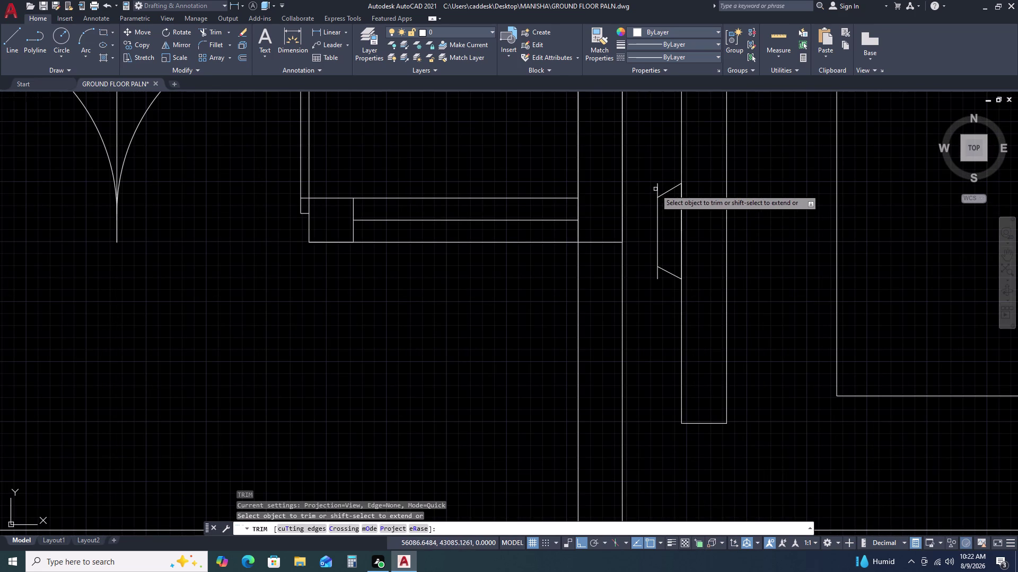
Trim four line pieces of the window symbol in the right wall.
click(657, 187)
click(657, 275)
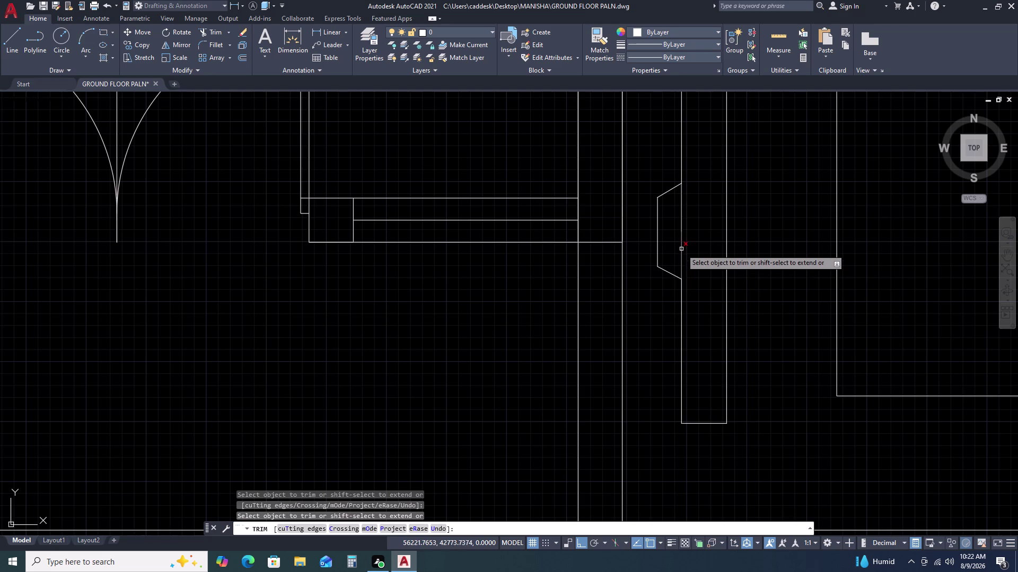
click(681, 245)
click(682, 201)
key(Escape)
Draw a short stepped line joining the window's top edge to the wall.
scroll(down, 3)
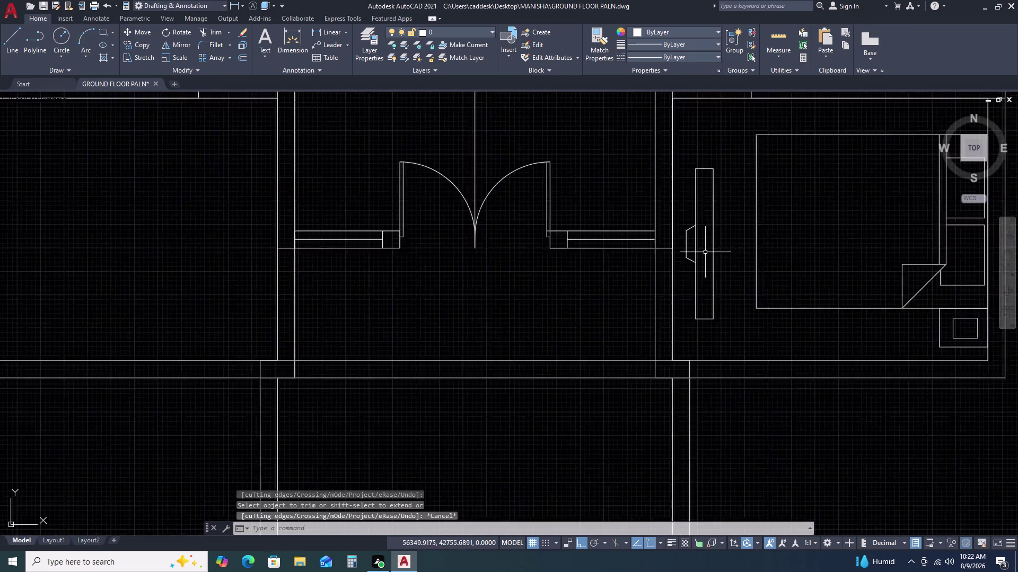
scroll(down, 3)
middle_drag(716, 285, 706, 244)
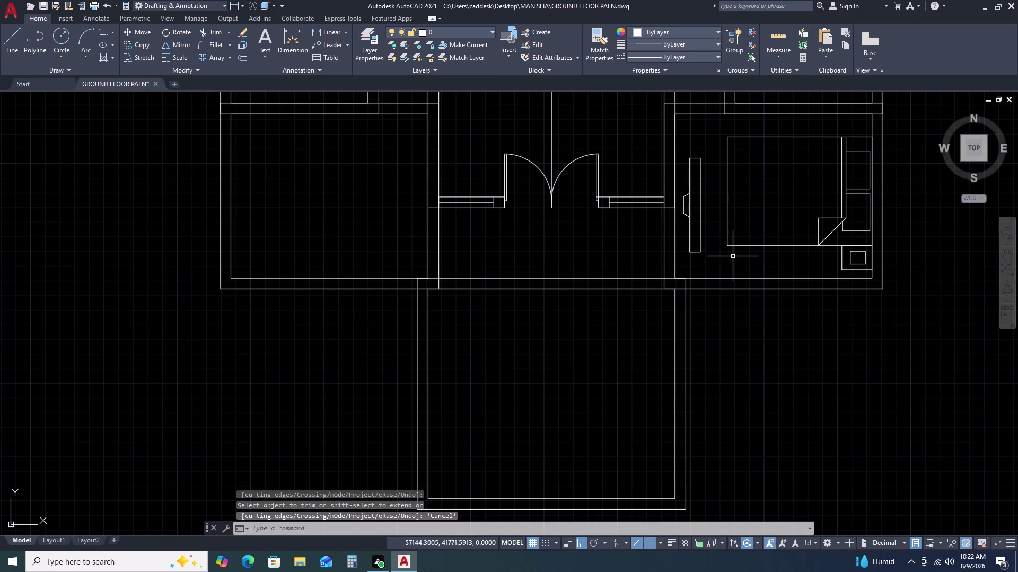
scroll(up, 3)
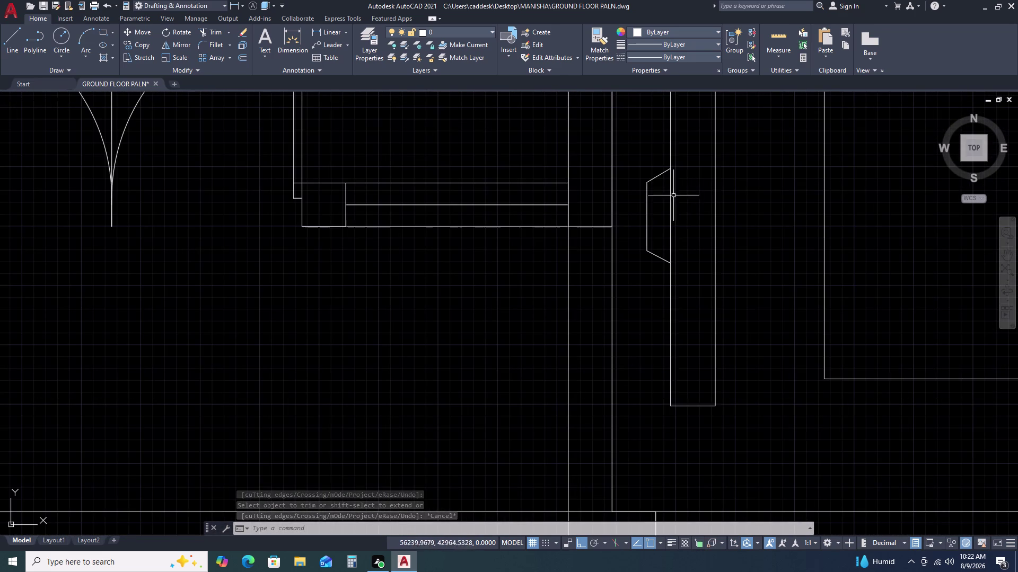
text(L)
key(space)
click(659, 175)
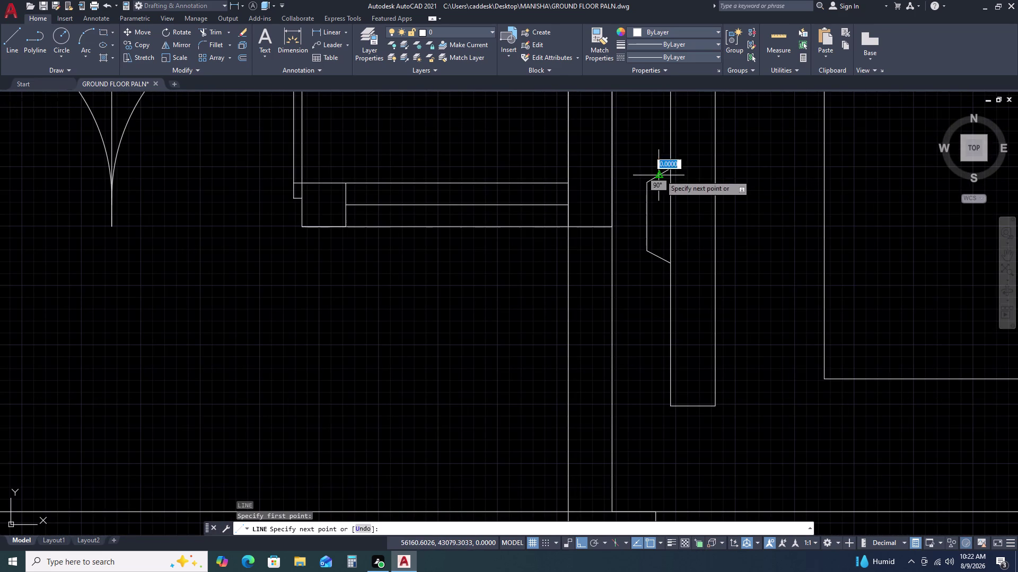
click(663, 153)
click(669, 153)
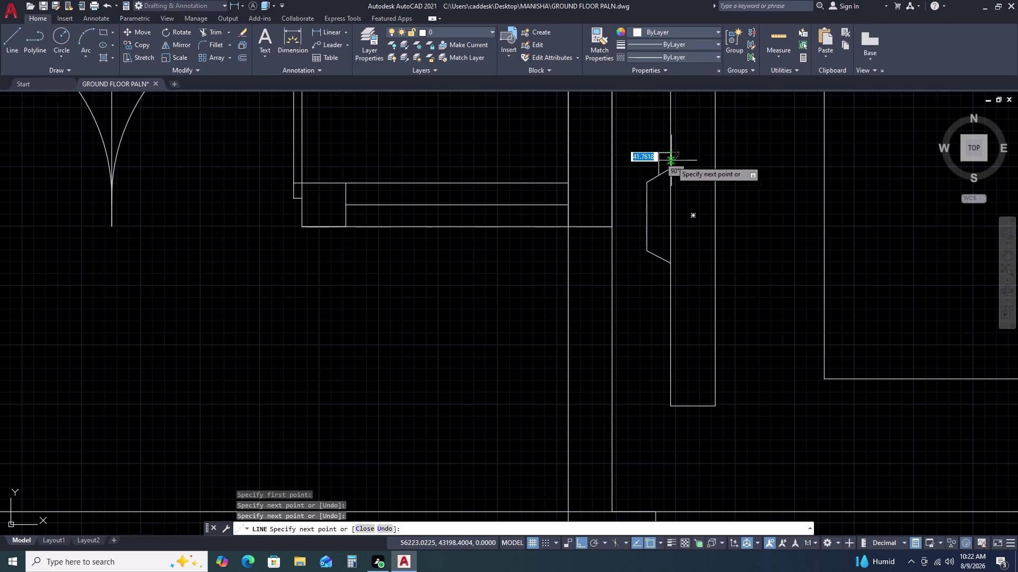
key(Escape)
Draw a matching stepped line joining the window's bottom edge to the wall.
key(space)
click(661, 254)
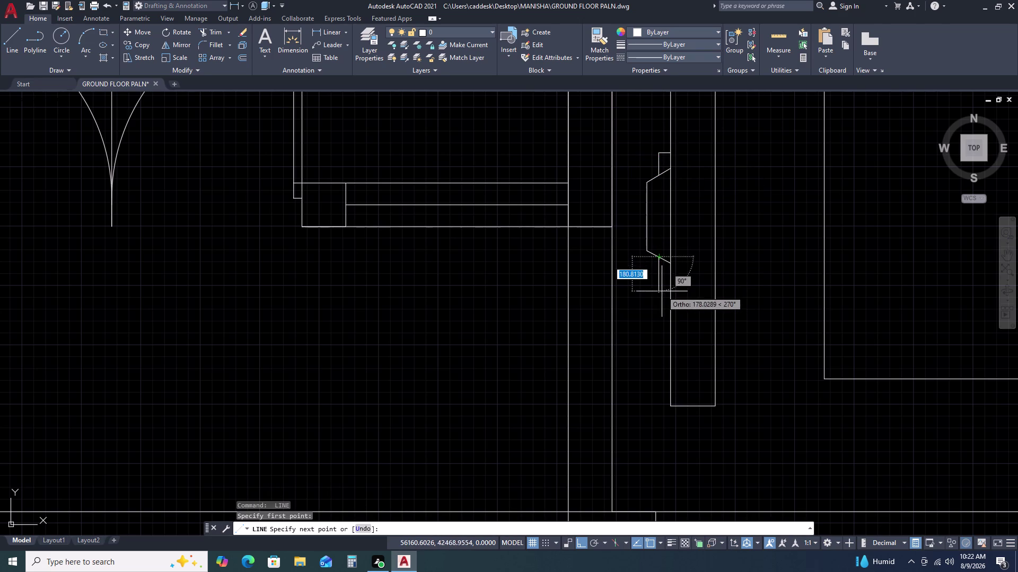
double_click(661, 280)
click(671, 280)
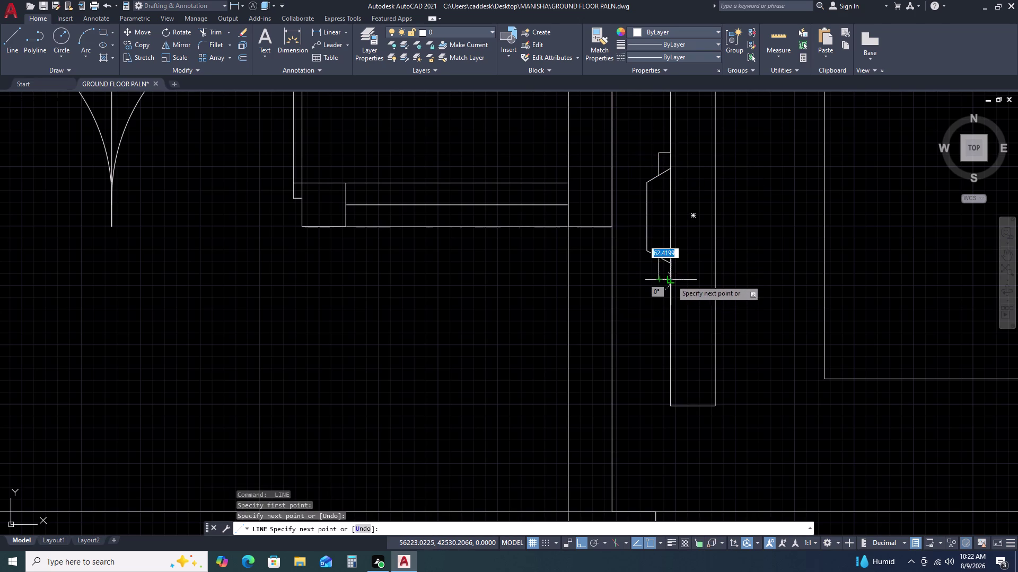
key(Escape)
scroll(down, 3)
middle_drag(723, 319, 712, 289)
middle_click(711, 286)
scroll(down, 3)
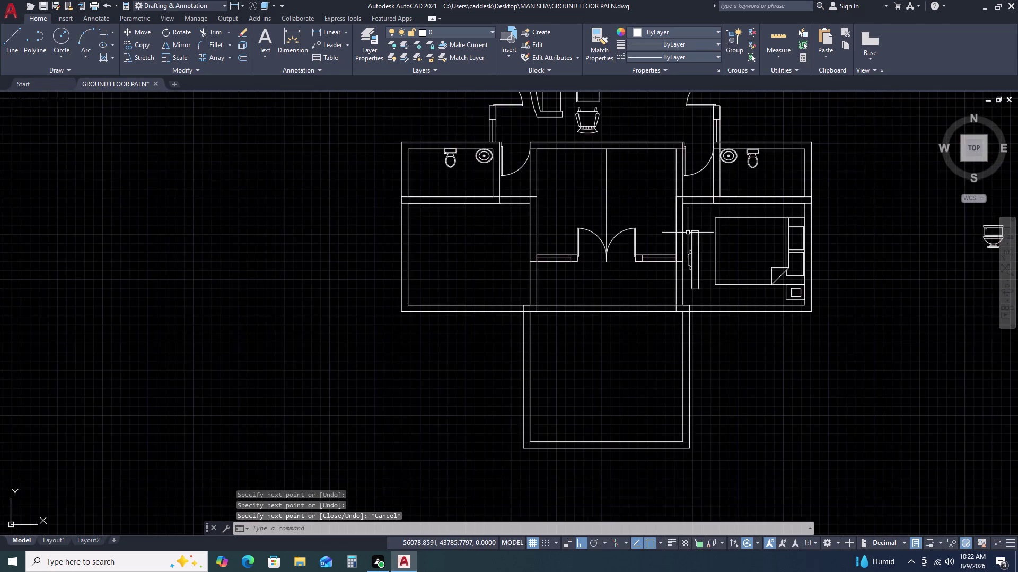
scroll(up, 3)
click(684, 208)
Select the window lines and try moving them, then undo the move.
click(746, 465)
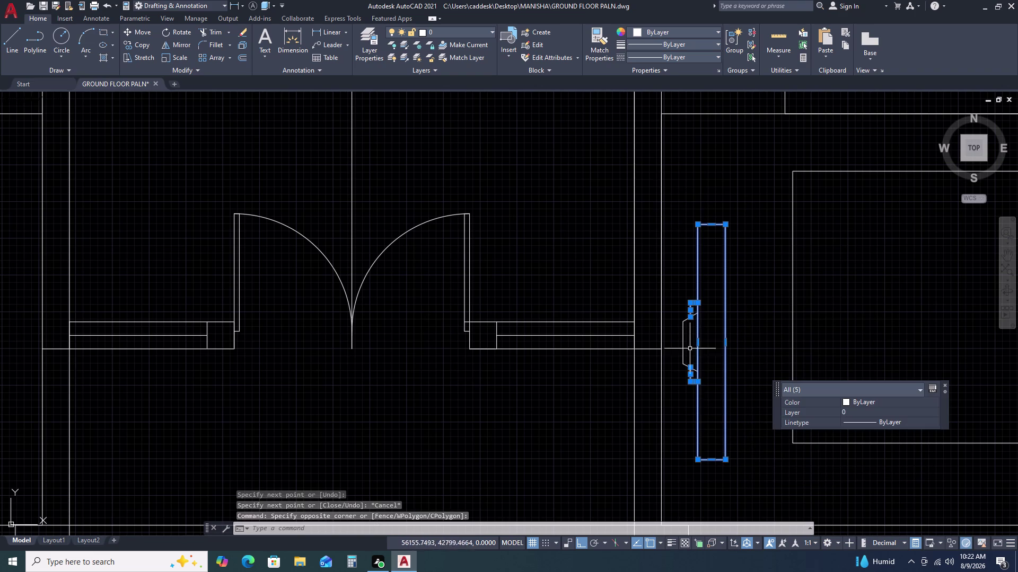
click(689, 332)
click(679, 351)
text(M)
key(space)
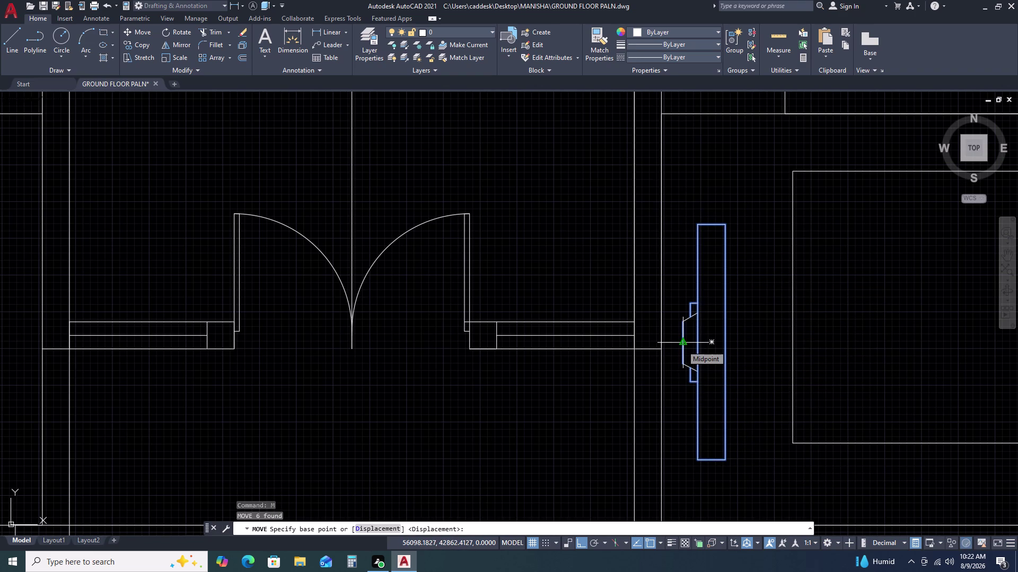
click(679, 341)
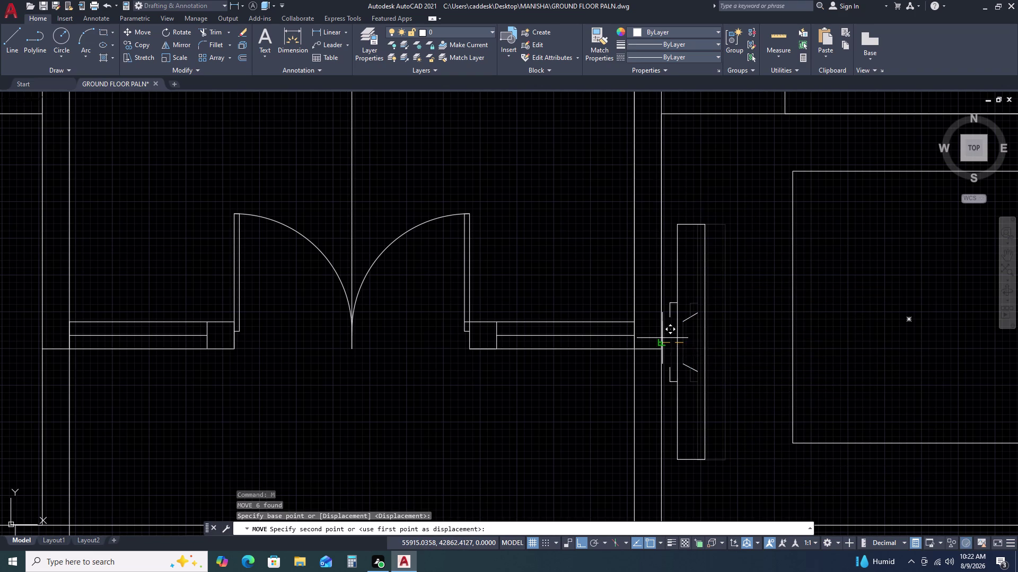
click(662, 338)
scroll(down, 3)
key(ctrl+z)
key(ctrl+z)
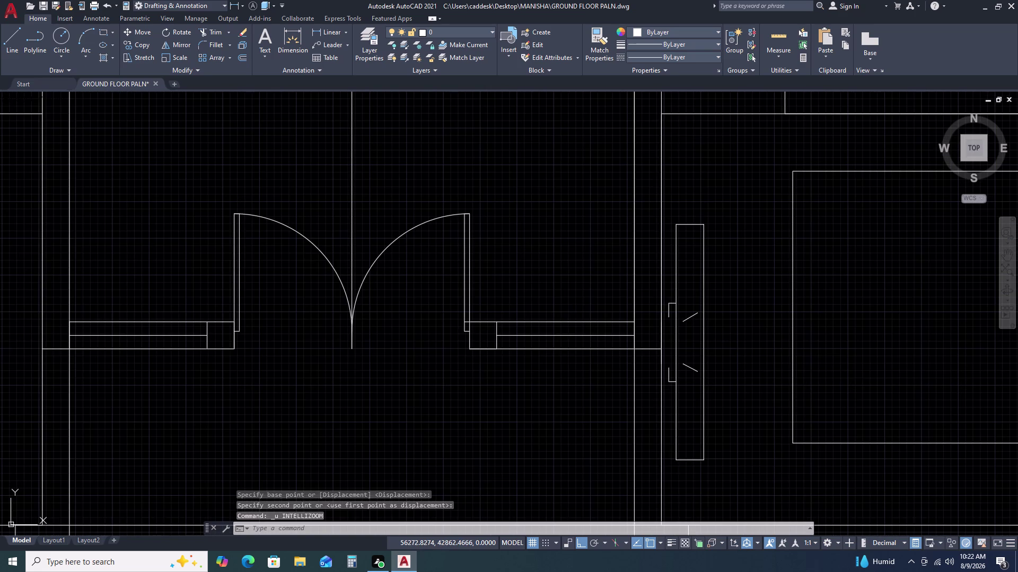
Join the window symbol's lines into polylines with JOIN.
double_click(682, 212)
click(745, 469)
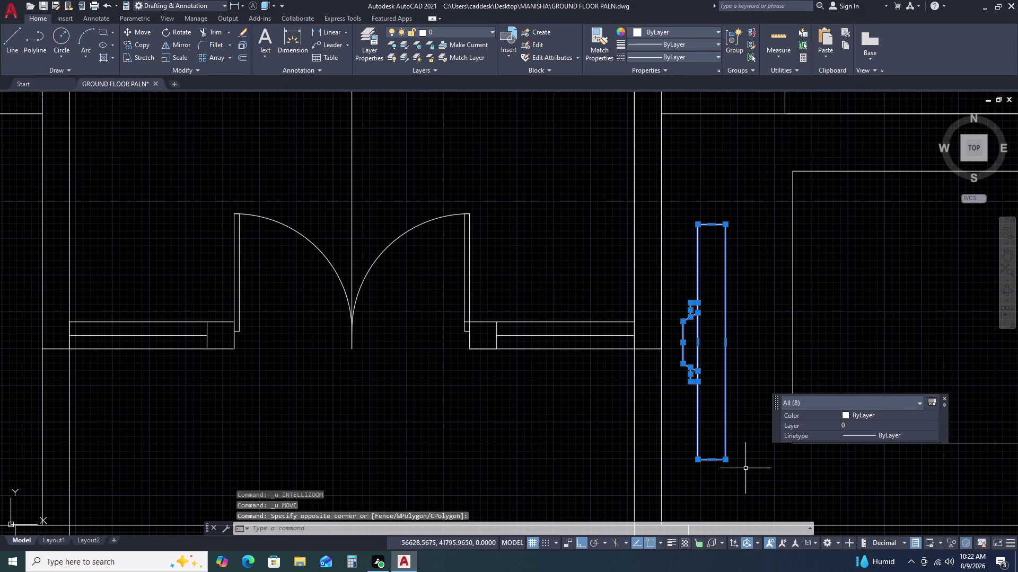
key(j)
key(Return)
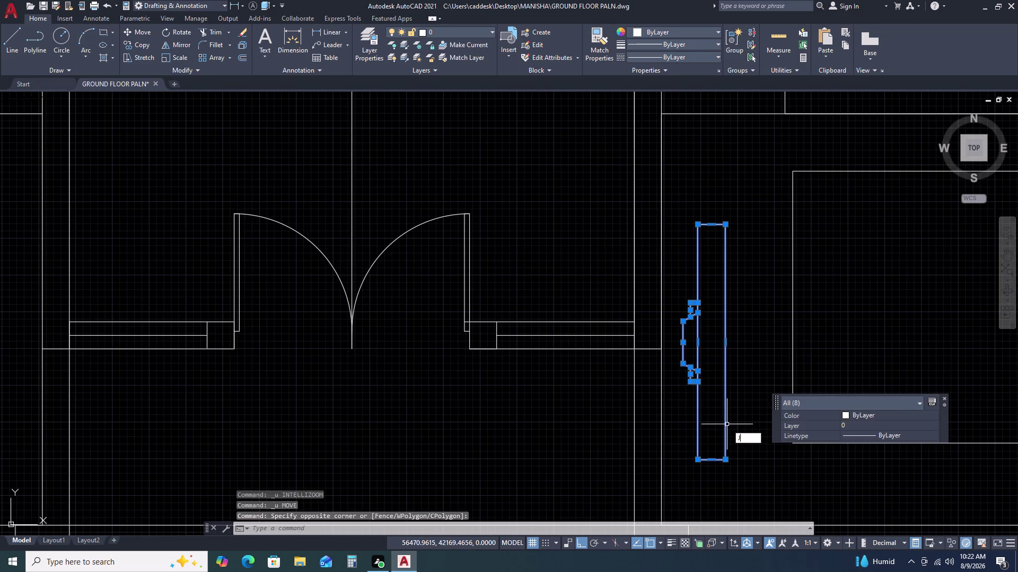
Move the whole window from its lower edge point onto the wall endpoint.
click(670, 208)
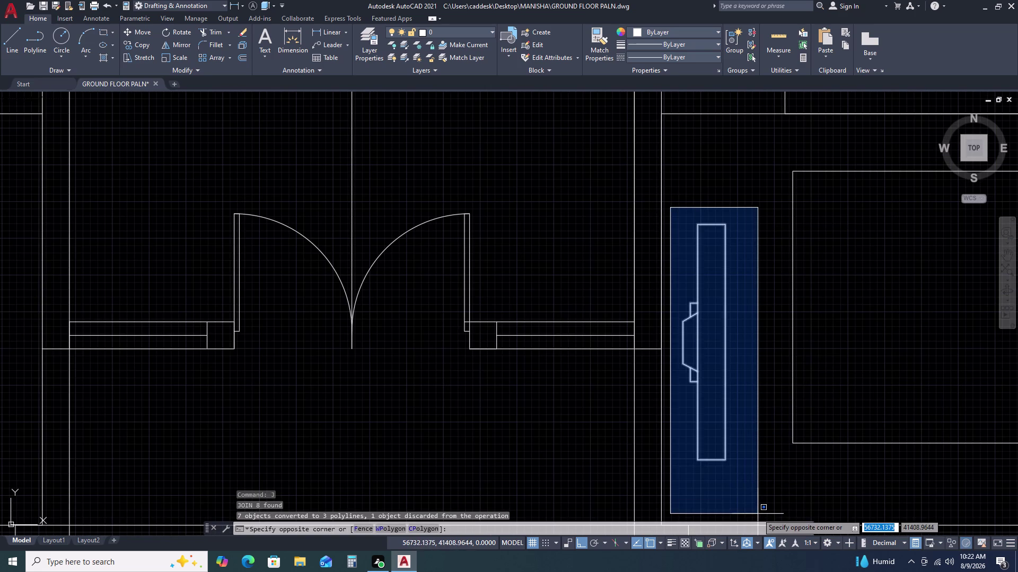
click(759, 515)
key(m)
key(space)
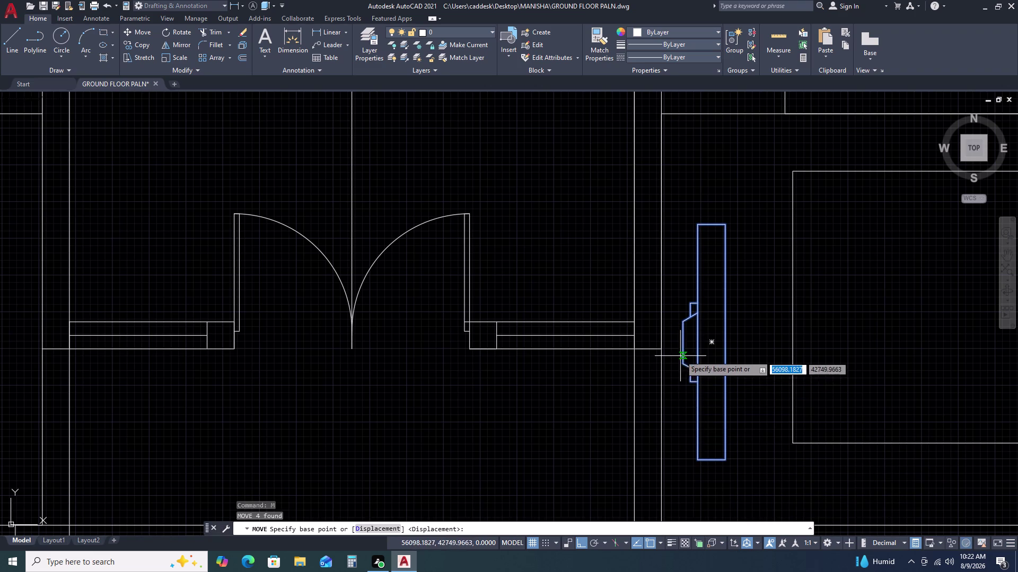
click(684, 343)
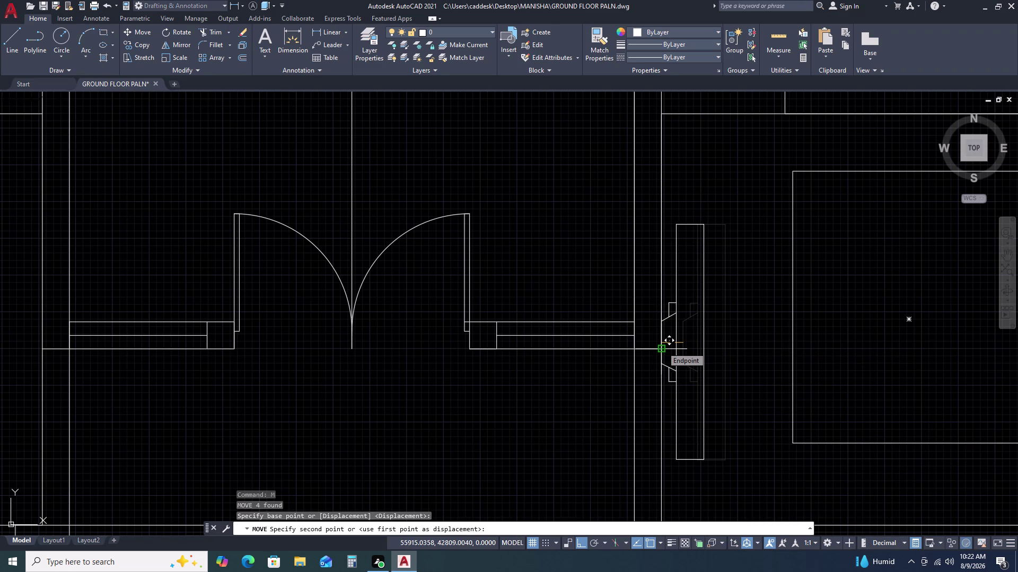
scroll(down, 3)
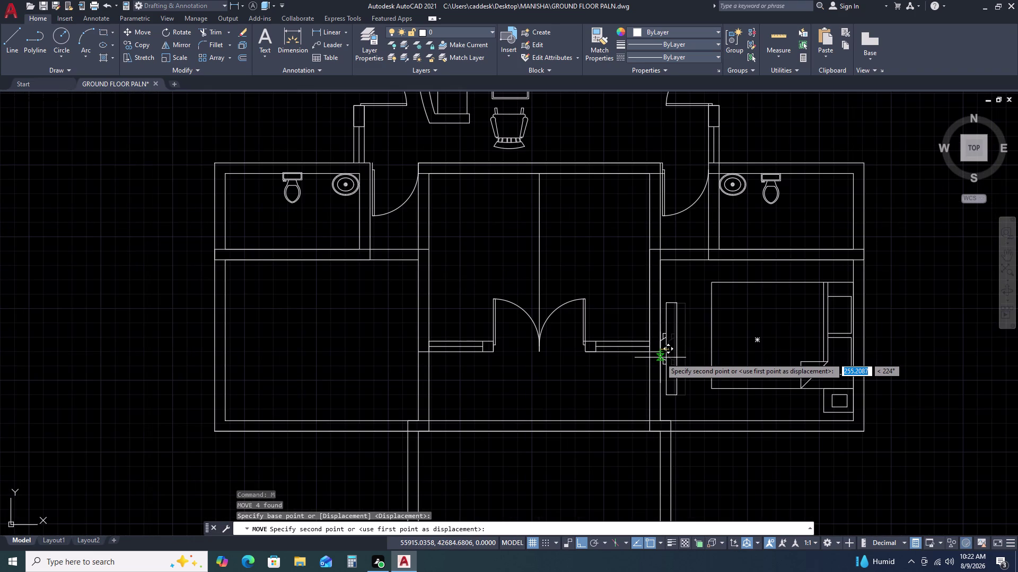
click(660, 358)
middle_drag(696, 420, 697, 391)
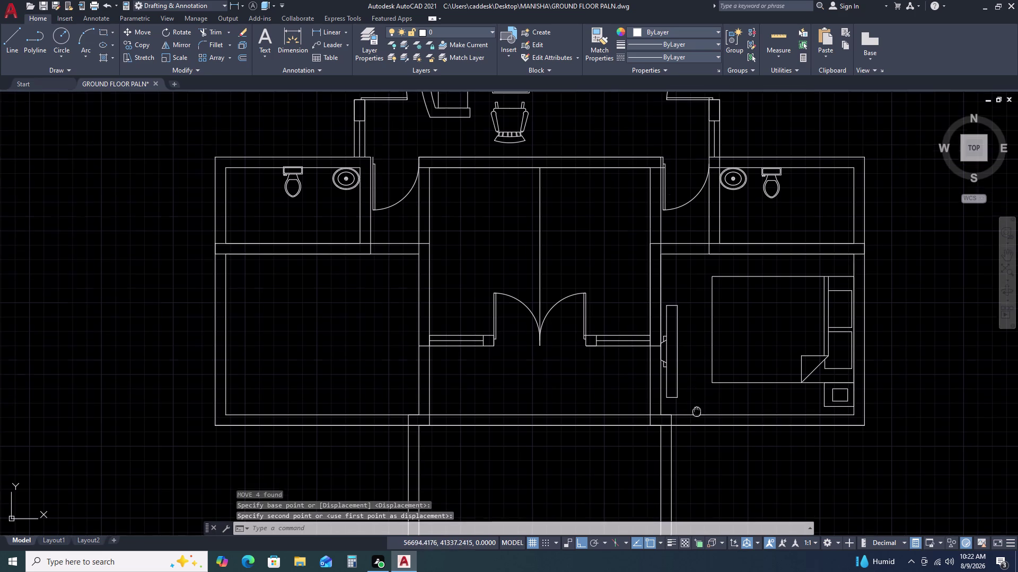
Select the right-hand window's polylines.
double_click(640, 271)
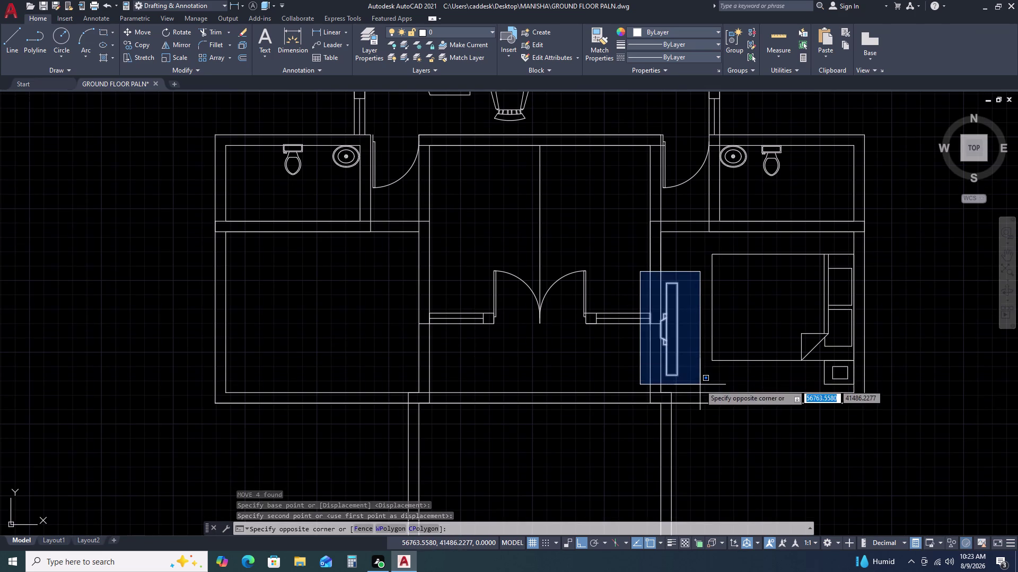
click(700, 385)
scroll(up, 3)
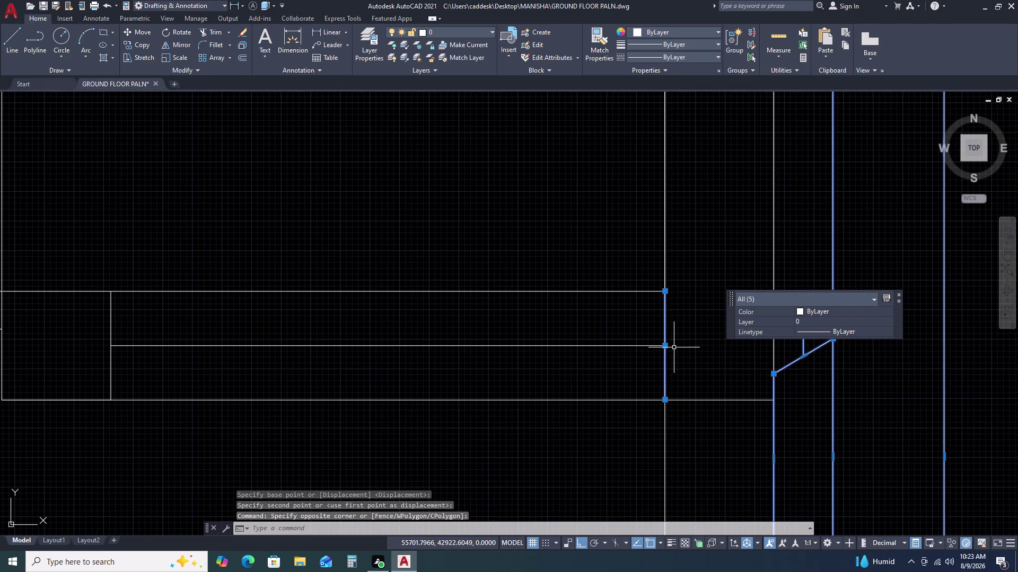
click(690, 335)
click(645, 321)
scroll(down, 3)
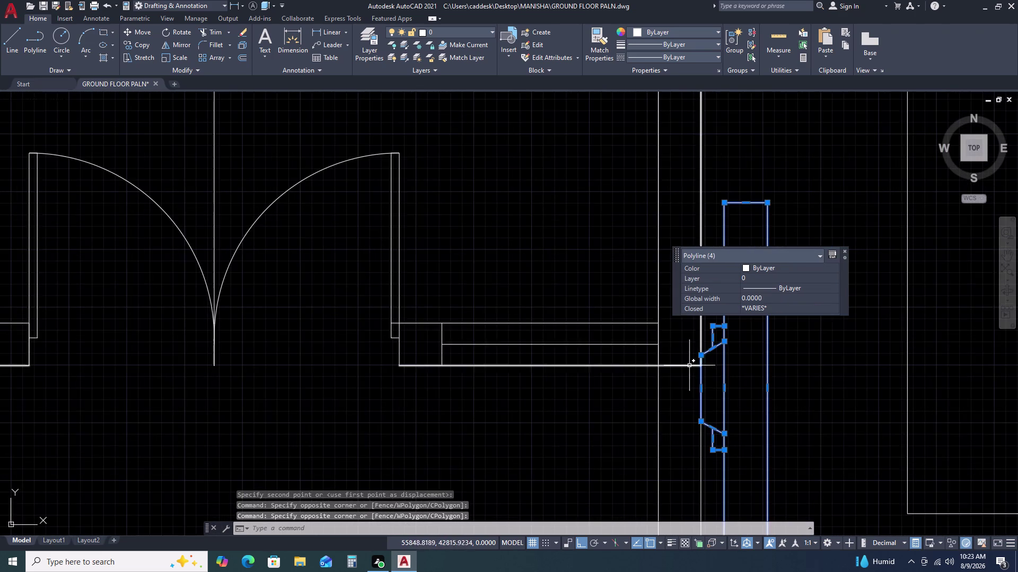
scroll(down, 3)
middle_drag(733, 415, 720, 366)
scroll(down, 3)
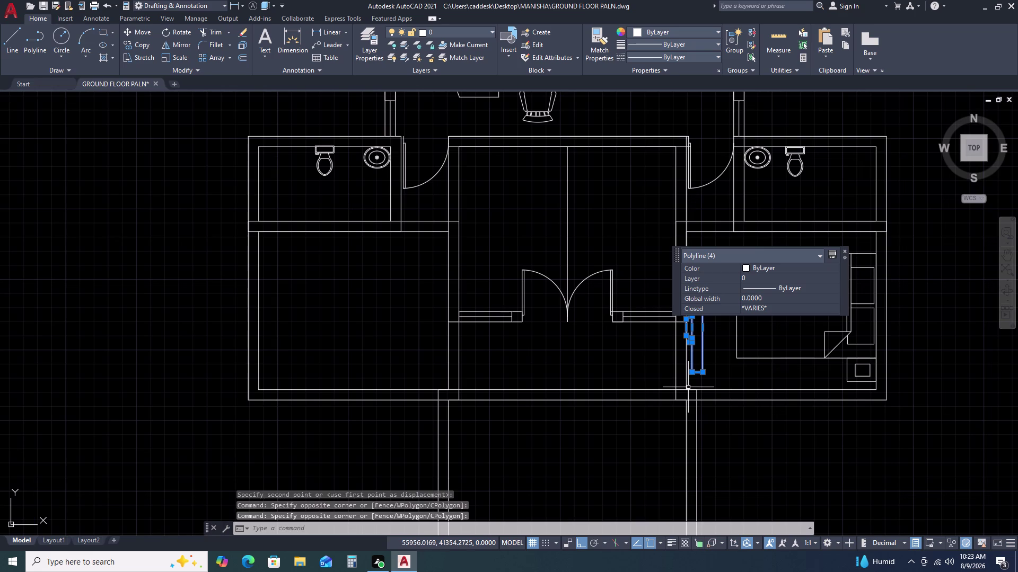
Mirror the selected window about the hall's vertical centre line, keeping the original.
text(MI)
key(space)
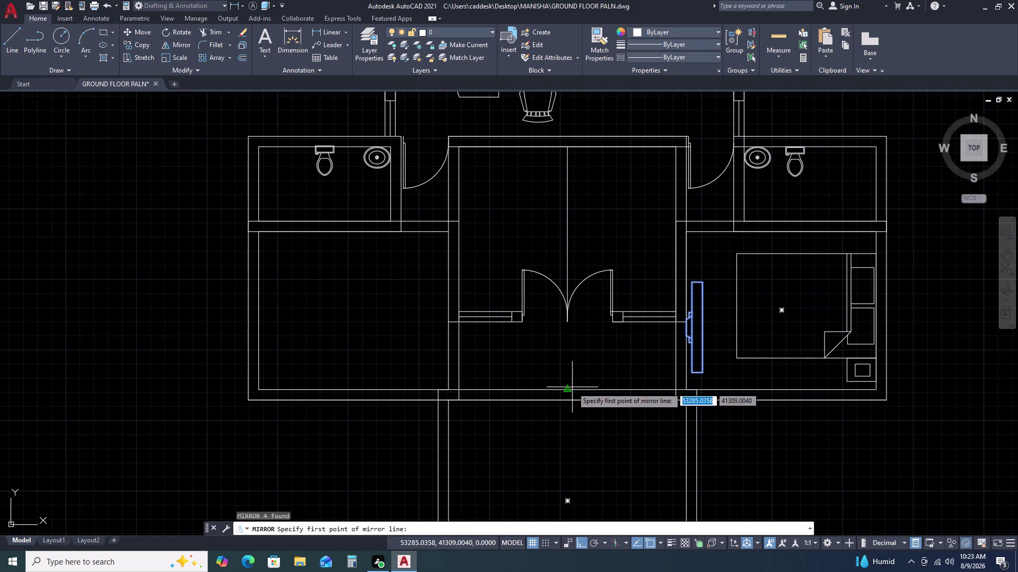
double_click(564, 389)
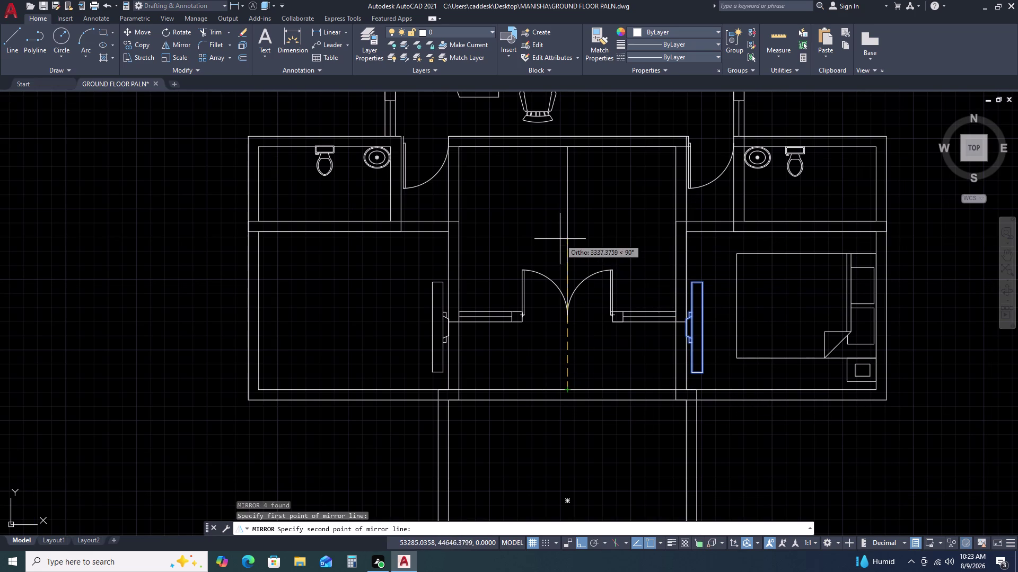
click(563, 214)
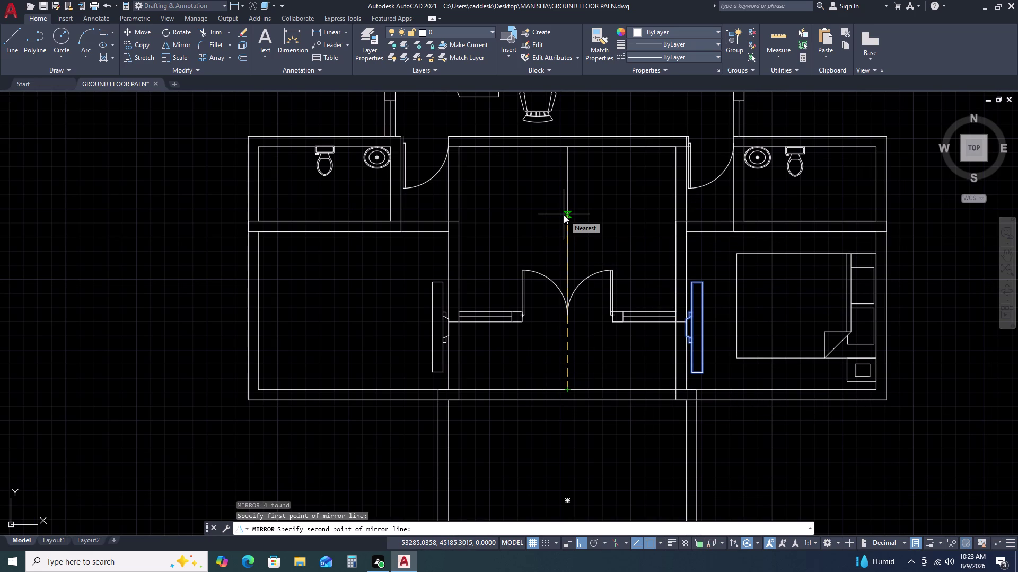
drag(582, 254, 564, 215)
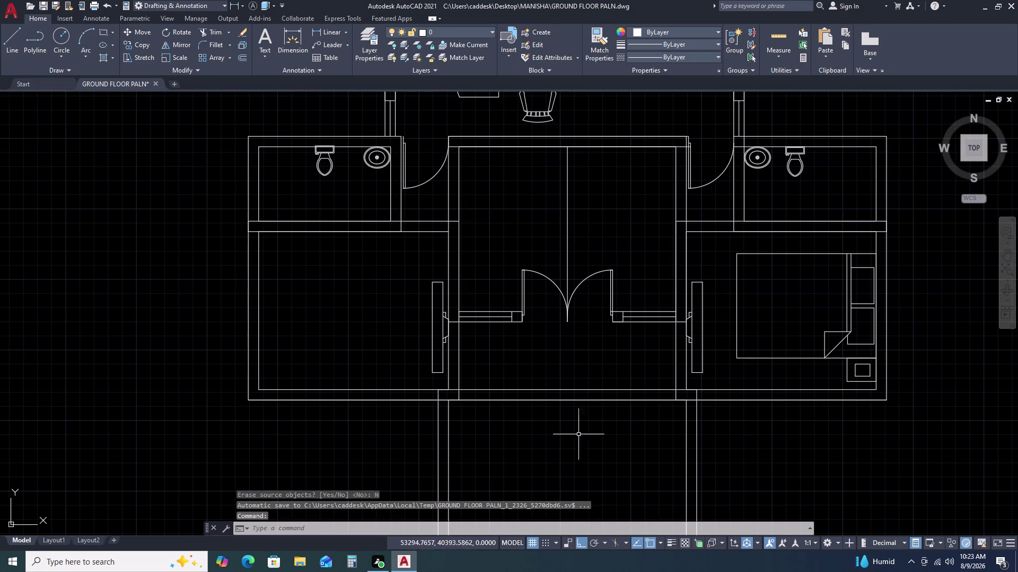
key(Escape)
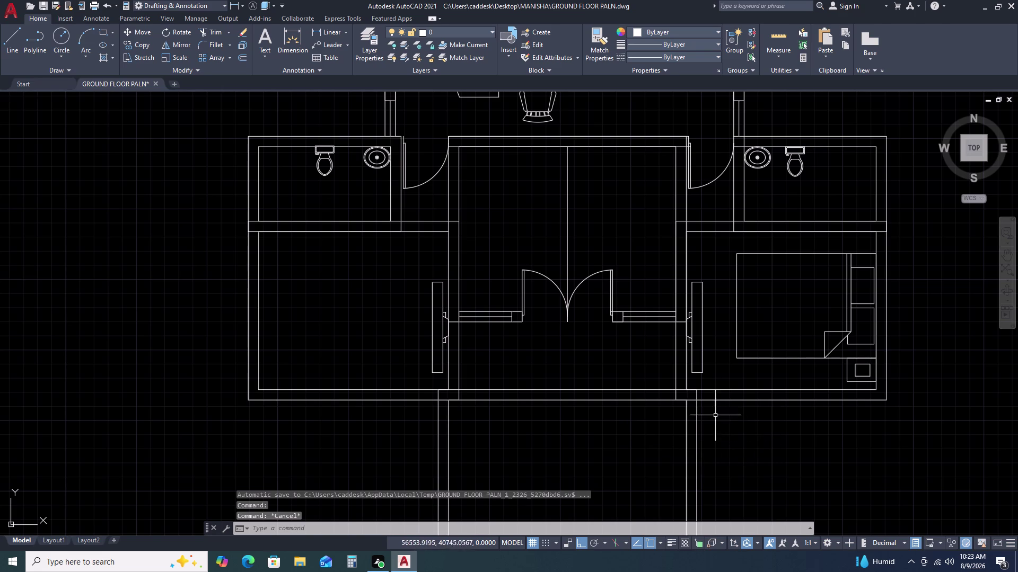
scroll(up, 3)
scroll(down, 3)
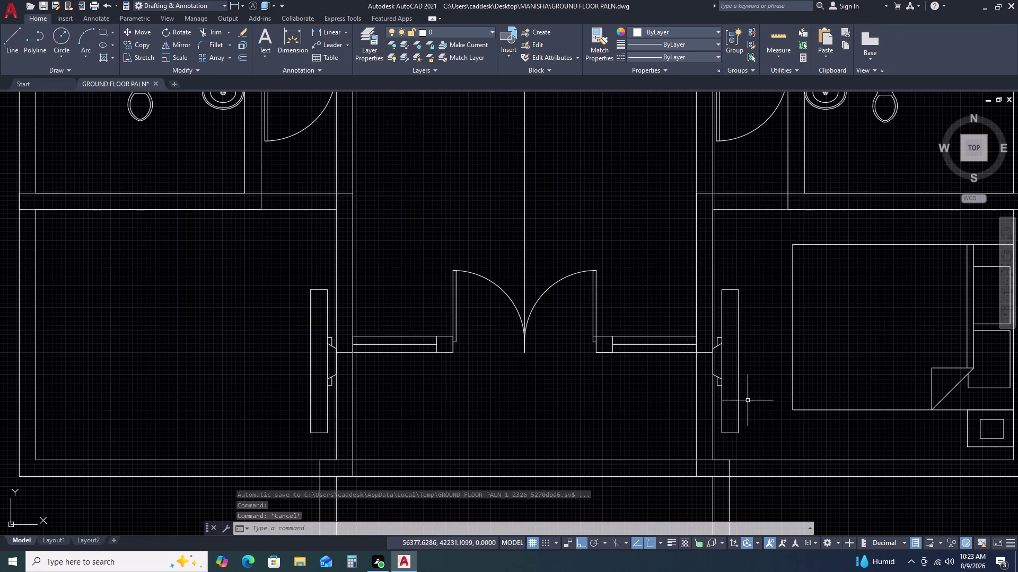
scroll(down, 3)
middle_drag(752, 414, 741, 385)
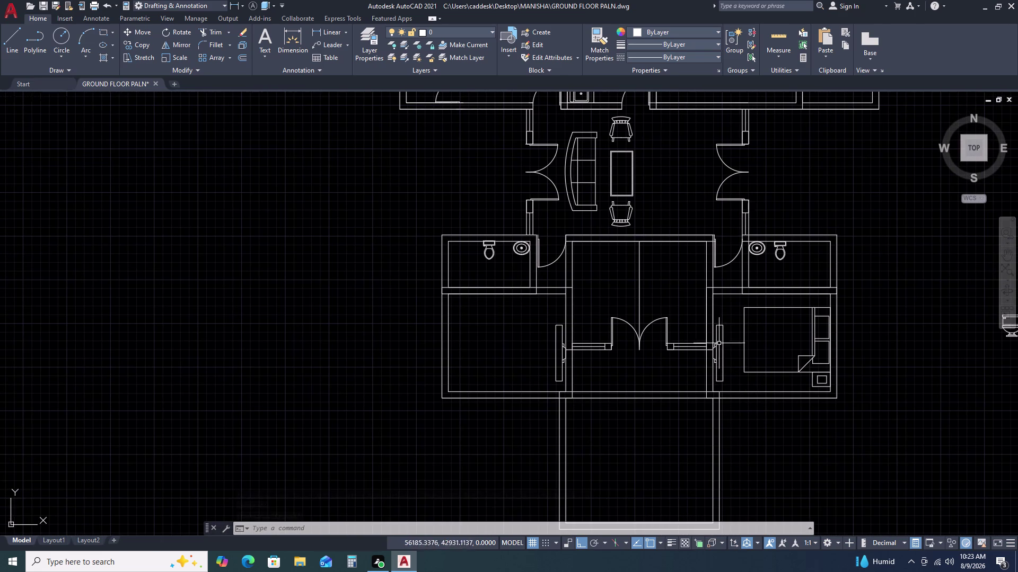
Mirror the bed, wardrobe and side unit across the hall centre into the left bedroom.
click(743, 299)
click(845, 395)
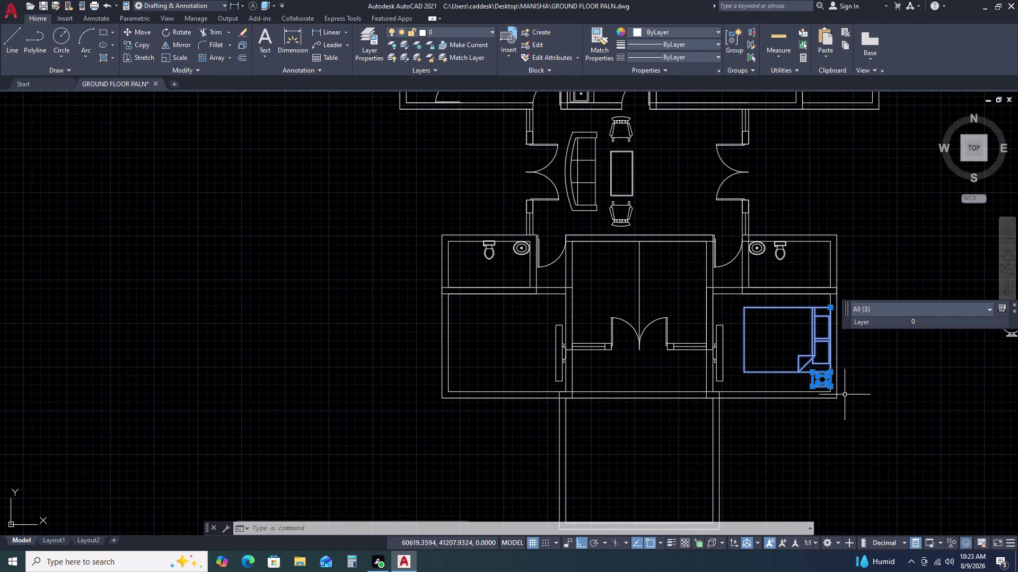
text(MI)
key(space)
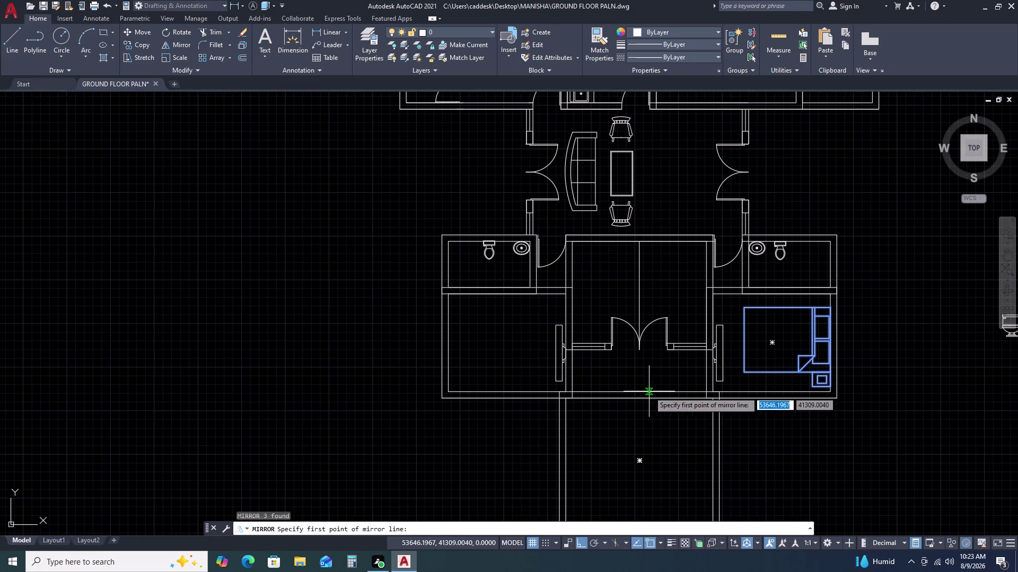
drag(637, 391, 637, 384)
click(638, 269)
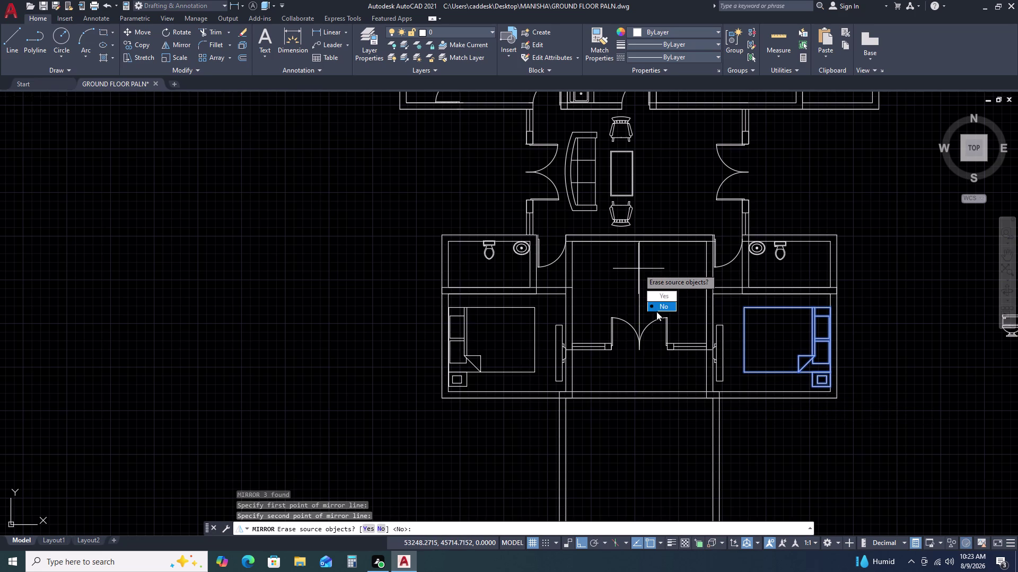
drag(662, 309, 638, 268)
key(Escape)
scroll(down, 3)
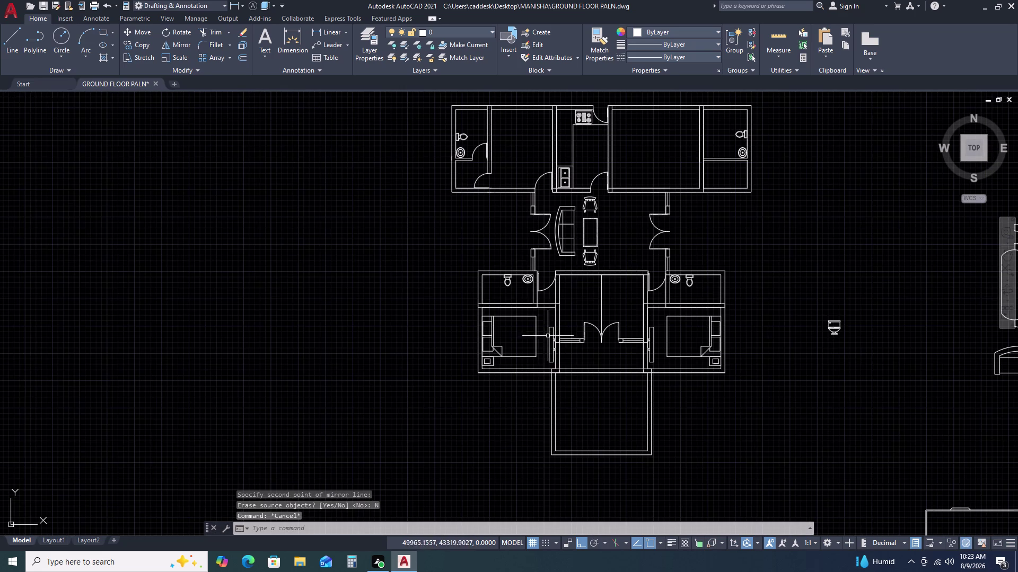
middle_drag(572, 366, 559, 342)
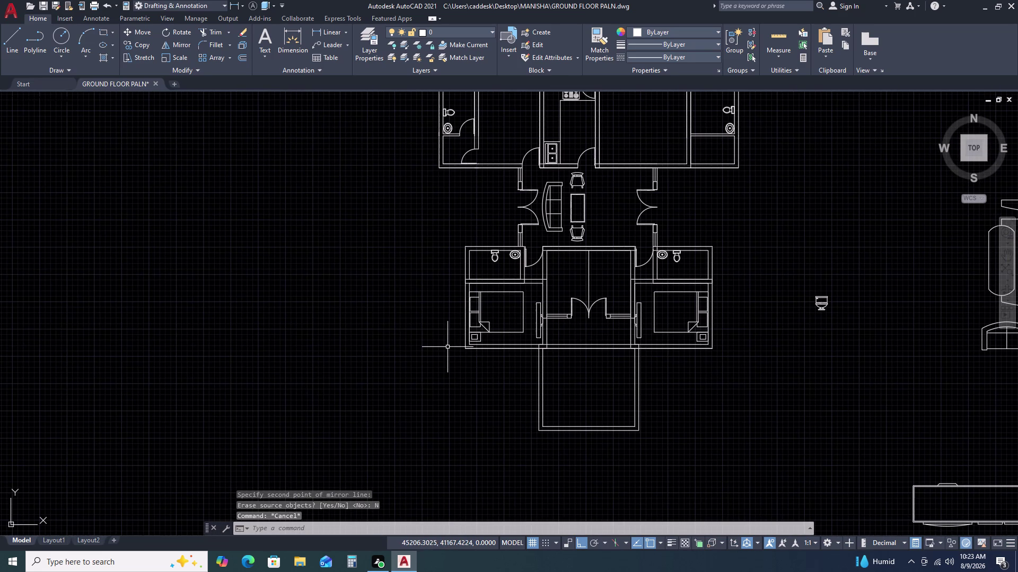
scroll(down, 3)
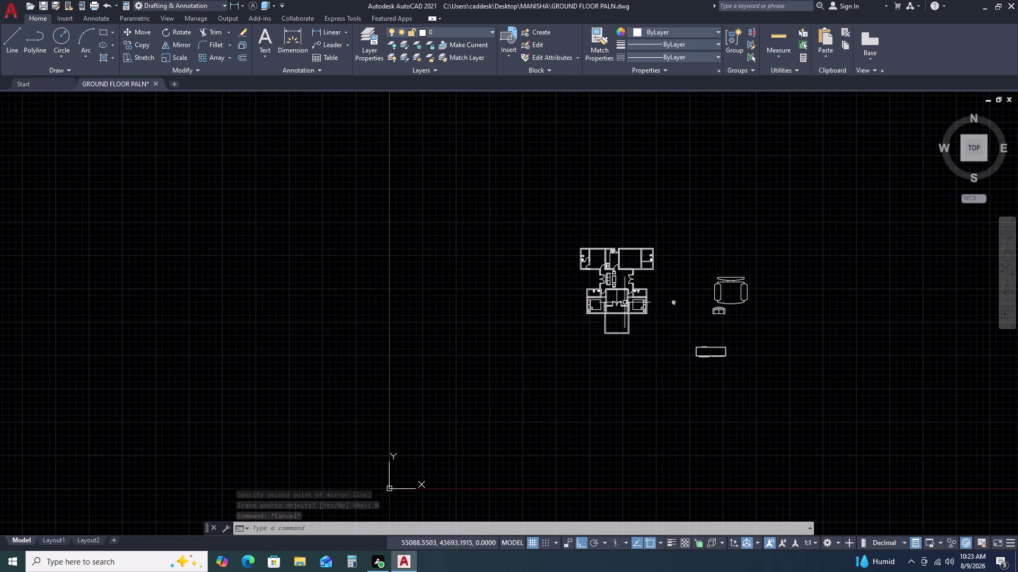
scroll(up, 3)
scroll(up, 3)
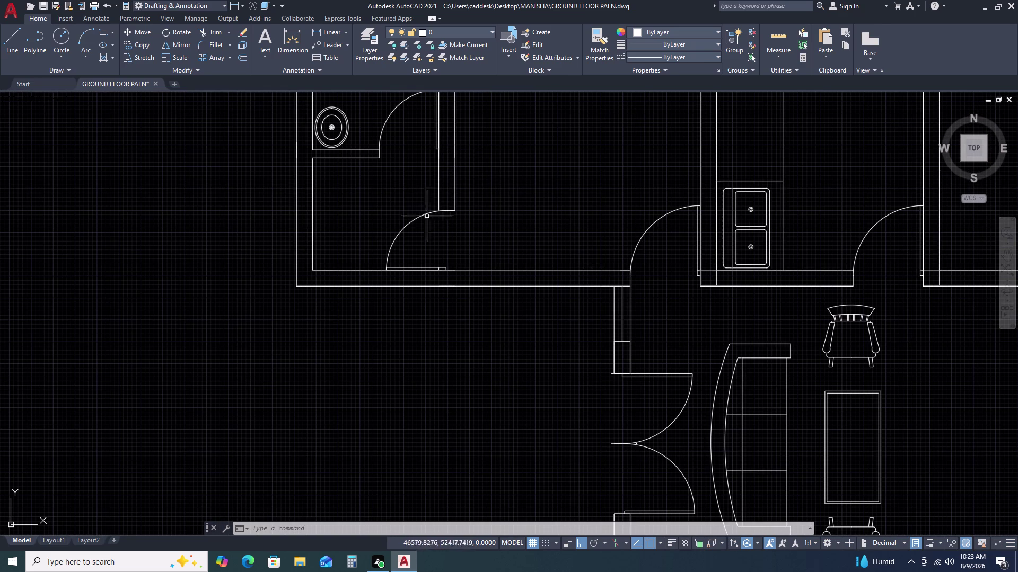
Select the upper bathroom door block.
double_click(393, 113)
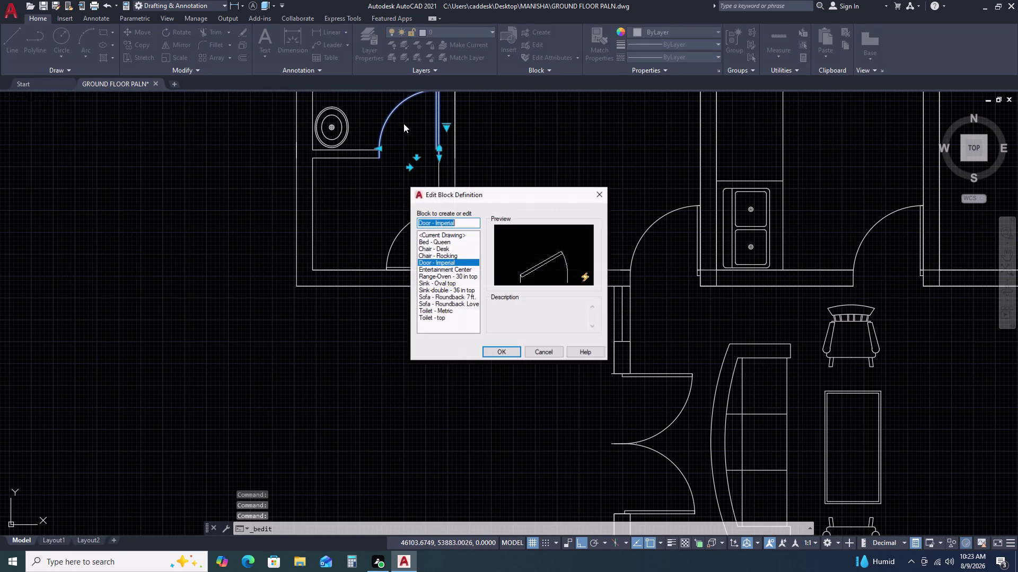
click(603, 199)
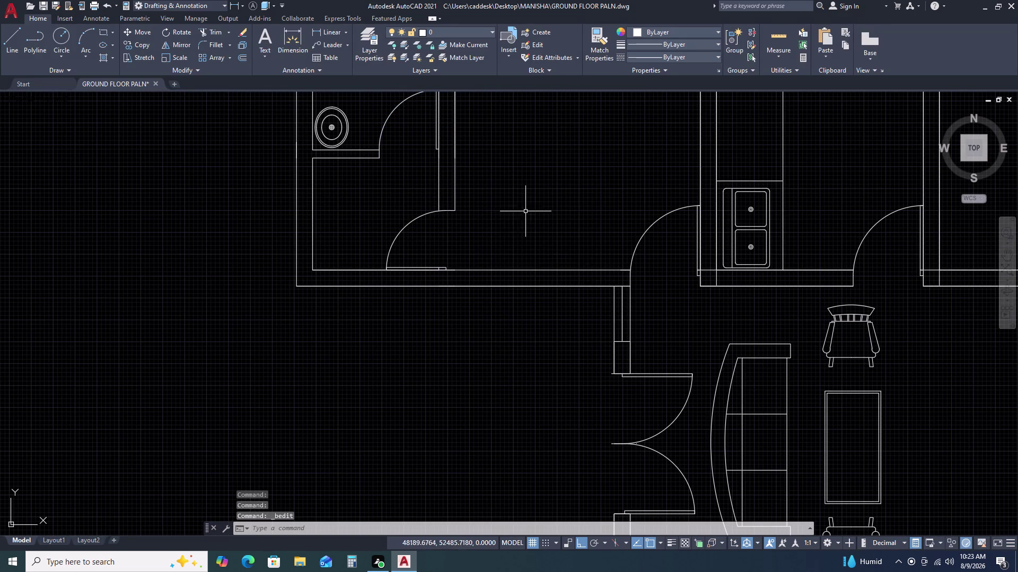
drag(395, 128, 392, 122)
double_click(382, 113)
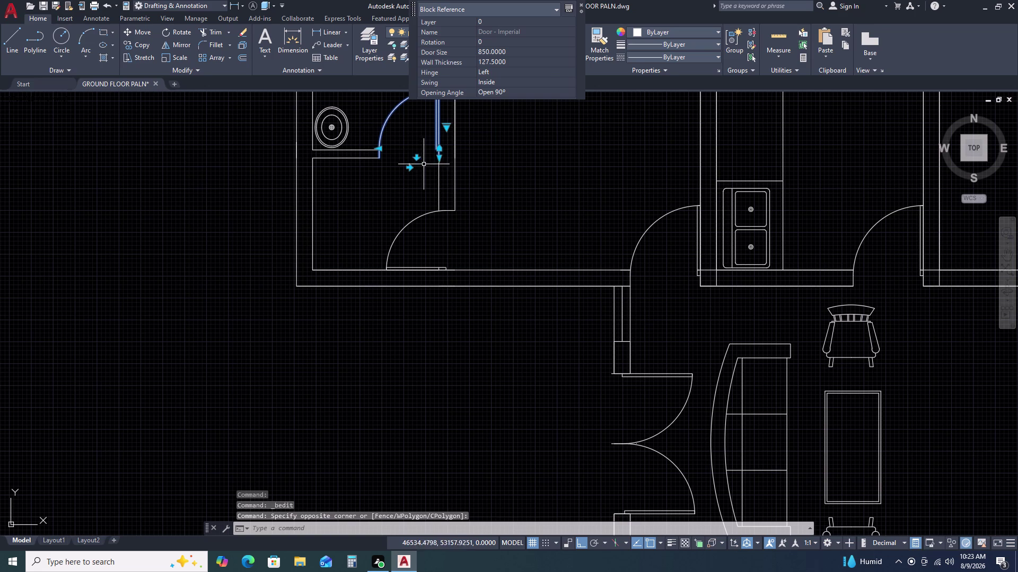
Copy the door into the left bedroom wall with Ortho turned off.
key(c)
text(O)
key(space)
double_click(419, 149)
scroll(down, 3)
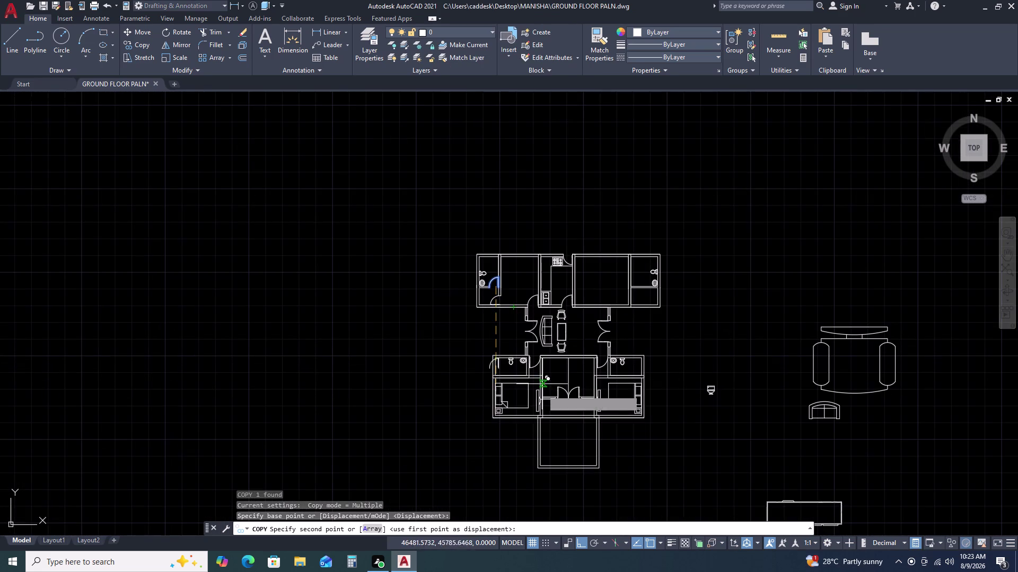
key(F8)
scroll(up, 3)
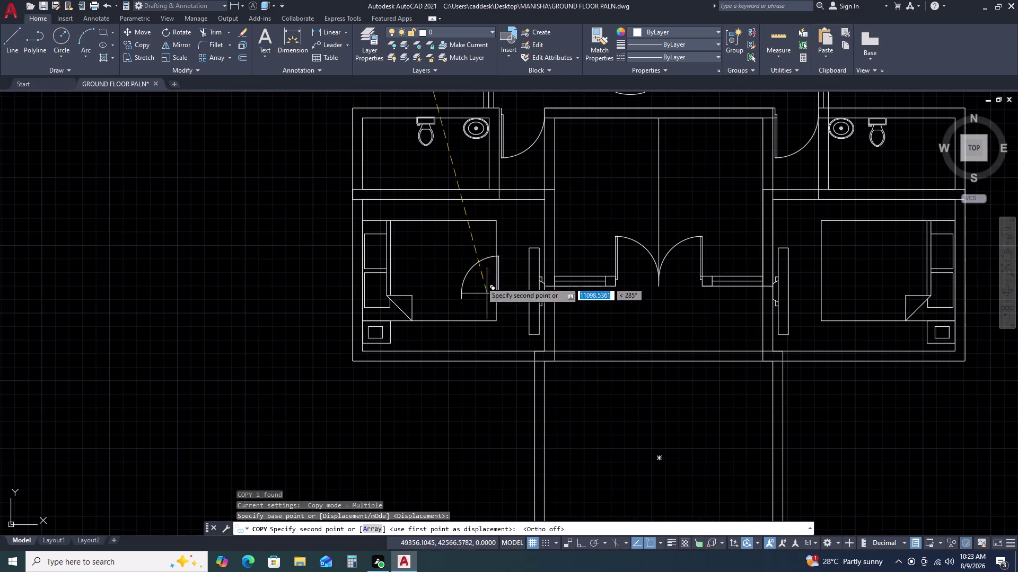
scroll(up, 3)
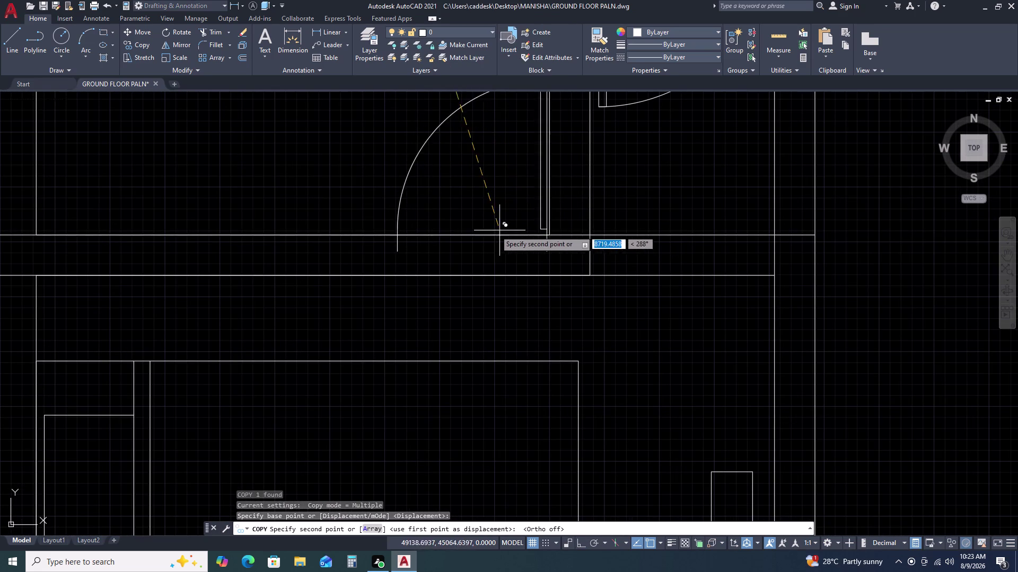
click(443, 234)
key(Escape)
Move the door copy from its hinge end to a new spot along the wall.
click(501, 211)
click(475, 195)
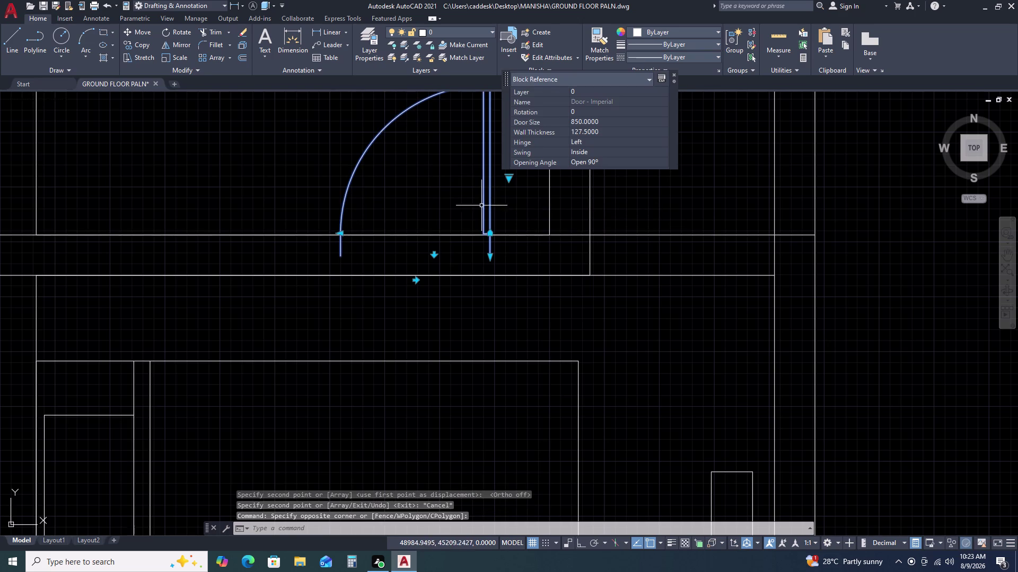
key(m)
key(space)
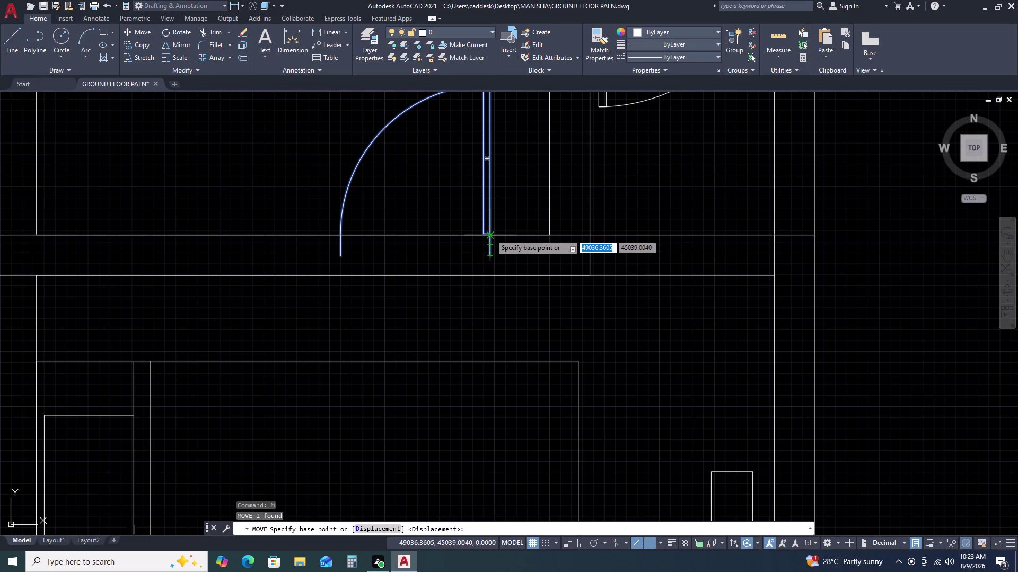
click(490, 234)
click(549, 236)
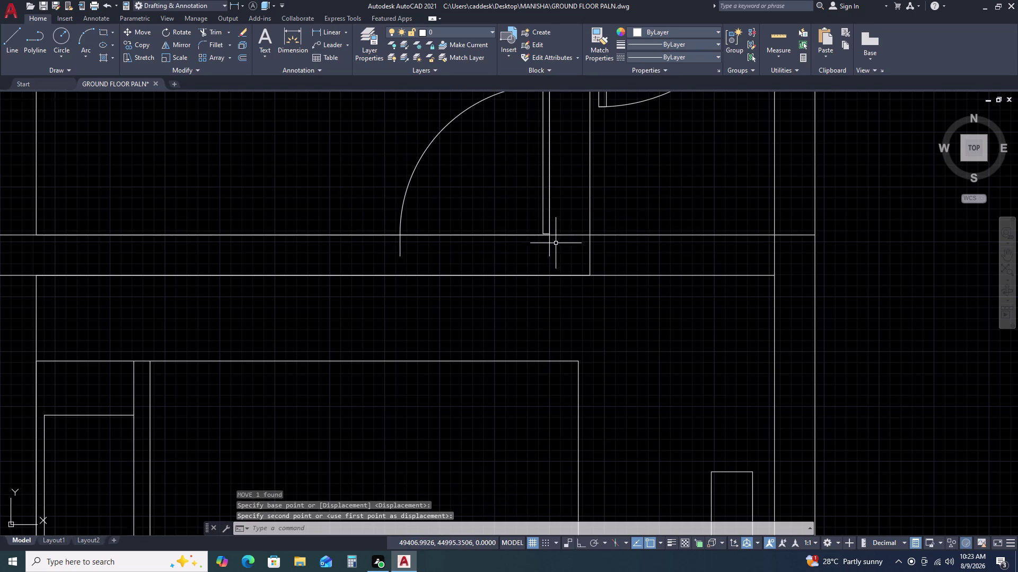
Seat the door copy on the wall's lower line.
click(556, 244)
click(536, 249)
text(M)
key(space)
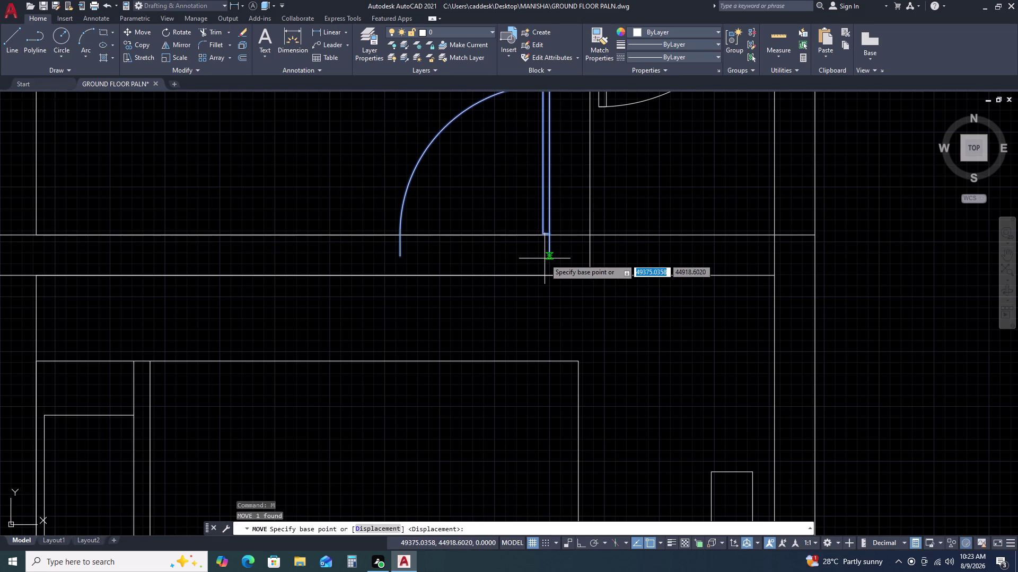
double_click(550, 256)
click(549, 271)
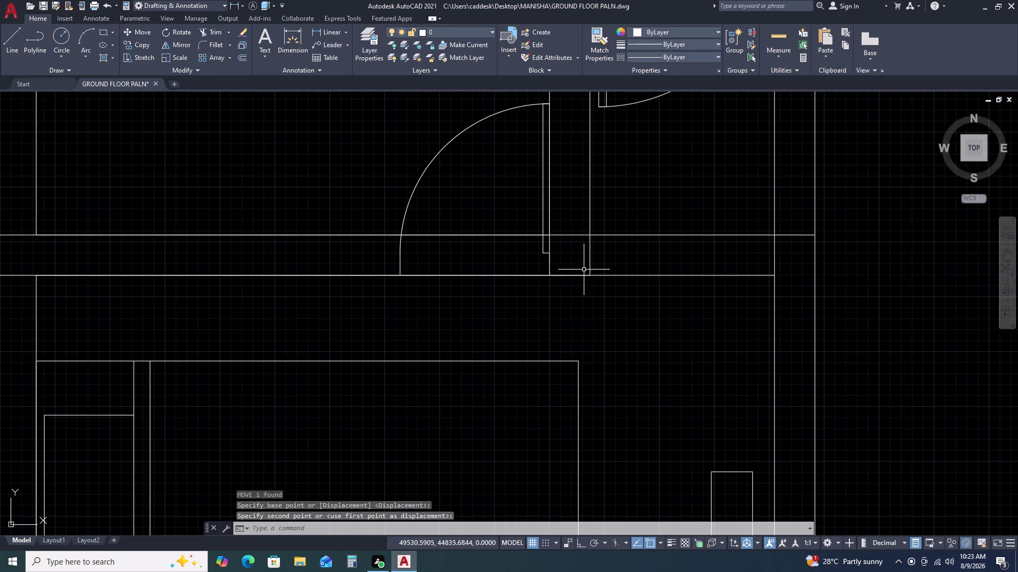
key(Escape)
Trim the wall lines inside the new doorway with a fence.
scroll(down, 3)
text(TR)
key(space)
drag(520, 224, 520, 230)
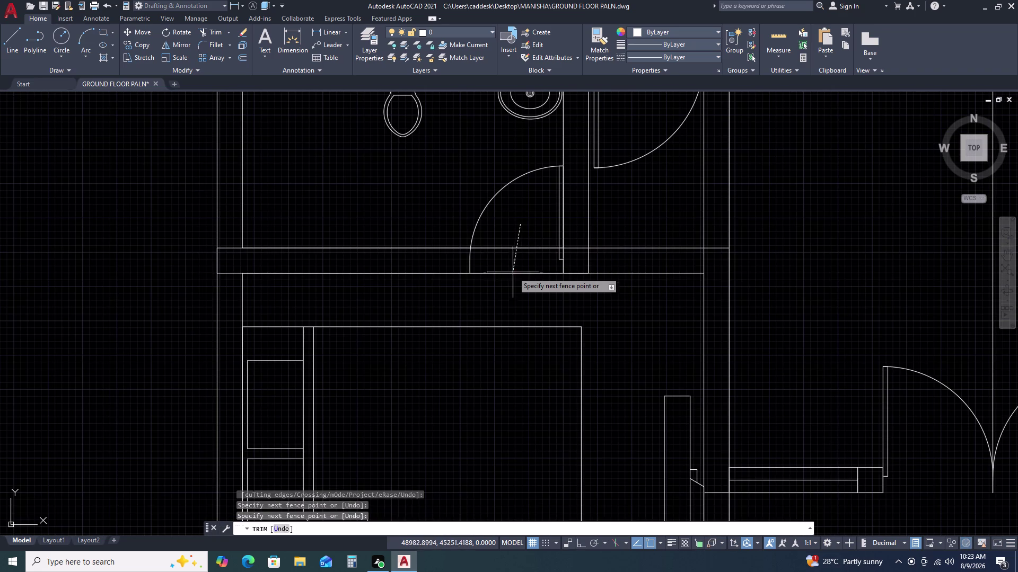
click(514, 279)
scroll(down, 3)
middle_drag(581, 342, 579, 296)
key(Escape)
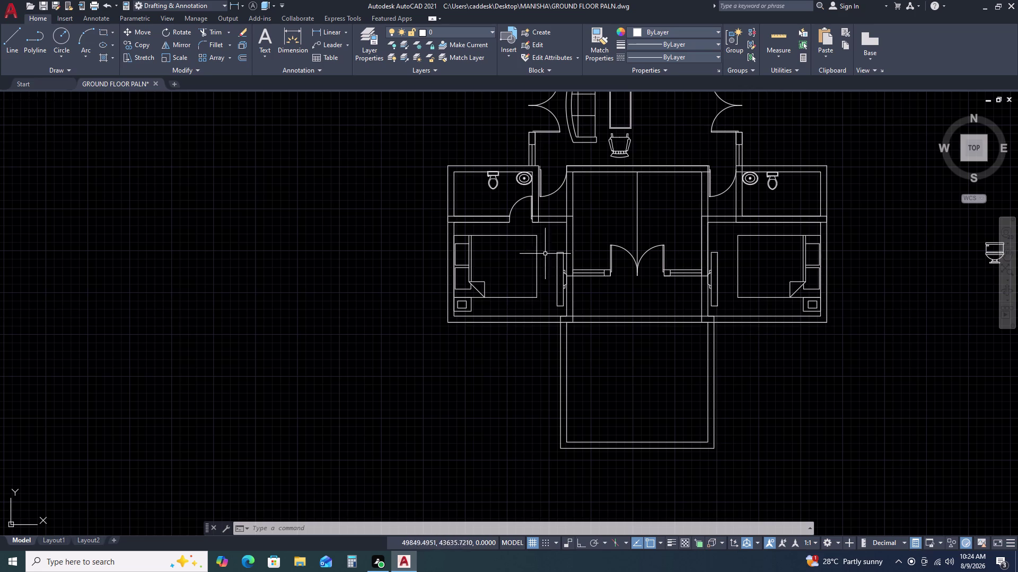
Mirror the left bathroom door about a vertical hall-centre line, keeping the original.
scroll(up, 3)
drag(514, 202, 510, 196)
click(504, 183)
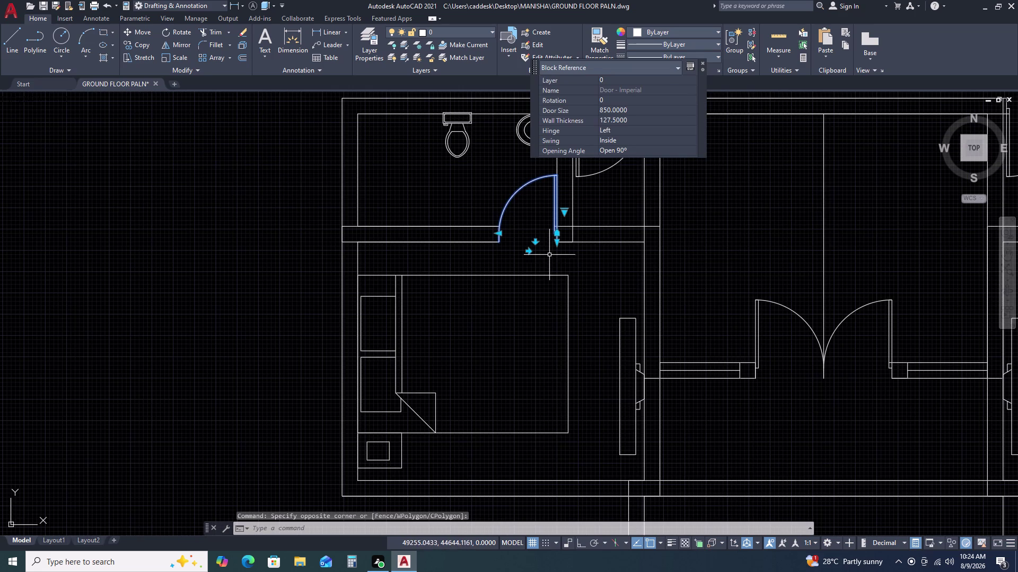
key(m)
key(i)
key(space)
scroll(down, 3)
middle_drag(673, 283, 663, 293)
middle_drag(645, 298, 630, 301)
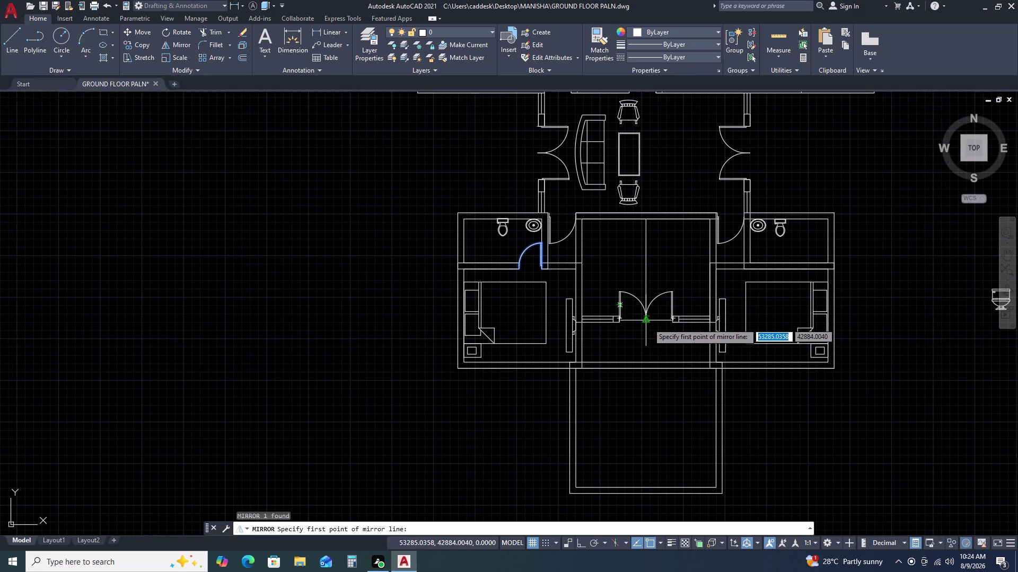
click(647, 324)
key(F8)
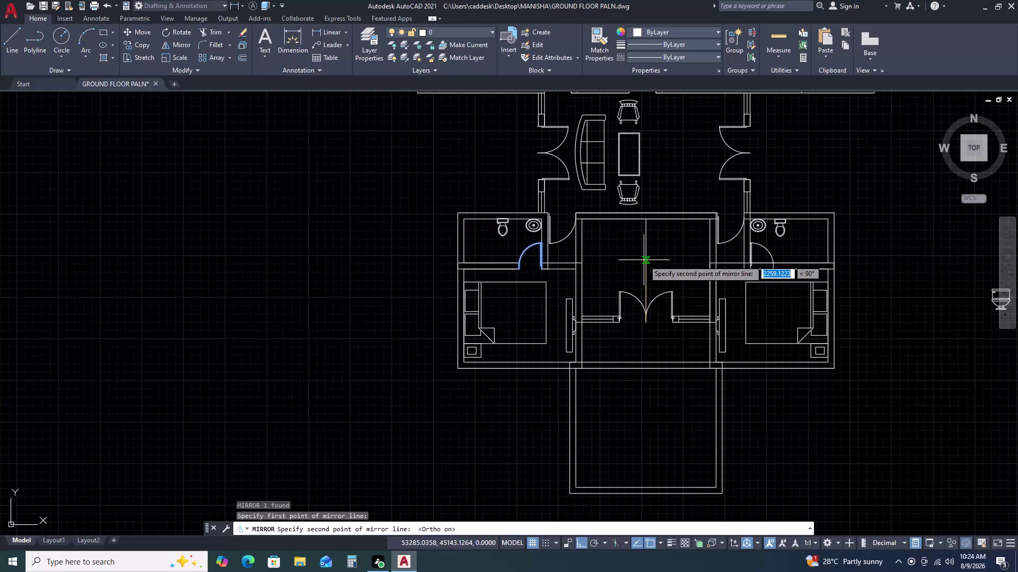
click(643, 260)
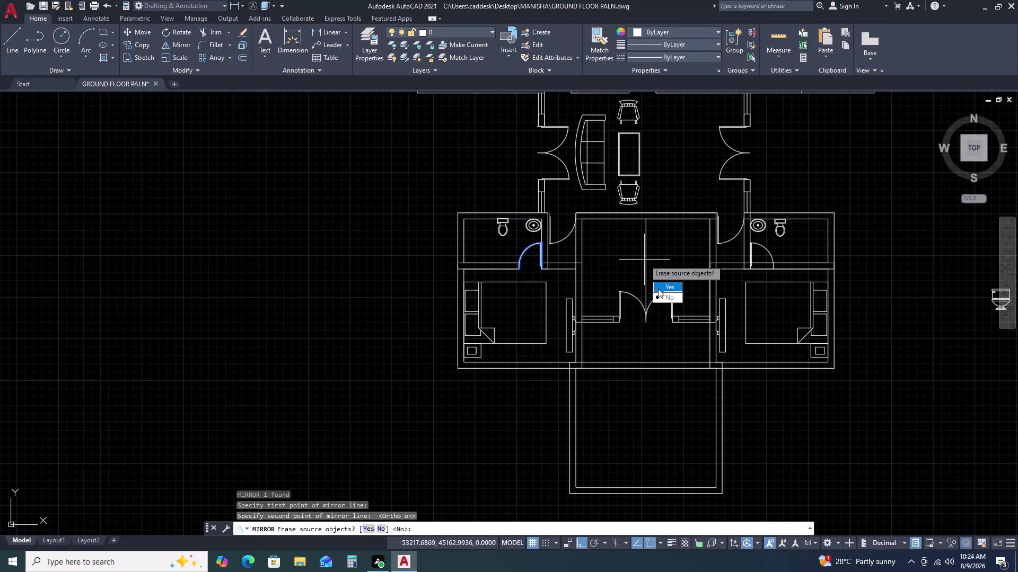
click(662, 296)
Trim the two wall lines inside the new right bathroom doorway.
scroll(up, 3)
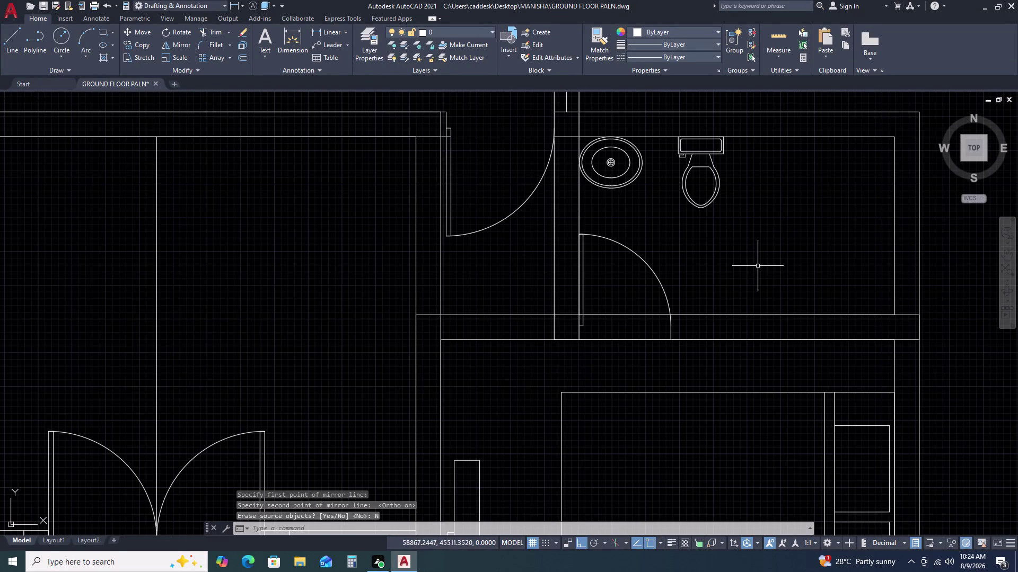
middle_drag(728, 290, 732, 235)
middle_drag(732, 230, 732, 221)
text(TR)
key(space)
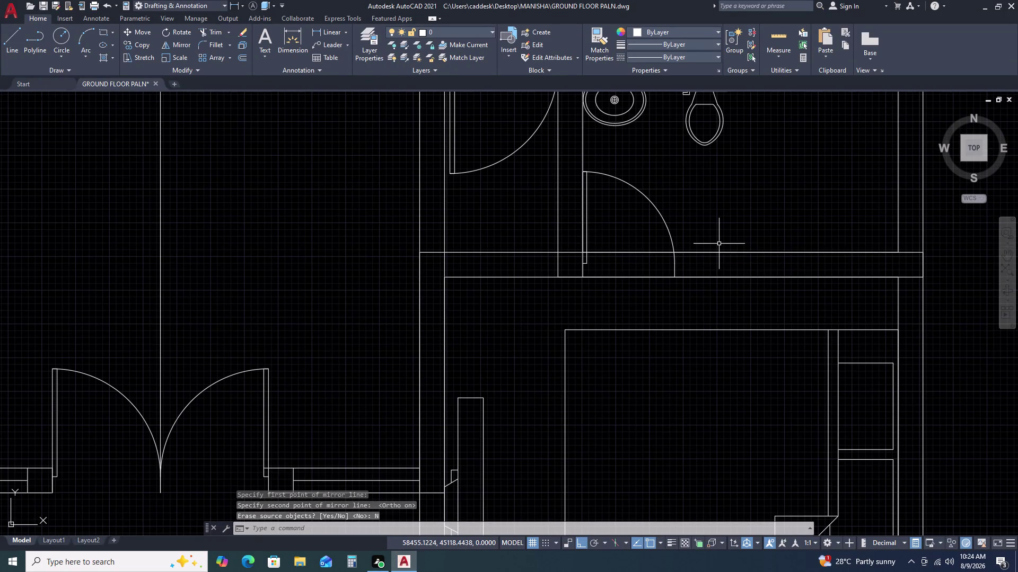
click(612, 220)
click(612, 290)
key(Escape)
scroll(down, 3)
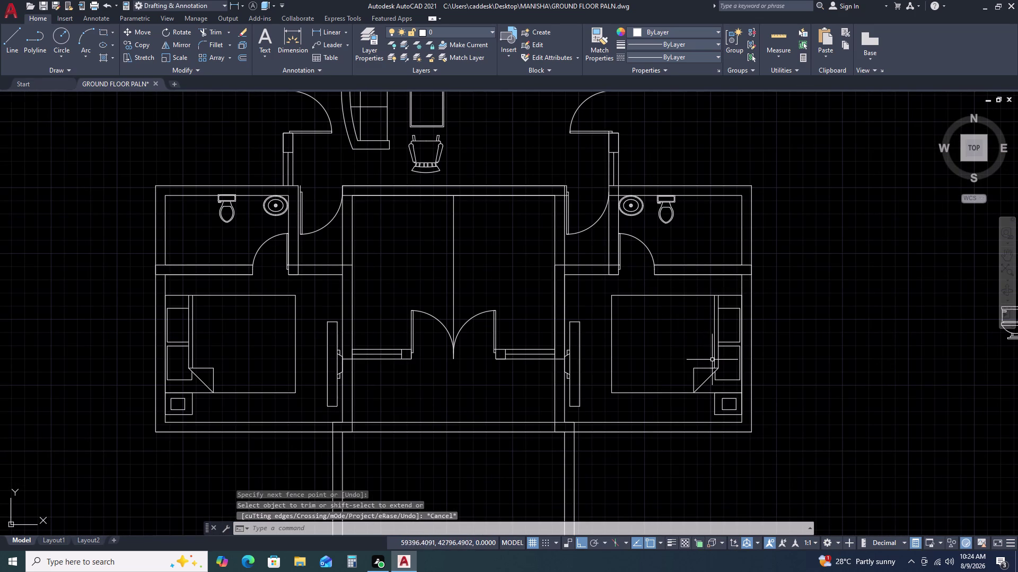
key(Escape)
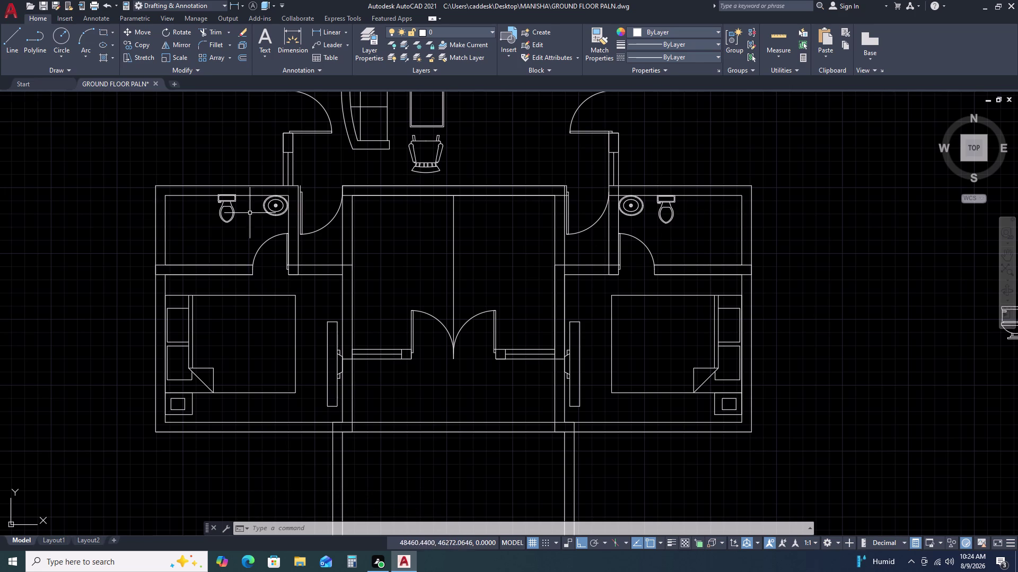
scroll(down, 3)
scroll(down, 3)
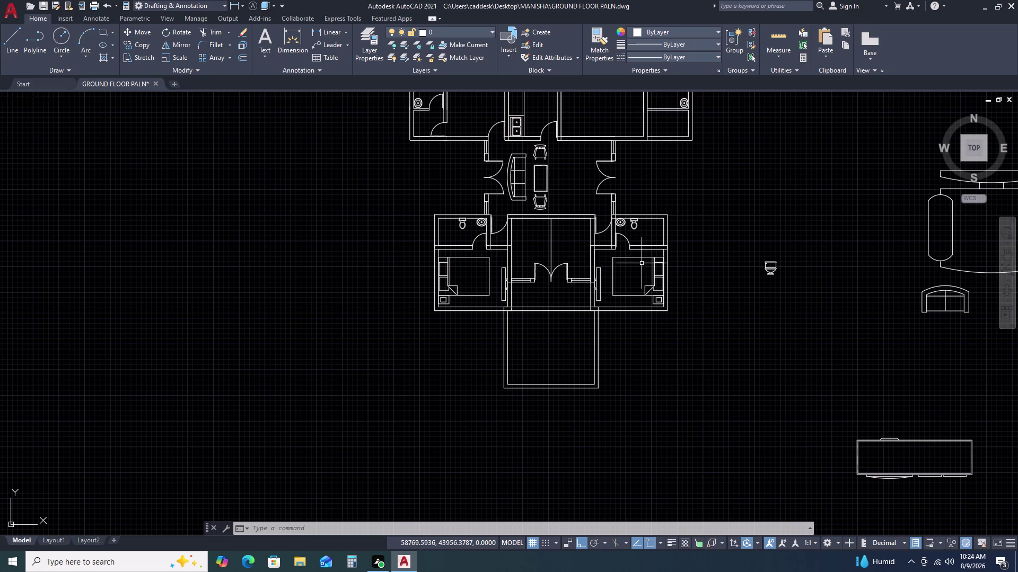
Start a linear dimension at the hall wall, then cancel the 1500 measurement.
scroll(up, 3)
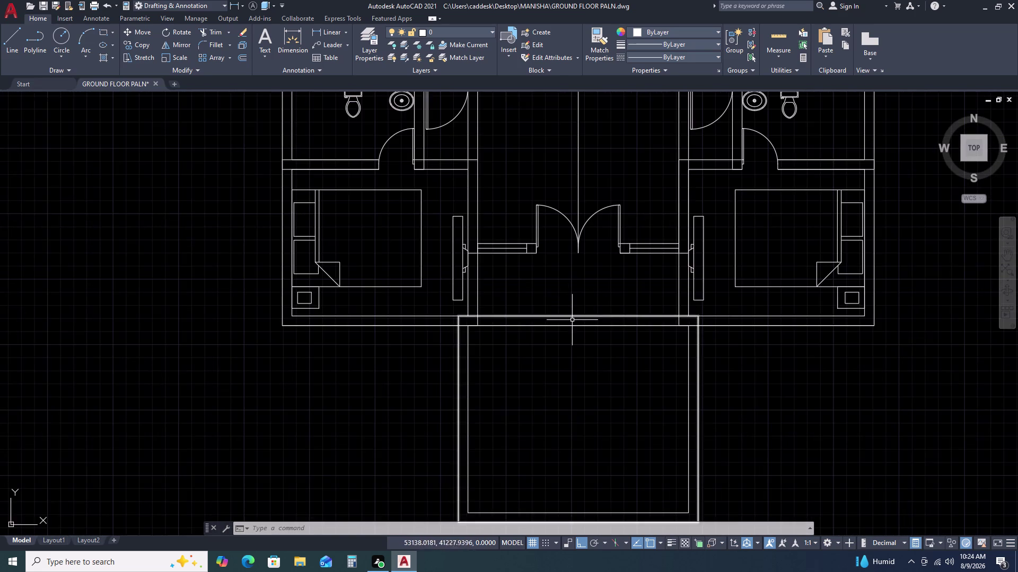
middle_drag(573, 288, 577, 252)
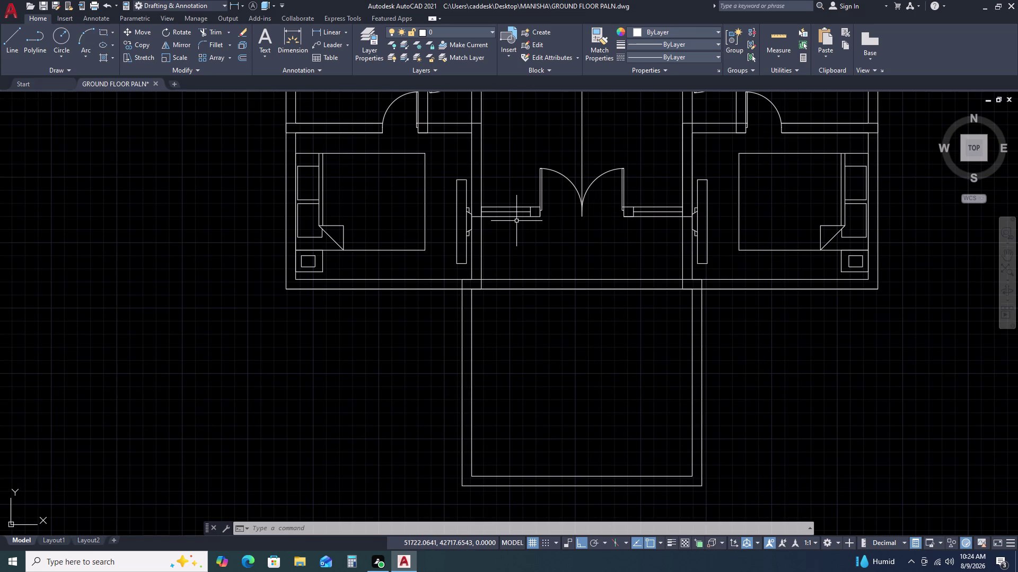
text(DLI)
key(space)
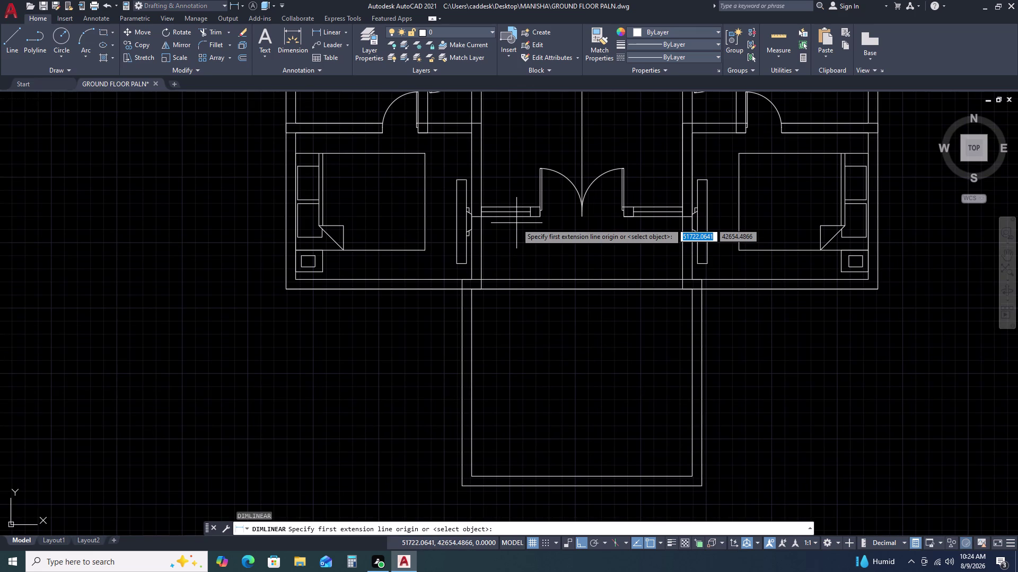
click(483, 216)
click(481, 282)
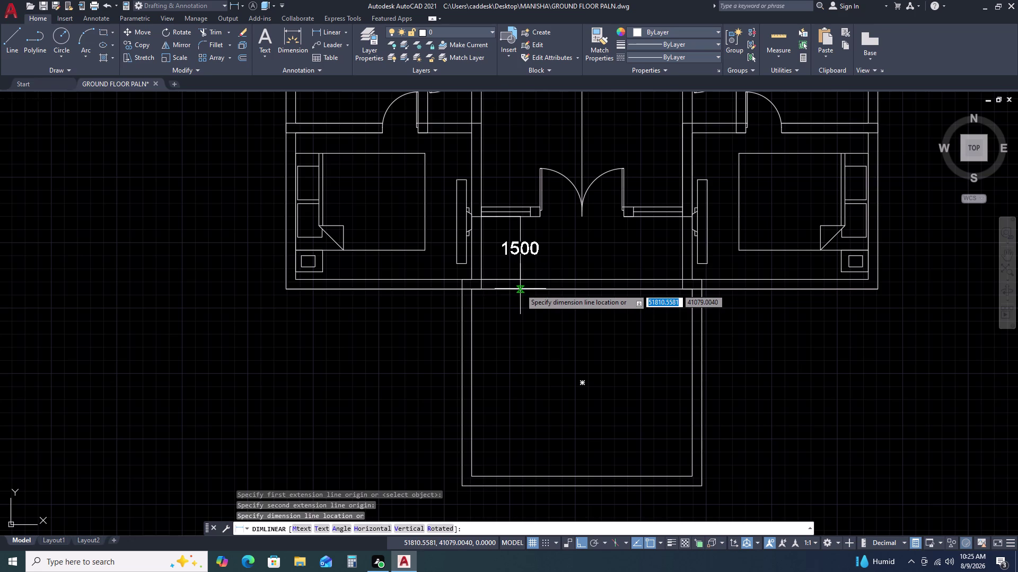
key(Escape)
Dimension 1200 from the wall corner and place it below the double doors.
key(space)
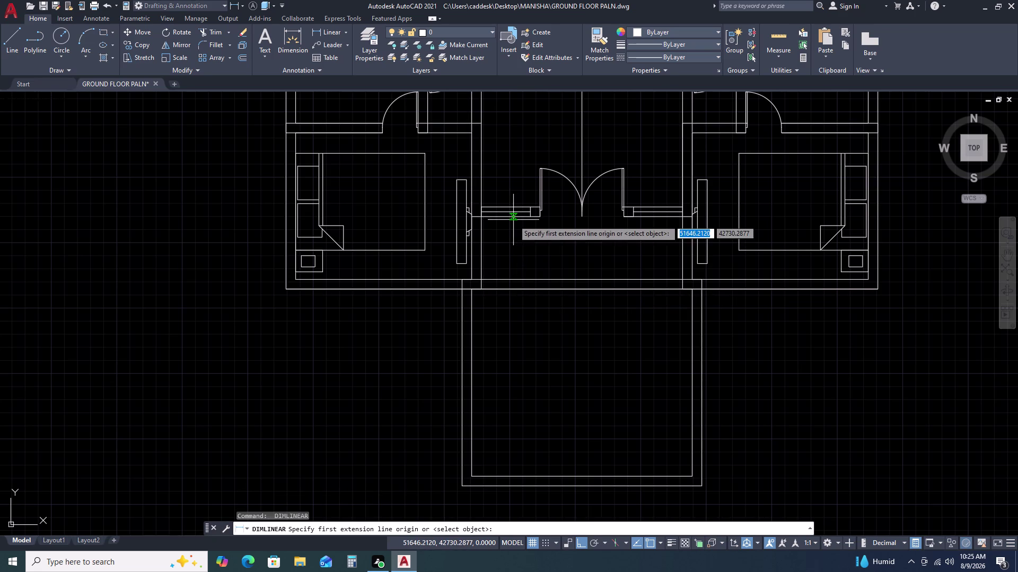
scroll(up, 3)
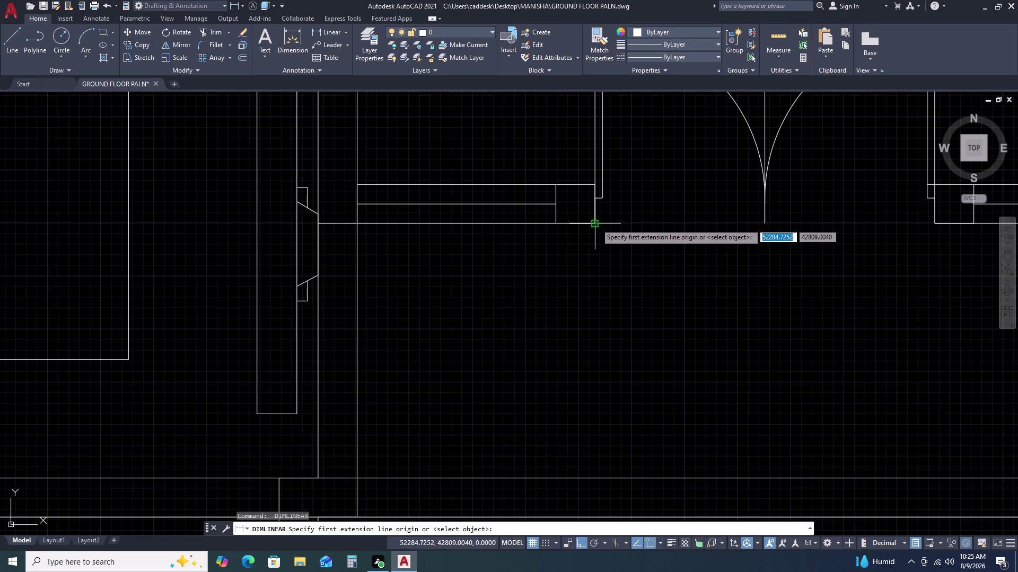
click(596, 223)
text(12)
key(0)
key(0)
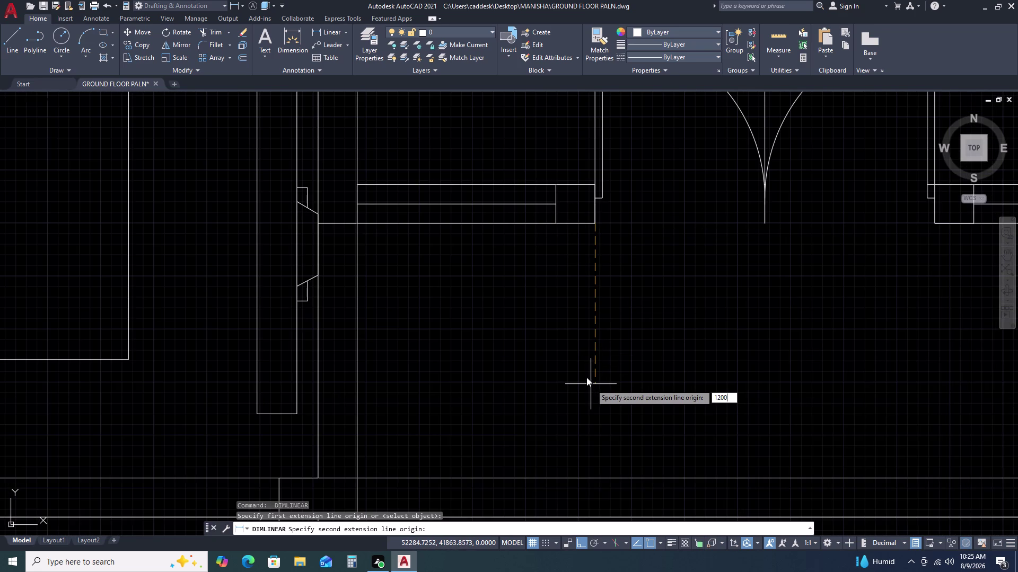
key(space)
scroll(down, 3)
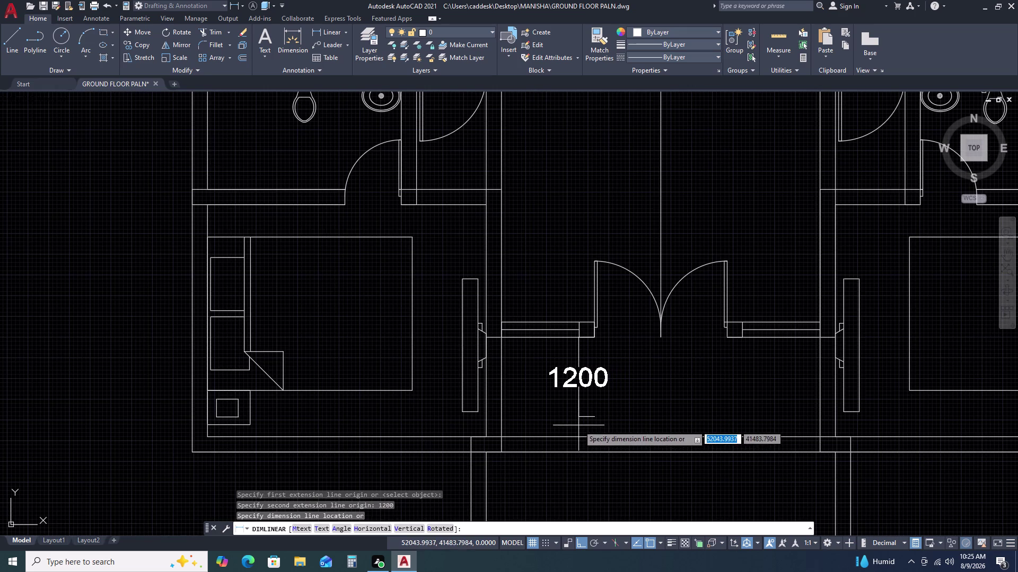
click(578, 426)
Pan the view down to the lower room and start a line with L.
middle_drag(675, 424, 658, 337)
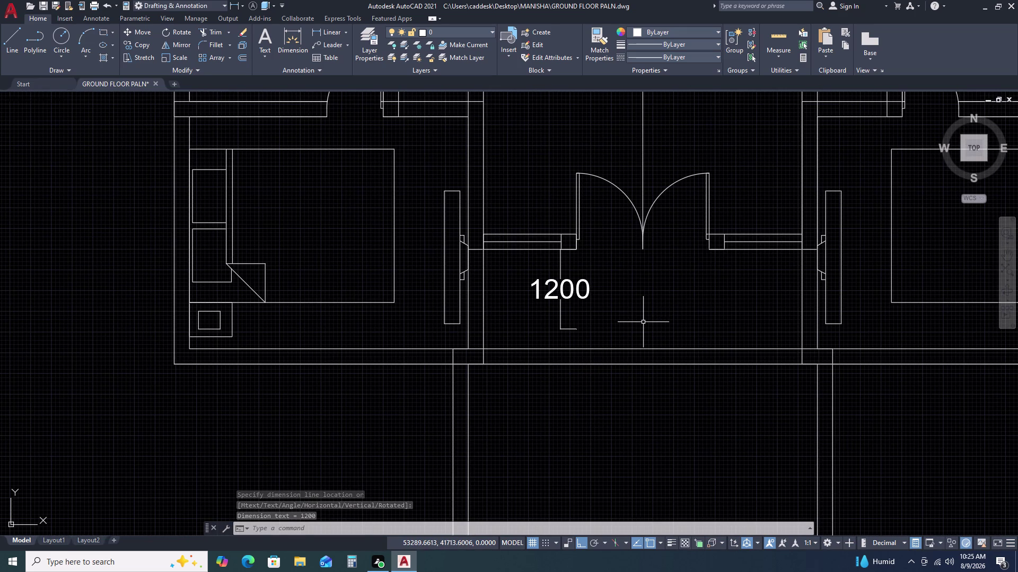
middle_drag(614, 355, 614, 301)
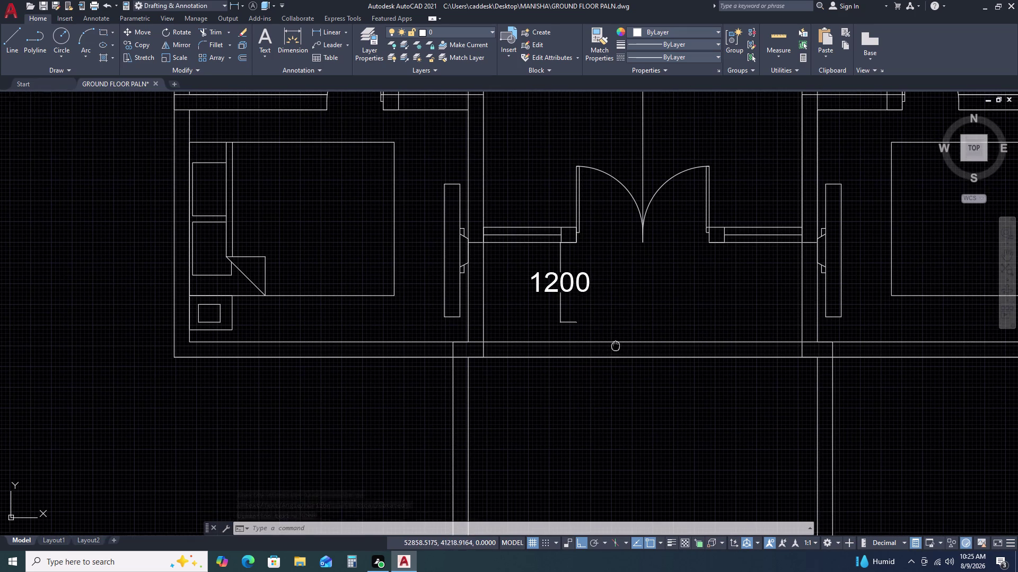
middle_drag(615, 301, 611, 271)
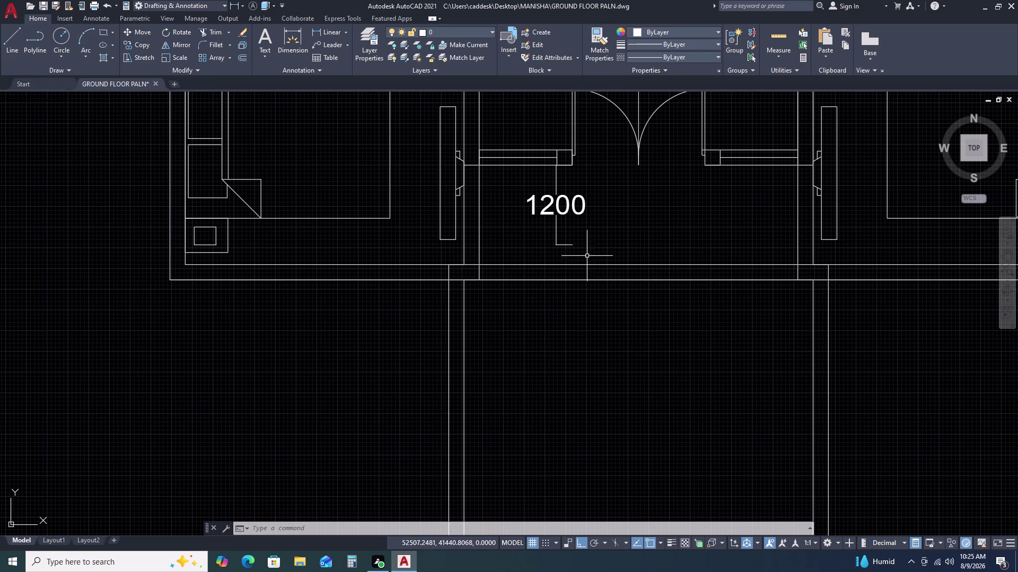
scroll(up, 3)
text(L)
key(space)
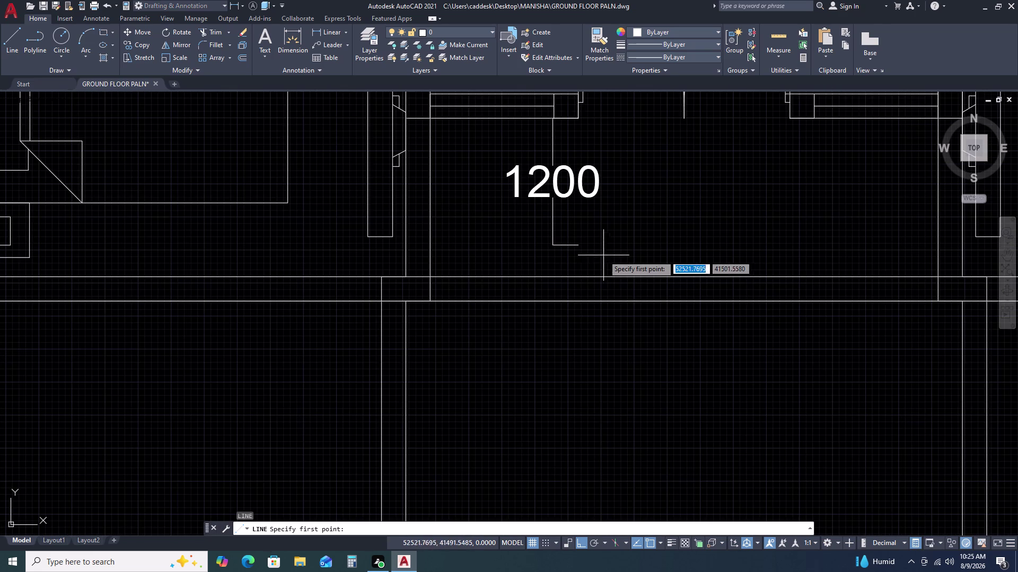
Draw a 4800 line between the wall ends and select it.
click(431, 245)
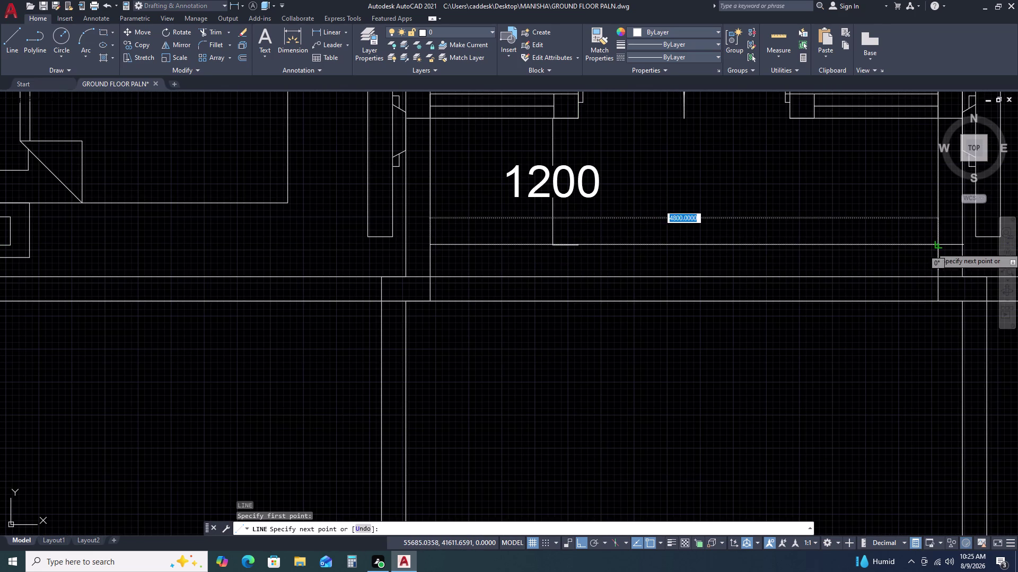
click(937, 247)
key(Escape)
scroll(up, 3)
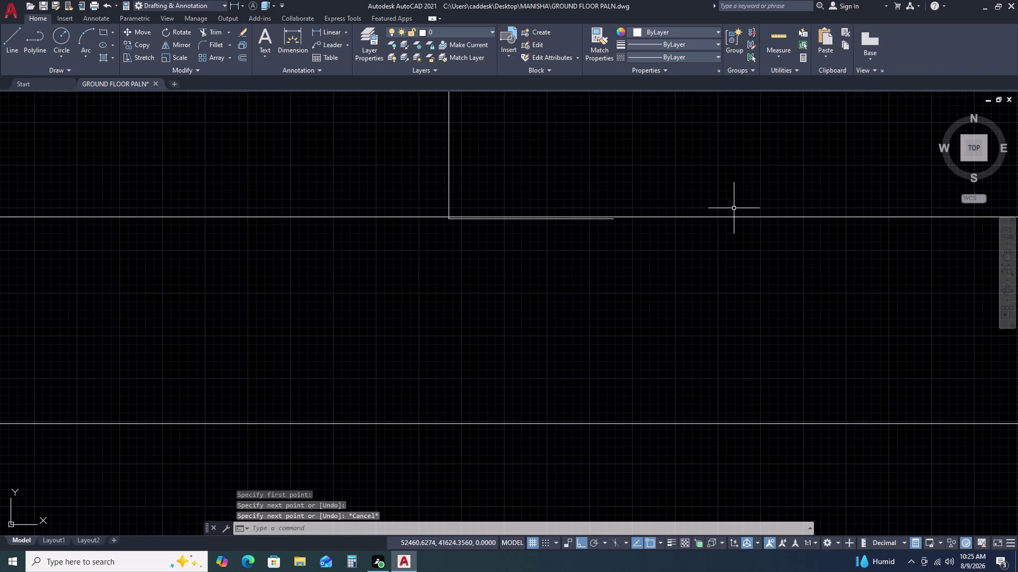
click(733, 208)
click(708, 247)
Move the 4800 line slightly down into position.
key(m)
key(space)
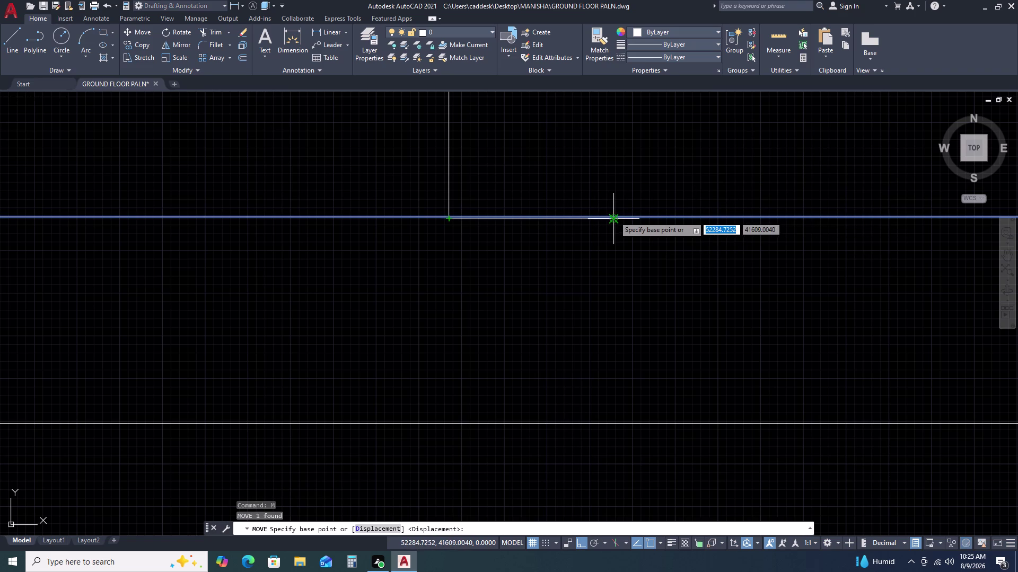
scroll(up, 3)
click(599, 226)
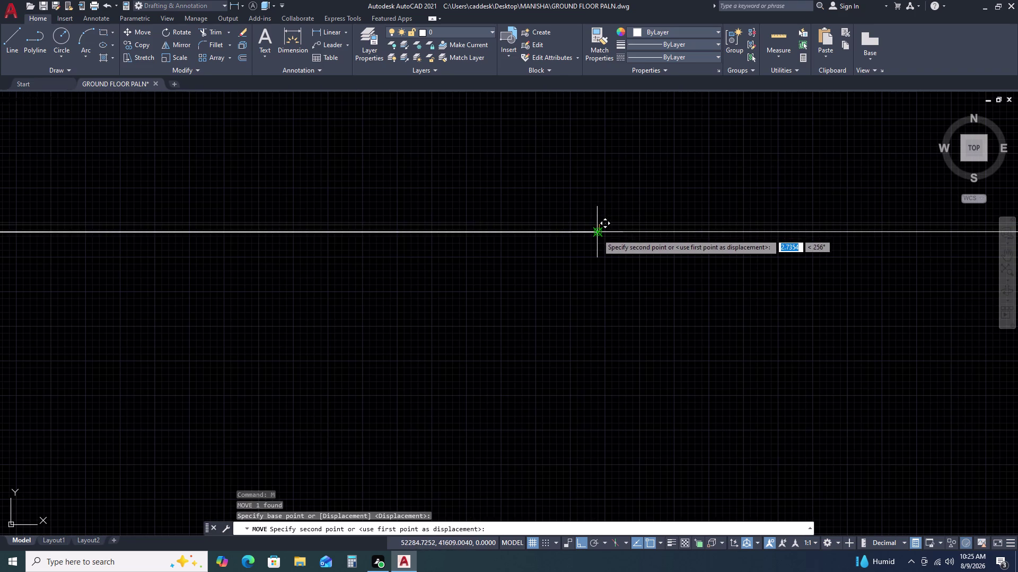
click(597, 234)
Bring the floor plan back into view and start a trim, then cancel it.
scroll(down, 3)
scroll(down, 3)
middle_drag(838, 230, 621, 211)
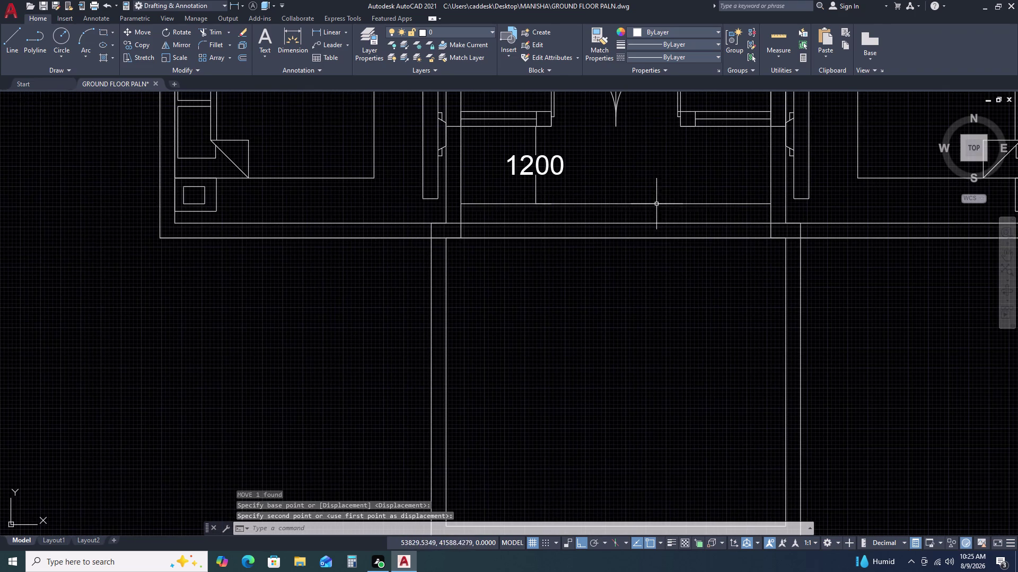
scroll(down, 3)
scroll(up, 3)
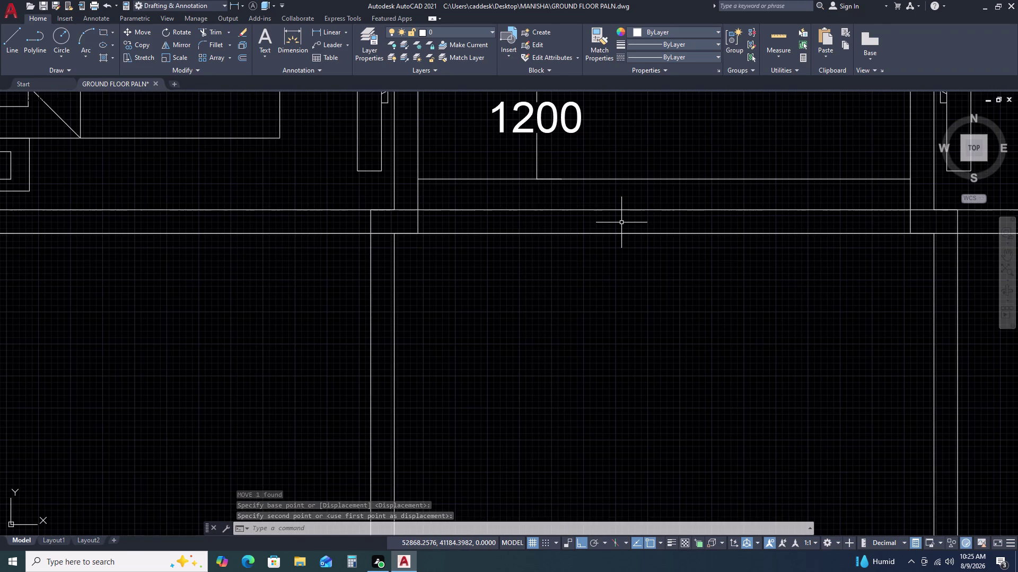
text(TR)
key(space)
click(653, 195)
click(624, 267)
key(Escape)
Select the 4800 line and start an offset, then cancel it.
scroll(down, 3)
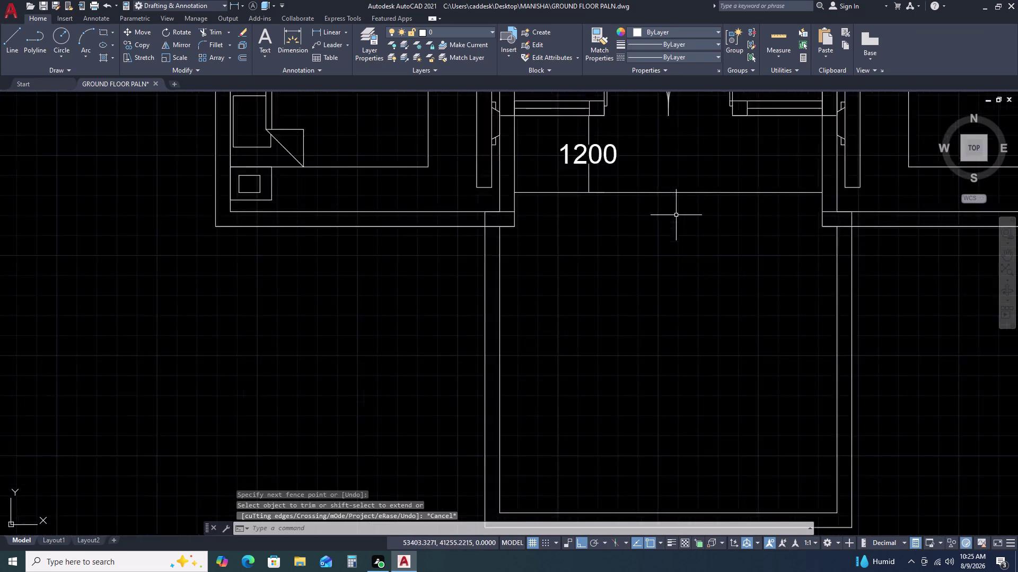
scroll(down, 3)
middle_drag(689, 249, 687, 227)
click(719, 158)
click(709, 194)
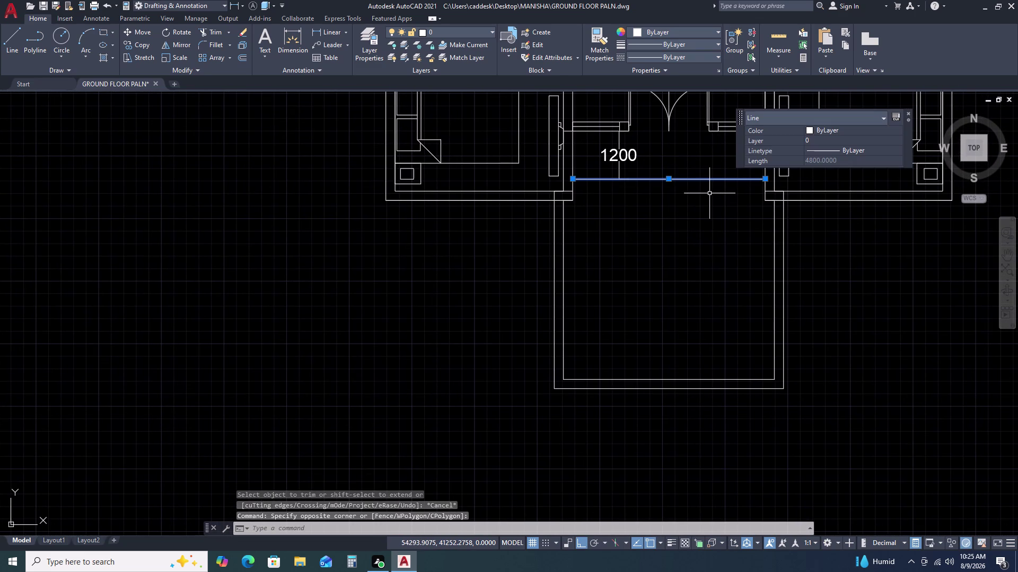
text(O)
key(space)
key(Escape)
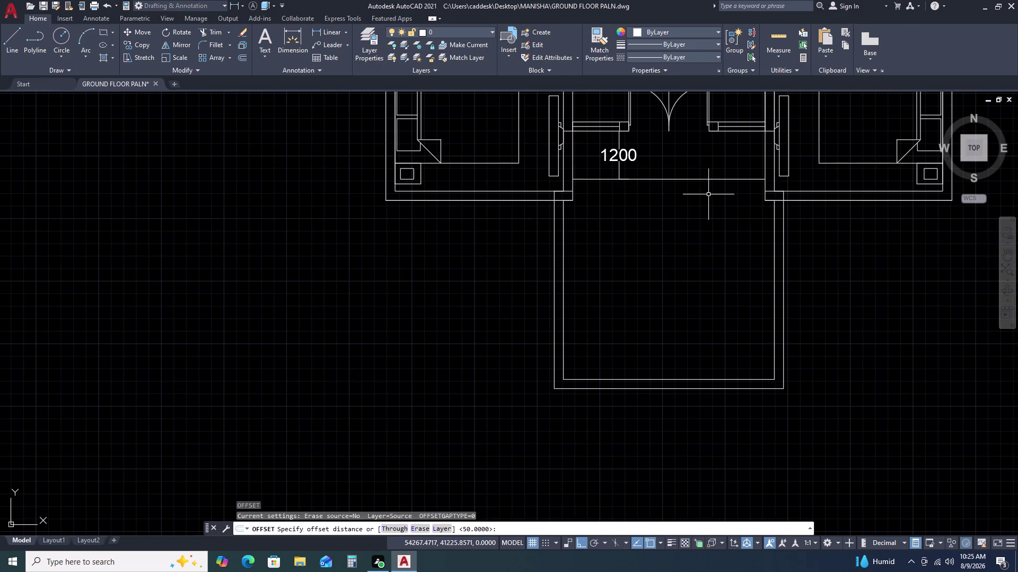
Reselect the 4800 line and start copying it with CO.
click(711, 180)
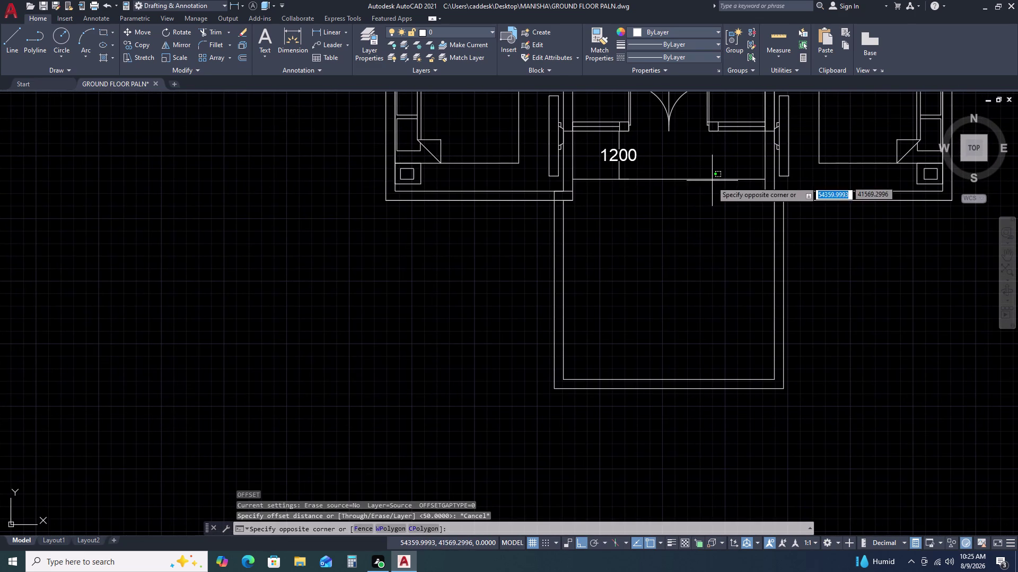
click(706, 188)
click(715, 176)
click(701, 197)
text(C)
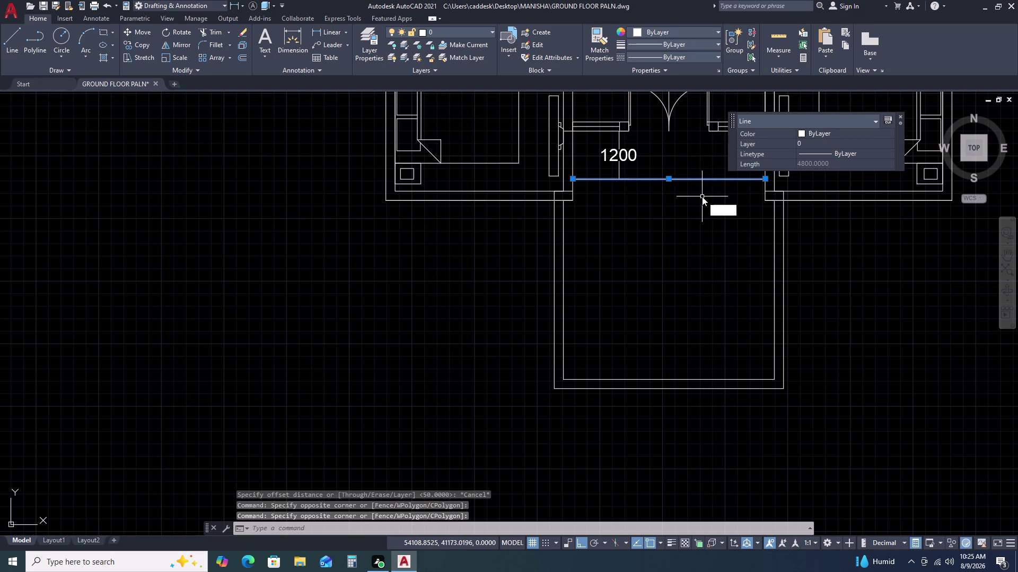
text(O)
key(space)
Array six copies of the step line at 300 spacing, then undo them.
click(765, 179)
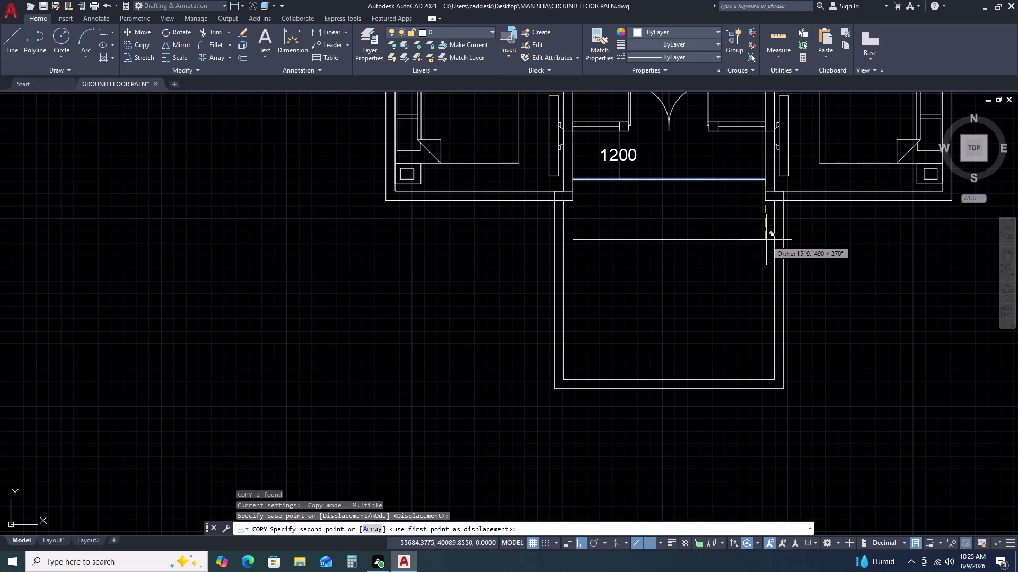
key(a)
key(r)
key(space)
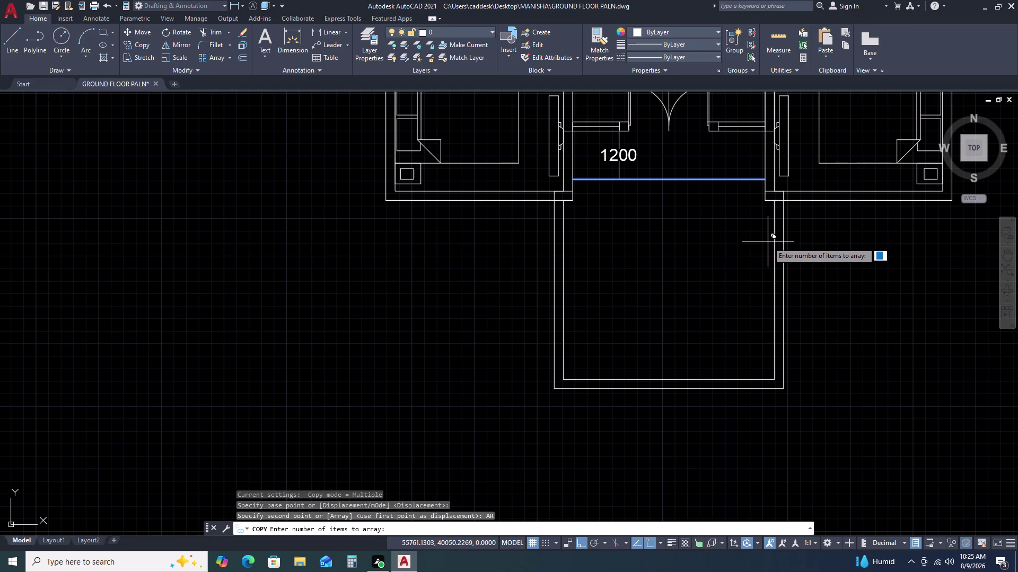
key(5)
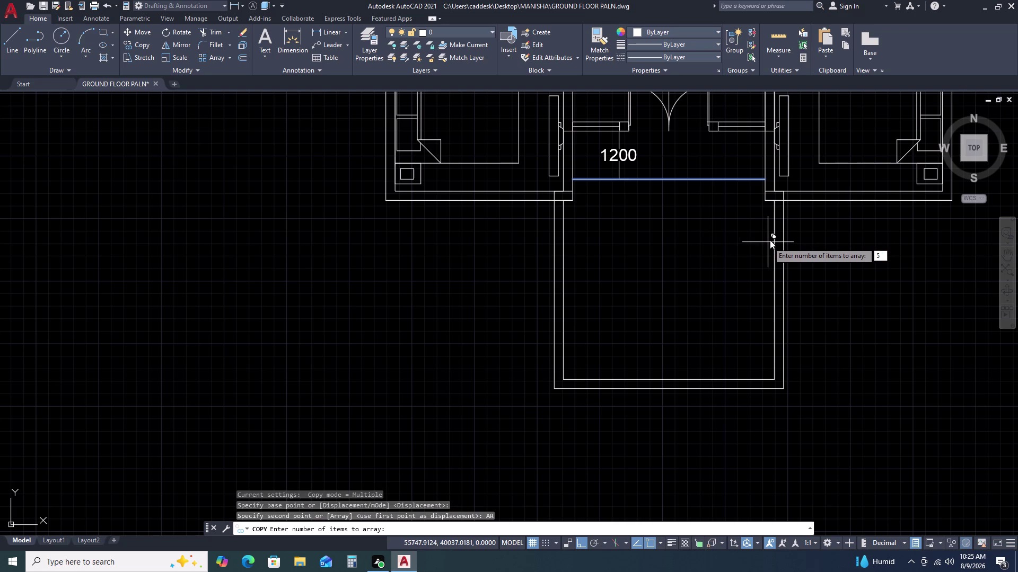
key(BackSpace)
text(6)
key(space)
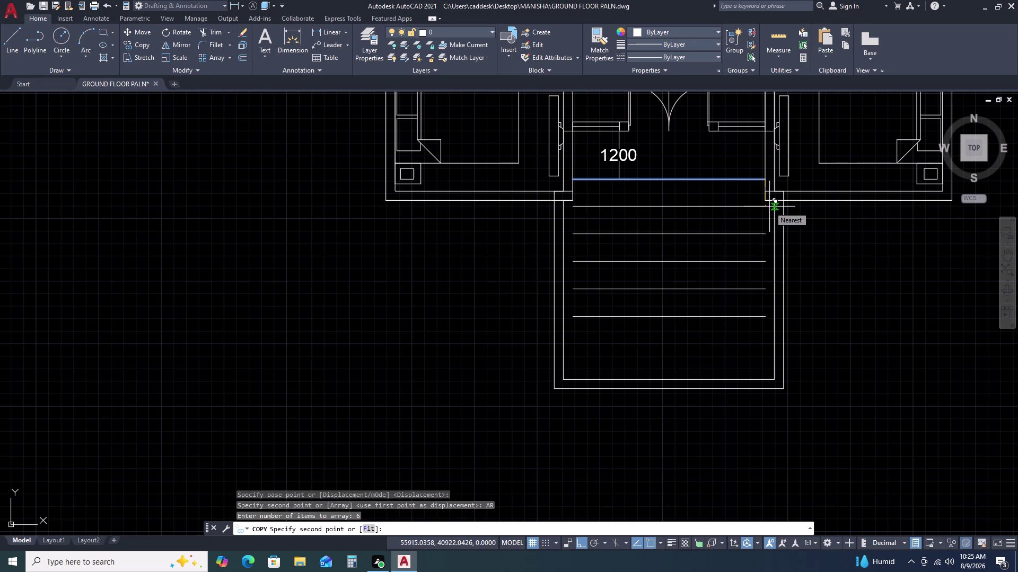
text(300)
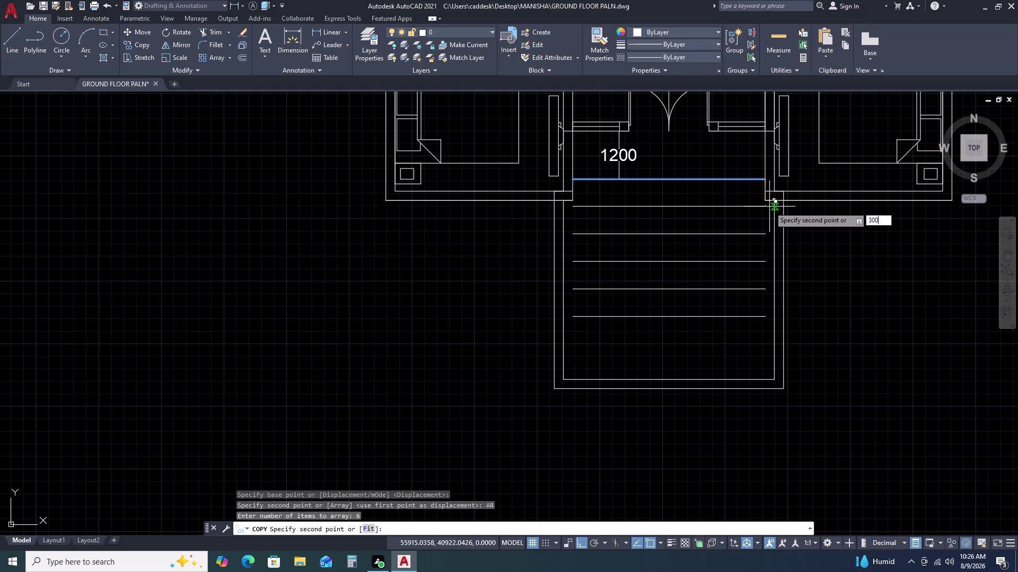
key(space)
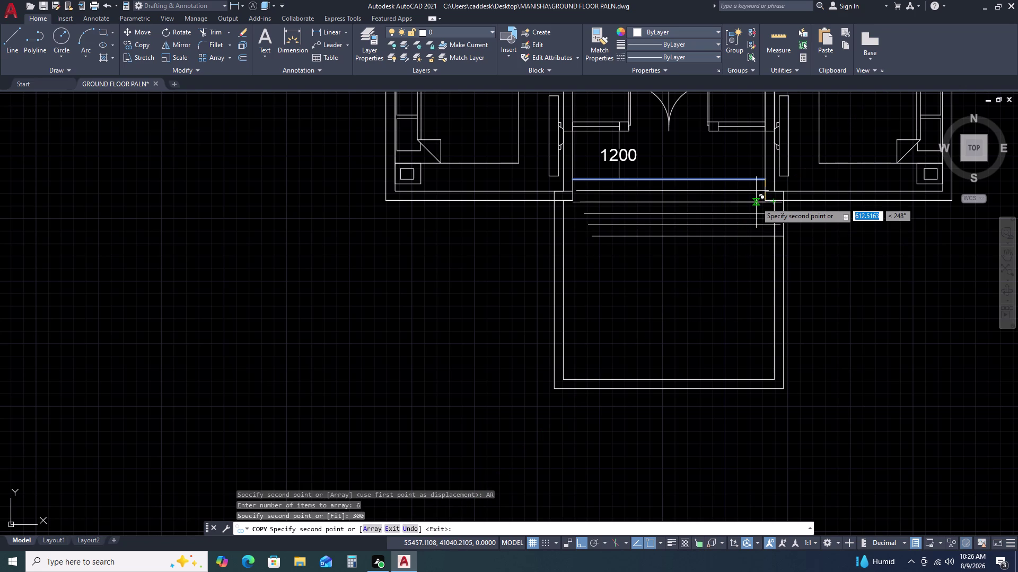
key(ctrl+z)
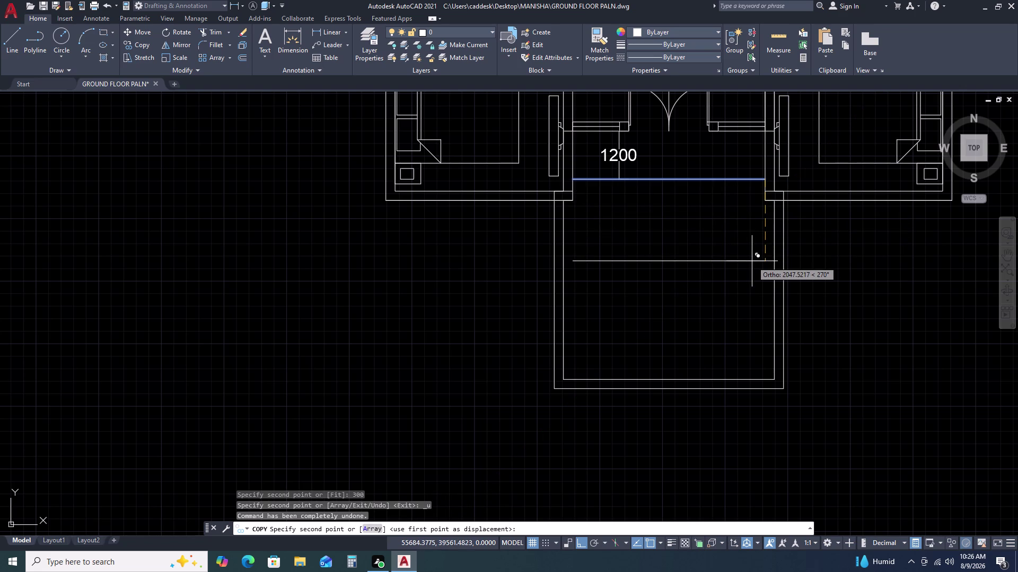
Redo the step-line array at 300 spacing and end the command.
key(F8)
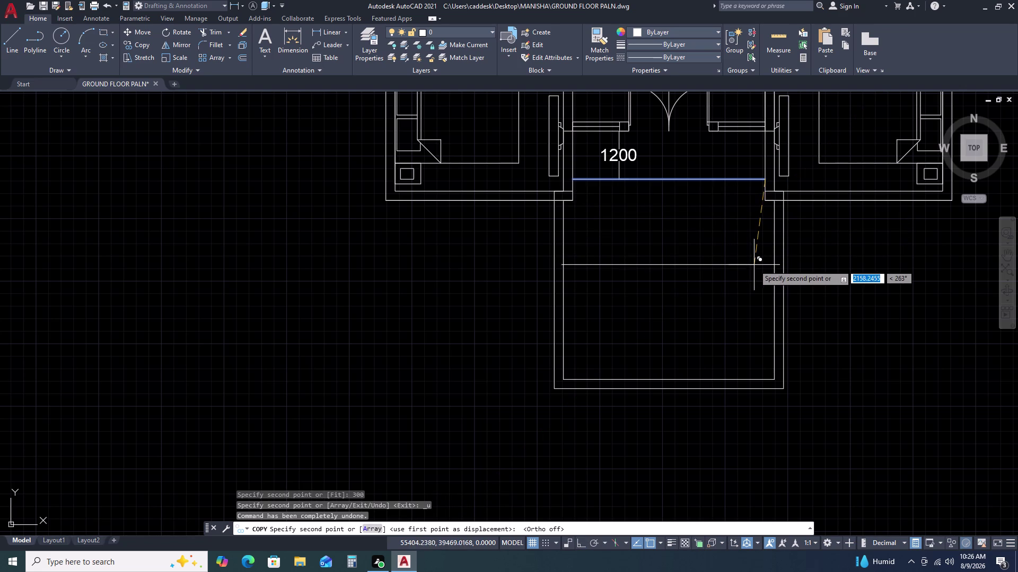
key(F8)
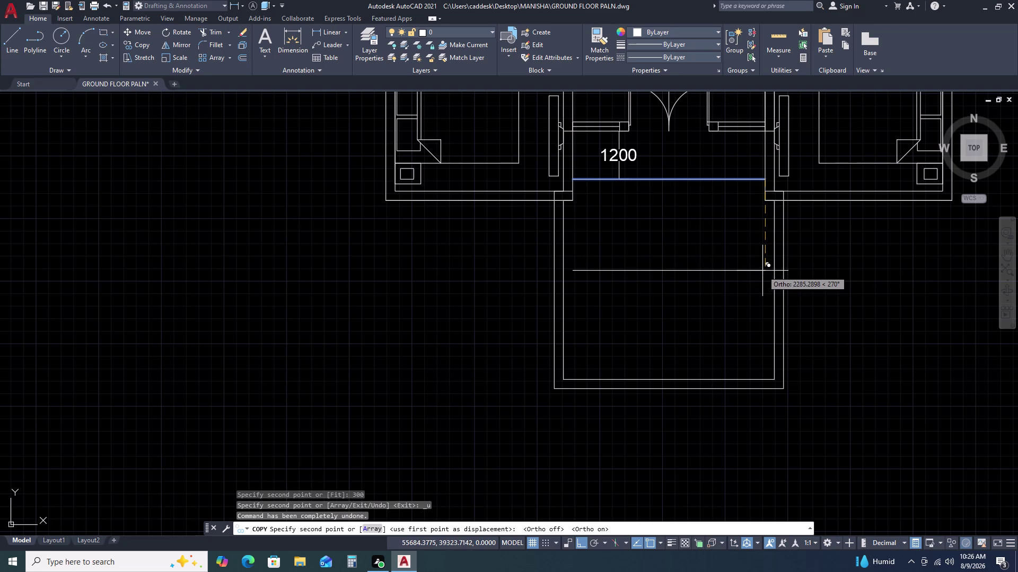
text(A)
key(space)
key(space)
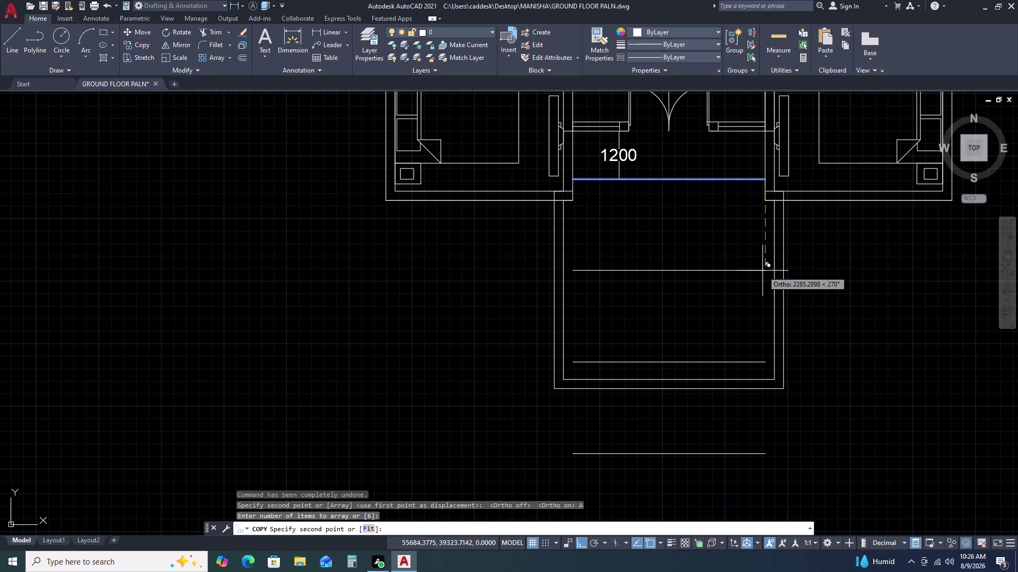
key(3)
text(00)
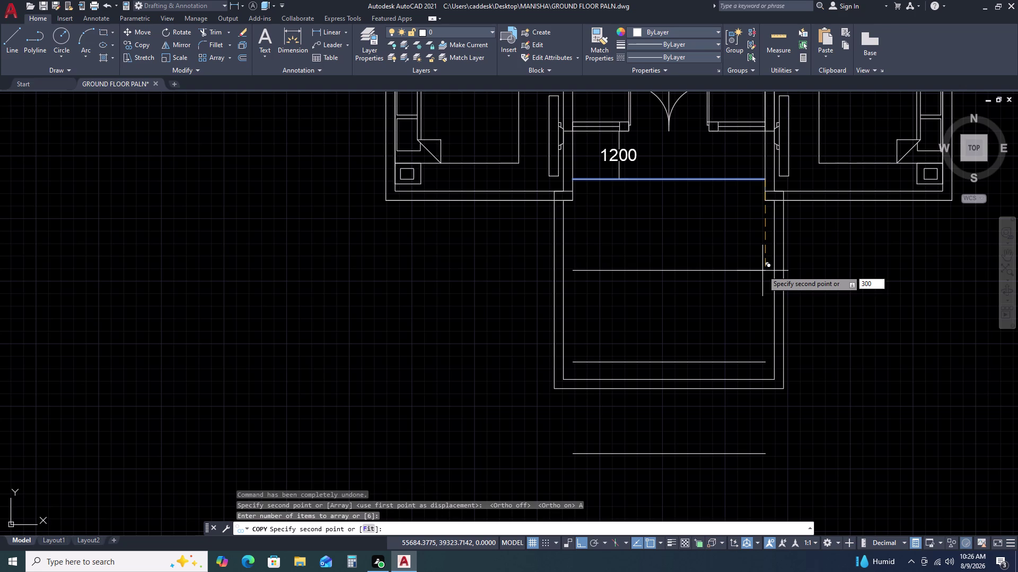
key(space)
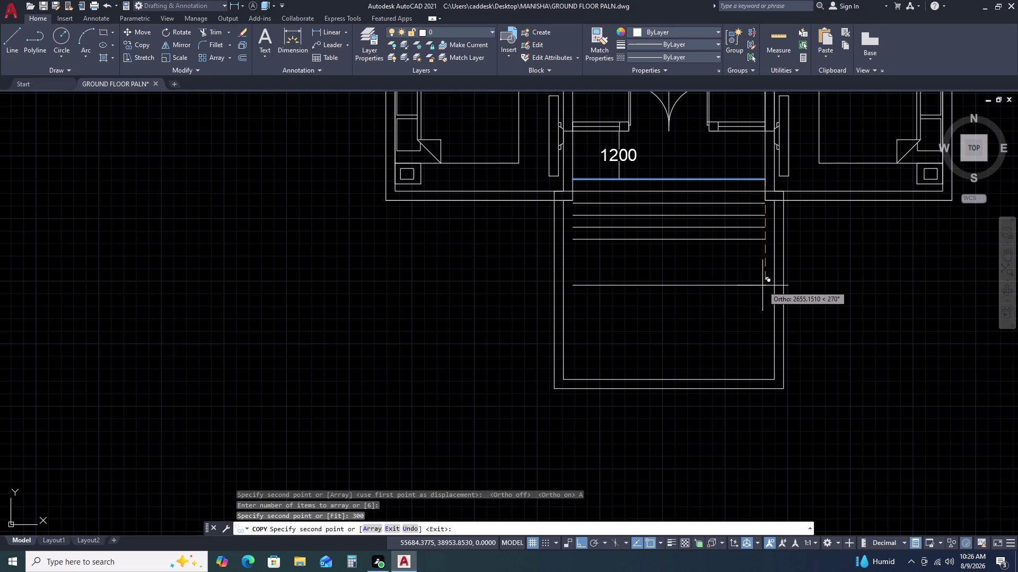
key(Escape)
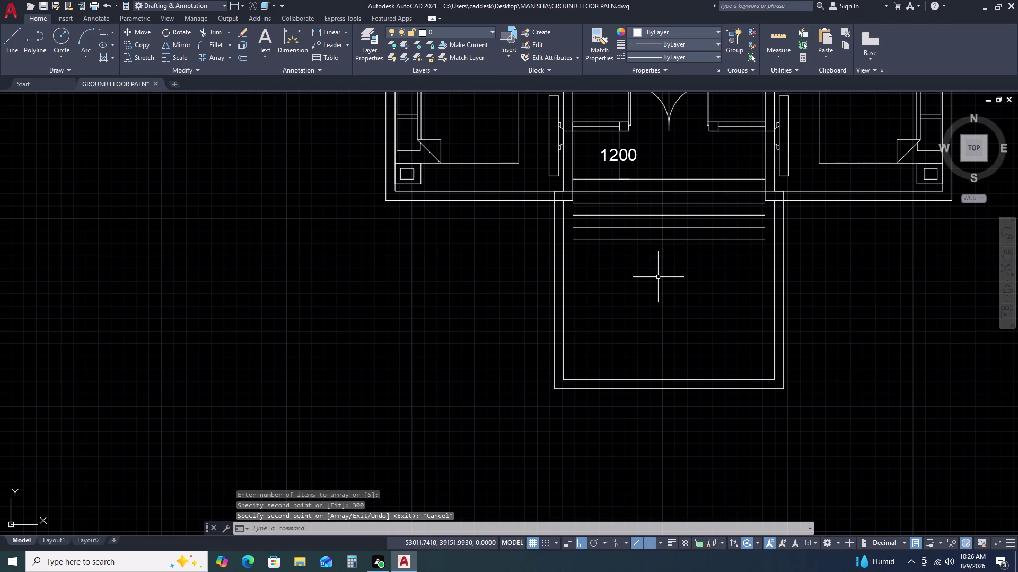
click(330, 35)
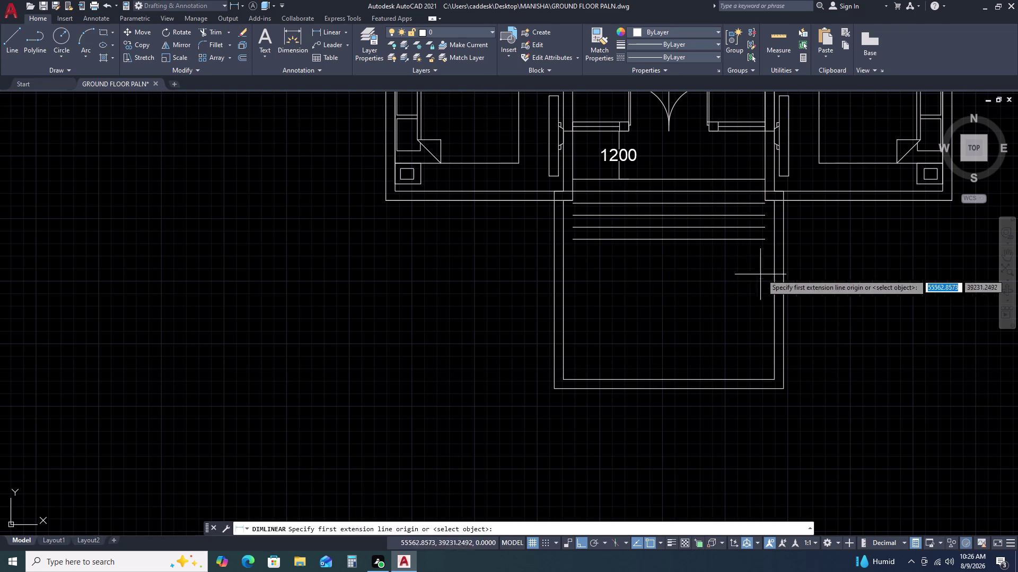
Add a vertical 3500 dimension across the lower entrance area, then zoom in.
click(763, 241)
click(762, 378)
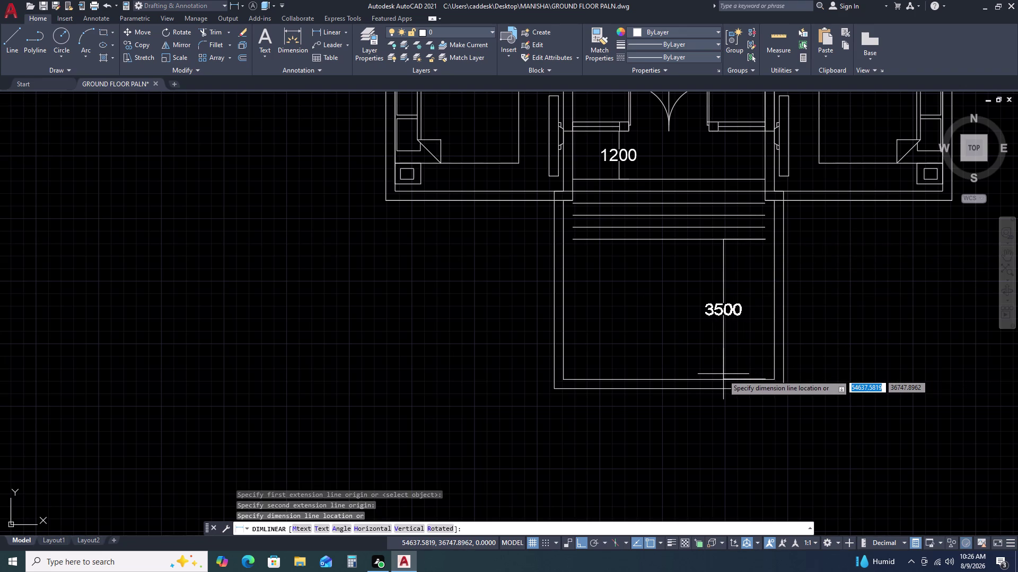
click(683, 370)
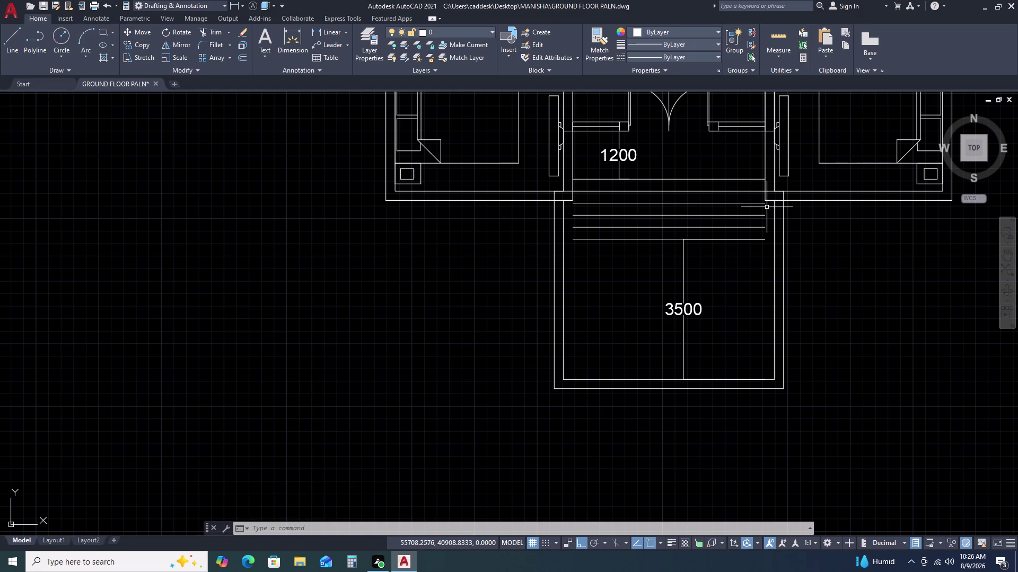
scroll(up, 3)
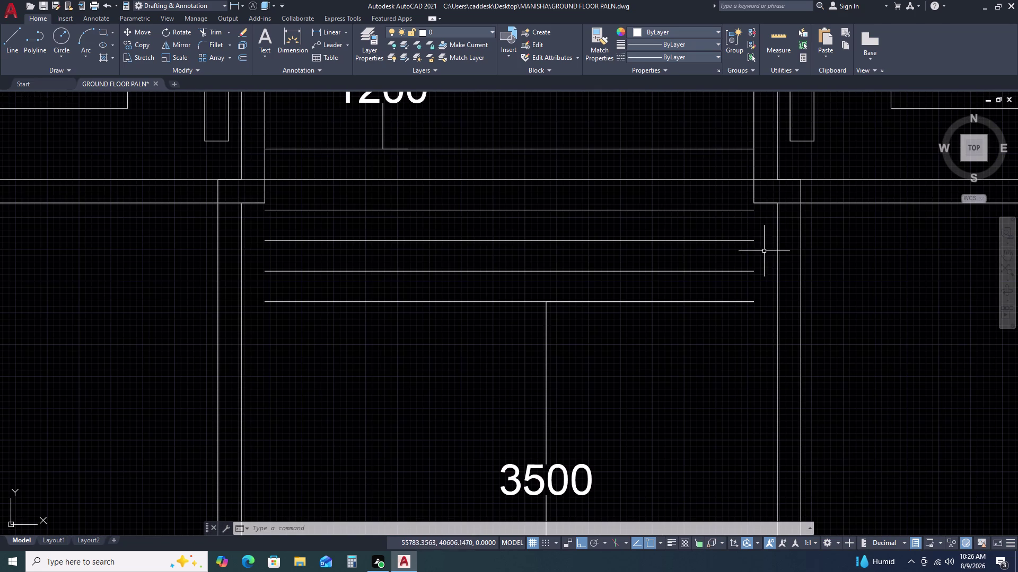
Extend the stair tread lines to the right and left walls with EX.
text(EX)
key(space)
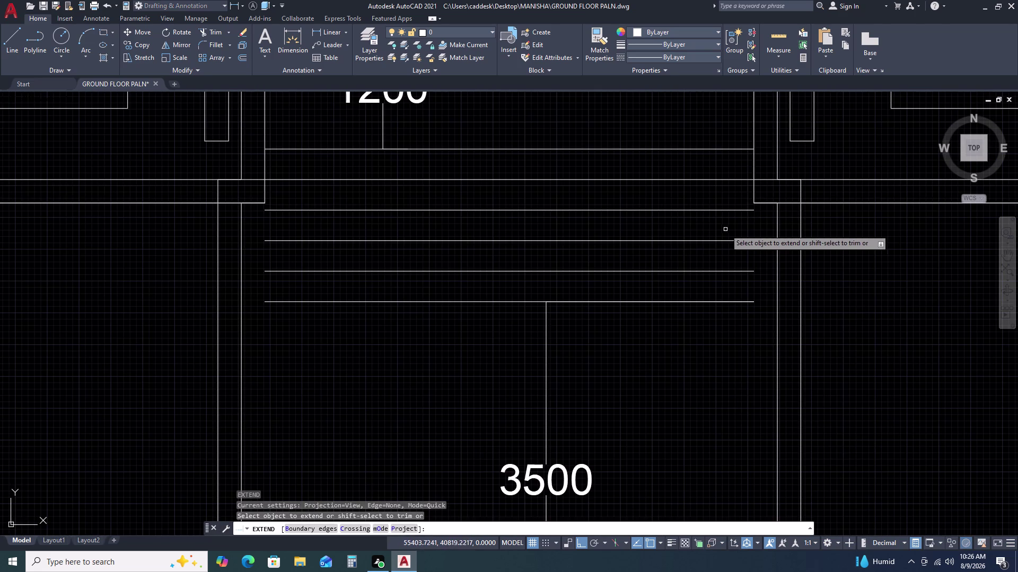
click(721, 205)
click(727, 310)
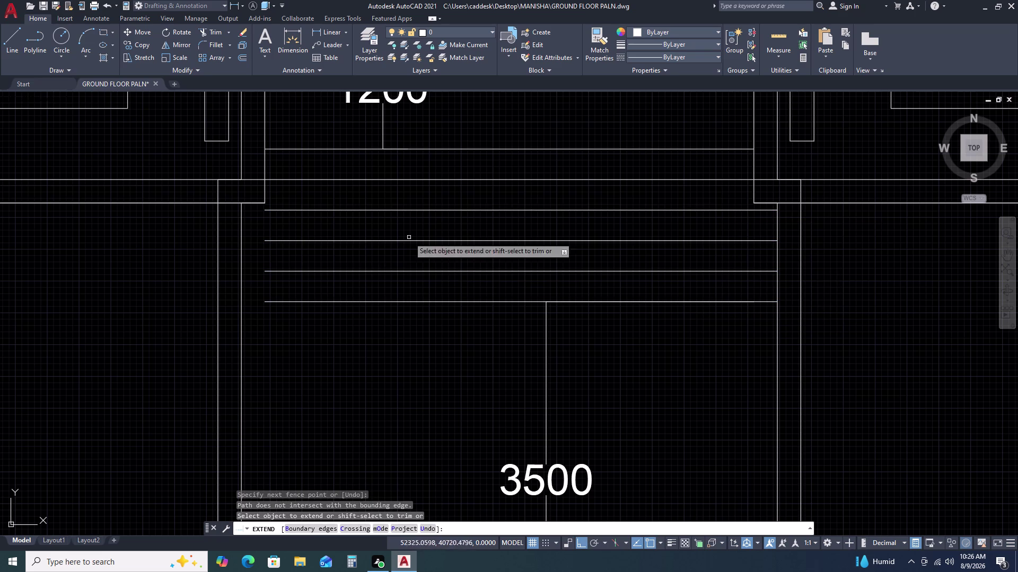
click(388, 200)
click(355, 321)
key(Escape)
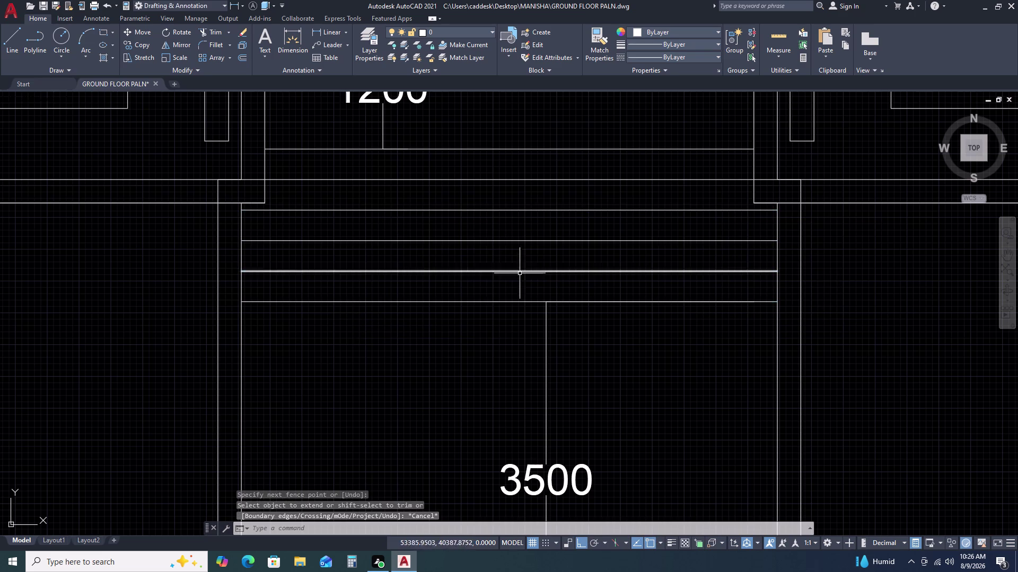
scroll(down, 3)
middle_drag(754, 339, 736, 216)
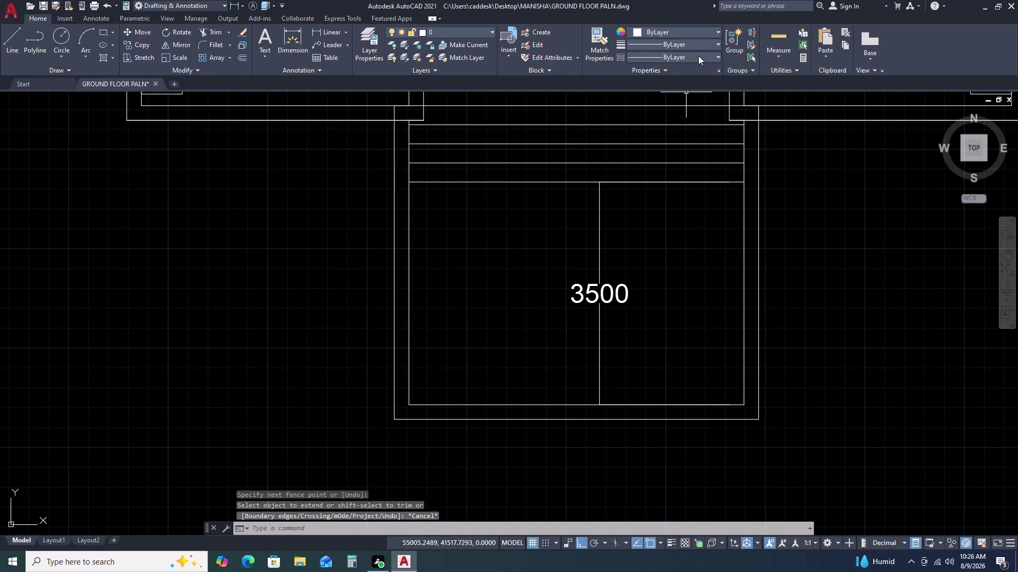
click(698, 56)
Load ACAD_ISO02W100 through the Linetype Manager, then select the entrance outline.
click(673, 114)
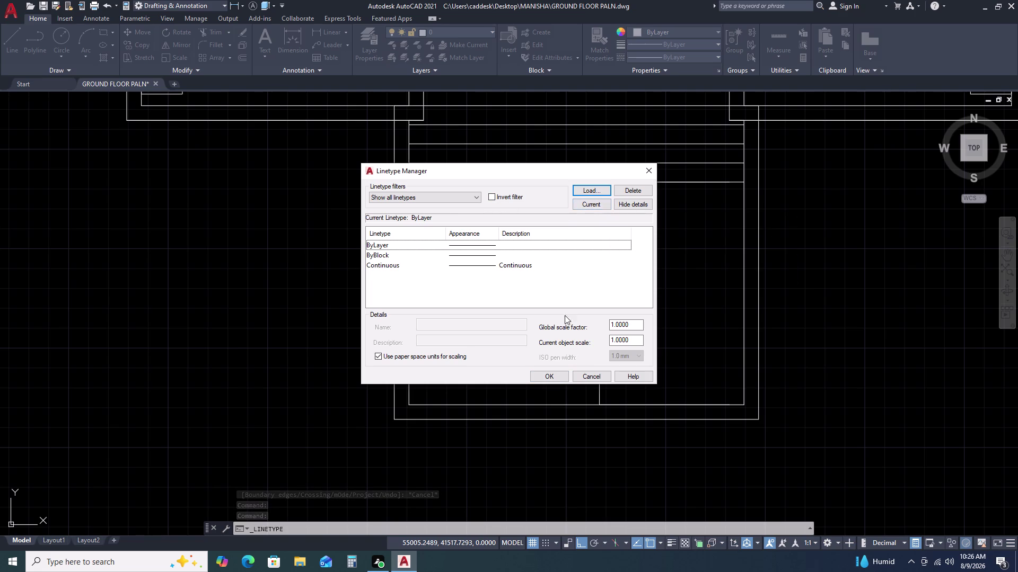
click(588, 191)
click(499, 261)
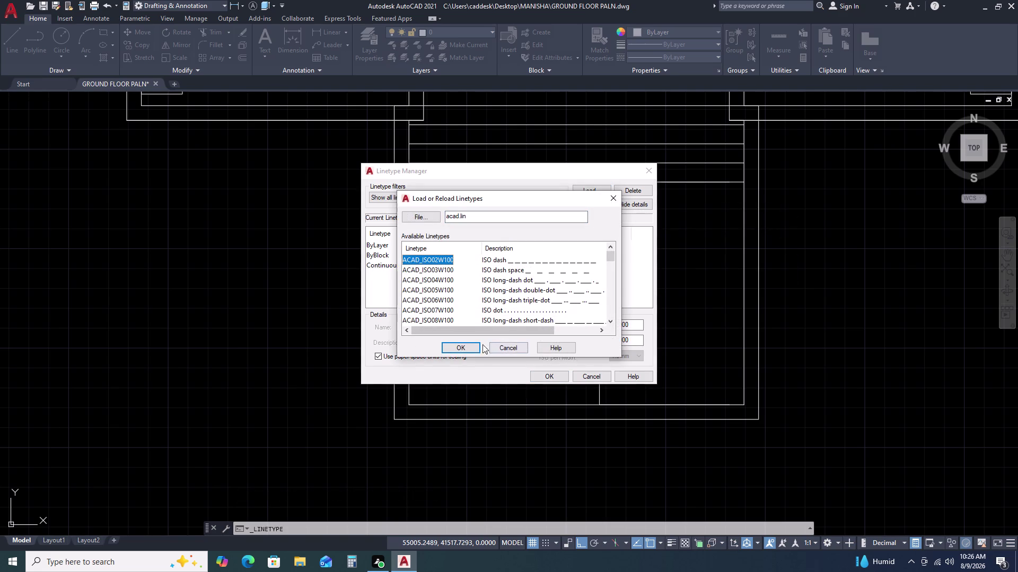
click(468, 345)
click(557, 376)
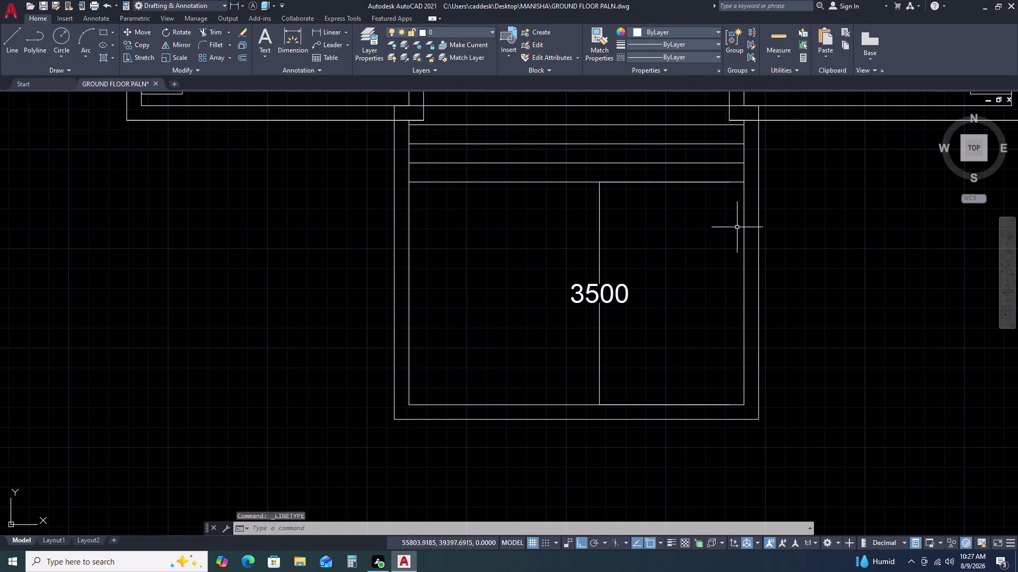
click(744, 235)
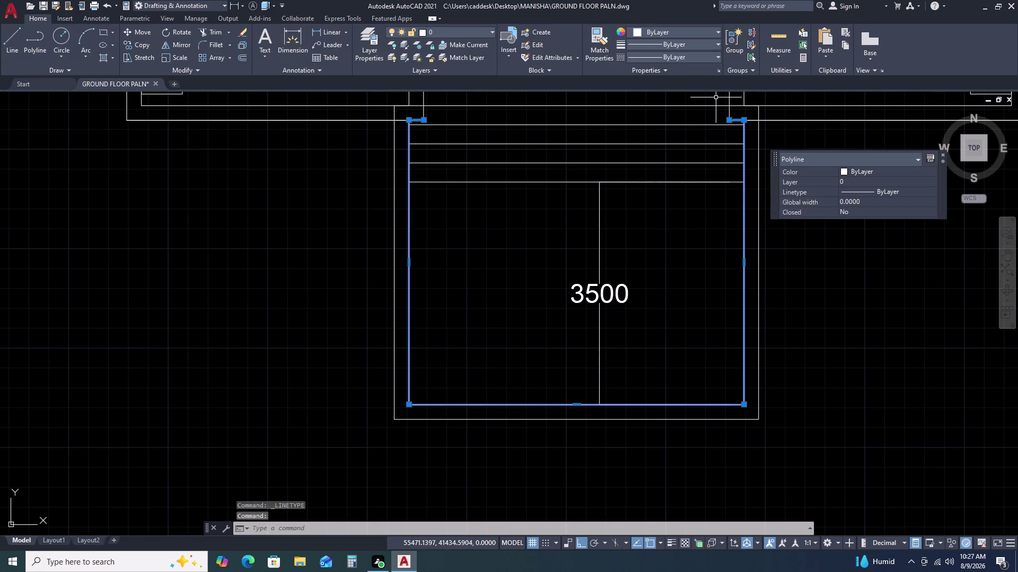
Apply ACAD_ISO02W100 to the entrance outline and open its Properties palette.
click(692, 59)
click(675, 94)
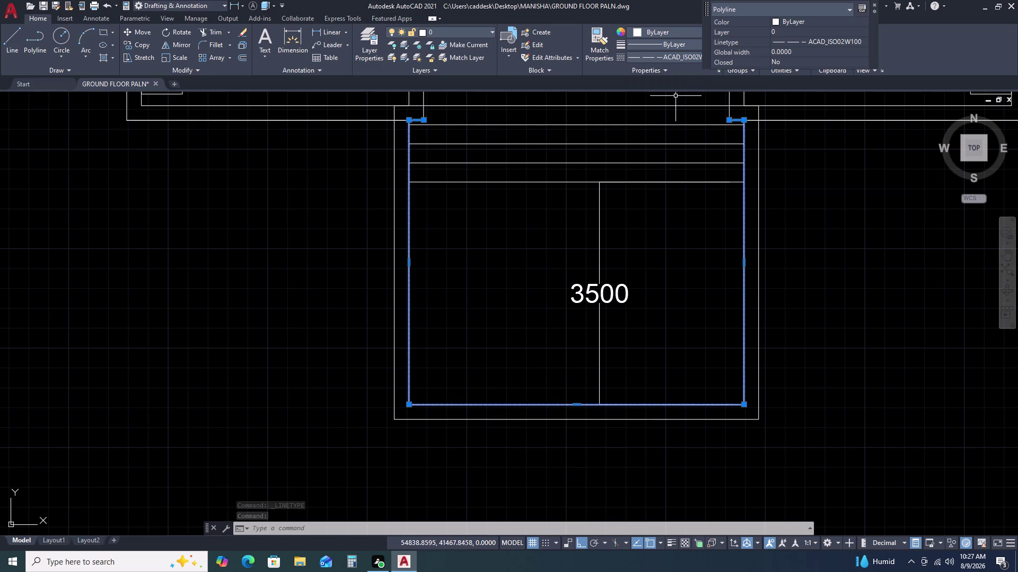
click(662, 56)
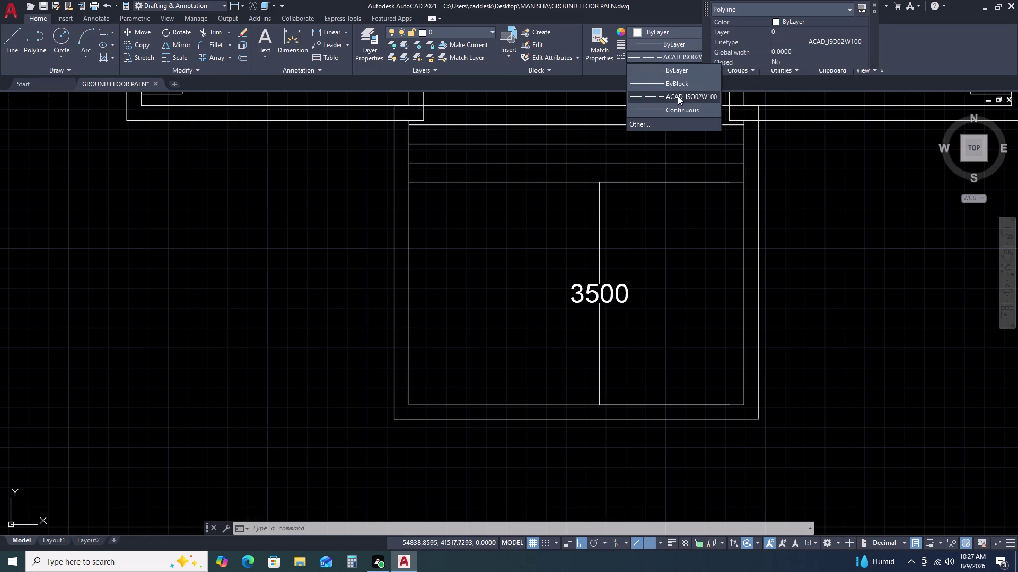
click(678, 95)
click(683, 267)
click(666, 257)
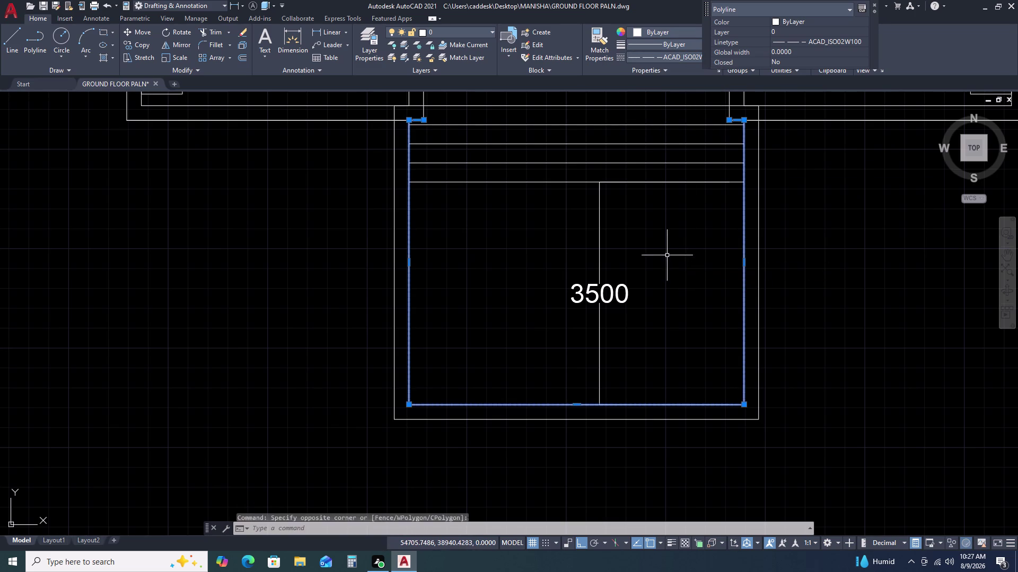
key(Escape)
click(748, 258)
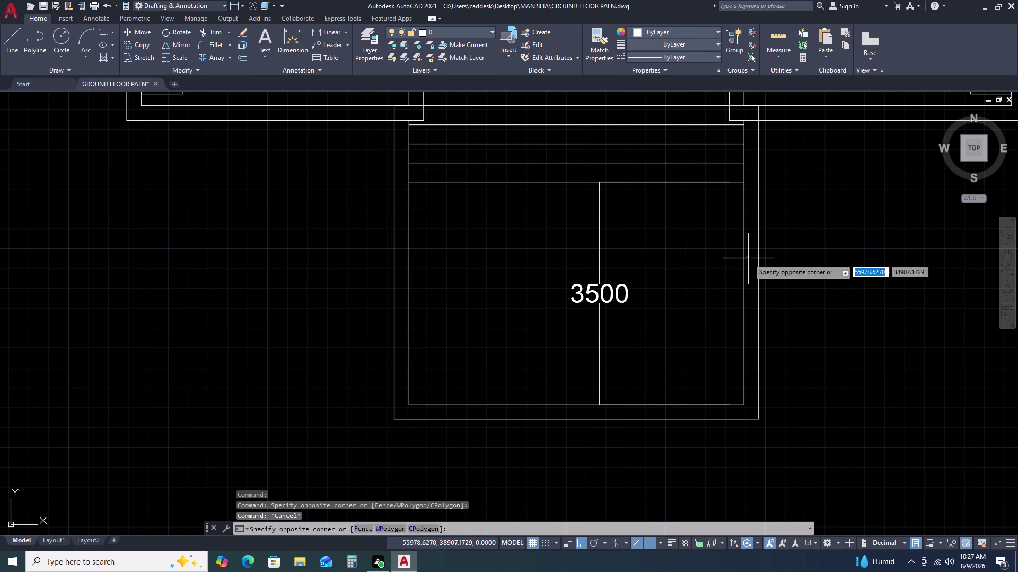
click(739, 251)
click(718, 70)
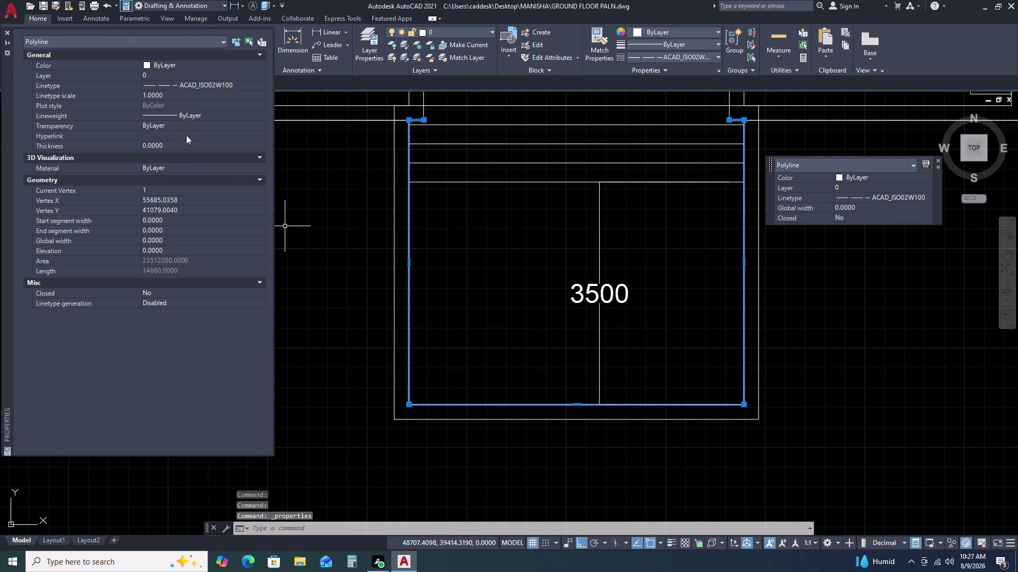
Try linetype scales of 100 and 75 on the entrance outline.
click(171, 100)
click(174, 95)
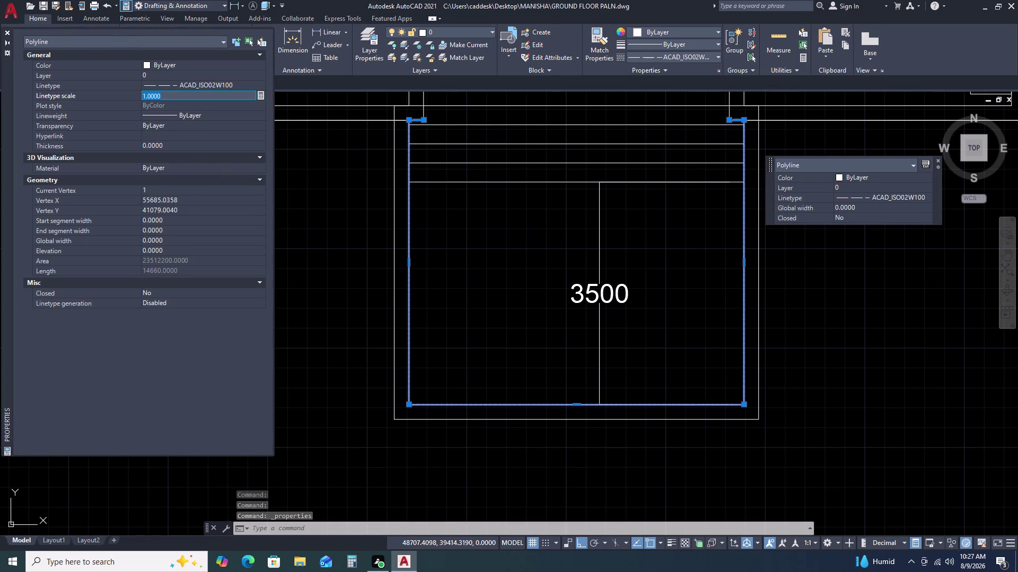
text(100)
key(Return)
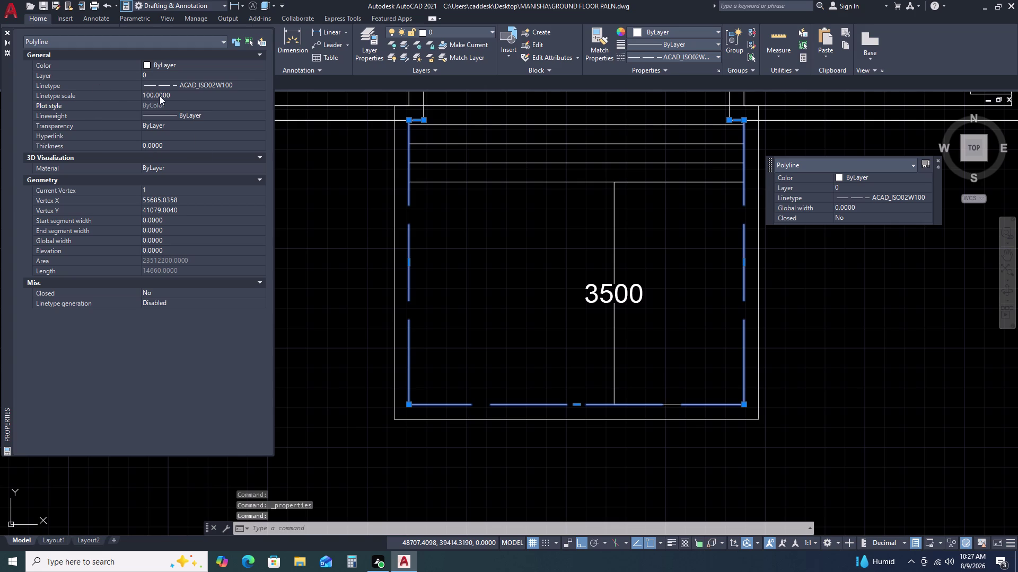
click(176, 96)
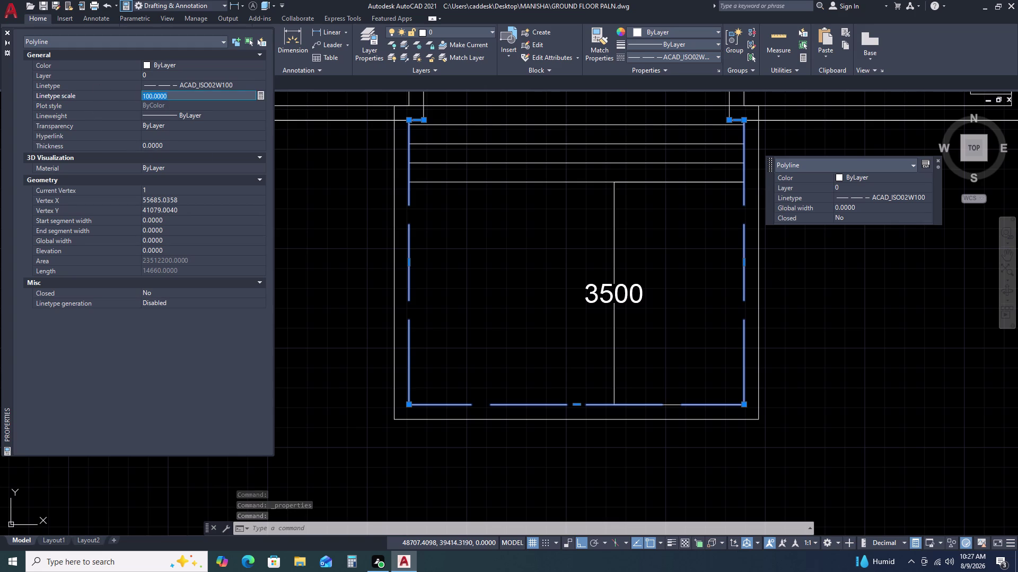
text(75)
key(Return)
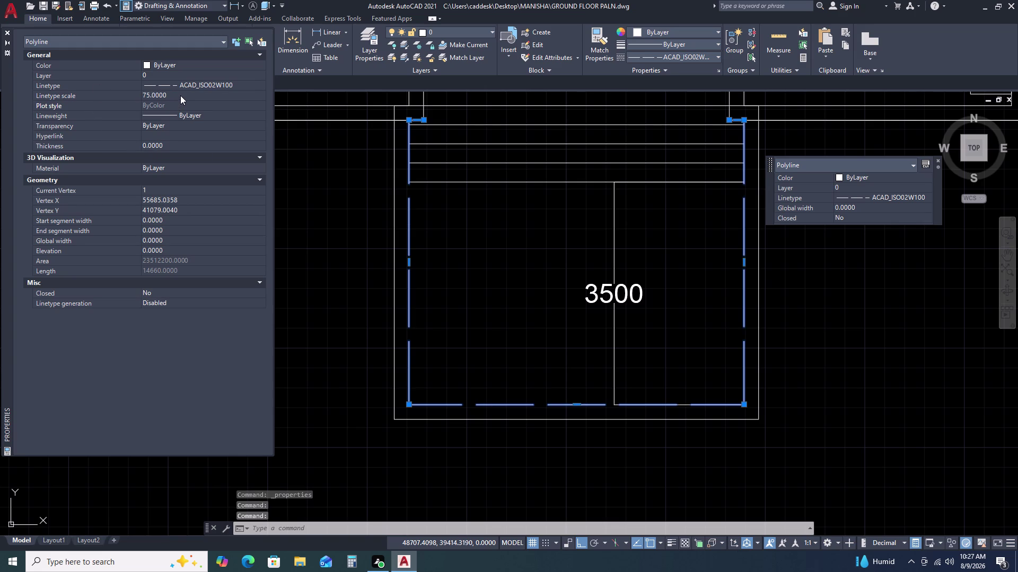
Try linetype scale 50, settle on 25, and close Properties.
click(165, 94)
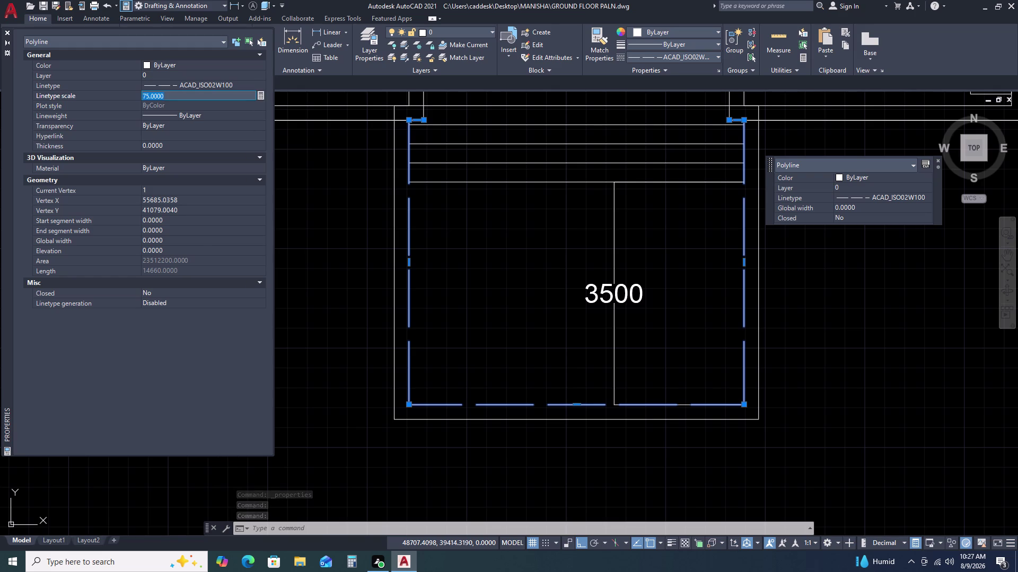
text(50)
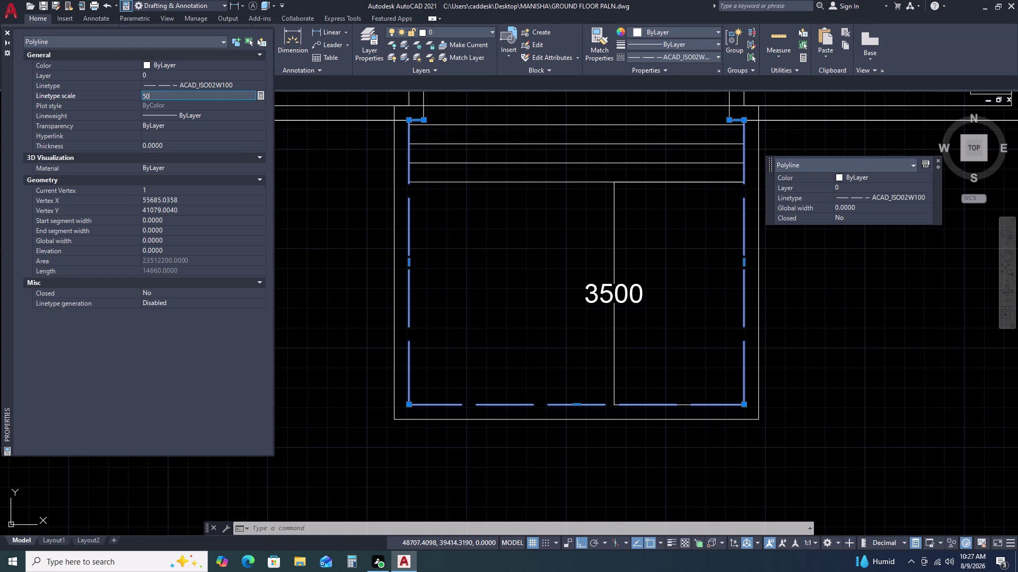
key(Return)
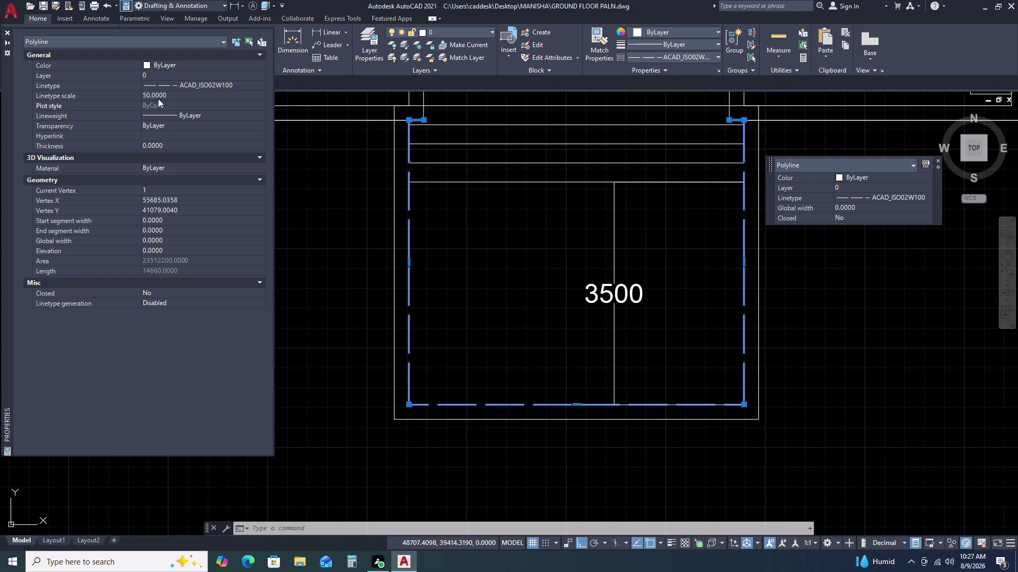
click(175, 93)
text(25)
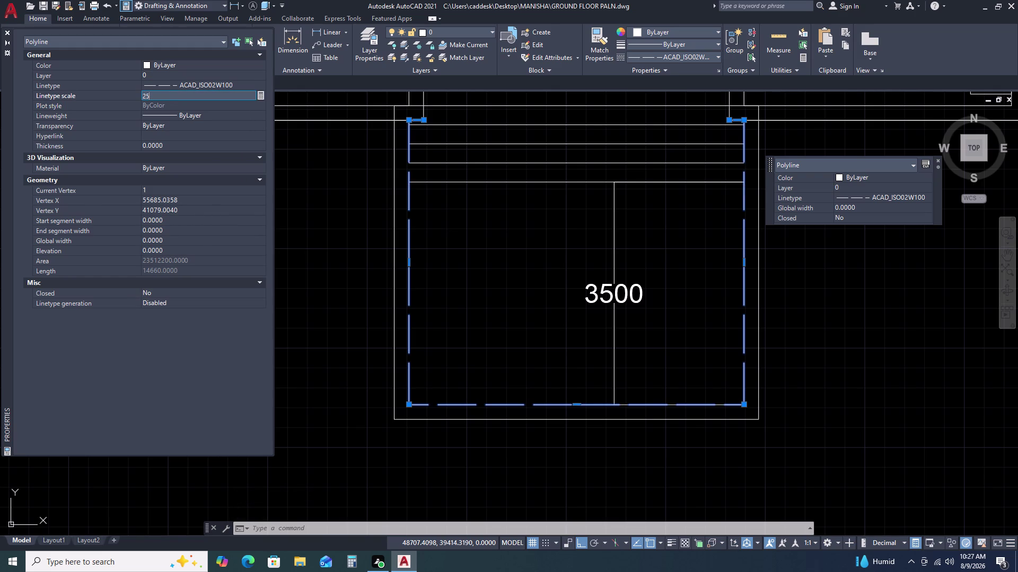
key(Return)
key(Escape)
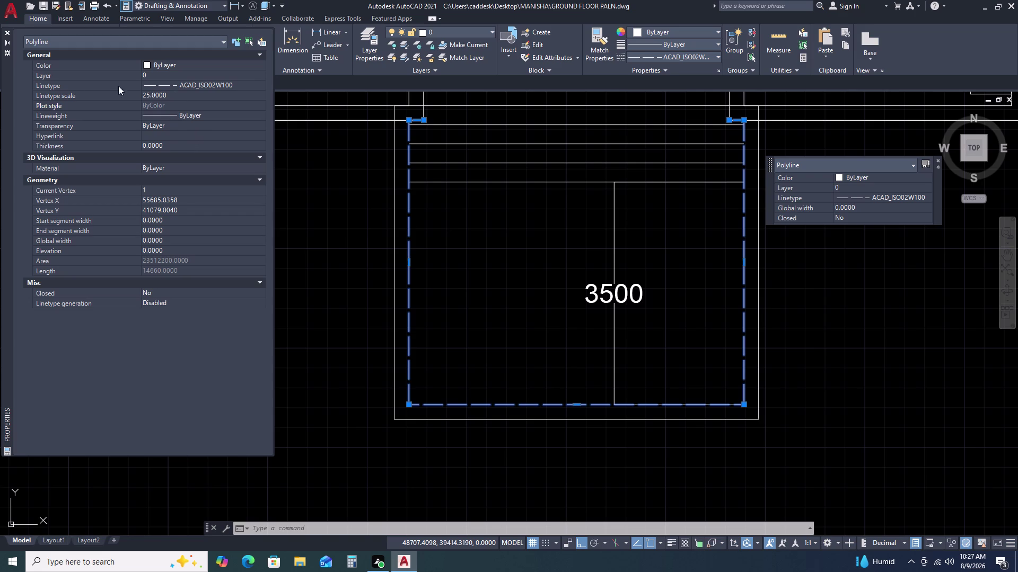
click(7, 30)
key(Escape)
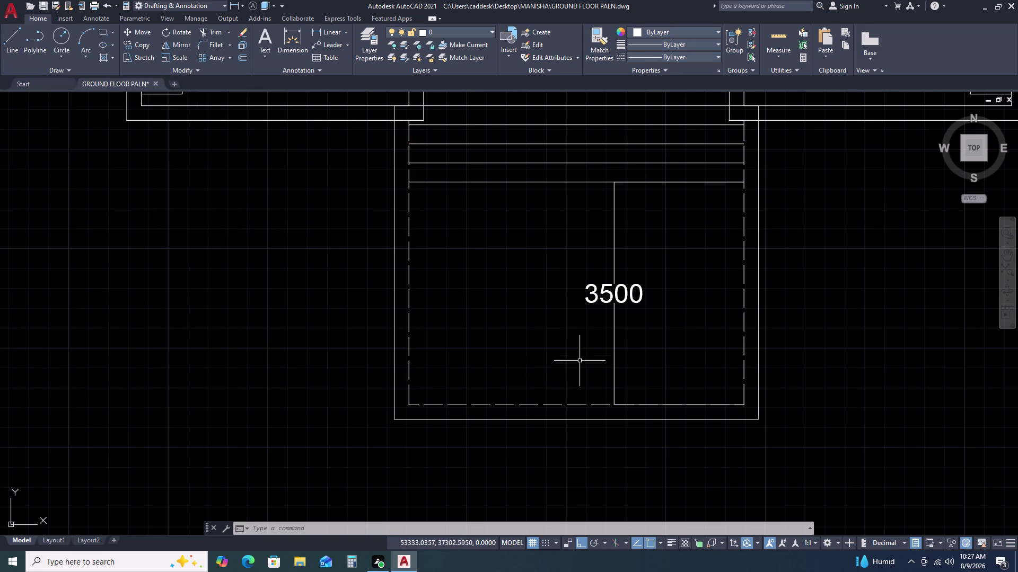
Inspect the 3500 dimension and nearby porch lines, clearing each trial selection.
scroll(down, 3)
middle_drag(741, 364, 651, 270)
scroll(down, 3)
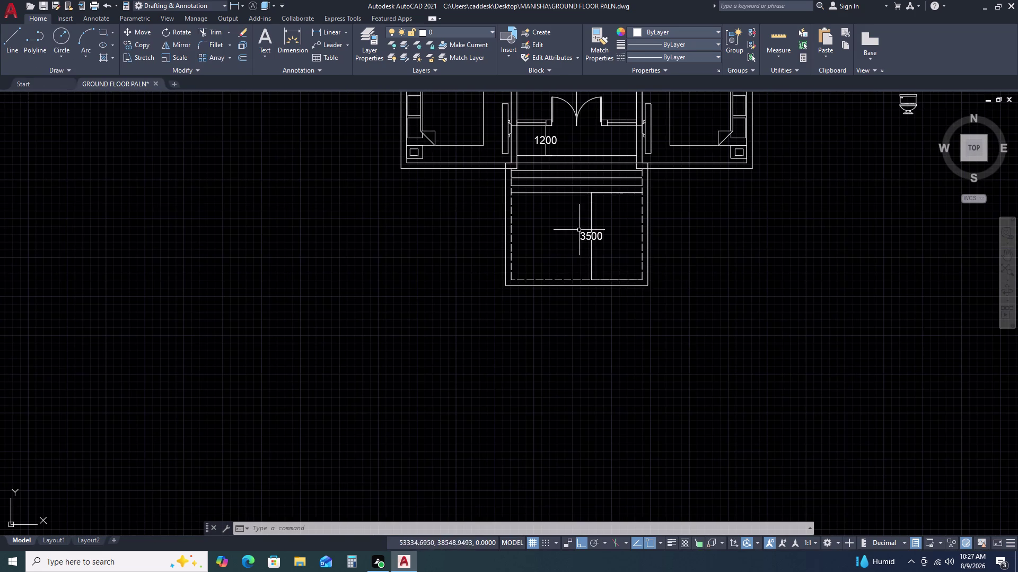
scroll(up, 3)
click(668, 242)
click(572, 257)
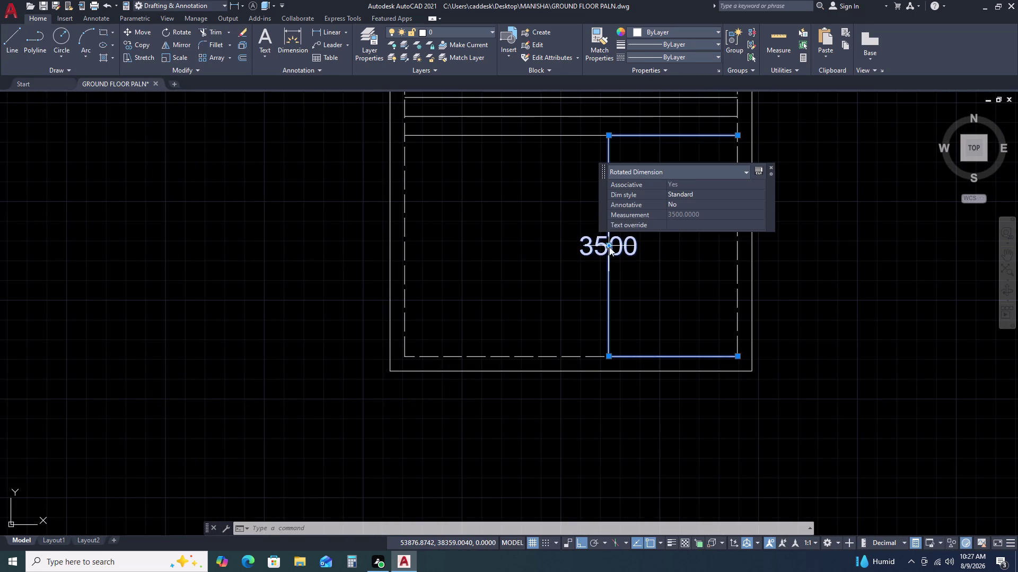
click(609, 247)
click(527, 250)
scroll(down, 3)
key(Escape)
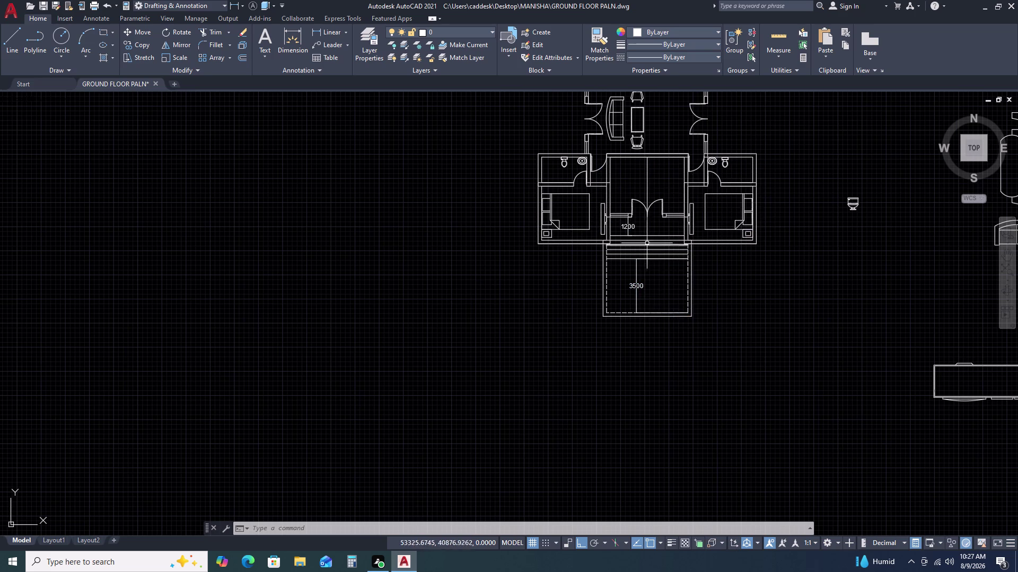
scroll(up, 3)
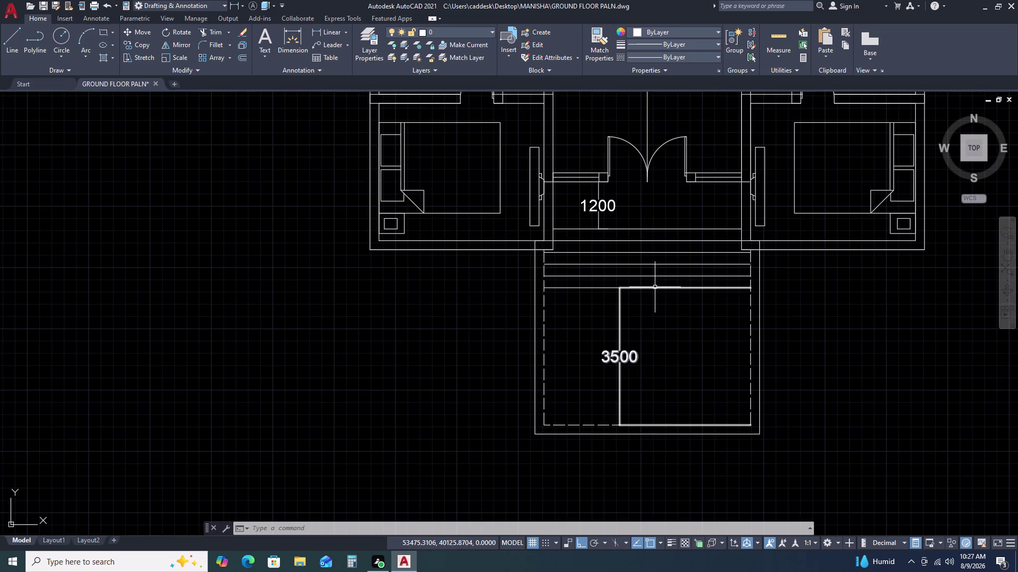
click(654, 287)
key(Escape)
click(600, 289)
key(Escape)
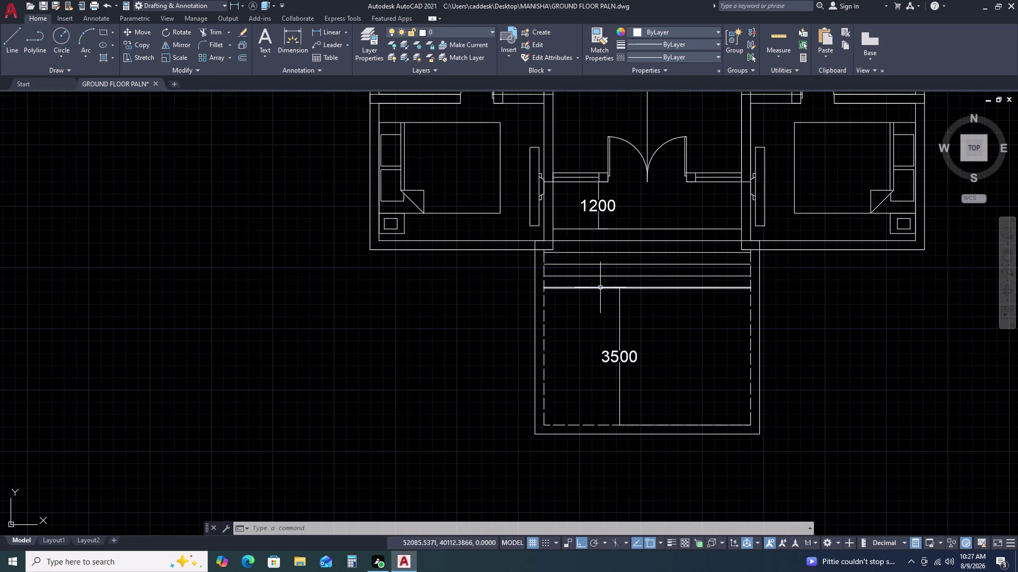
Delete the solid outer outline around the porch and recentre the plan.
scroll(down, 3)
middle_drag(725, 336, 708, 310)
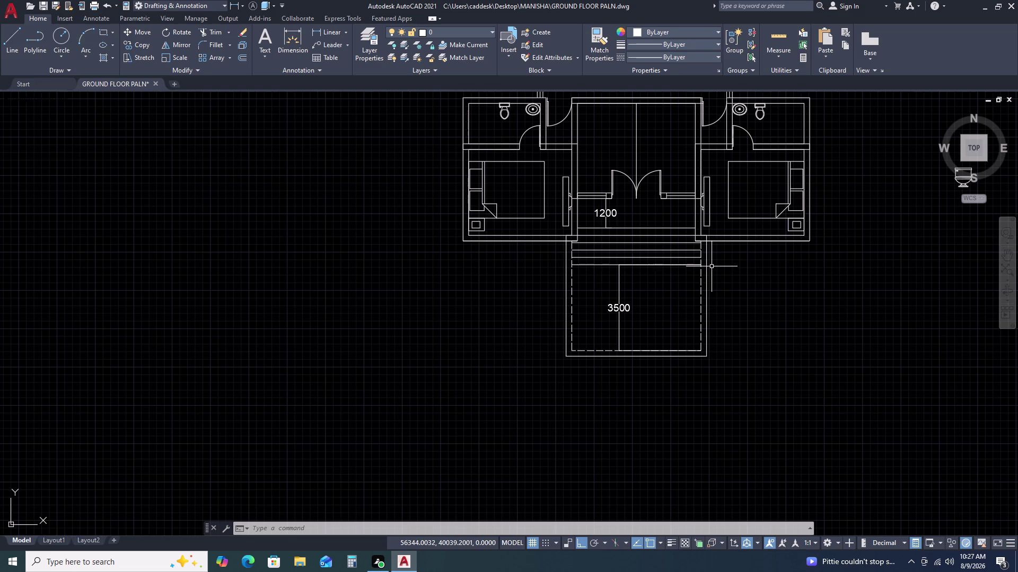
scroll(up, 3)
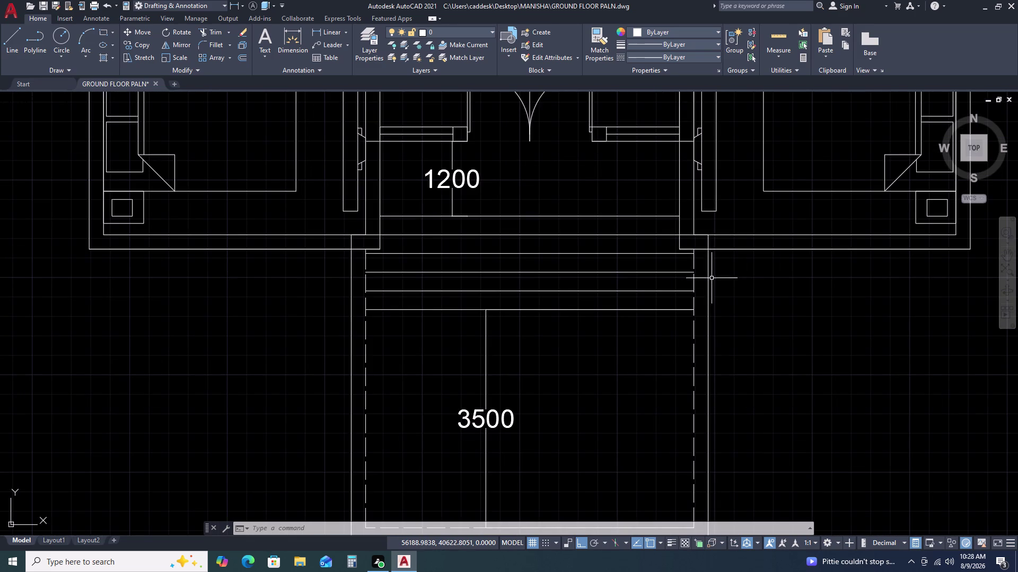
click(707, 243)
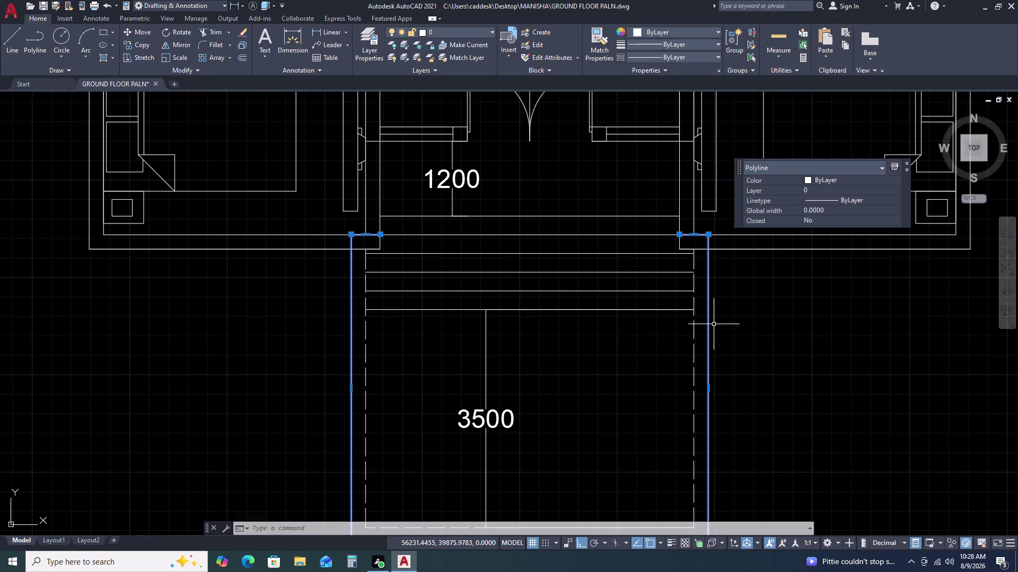
key(Delete)
scroll(down, 3)
middle_drag(730, 361, 715, 300)
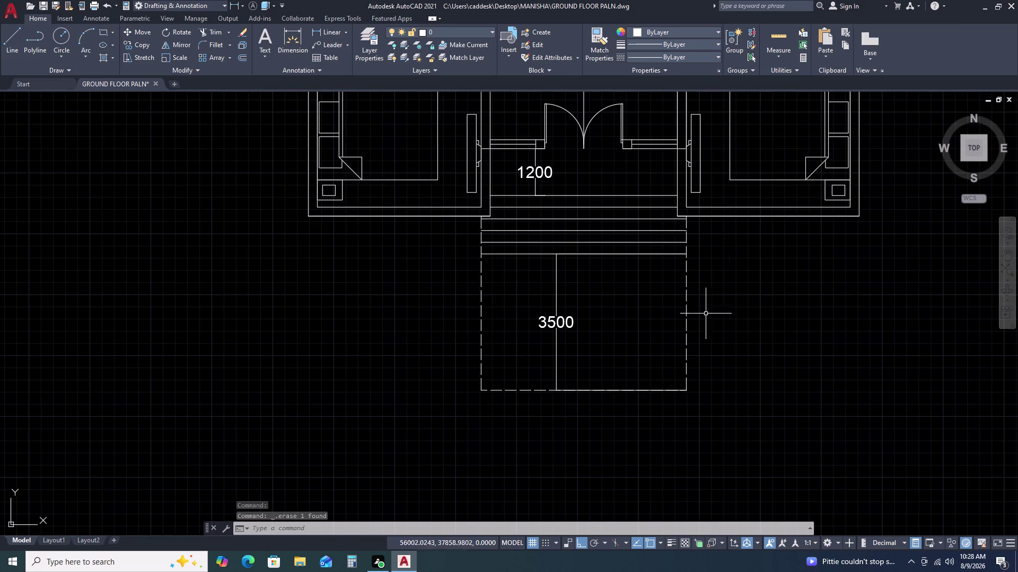
click(759, 217)
key(Delete)
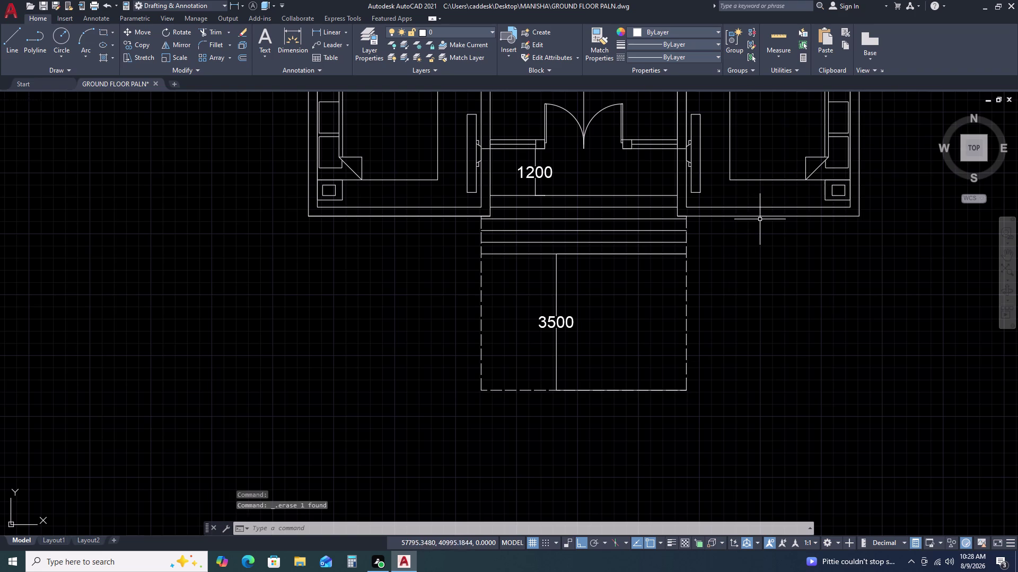
key(Delete)
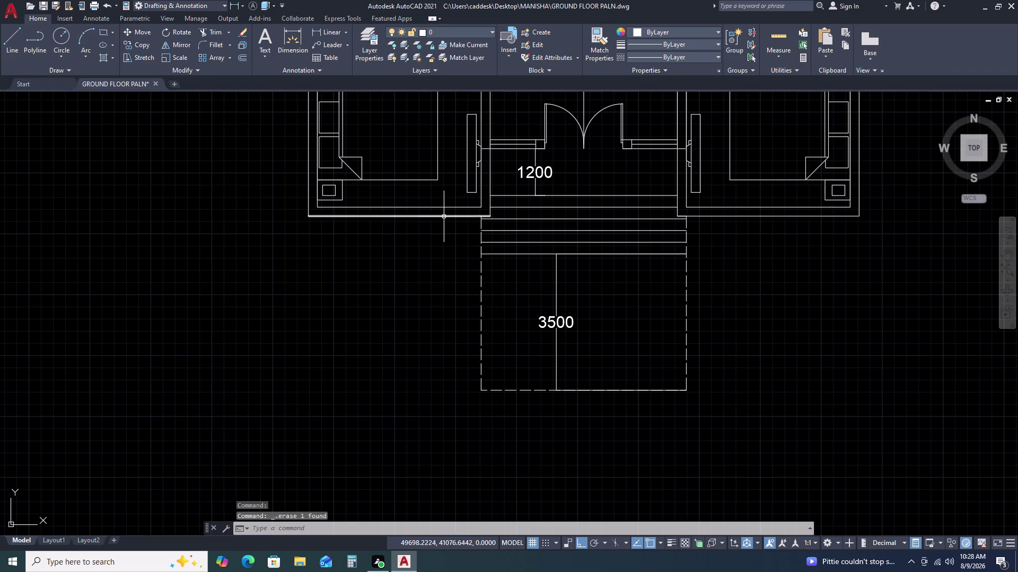
click(444, 218)
key(Delete)
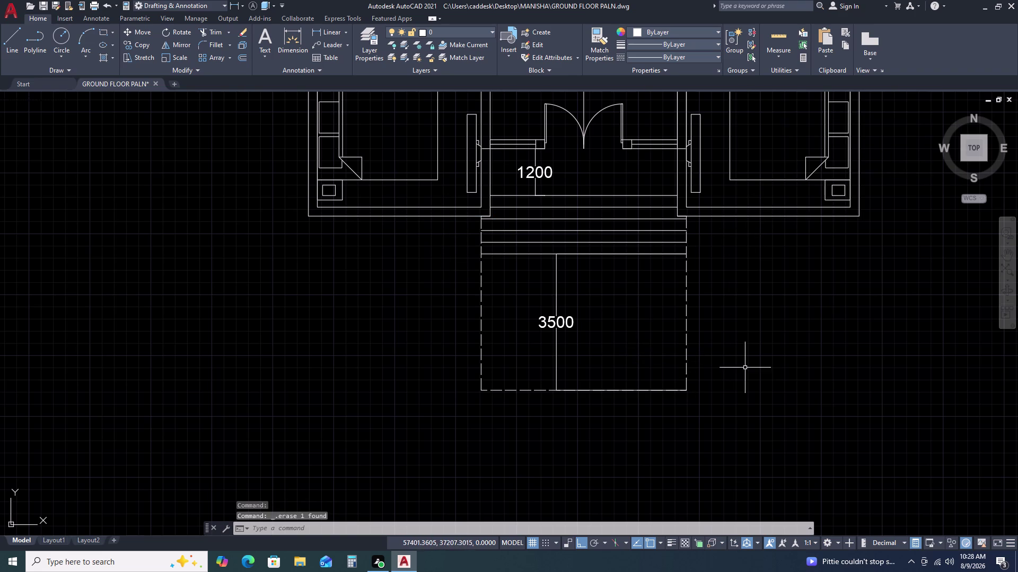
middle_drag(745, 369, 683, 350)
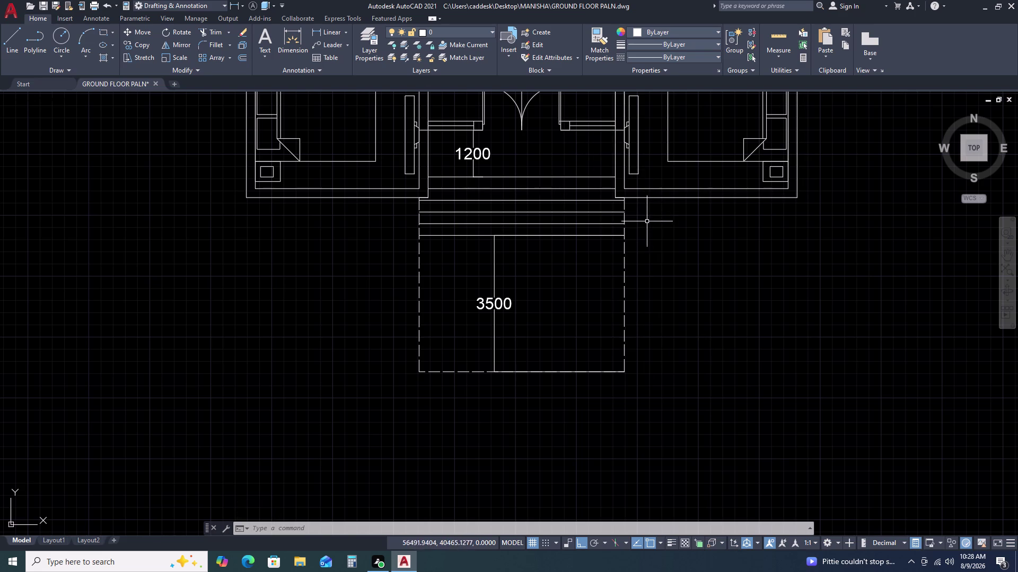
scroll(down, 3)
scroll(up, 3)
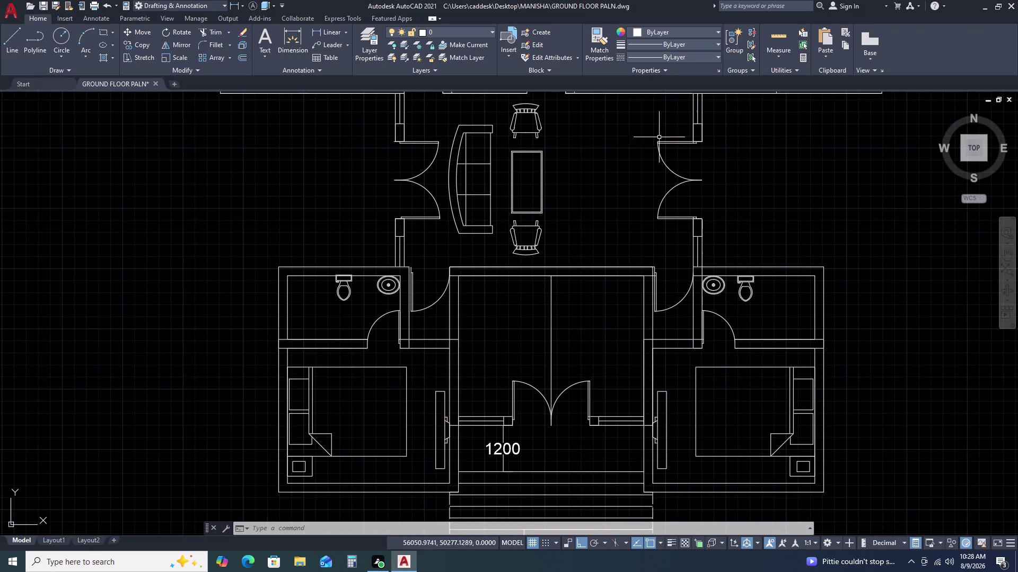
Copy the small rectangle by the living room door to the right porch corner.
scroll(up, 3)
click(745, 147)
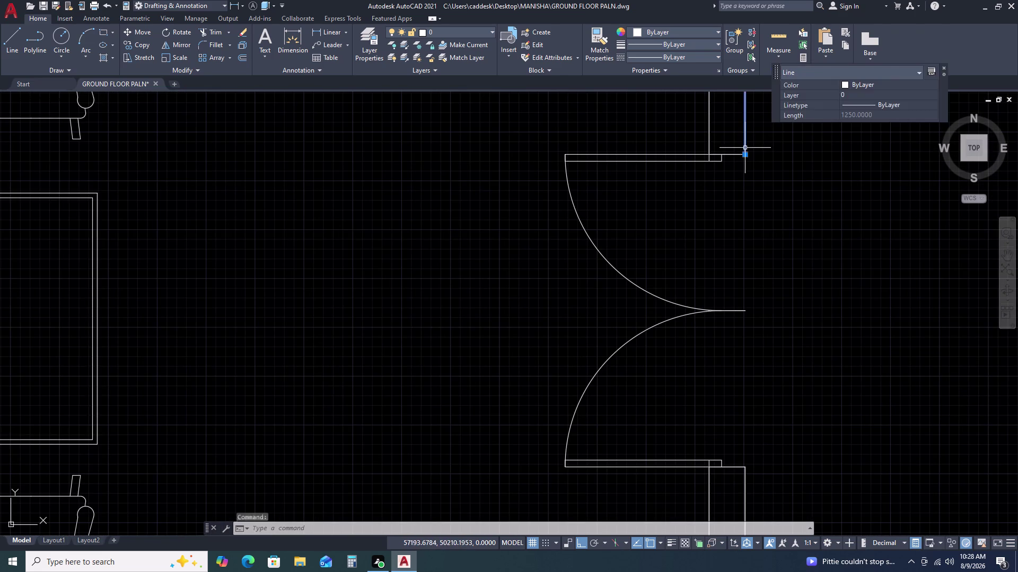
key(Escape)
click(729, 155)
scroll(down, 3)
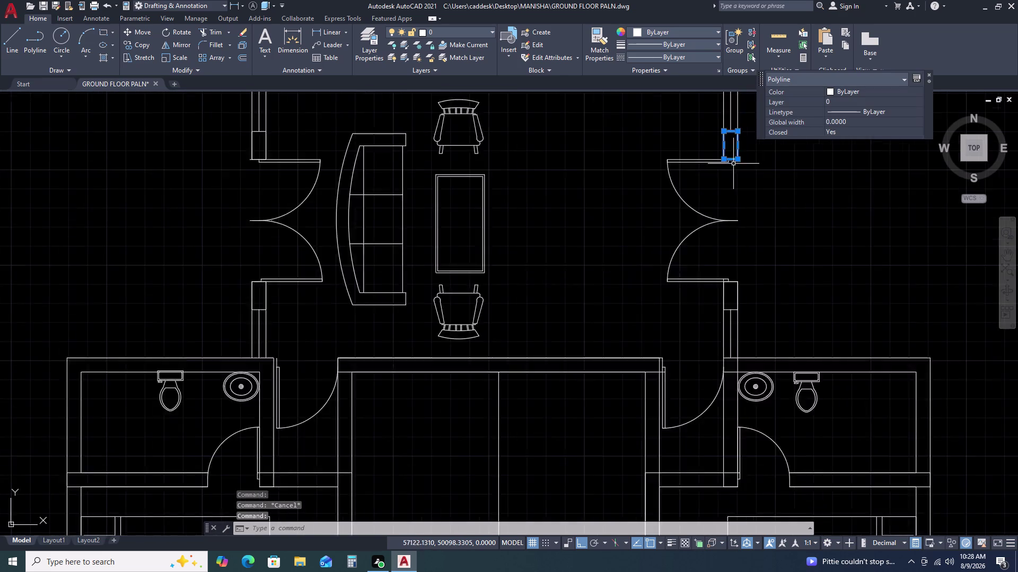
middle_drag(747, 227, 743, 218)
key(c)
key(o)
key(space)
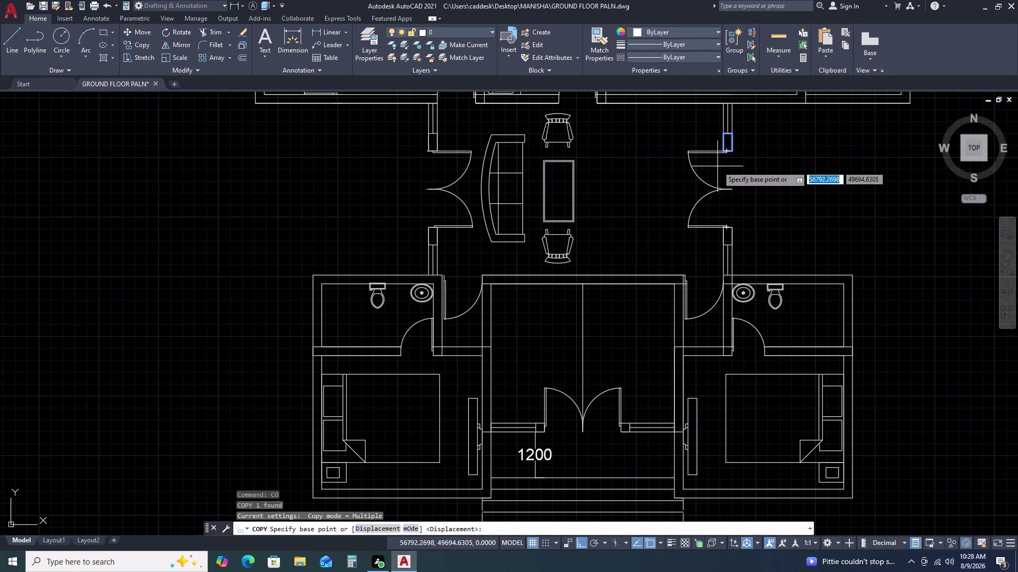
click(728, 151)
scroll(down, 3)
middle_drag(657, 419, 657, 363)
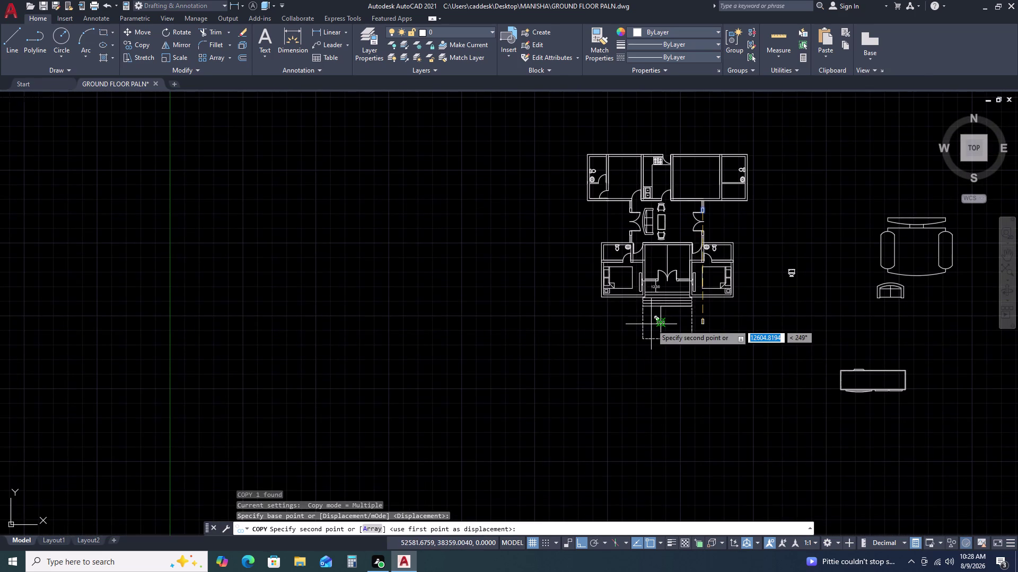
key(F8)
scroll(up, 3)
scroll(up, 3)
scroll(down, 3)
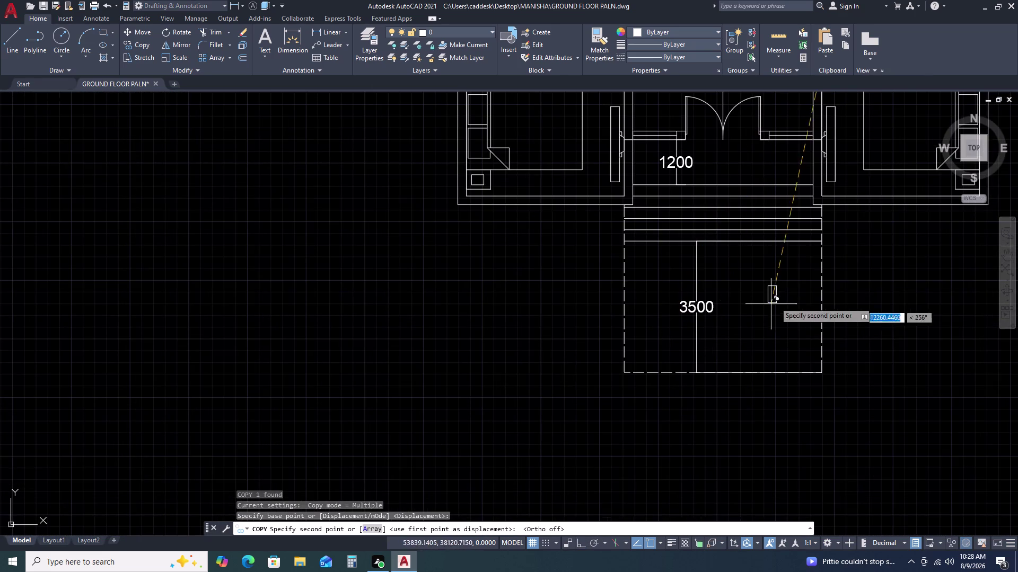
scroll(up, 3)
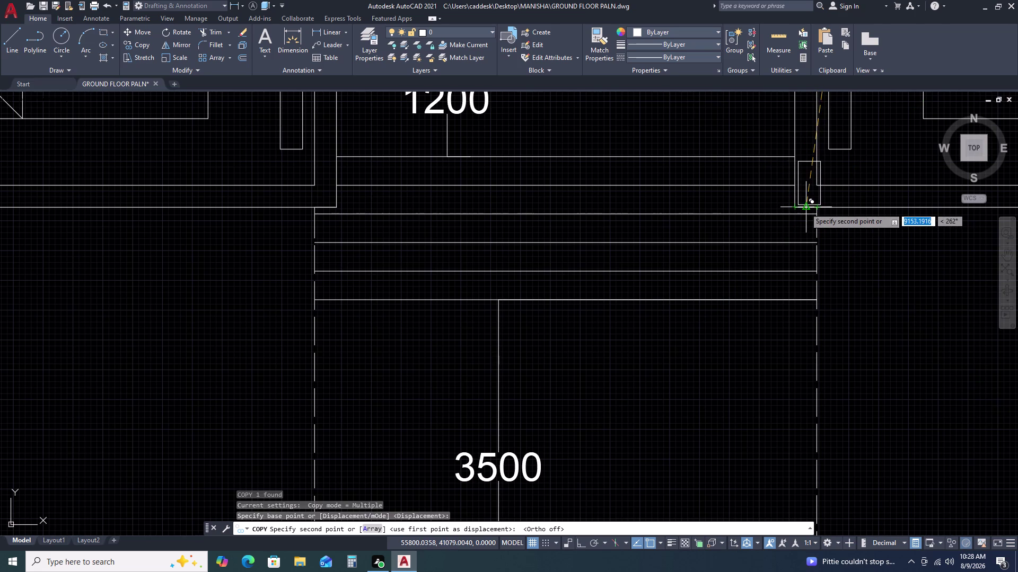
click(804, 208)
key(Escape)
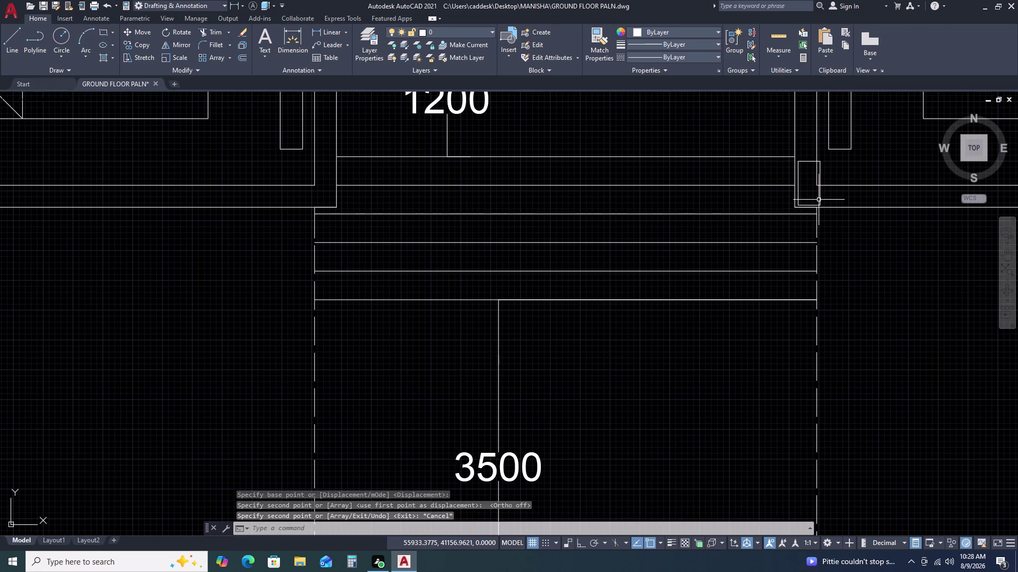
Move the right copy into the wall corner.
click(819, 200)
key(m)
key(space)
scroll(up, 3)
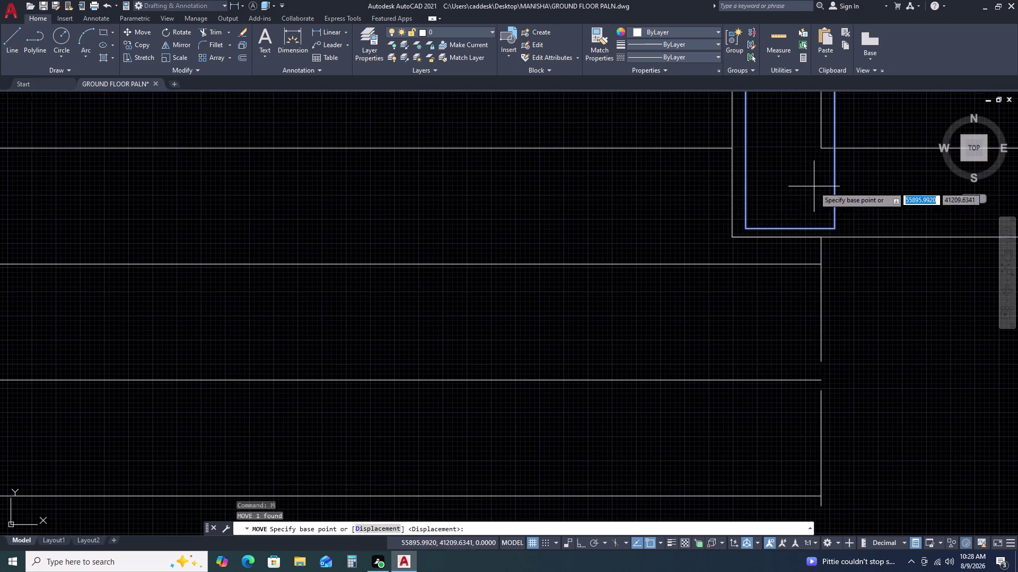
click(744, 228)
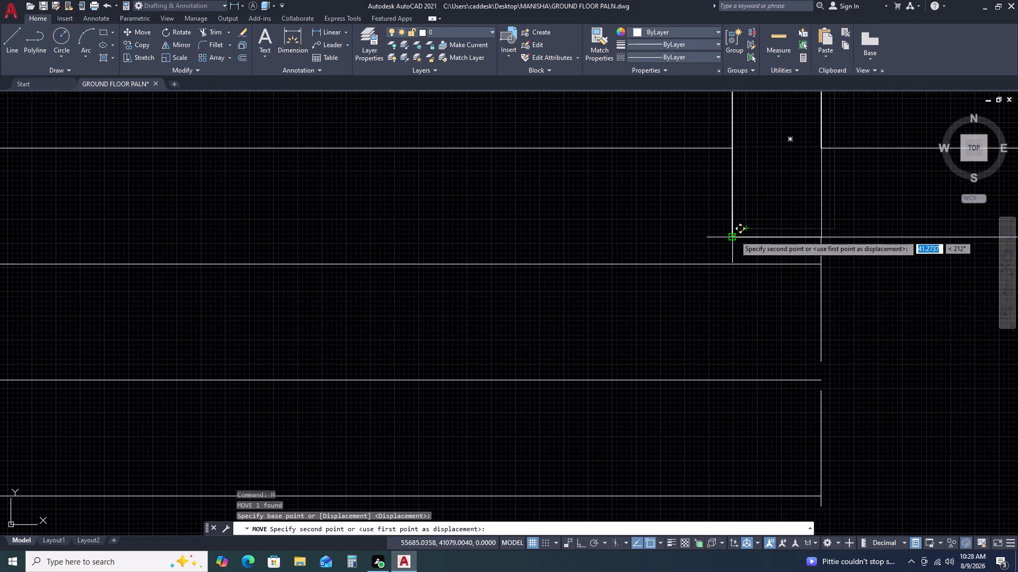
click(734, 236)
key(Escape)
Copy the rectangle to the left porch wall corner.
scroll(down, 3)
click(831, 213)
click(818, 203)
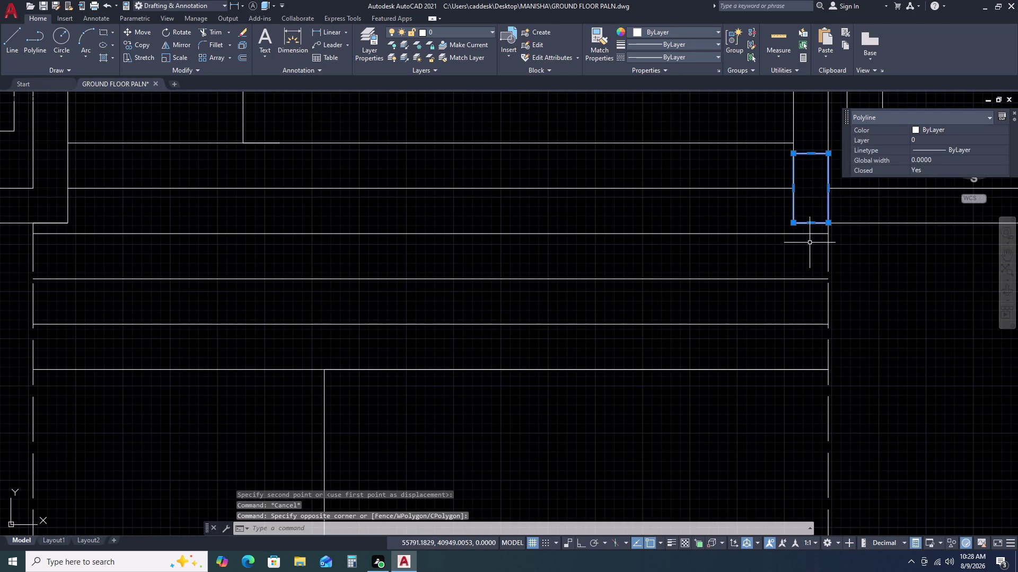
text(CO)
key(space)
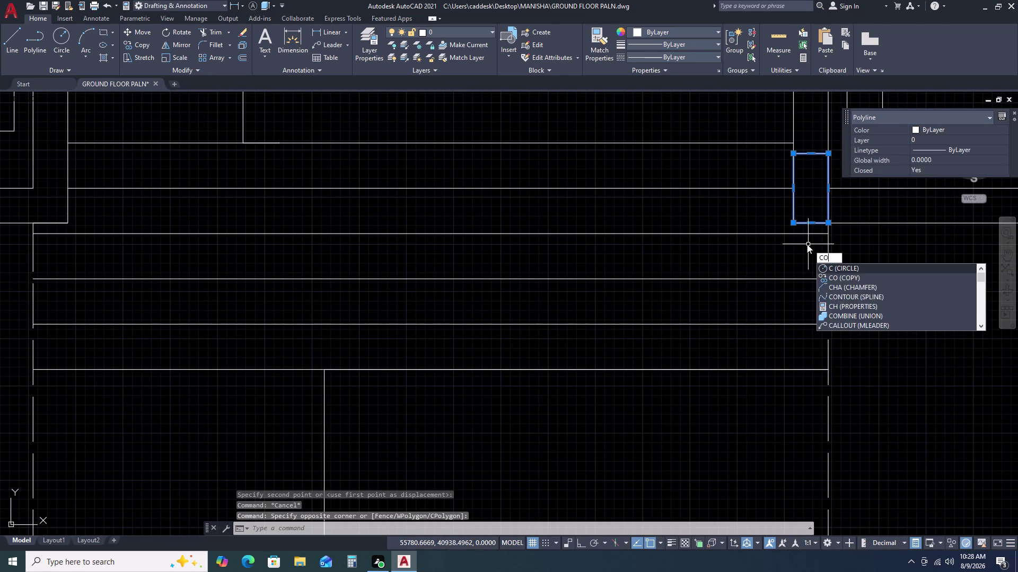
click(793, 222)
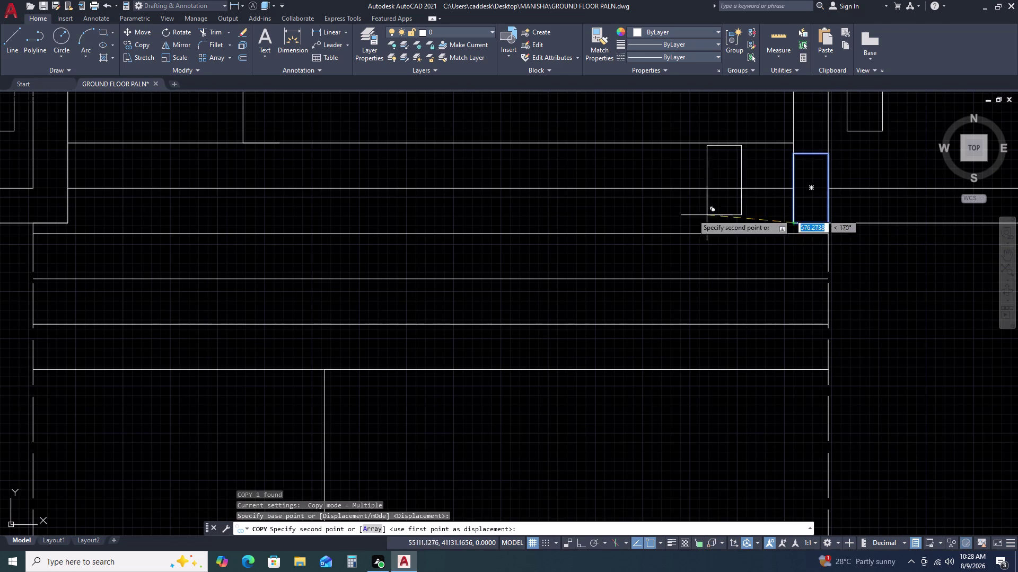
scroll(down, 3)
scroll(down, 3)
middle_drag(430, 214, 683, 214)
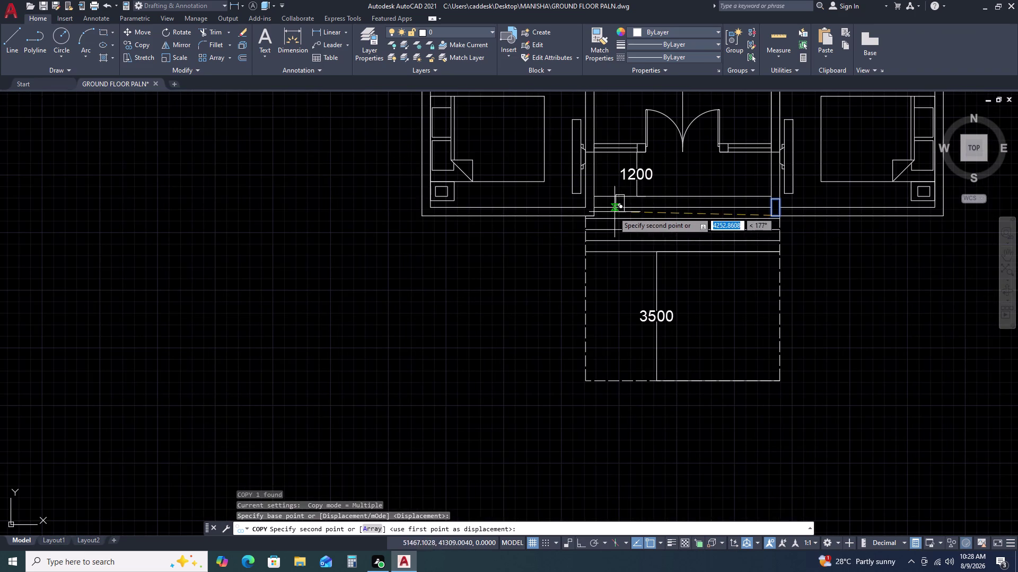
scroll(up, 3)
click(533, 221)
key(Escape)
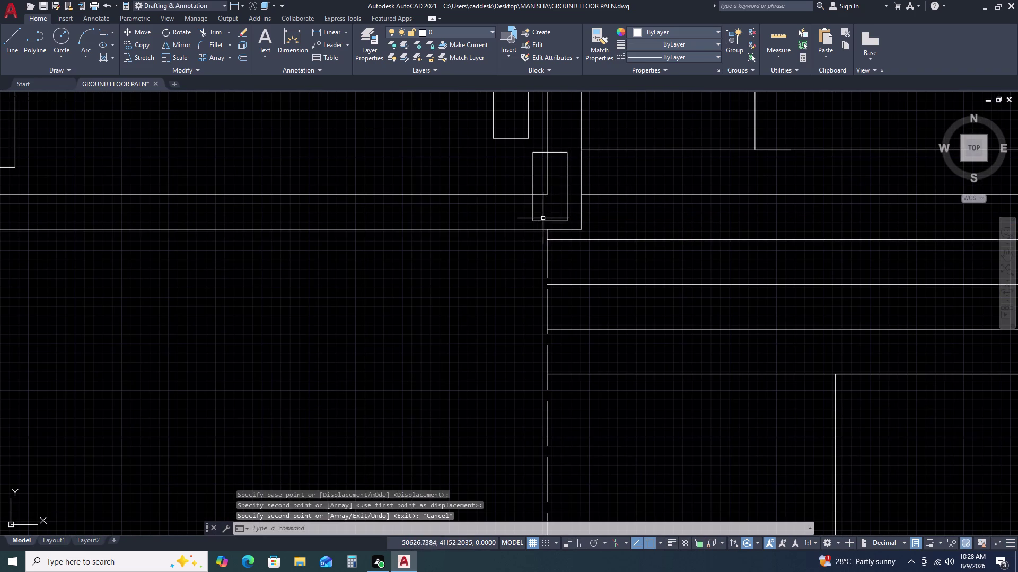
Move the left copy into its wall corner.
click(546, 221)
key(m)
key(space)
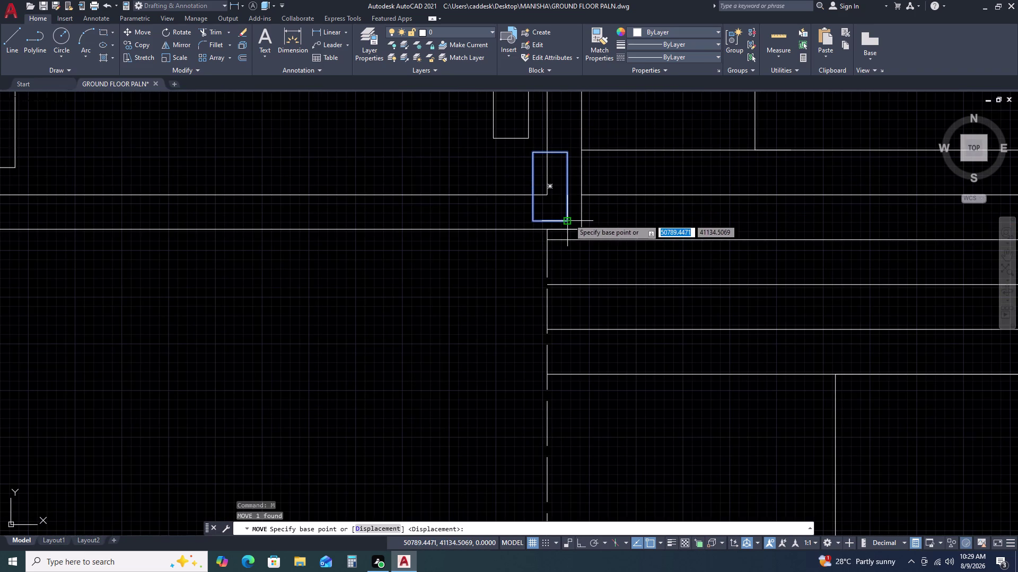
click(568, 219)
click(585, 228)
scroll(down, 3)
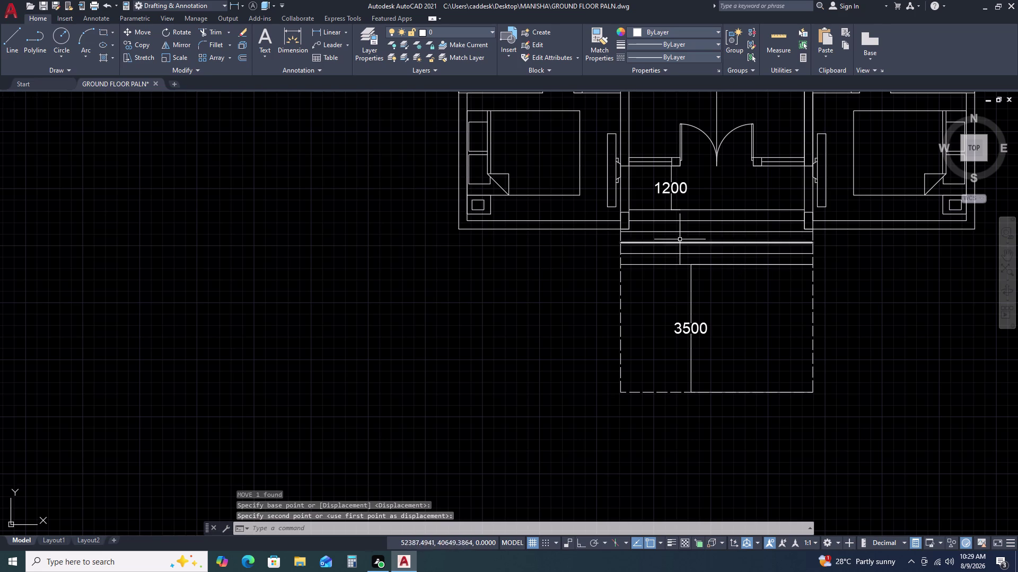
scroll(up, 3)
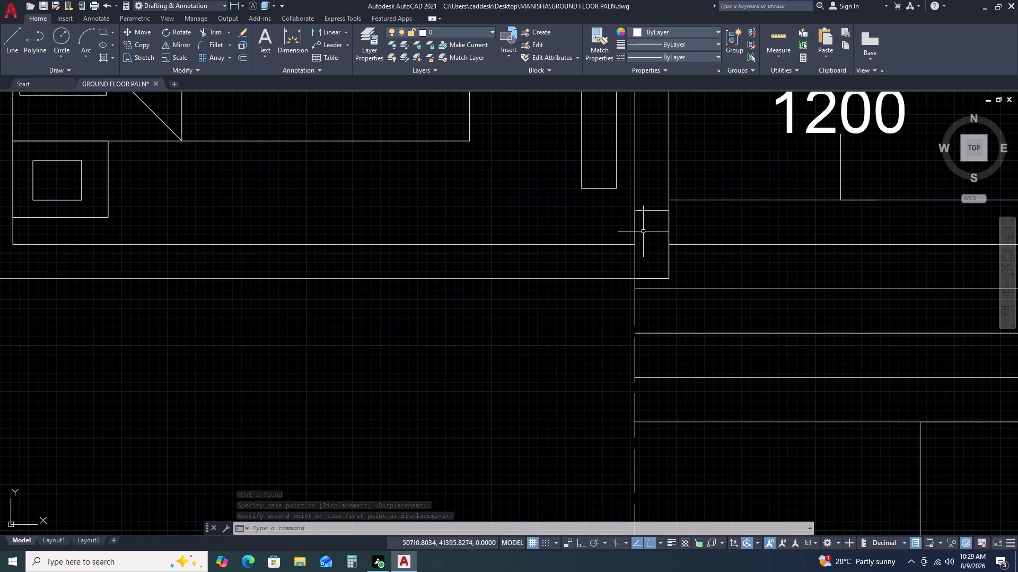
text(H)
key(space)
Solid-fill the rectangle and copy the filled post beside the living room wall.
click(655, 247)
key(Escape)
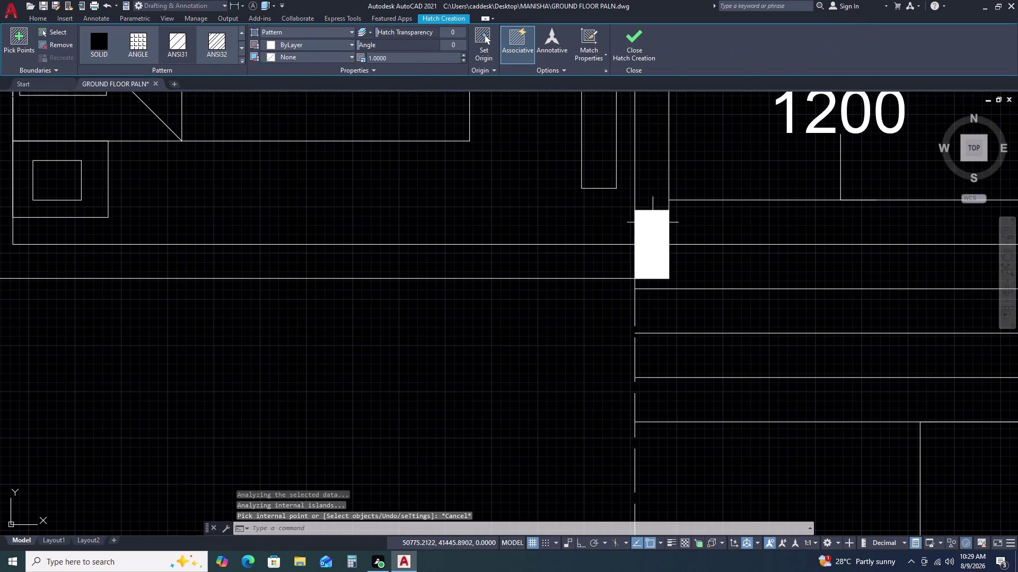
click(627, 207)
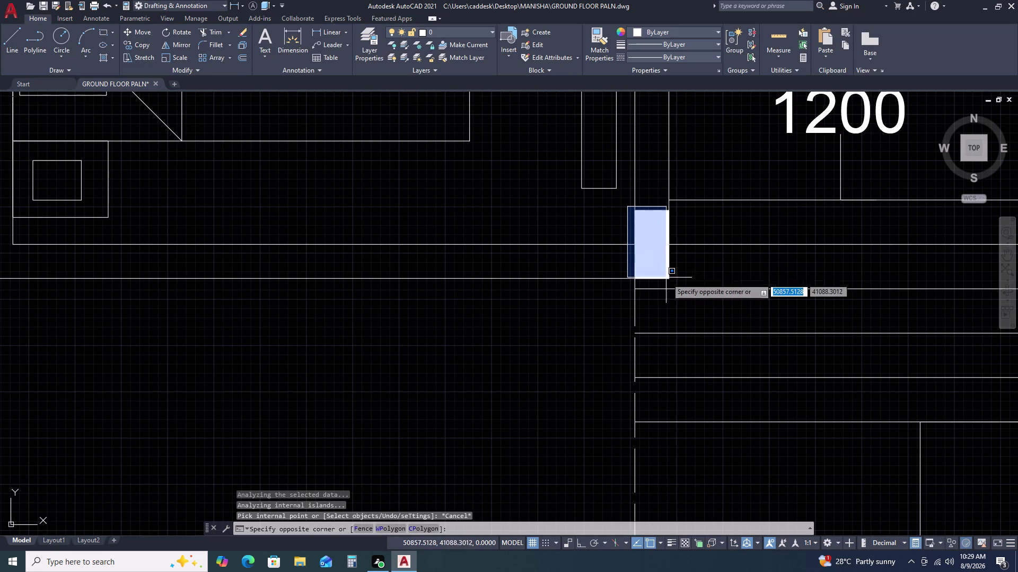
click(677, 294)
text(CO)
key(space)
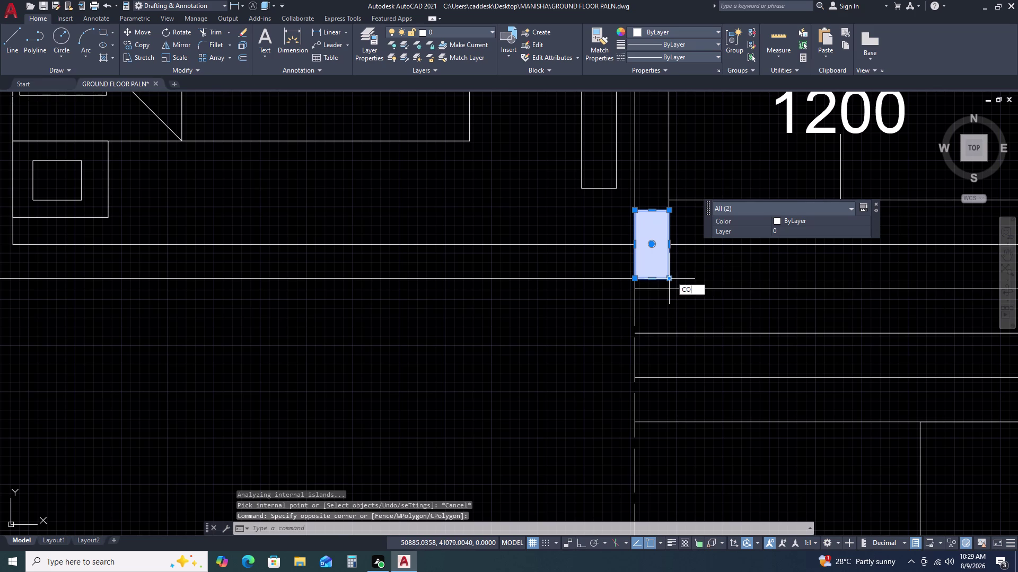
double_click(636, 213)
scroll(down, 3)
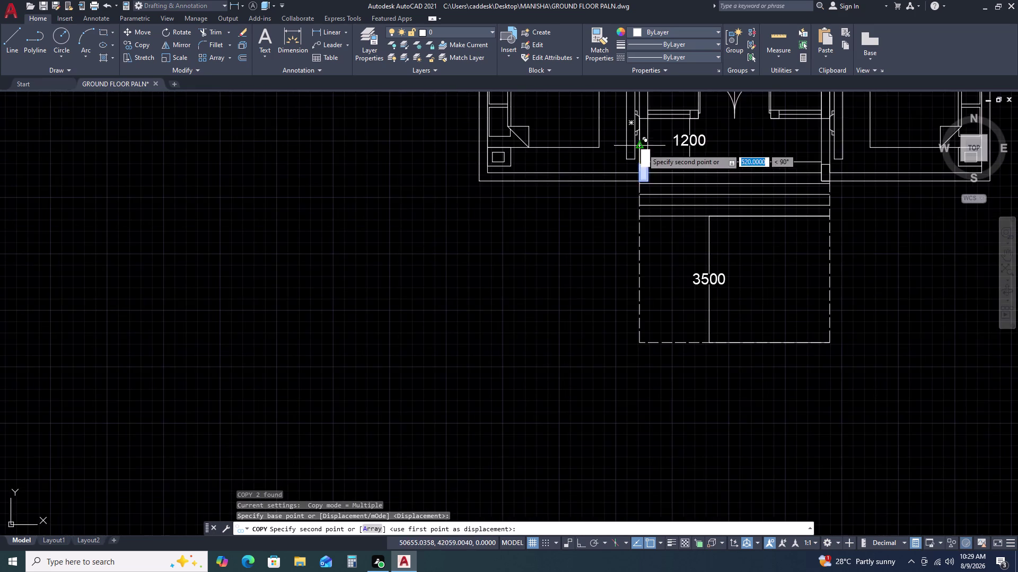
middle_drag(645, 145, 628, 315)
scroll(up, 3)
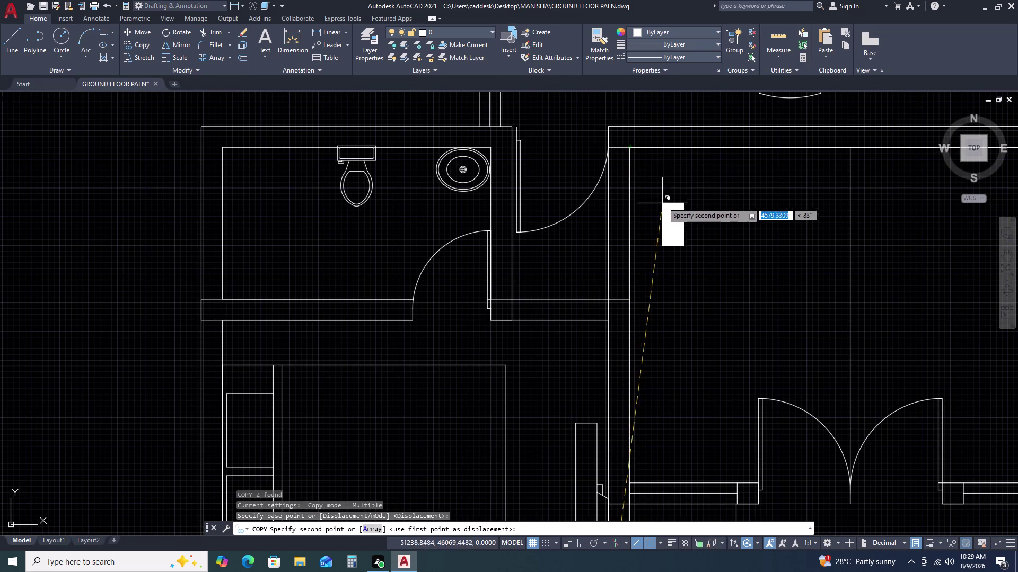
click(656, 183)
key(Escape)
Rotate the upright wall block 90° about its corner so it lies horizontal.
click(697, 173)
click(649, 247)
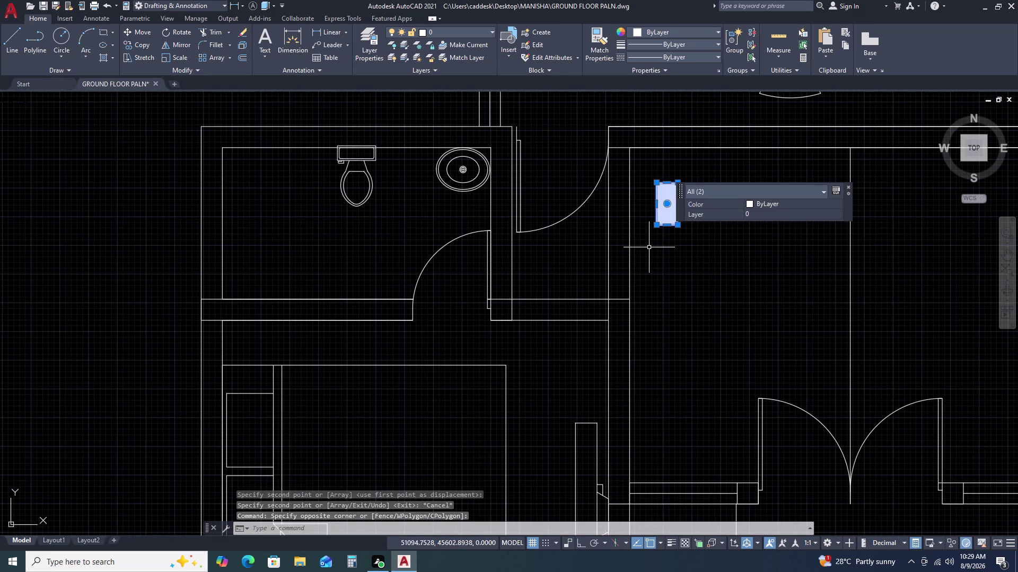
key(r)
key(o)
key(space)
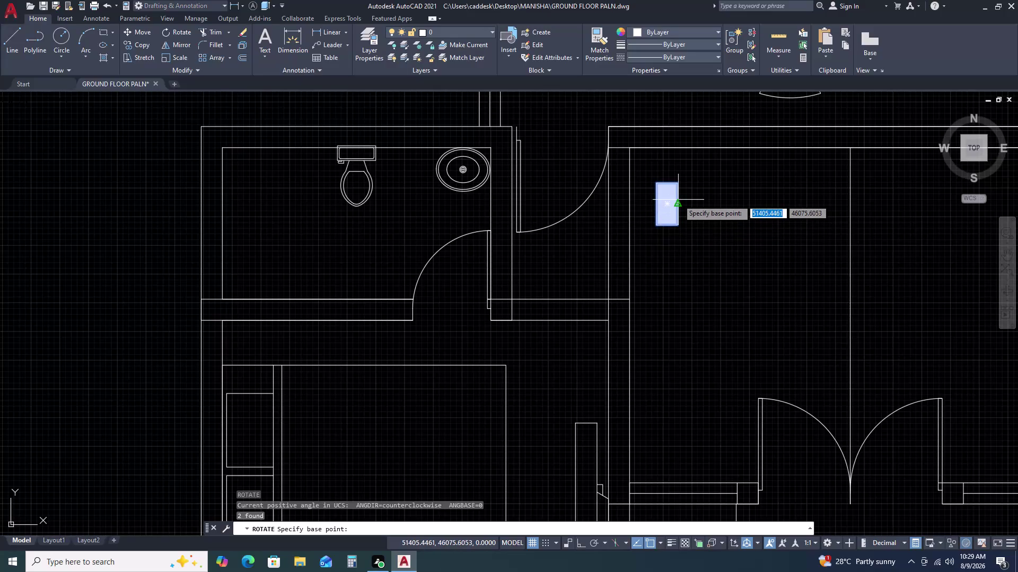
double_click(677, 201)
key(F8)
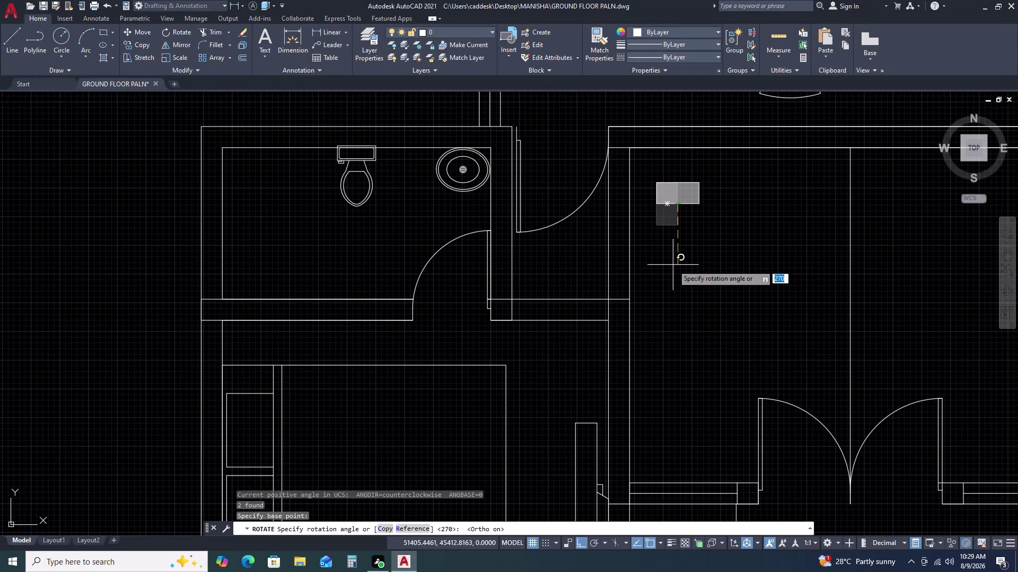
click(672, 265)
Move the rotated block to the central hall's top-left wall corner.
click(697, 175)
click(657, 215)
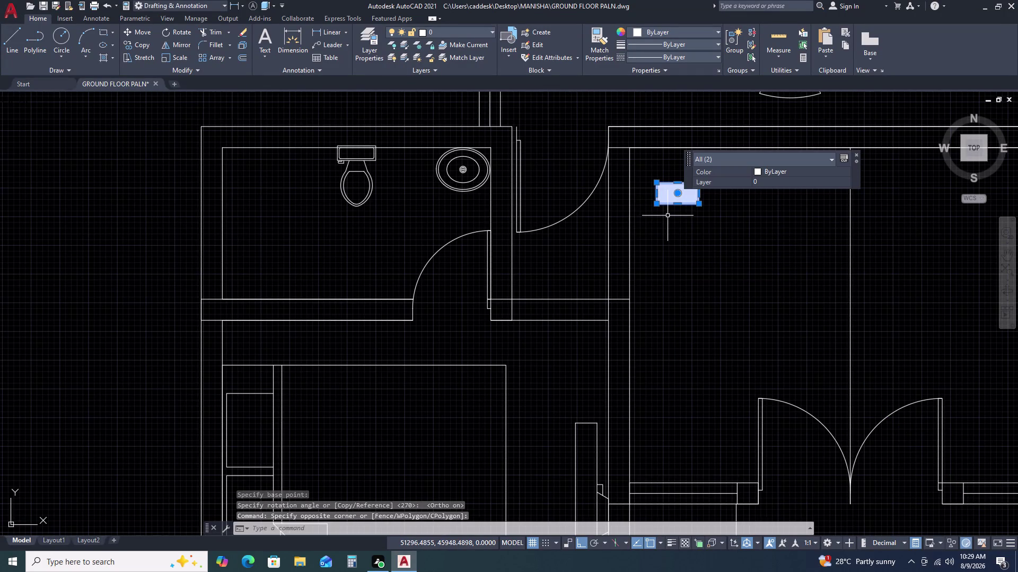
text(M)
key(space)
click(652, 184)
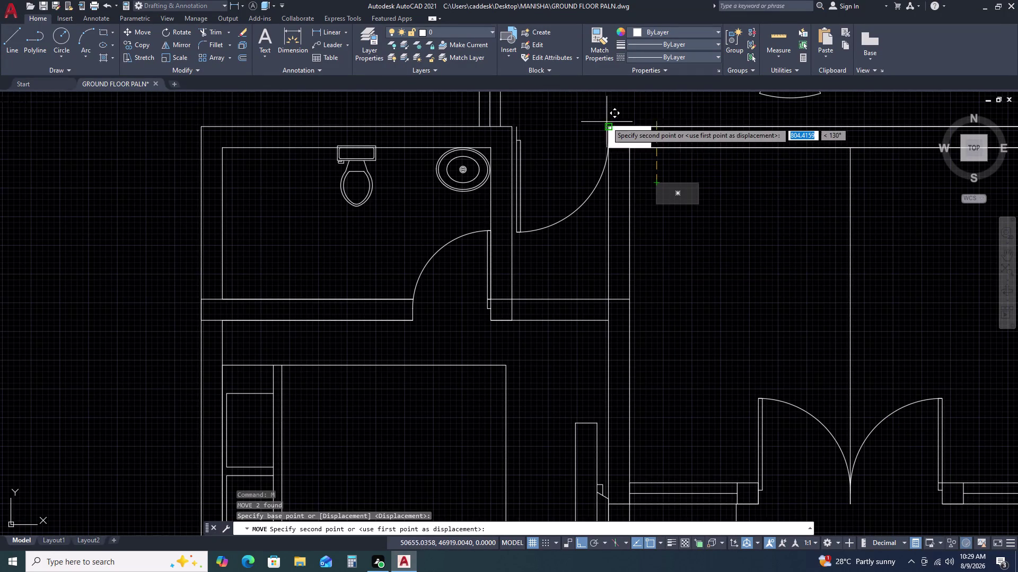
click(607, 128)
scroll(down, 3)
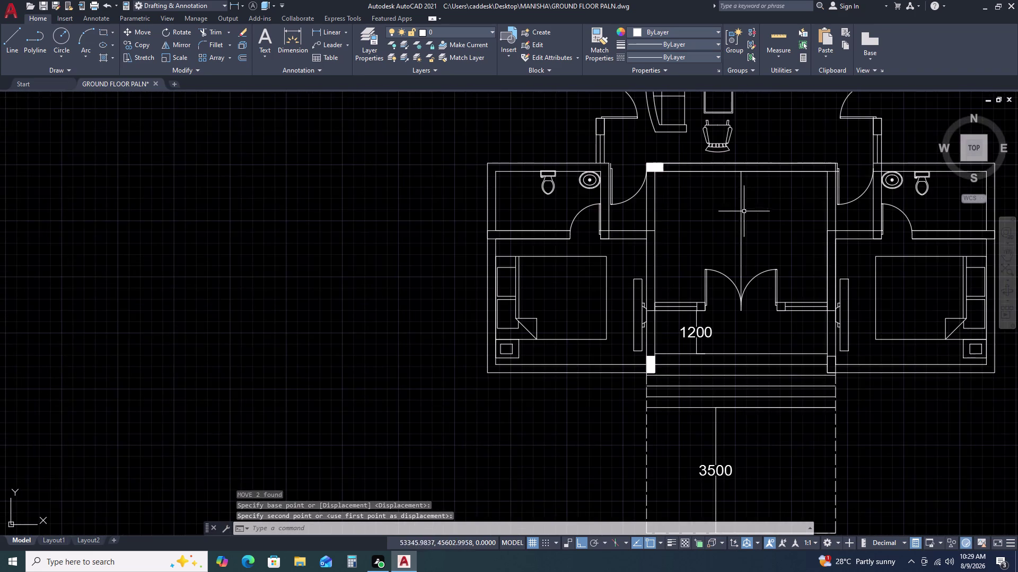
middle_drag(728, 213, 616, 196)
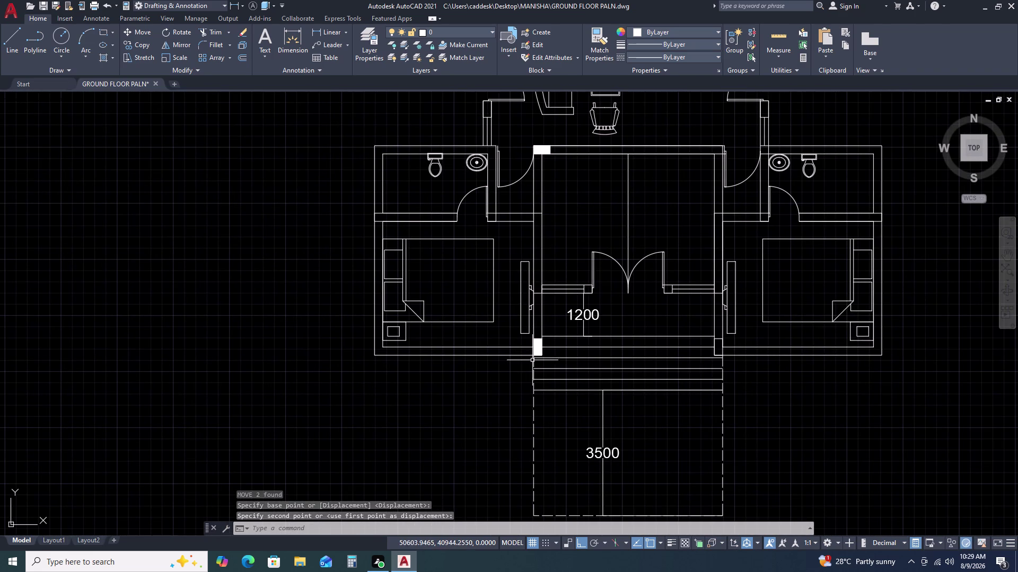
Start a hatch fill, then cancel it.
key(h)
key(space)
scroll(up, 3)
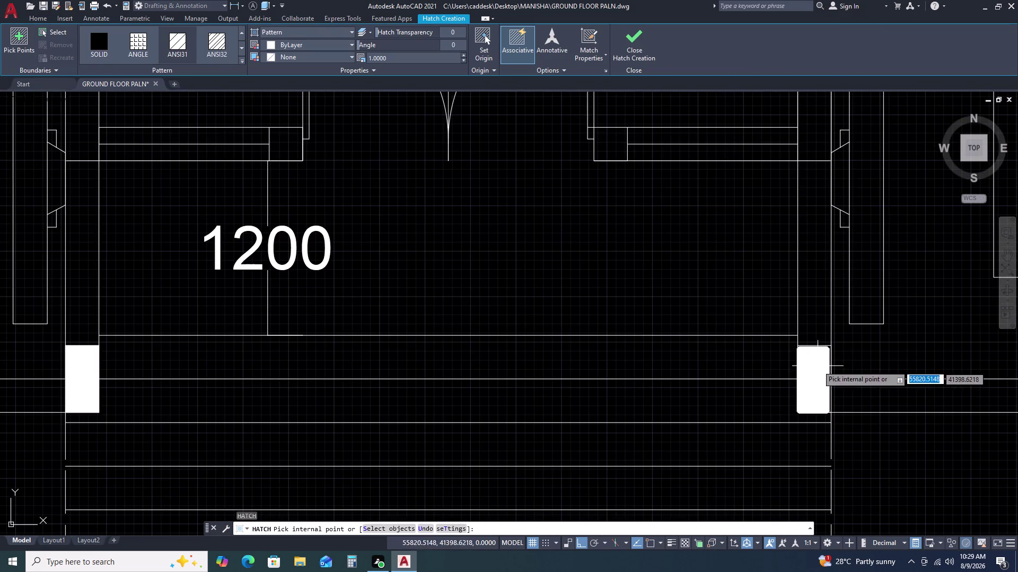
click(817, 366)
key(Escape)
scroll(down, 3)
scroll(up, 3)
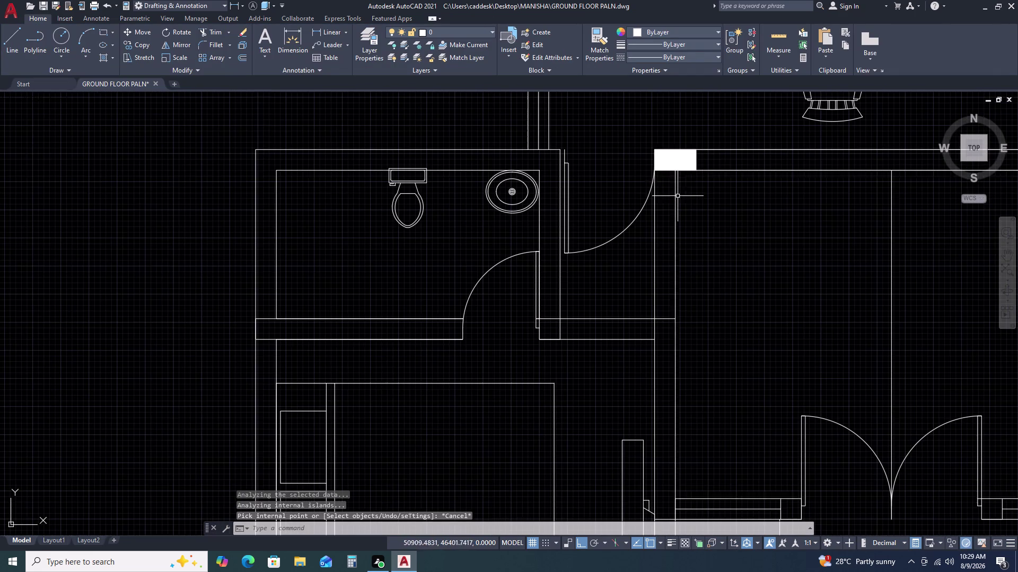
Copy the top-wall block to the hall's top-right corner.
click(645, 142)
click(698, 175)
middle_drag(719, 185, 575, 212)
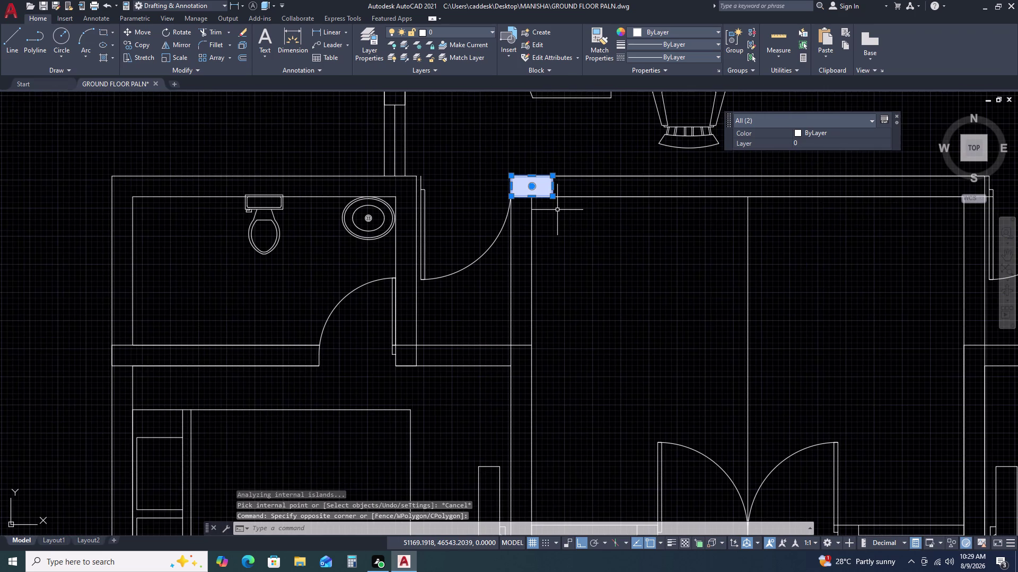
text(CO)
key(space)
click(552, 199)
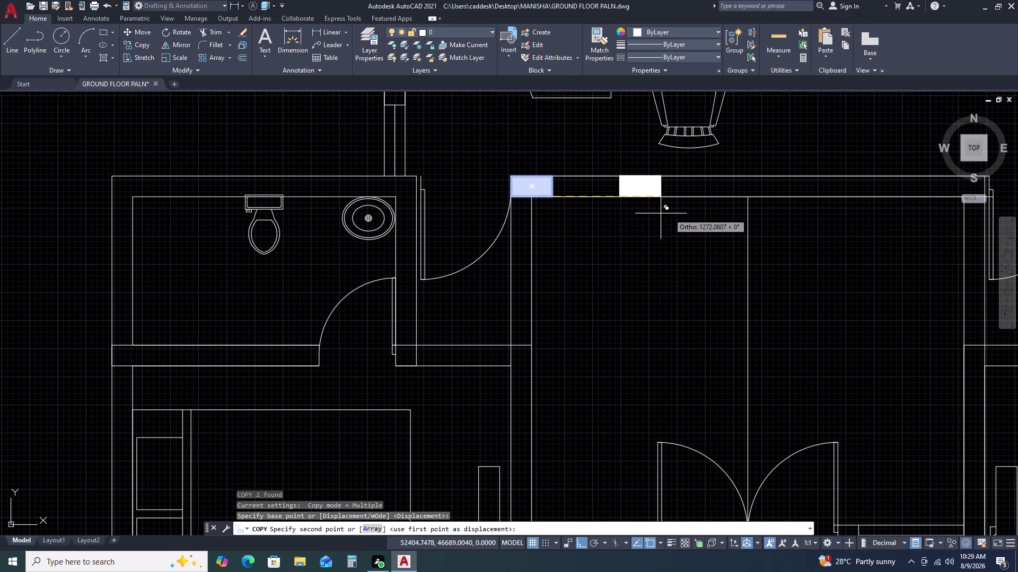
middle_drag(707, 214, 236, 275)
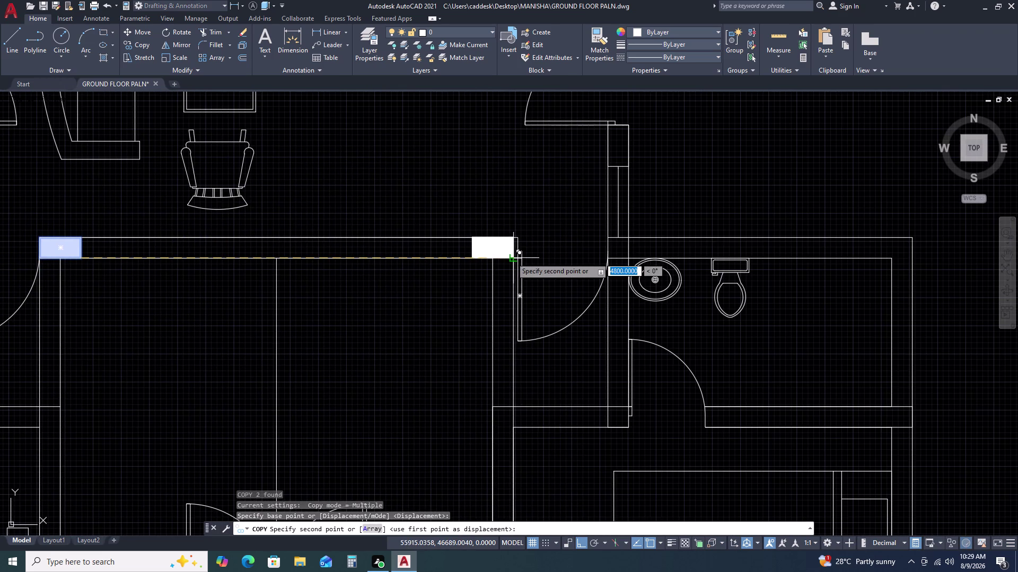
click(512, 257)
key(Escape)
Copy that block to the far corner of the right bathroom's top wall.
scroll(down, 3)
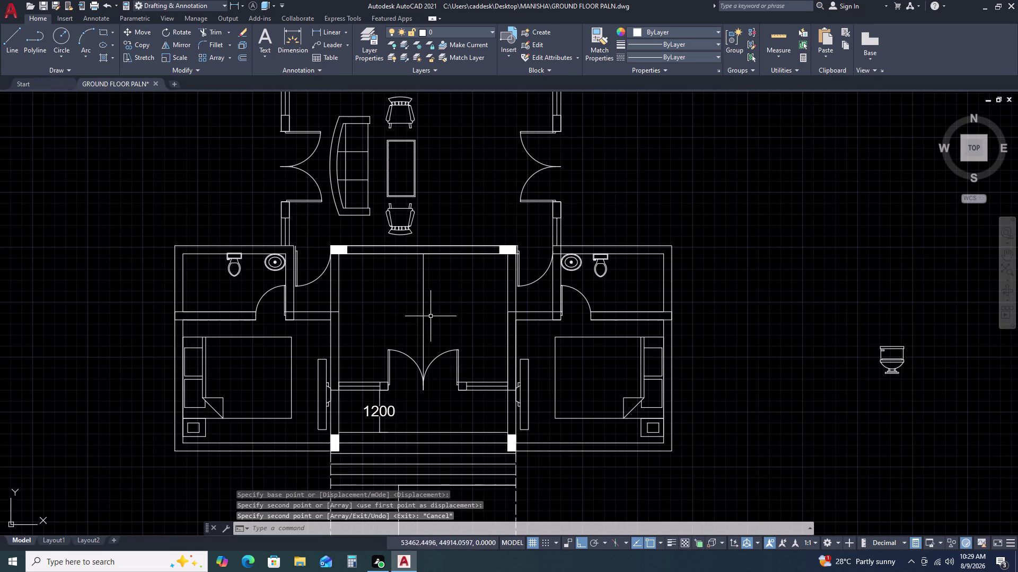
scroll(up, 3)
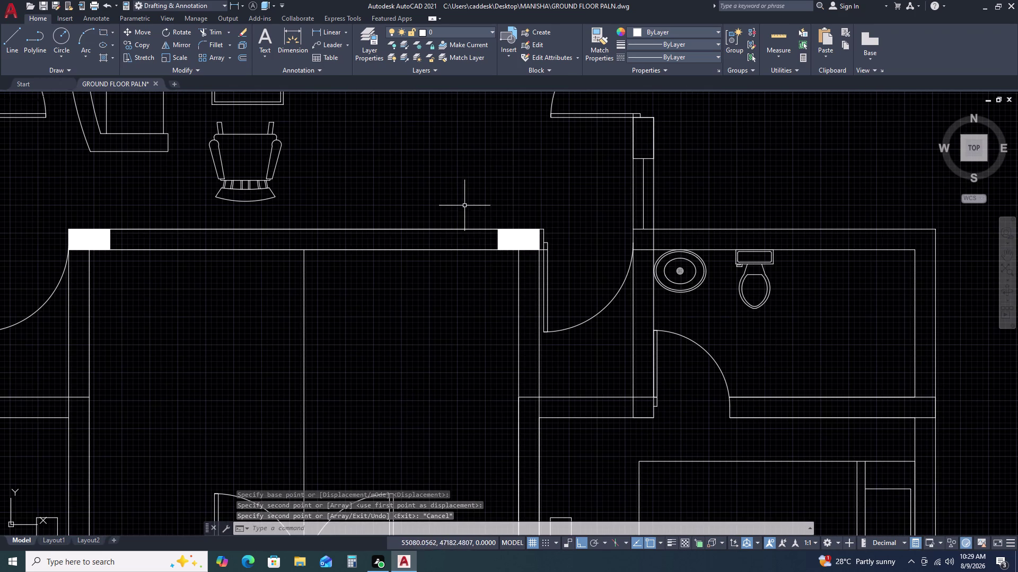
click(464, 206)
click(551, 269)
text(C)
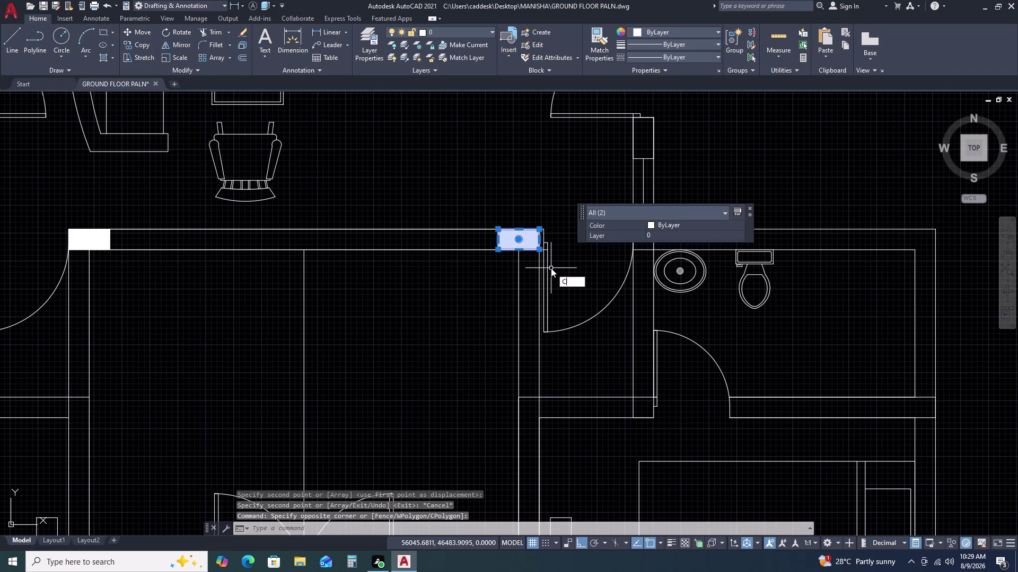
text(O)
key(space)
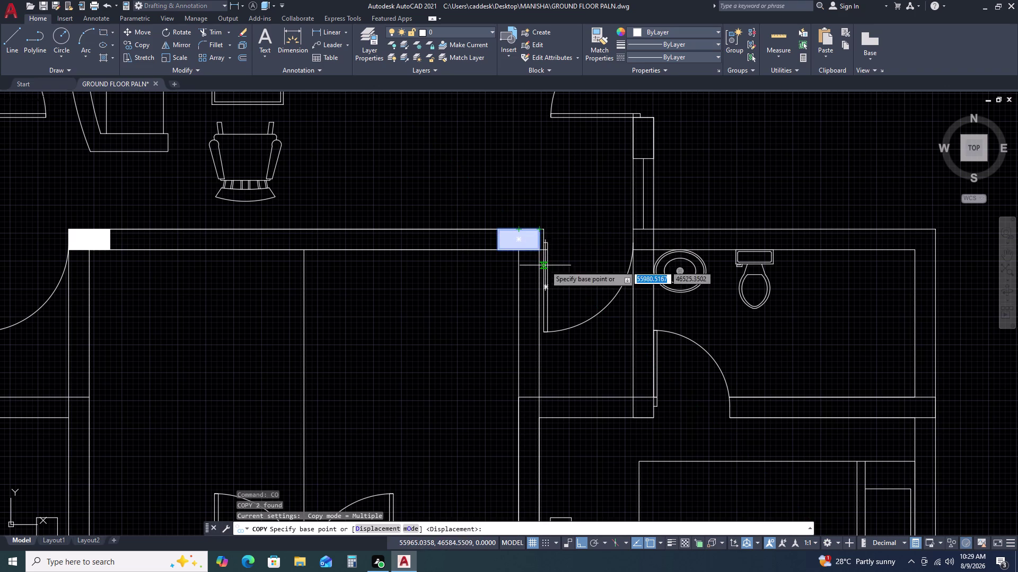
click(536, 250)
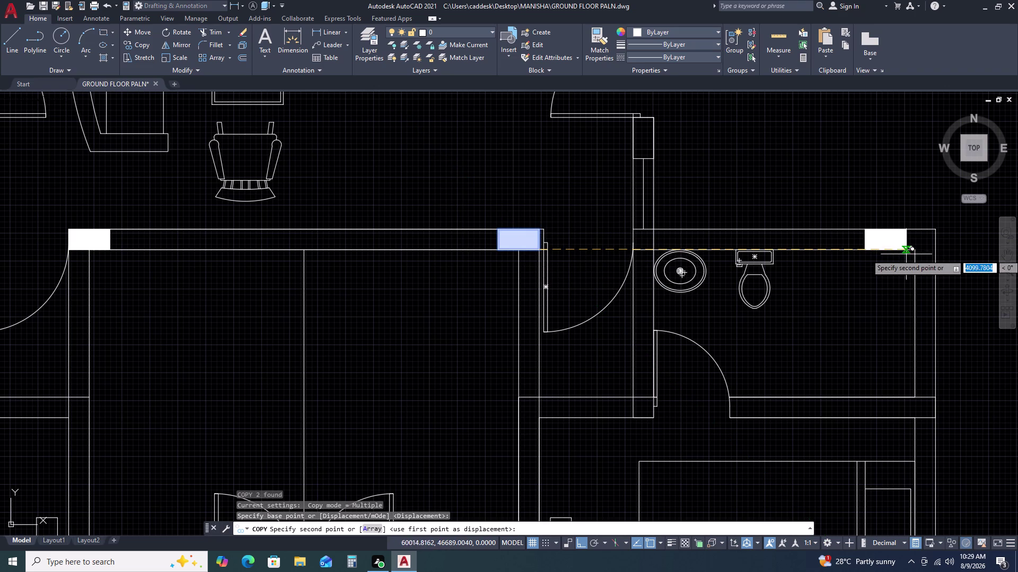
click(936, 250)
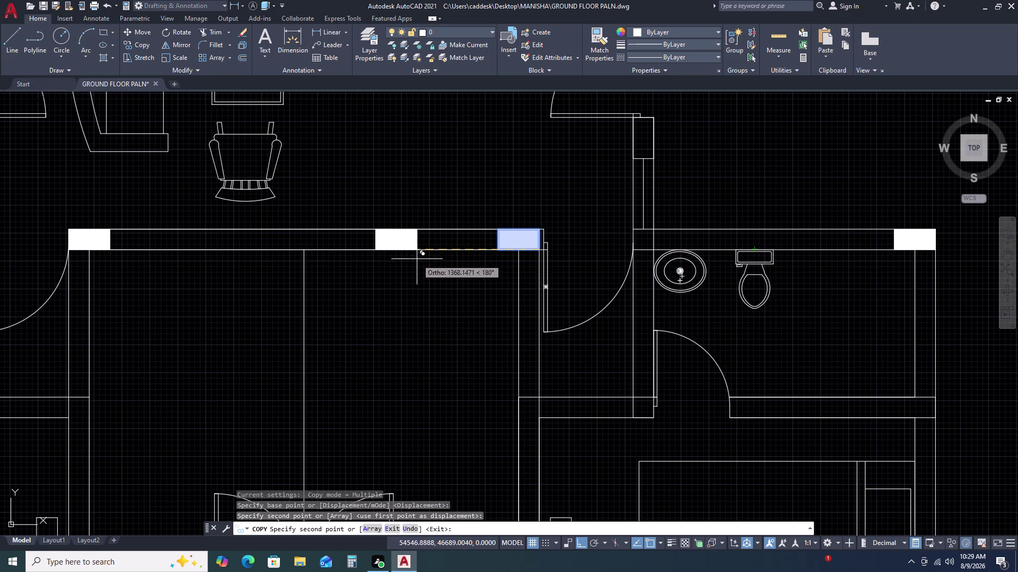
scroll(down, 3)
key(Escape)
scroll(up, 3)
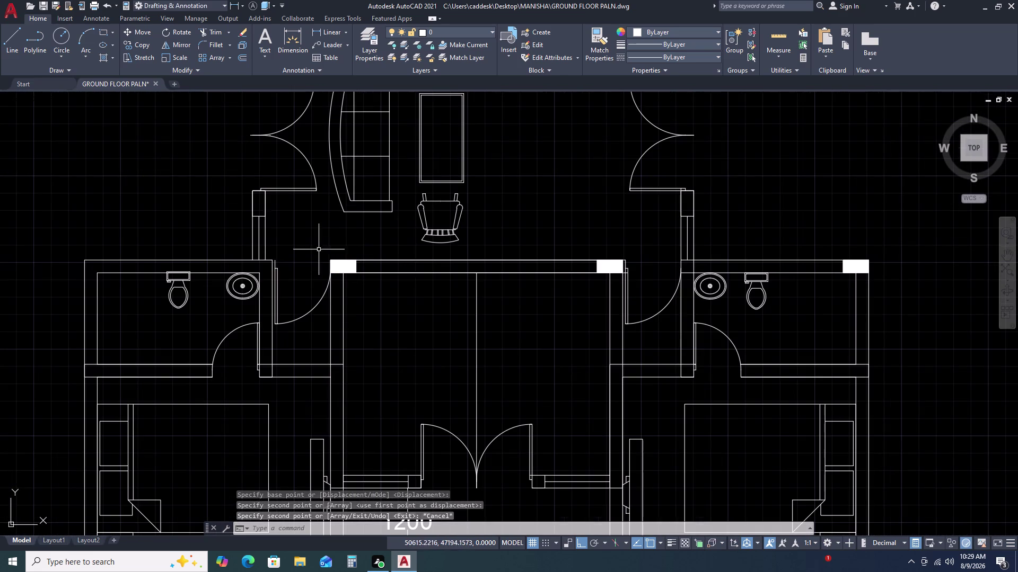
Copy the hall's top-left solid block to the left bathroom's outer corner.
click(328, 248)
click(384, 280)
key(c)
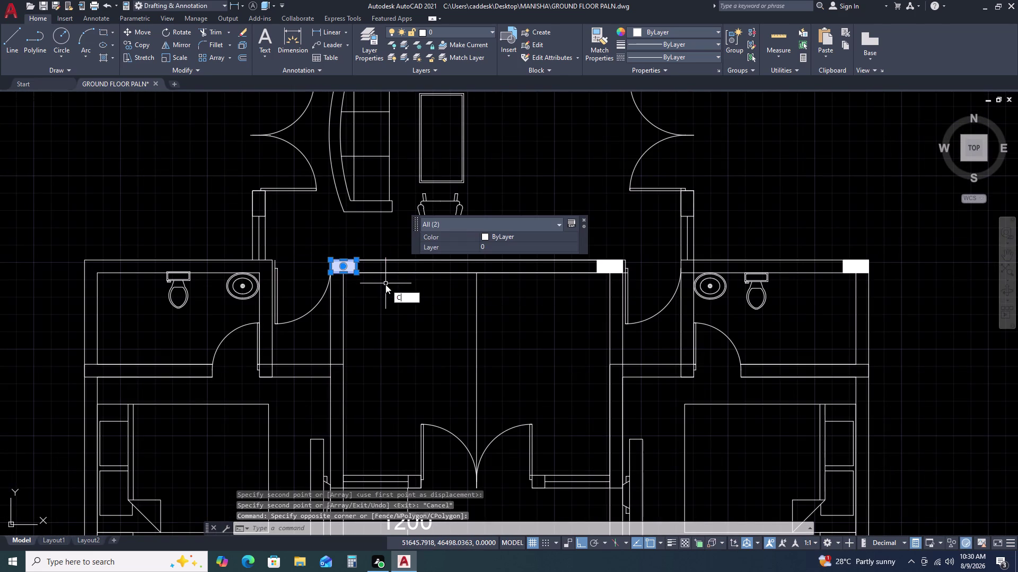
key(o)
key(space)
scroll(up, 3)
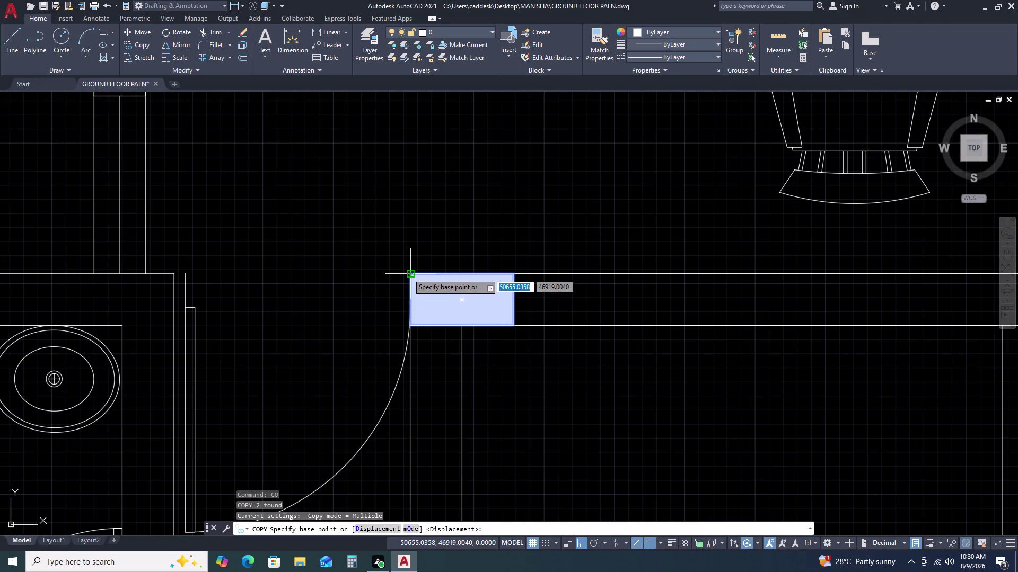
click(408, 274)
scroll(down, 3)
middle_drag(209, 285, 330, 283)
scroll(up, 3)
scroll(up, 3)
click(239, 254)
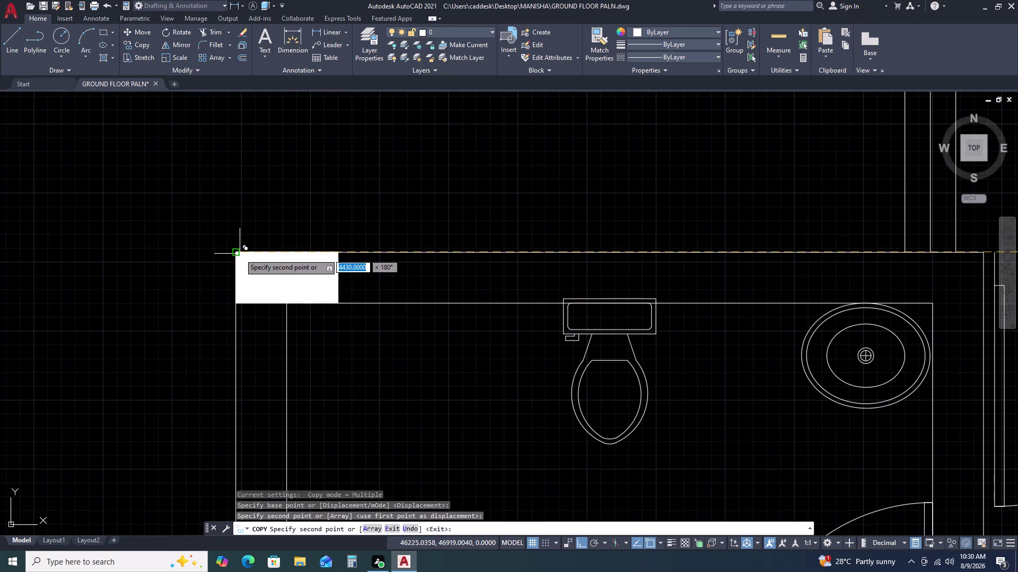
key(Escape)
scroll(down, 3)
scroll(down, 3)
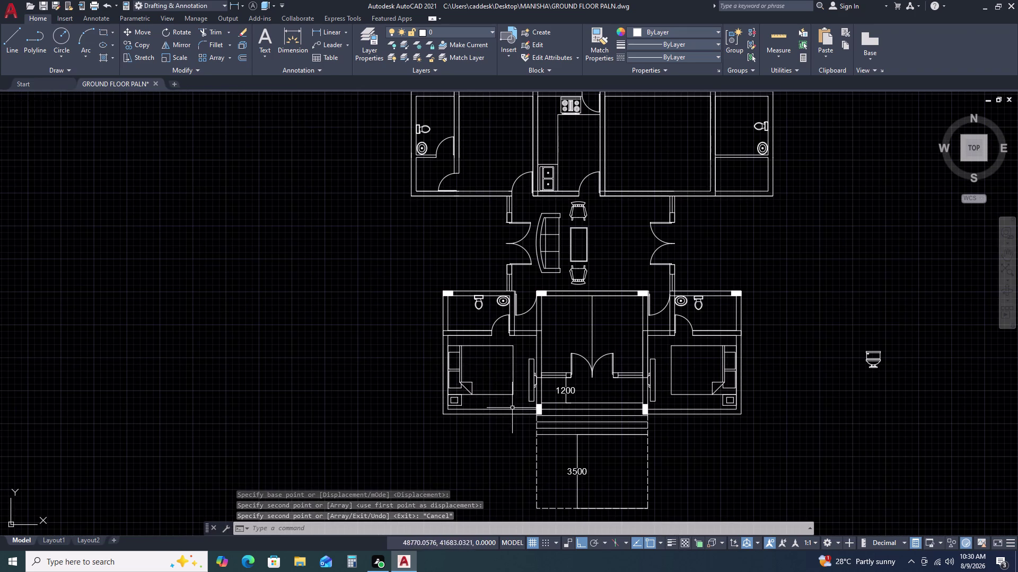
Copy the bottom-left wall block to just left of the hall's bottom corner.
scroll(up, 3)
middle_drag(537, 416, 534, 328)
scroll(up, 3)
click(557, 272)
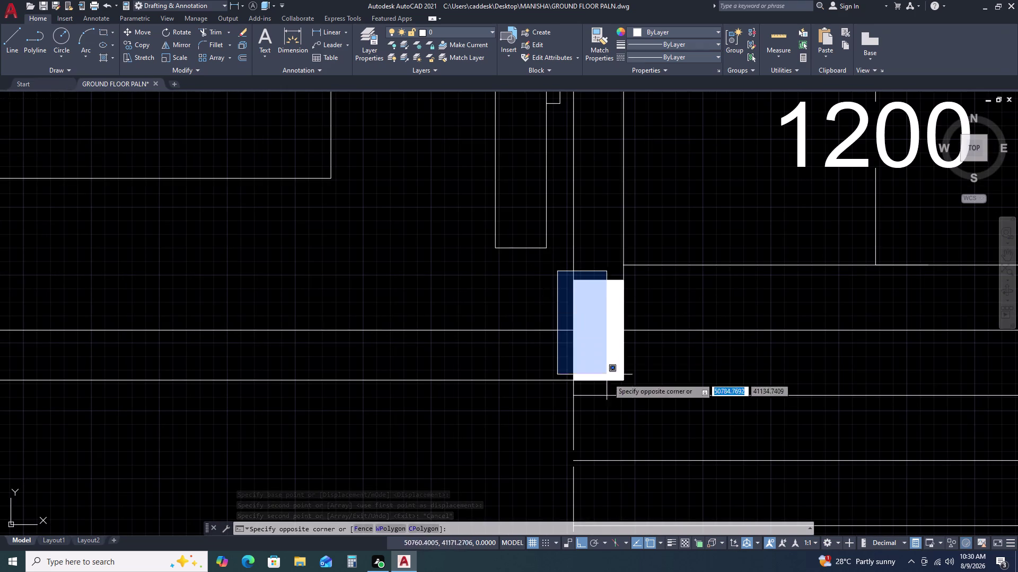
click(644, 401)
text(CO)
key(space)
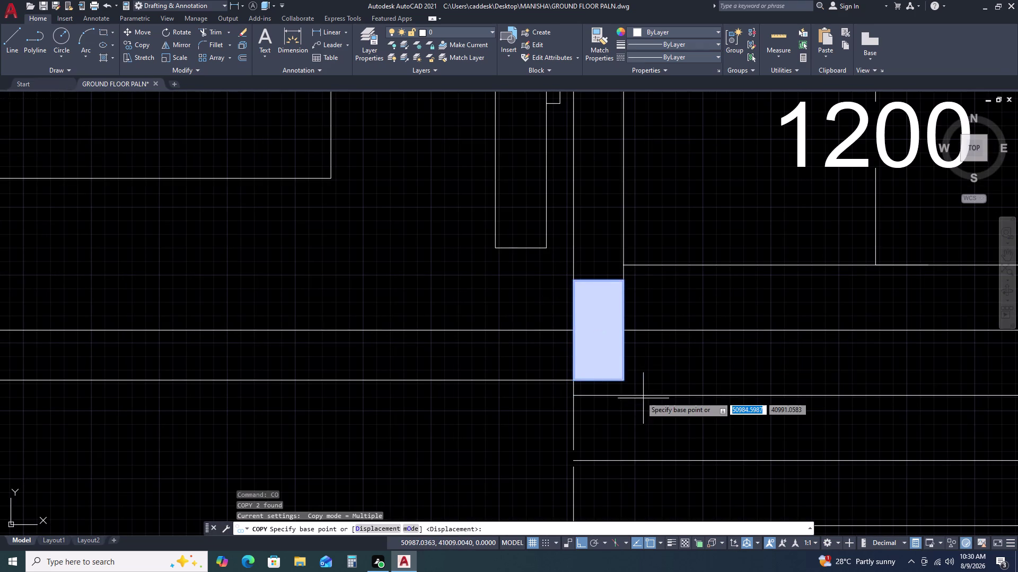
click(625, 382)
scroll(down, 3)
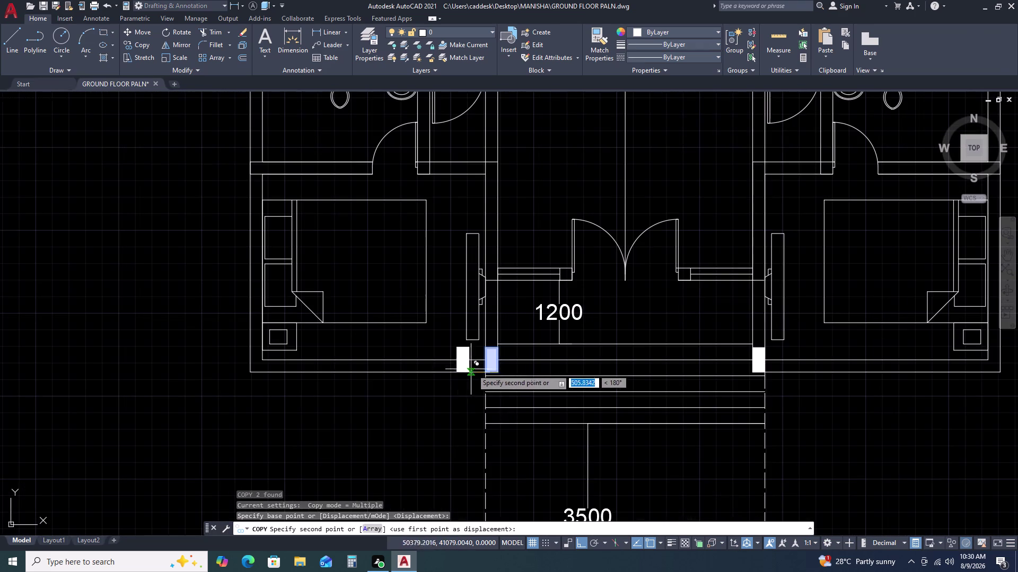
click(346, 362)
key(Escape)
Move that new copy onto the left bedroom's lower outer corner.
click(328, 334)
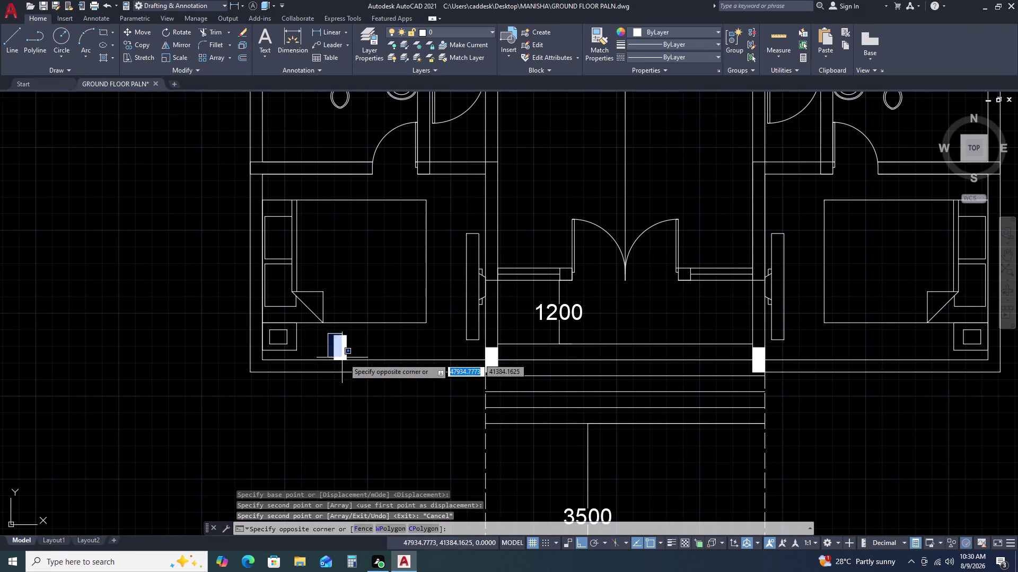
click(358, 369)
text(M)
key(space)
scroll(up, 3)
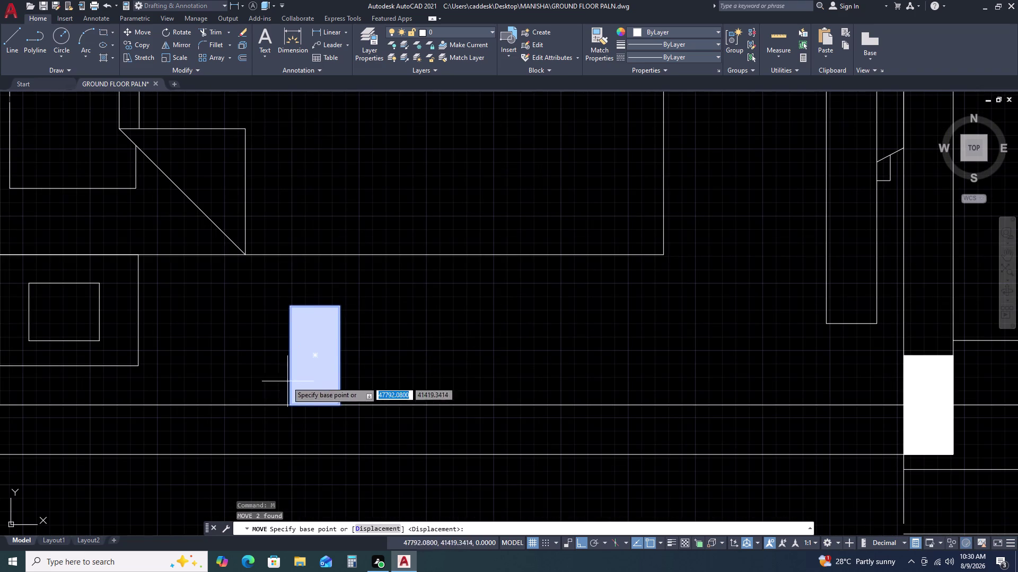
click(292, 403)
scroll(down, 3)
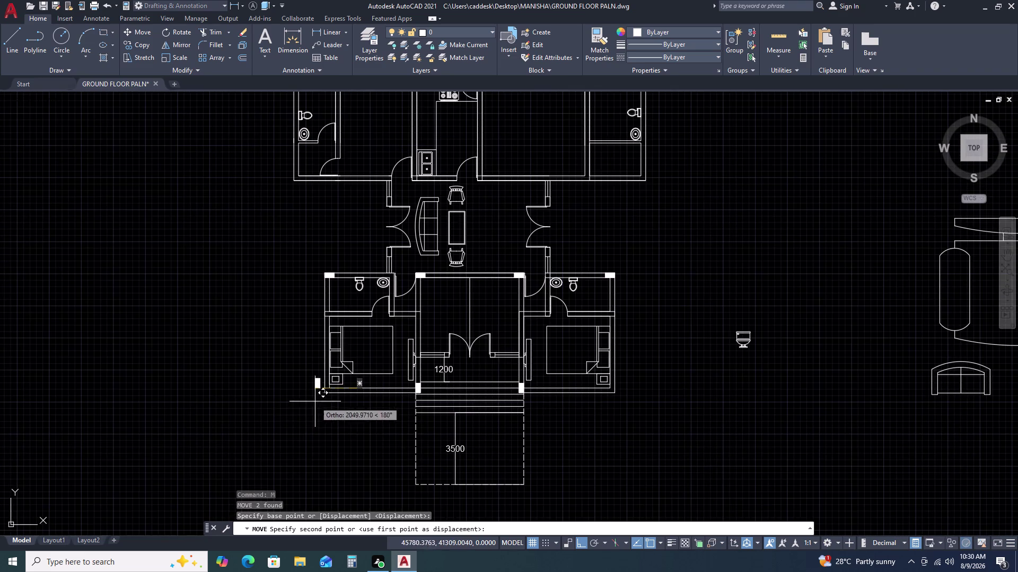
scroll(up, 3)
click(365, 356)
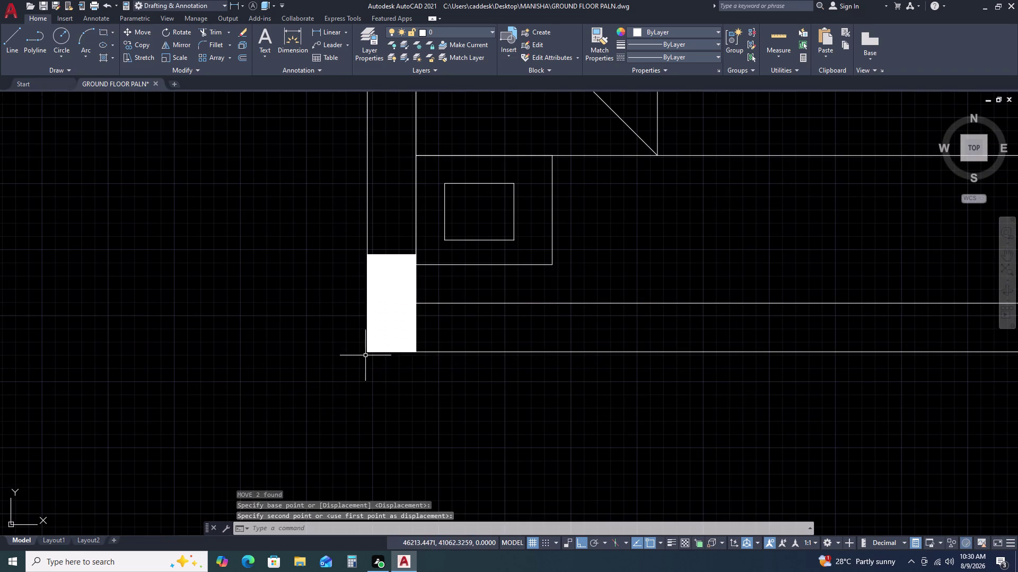
scroll(down, 3)
scroll(down, 3)
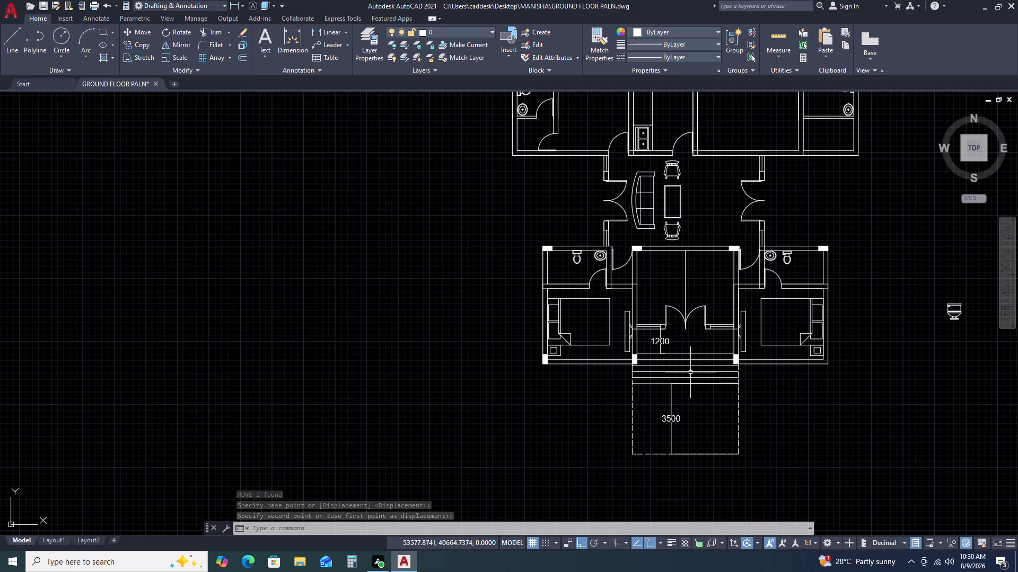
scroll(up, 3)
Copy the solid block to the right bedroom's lower outer corner and view the whole plan.
middle_drag(806, 379, 663, 323)
scroll(up, 3)
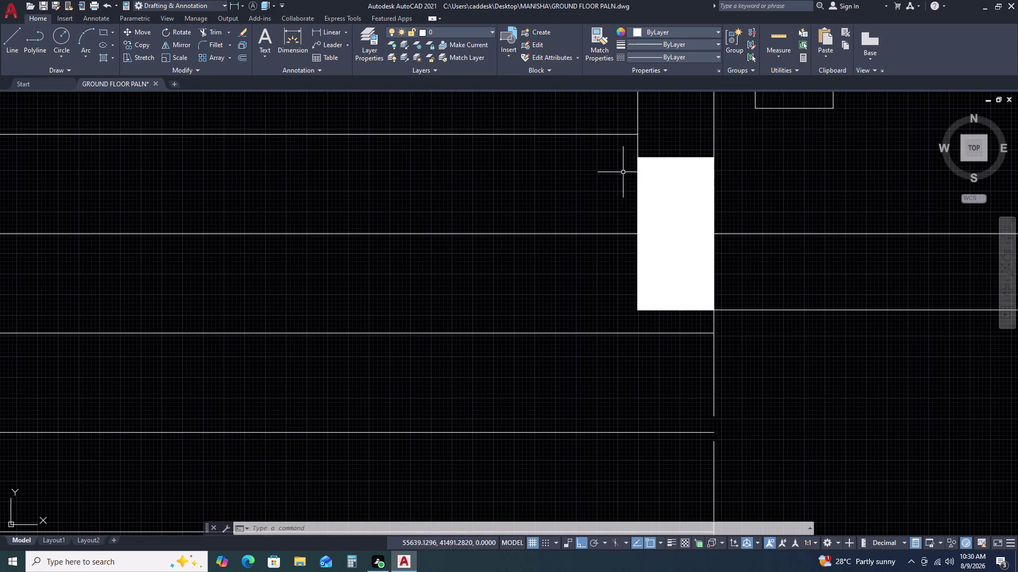
click(609, 146)
click(738, 331)
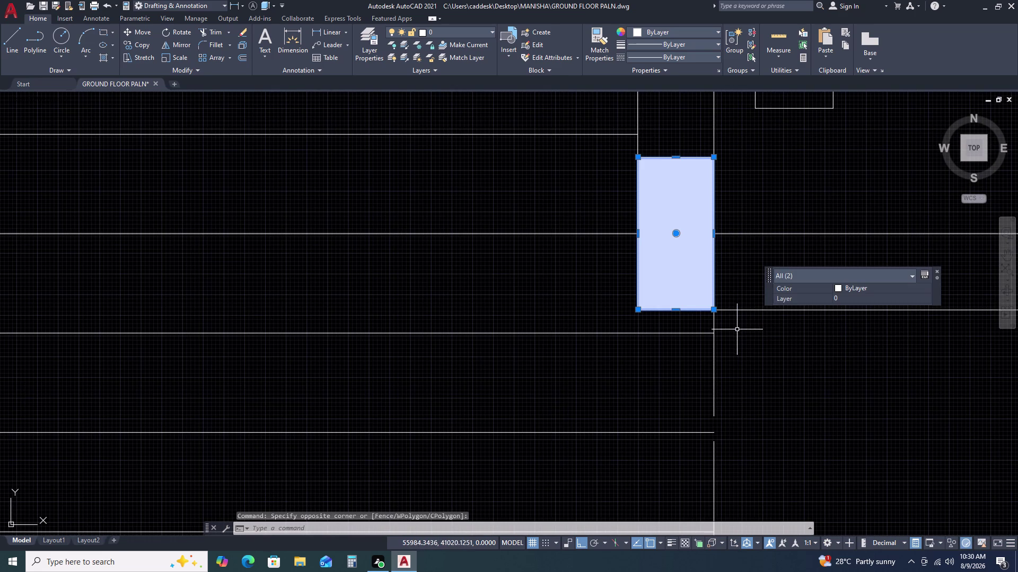
key(x)
key(BackSpace)
text(CO)
key(space)
click(715, 308)
scroll(down, 3)
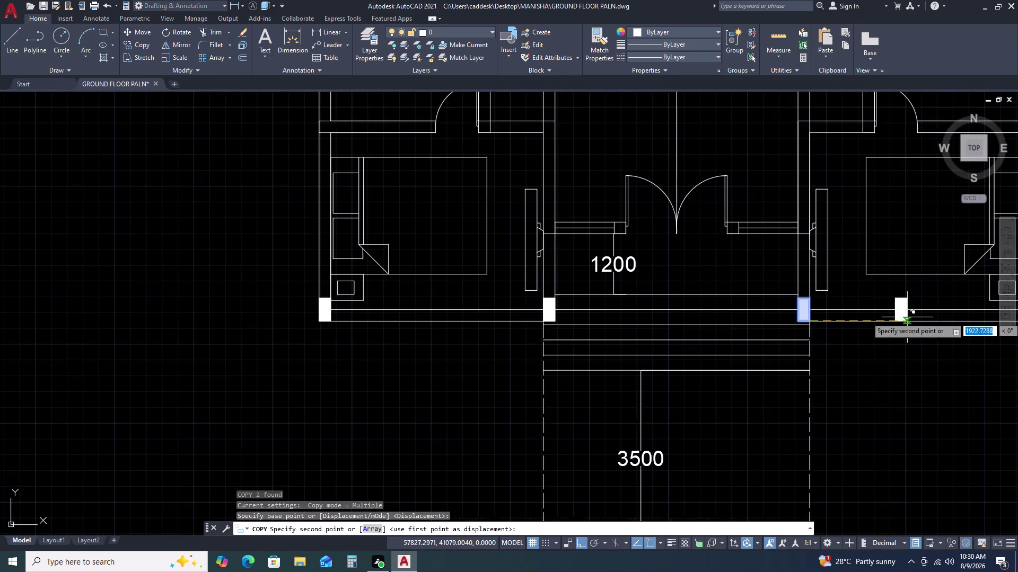
middle_drag(904, 317, 279, 323)
scroll(up, 3)
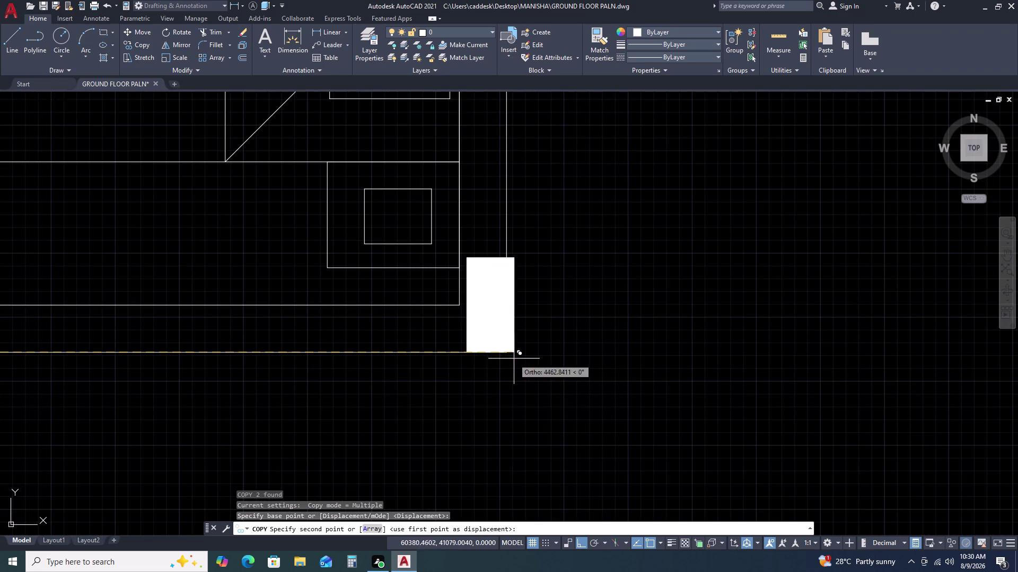
click(506, 349)
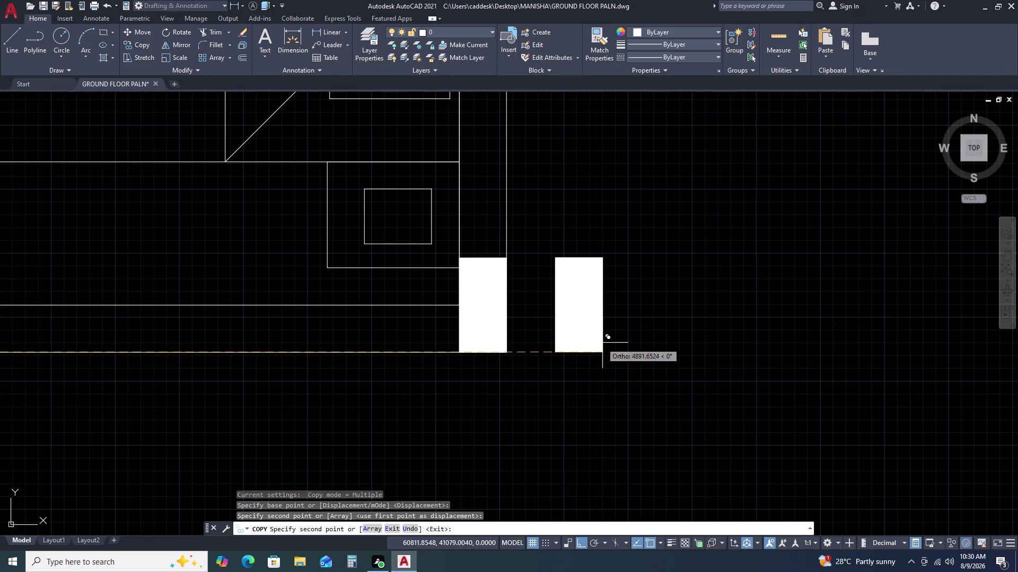
scroll(down, 3)
key(Escape)
scroll(down, 3)
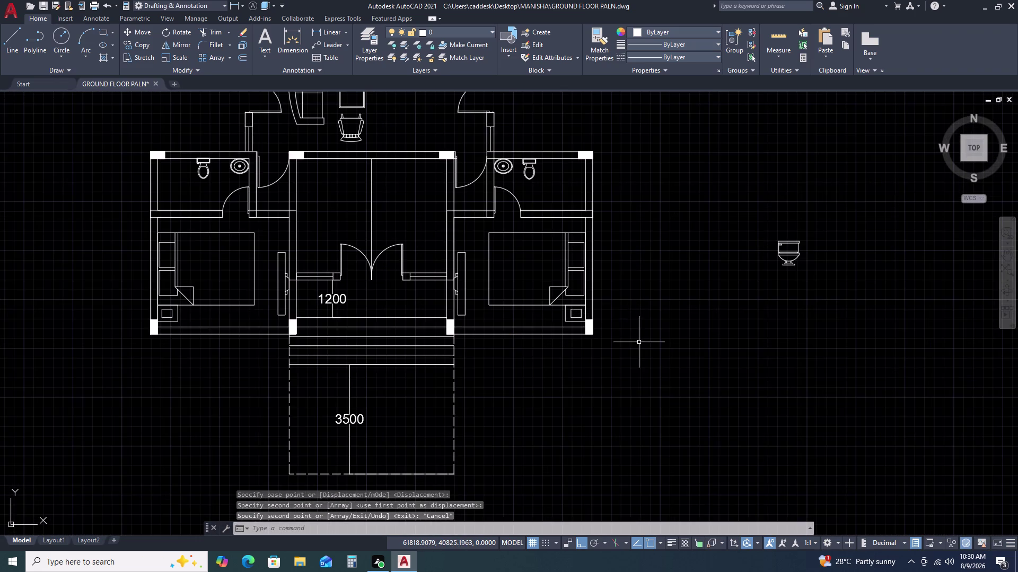
middle_drag(639, 343, 718, 376)
scroll(down, 3)
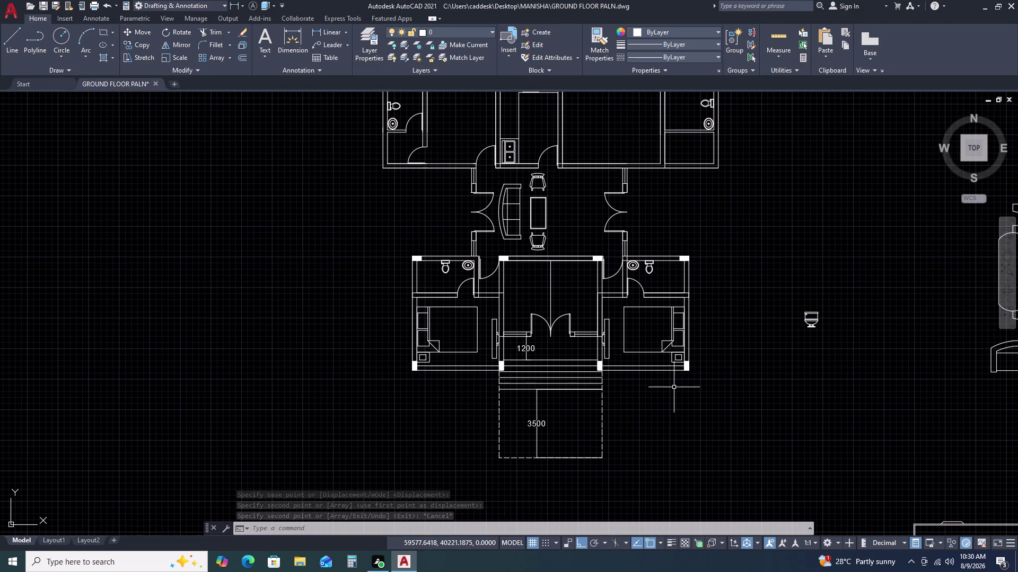
scroll(down, 3)
scroll(up, 3)
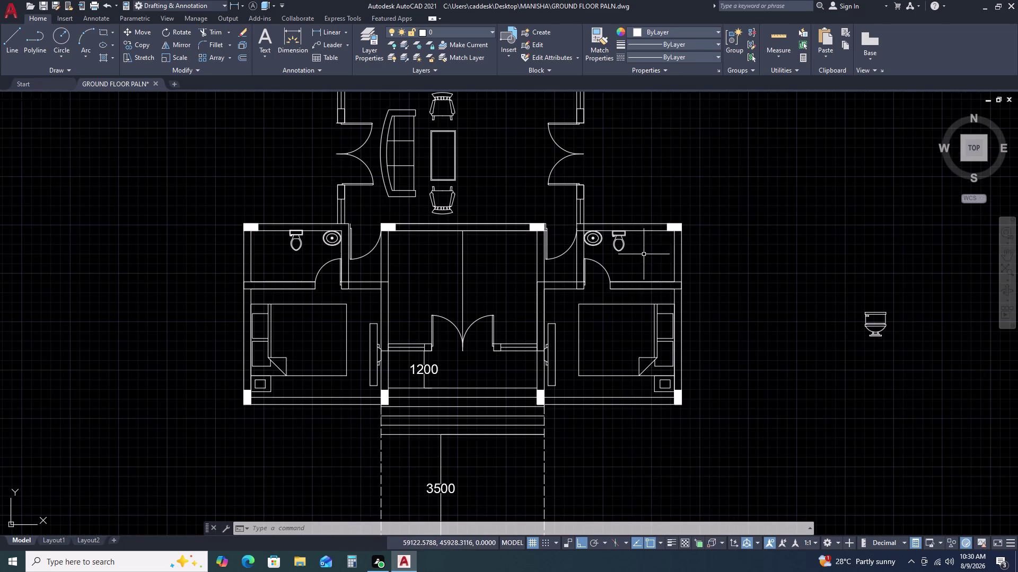
Copy the small bathroom-corner block, with Ortho off, onto the rear wall corner.
click(655, 199)
click(687, 248)
key(c)
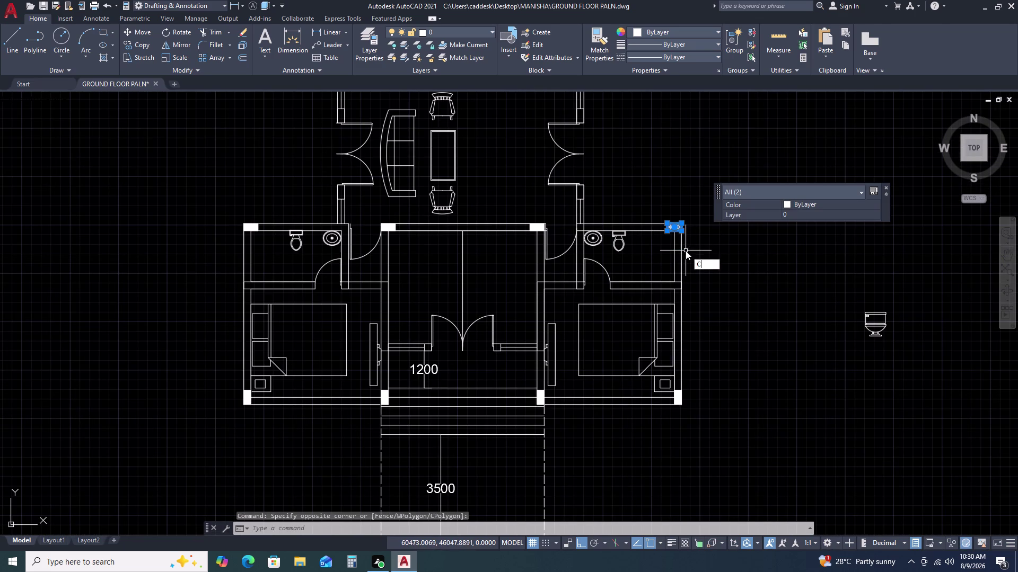
text(O)
key(space)
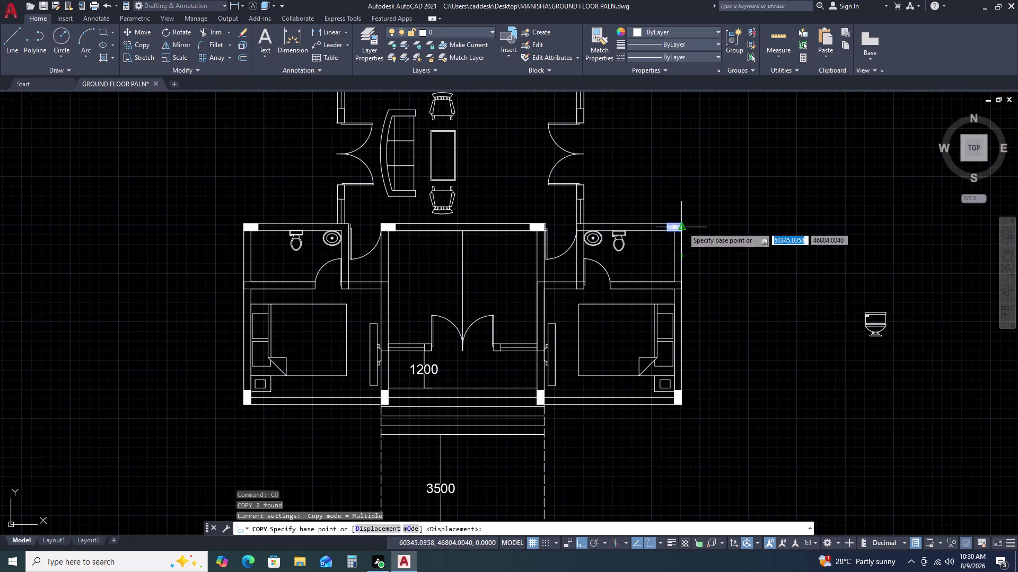
click(682, 231)
scroll(down, 3)
middle_drag(689, 135, 665, 238)
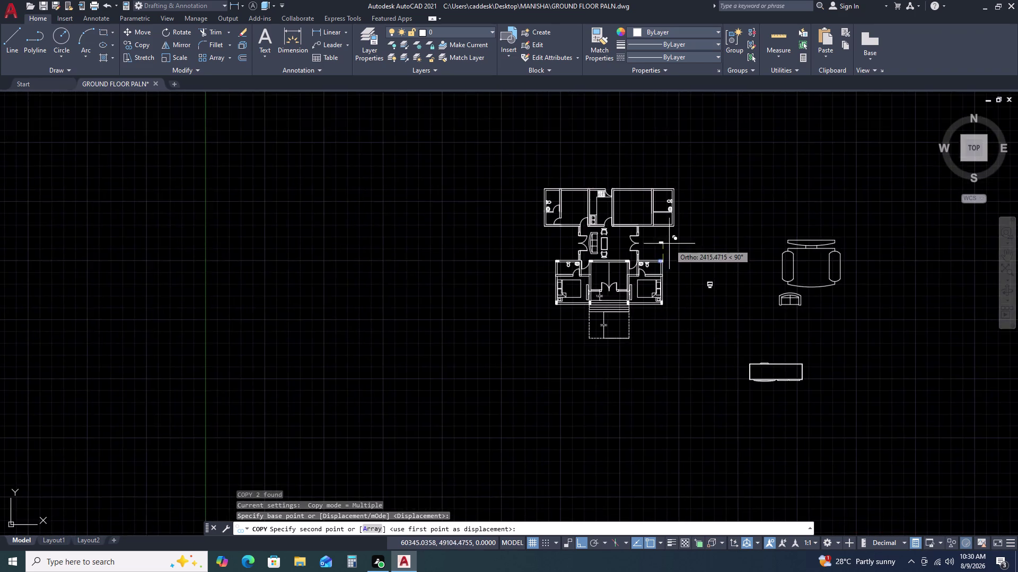
scroll(up, 3)
key(F8)
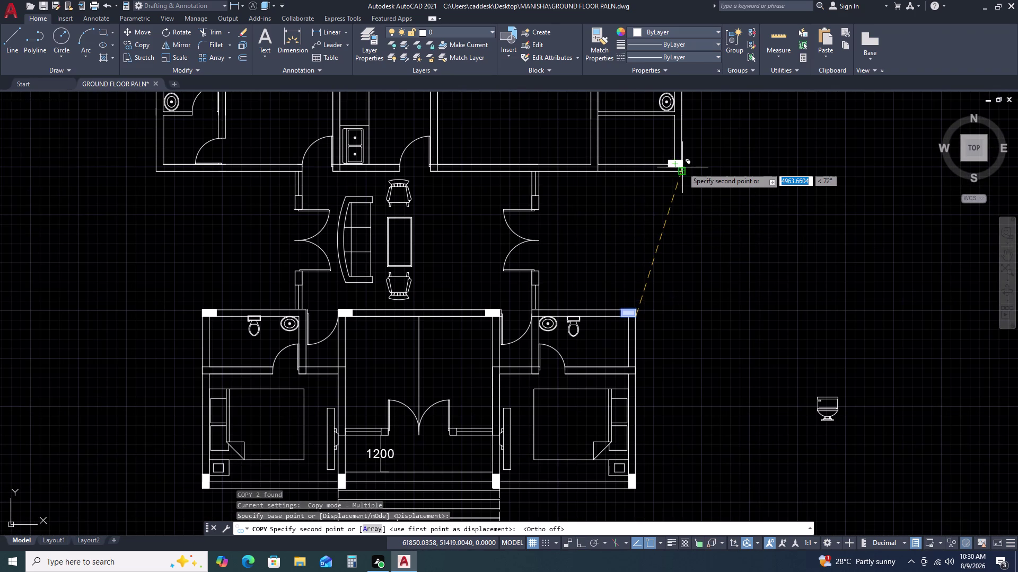
scroll(up, 3)
click(673, 184)
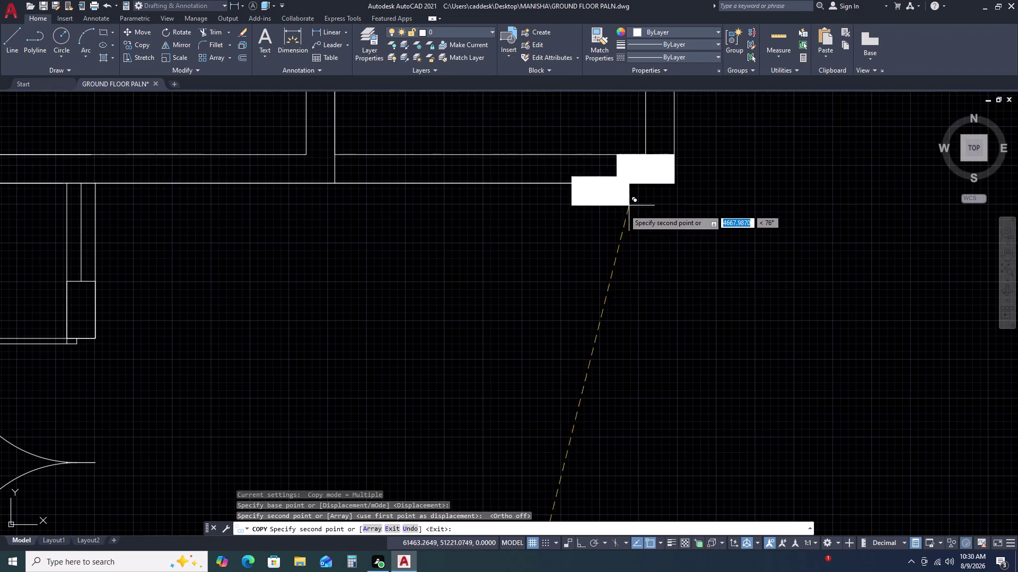
Place more copies on a wall corner, the rear bathroom wall and the kitchen wall.
scroll(down, 3)
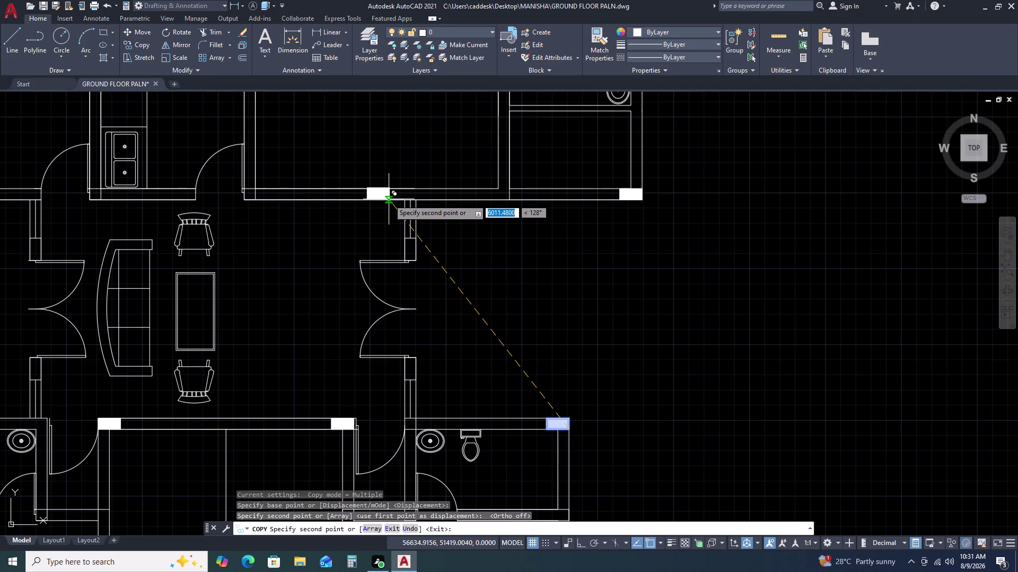
scroll(up, 3)
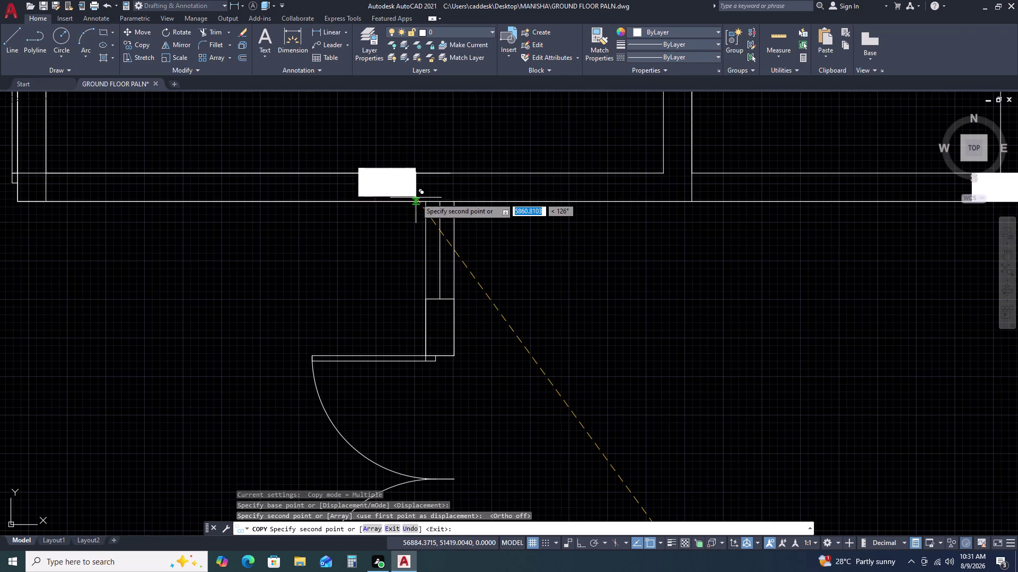
scroll(down, 3)
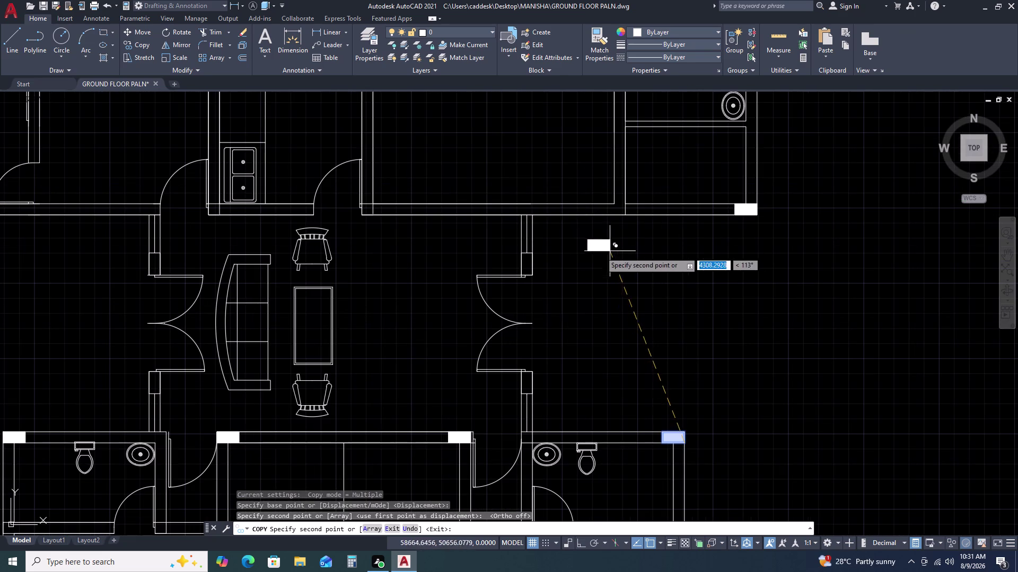
scroll(up, 3)
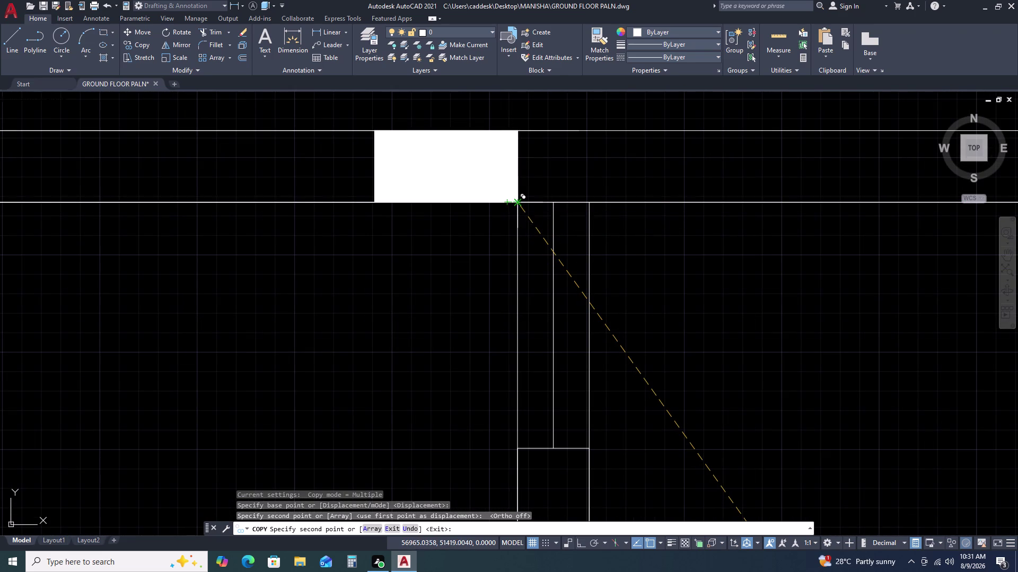
double_click(516, 202)
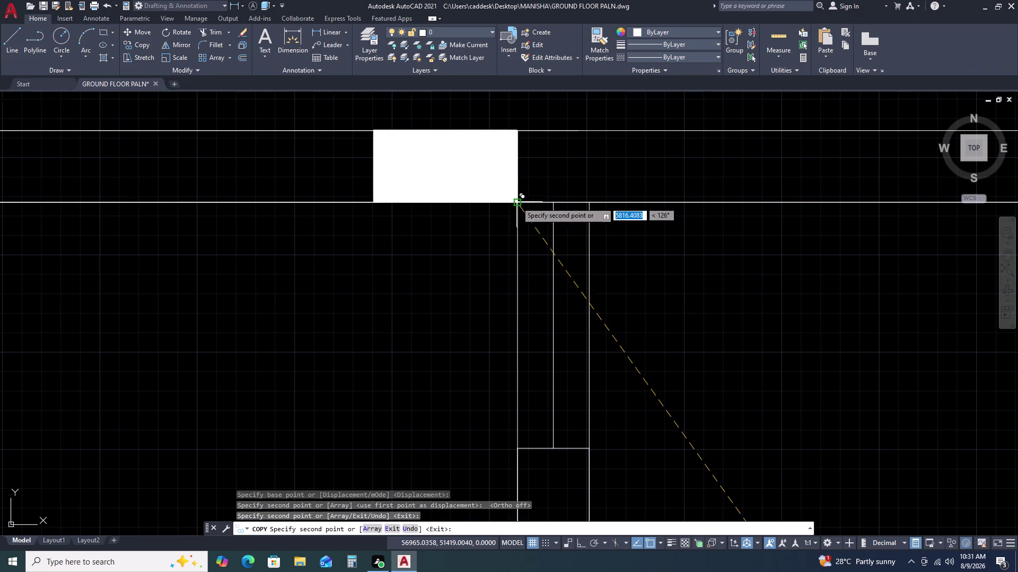
scroll(down, 3)
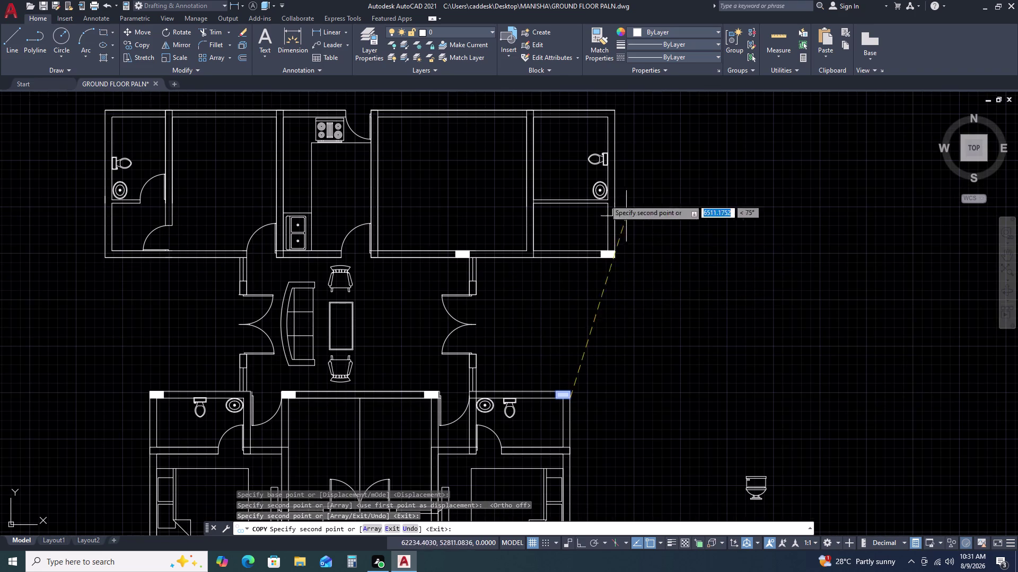
scroll(up, 3)
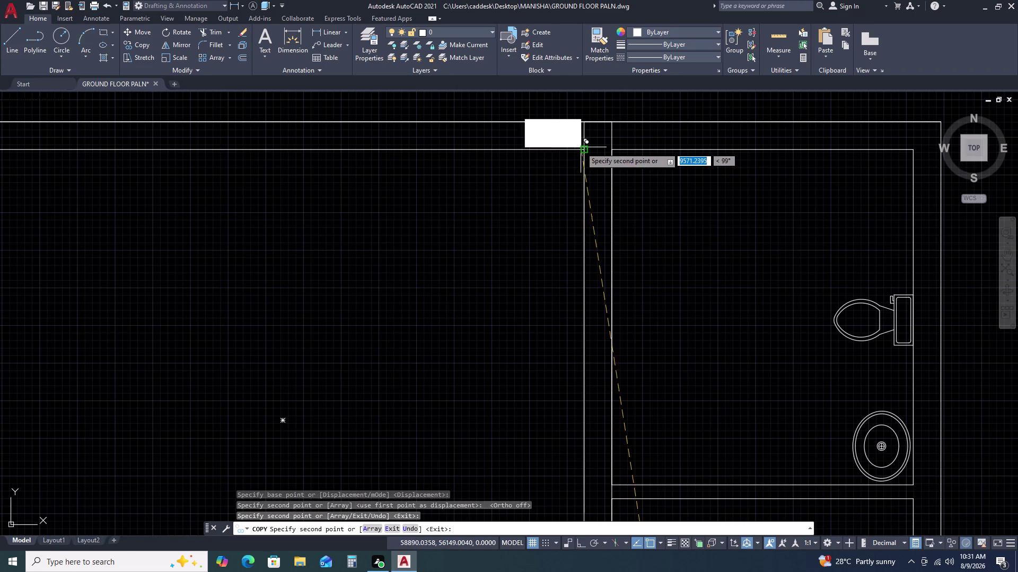
click(585, 150)
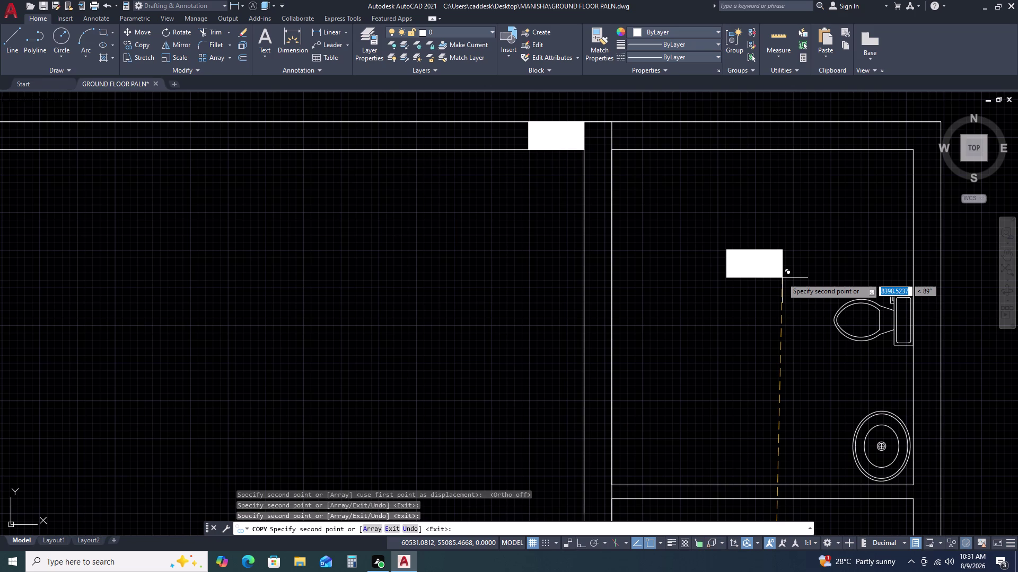
scroll(down, 3)
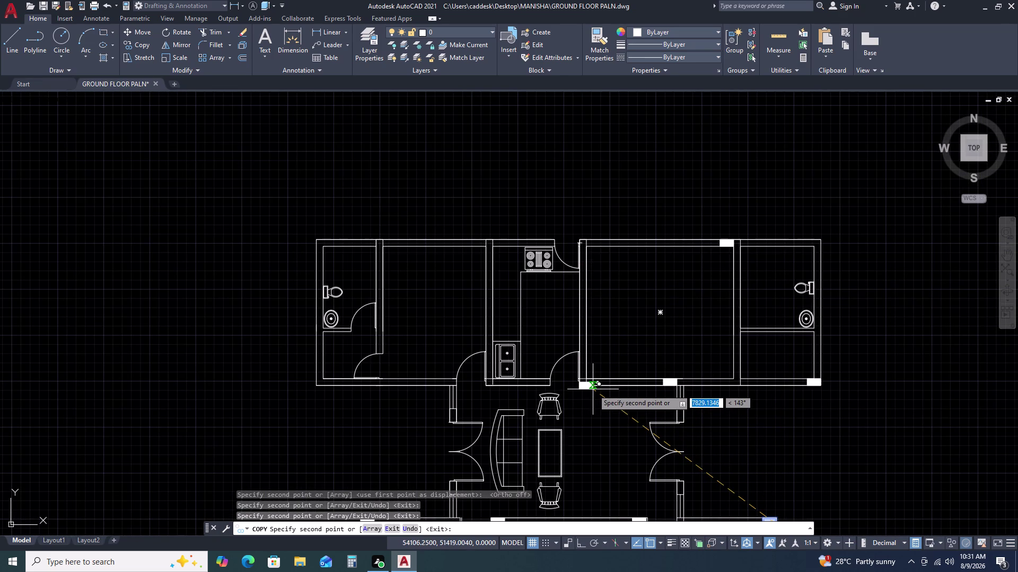
scroll(up, 3)
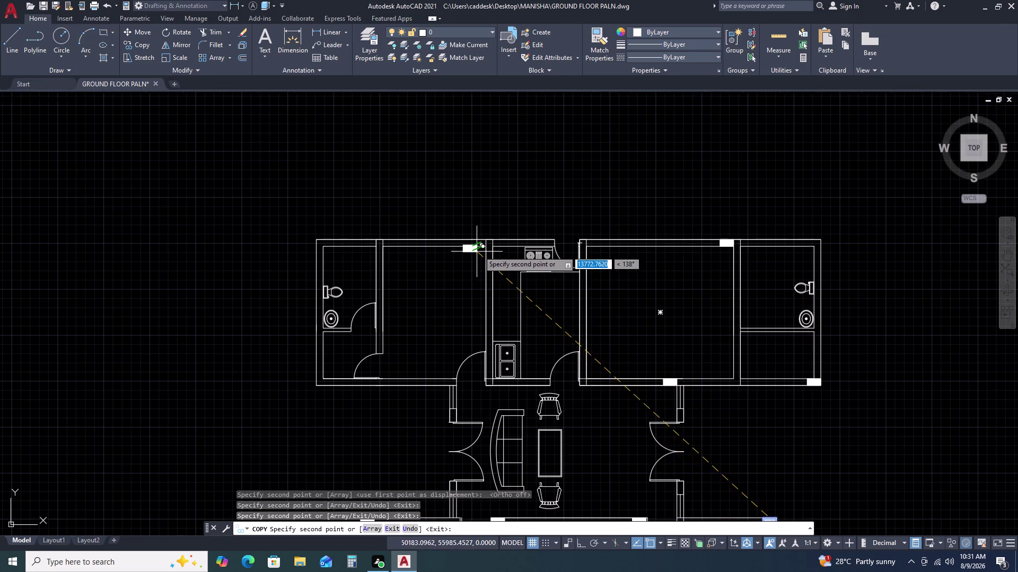
scroll(up, 3)
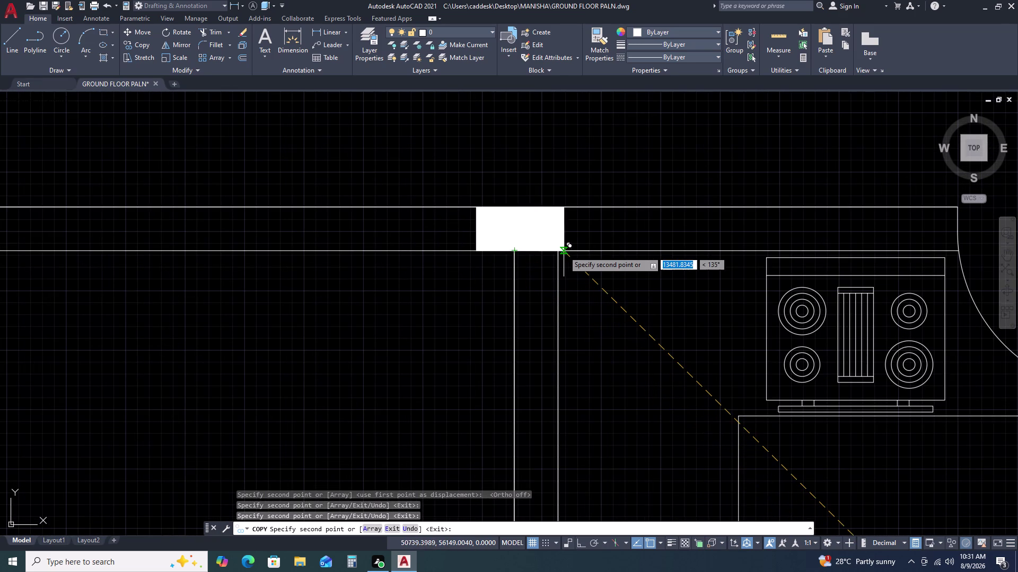
click(560, 251)
scroll(down, 3)
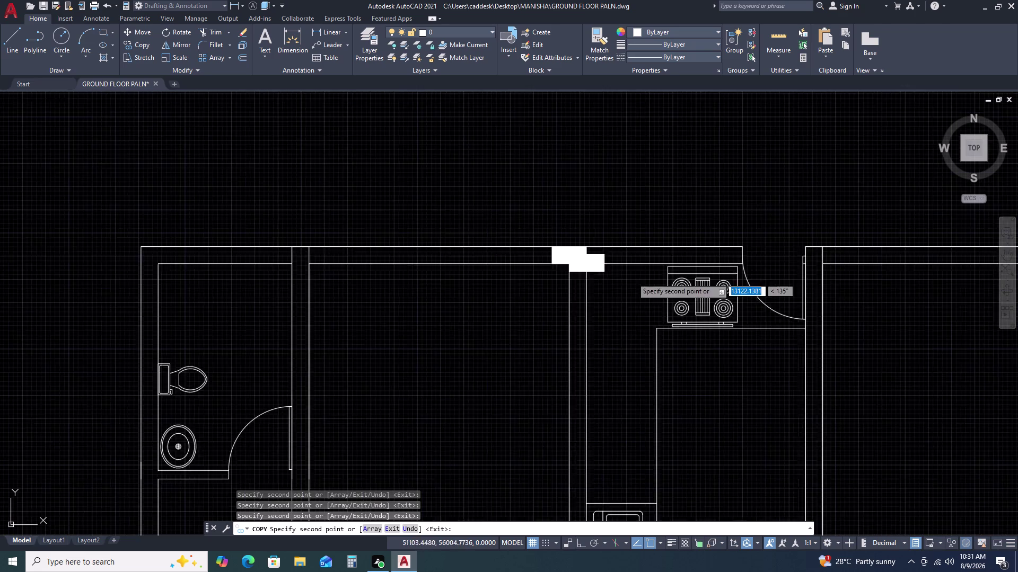
scroll(down, 3)
click(544, 308)
key(Escape)
click(521, 293)
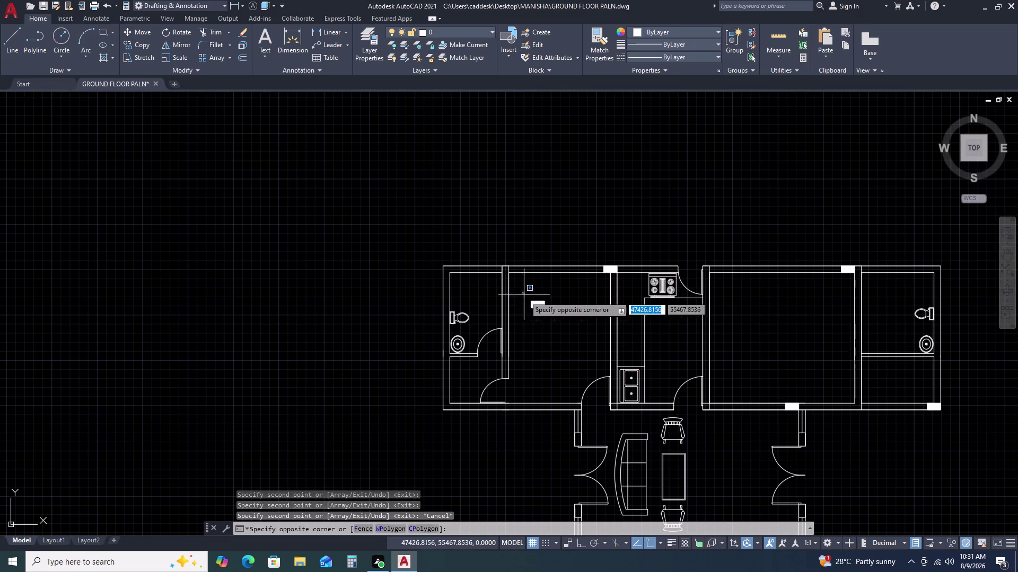
Move the stray block to a new position in the bathroom.
click(572, 327)
key(m)
key(space)
scroll(up, 3)
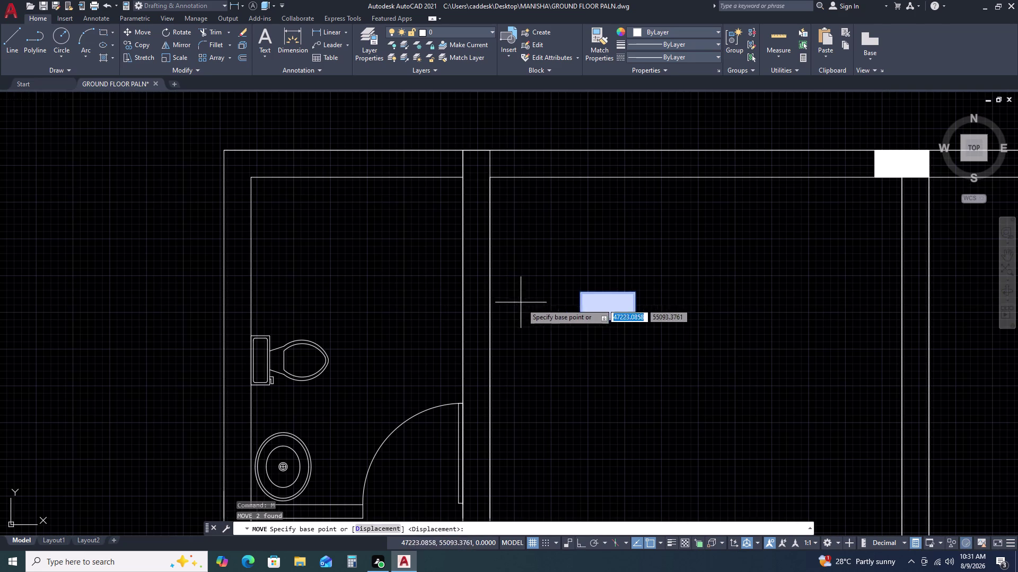
click(583, 322)
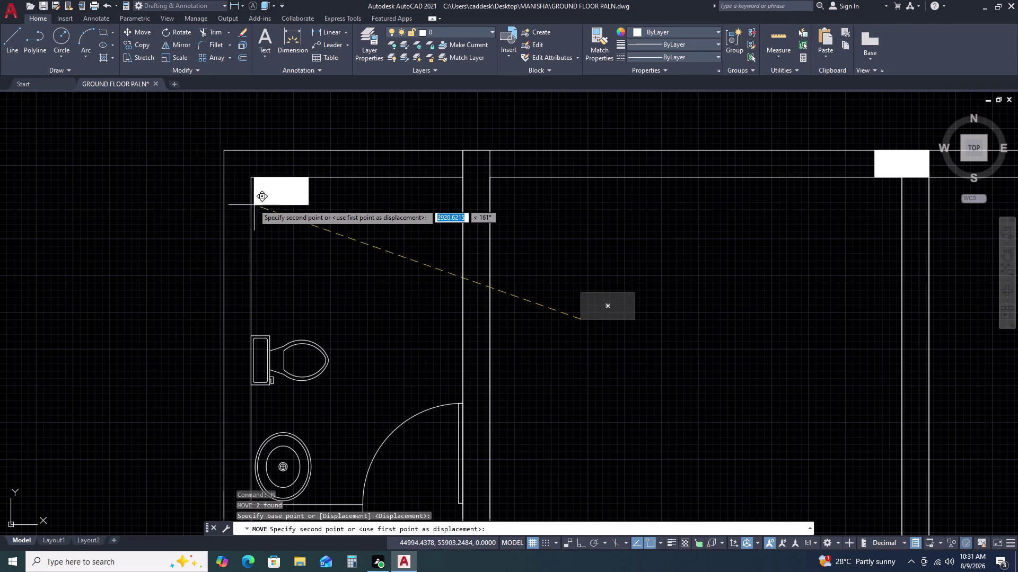
click(277, 223)
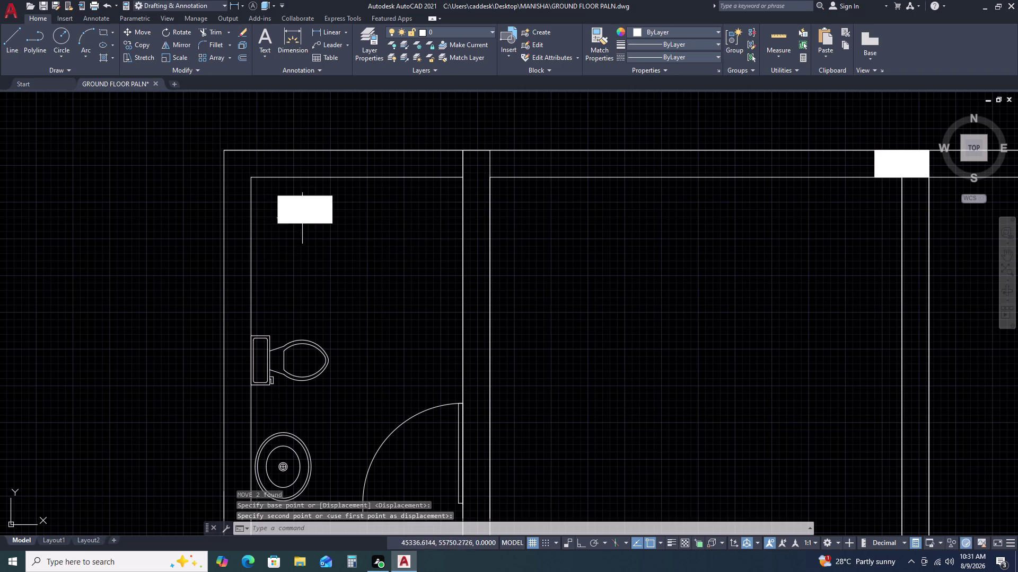
Copy the moved block onto the bathroom wall corner and a second wall corner.
click(325, 188)
click(315, 227)
text(C)
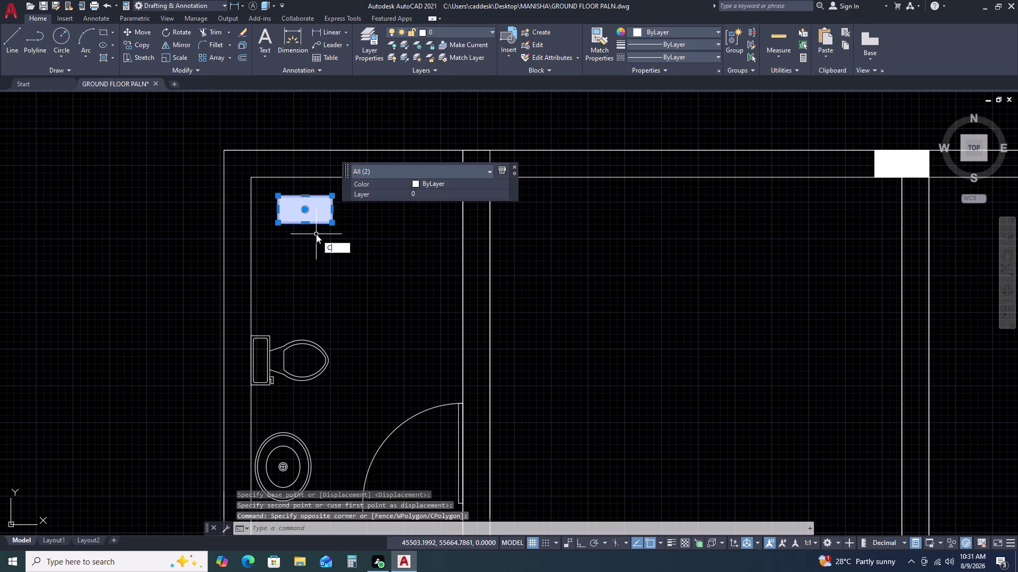
text(O)
key(space)
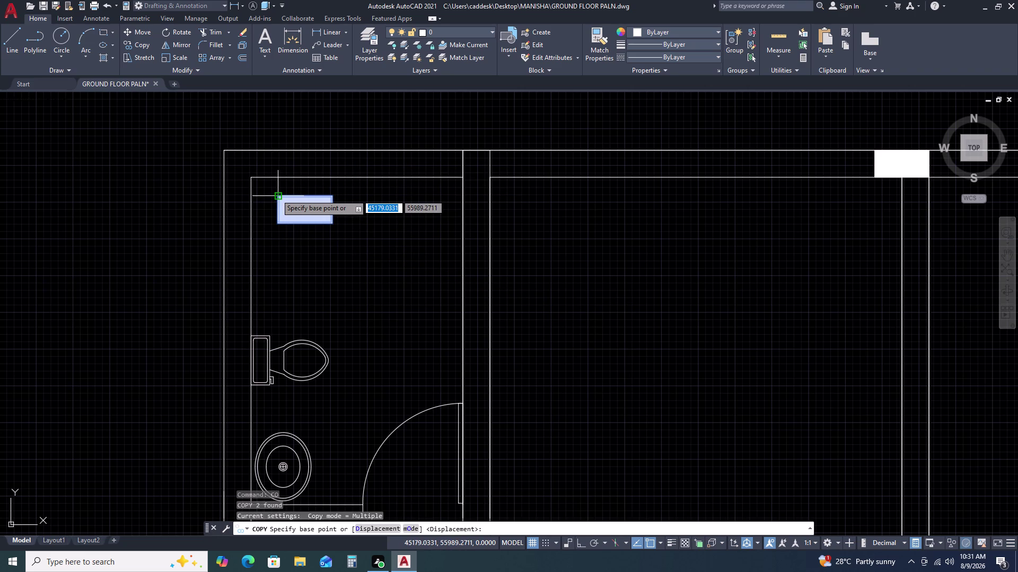
click(276, 194)
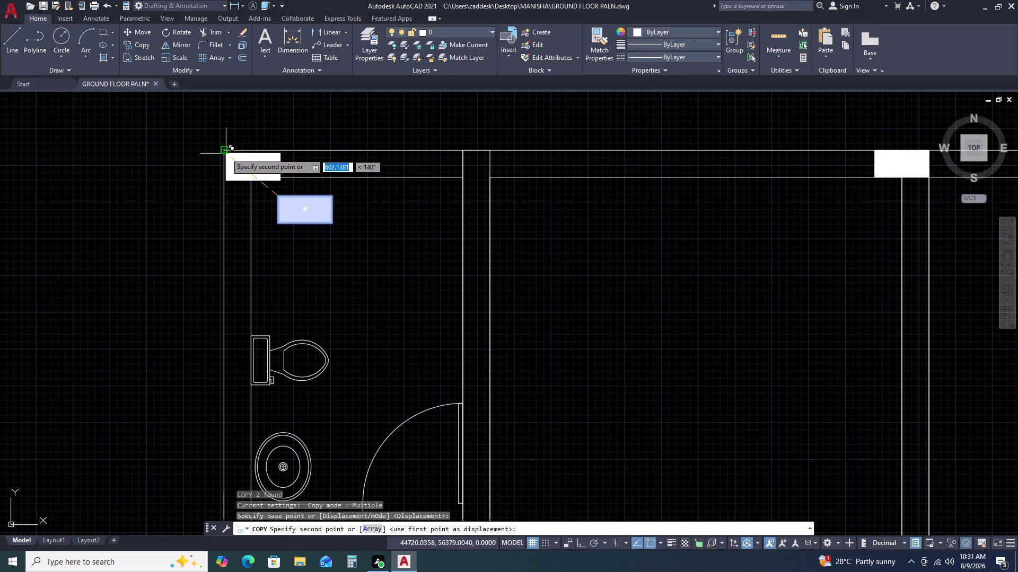
click(226, 152)
scroll(down, 3)
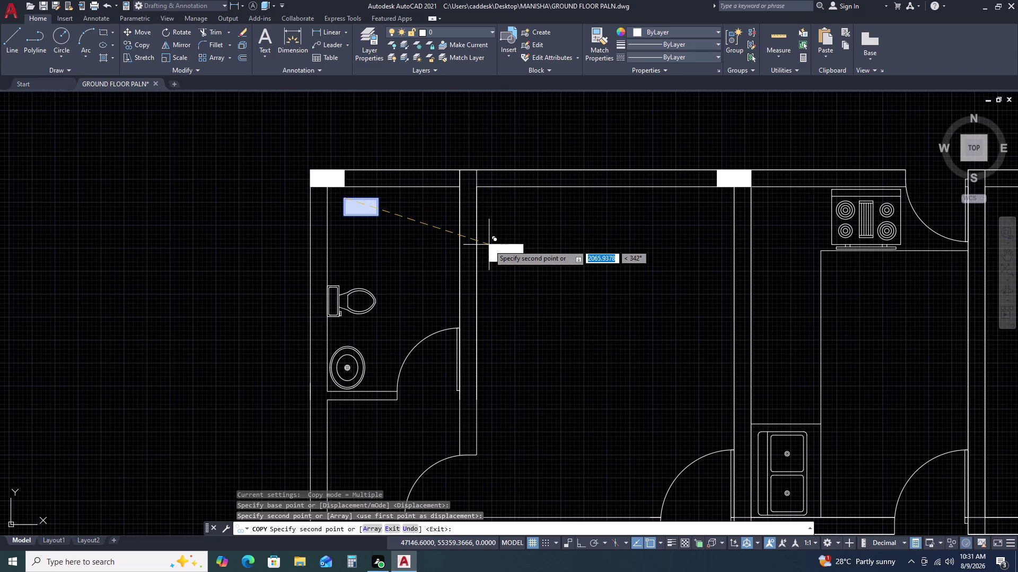
scroll(down, 3)
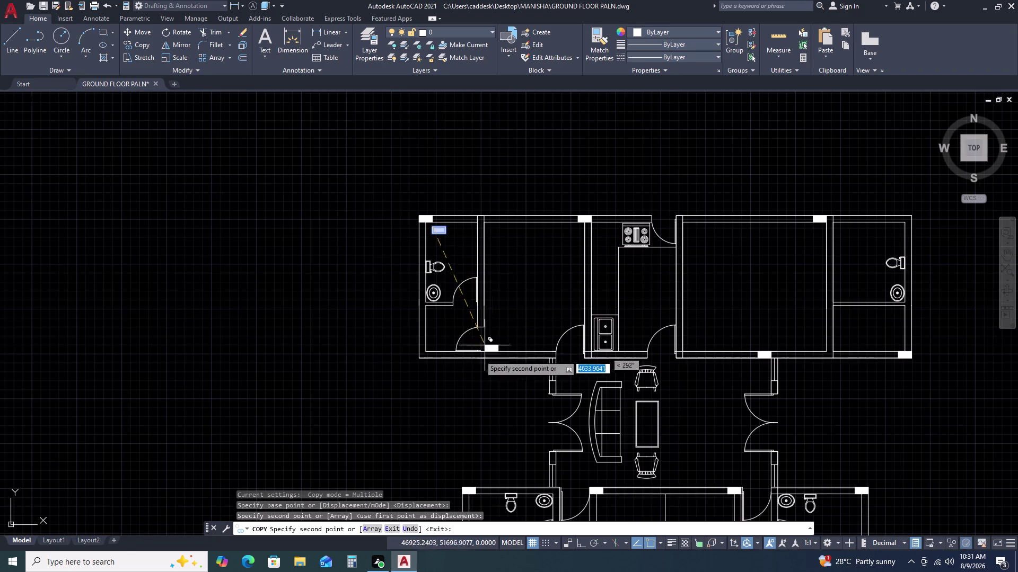
scroll(up, 3)
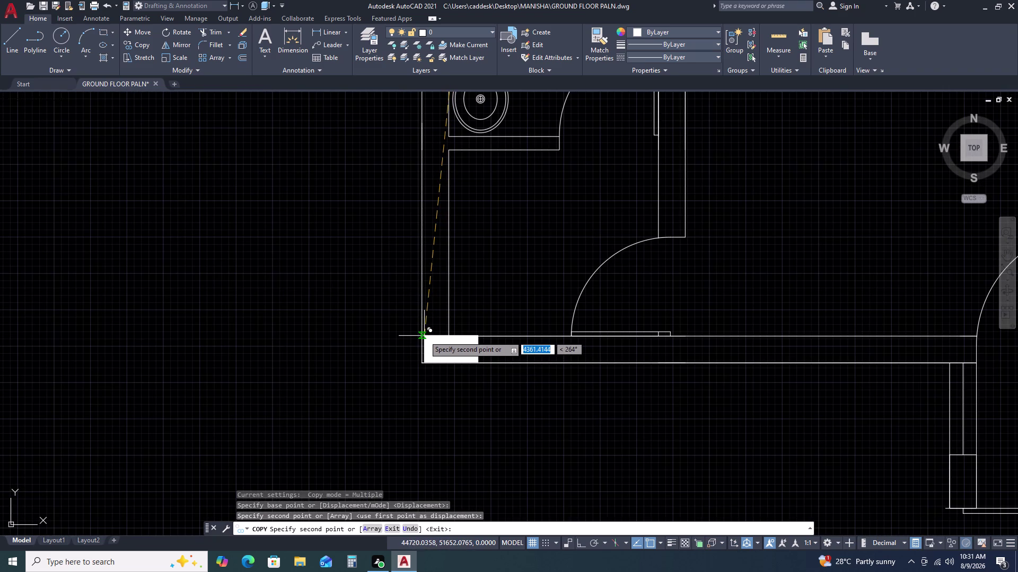
click(349, 331)
key(Escape)
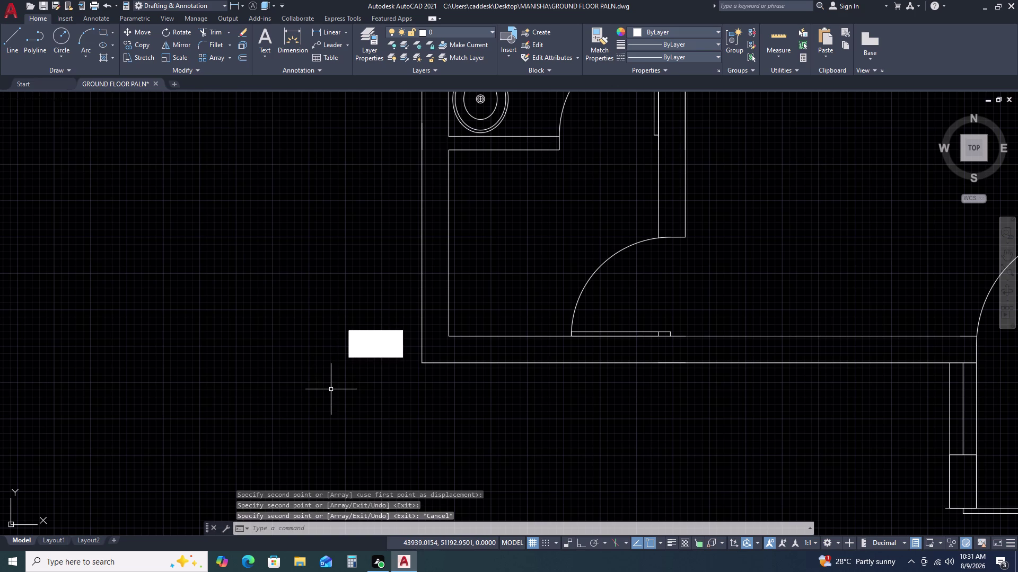
Move the stray white block into the left bathroom's lower outer wall corner.
middle_drag(331, 389, 343, 314)
scroll(up, 3)
drag(412, 251, 399, 232)
click(370, 171)
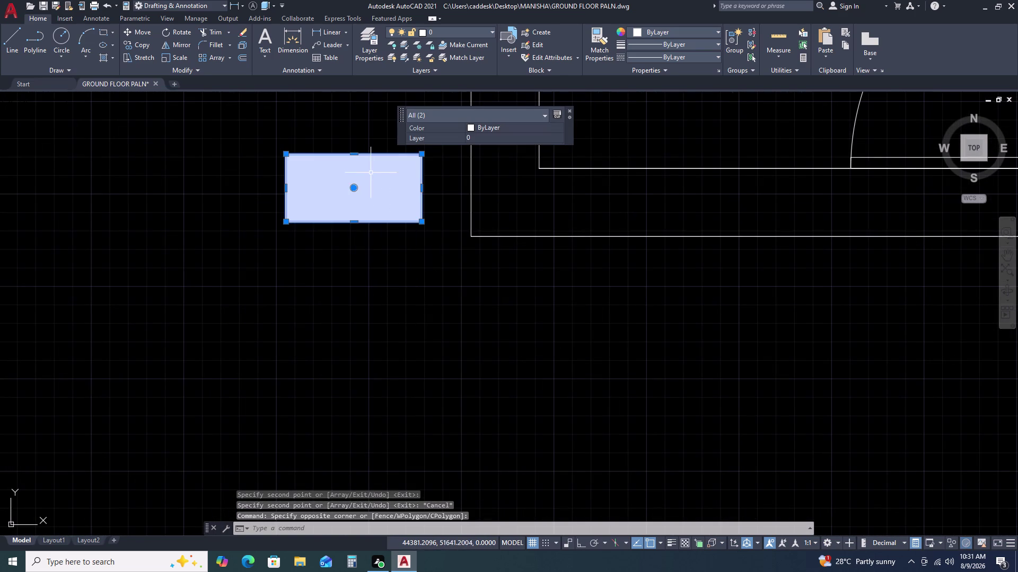
text(M)
key(space)
click(285, 221)
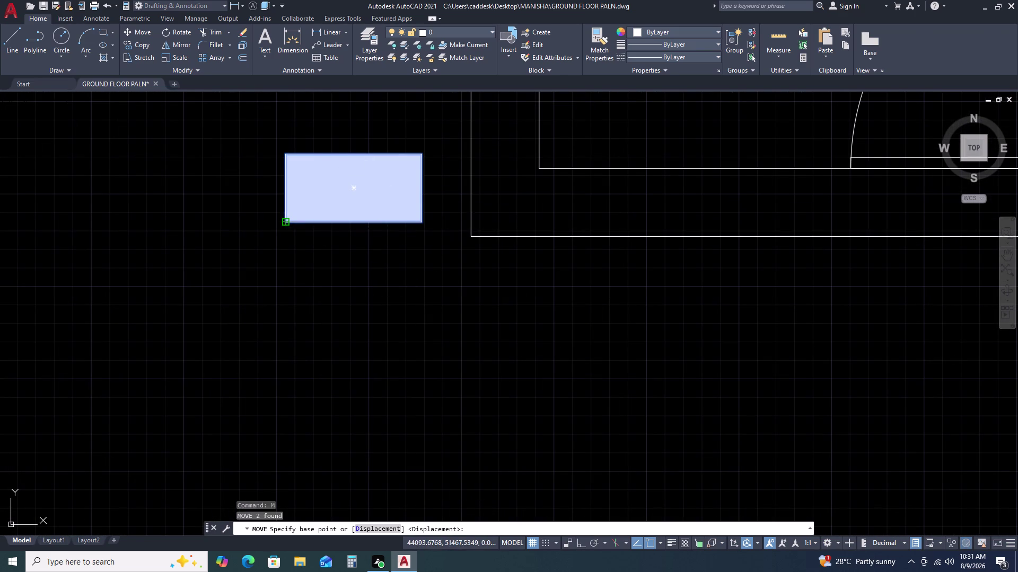
click(474, 238)
scroll(down, 3)
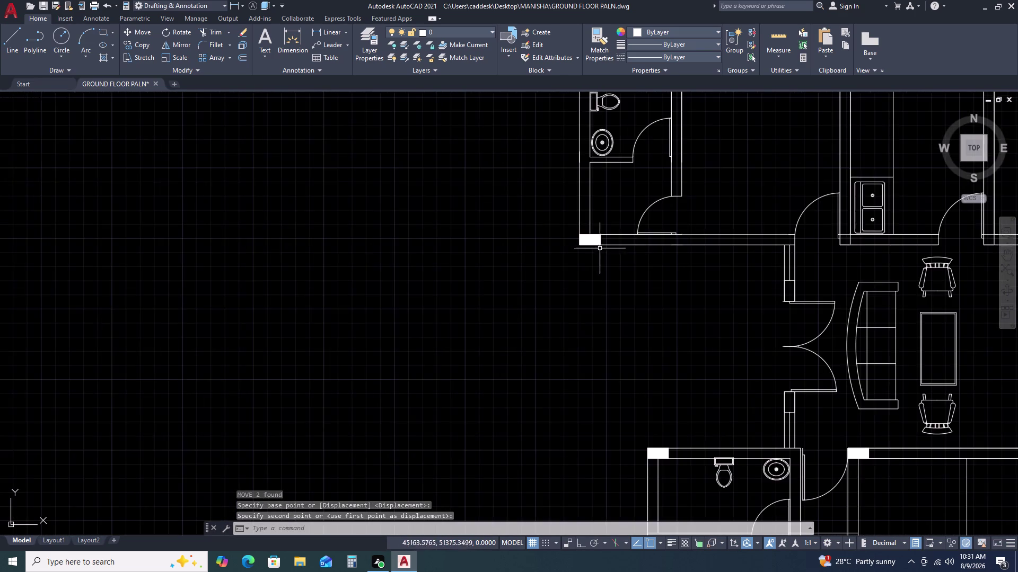
Copy the small wall block from beside the entrance into the wall opening by the kitchen.
scroll(down, 3)
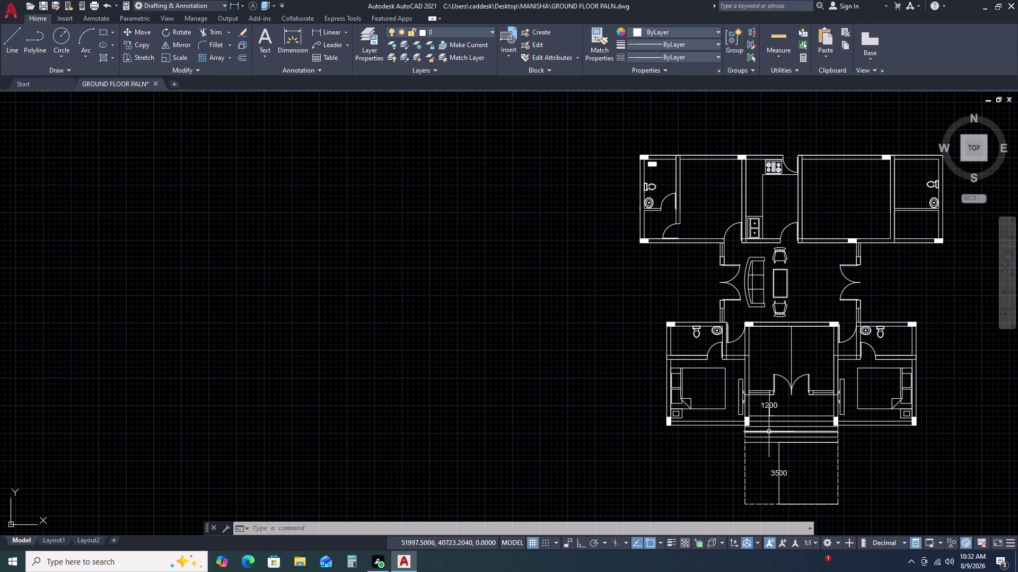
middle_drag(783, 455, 741, 384)
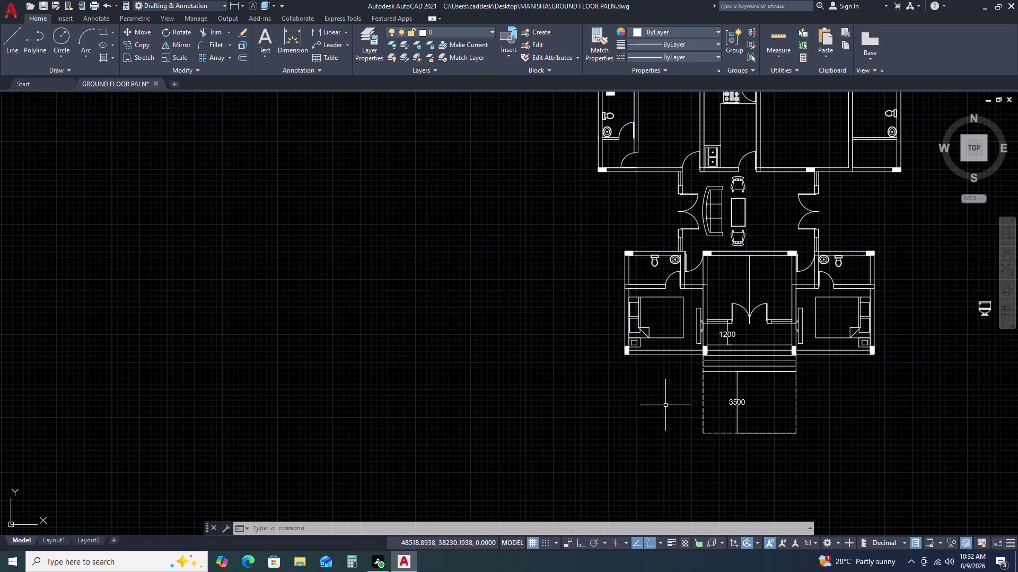
scroll(up, 3)
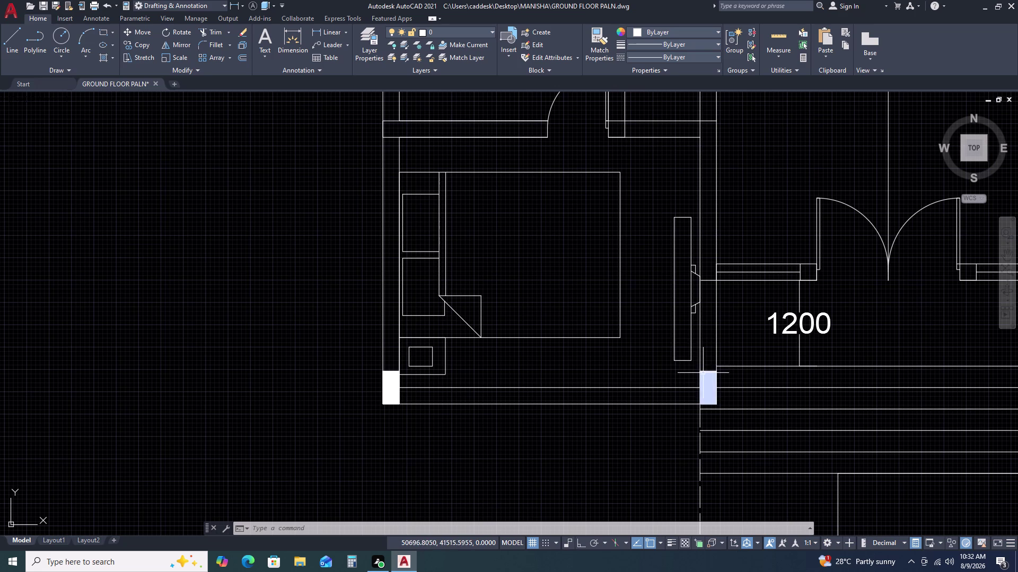
click(695, 363)
double_click(731, 423)
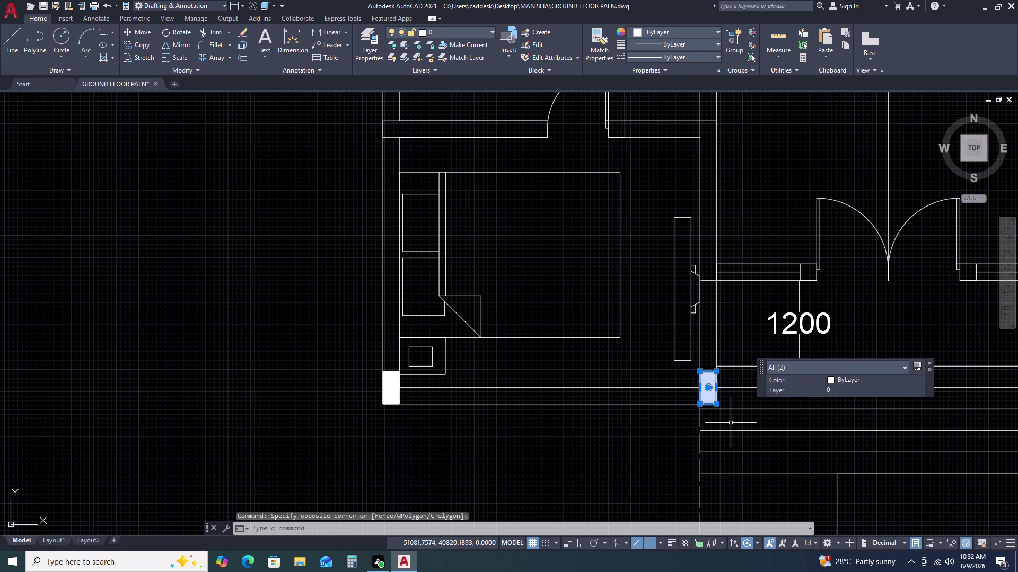
text(CO)
key(space)
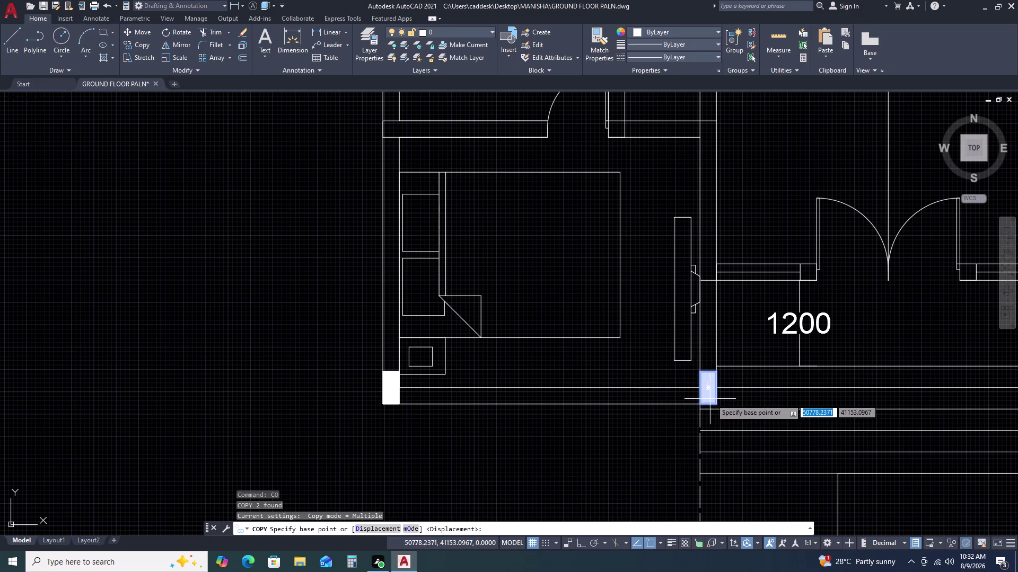
click(719, 406)
scroll(down, 3)
middle_drag(703, 138, 711, 200)
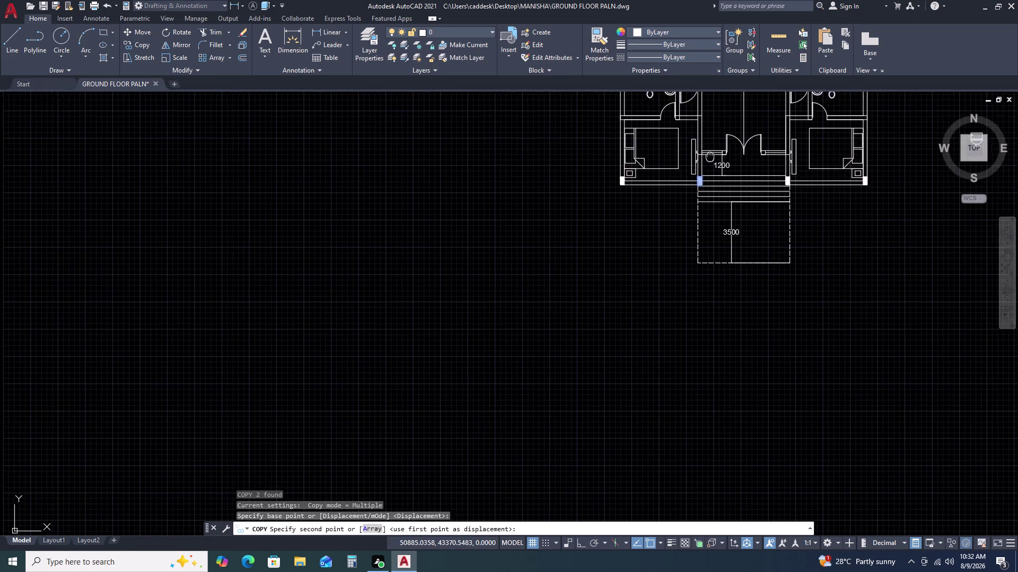
middle_drag(711, 200, 712, 328)
scroll(up, 3)
scroll(up, 3)
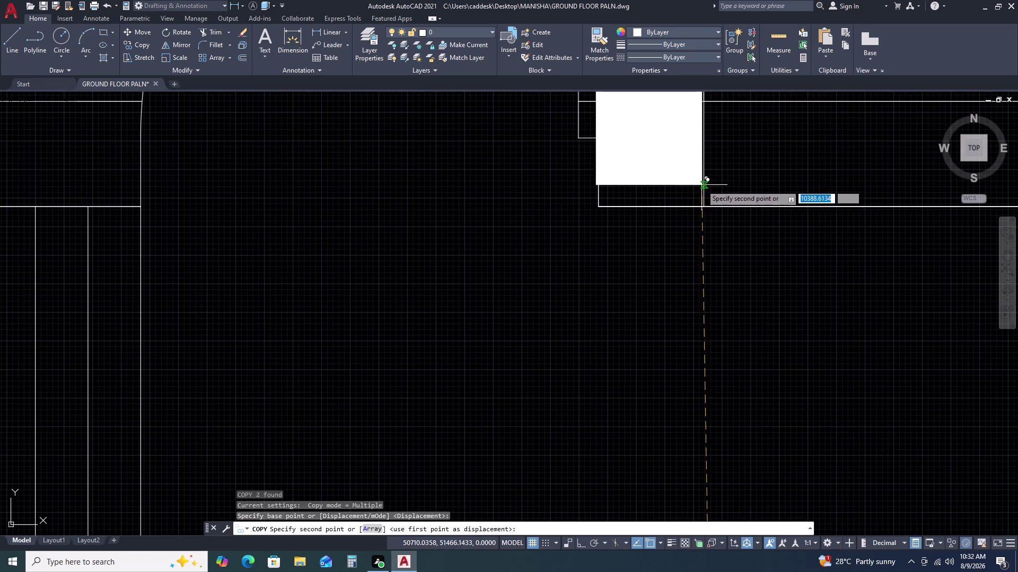
click(702, 210)
Place further block copies at the living-area wall opening and near the right room.
scroll(down, 3)
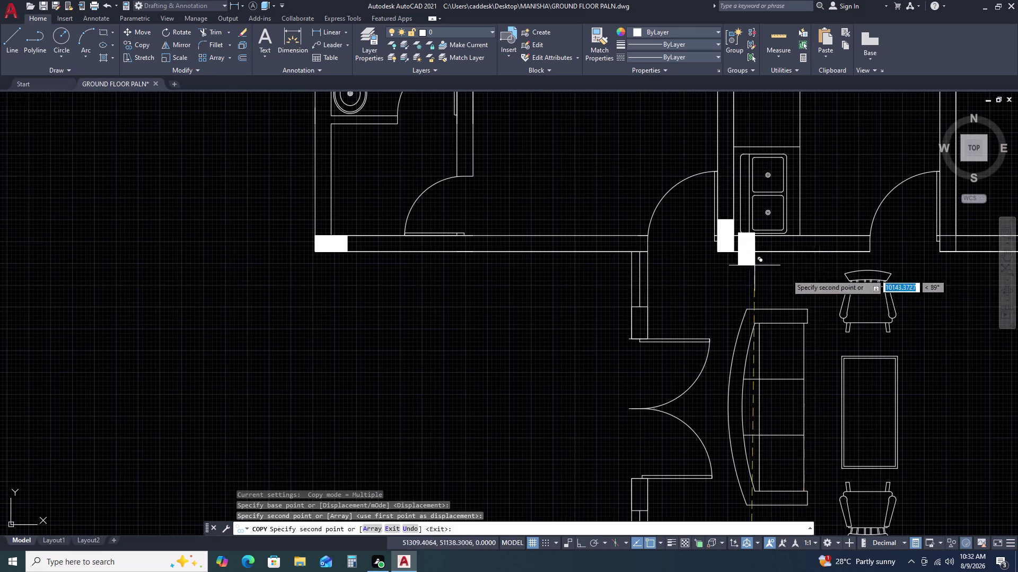
middle_drag(899, 293, 619, 296)
middle_drag(604, 292, 593, 288)
scroll(up, 3)
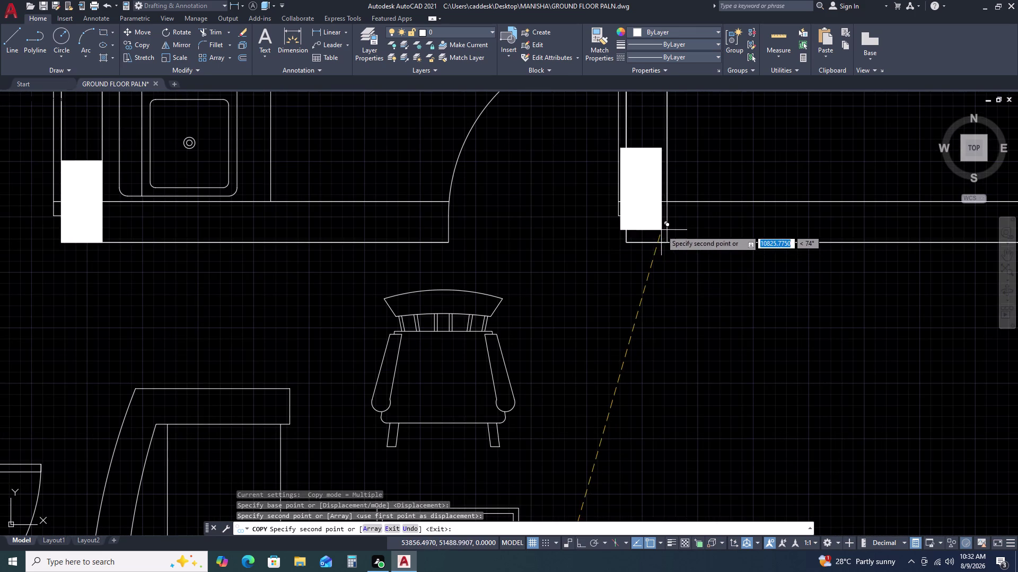
double_click(667, 239)
scroll(down, 3)
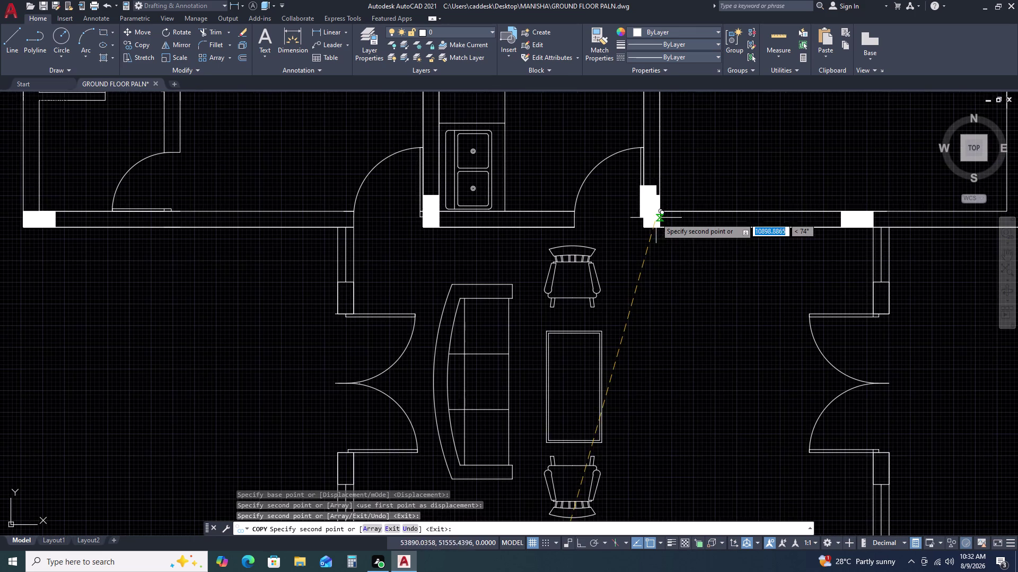
middle_drag(771, 190, 731, 213)
middle_drag(671, 227, 623, 234)
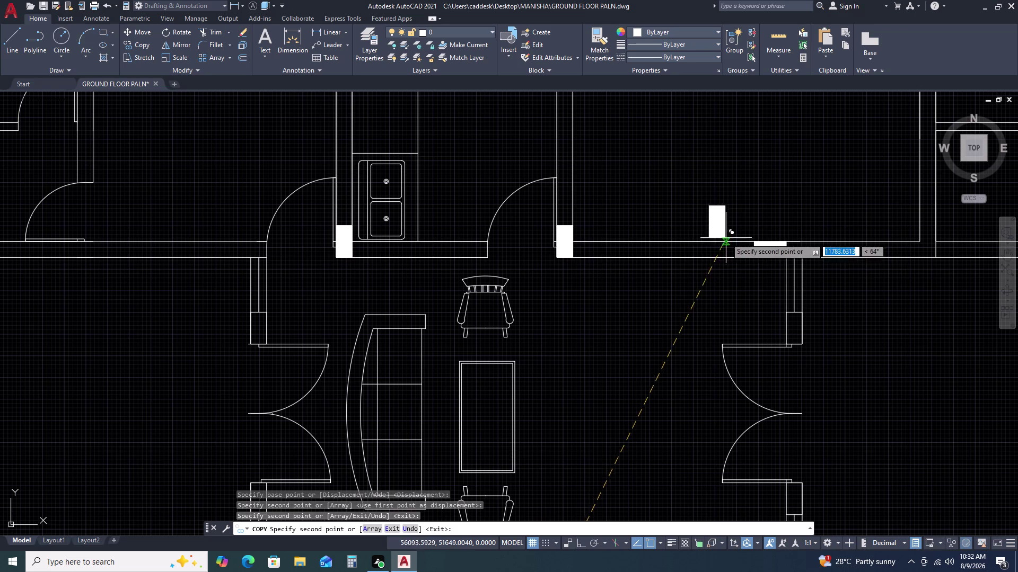
scroll(down, 3)
scroll(up, 3)
scroll(up, 3)
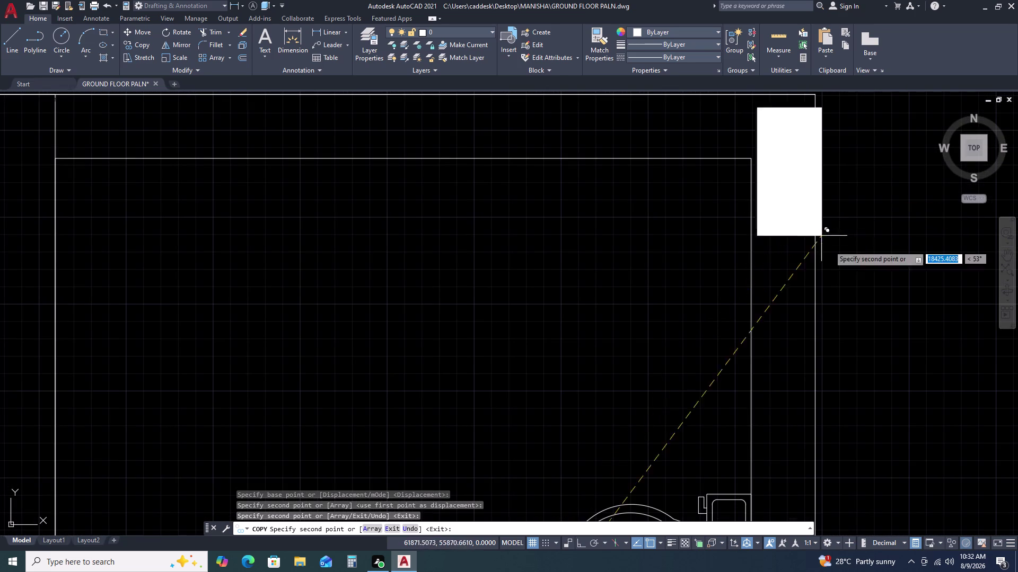
click(902, 271)
key(Escape)
Move the misplaced block copy into the right room's wall.
drag(911, 281, 880, 255)
click(848, 212)
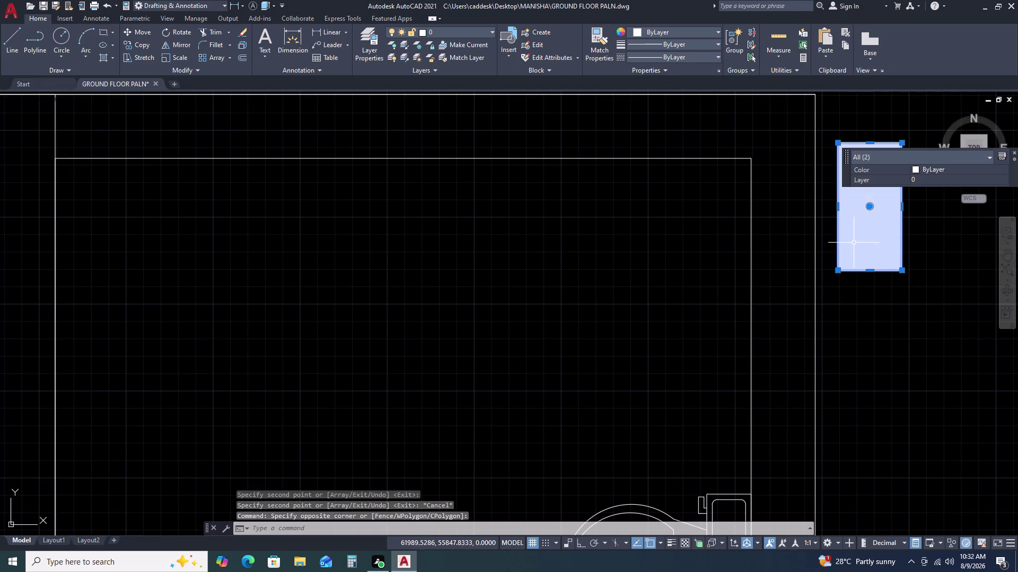
text(M)
key(space)
click(902, 144)
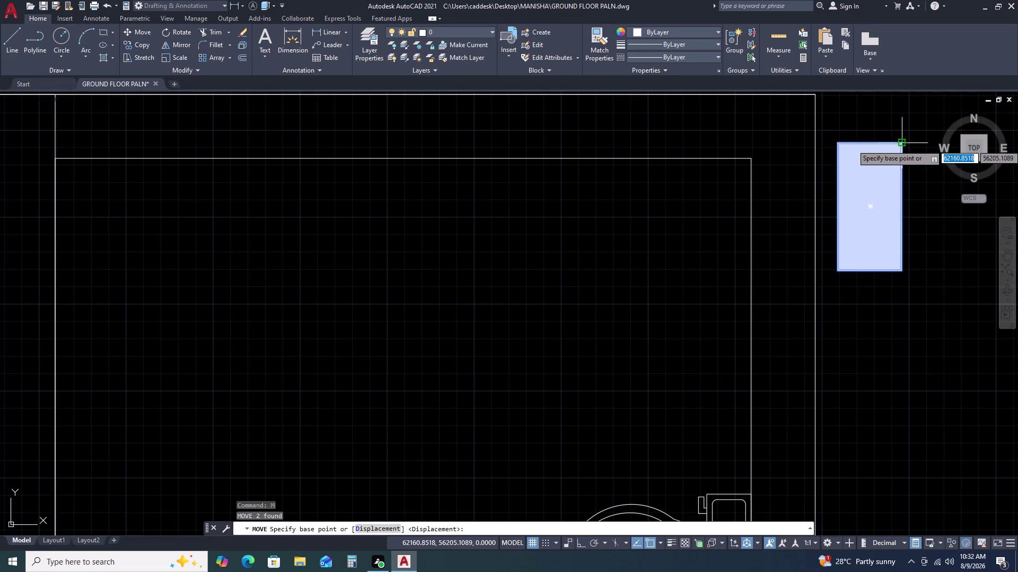
click(816, 94)
scroll(down, 3)
middle_drag(804, 284, 761, 237)
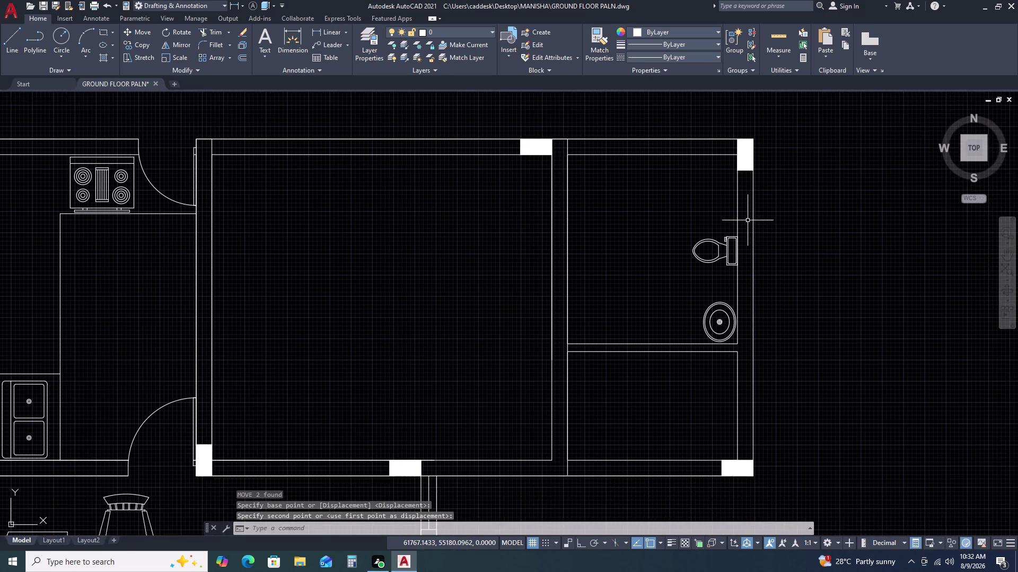
scroll(down, 3)
scroll(down, 3)
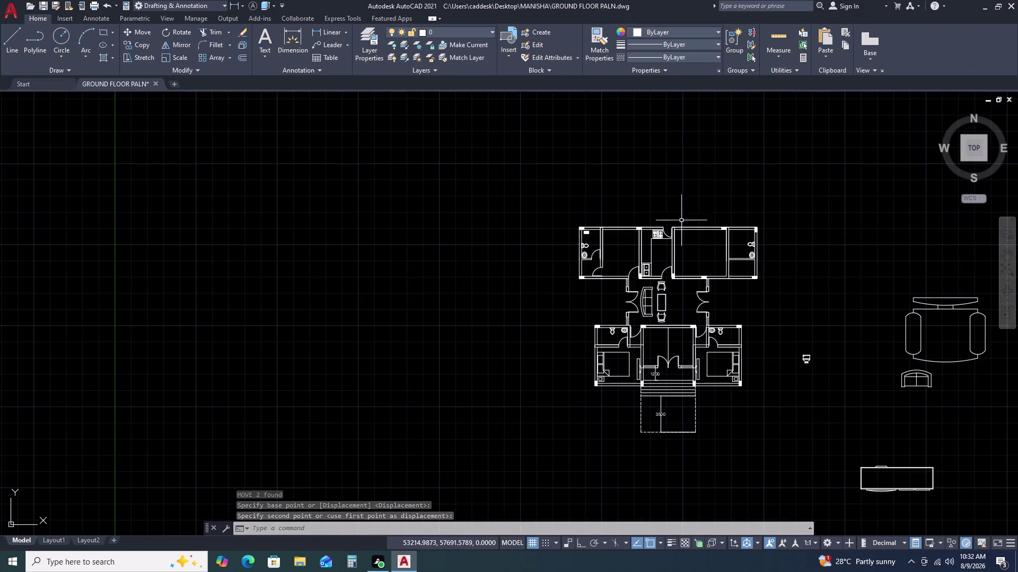
Copy the top-wall block by its corner to the kitchen wall end beside the door.
scroll(up, 3)
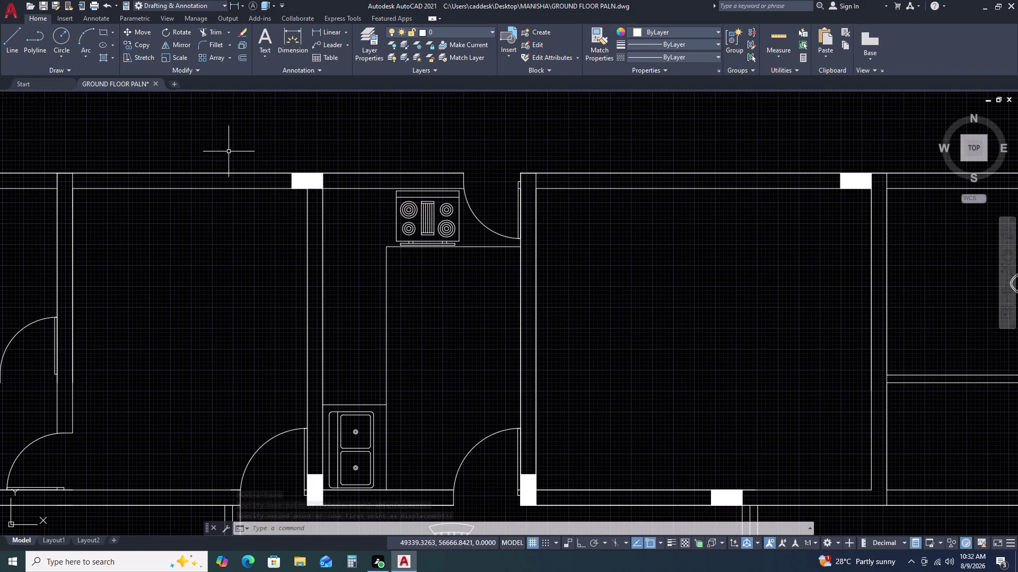
click(261, 144)
click(341, 210)
text(C)
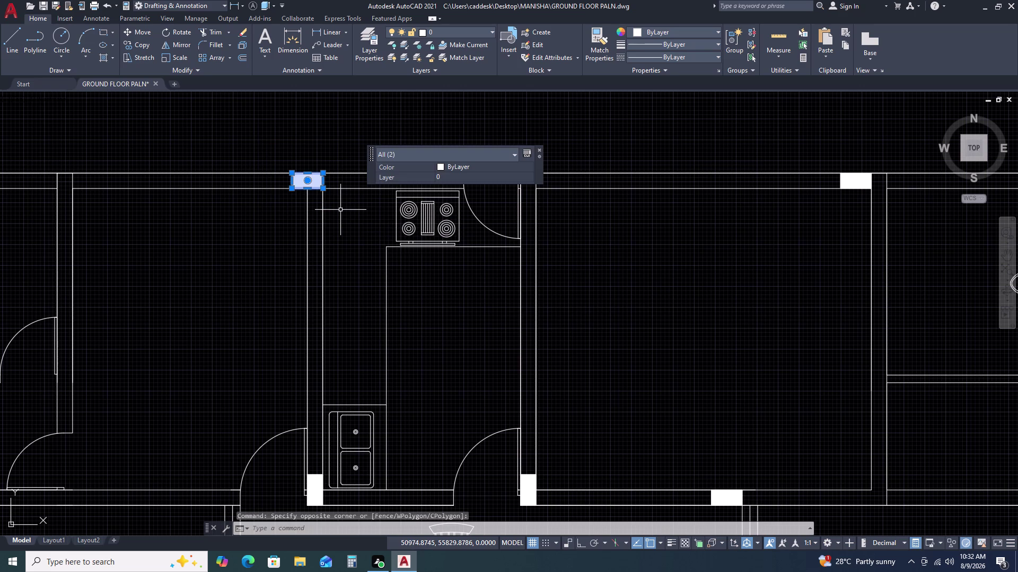
text(O)
key(space)
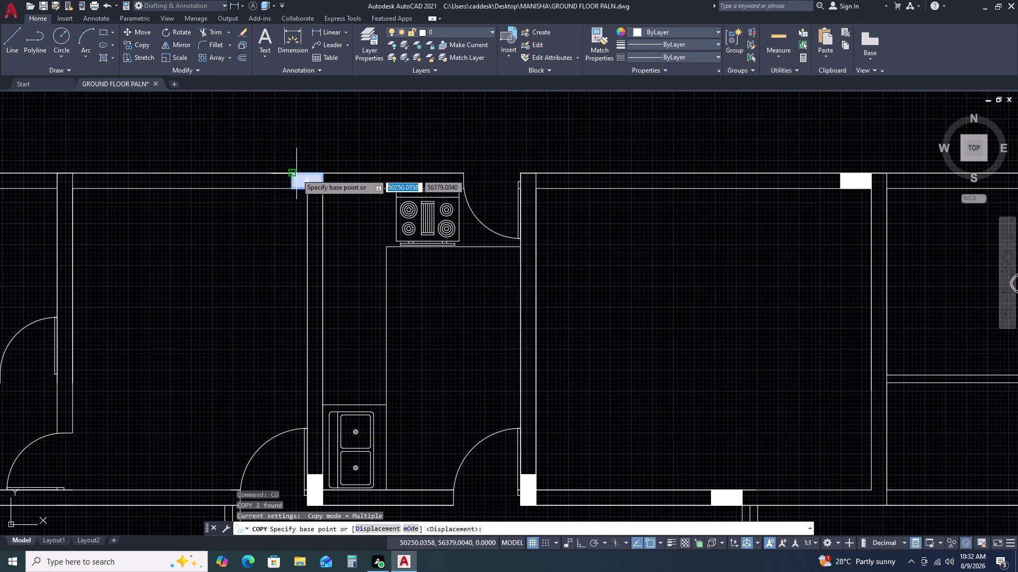
click(291, 175)
scroll(up, 3)
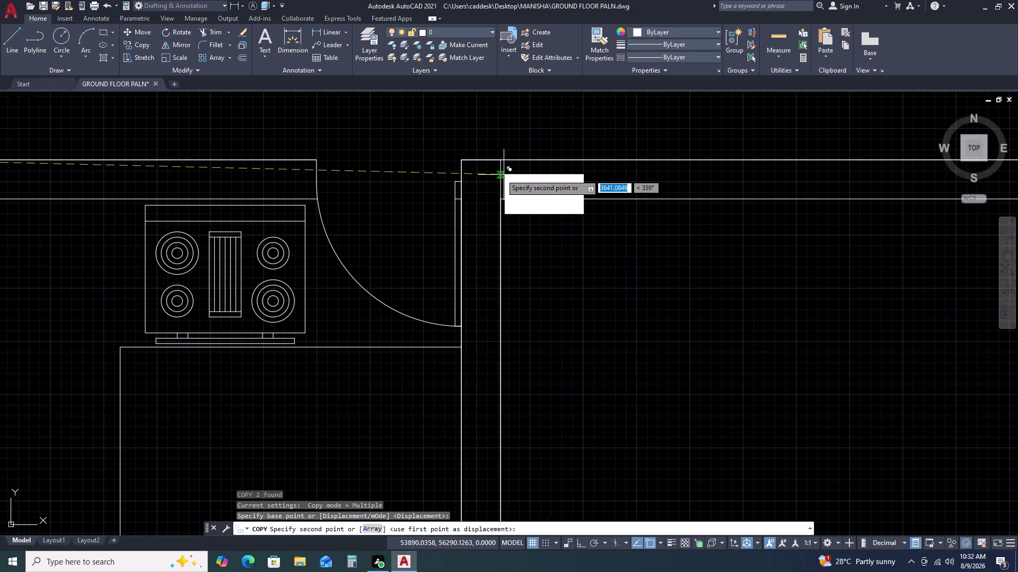
click(458, 161)
scroll(down, 3)
key(Escape)
scroll(down, 3)
middle_drag(507, 276, 486, 200)
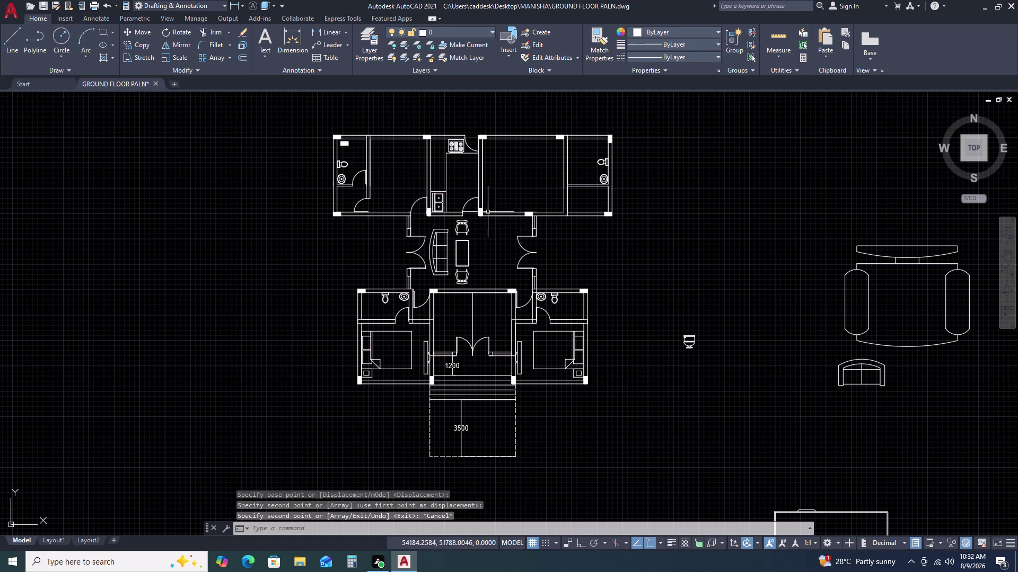
scroll(down, 3)
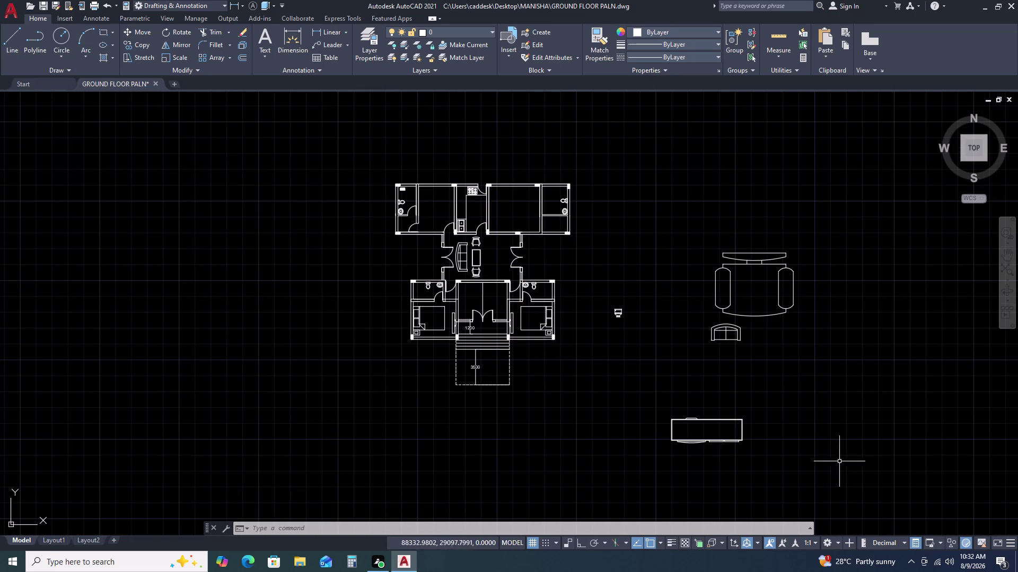
scroll(up, 3)
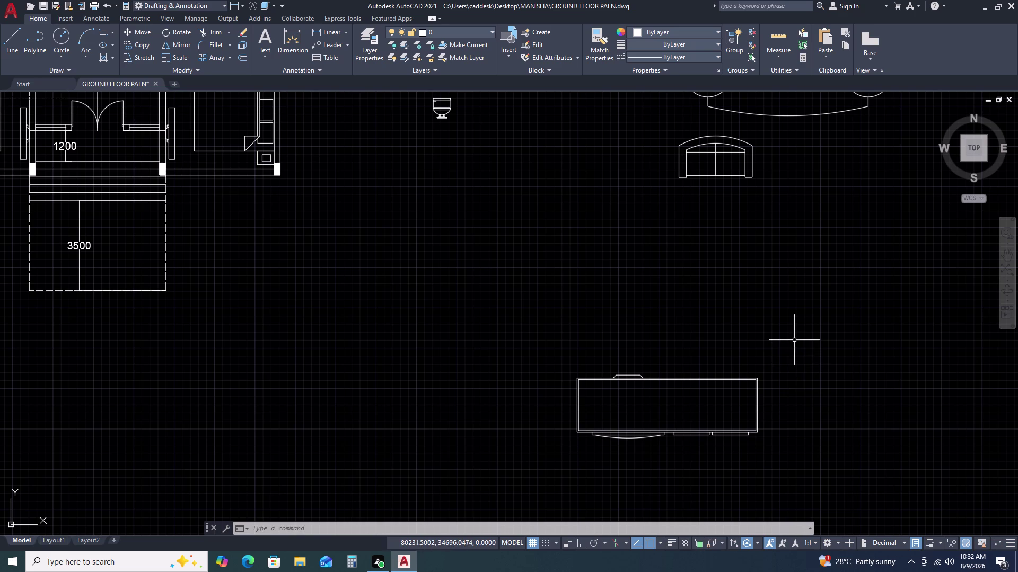
Delete the Entertainment Center block.
click(794, 340)
double_click(558, 467)
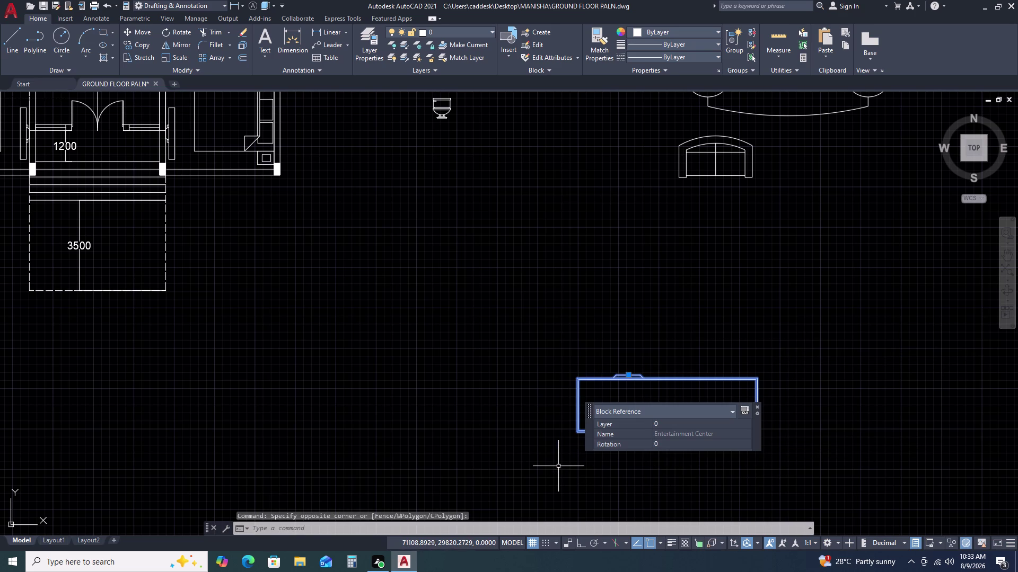
key(Delete)
scroll(down, 3)
scroll(up, 3)
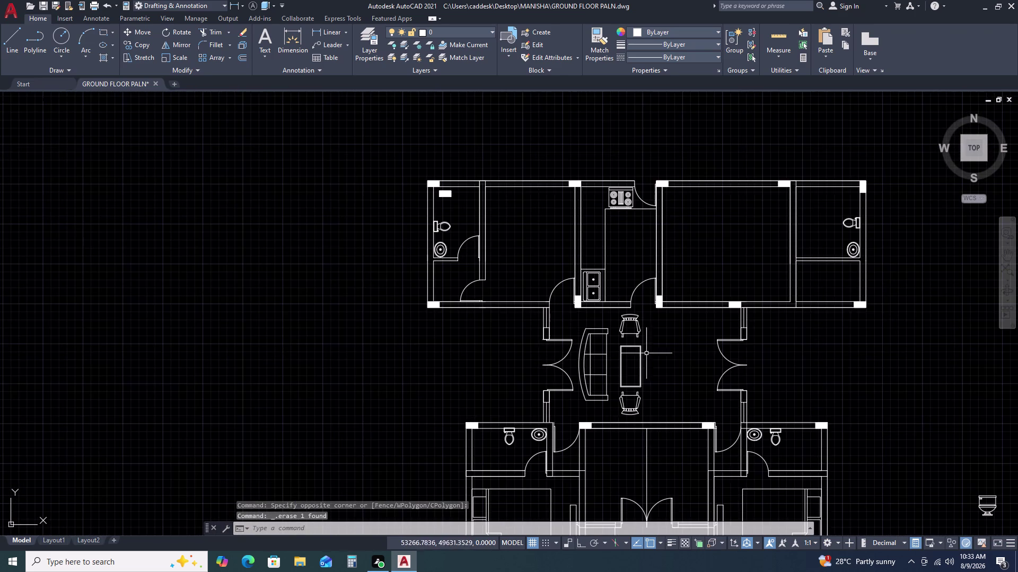
scroll(up, 3)
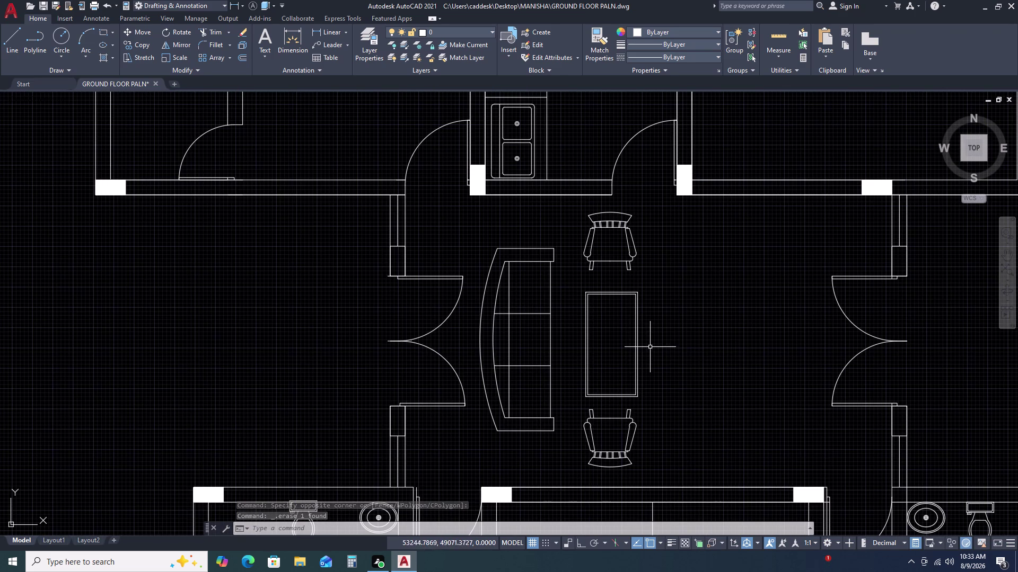
scroll(down, 3)
scroll(down, 3)
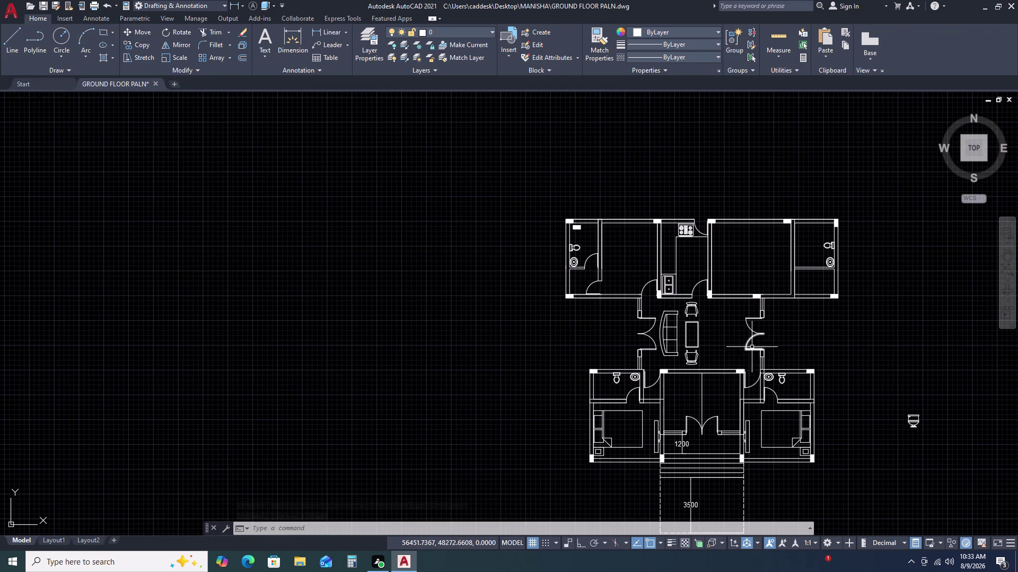
middle_drag(838, 411, 797, 385)
scroll(down, 3)
middle_drag(955, 452, 675, 340)
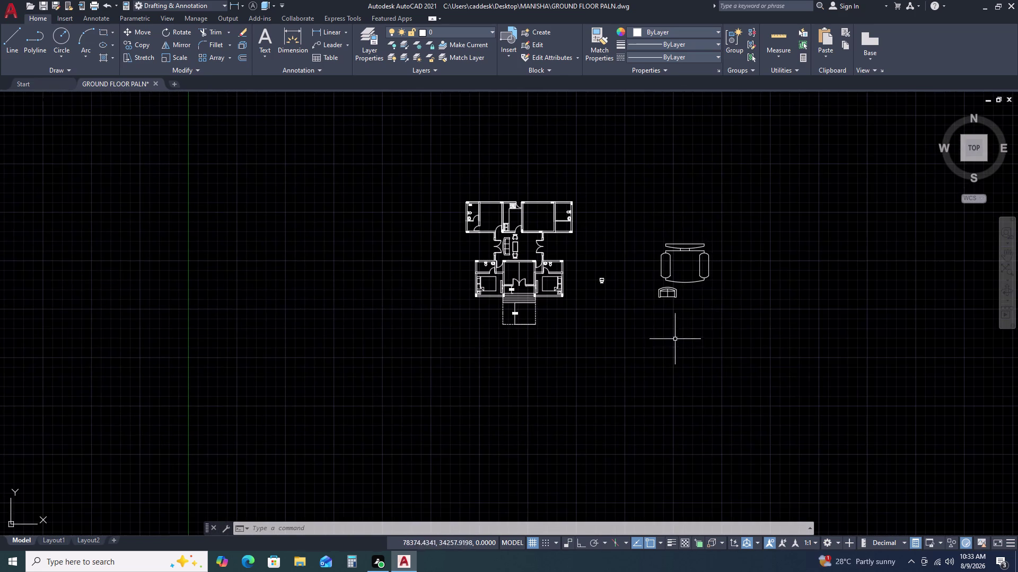
Undo twice to restore the erased furniture.
key(ctrl+z)
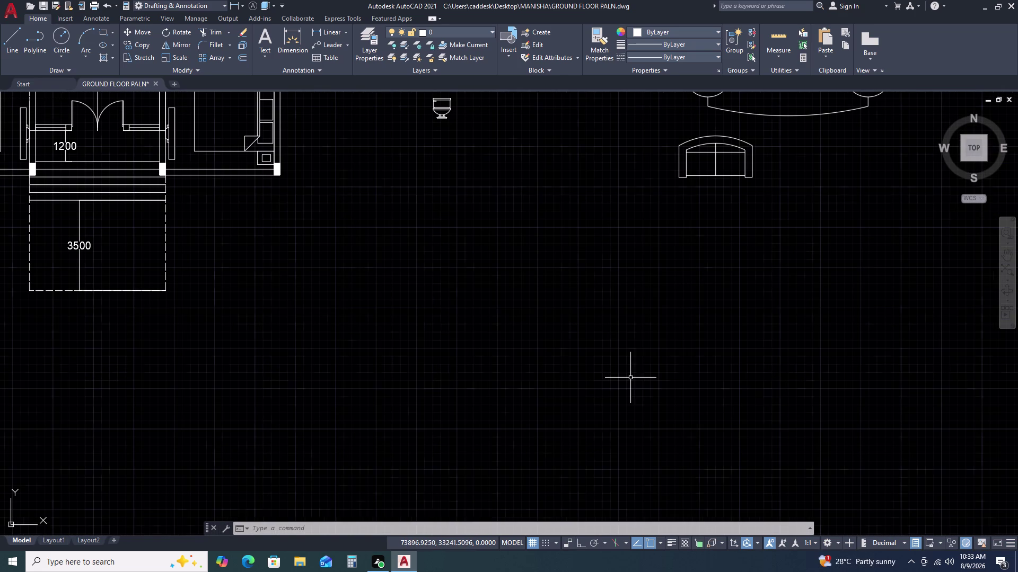
key(ctrl+z)
scroll(down, 3)
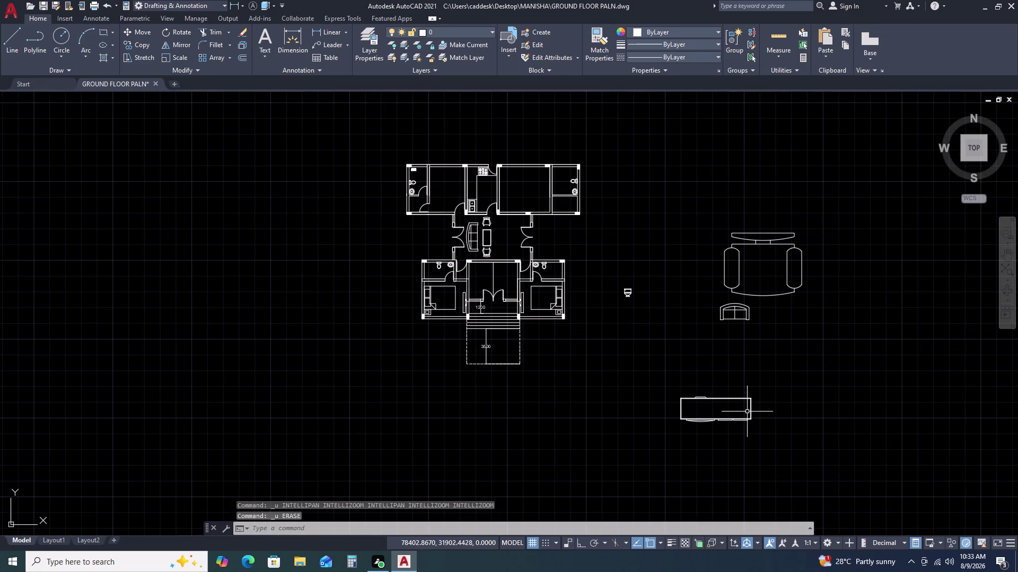
Select the desk chair block and pick one of its grips.
click(822, 248)
click(795, 263)
click(785, 273)
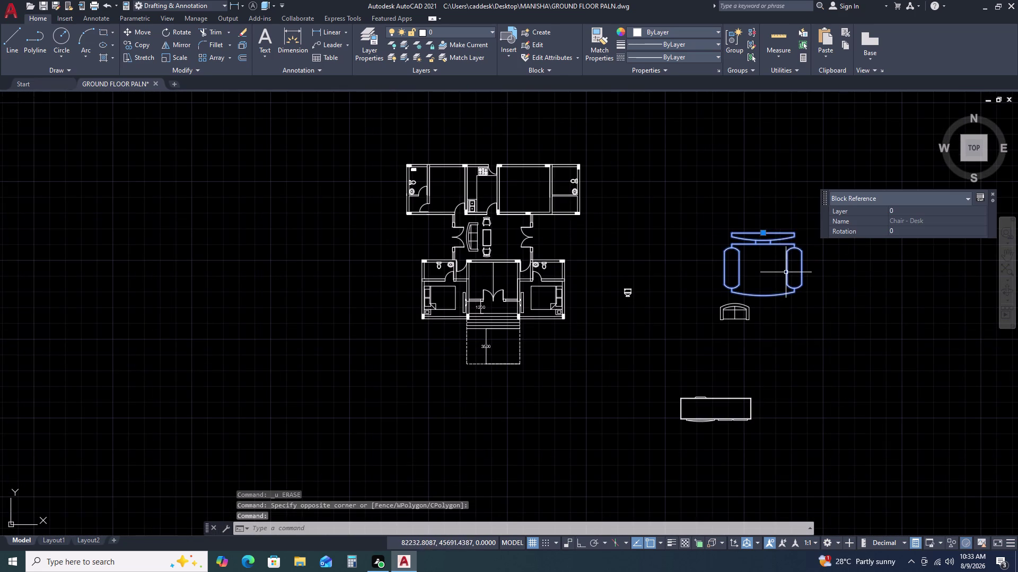
scroll(up, 3)
double_click(745, 228)
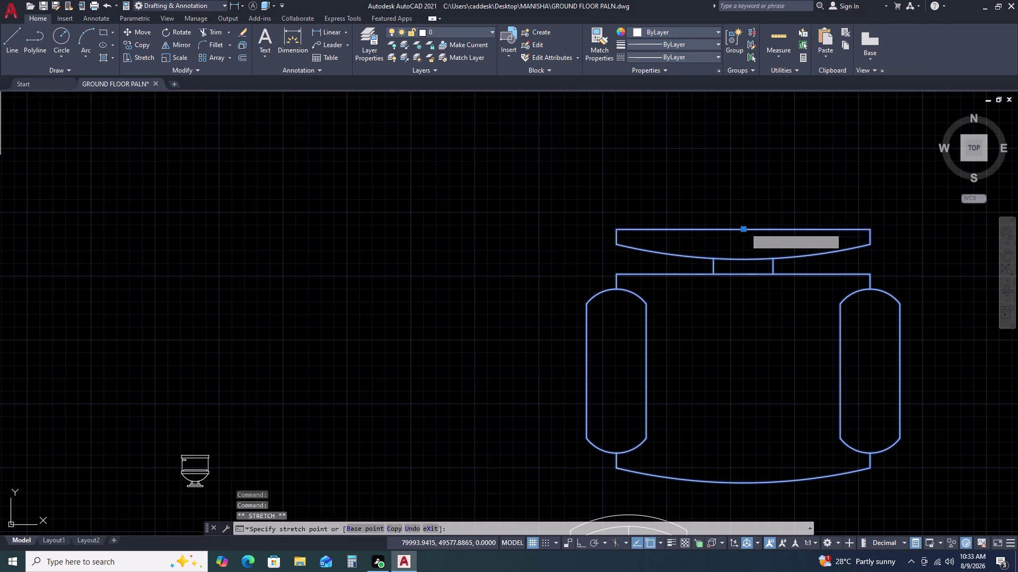
Cancel the accidental desk chair stretch and clear its selection.
scroll(down, 3)
scroll(up, 3)
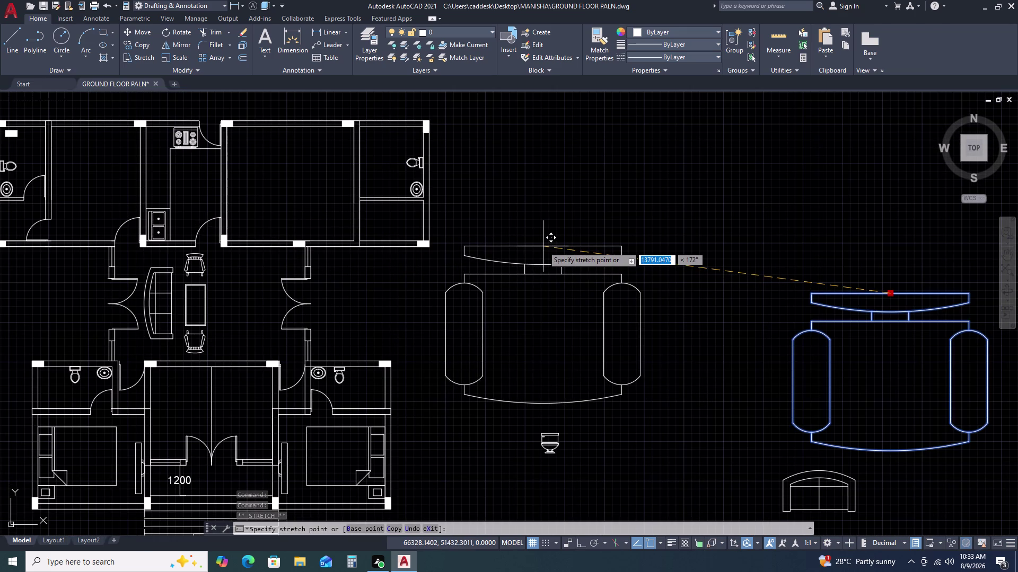
key(Escape)
scroll(down, 3)
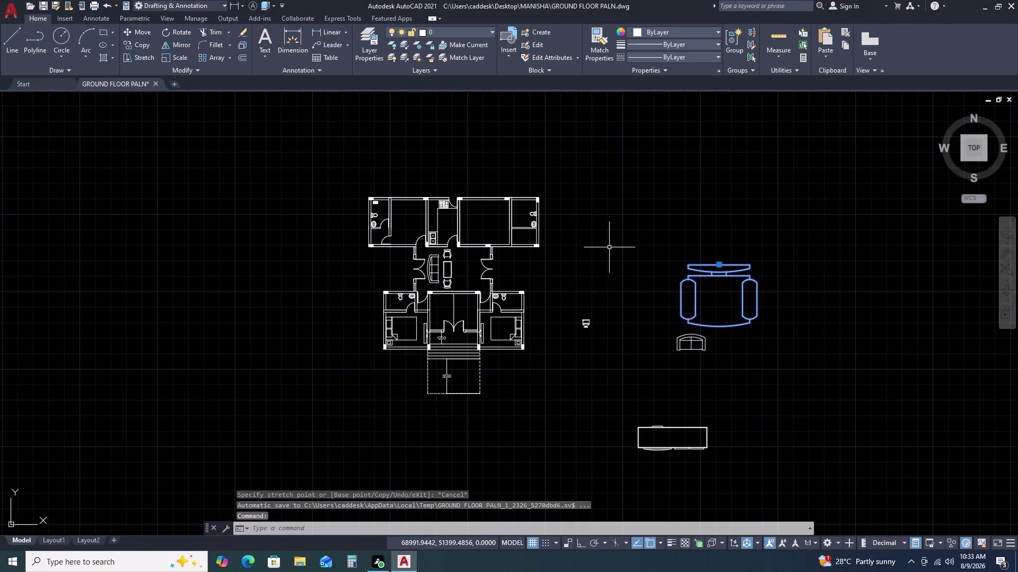
scroll(up, 3)
key(Escape)
Move both rocking chairs out of the living area to beside the floor plan.
click(351, 252)
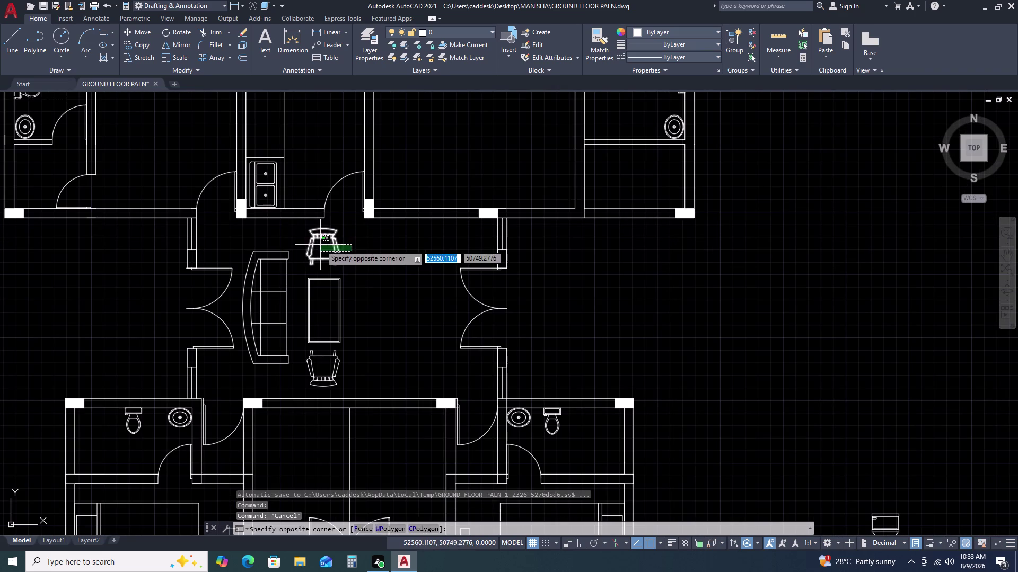
click(320, 245)
click(363, 369)
click(323, 370)
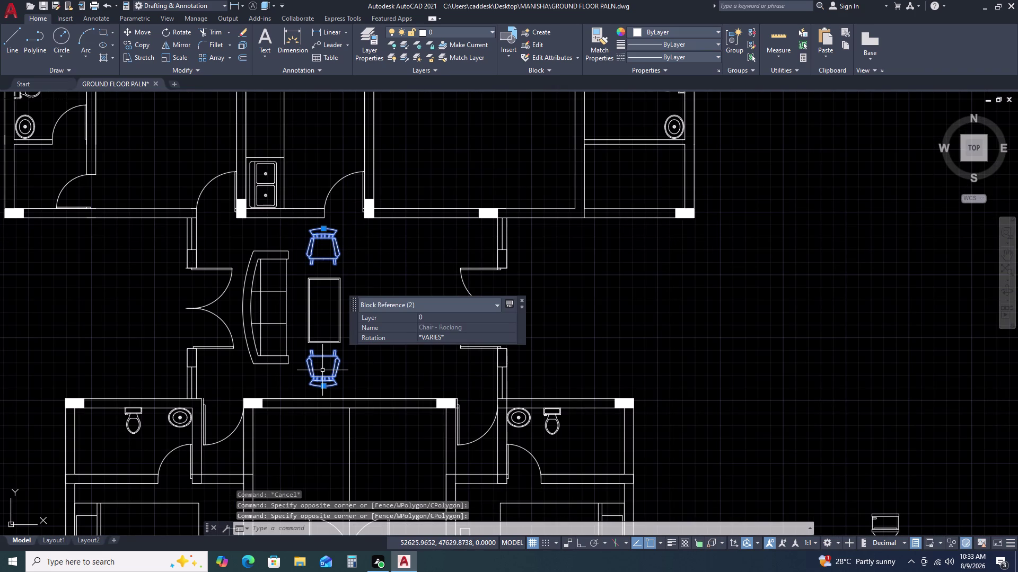
text(M)
key(space)
click(326, 367)
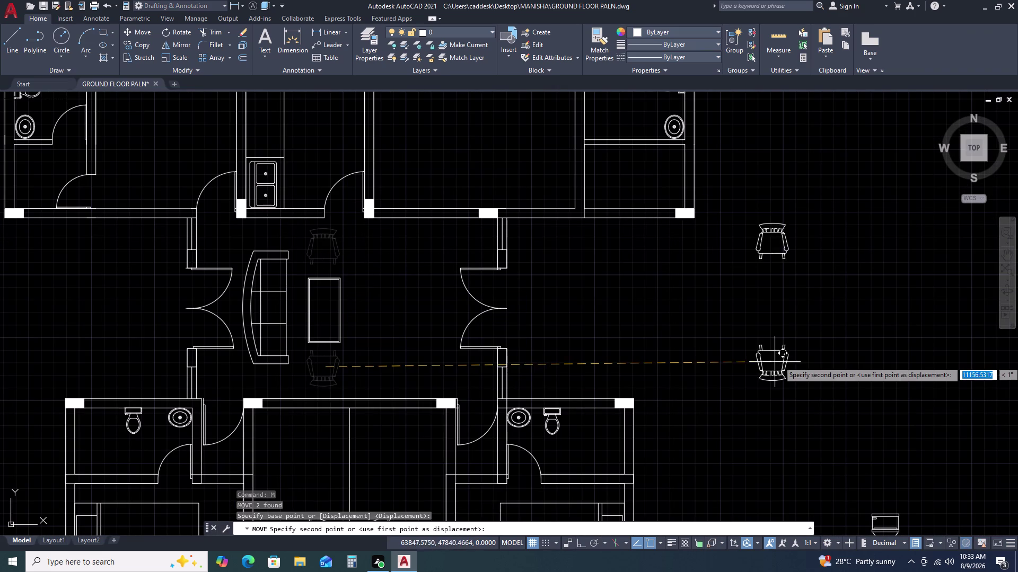
click(837, 360)
scroll(down, 3)
click(947, 384)
click(878, 361)
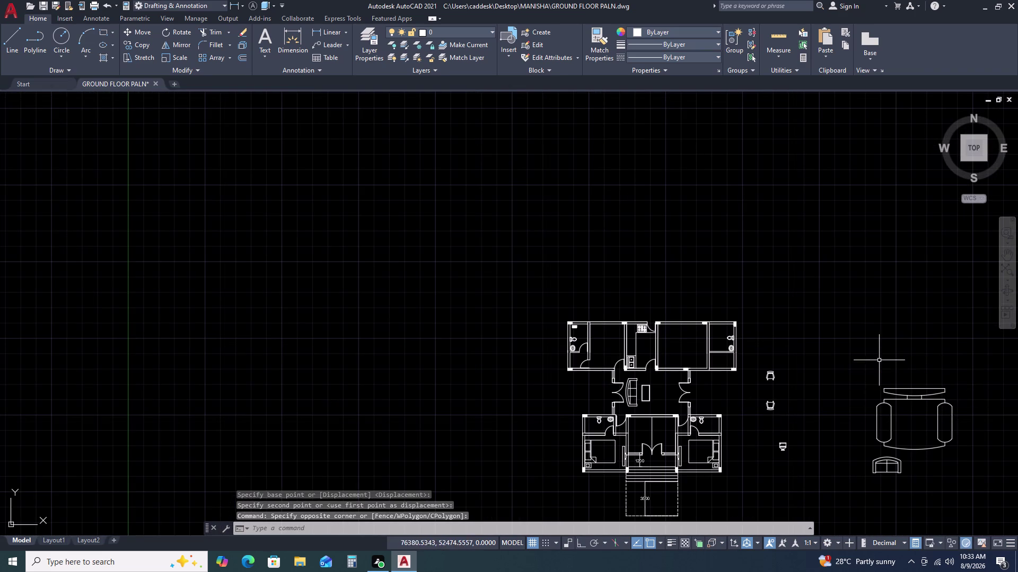
Scale down the first desk chair with SCALE.
click(902, 435)
click(878, 379)
text(SC)
key(space)
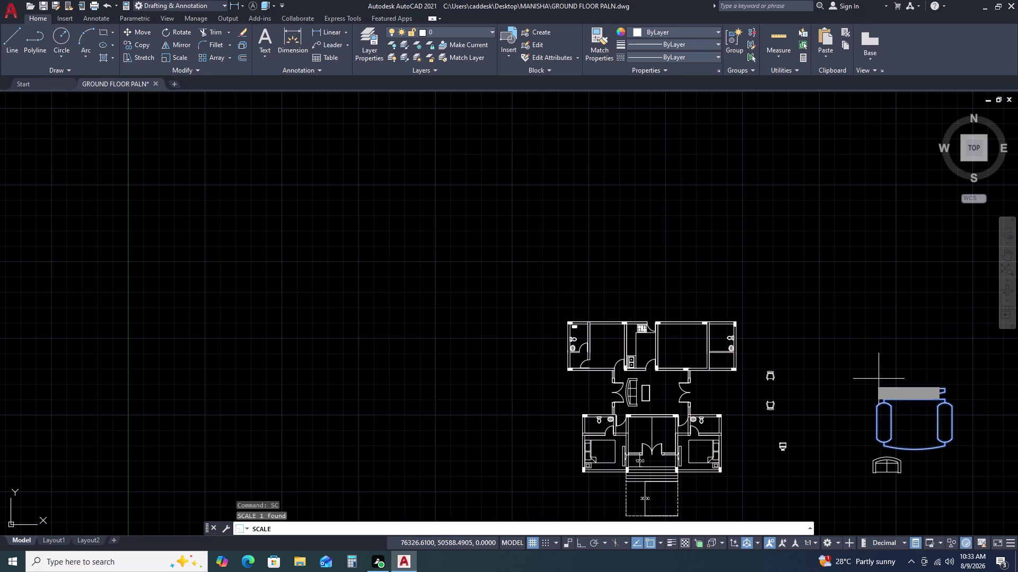
click(912, 389)
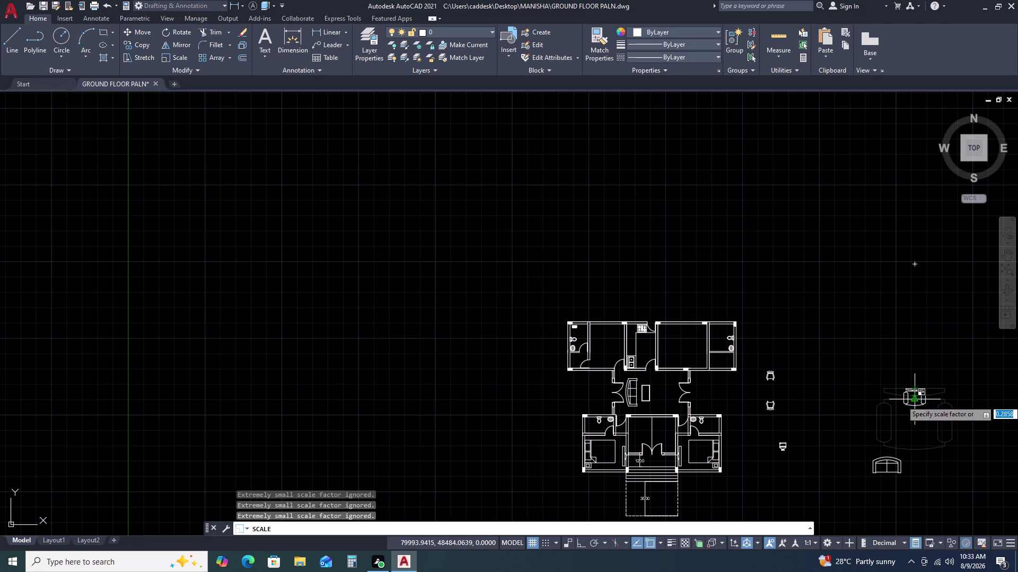
click(916, 402)
drag(939, 417, 927, 399)
Move the shrunken desk chair to just below the kitchen wall.
click(913, 379)
text(M)
key(space)
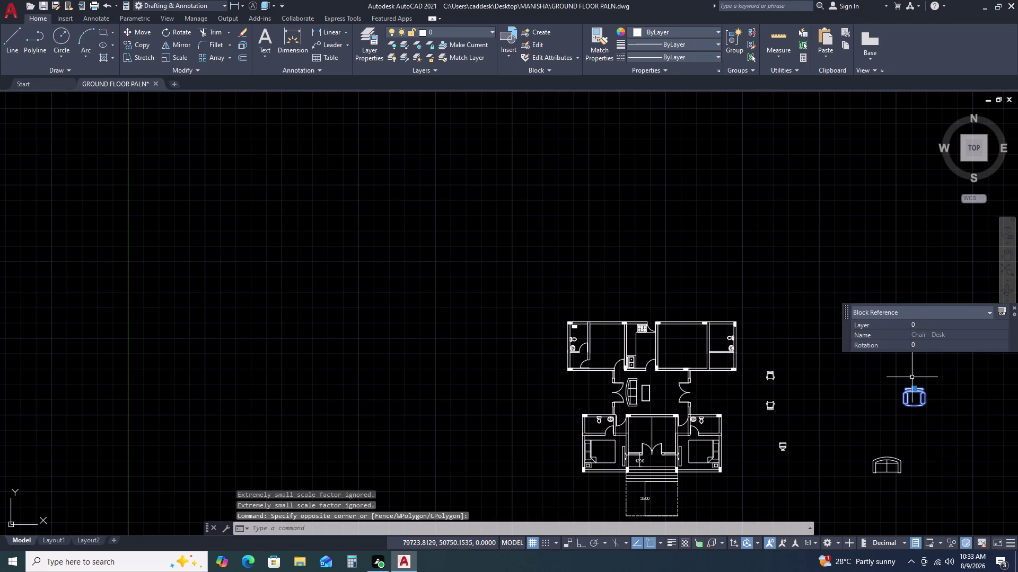
click(914, 396)
scroll(up, 3)
scroll(up, 3)
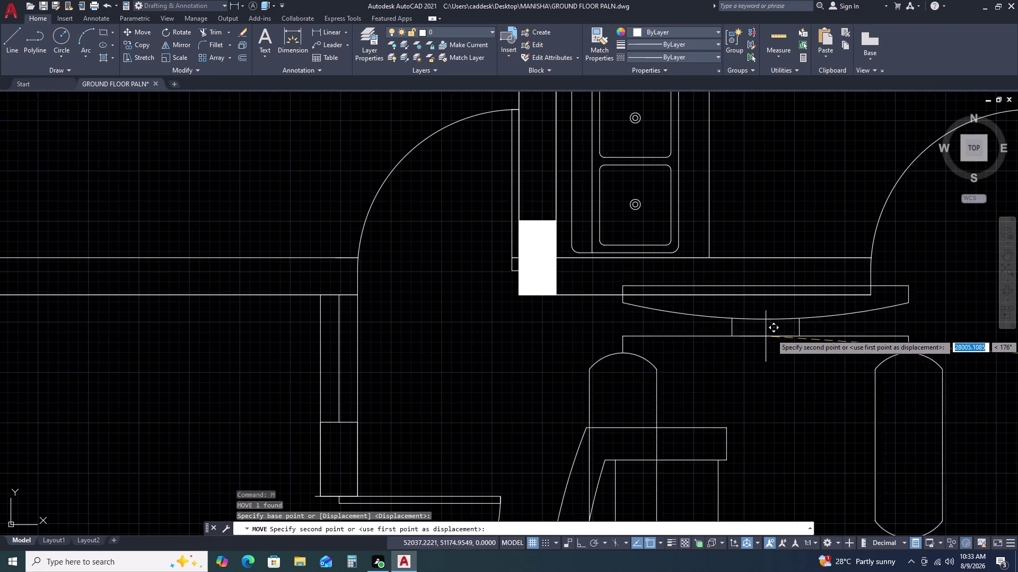
scroll(down, 3)
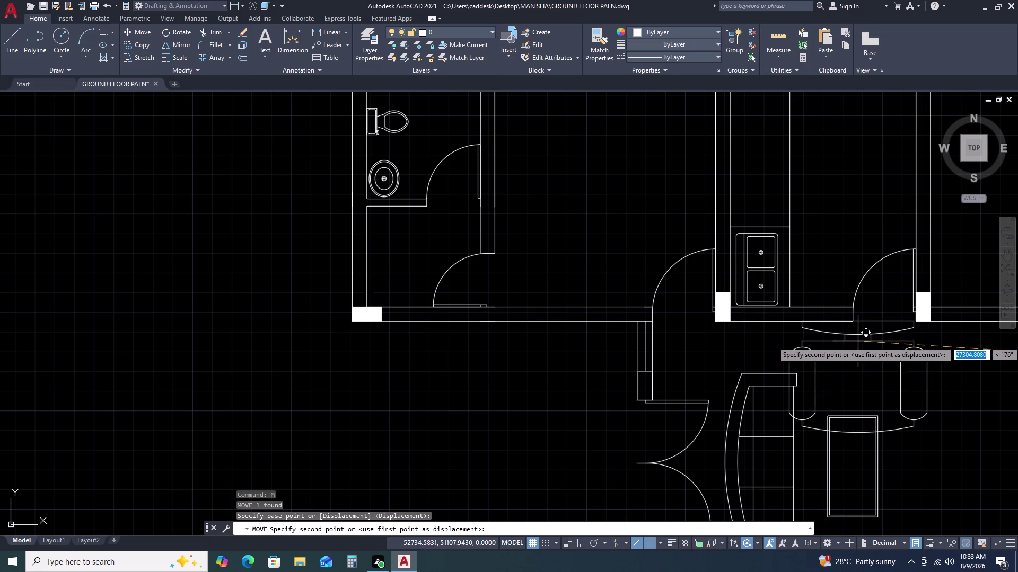
click(858, 341)
Scale down the second desk chair to fit the living area.
click(857, 339)
click(847, 352)
text(S)
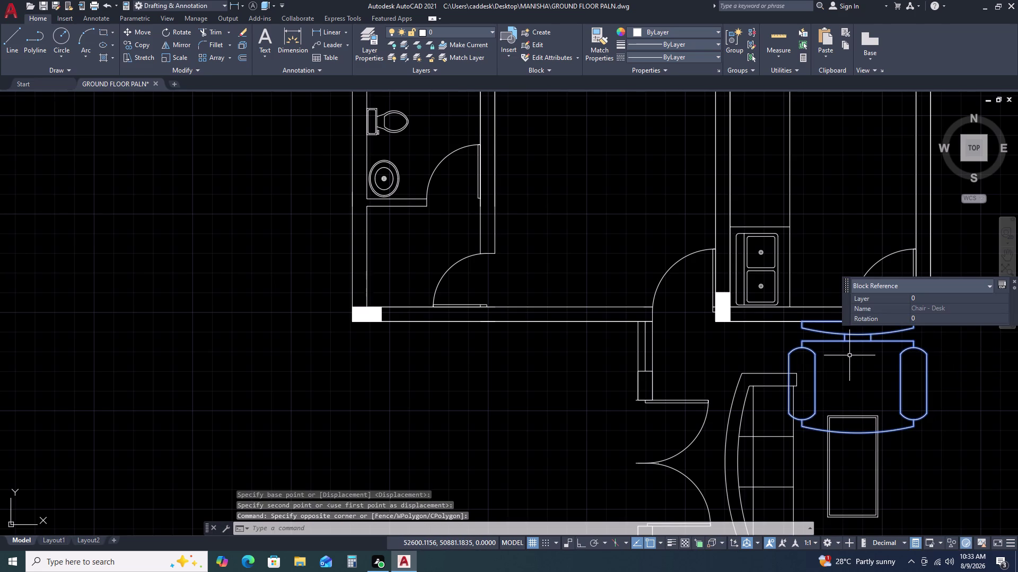
text(C)
key(space)
click(858, 343)
click(860, 366)
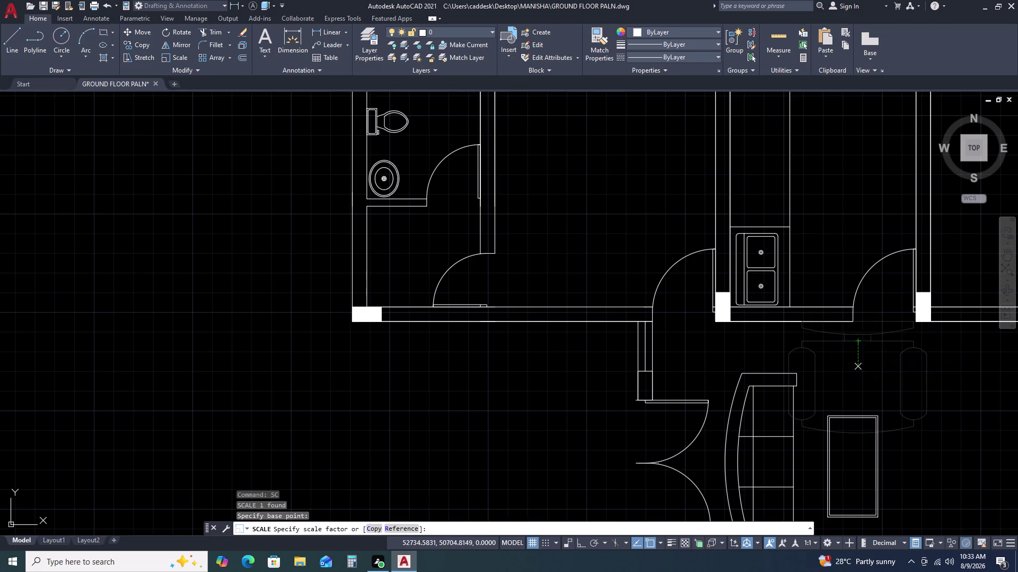
drag(917, 367, 909, 366)
Move the resized desk chair so it sits above the coffee table.
click(869, 352)
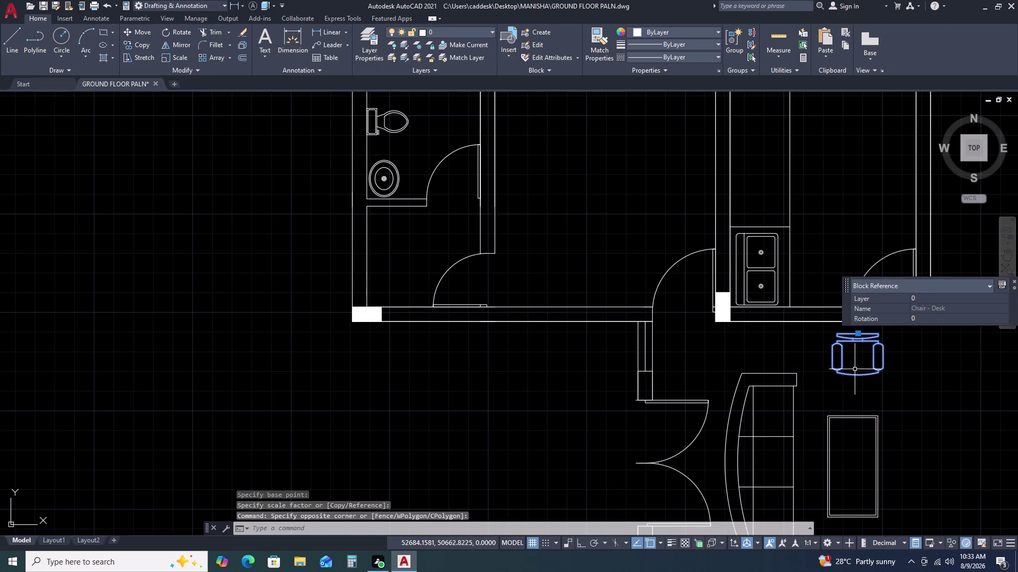
text(M)
key(space)
click(855, 370)
click(845, 376)
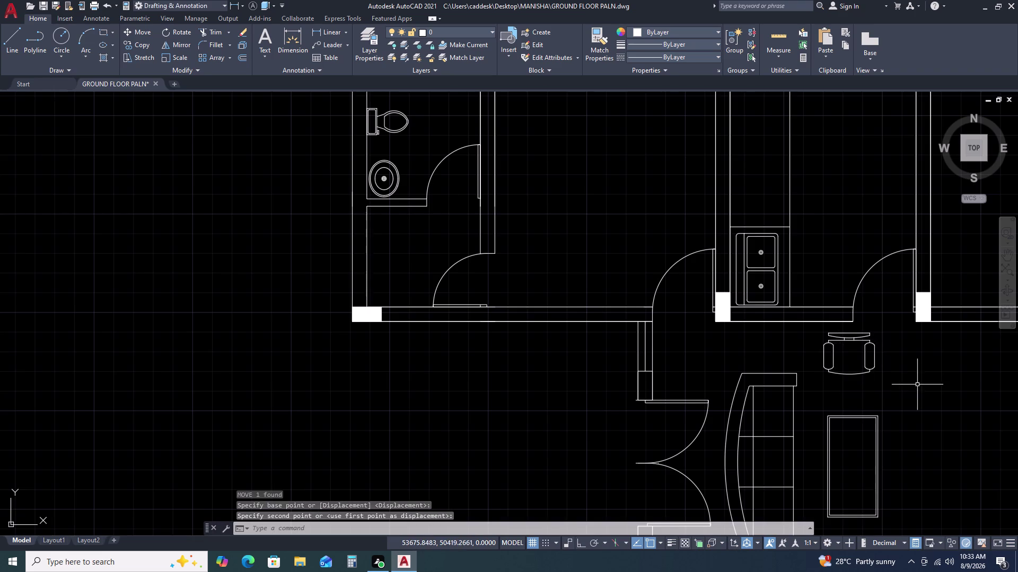
middle_drag(903, 386, 876, 384)
middle_drag(834, 371, 773, 321)
scroll(down, 3)
middle_drag(790, 389, 752, 333)
scroll(up, 3)
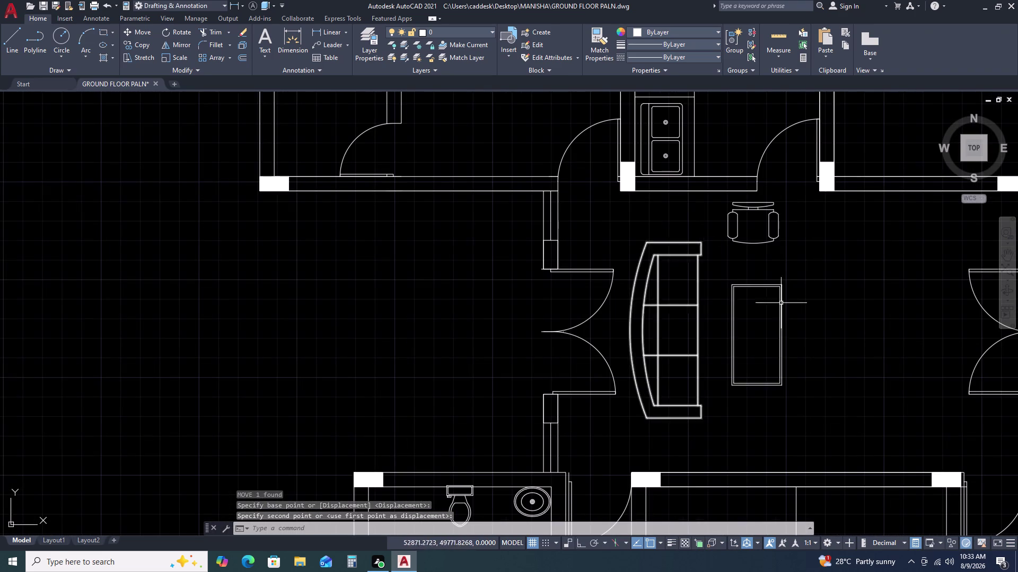
Mirror the desk chair across the coffee table, keeping the original.
click(744, 237)
click(738, 242)
text(MI)
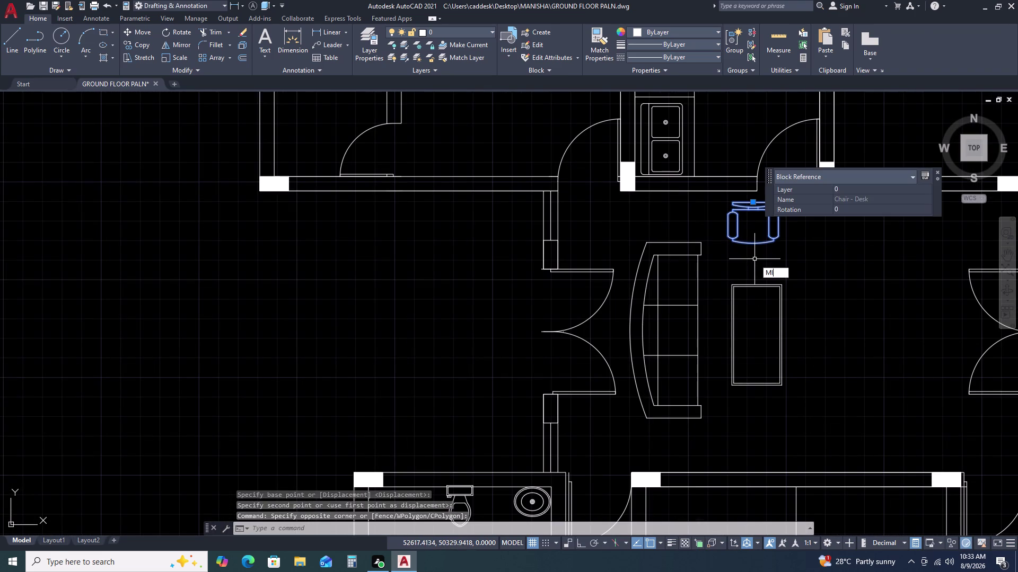
key(space)
key(space)
click(731, 334)
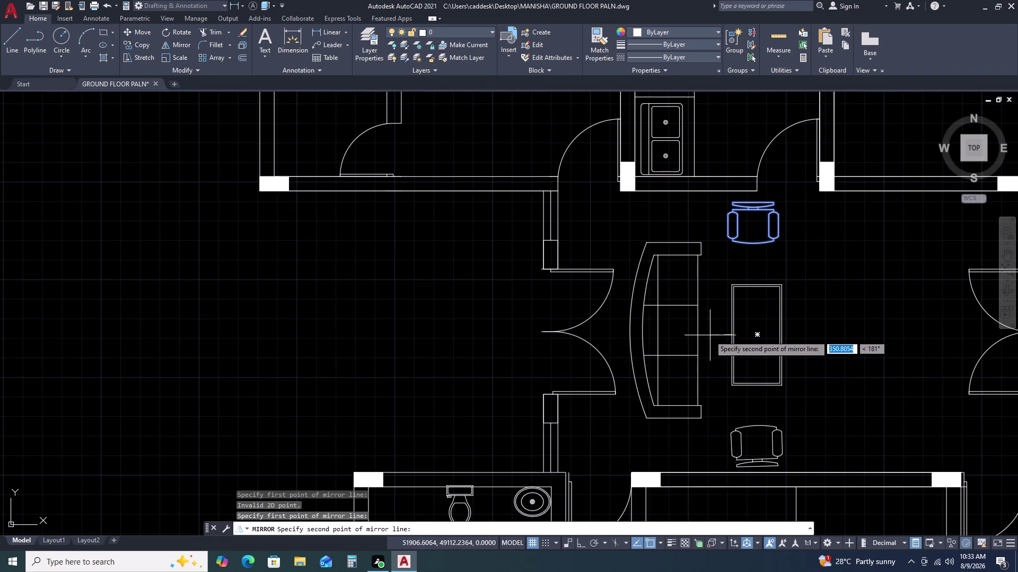
key(F8)
click(699, 337)
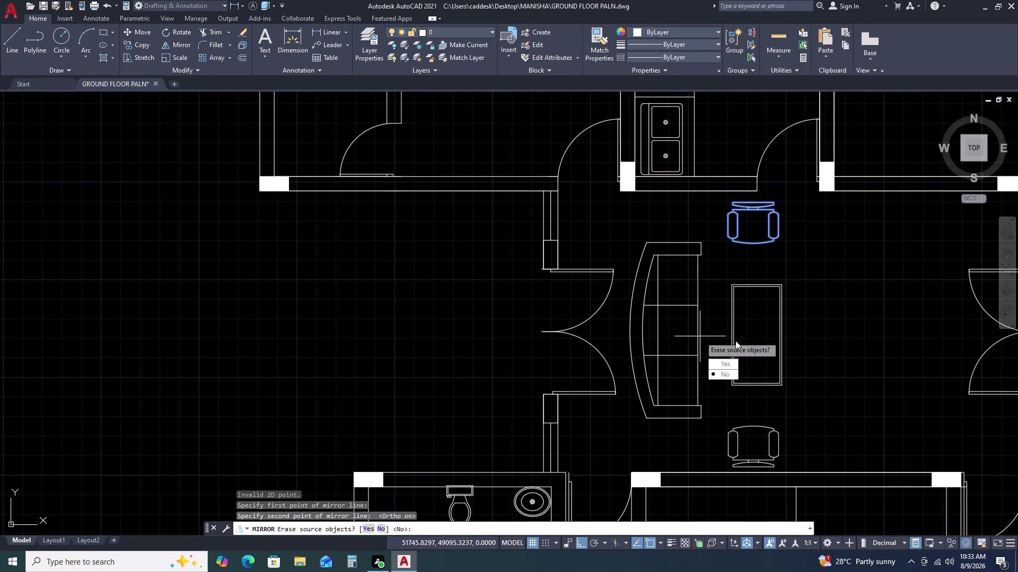
click(727, 374)
scroll(down, 3)
key(Escape)
Move the mirrored chair below the table closer to it.
middle_drag(812, 356, 729, 293)
scroll(down, 3)
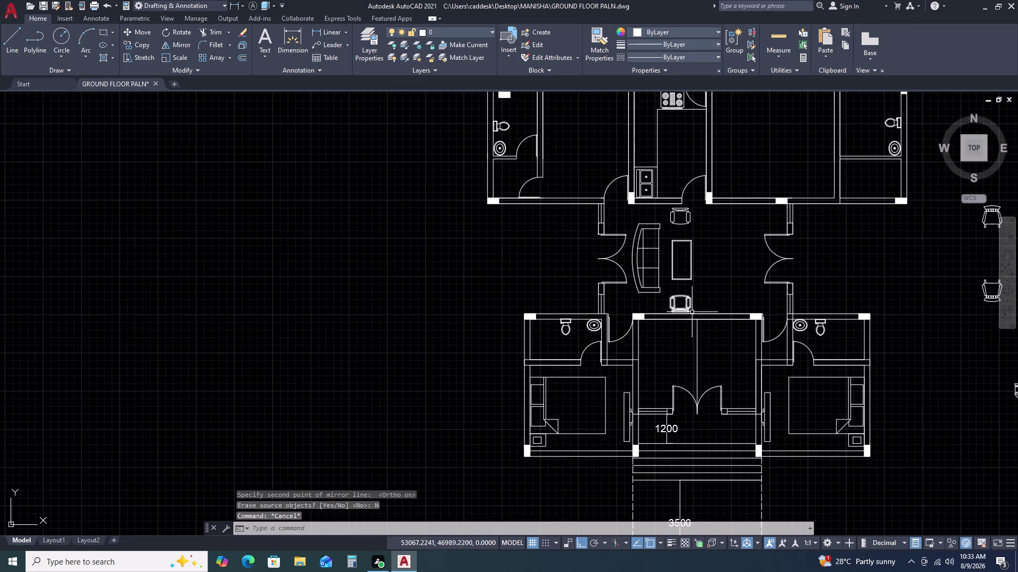
scroll(up, 3)
drag(700, 284, 692, 282)
click(675, 270)
text(M)
key(space)
click(691, 267)
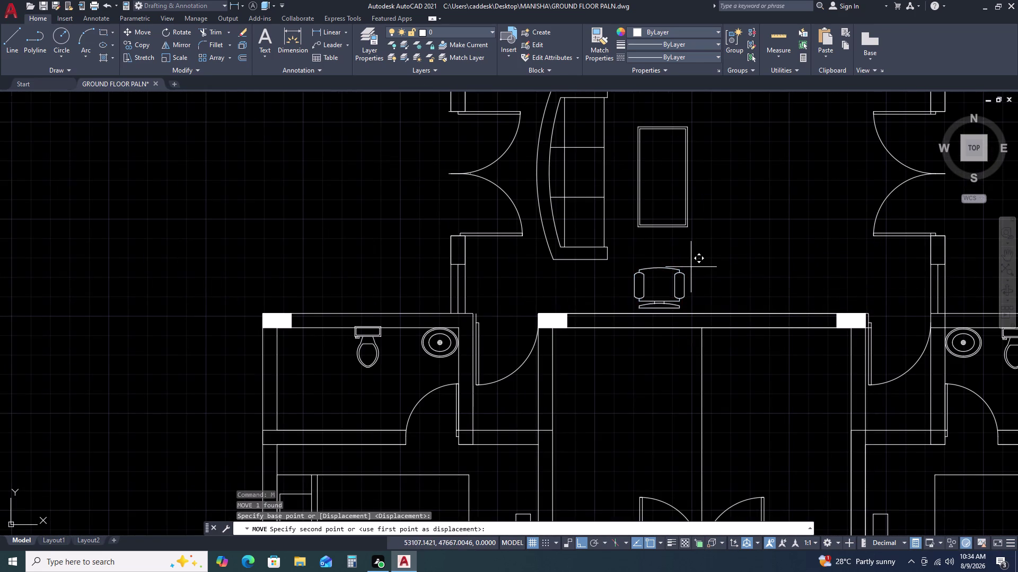
click(703, 258)
Shift the lower desk chair further up toward the coffee table.
scroll(down, 3)
middle_drag(755, 259, 755, 263)
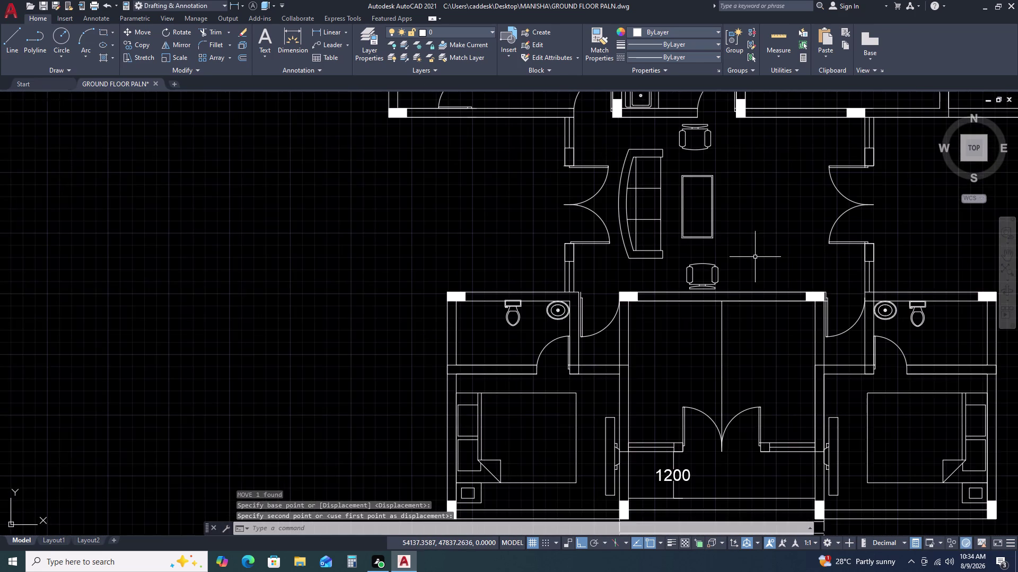
middle_drag(755, 264, 747, 297)
scroll(down, 3)
scroll(down, 3)
scroll(up, 3)
click(745, 311)
click(708, 302)
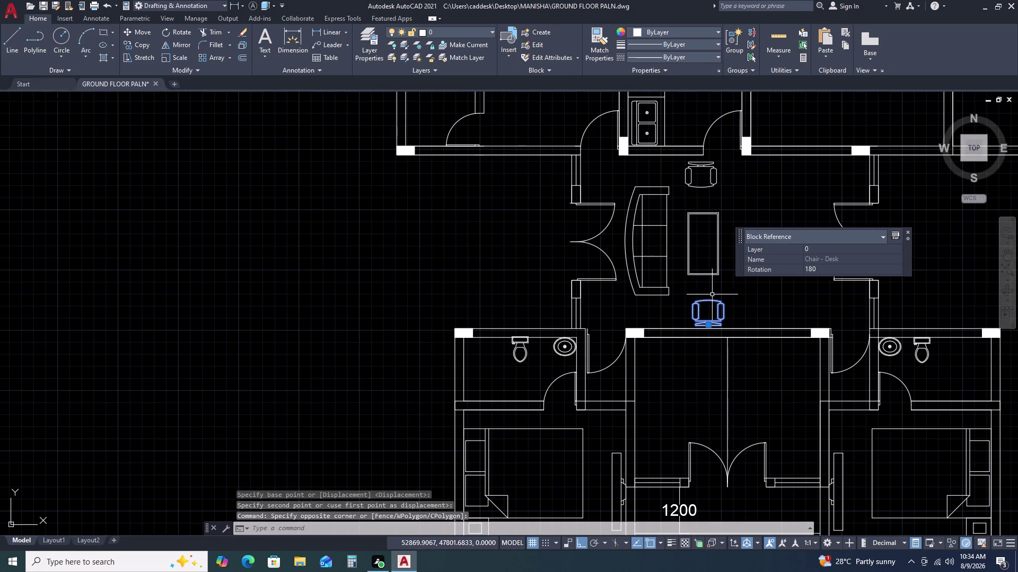
text(M)
key(space)
scroll(up, 3)
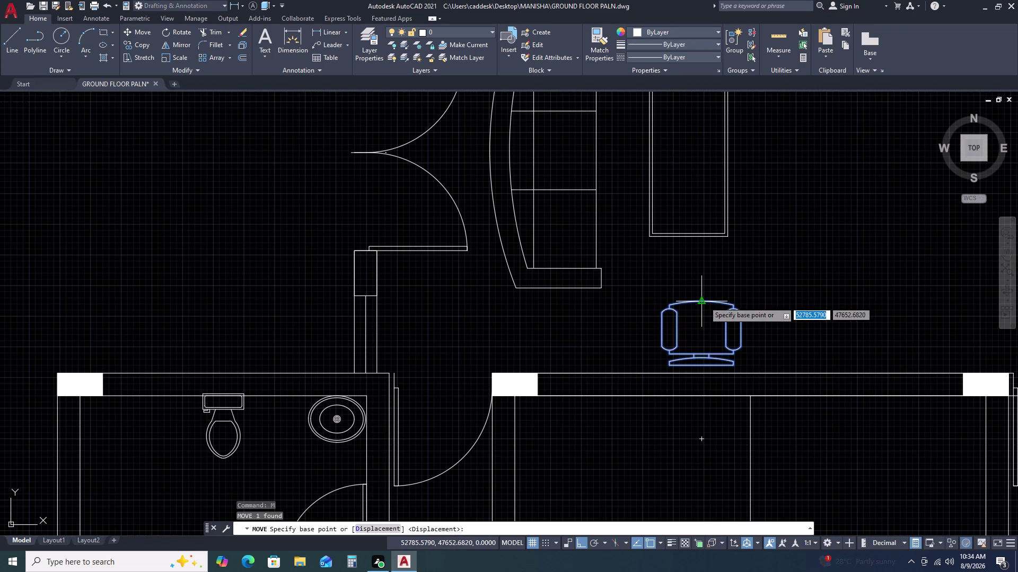
click(703, 302)
click(697, 273)
Reposition the upper chair so it sits centred above the table.
scroll(down, 3)
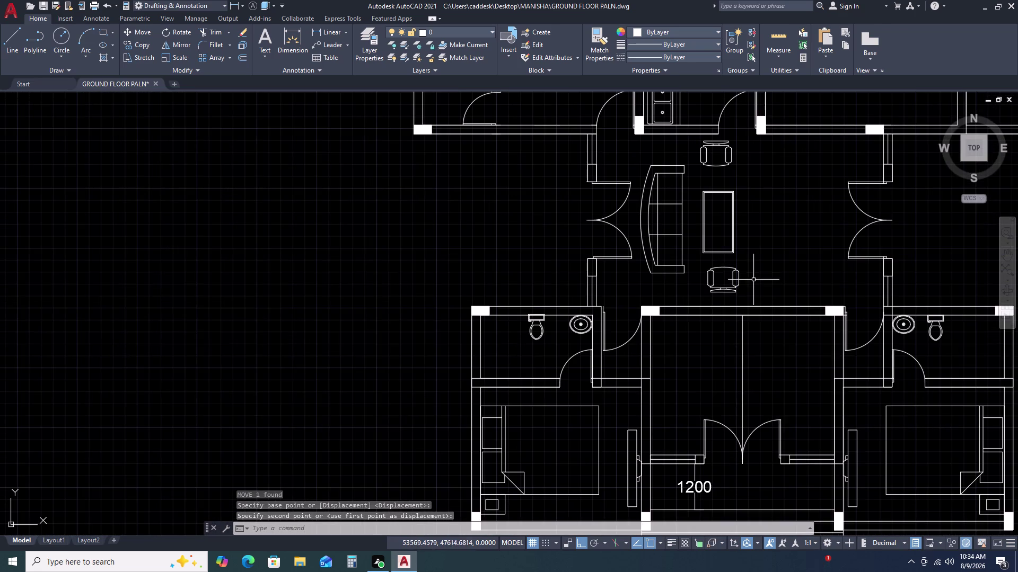
middle_drag(751, 282, 722, 293)
click(694, 167)
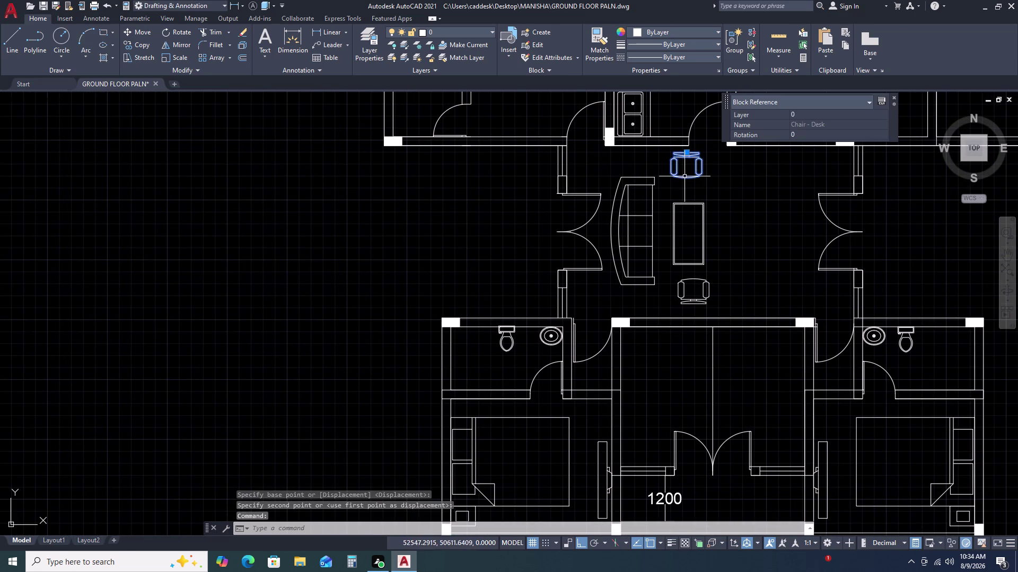
text(M)
key(space)
click(695, 189)
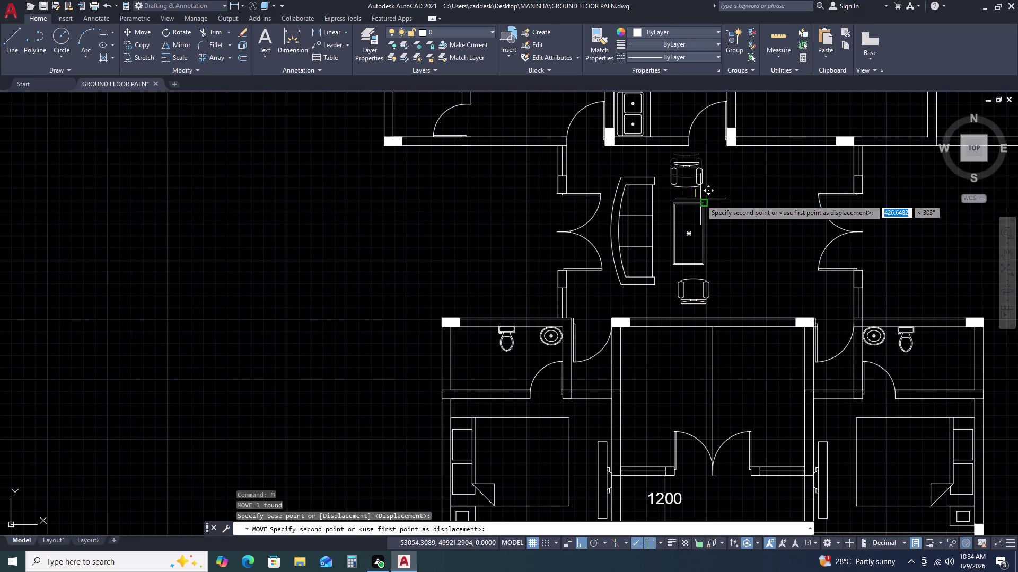
click(701, 201)
click(719, 175)
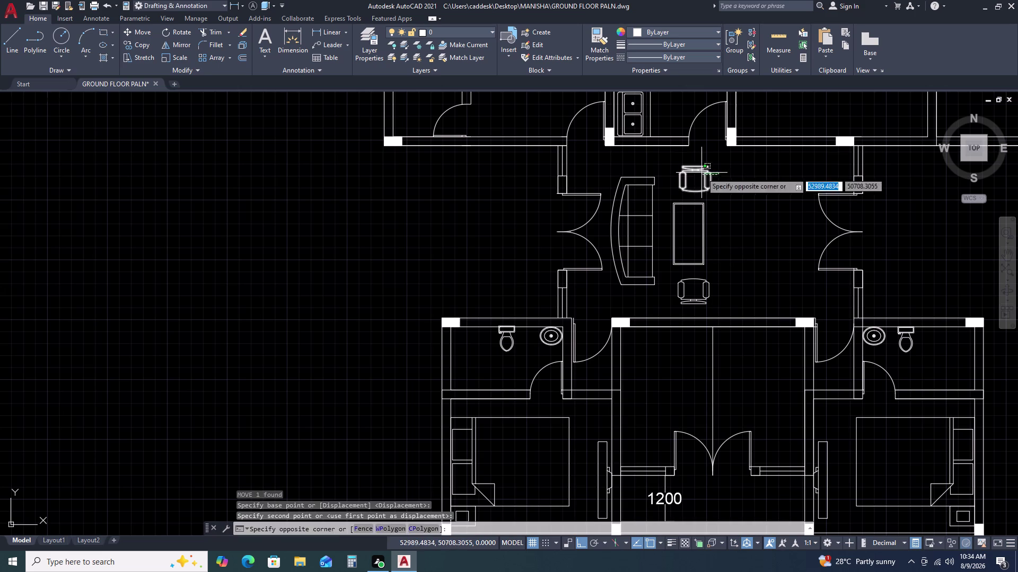
click(701, 173)
text(M)
key(space)
click(714, 200)
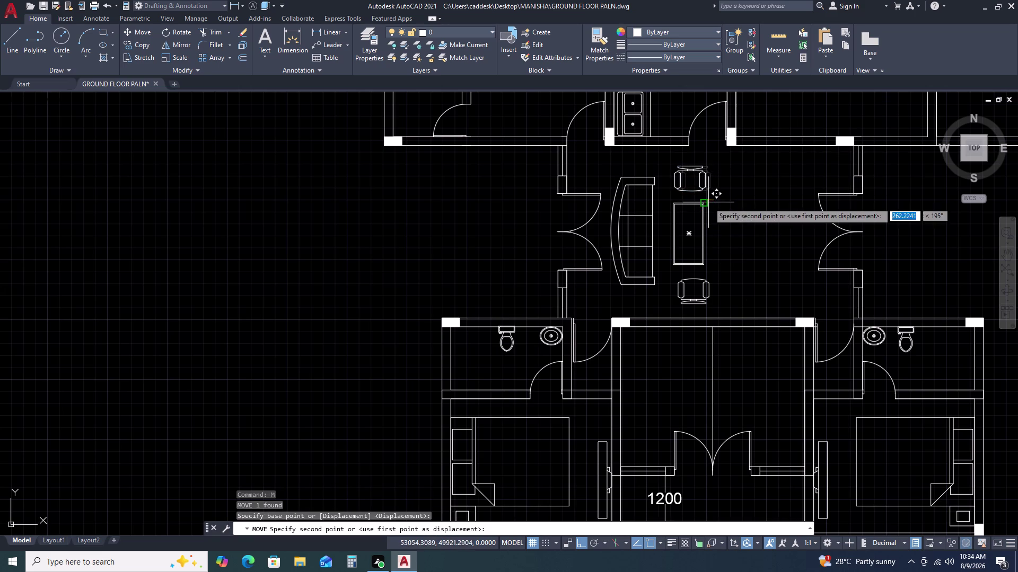
click(708, 203)
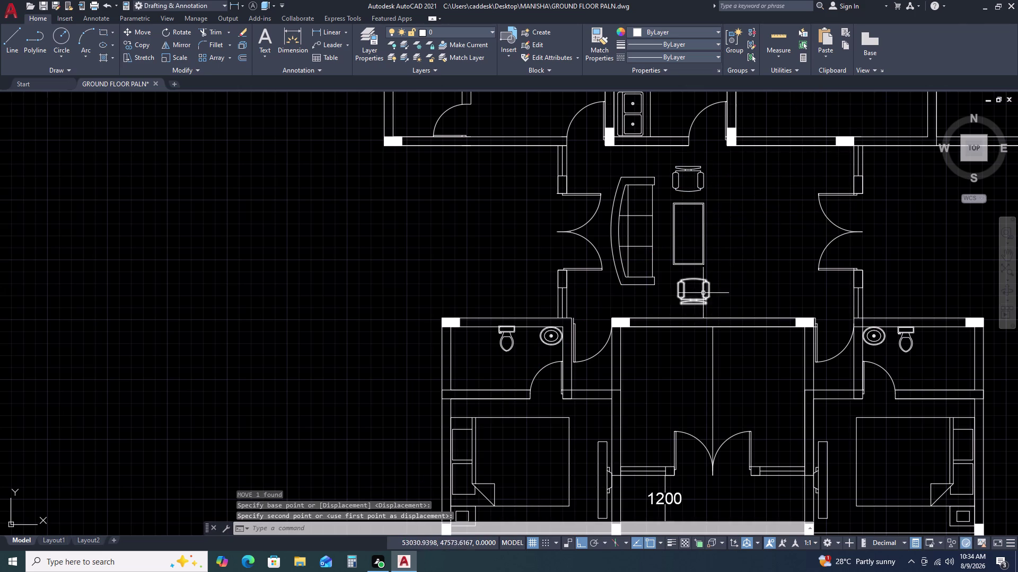
Move the lower chair closer in under the table.
scroll(up, 3)
click(741, 288)
click(692, 285)
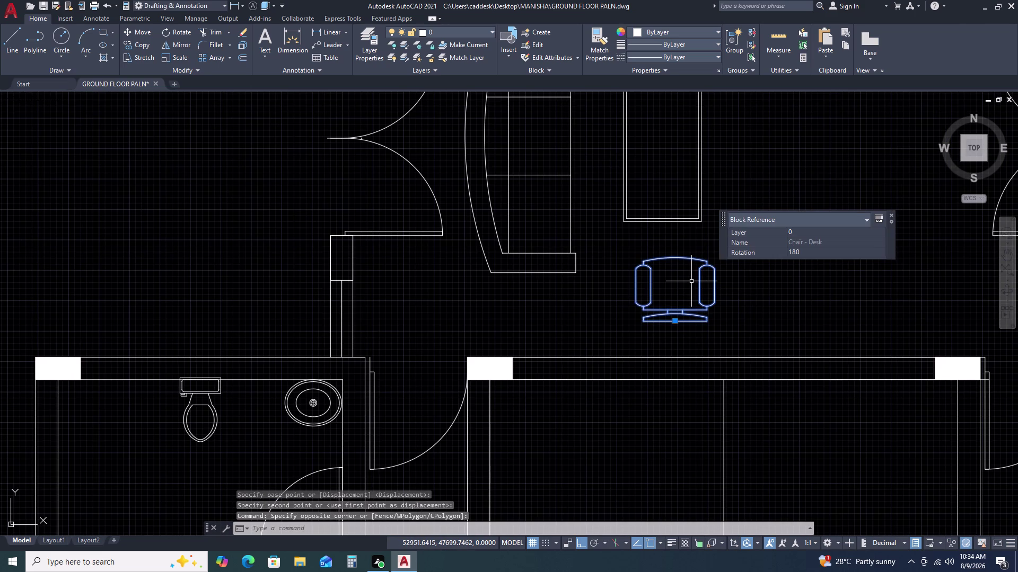
text(M)
key(space)
click(691, 282)
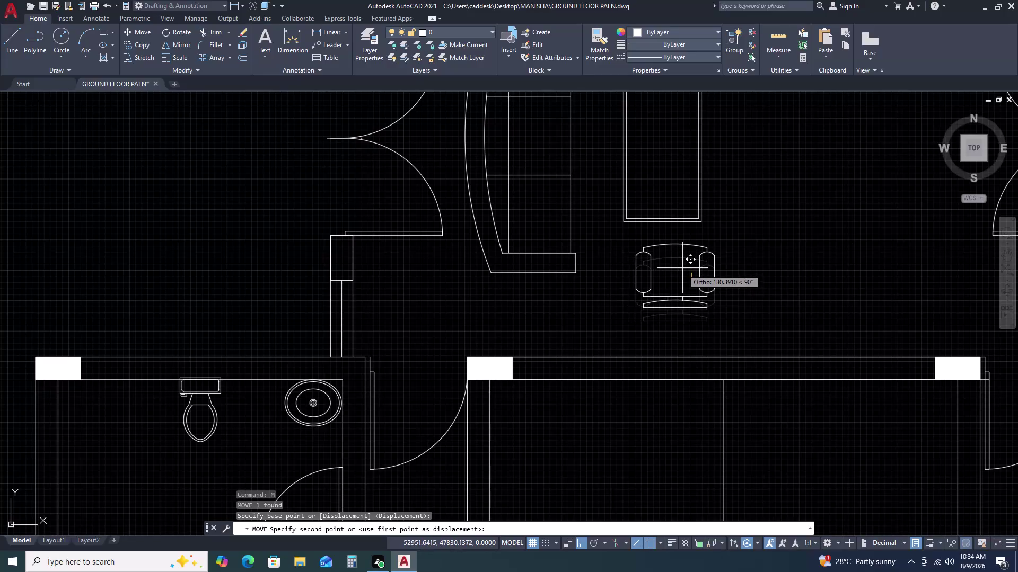
click(678, 268)
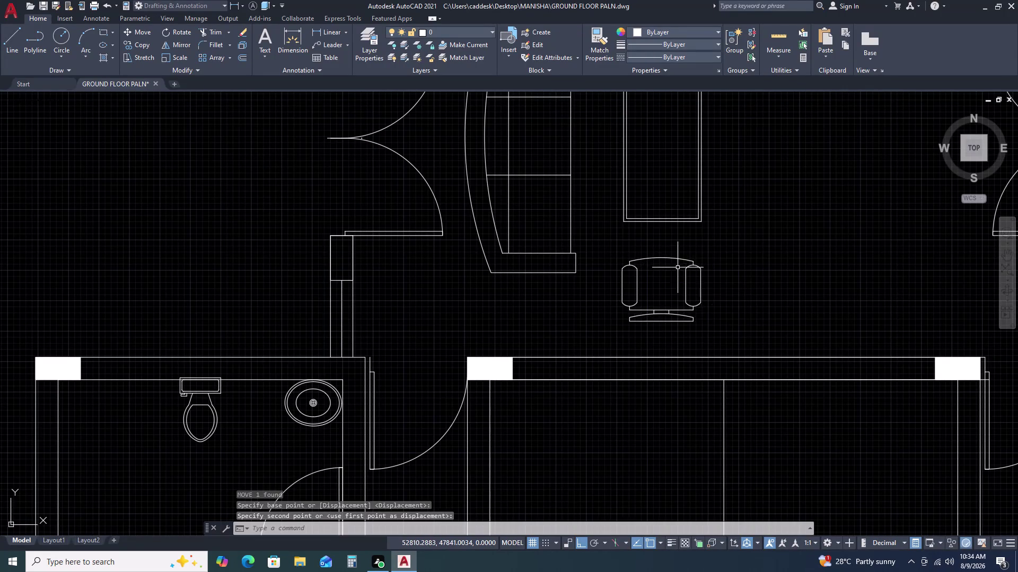
scroll(down, 3)
scroll(down, 3)
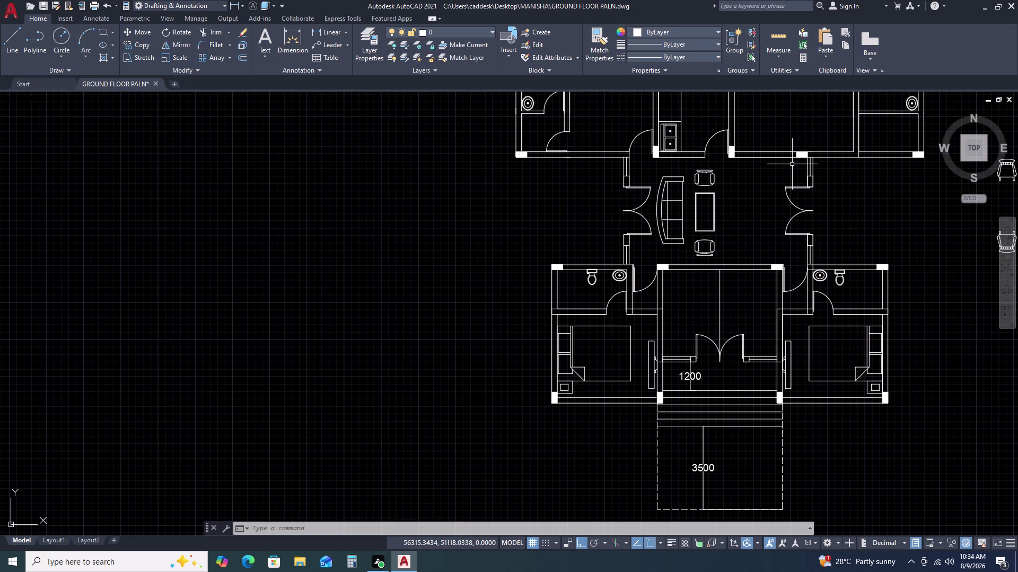
Select the door beside the kitchen and begin copying it with CO.
scroll(up, 3)
scroll(down, 3)
middle_drag(779, 165, 726, 206)
middle_click(724, 208)
click(660, 175)
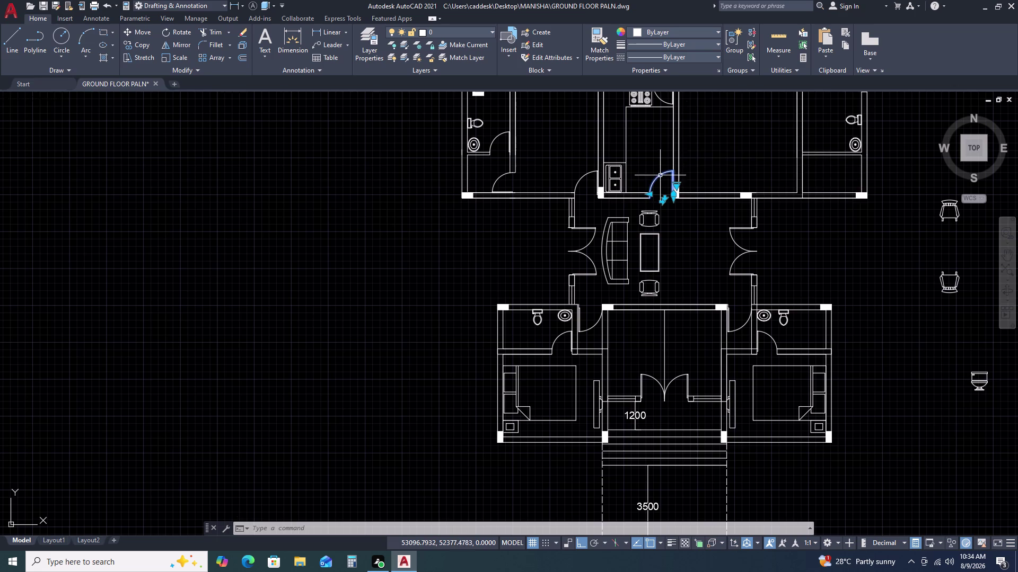
key(c)
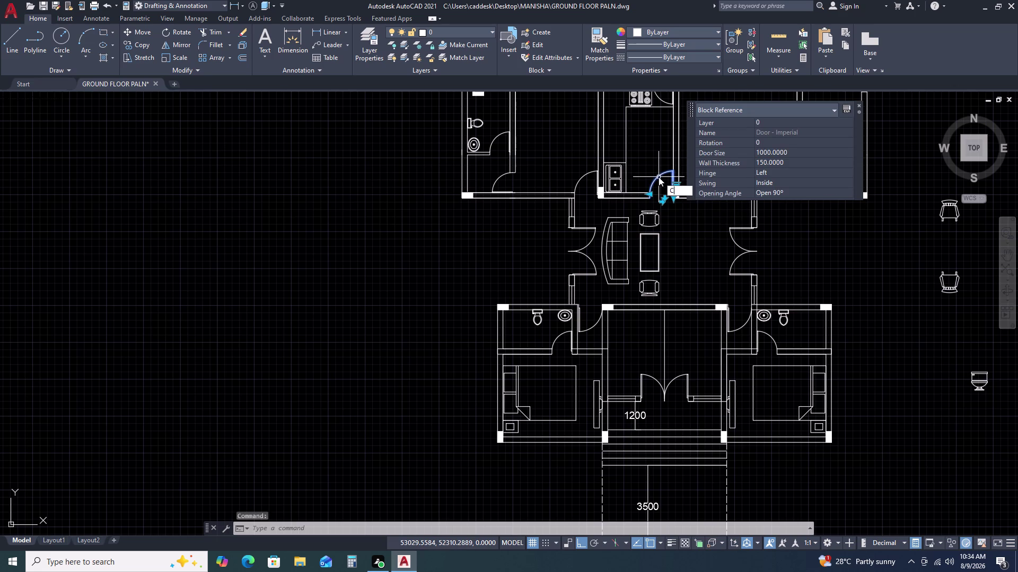
text(O)
key(space)
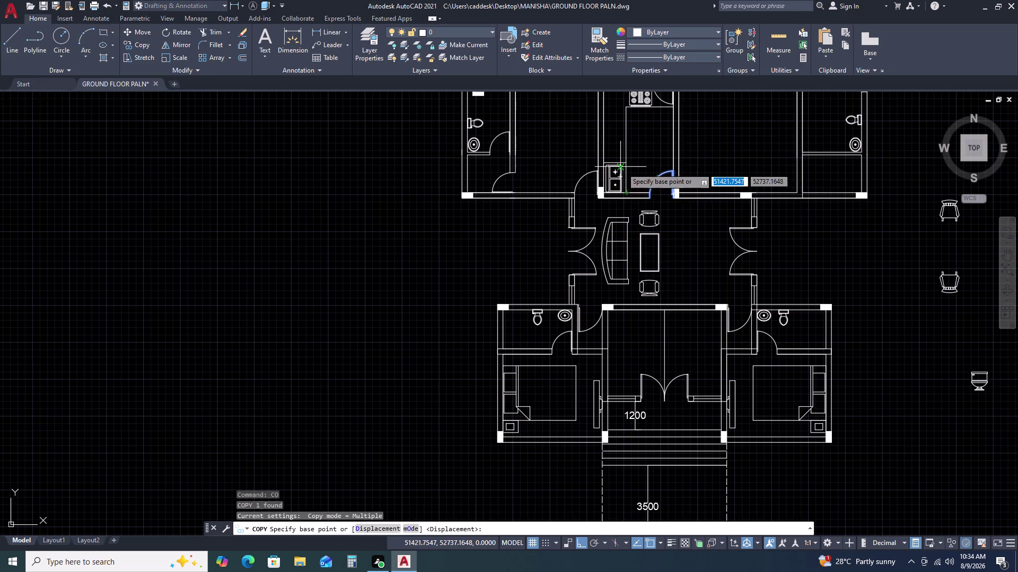
Pick a base point at the wall corner, then cancel the unfinished copy.
scroll(up, 3)
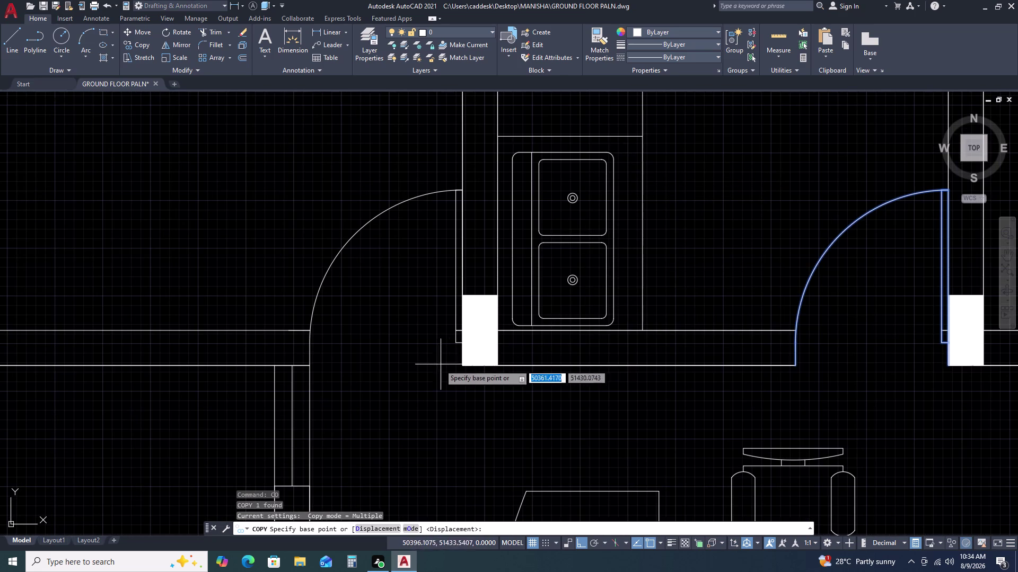
scroll(up, 3)
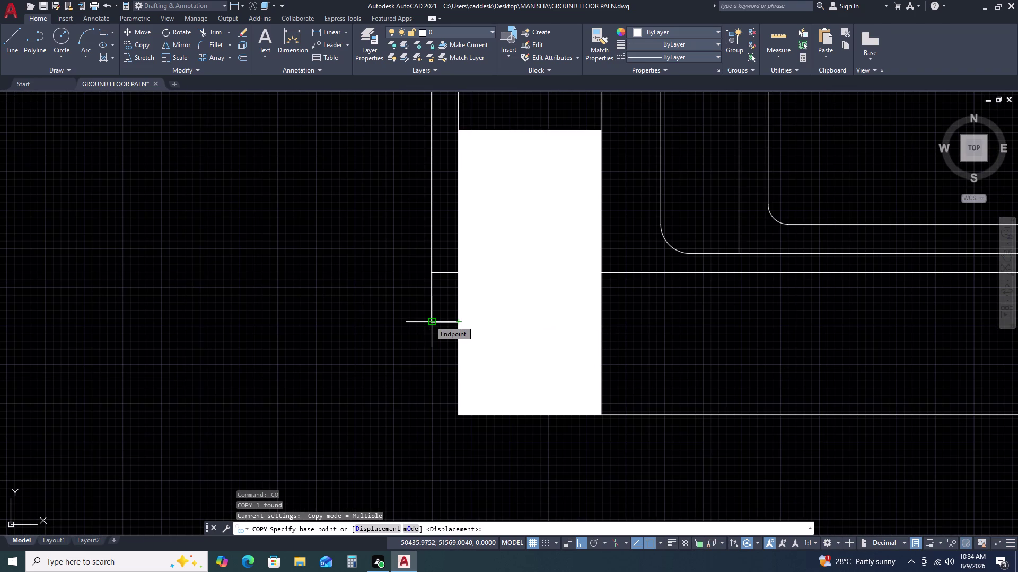
click(429, 320)
scroll(down, 3)
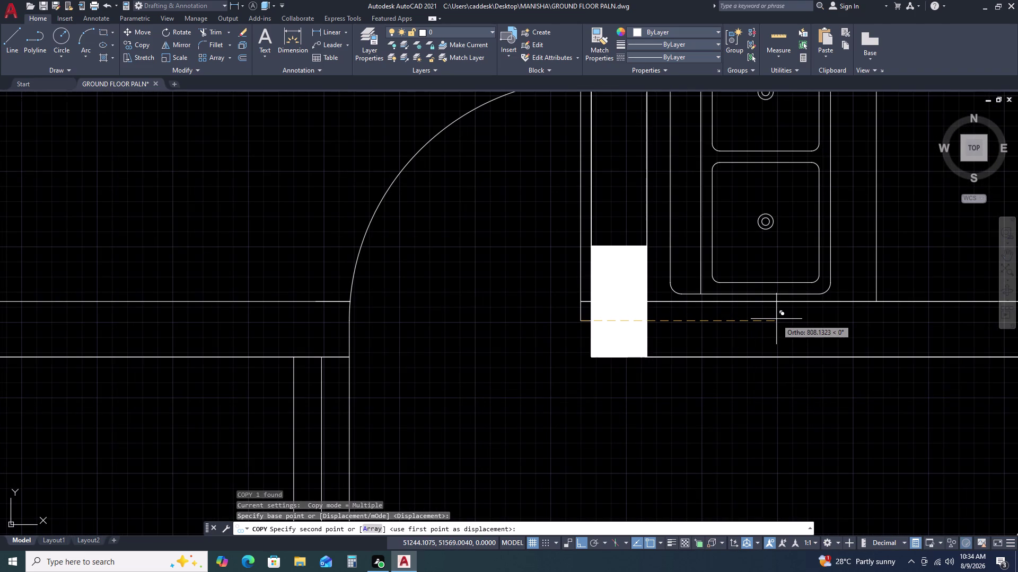
scroll(down, 3)
middle_drag(879, 324, 852, 329)
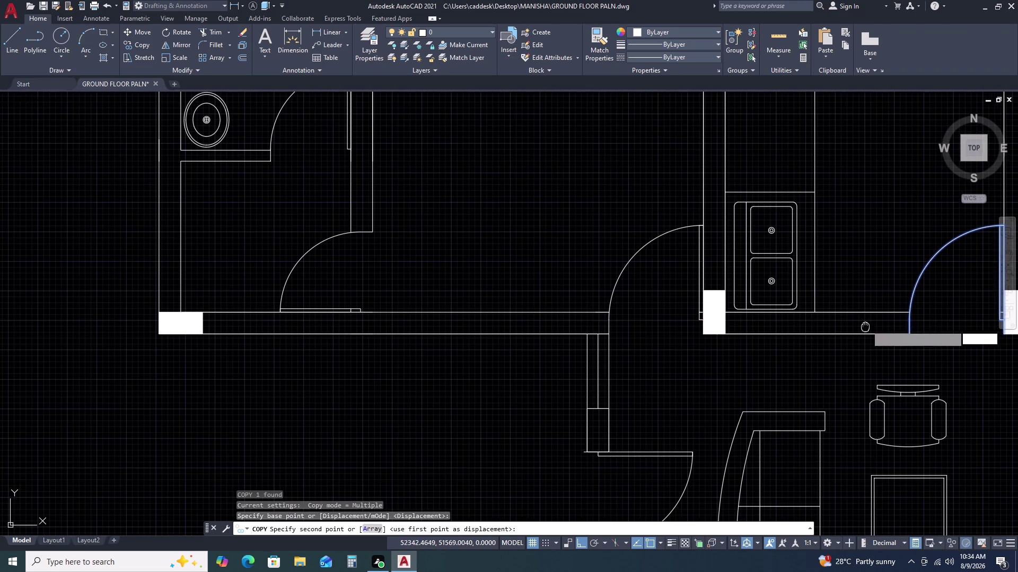
middle_drag(852, 329, 665, 336)
scroll(down, 3)
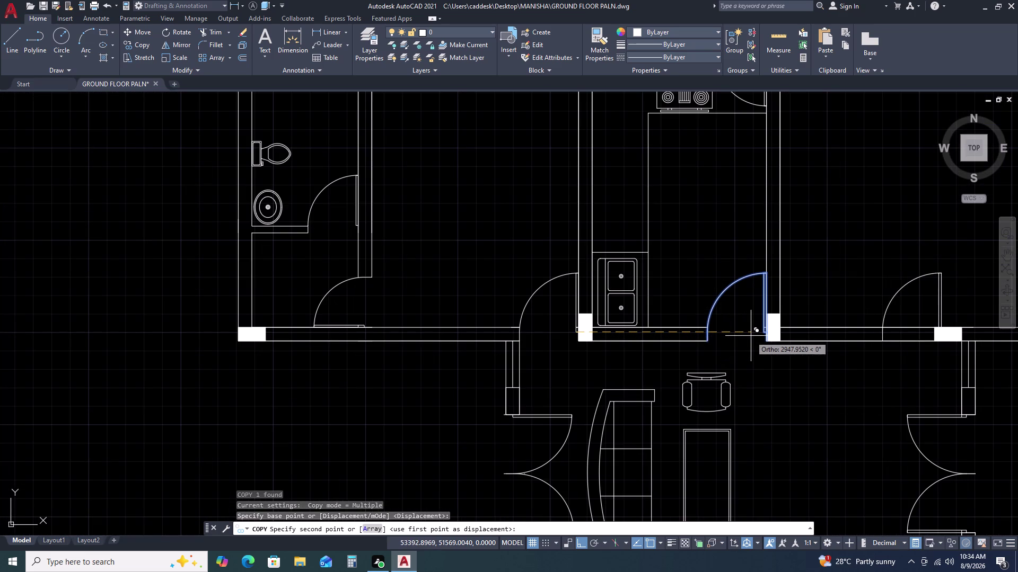
key(Escape)
Reselect the kitchen door and copy it from a base point on the wall.
click(727, 298)
click(718, 283)
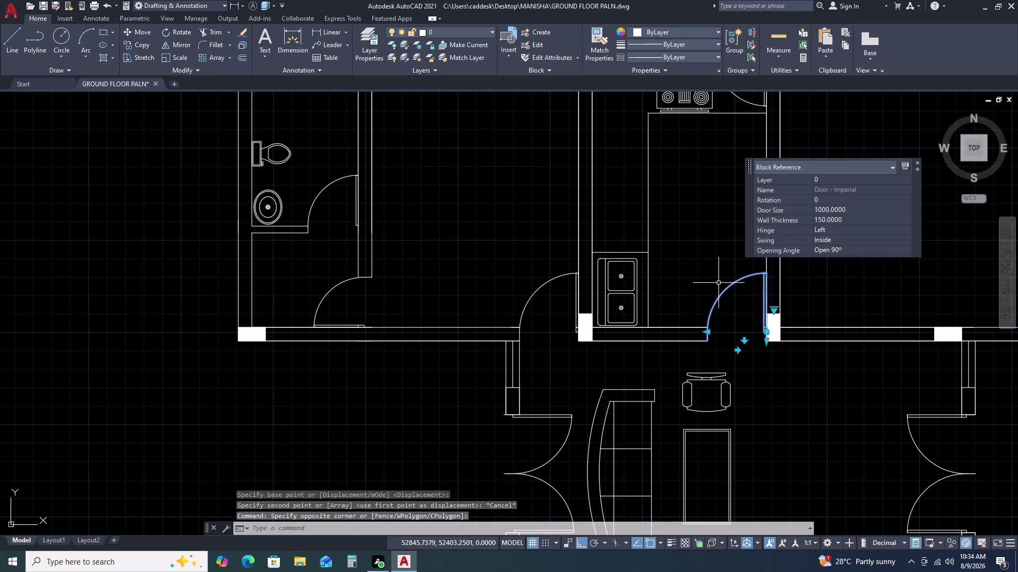
text(CO)
key(space)
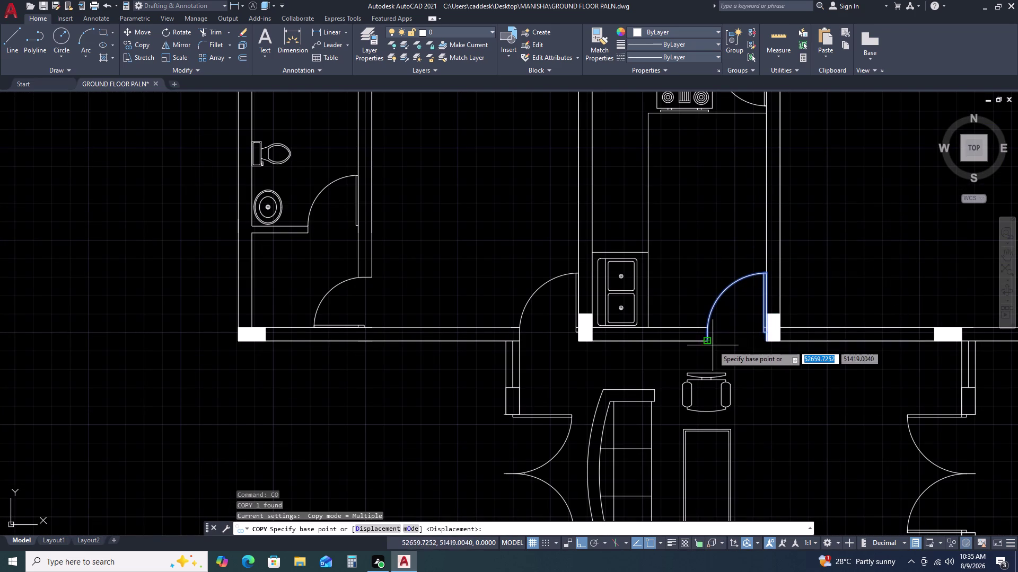
scroll(up, 3)
click(846, 335)
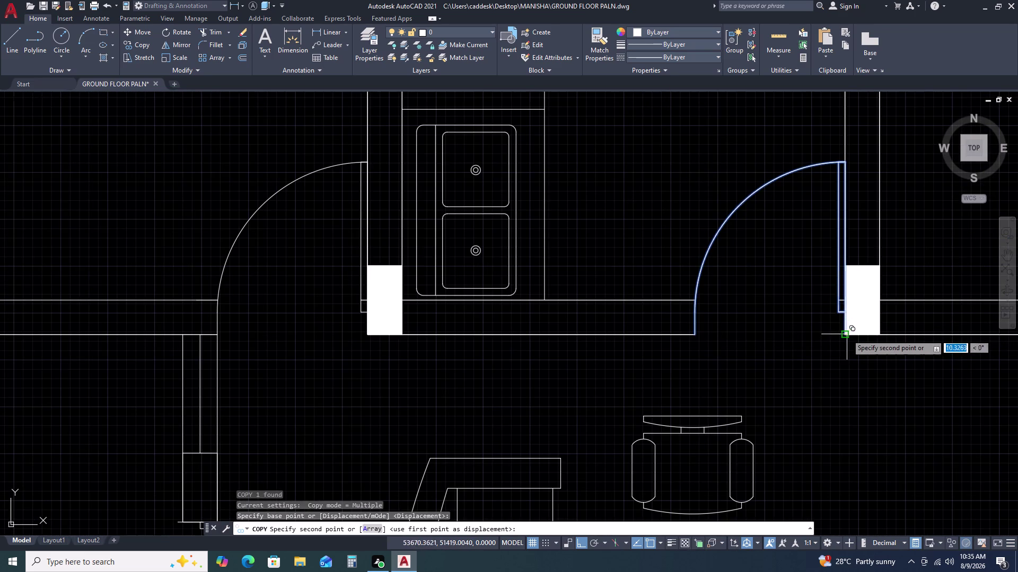
Place the door copy in the right room's opening and view the whole plan.
scroll(down, 3)
middle_drag(900, 328, 621, 328)
middle_drag(607, 328, 580, 328)
middle_drag(575, 329, 549, 328)
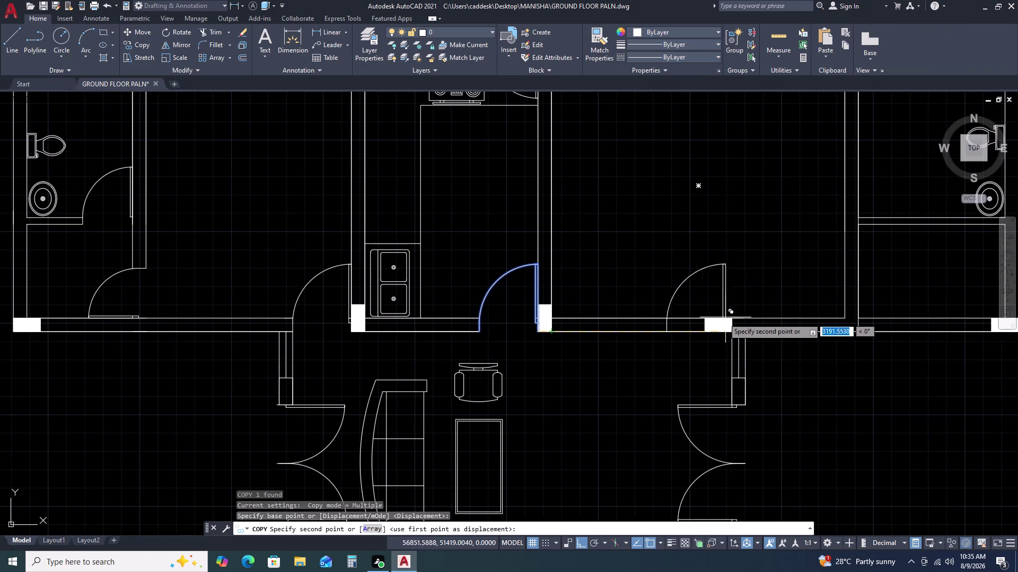
scroll(up, 3)
click(669, 366)
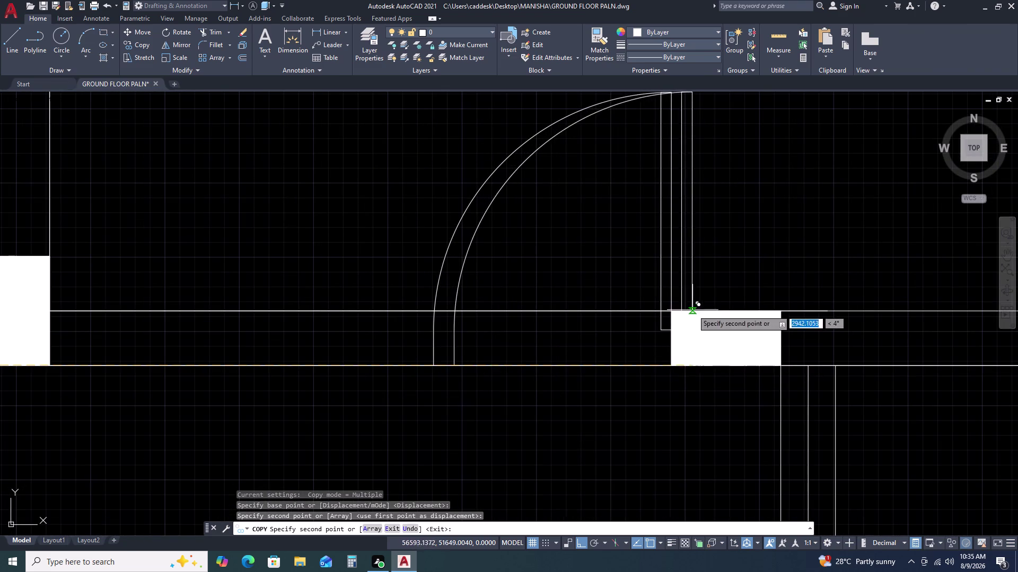
key(Escape)
scroll(down, 3)
scroll(down, 3)
scroll(down, 3)
middle_drag(784, 335, 720, 291)
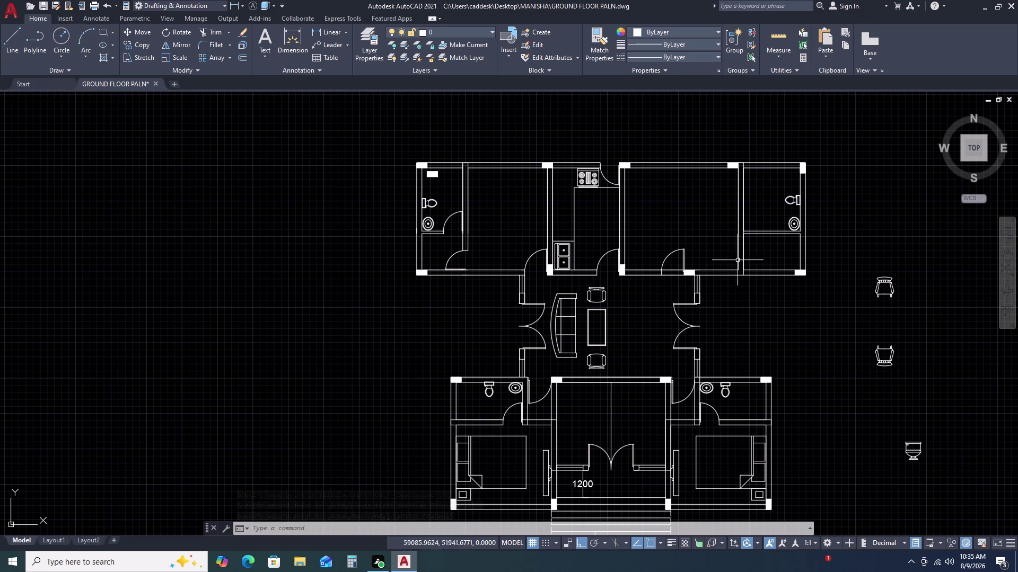
scroll(up, 3)
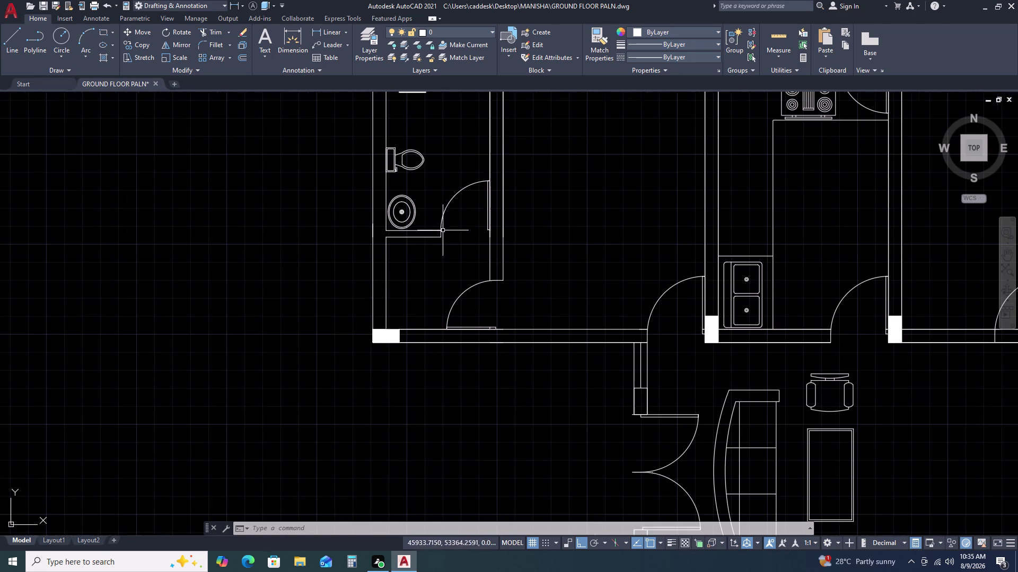
Mirror the left bathroom door about a vertical line, keeping the original.
click(457, 200)
click(458, 187)
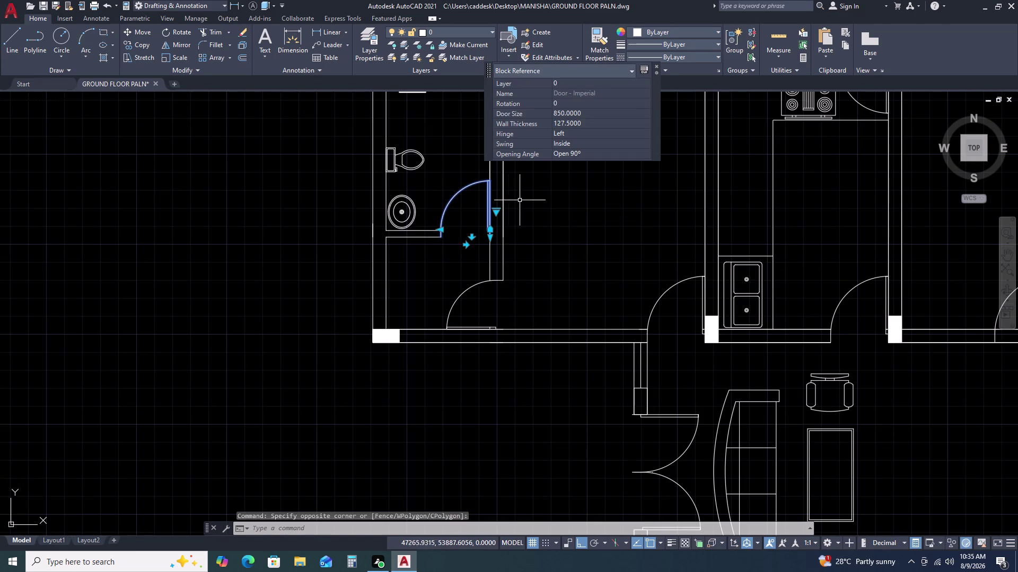
text(MI)
key(space)
scroll(down, 3)
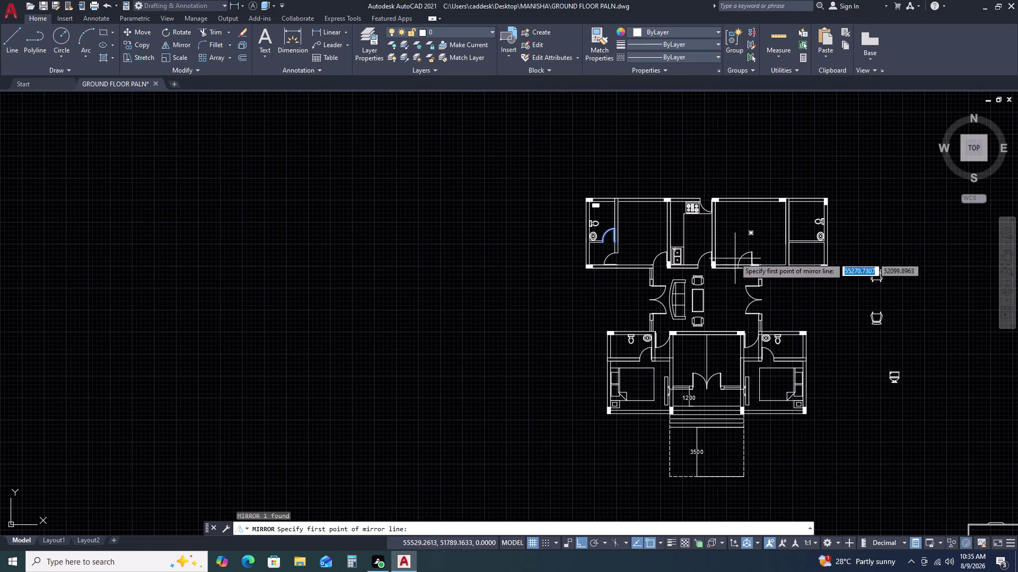
click(714, 239)
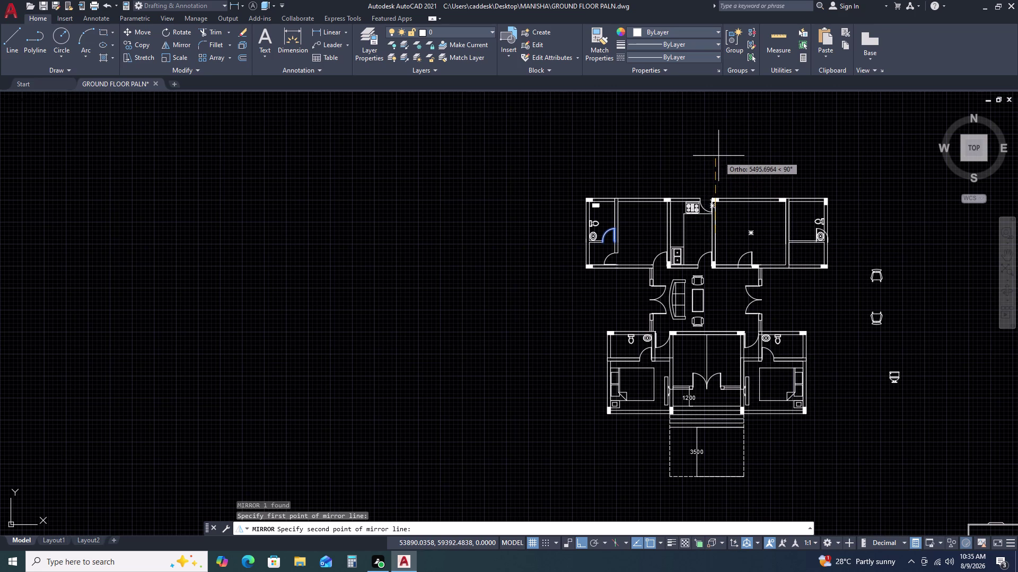
click(719, 155)
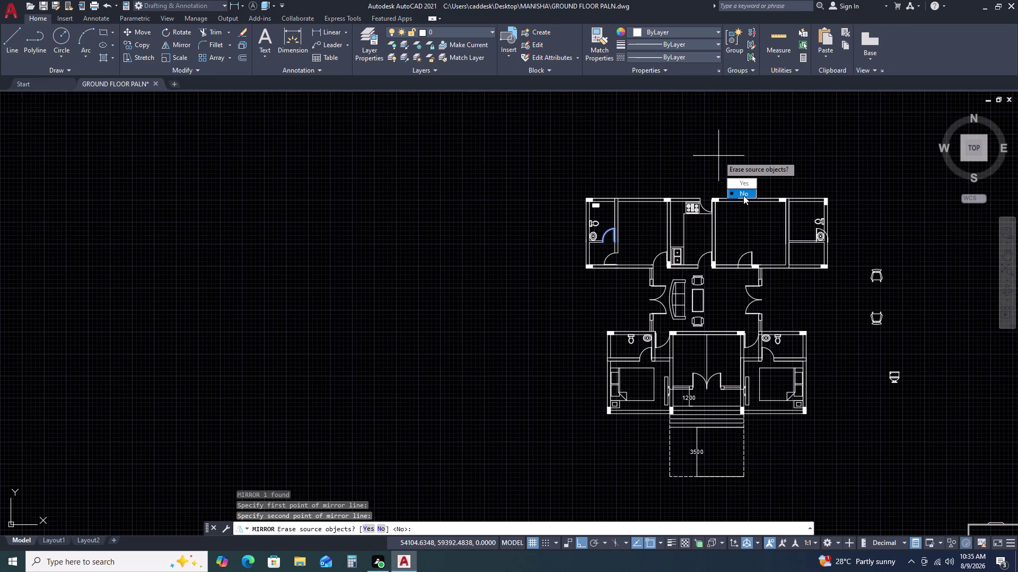
click(743, 196)
scroll(up, 3)
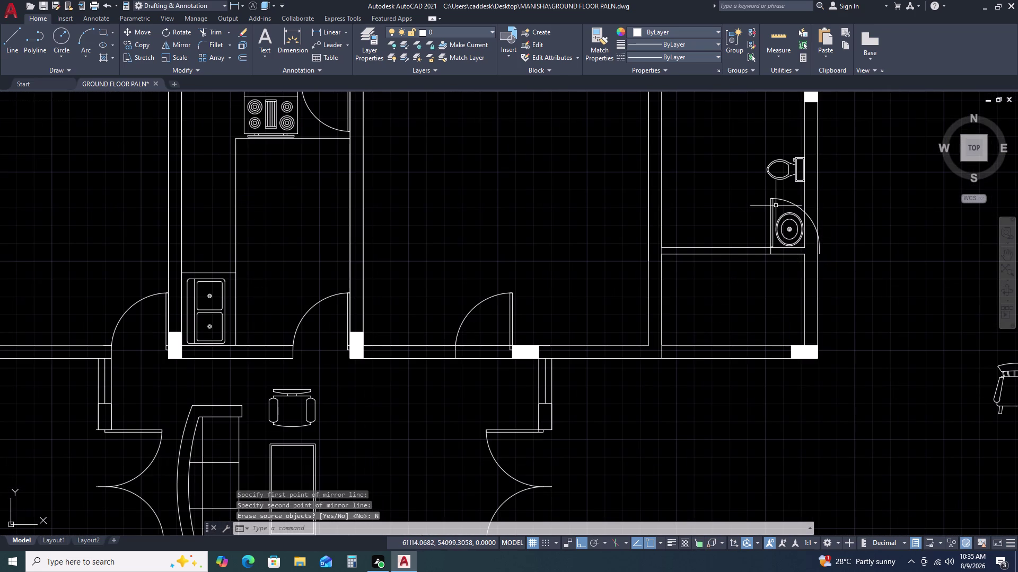
Move the mirrored door copy into the right bathroom's doorway.
click(775, 206)
click(761, 193)
text(M)
key(space)
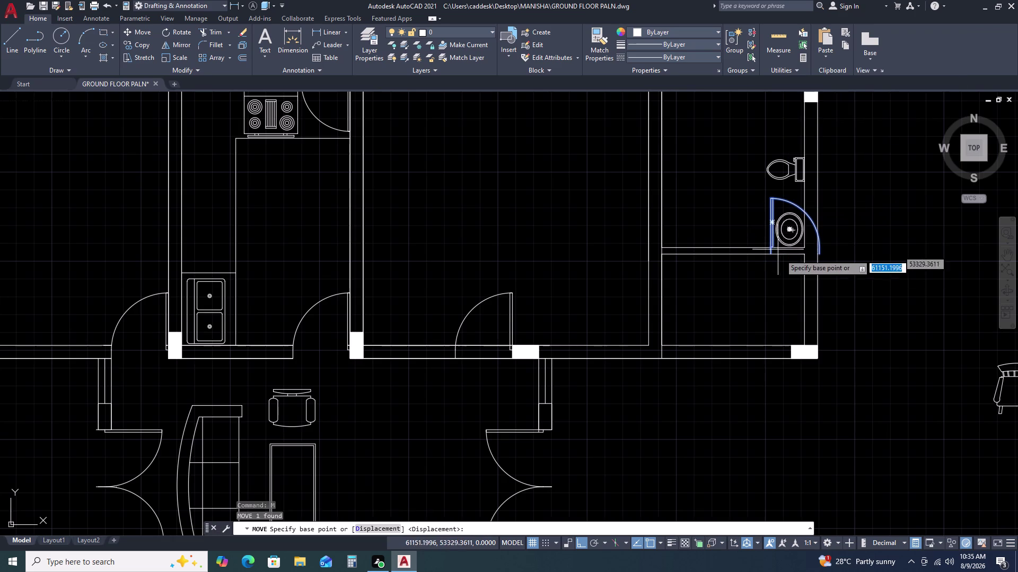
scroll(up, 3)
click(752, 219)
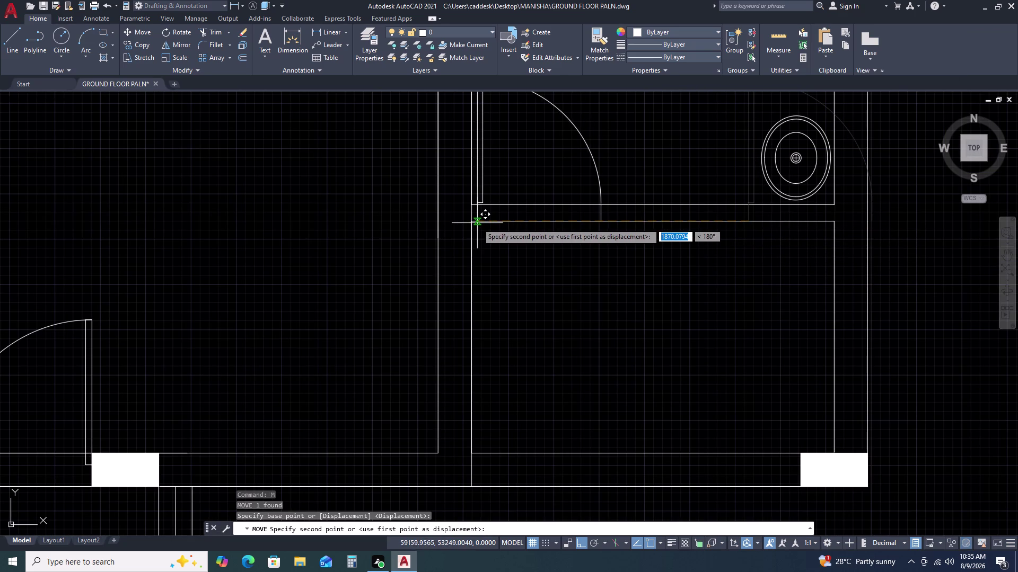
click(473, 223)
Select the upper-left room's door and begin mirroring it with MI.
scroll(down, 3)
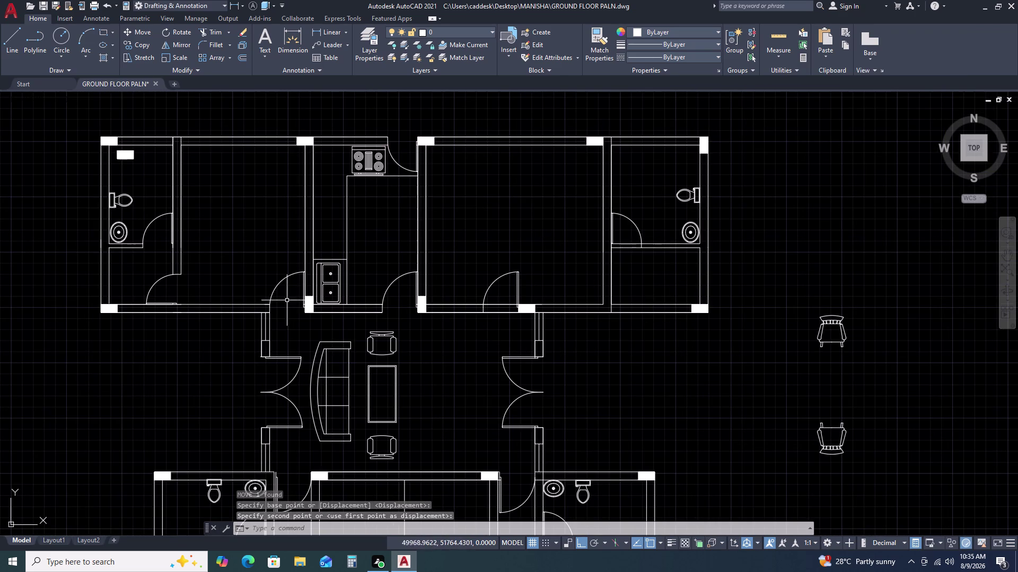
click(153, 295)
click(146, 280)
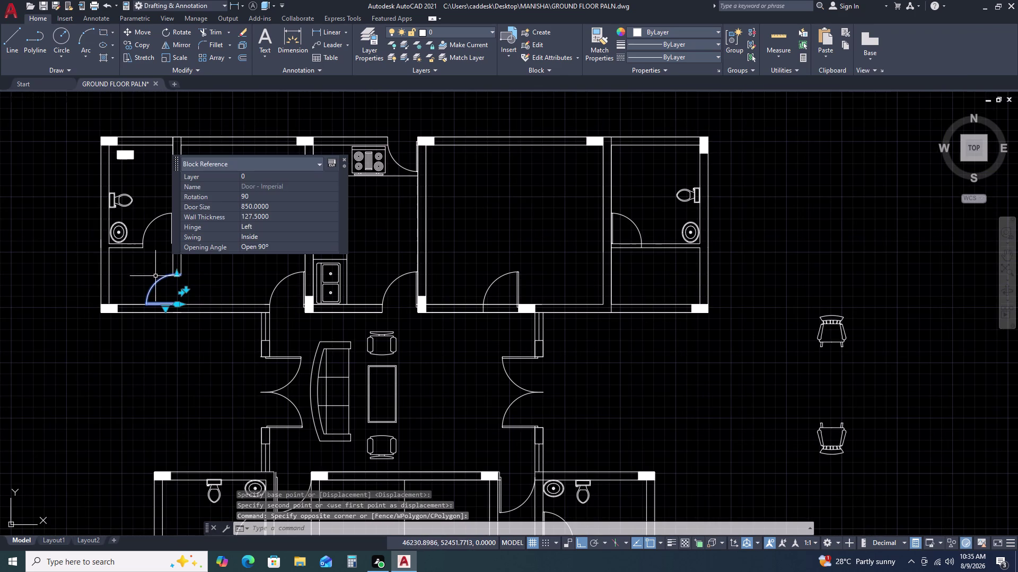
text(MI)
key(space)
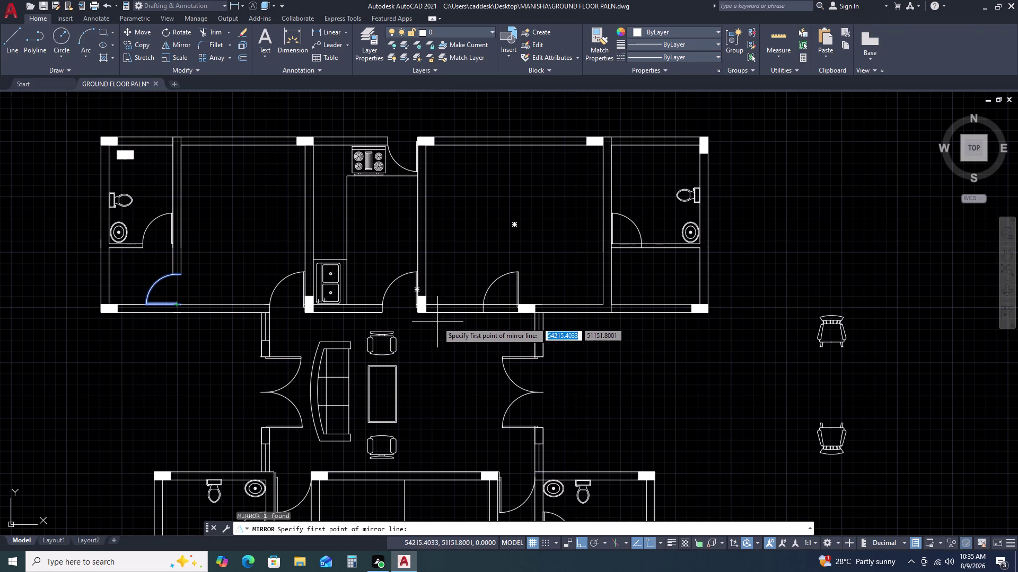
Mirror the door swing across a vertical line, keeping the original.
scroll(down, 3)
scroll(up, 3)
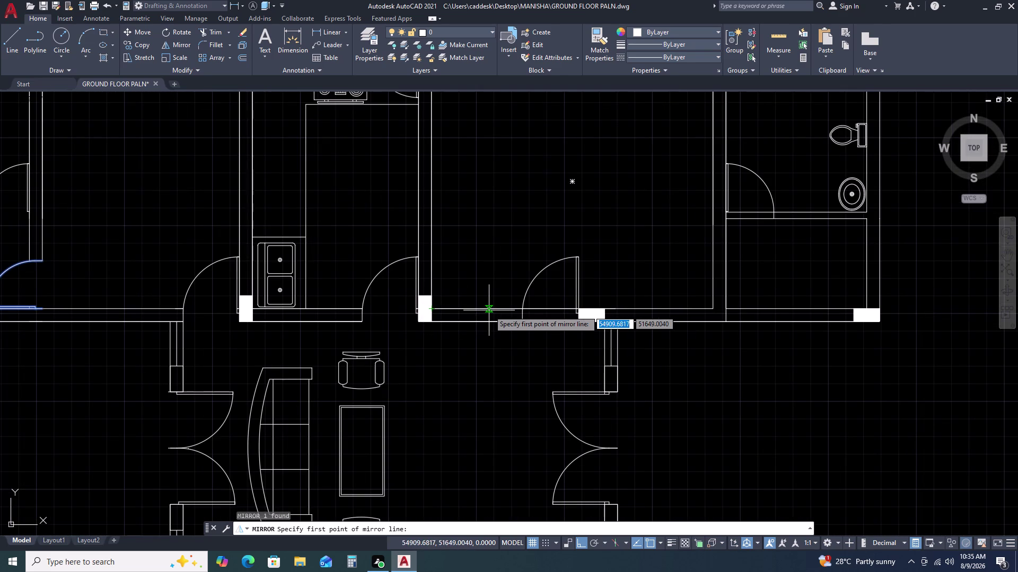
click(489, 311)
click(492, 233)
click(513, 272)
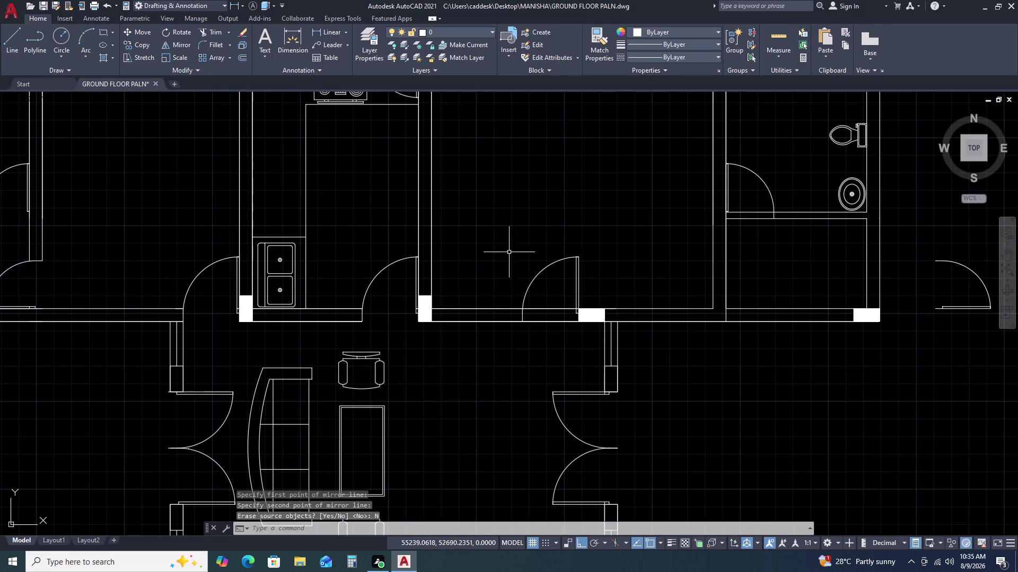
Move the mirrored door swing into the right-hand room's wall opening.
scroll(down, 3)
scroll(up, 3)
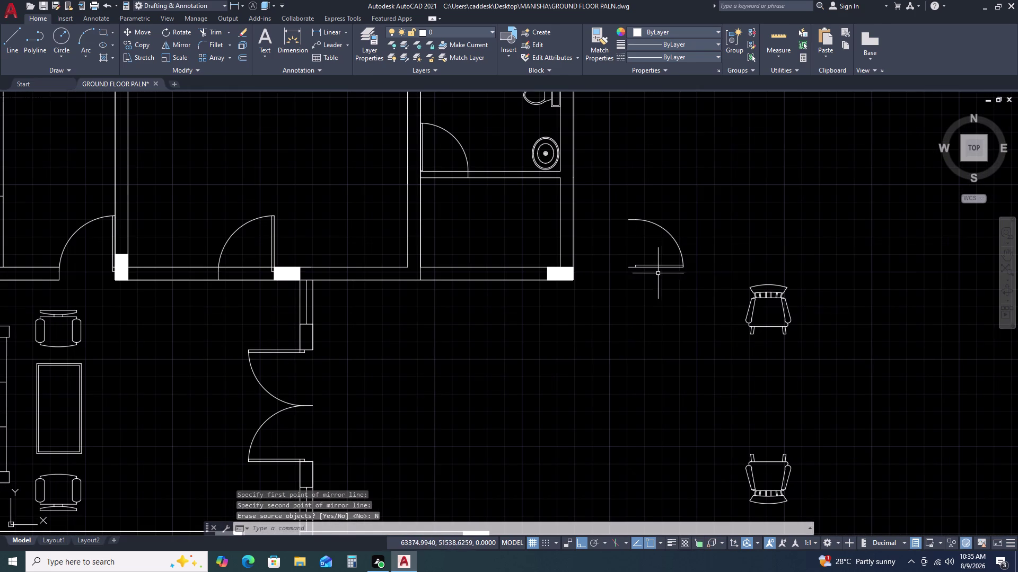
drag(658, 274, 657, 263)
click(651, 213)
text(M)
key(space)
scroll(up, 3)
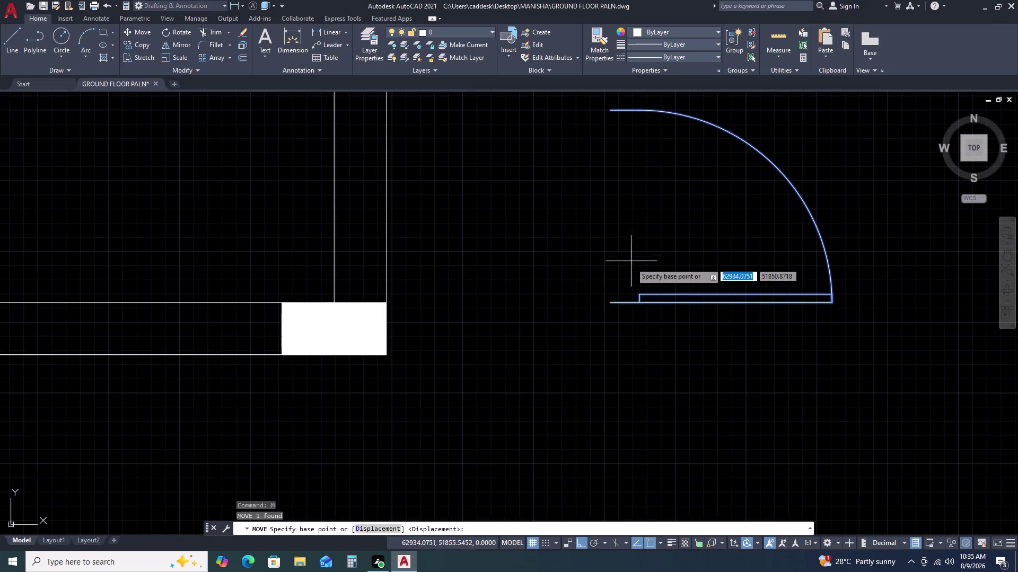
click(608, 305)
scroll(down, 3)
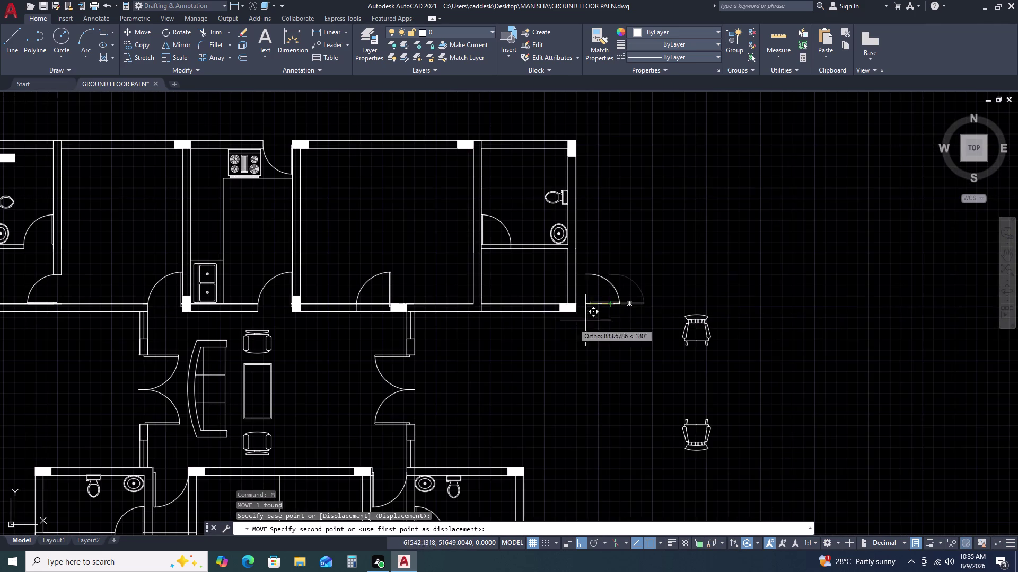
scroll(up, 3)
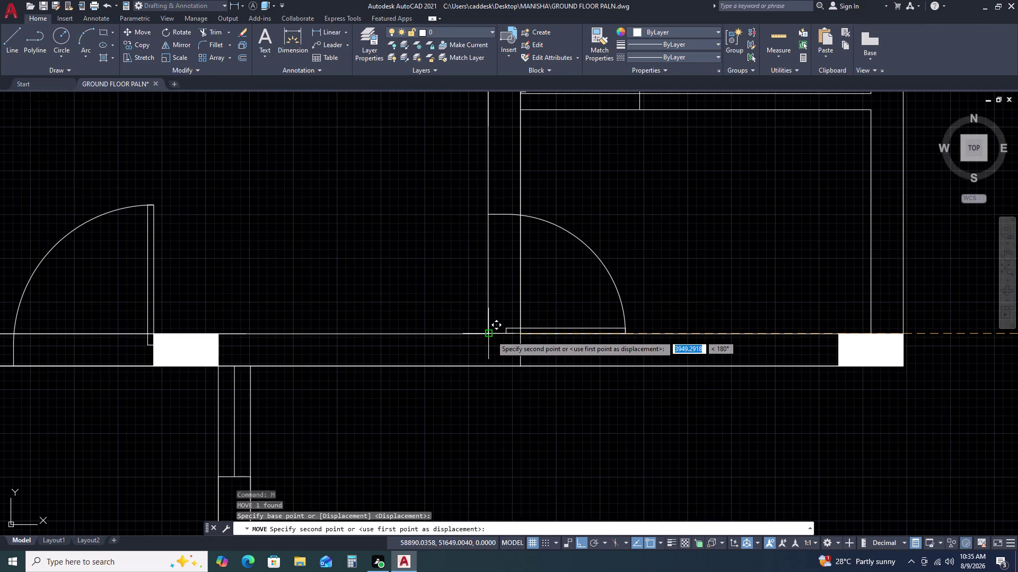
click(491, 336)
Fence-trim the wall lines inside the new door opening.
scroll(down, 3)
text(T)
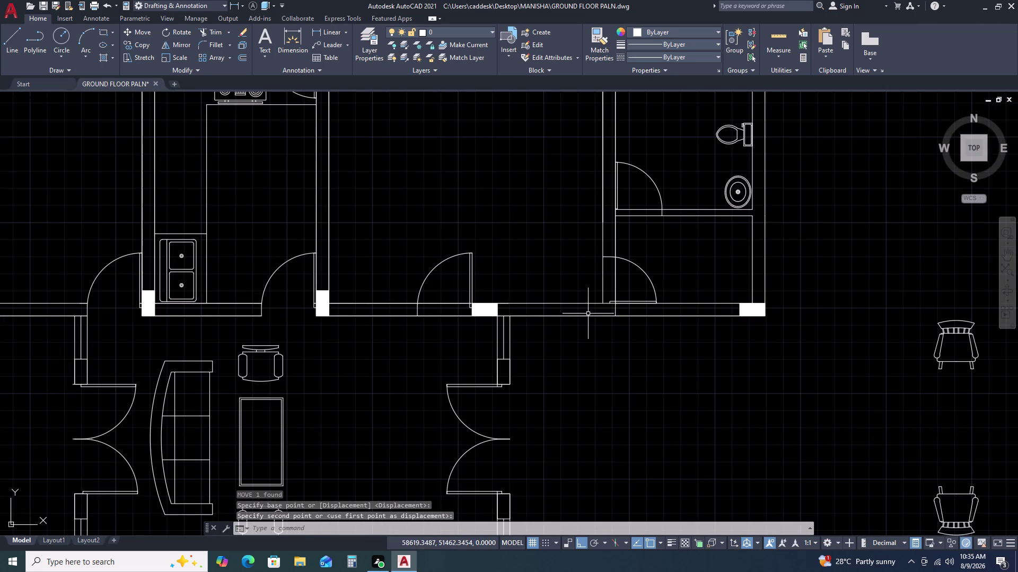
text(R)
key(space)
click(620, 277)
click(570, 275)
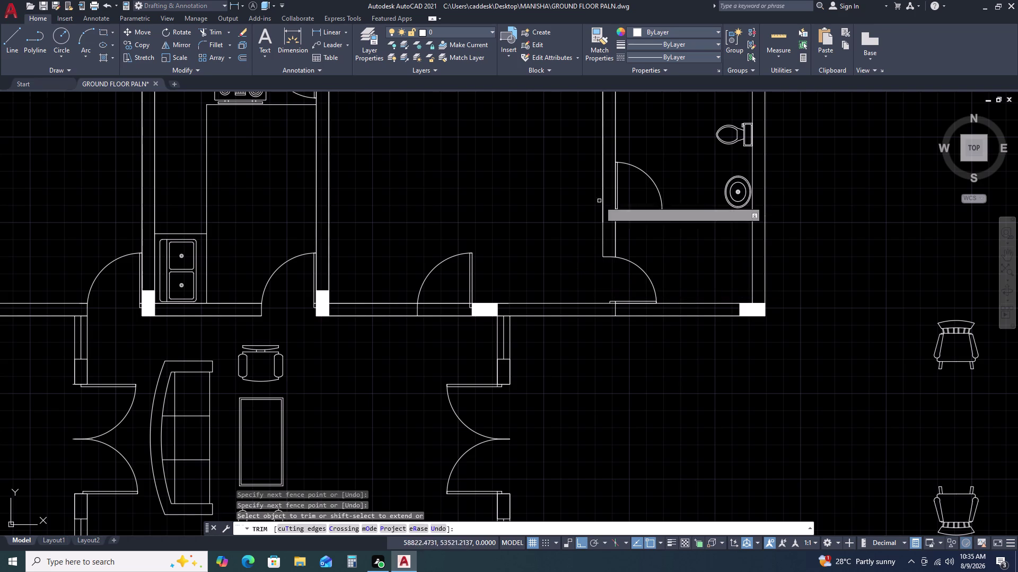
click(633, 201)
click(643, 233)
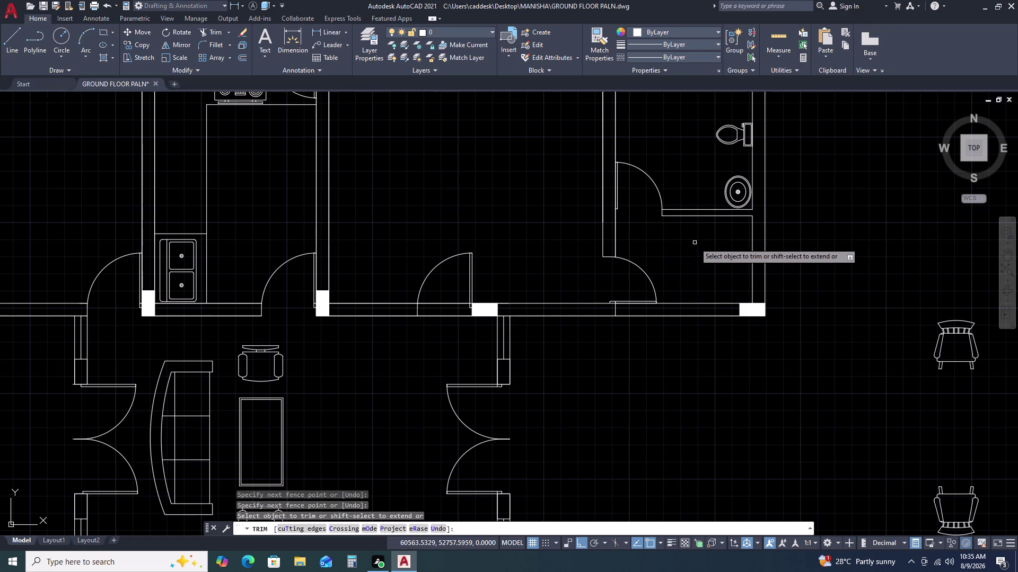
Trim the remaining wall line segments across the opening.
scroll(down, 3)
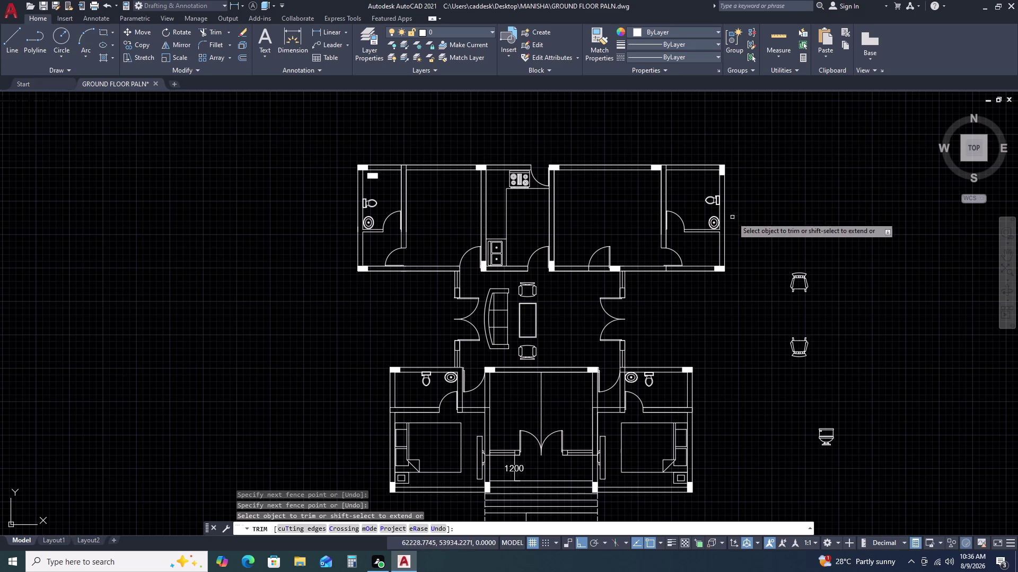
scroll(up, 3)
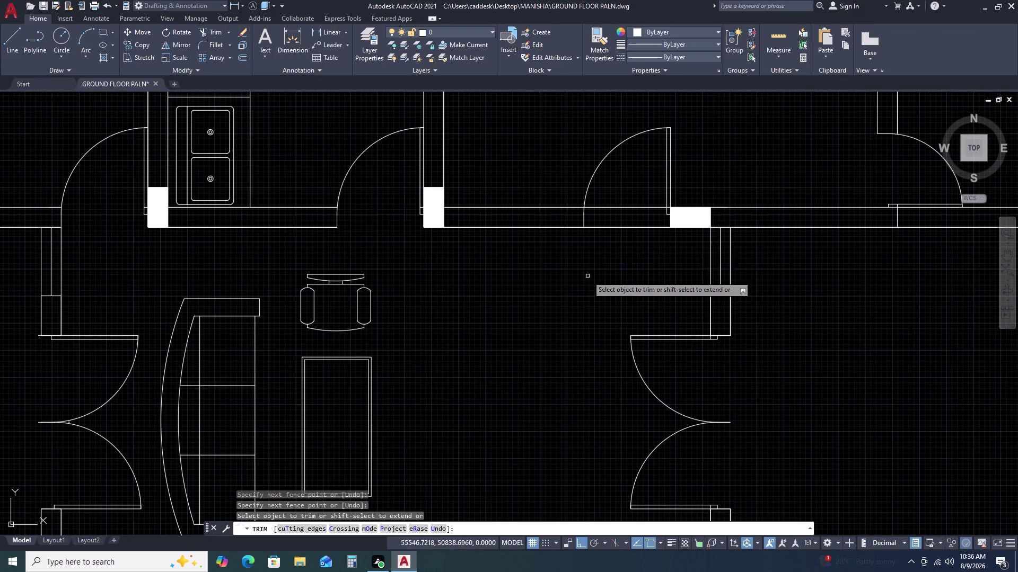
click(630, 181)
click(621, 248)
scroll(down, 3)
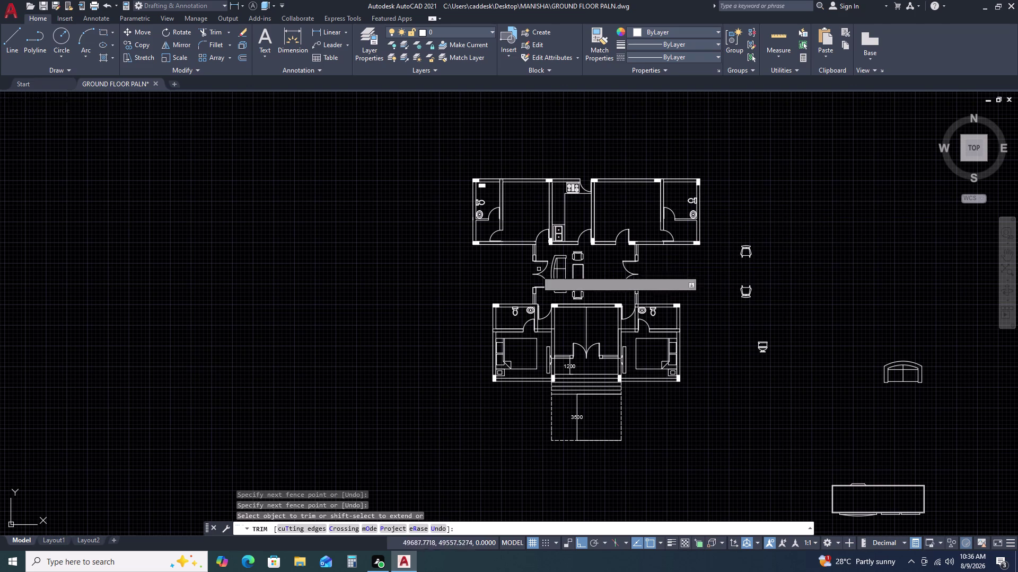
key(Escape)
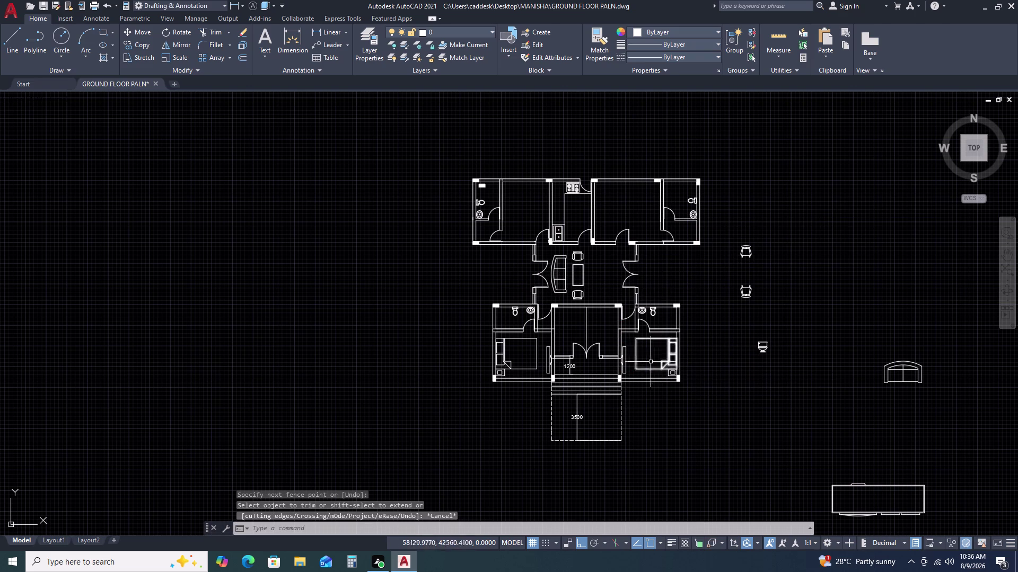
Delete the stray leftover line and another line along the wall.
scroll(up, 3)
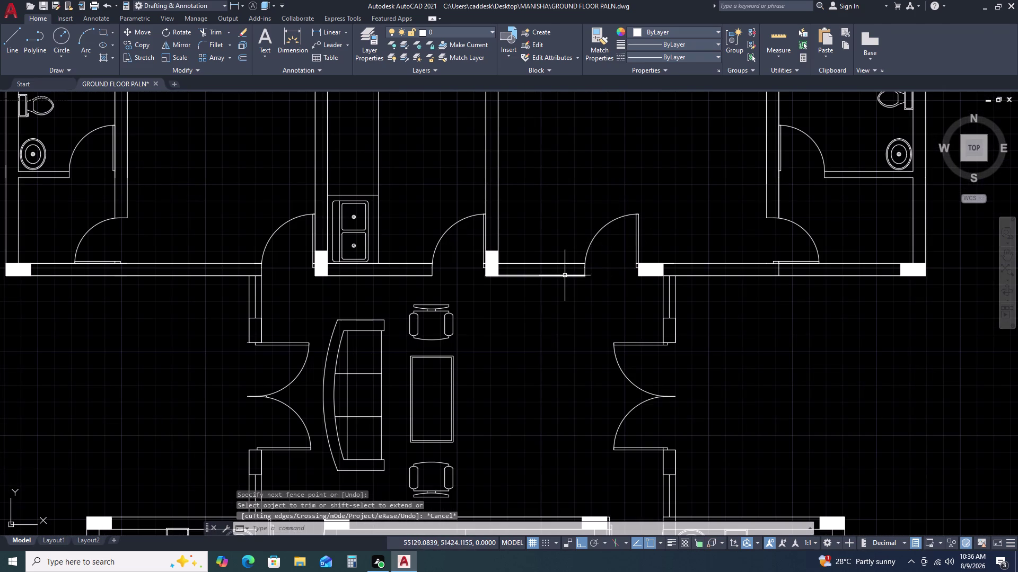
click(565, 275)
key(Delete)
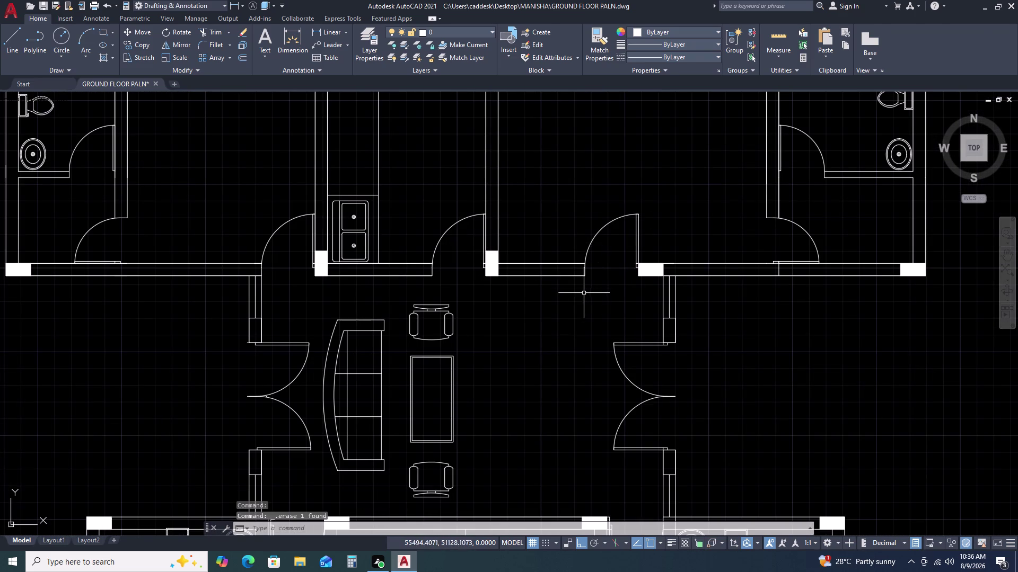
click(836, 277)
key(Delete)
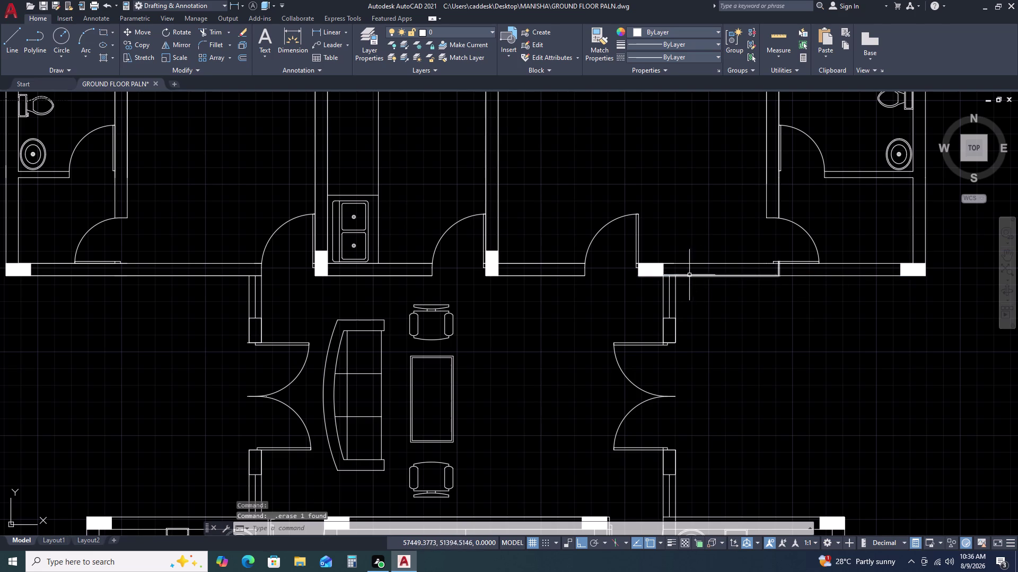
Erase the vertical wall line by the doorway, then undo to restore it.
scroll(up, 3)
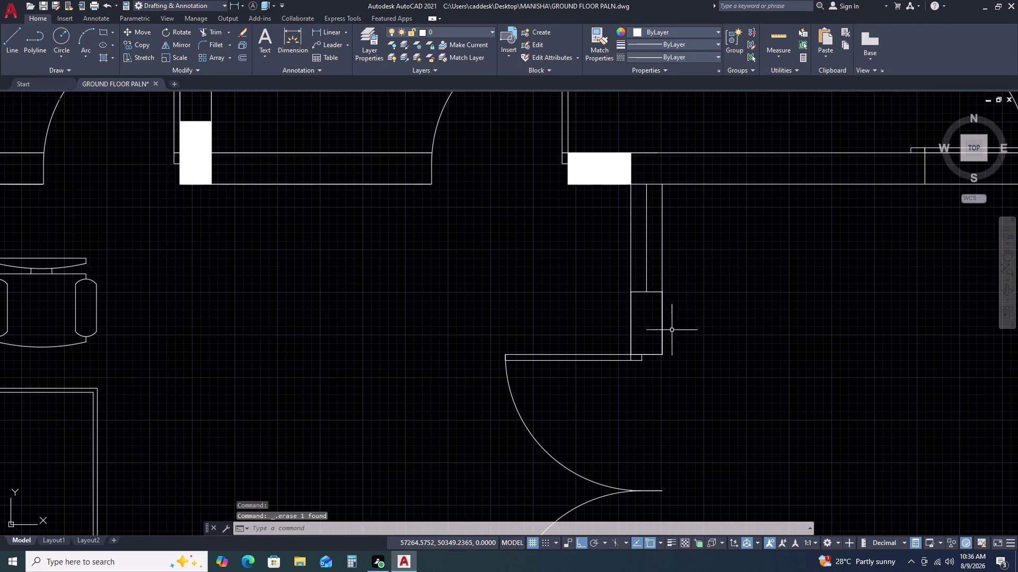
click(662, 309)
key(Delete)
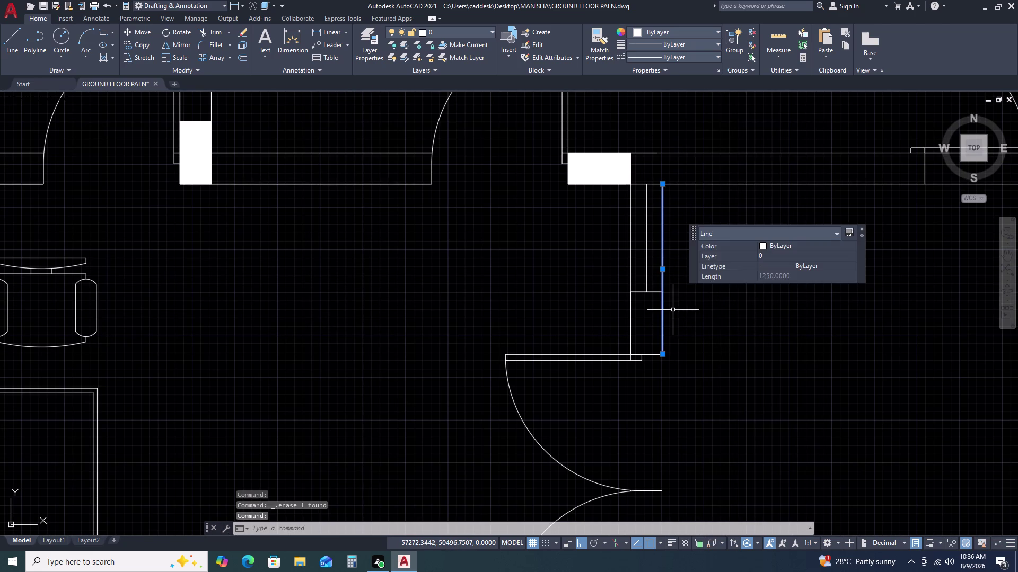
key(ctrl+z)
scroll(down, 3)
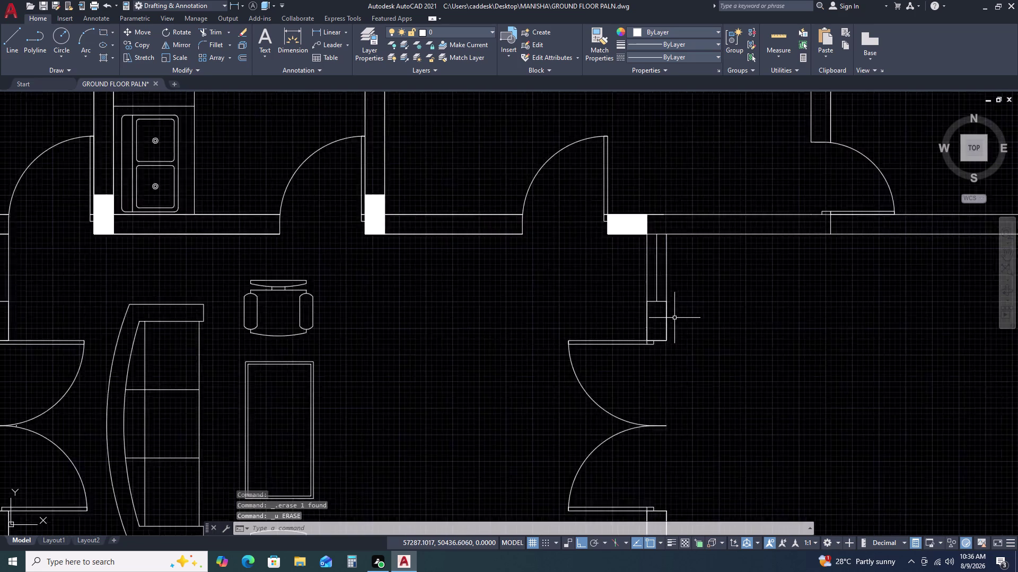
scroll(down, 3)
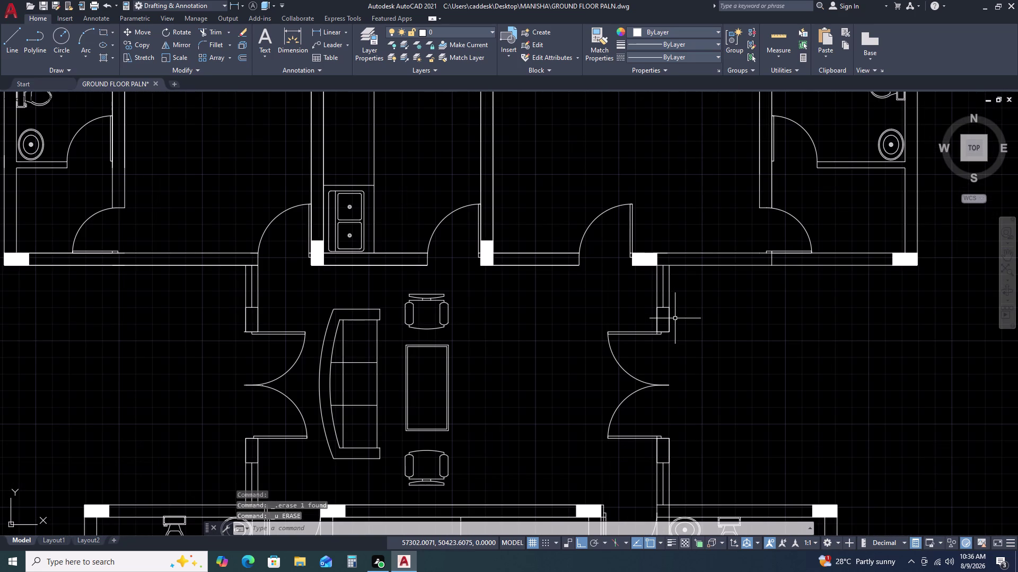
scroll(down, 3)
middle_drag(763, 330, 652, 234)
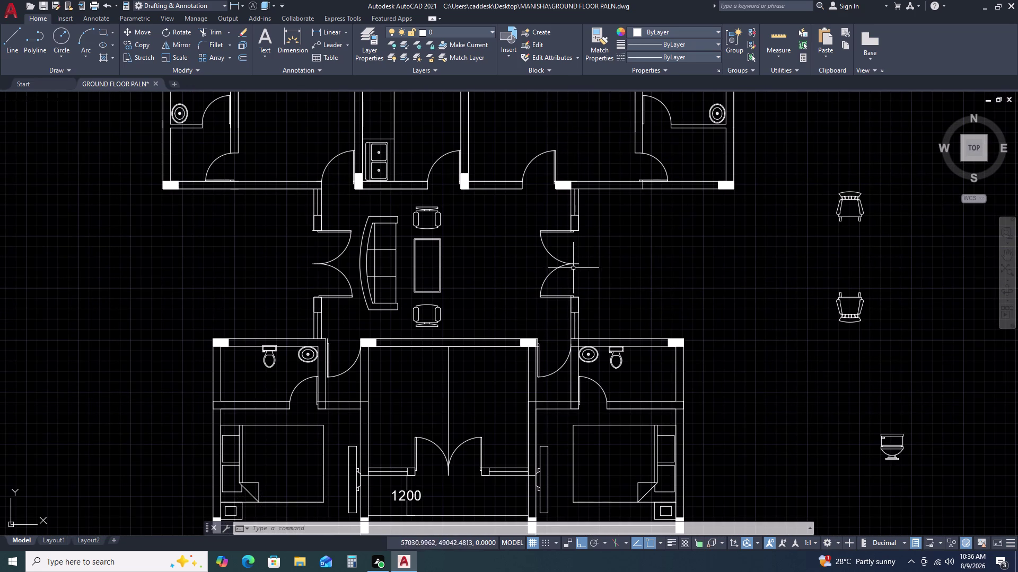
scroll(down, 3)
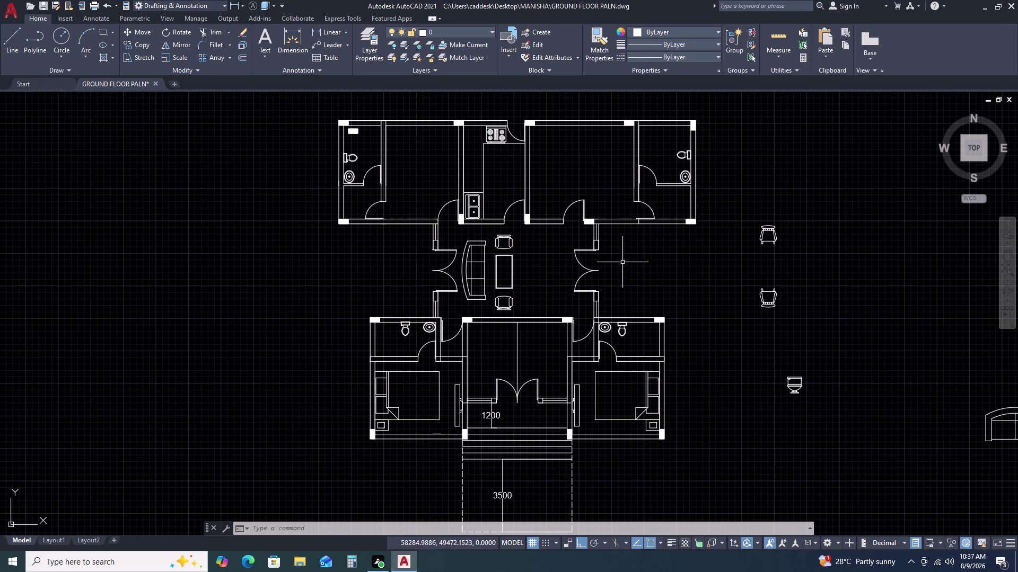
Select the right bathroom's door block to inspect it as an 850 imperial door.
click(647, 172)
click(650, 160)
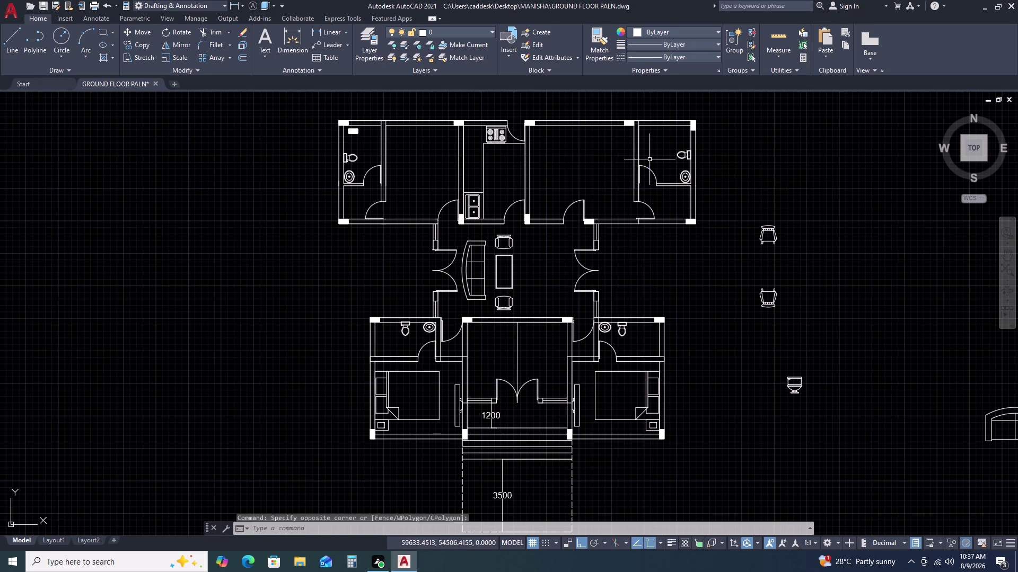
click(649, 168)
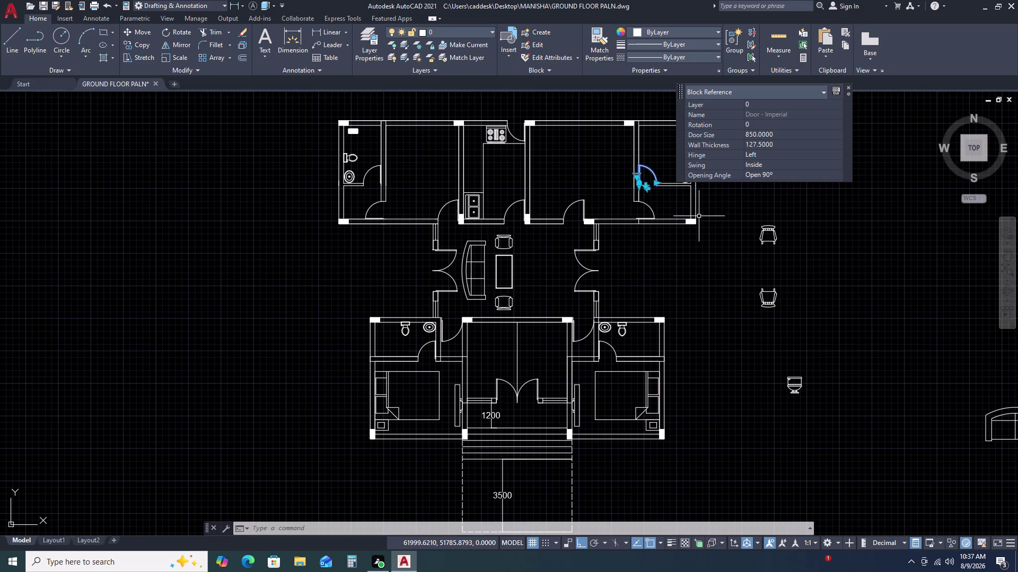
Pan to the living room and window-select the sofa, table and chairs.
middle_drag(622, 309, 638, 248)
scroll(up, 3)
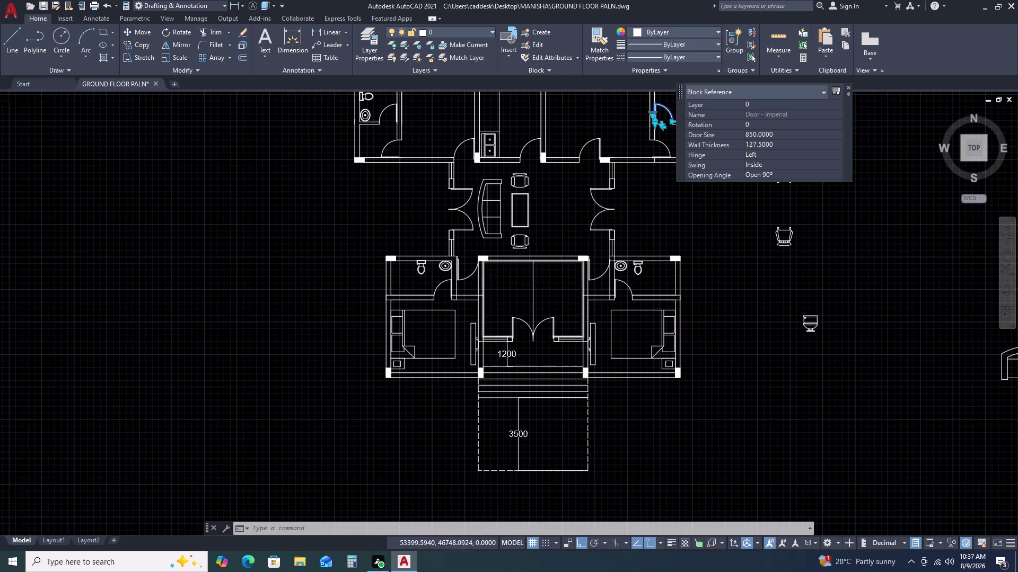
scroll(up, 3)
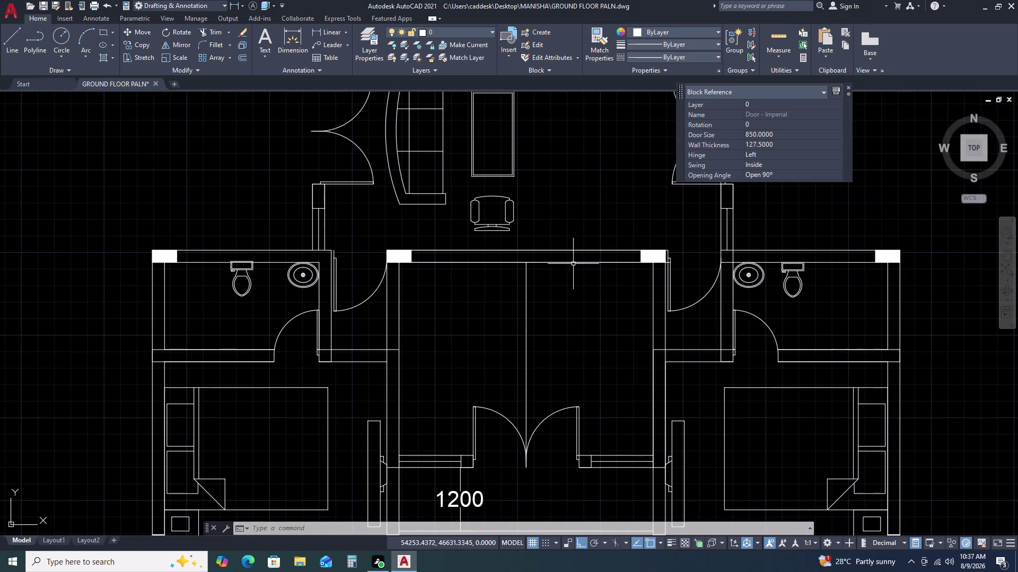
scroll(down, 3)
scroll(up, 3)
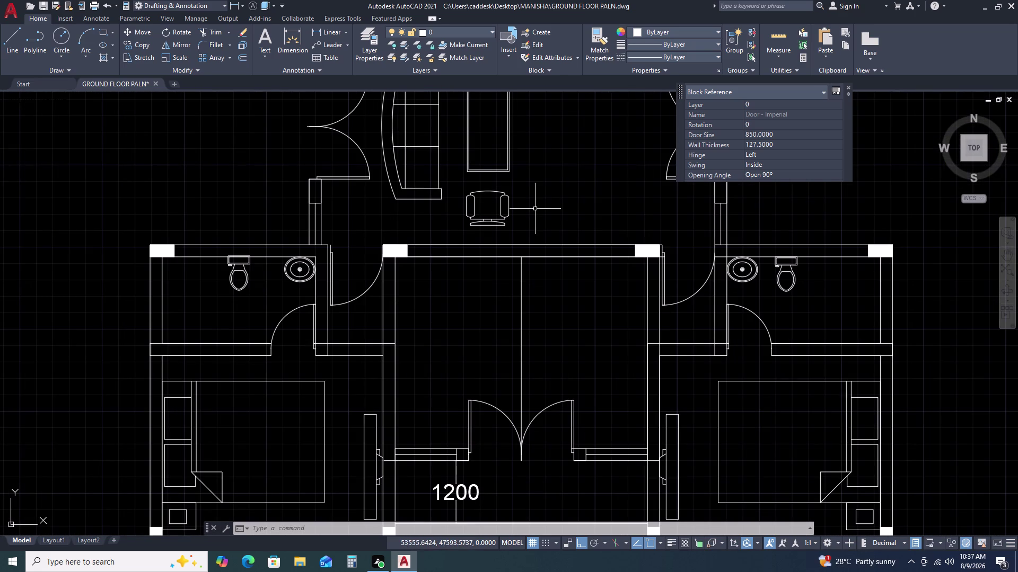
scroll(down, 3)
scroll(up, 3)
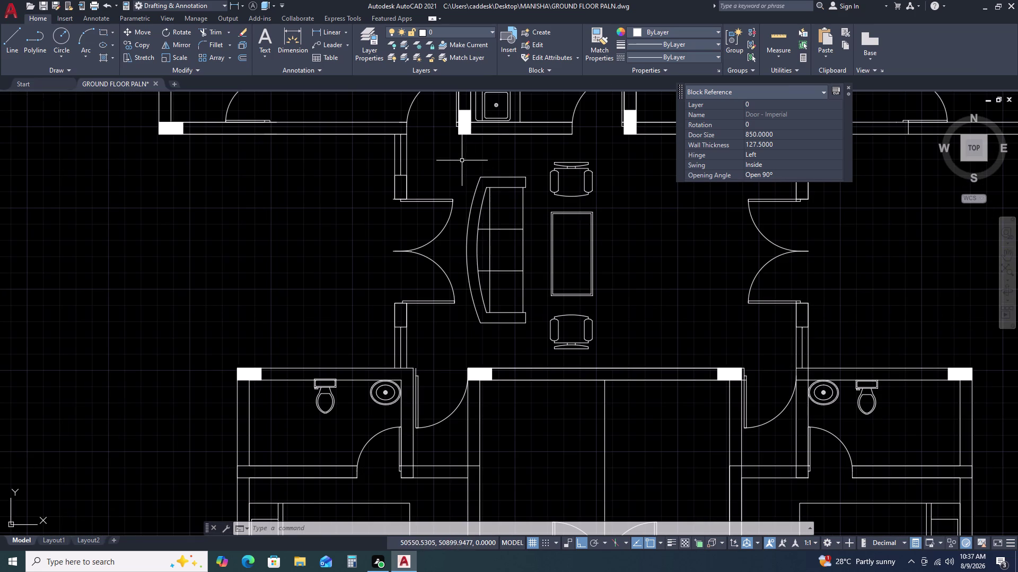
click(462, 160)
click(613, 355)
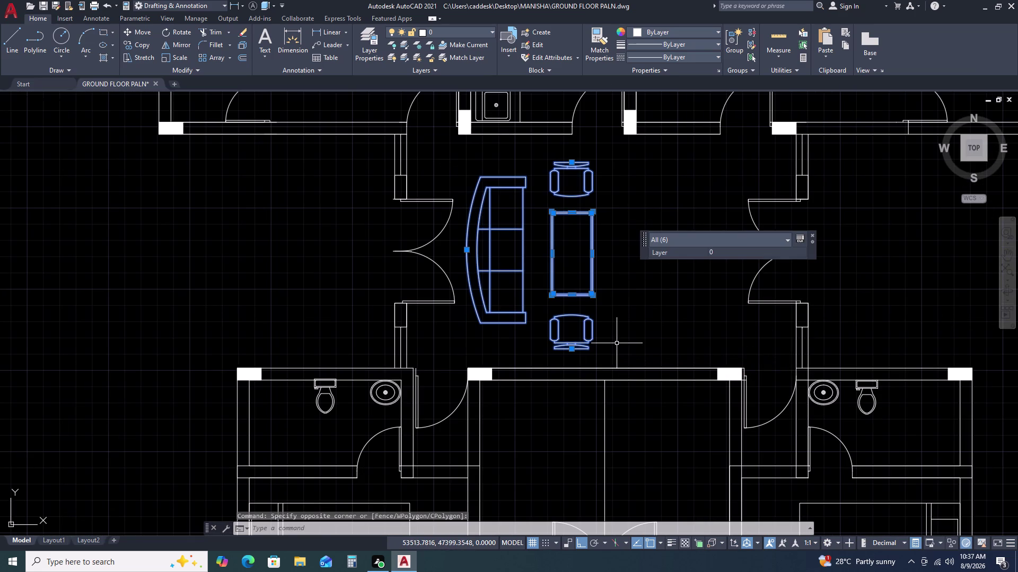
Scale down the selected sofa, table and chairs about a base point at the table.
text(SC)
key(space)
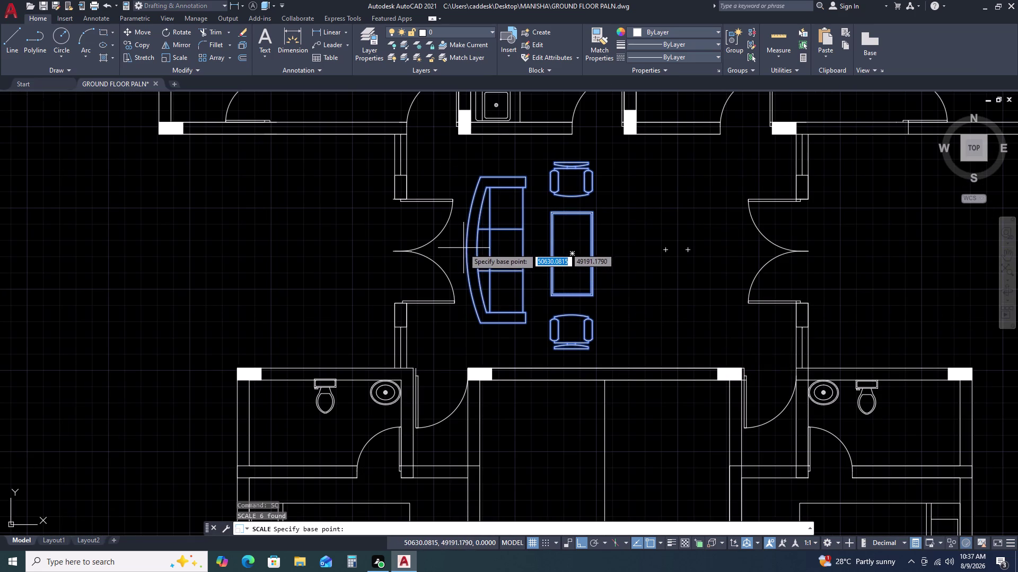
click(467, 250)
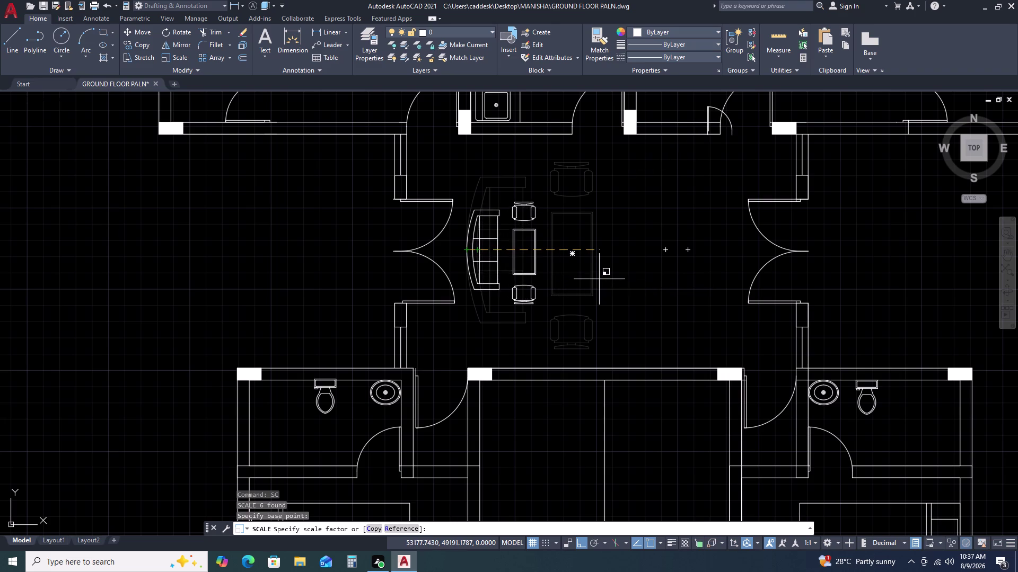
click(659, 293)
scroll(down, 3)
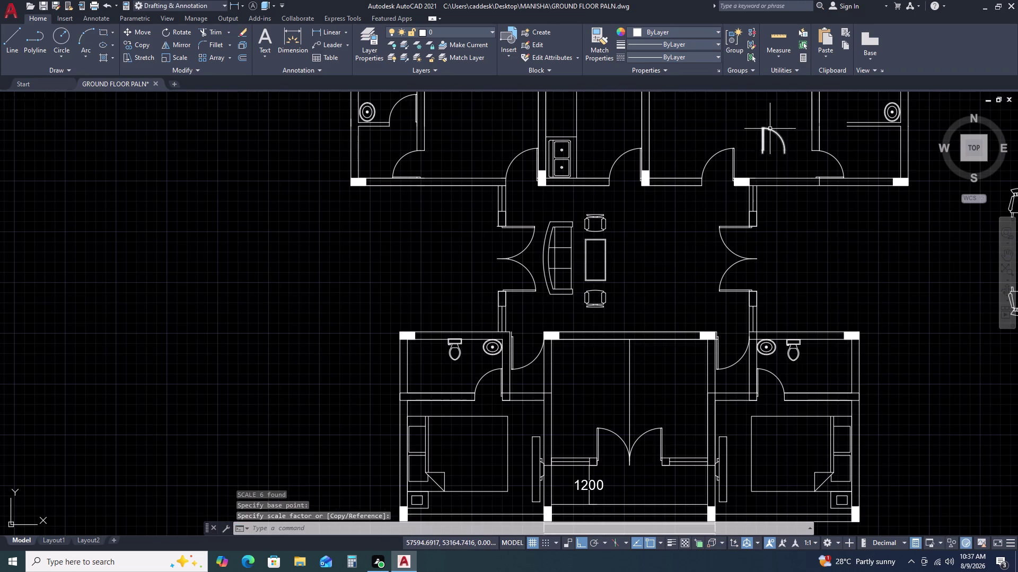
click(770, 129)
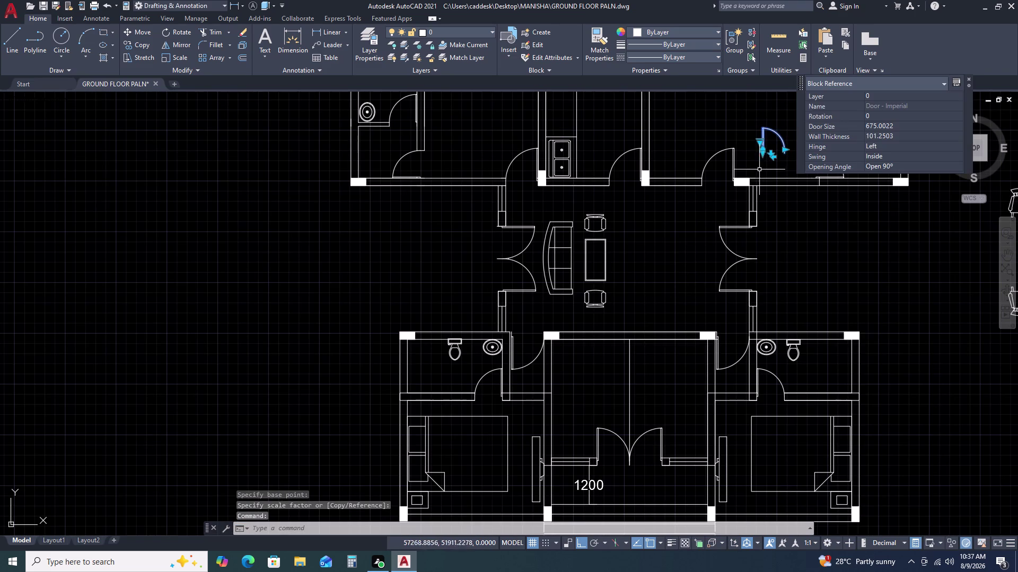
Move the small door symbol into the central lobby with Ortho turned off.
text(M)
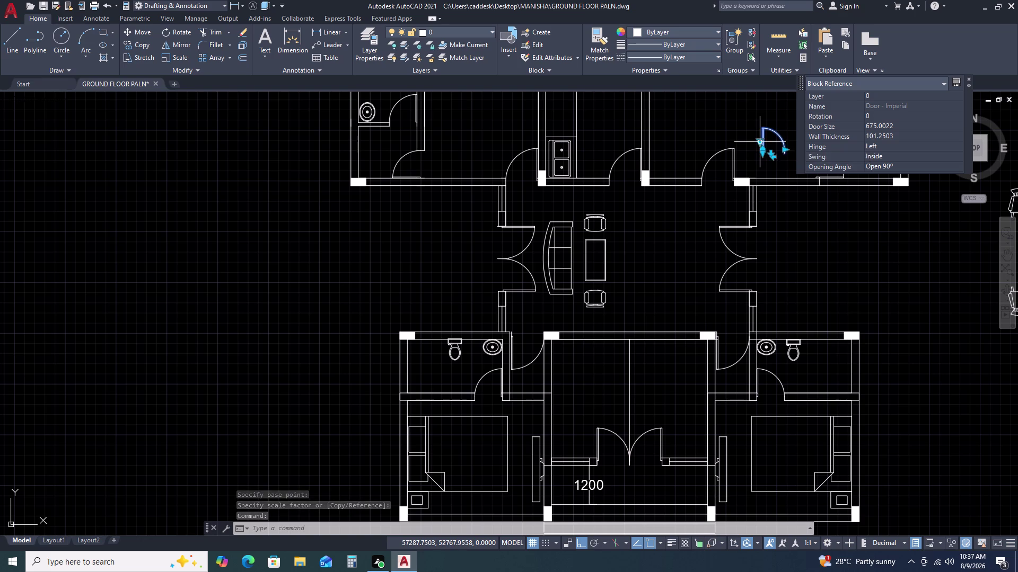
key(space)
click(758, 142)
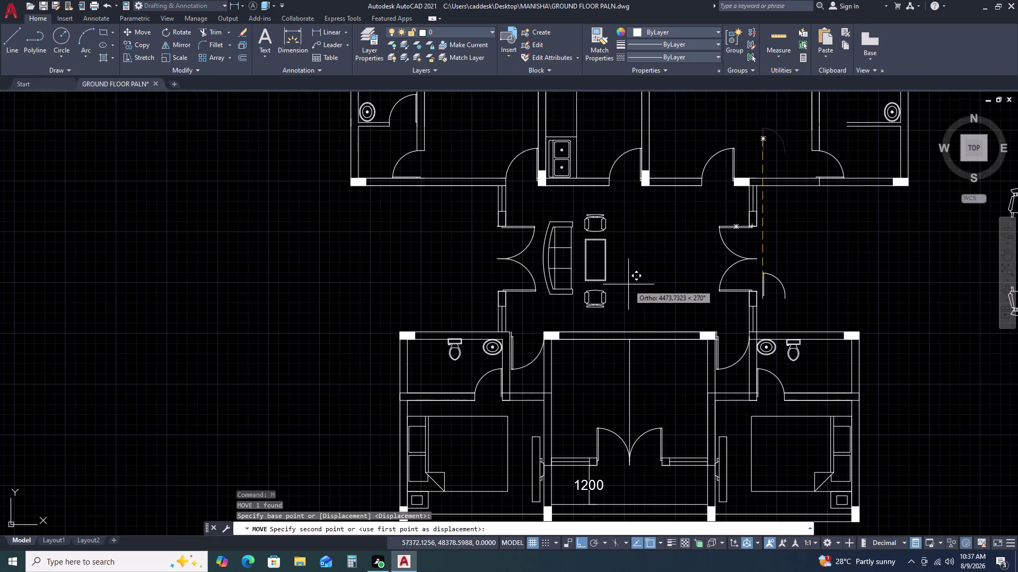
key(F8)
double_click(654, 249)
key(Escape)
click(683, 242)
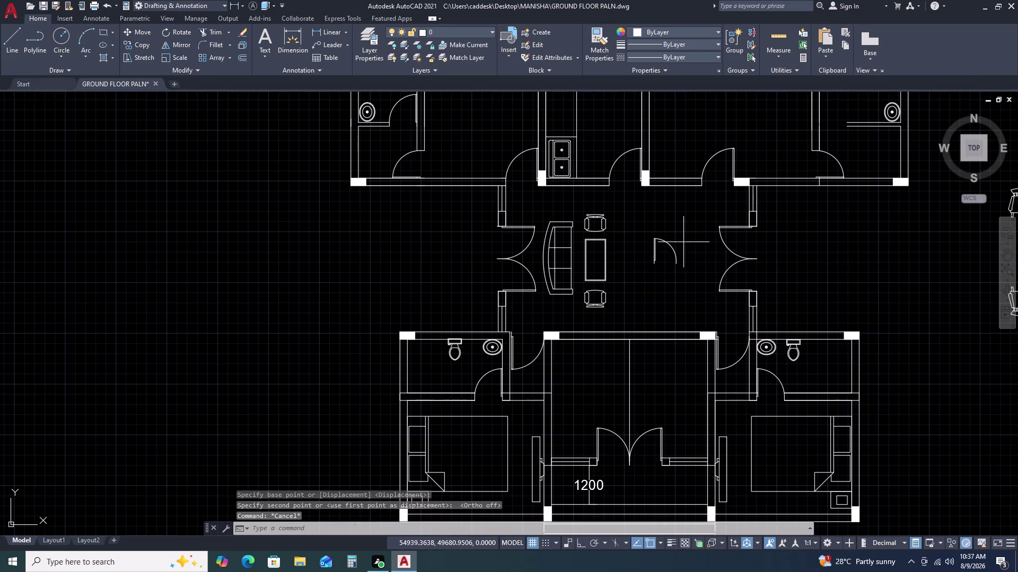
click(668, 269)
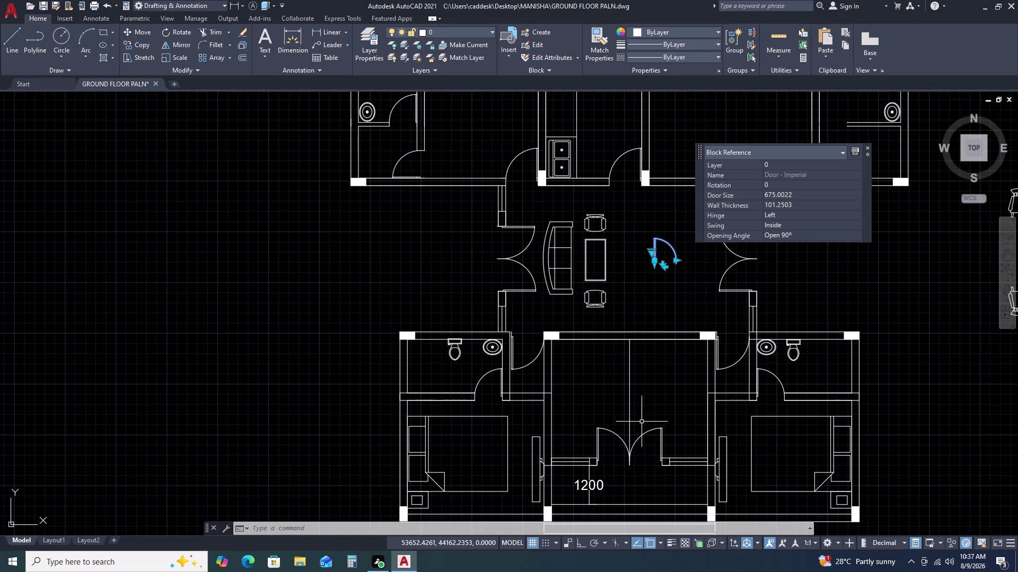
Pan and zoom over the lower rooms and entrance to check the door's placement.
middle_drag(662, 398, 645, 277)
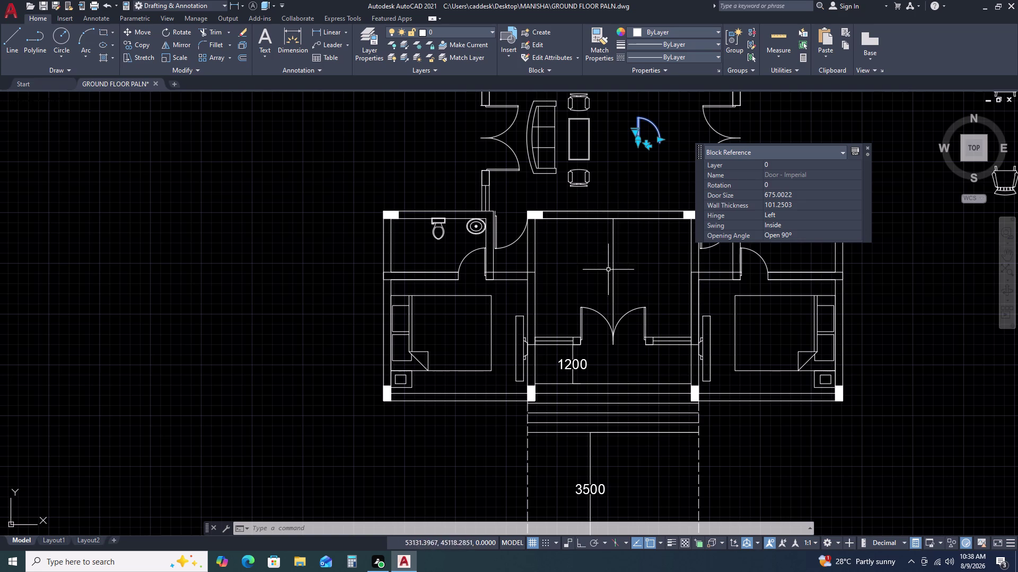
scroll(down, 3)
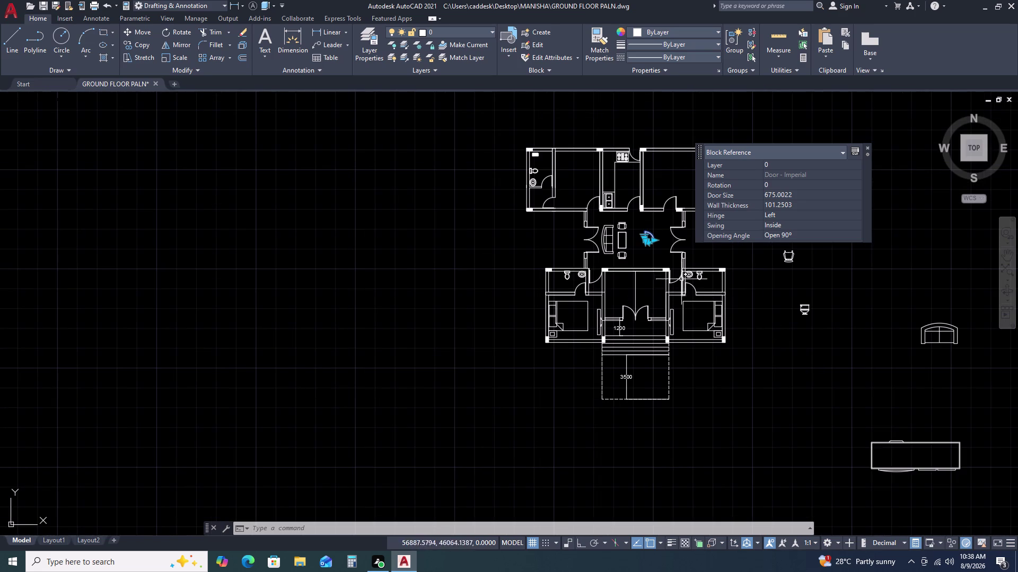
scroll(up, 3)
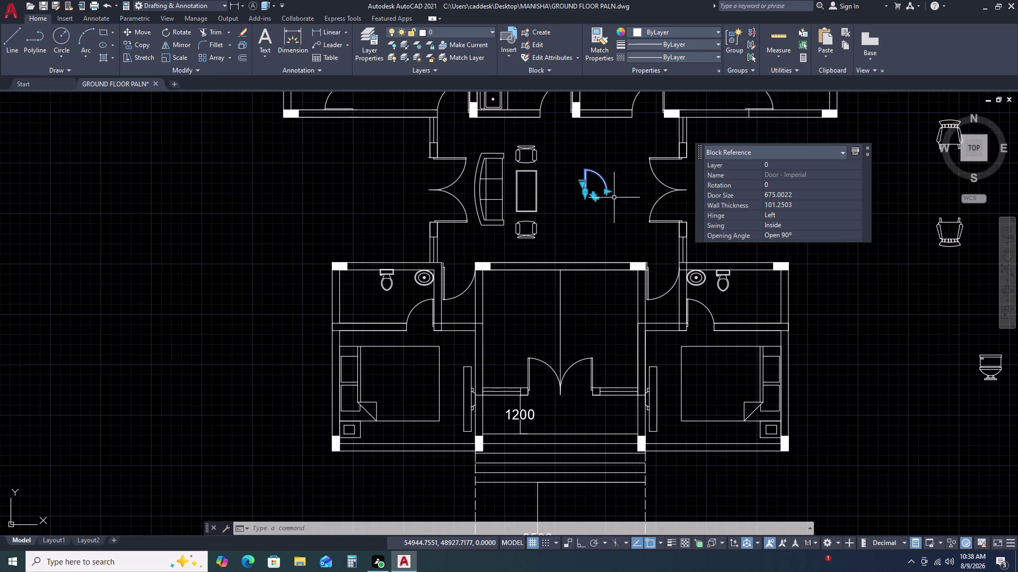
scroll(up, 3)
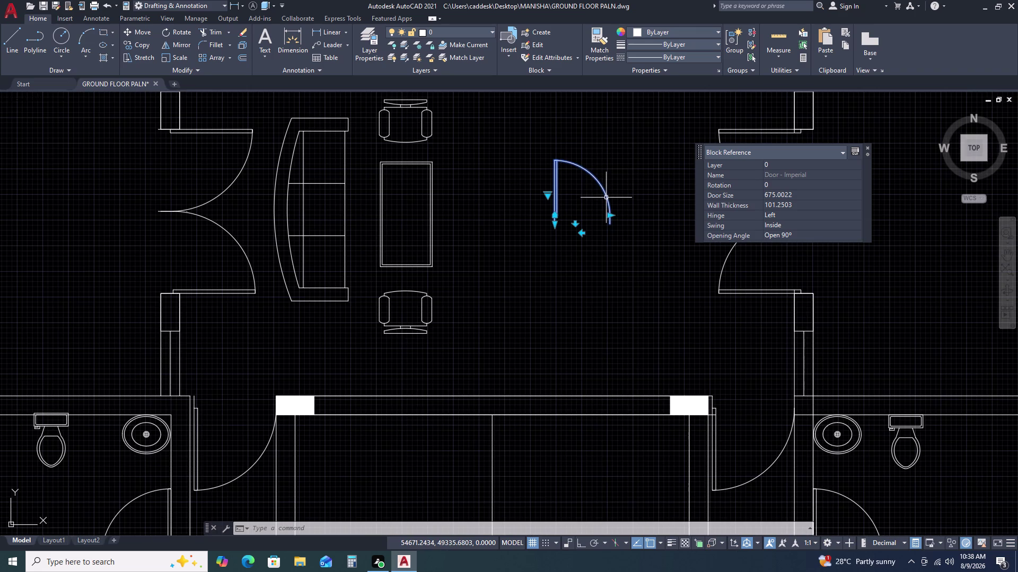
key(Escape)
scroll(down, 3)
scroll(down, 3)
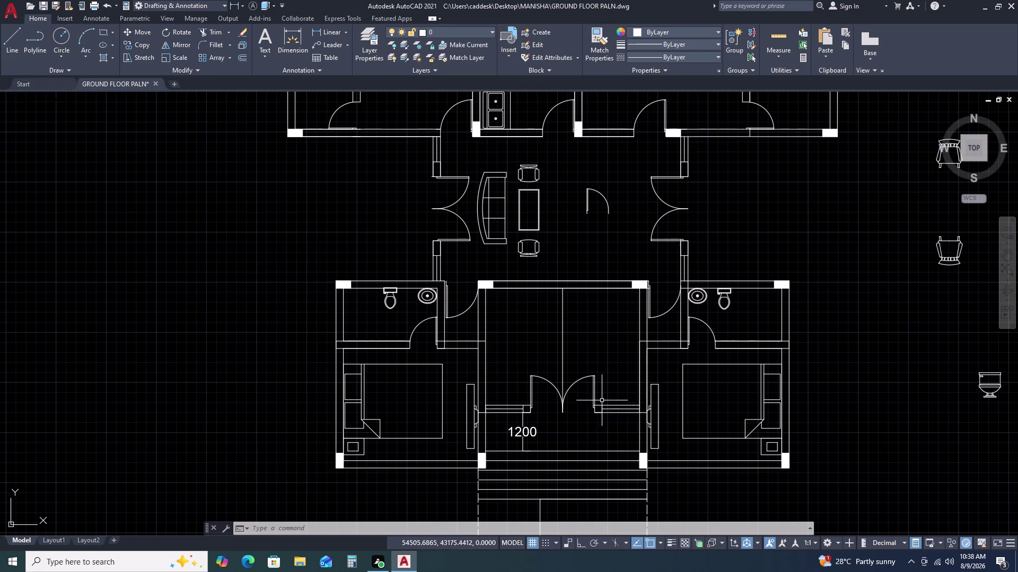
scroll(up, 3)
scroll(down, 3)
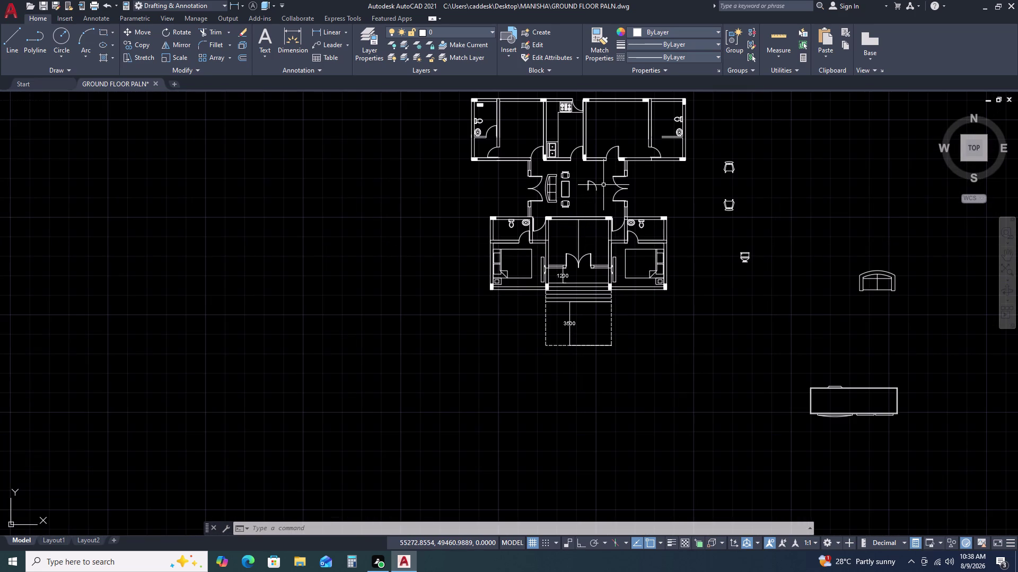
Mirror the lobby door about a roughly vertical line, keeping the original.
click(603, 185)
click(592, 193)
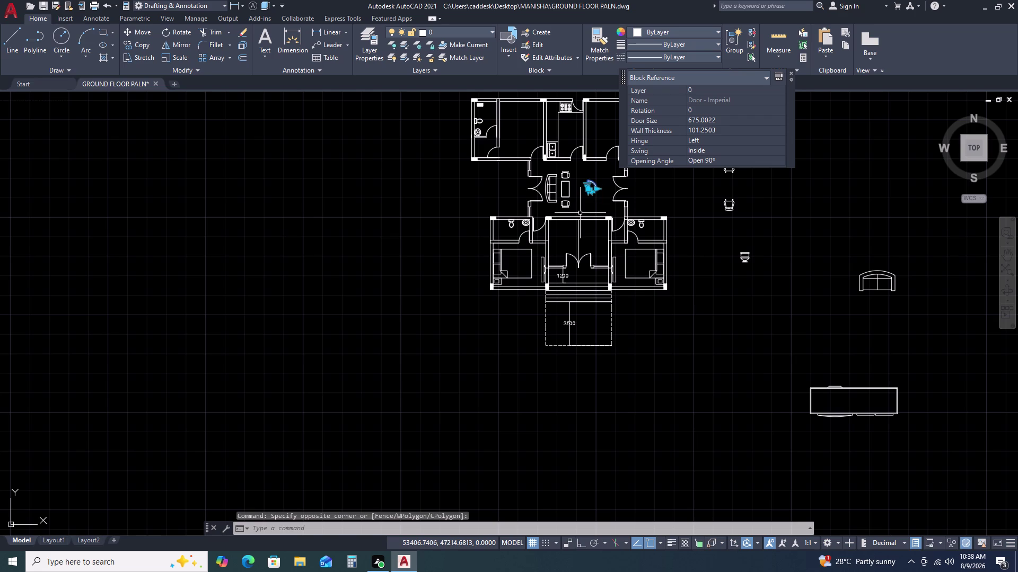
text(MI)
key(space)
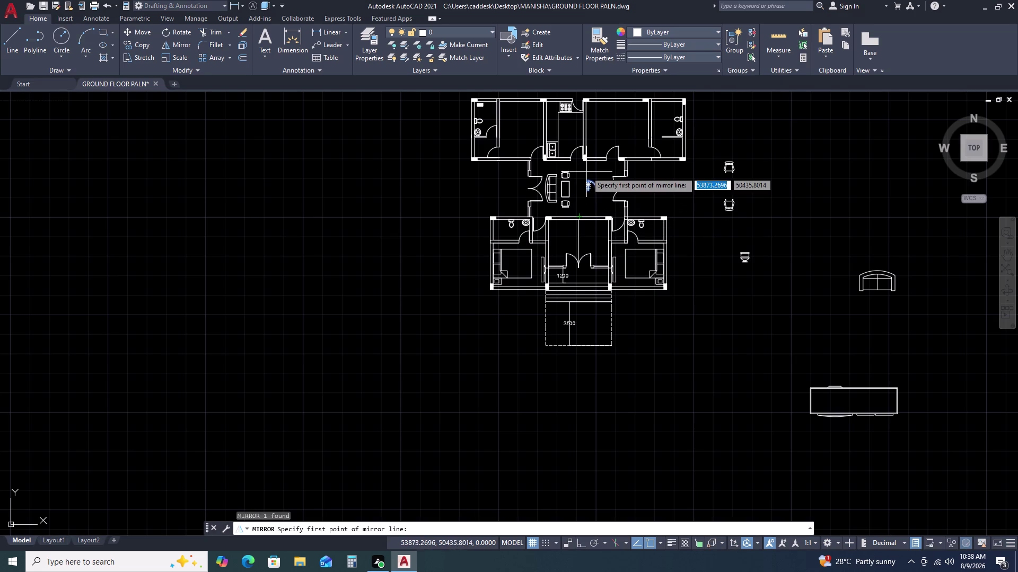
middle_drag(591, 173, 608, 215)
scroll(up, 3)
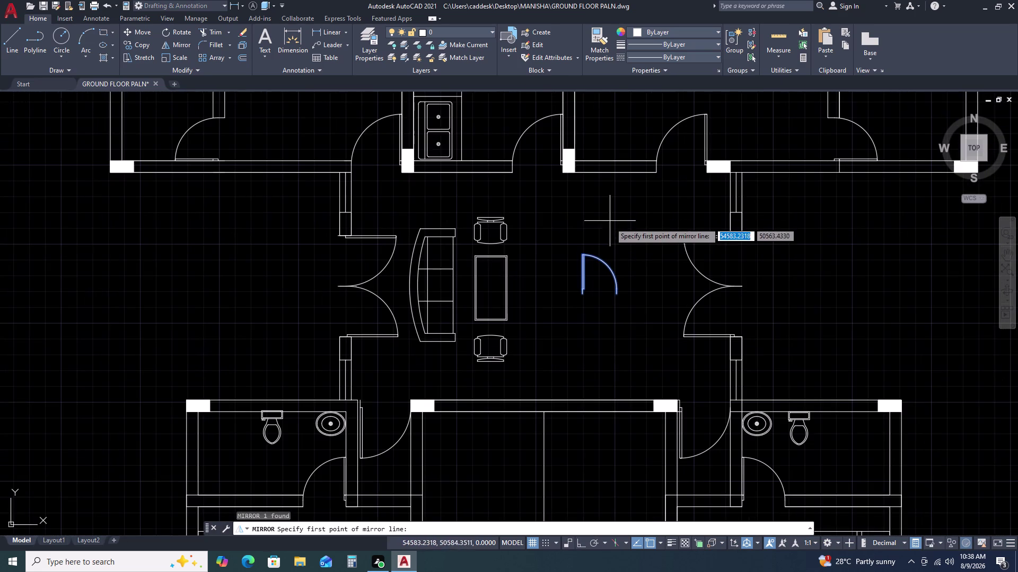
click(617, 295)
click(615, 247)
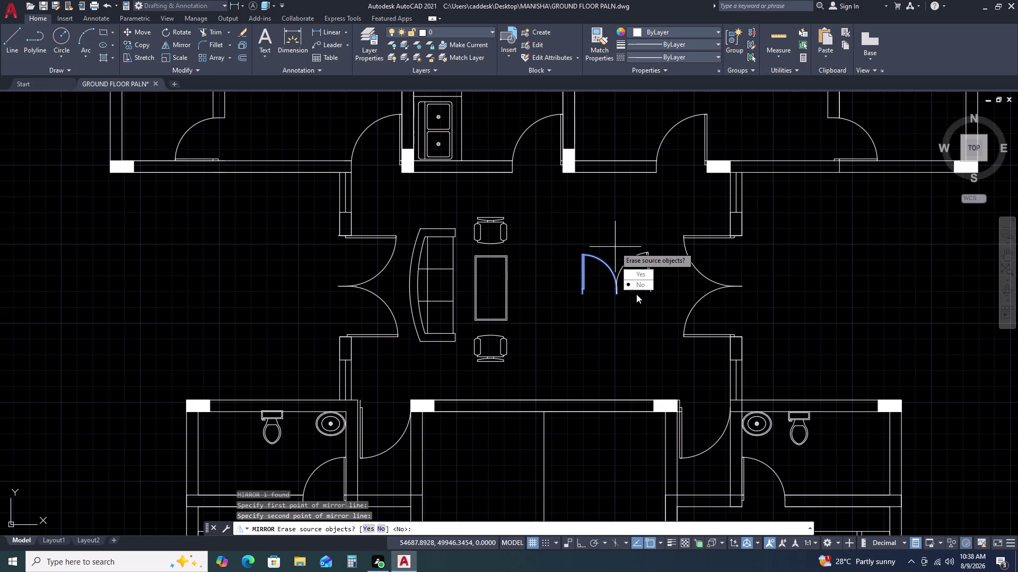
click(639, 288)
key(Escape)
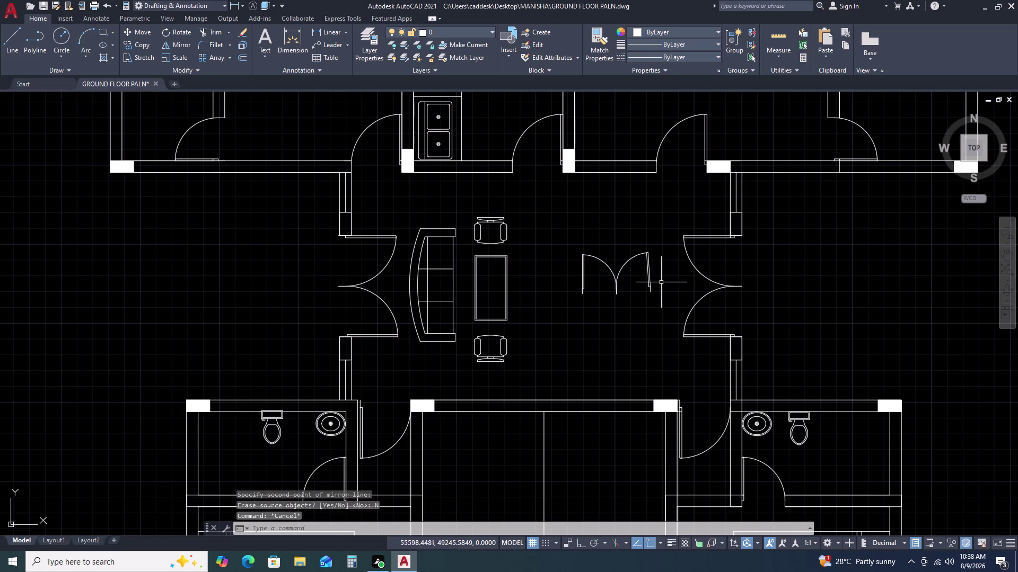
Delete the misplaced mirrored copy of the lobby door.
click(664, 283)
click(640, 247)
key(Delete)
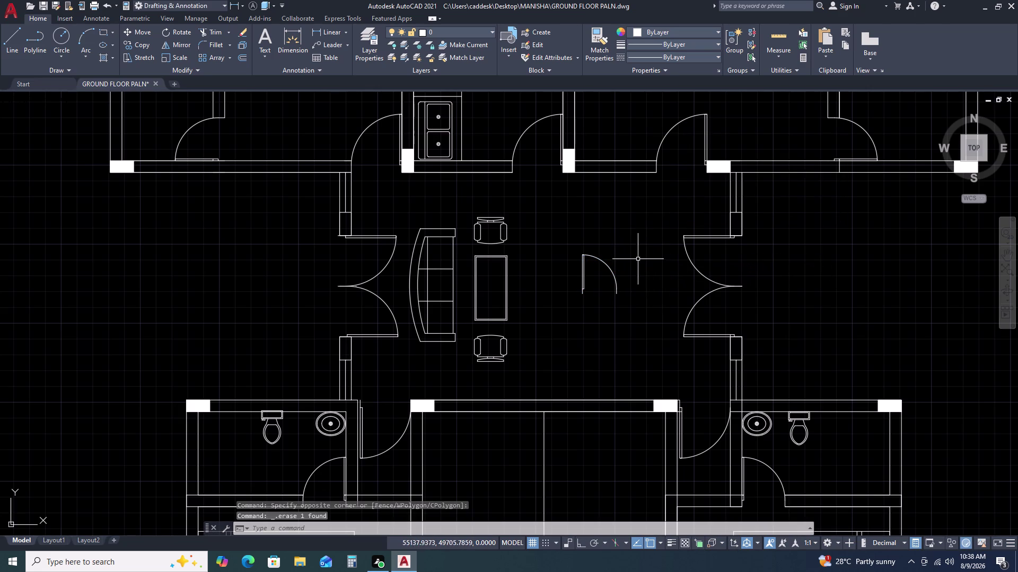
Mirror the lobby door again with Ortho about a vertical line, forming a double door.
click(634, 261)
click(605, 288)
text(MI)
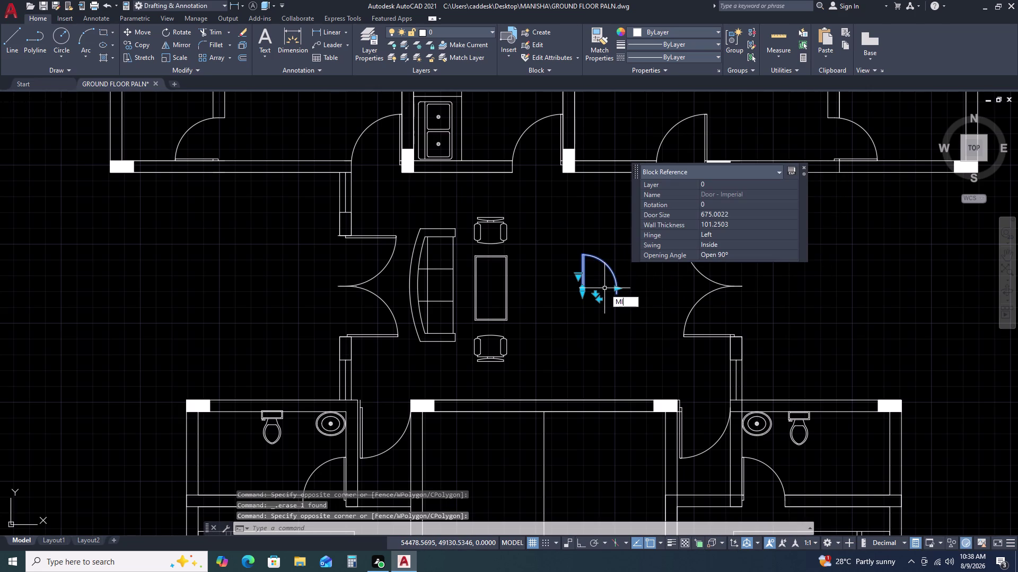
key(space)
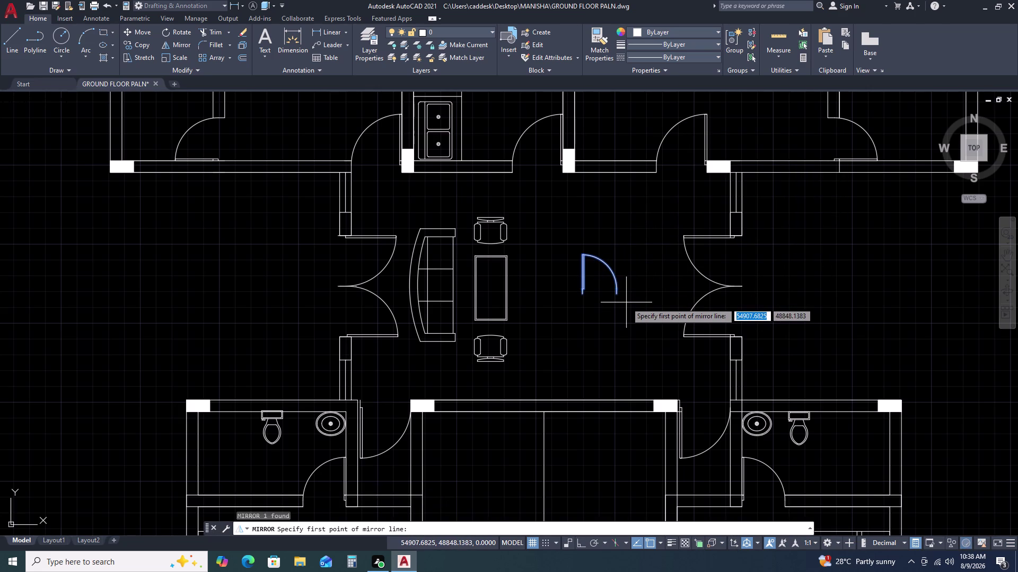
scroll(up, 3)
click(600, 283)
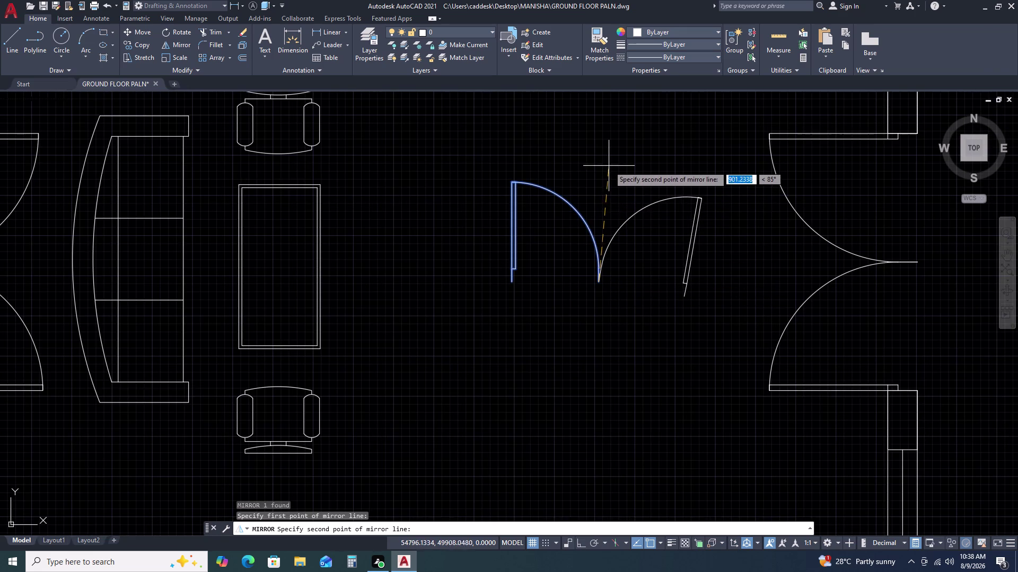
key(F8)
click(606, 147)
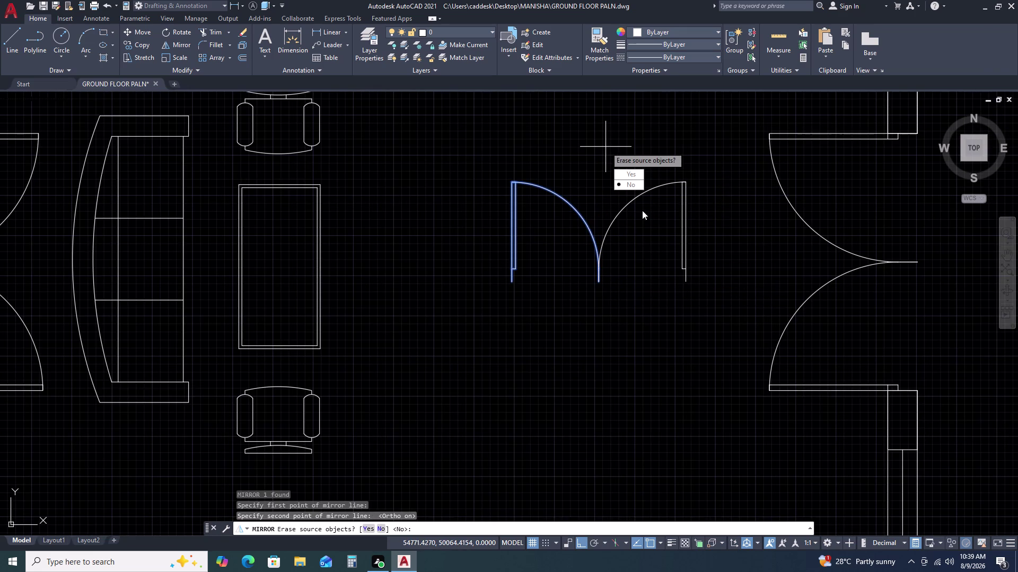
click(636, 187)
scroll(down, 3)
scroll(down, 3)
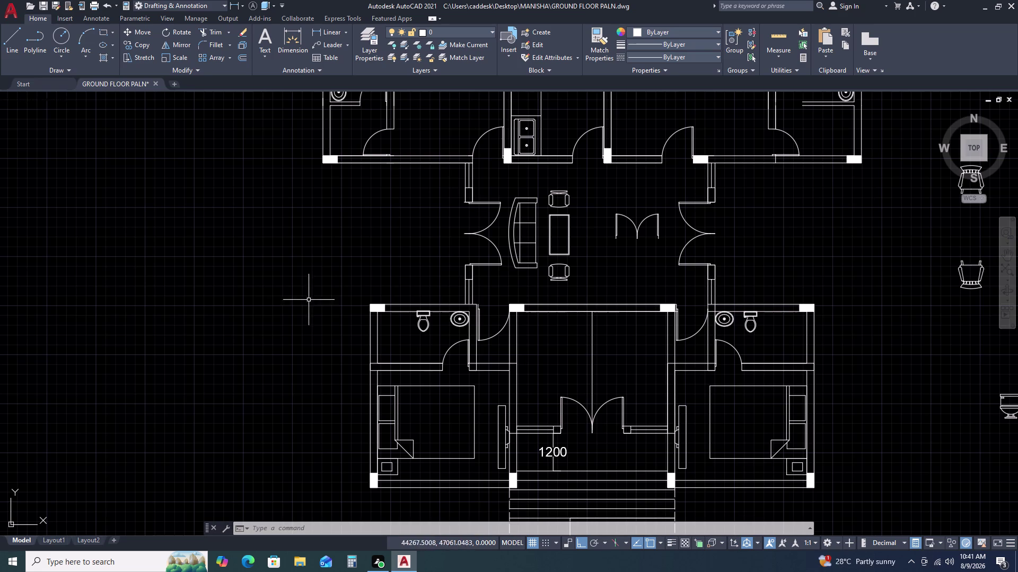
Pan and zoom to bring the whole floor plan into view.
scroll(down, 3)
middle_drag(798, 432, 691, 377)
scroll(up, 3)
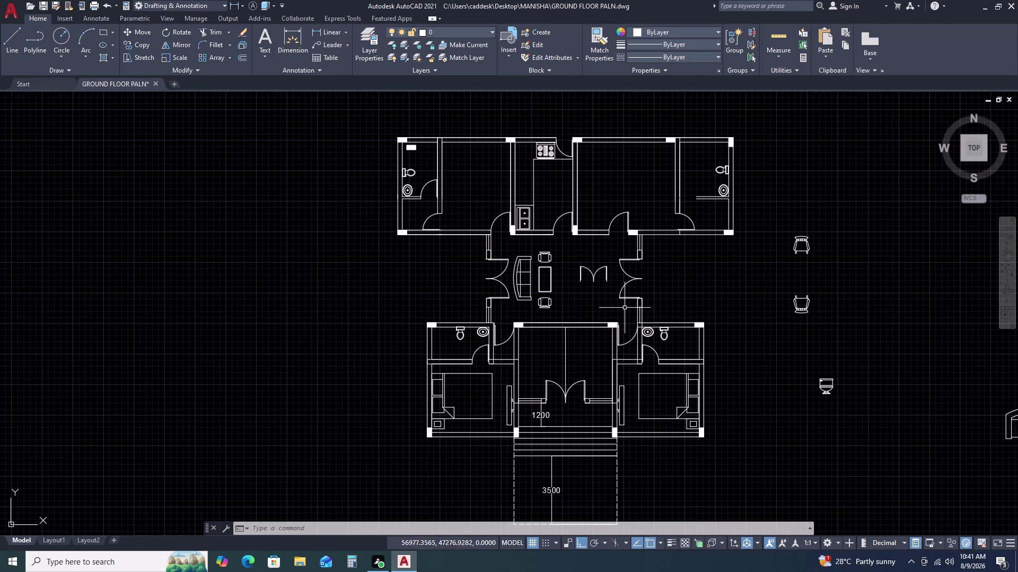
scroll(up, 3)
Move the right lobby doors further to the right.
click(653, 216)
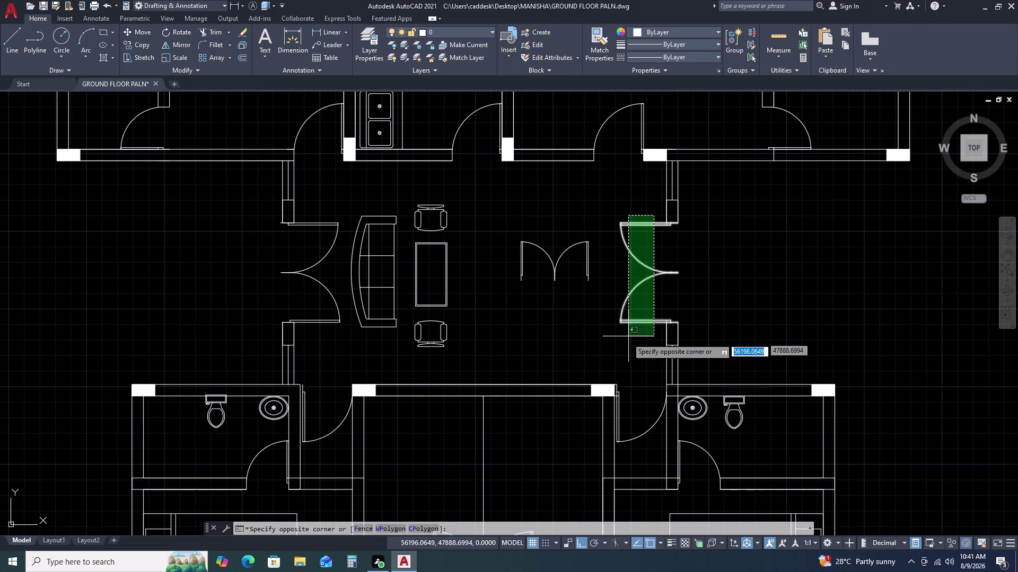
click(623, 338)
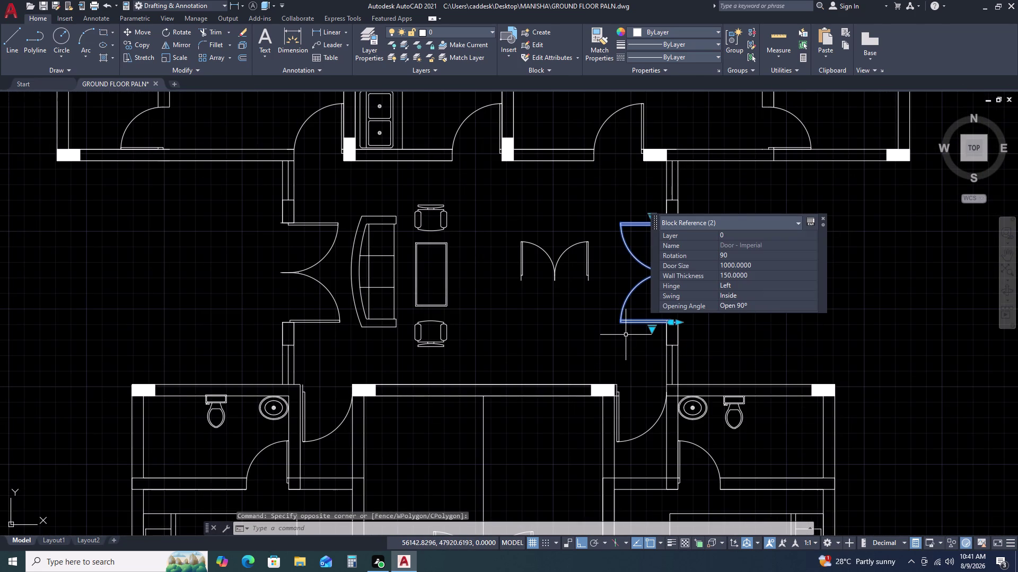
text(M)
key(space)
click(630, 331)
click(864, 329)
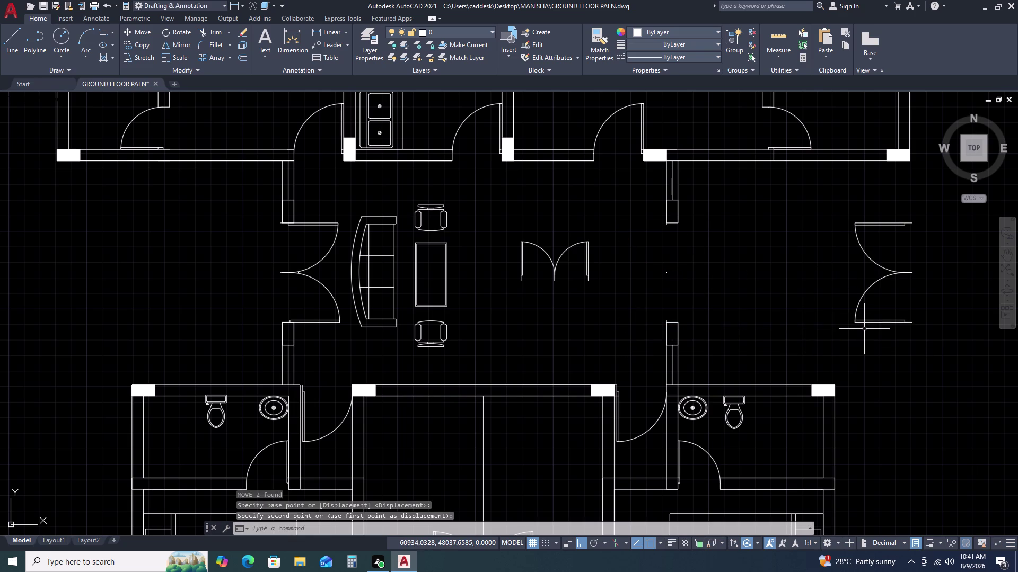
key(Escape)
Delete the leftover pieces near the lobby doors.
click(699, 267)
click(652, 287)
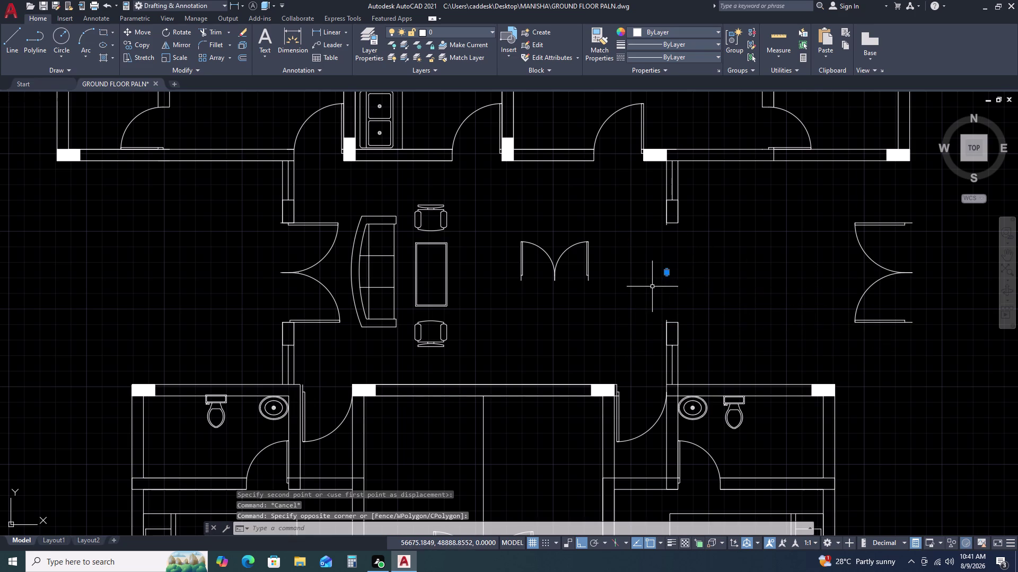
key(Delete)
scroll(down, 3)
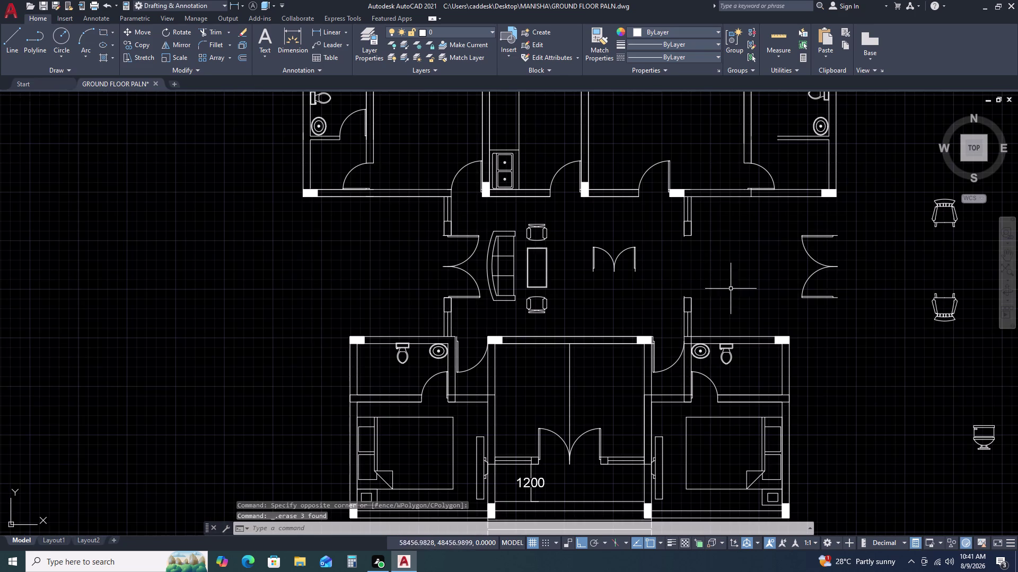
scroll(up, 3)
scroll(up, 3)
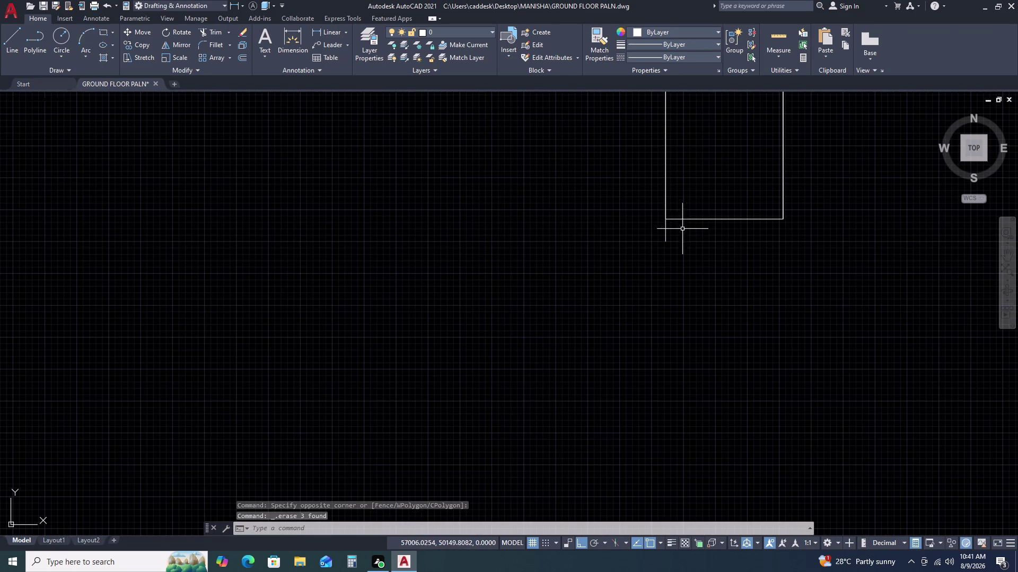
Trim the wall lines crossed by a short fence near the lobby.
text(TR)
key(space)
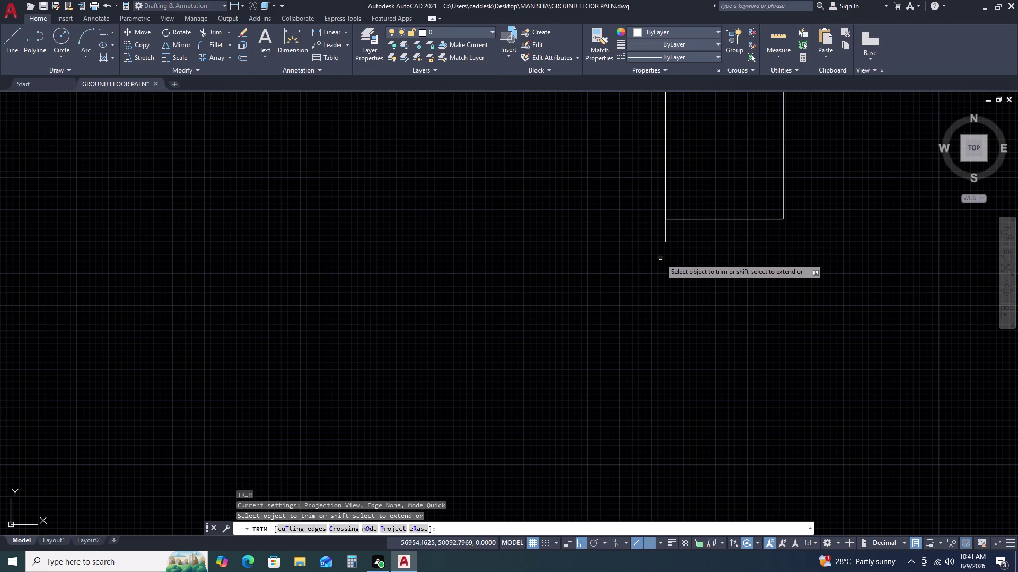
click(677, 235)
click(648, 239)
key(Escape)
scroll(down, 3)
middle_drag(843, 436, 832, 418)
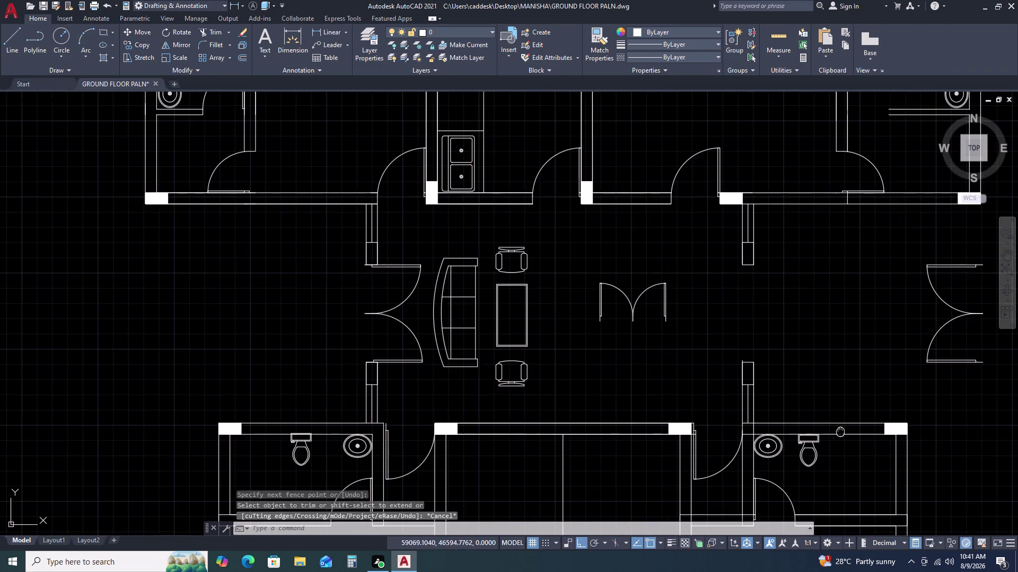
middle_drag(833, 419, 792, 361)
scroll(down, 3)
key(space)
scroll(up, 3)
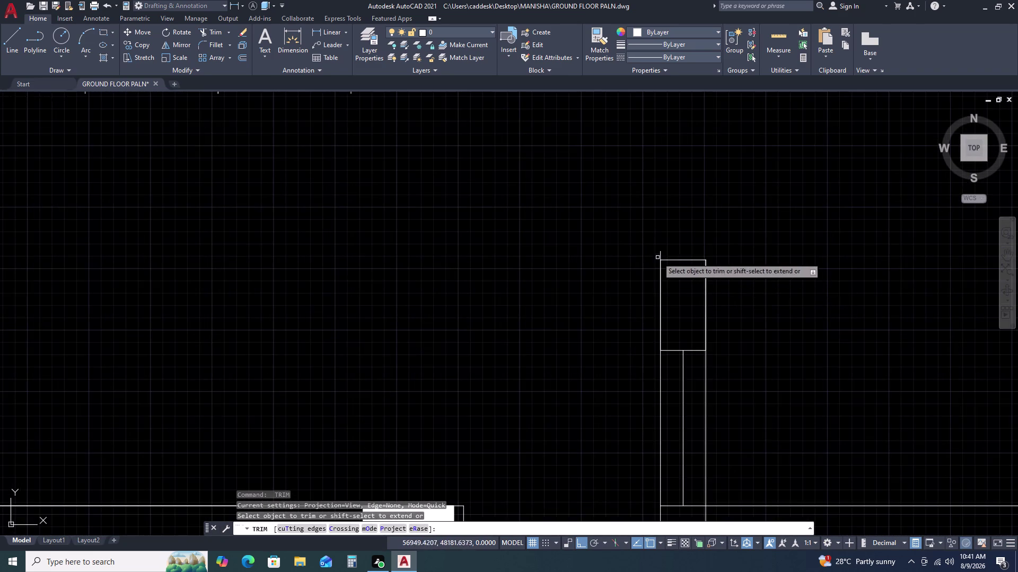
scroll(up, 3)
Fence-trim the remaining wall lines and save the ground floor plan.
click(706, 250)
click(602, 248)
key(space)
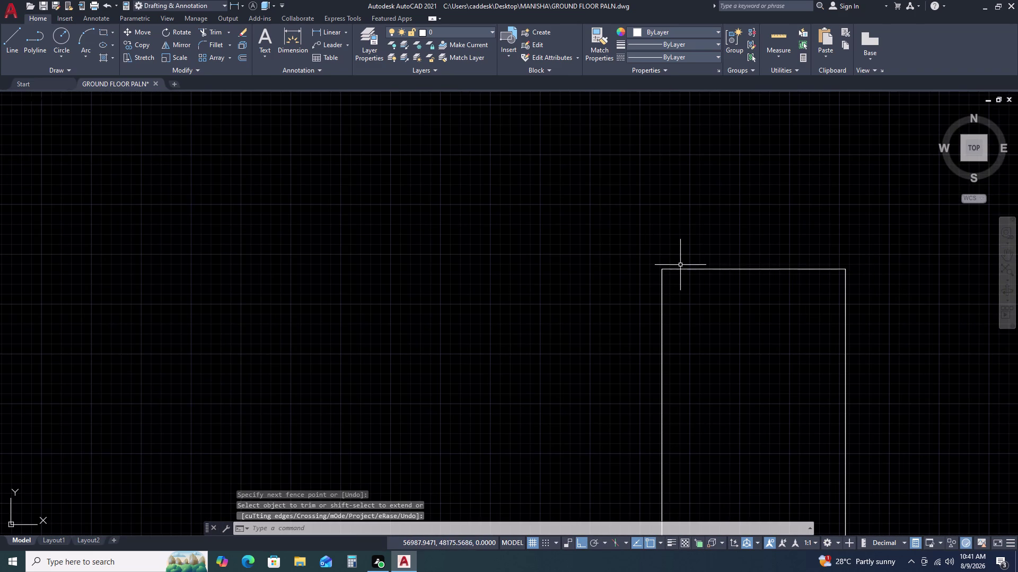
key(ctrl+s)
key(ctrl+s)
key(ctrl+s)
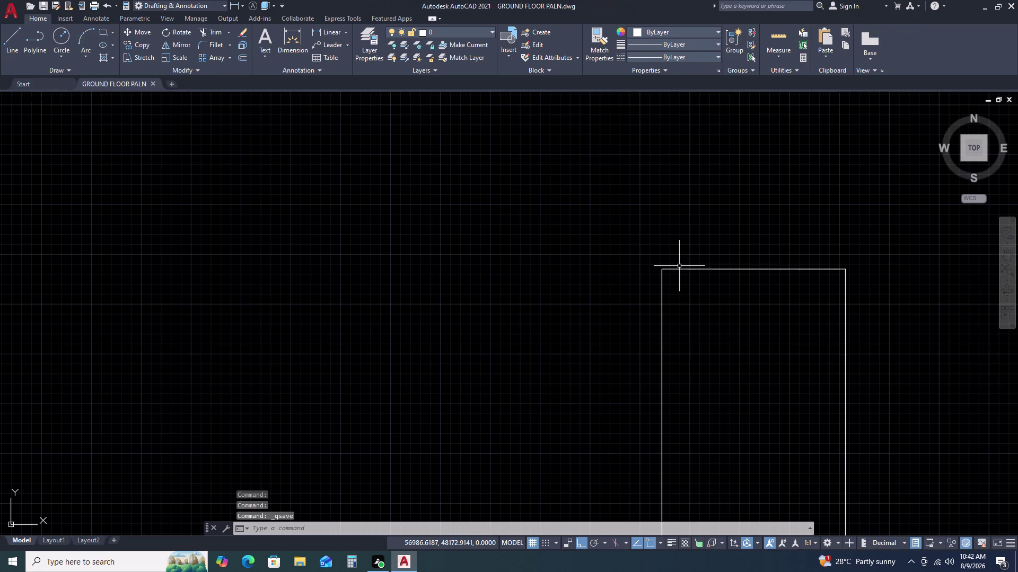
scroll(down, 3)
scroll(down, 3)
middle_drag(787, 449, 781, 441)
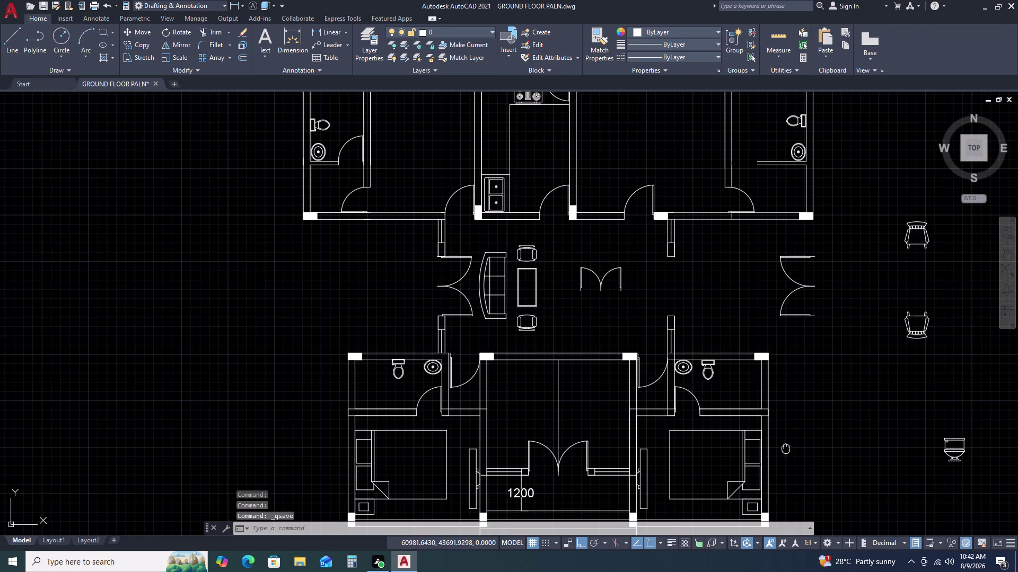
Draw a 2000-unit straight line starting beside the hall's right doors.
middle_drag(781, 441, 740, 368)
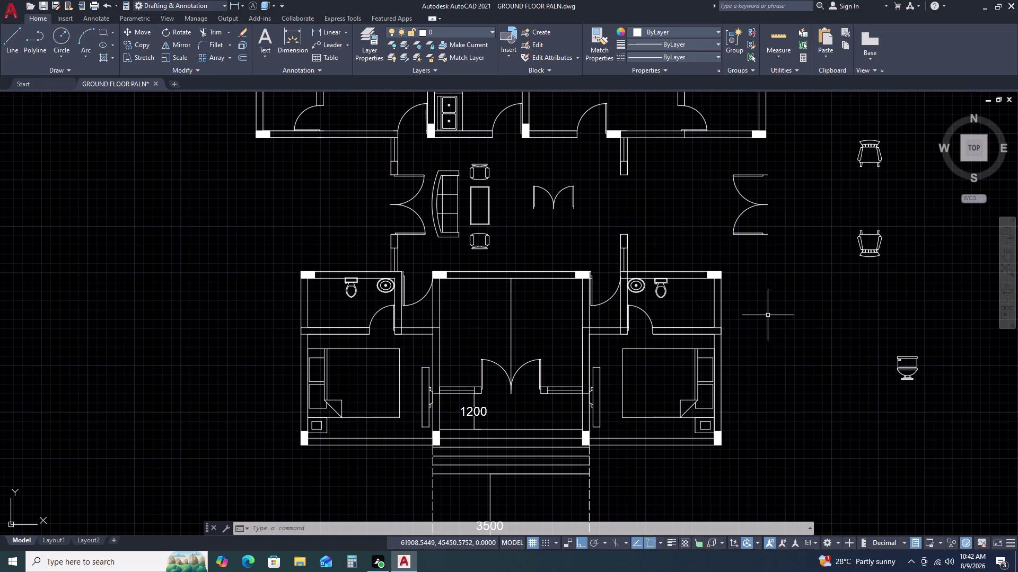
text(L)
key(space)
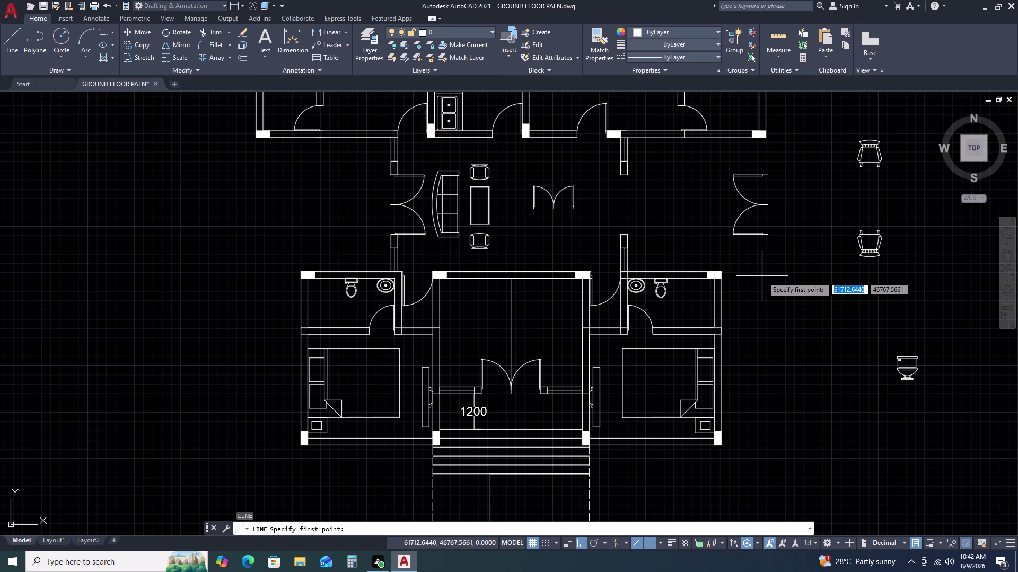
click(761, 276)
key(2)
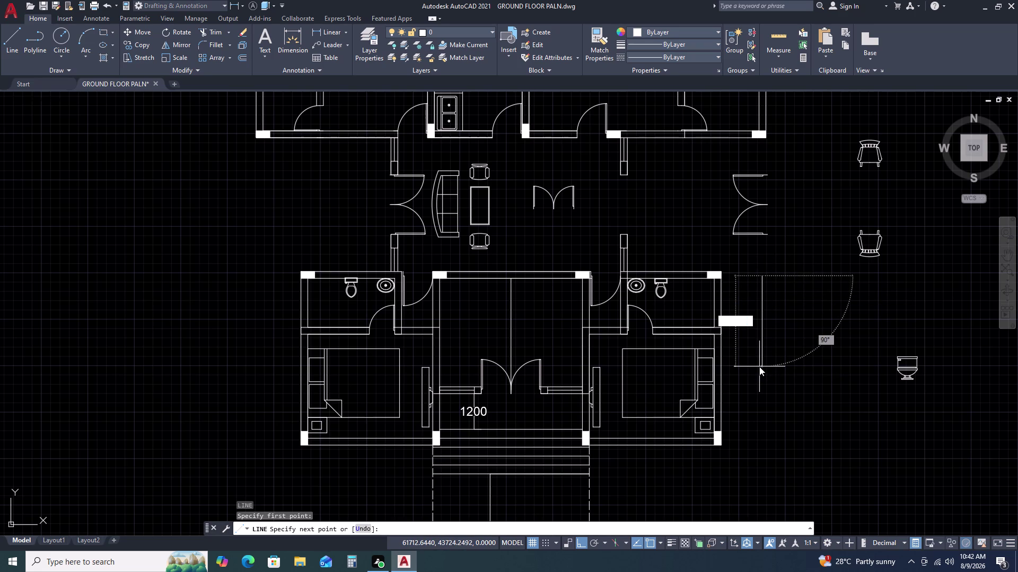
key(0)
text(00)
key(space)
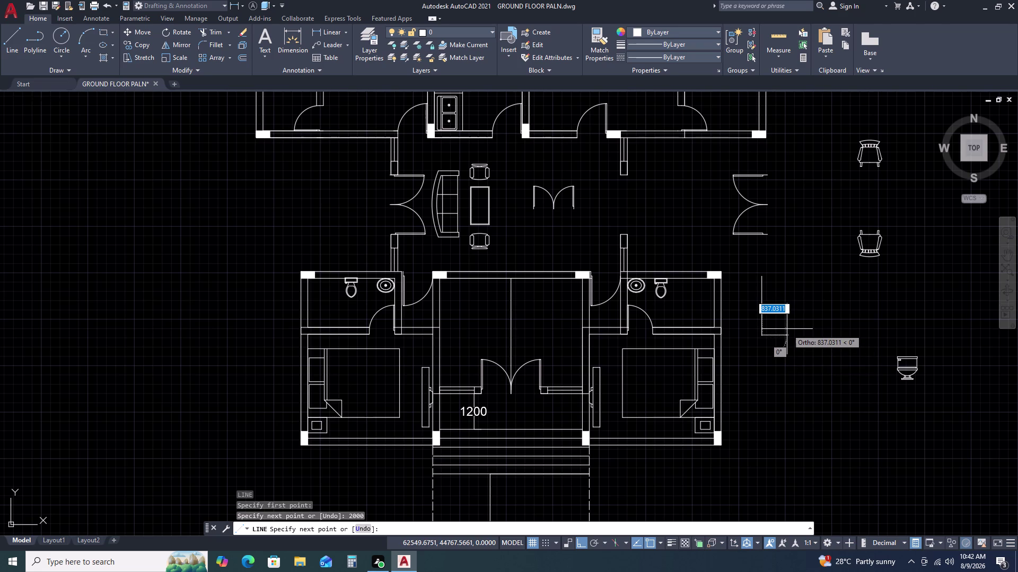
key(Escape)
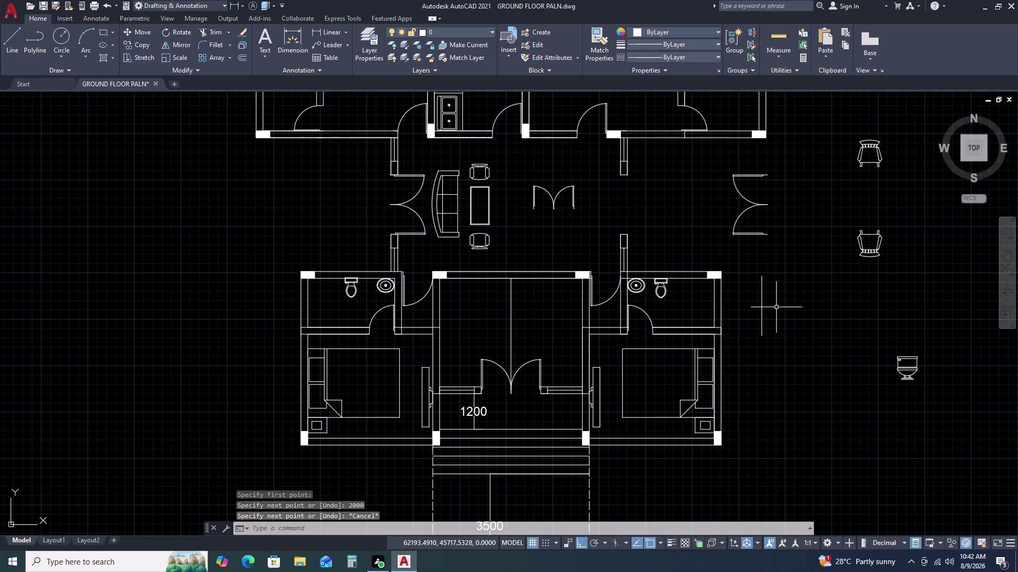
Delete the newly drawn line beside the hall doors.
click(776, 307)
click(748, 347)
key(Delete)
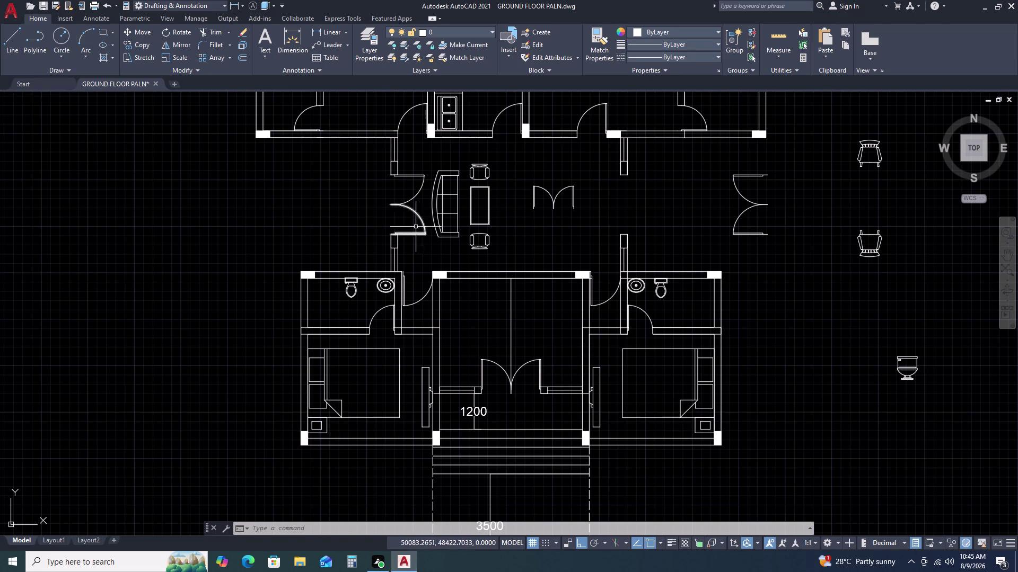
Move the small rectangle from the wall end to the right of the hall wall.
scroll(up, 3)
scroll(down, 3)
scroll(up, 3)
click(616, 185)
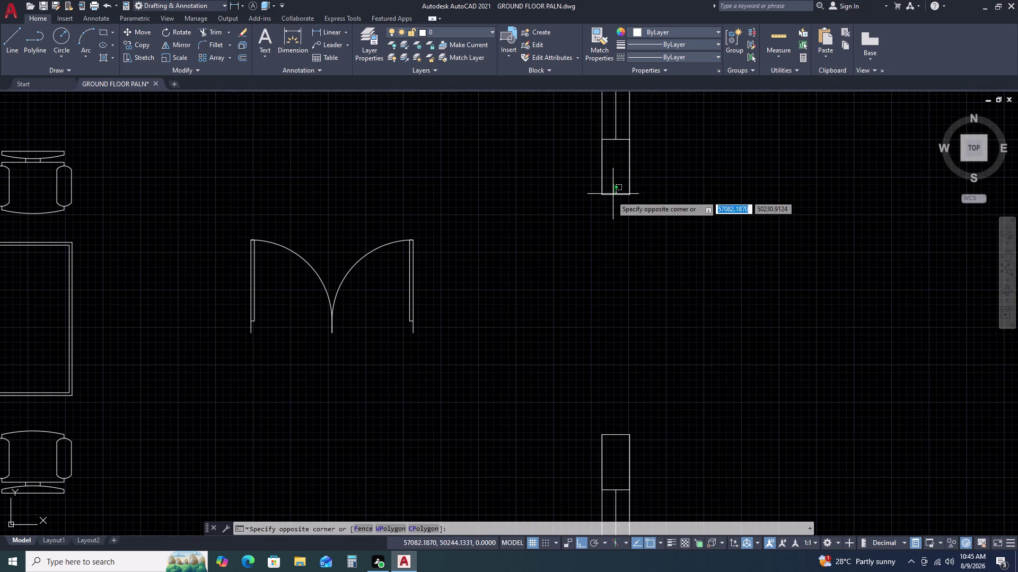
click(609, 212)
text(M)
key(space)
drag(620, 205, 709, 280)
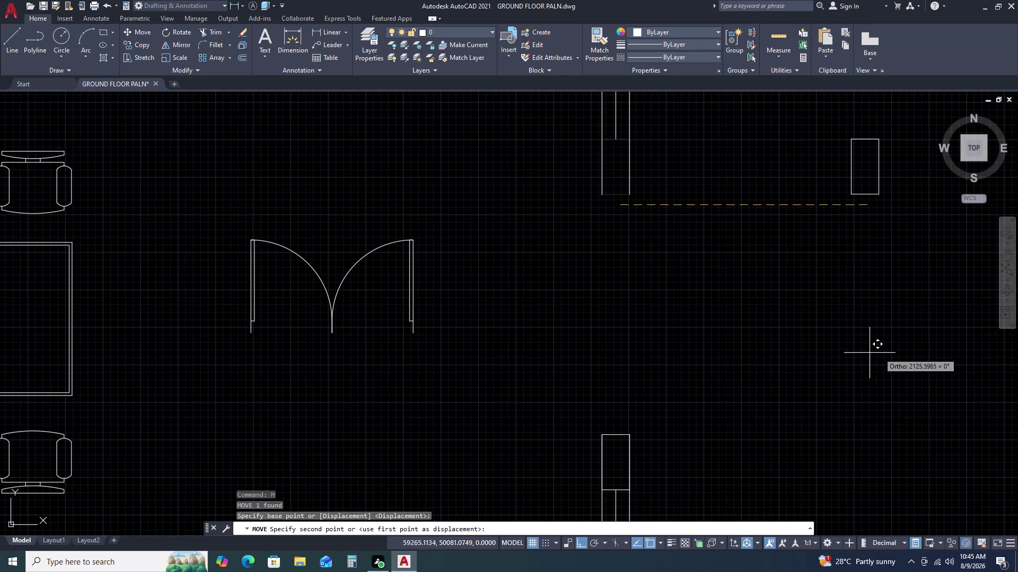
click(880, 353)
scroll(down, 3)
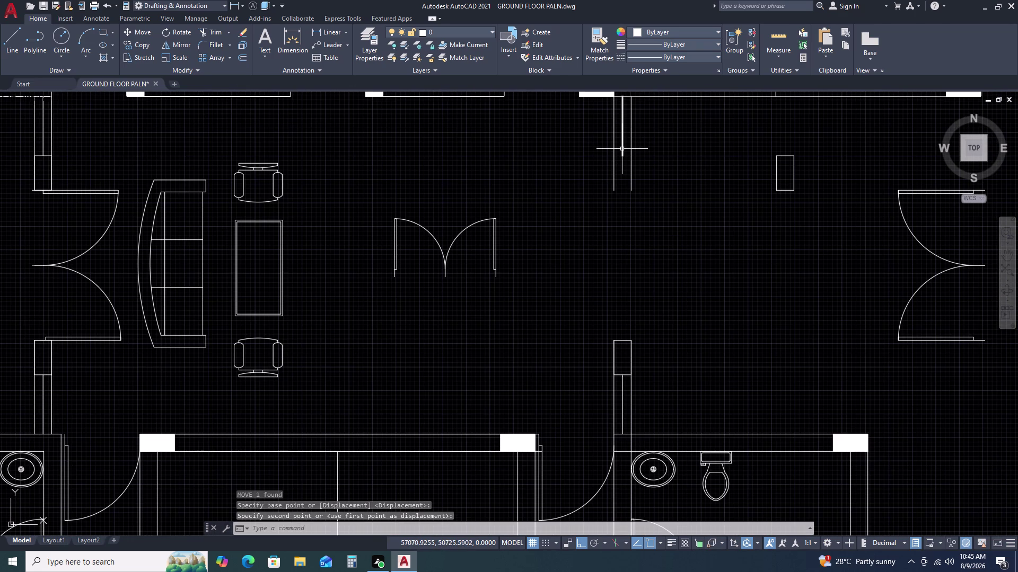
Start a 2000 linear dimension from the wall end, then abandon it.
text(DLI)
key(space)
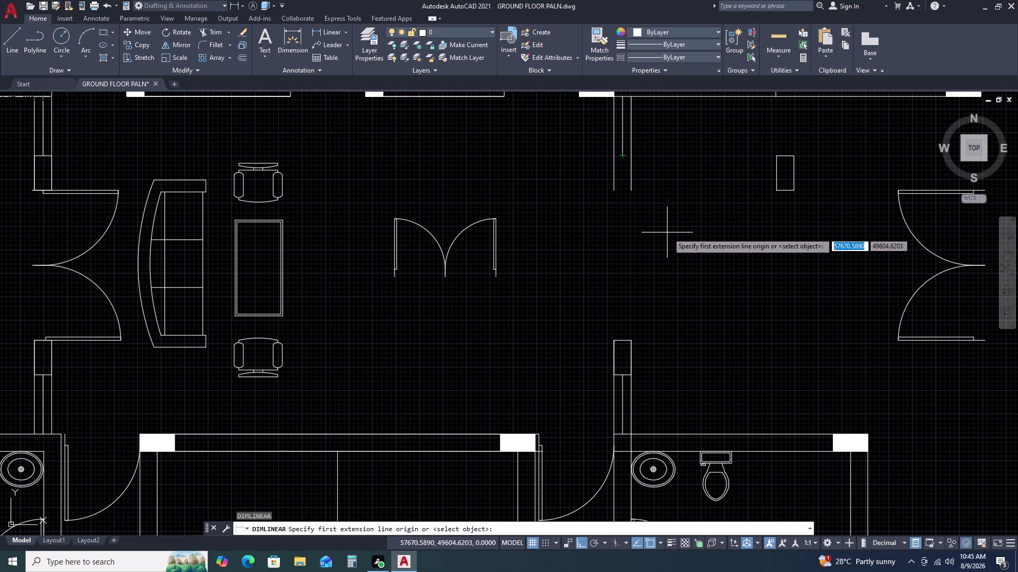
click(632, 97)
text(2)
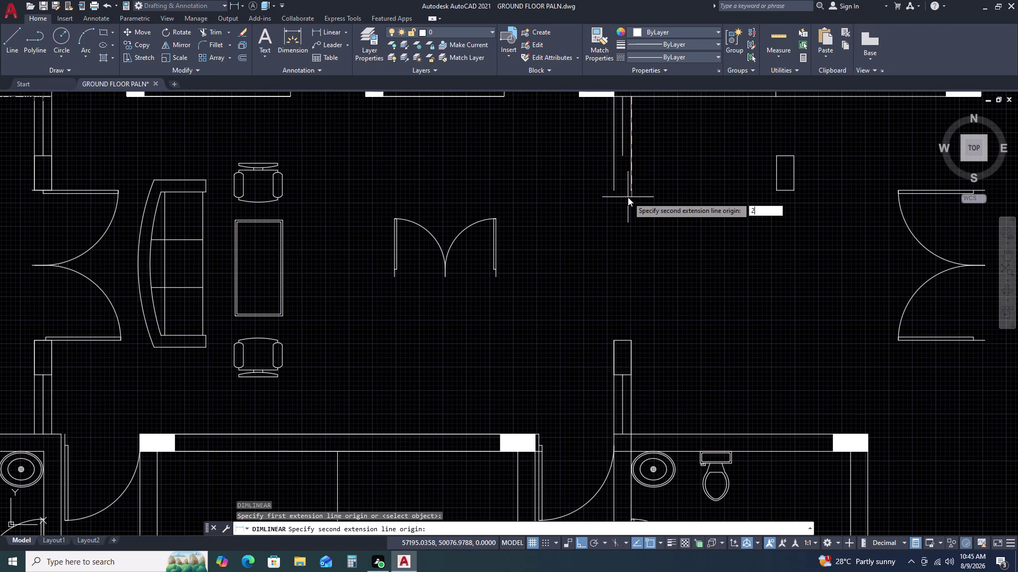
text(00)
text(0)
key(space)
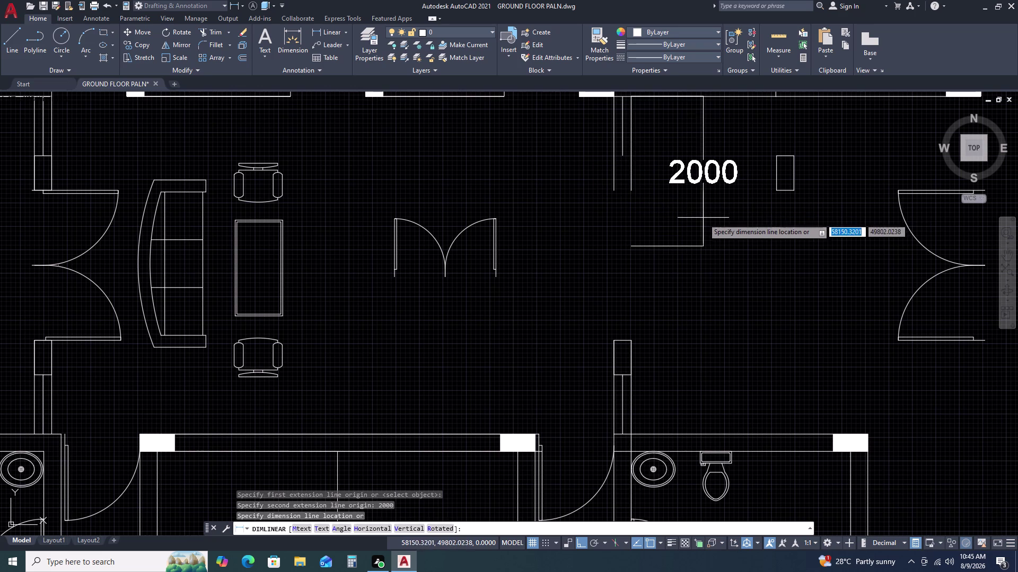
key(Escape)
Add a 1200 linear dimension running down from the top of the wall.
text(D)
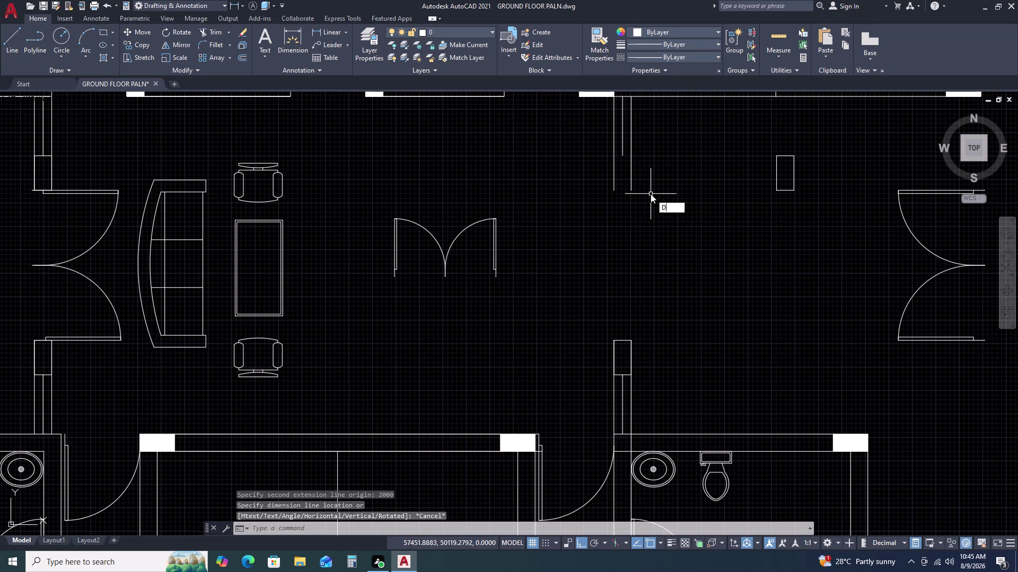
text(LI)
key(space)
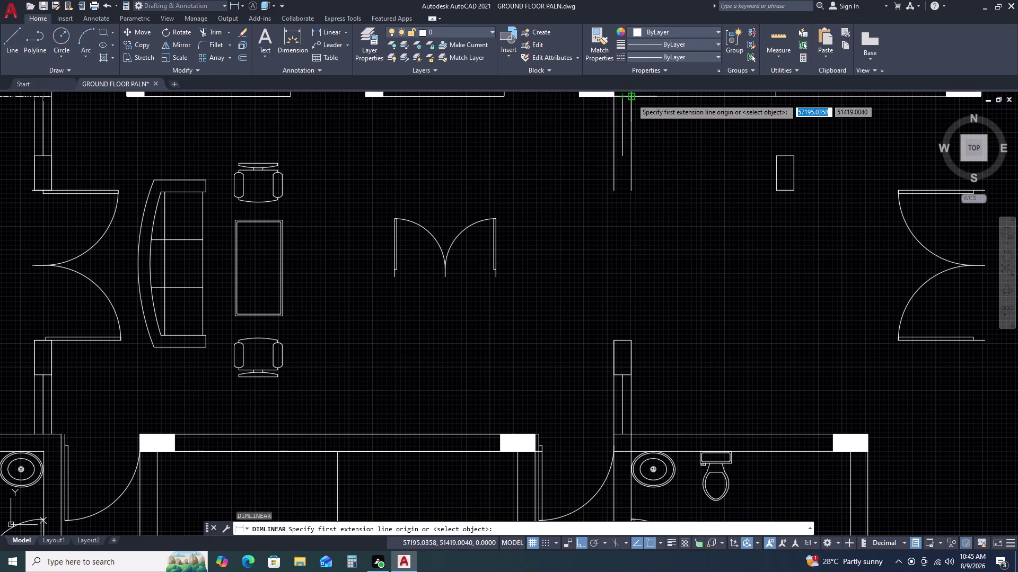
click(631, 99)
text(12)
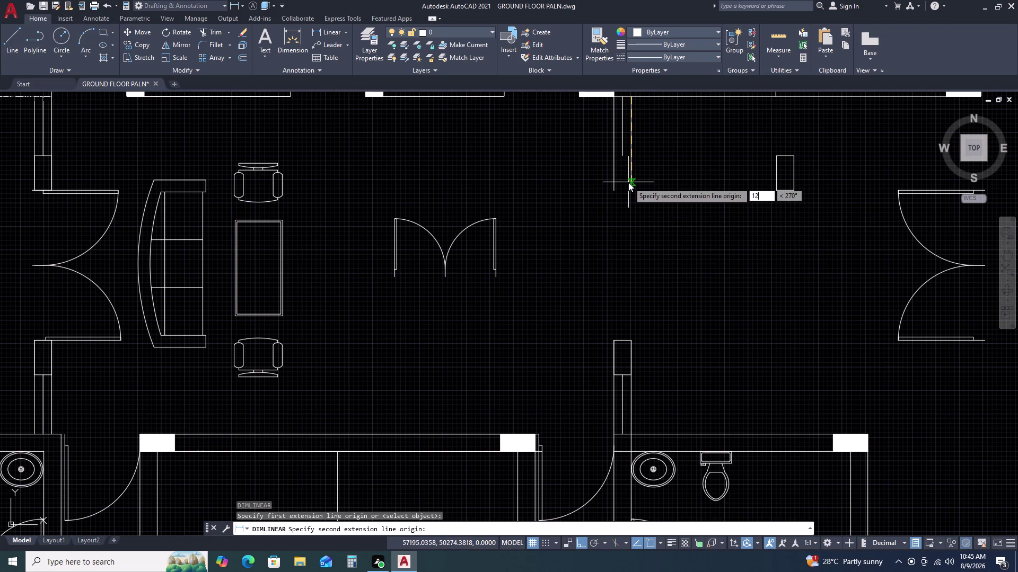
text(00)
key(space)
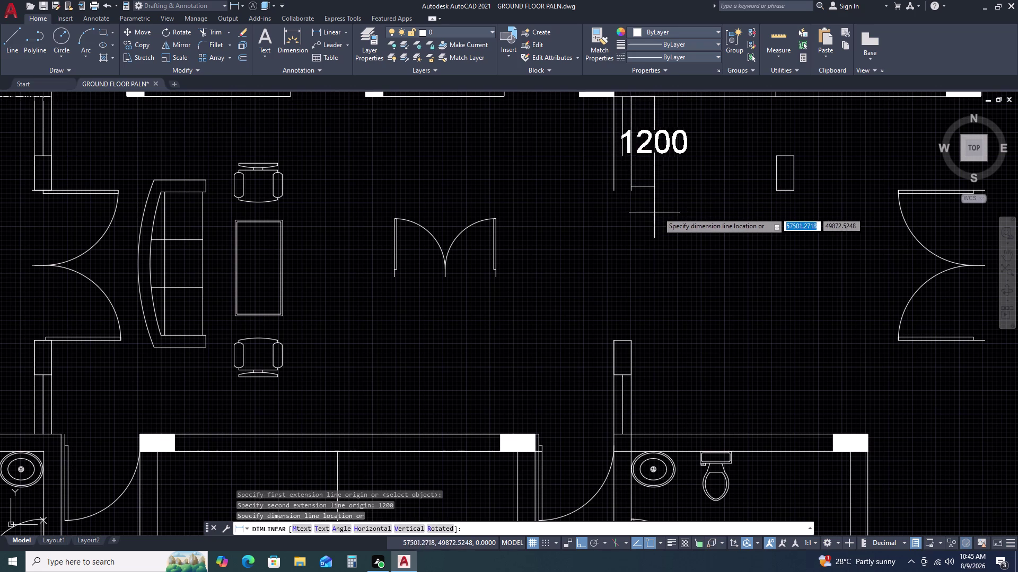
click(670, 212)
scroll(up, 3)
Select the small rectangle near the wall stub.
scroll(down, 3)
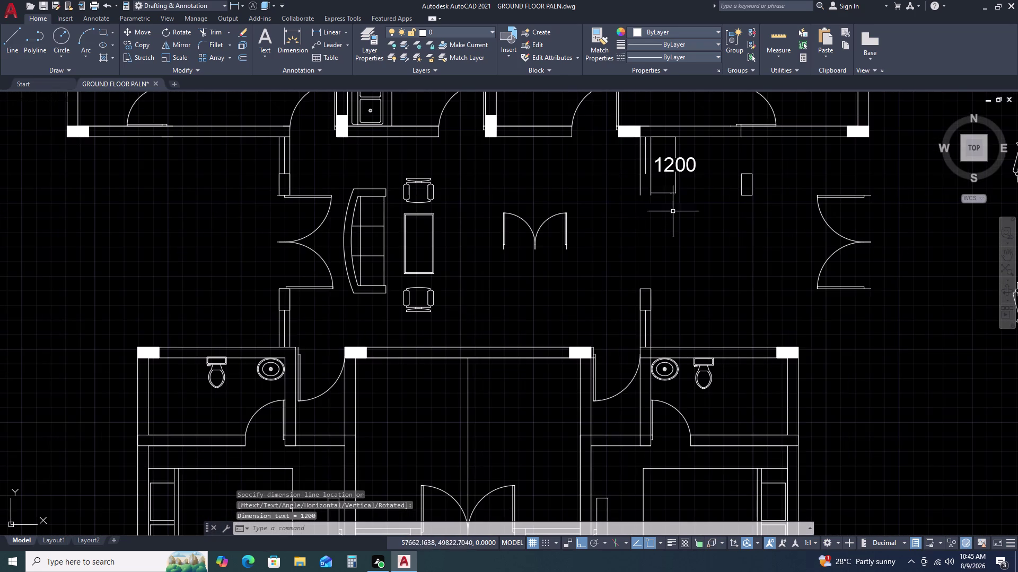
scroll(up, 3)
middle_drag(684, 245, 646, 218)
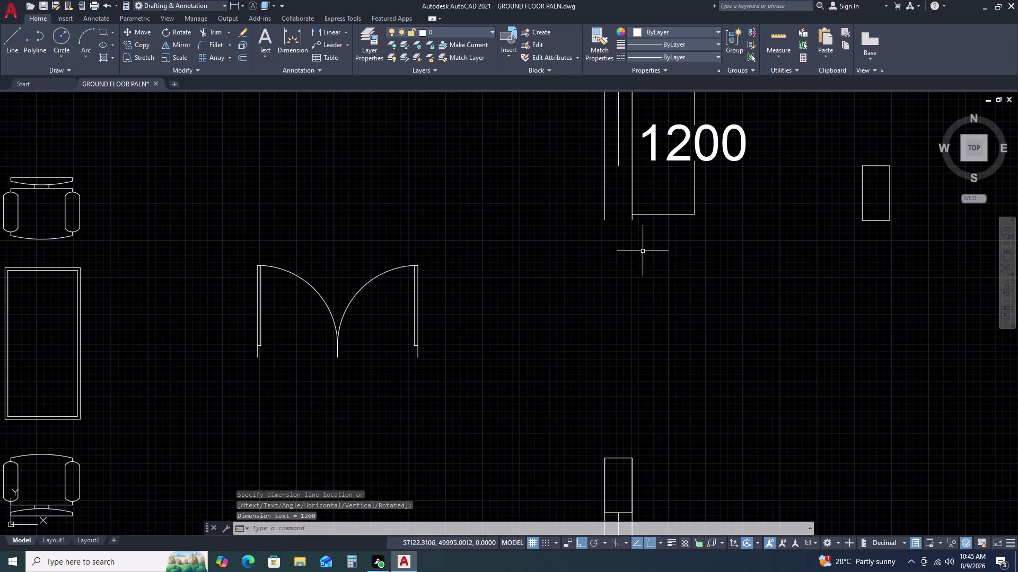
scroll(down, 3)
scroll(up, 3)
scroll(up, 3)
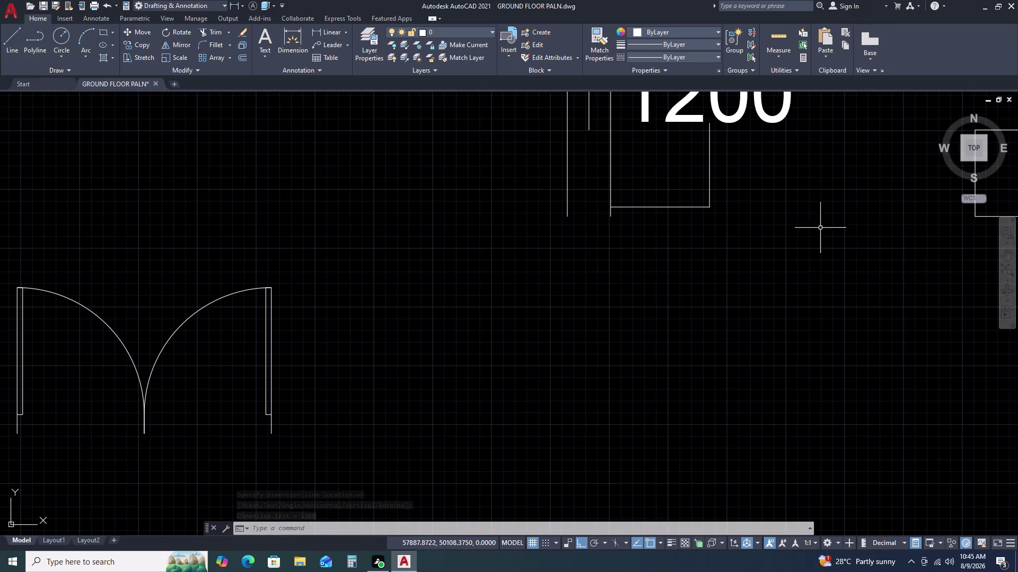
middle_drag(855, 228, 635, 235)
drag(769, 189, 753, 199)
click(726, 225)
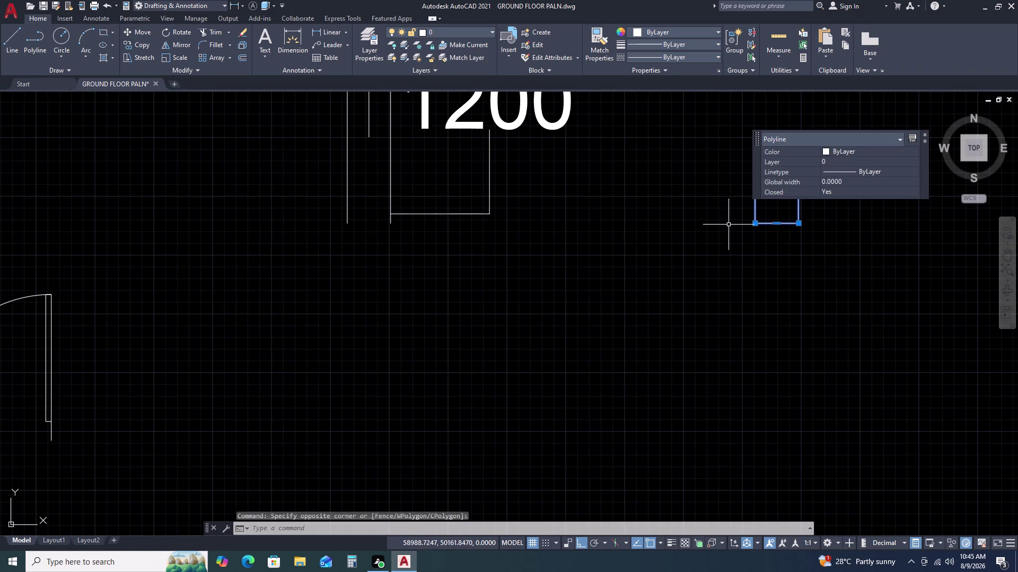
Begin moving the rectangle from its top corner, then cancel the move.
key(m)
key(space)
click(797, 136)
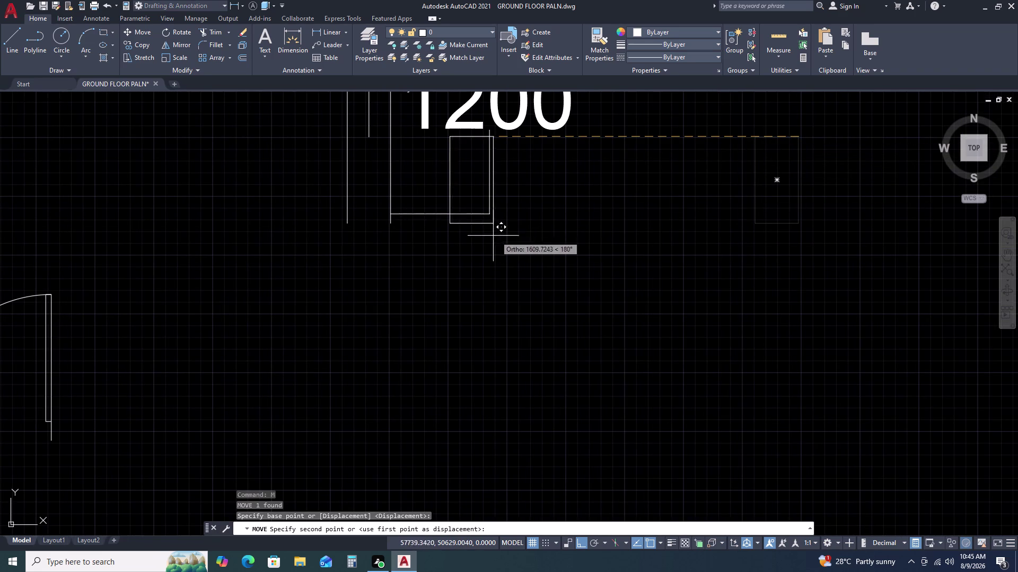
key(0)
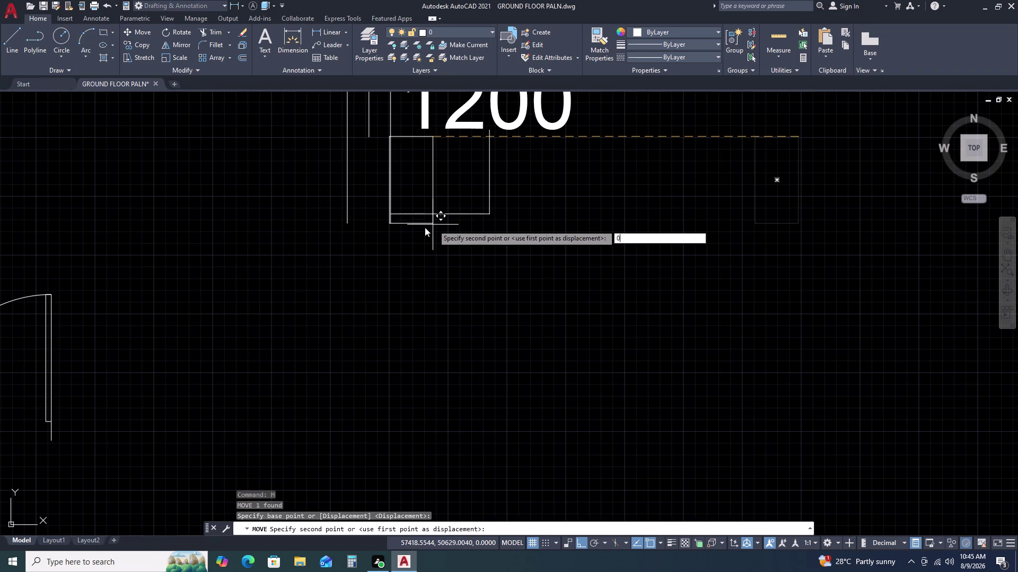
key(BackSpace)
key(F8)
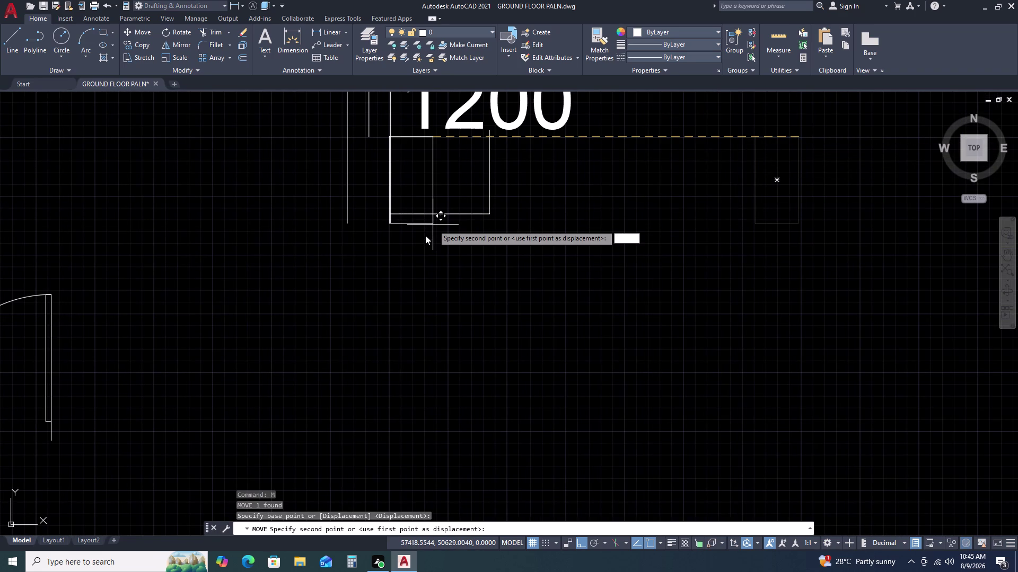
key(Escape)
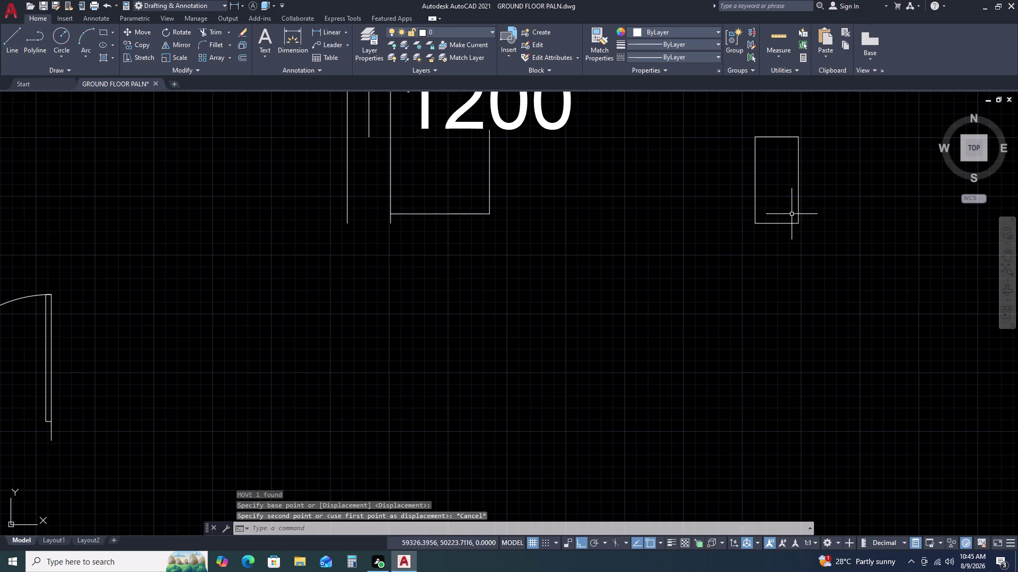
Move the rectangle so it butts against the wall end under the 1200 dimension.
click(766, 237)
double_click(758, 196)
text(M)
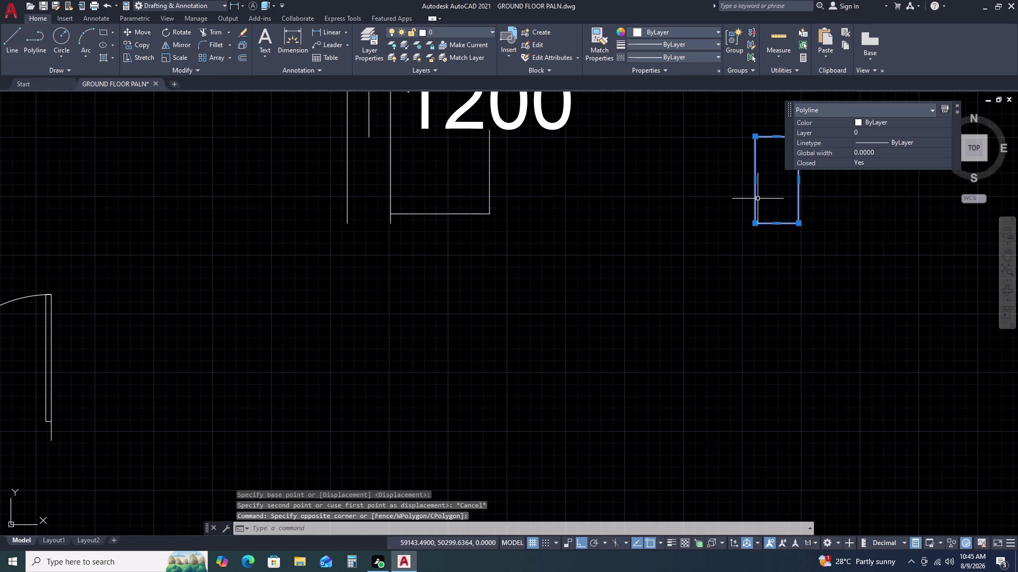
key(space)
click(795, 137)
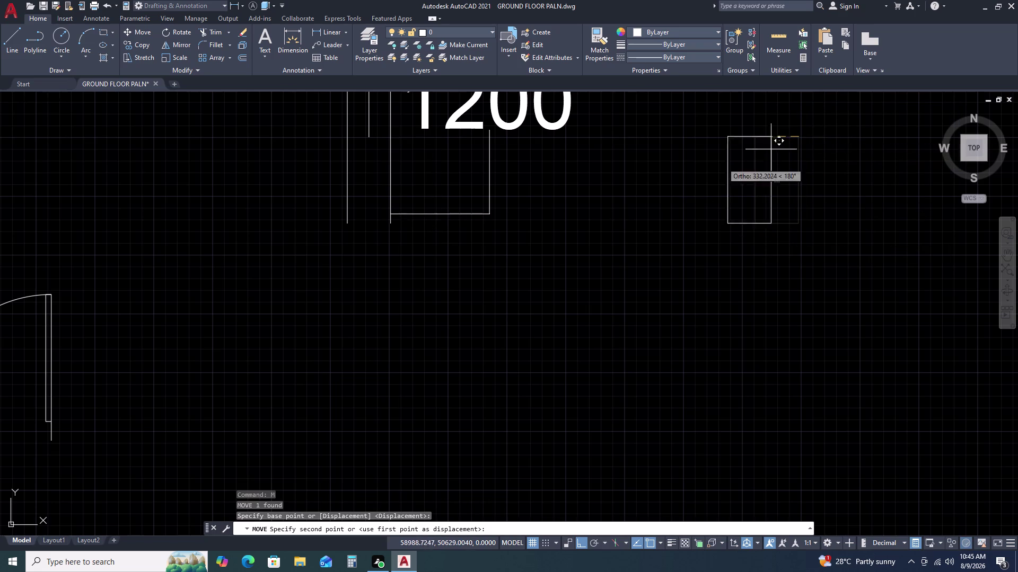
key(F8)
scroll(up, 3)
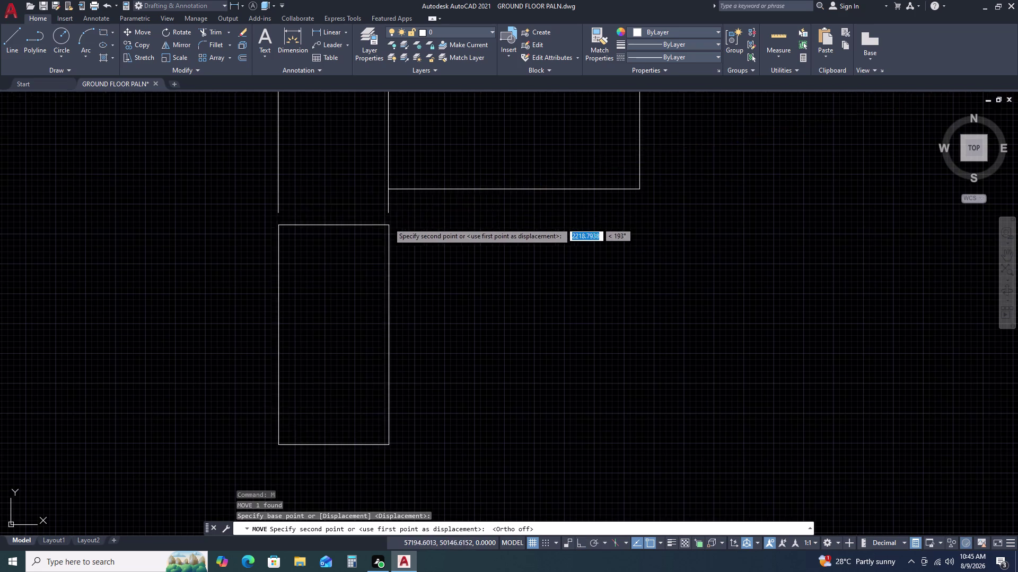
click(388, 189)
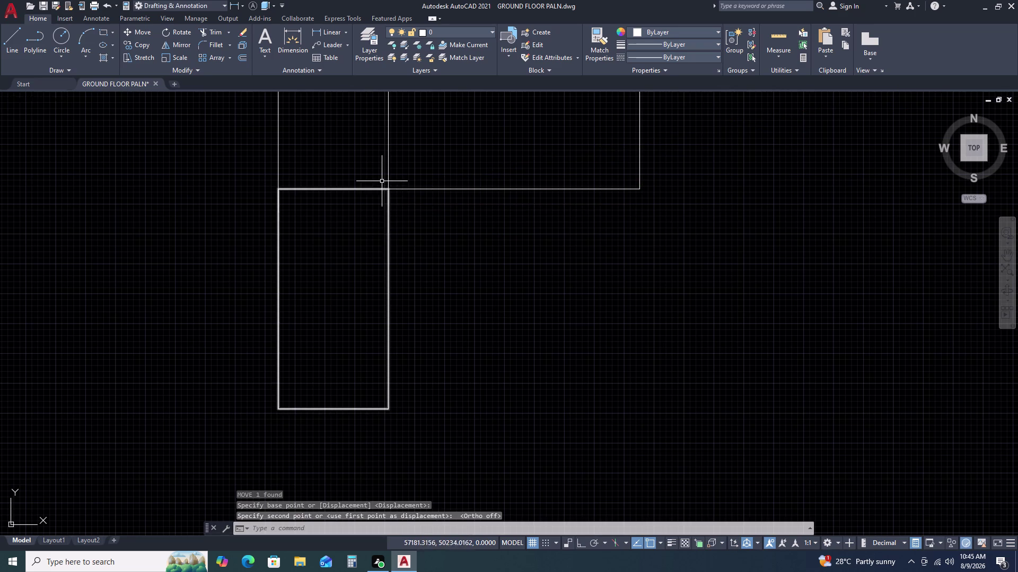
scroll(up, 3)
scroll(down, 3)
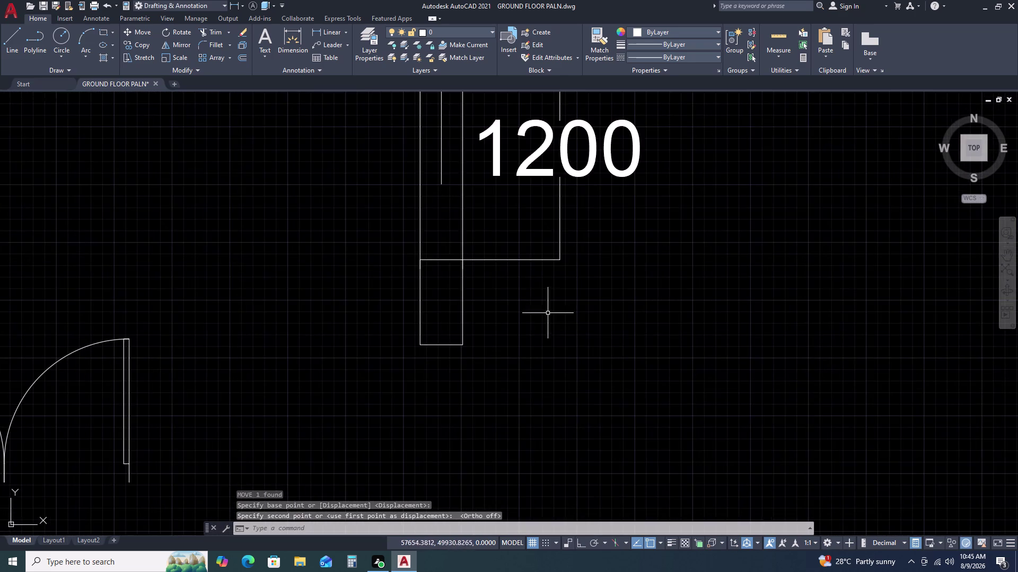
scroll(down, 3)
middle_drag(549, 315, 536, 279)
scroll(down, 3)
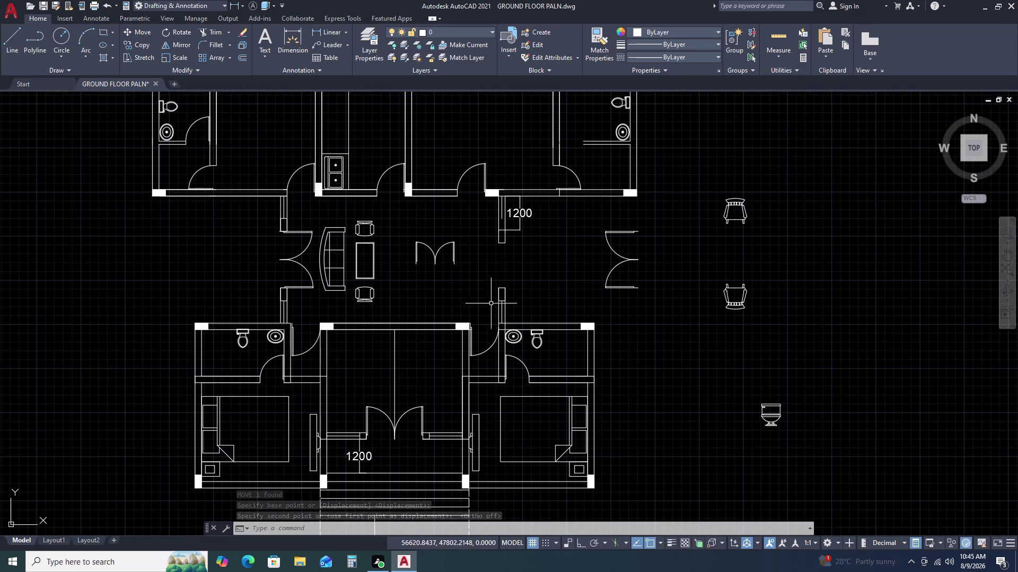
scroll(up, 3)
scroll(down, 3)
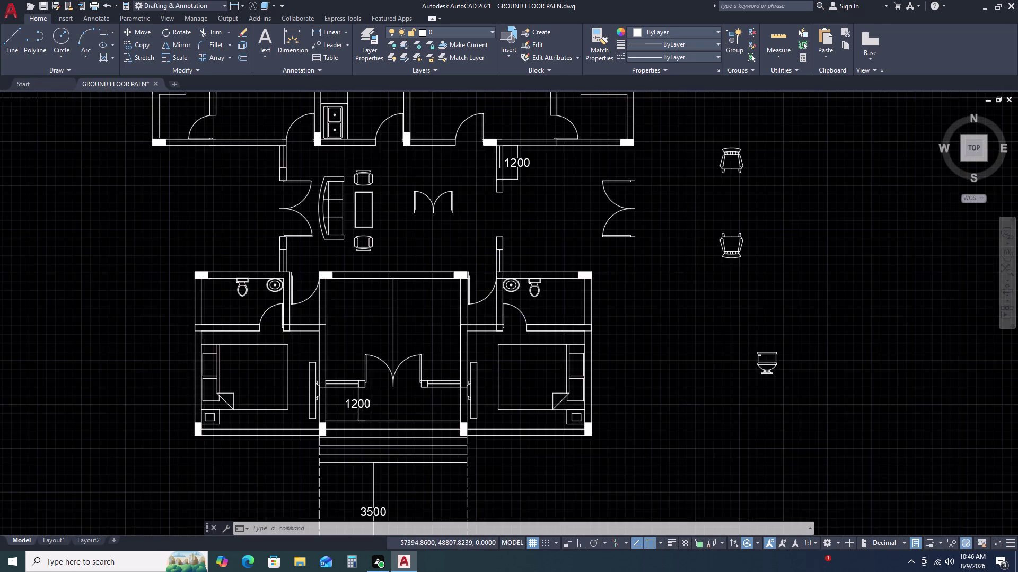
scroll(up, 3)
click(505, 290)
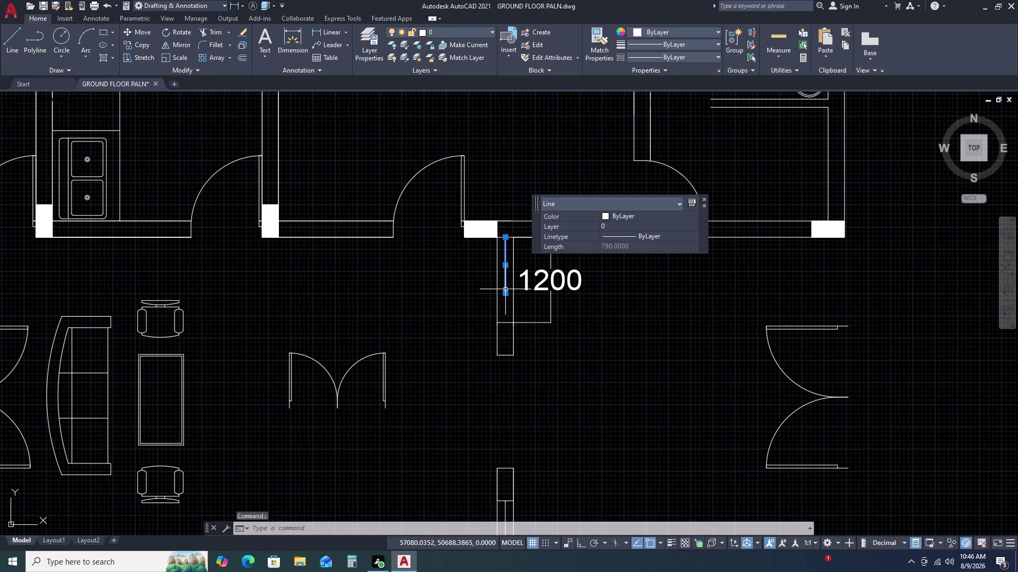
middle_drag(534, 366, 529, 297)
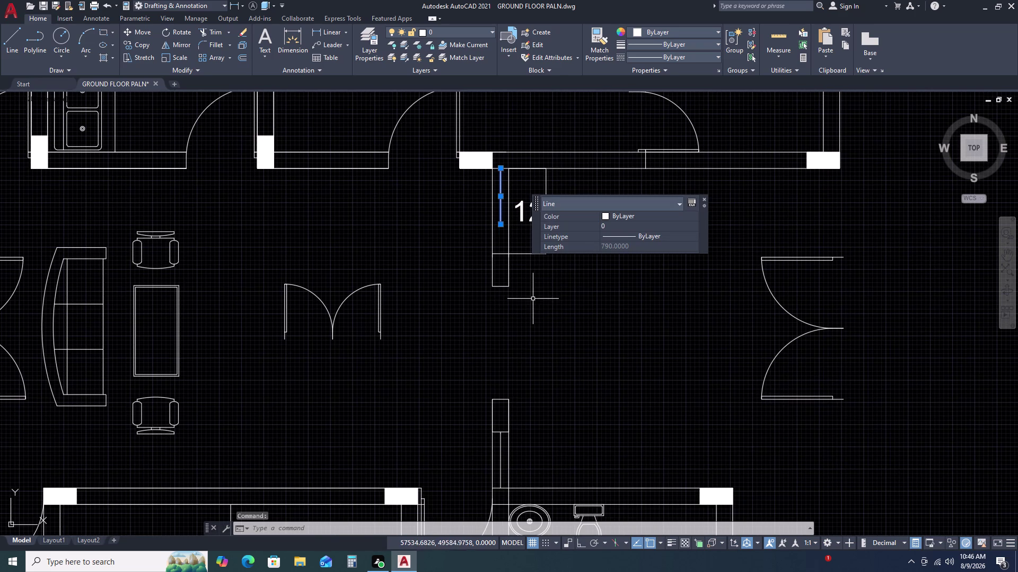
click(503, 226)
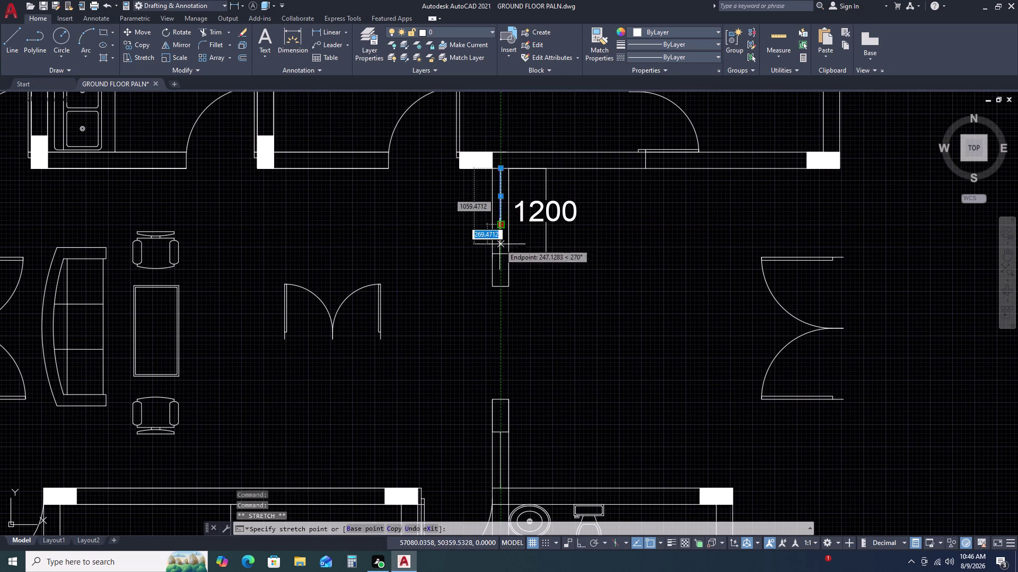
click(497, 255)
key(Escape)
scroll(down, 3)
middle_drag(613, 319, 588, 275)
scroll(up, 3)
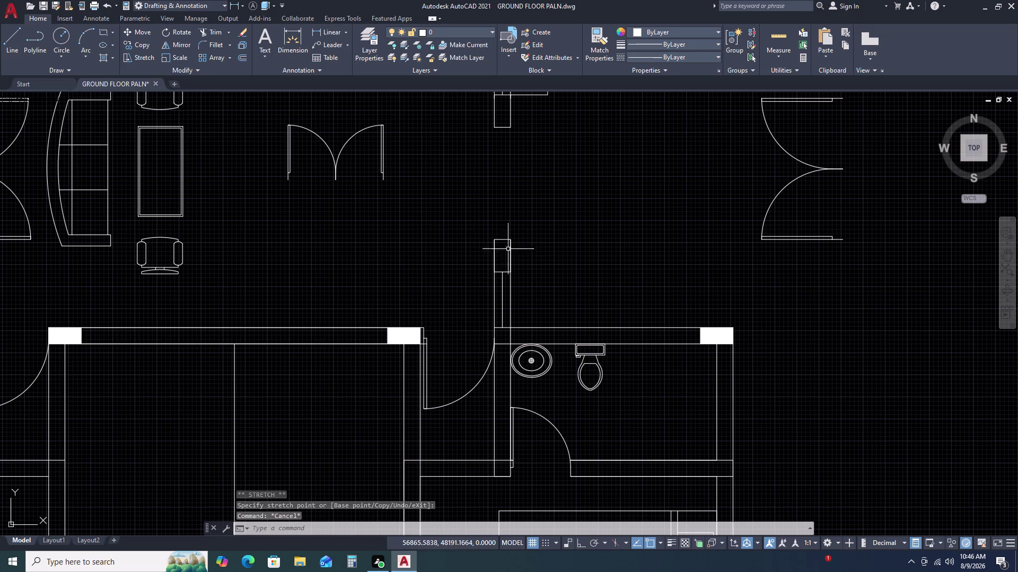
scroll(up, 3)
Start a linear dimension at the wall corner, then cancel it.
scroll(down, 3)
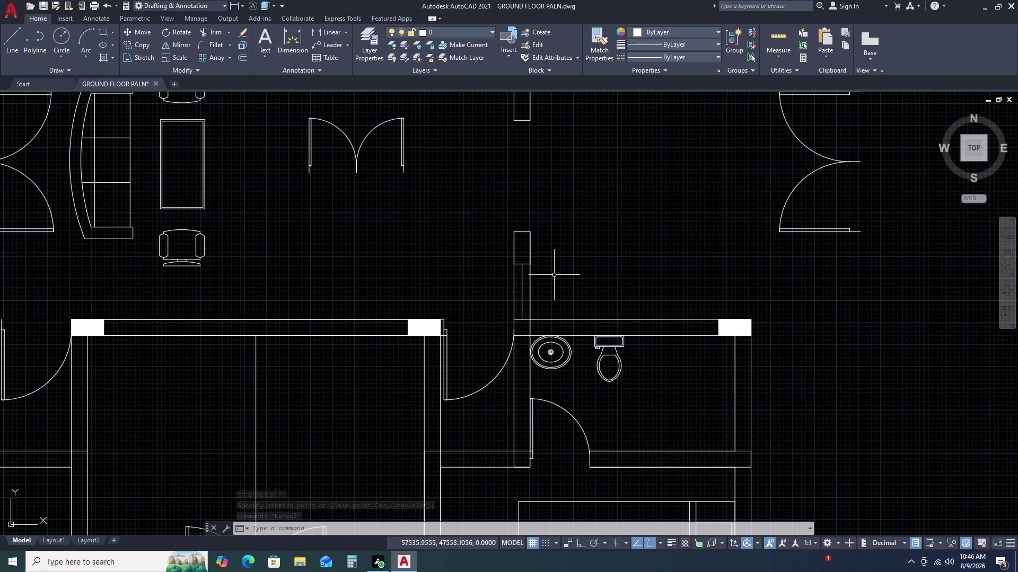
text(DLI)
key(space)
scroll(up, 3)
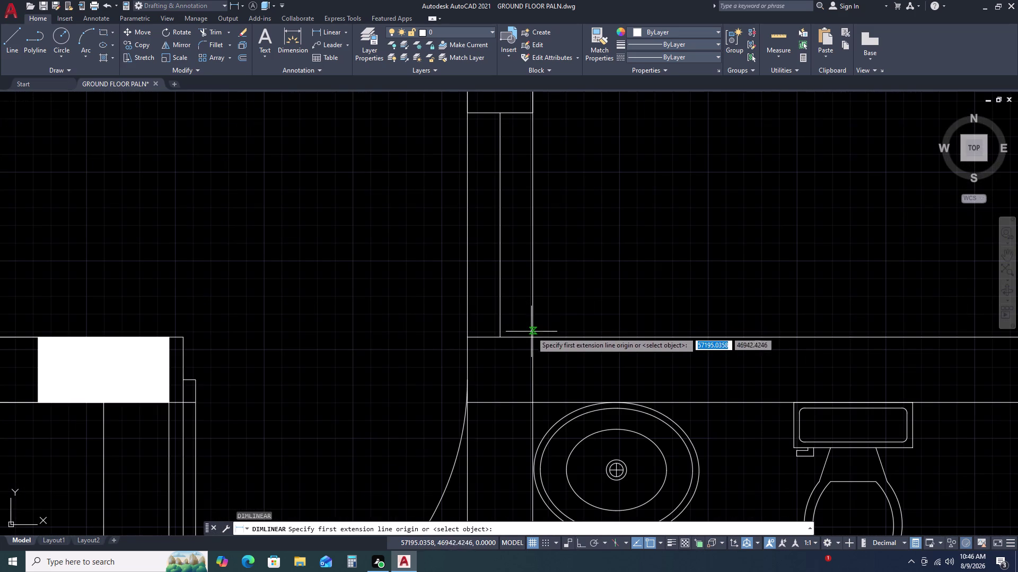
double_click(532, 337)
drag(532, 337, 532, 299)
key(Escape)
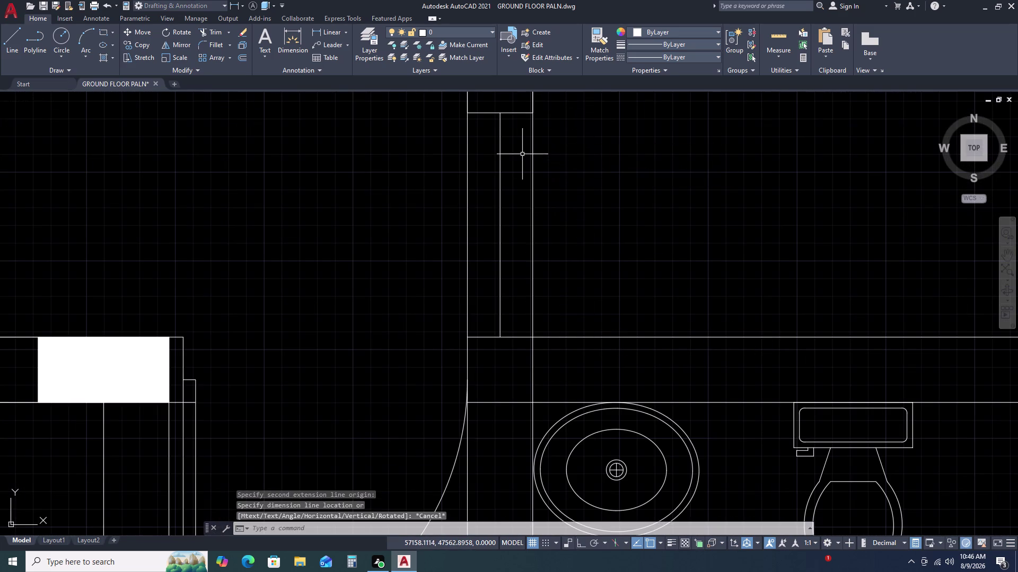
Dimension 1200 vertically up the stub above the right bathroom.
key(space)
click(532, 336)
drag(533, 336, 533, 323)
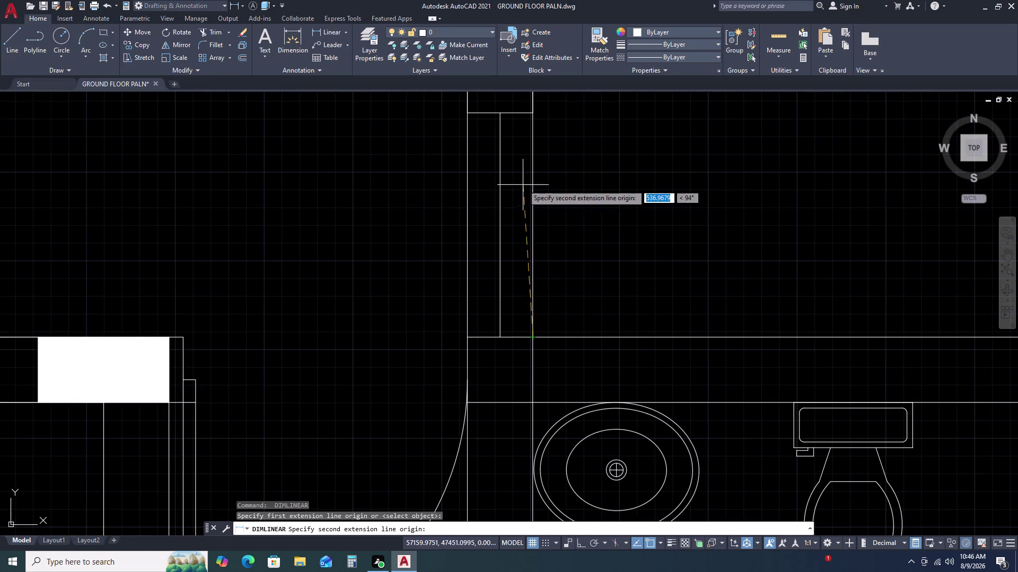
key(F8)
text(12)
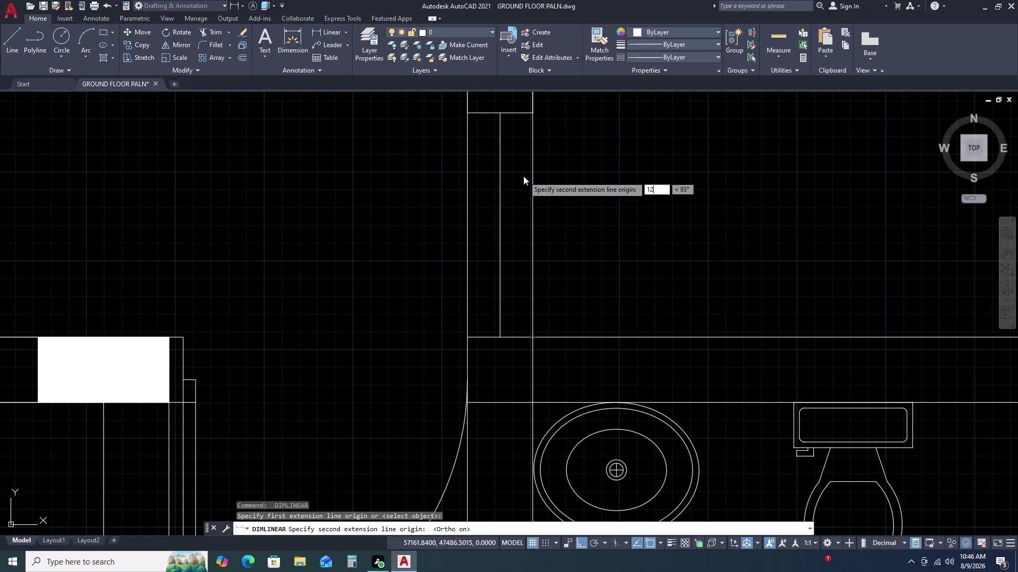
text(00)
key(space)
scroll(down, 3)
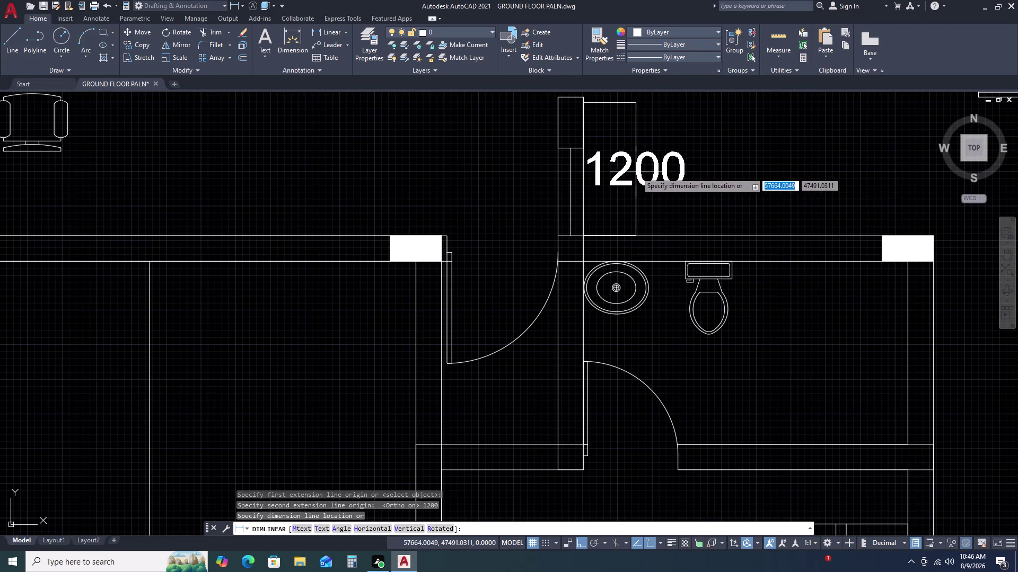
click(693, 178)
Select the closed outline above the stub and zoom in on it.
middle_drag(612, 156, 611, 236)
middle_click(611, 239)
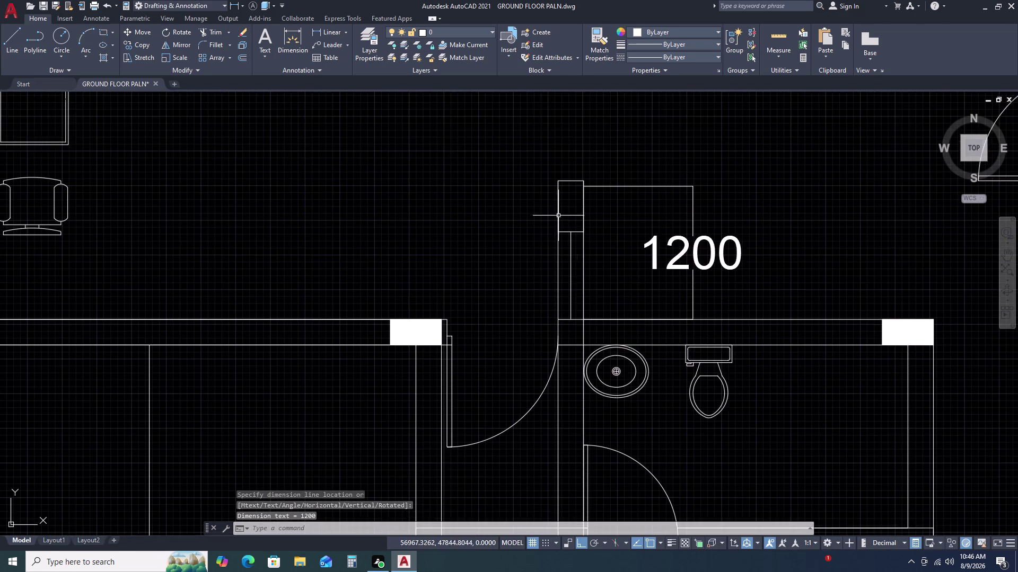
scroll(up, 3)
drag(619, 305, 617, 281)
click(608, 245)
middle_drag(620, 244, 616, 298)
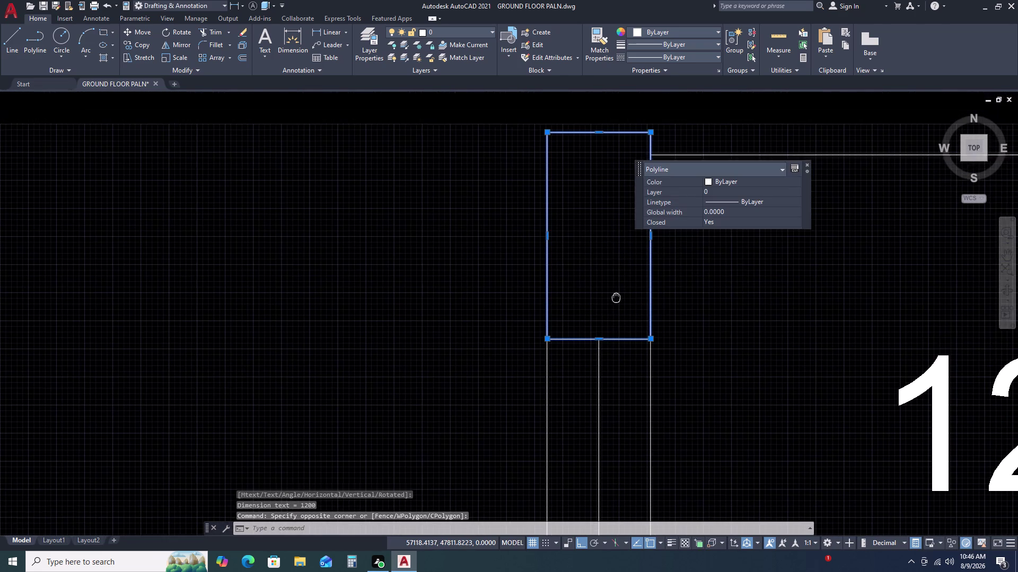
Move the selected closed outline straight up about 355 units.
key(m)
key(space)
drag(651, 344, 651, 328)
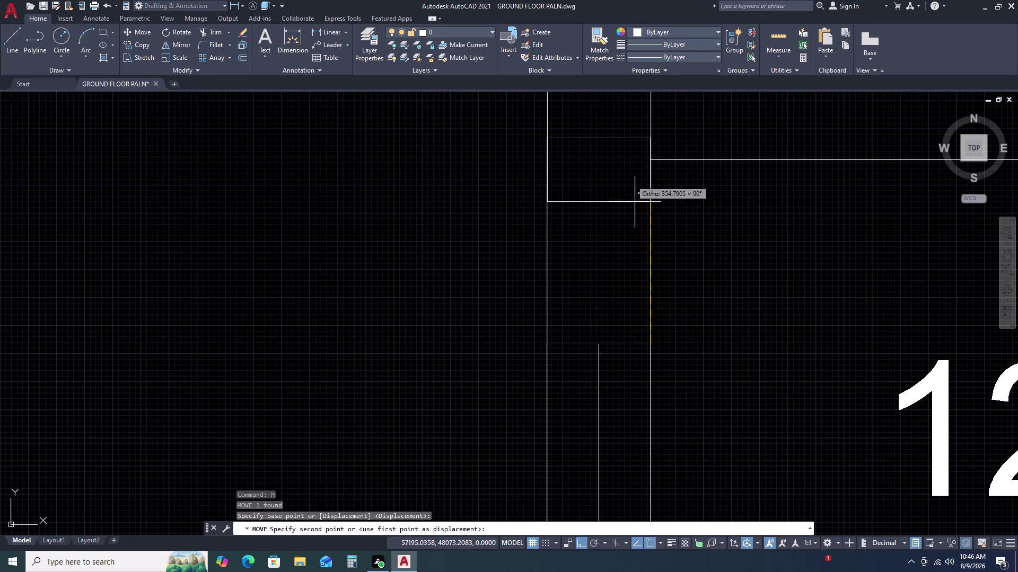
click(650, 160)
scroll(down, 3)
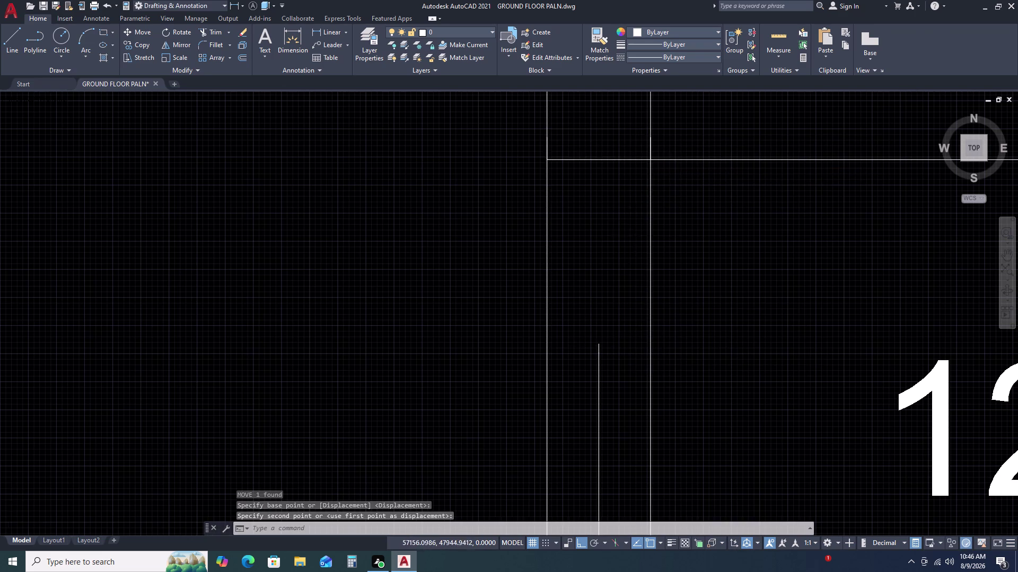
Try EXTEND on lines near the opening, cancel it, and view the whole plan.
text(EX)
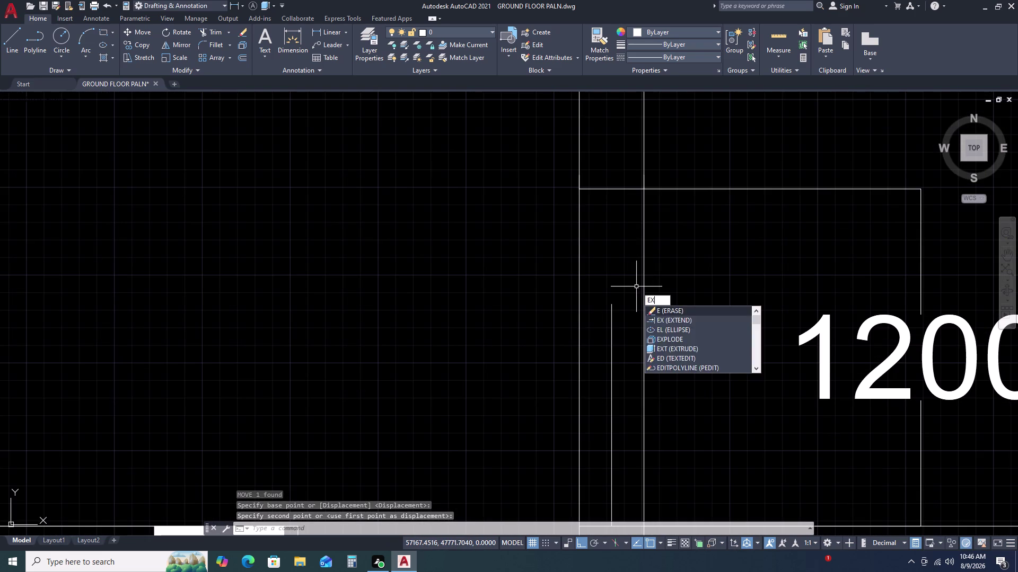
key(space)
click(619, 298)
click(605, 327)
key(Escape)
scroll(down, 3)
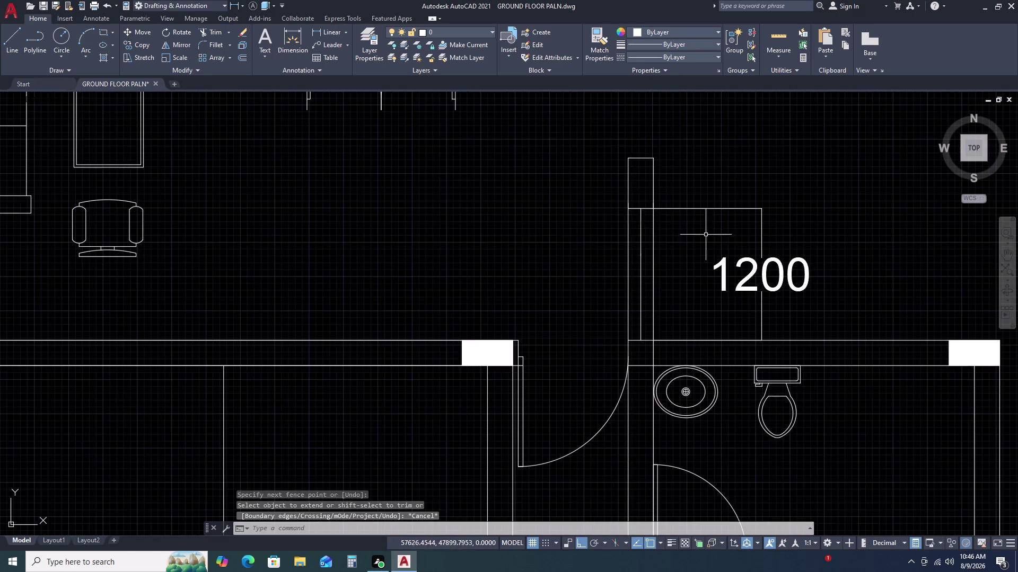
scroll(down, 3)
middle_drag(710, 217, 676, 224)
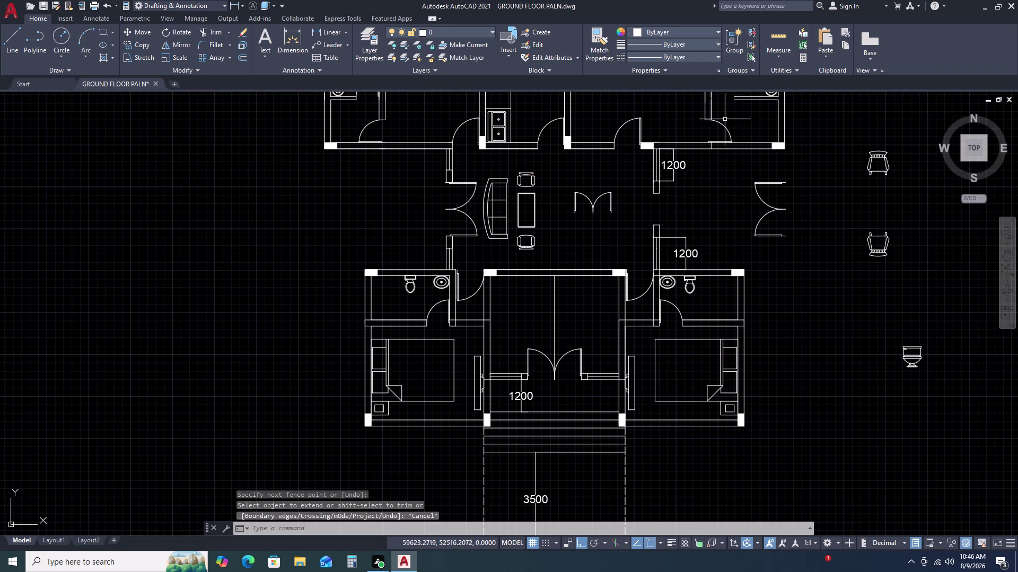
Start a linear dimension between the upper and lower wall stubs, then cancel it.
text(DL)
key(i)
key(space)
scroll(up, 3)
click(673, 194)
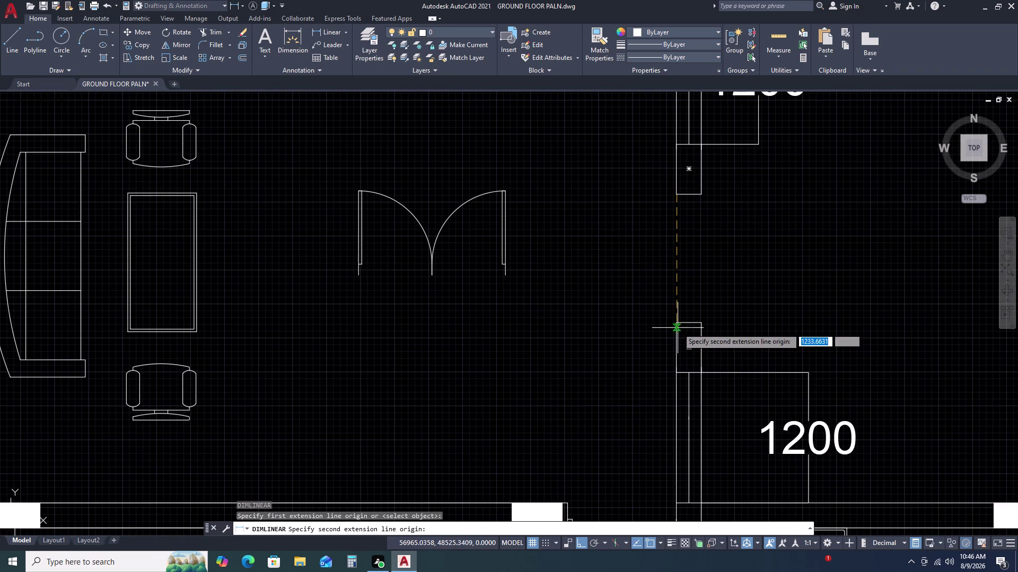
click(678, 325)
key(Escape)
scroll(down, 3)
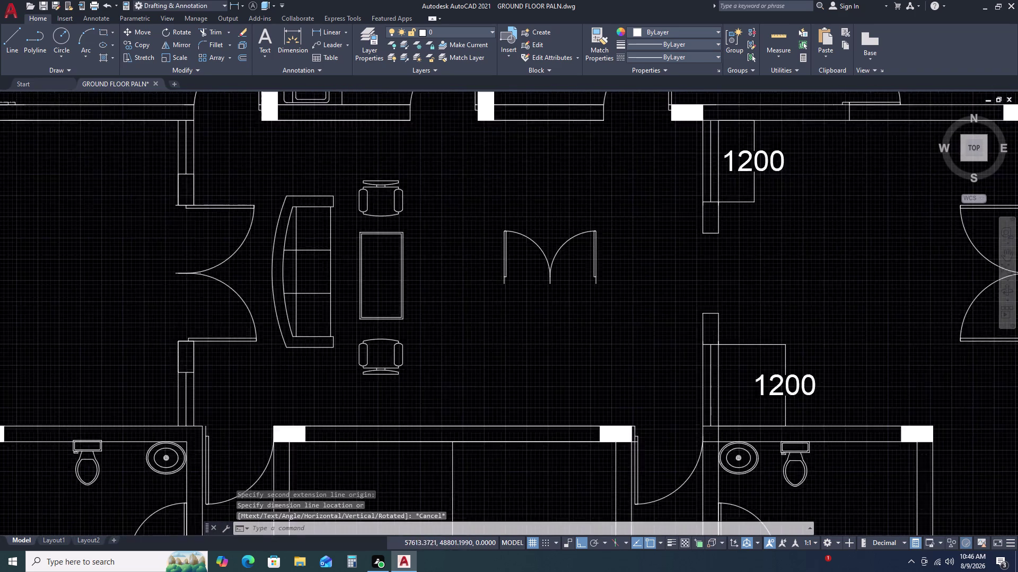
Select the right double-door block beside the lounge.
middle_drag(824, 299, 812, 298)
middle_drag(787, 299, 722, 283)
click(838, 313)
drag(838, 312, 839, 280)
click(833, 232)
click(832, 227)
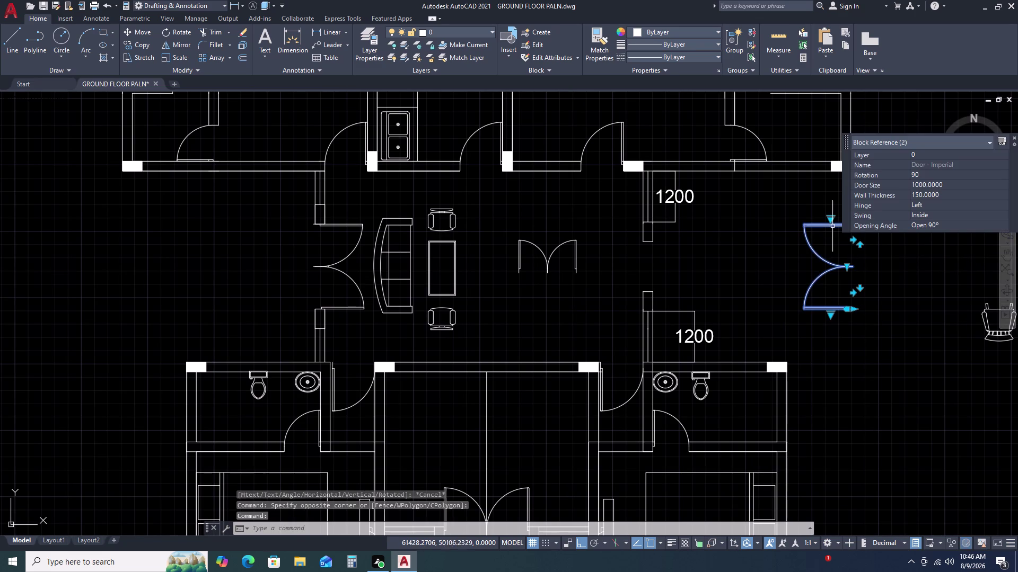
With Ortho on, move the double doors into the wall opening beside the lounge.
key(m)
key(space)
scroll(up, 3)
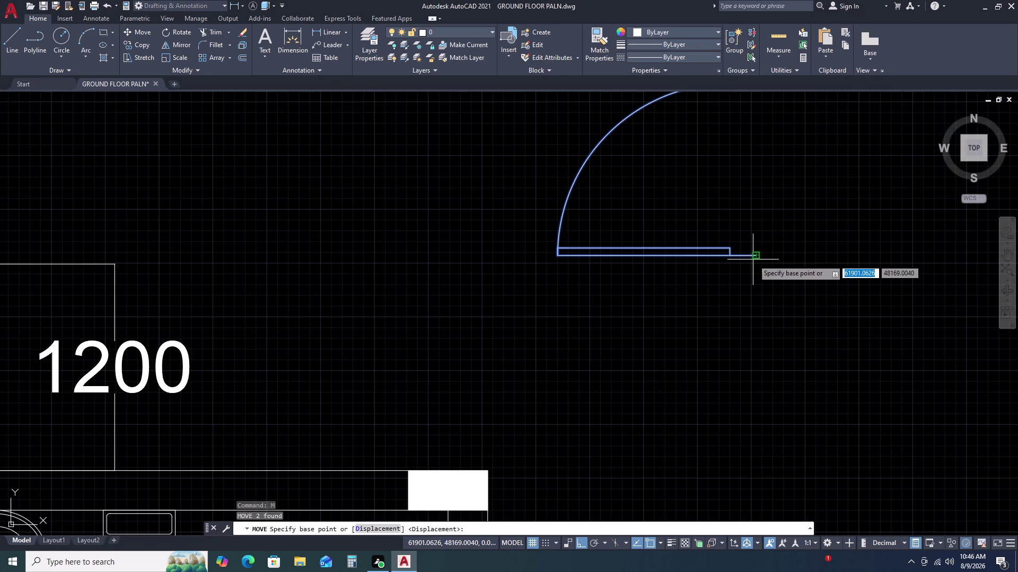
click(756, 256)
scroll(down, 3)
key(F8)
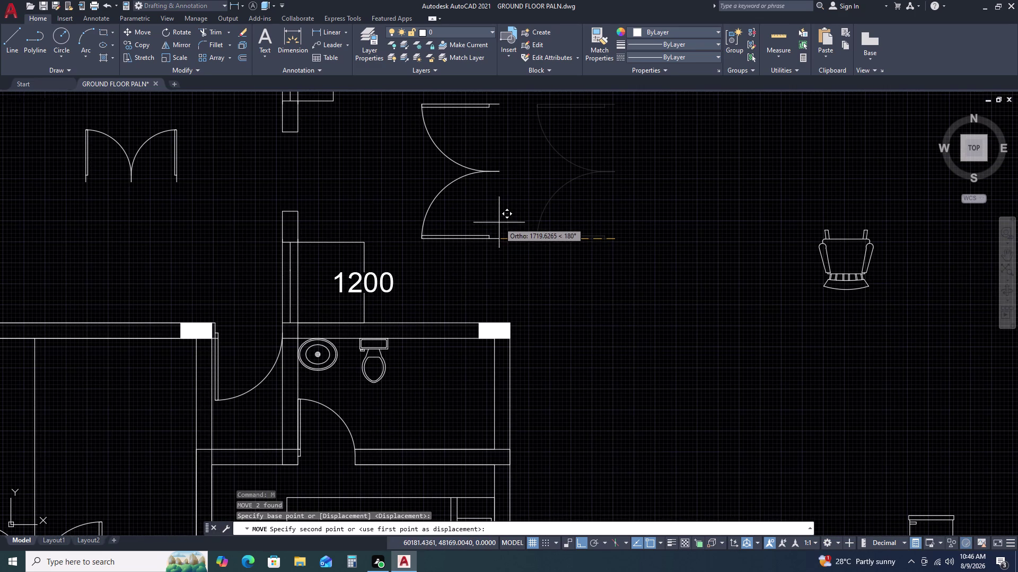
scroll(up, 3)
middle_drag(323, 205, 755, 283)
middle_click(764, 286)
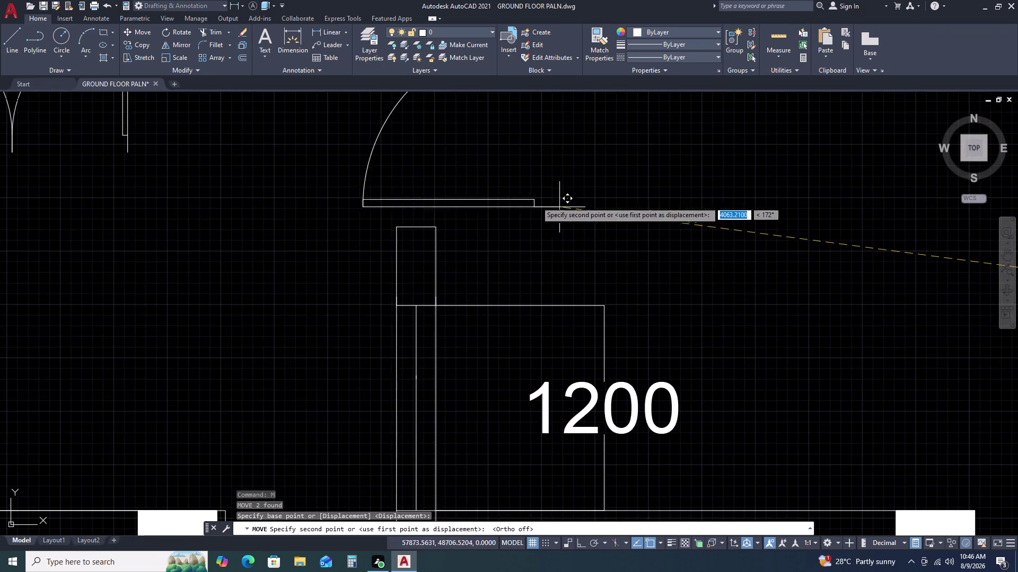
scroll(up, 3)
click(299, 268)
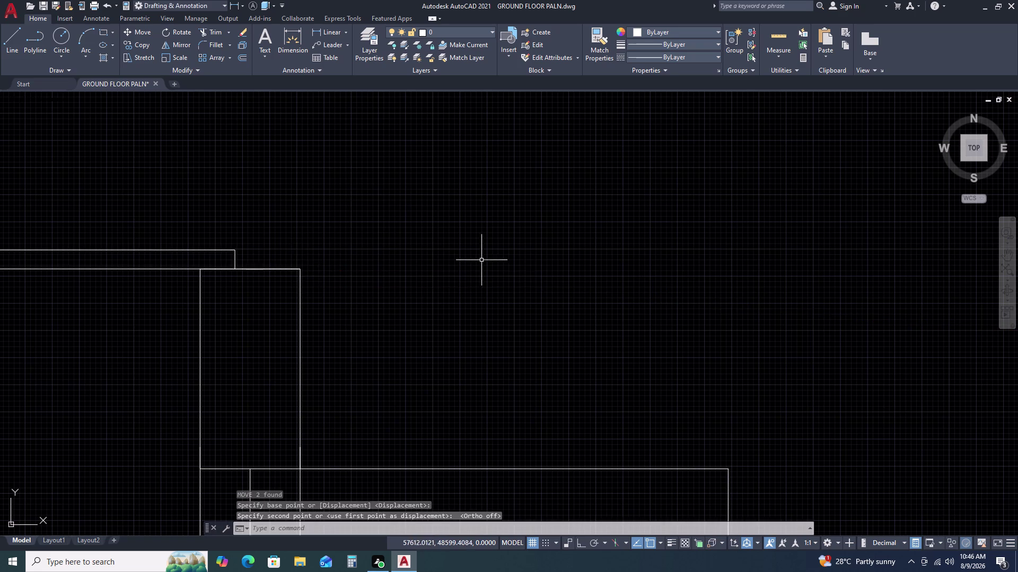
Select the moved double doors in the floor plan.
scroll(down, 3)
middle_drag(555, 278, 616, 309)
scroll(down, 3)
scroll(down, 3)
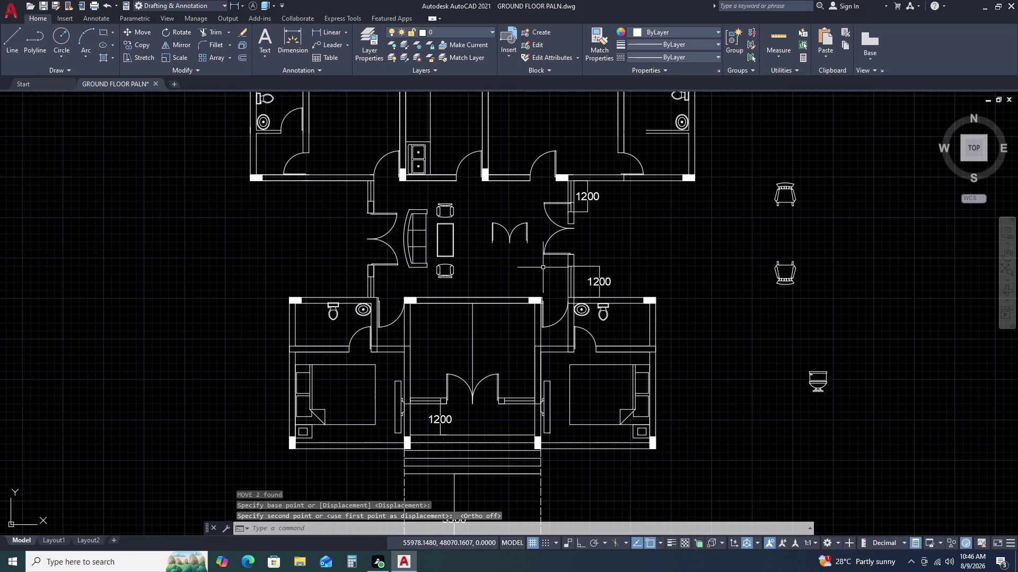
click(542, 268)
click(553, 196)
click(562, 275)
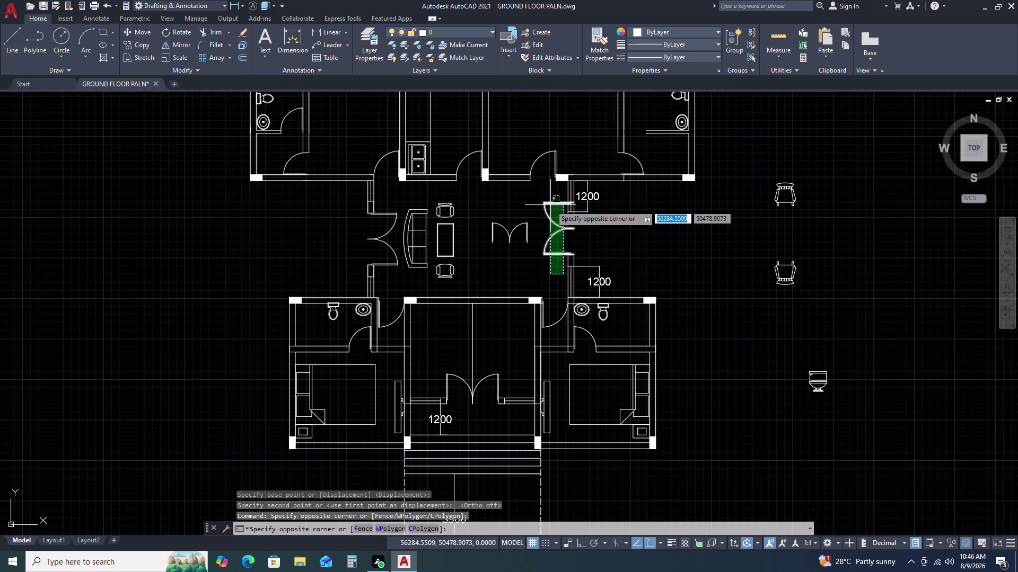
click(550, 206)
Scale the doors by reference from the 1000 length to 850.
text(SC)
key(space)
scroll(up, 3)
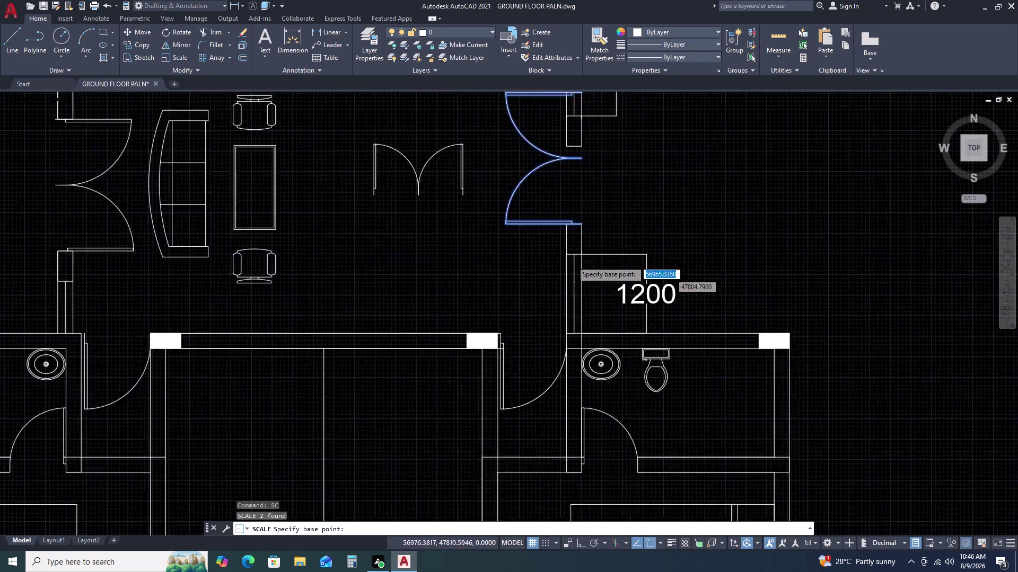
click(588, 191)
scroll(down, 3)
middle_drag(562, 169, 579, 237)
text(R)
key(space)
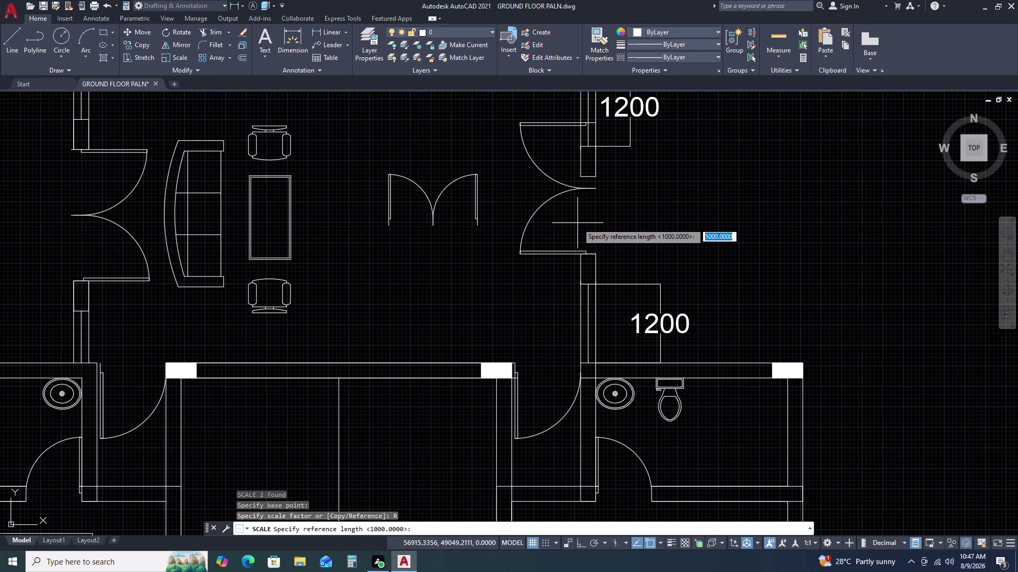
click(596, 255)
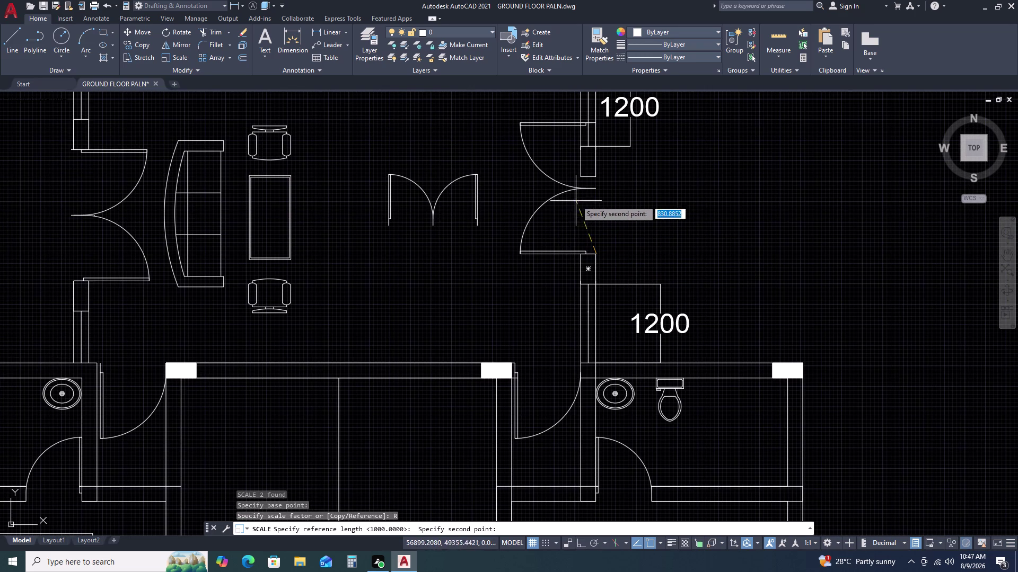
scroll(up, 3)
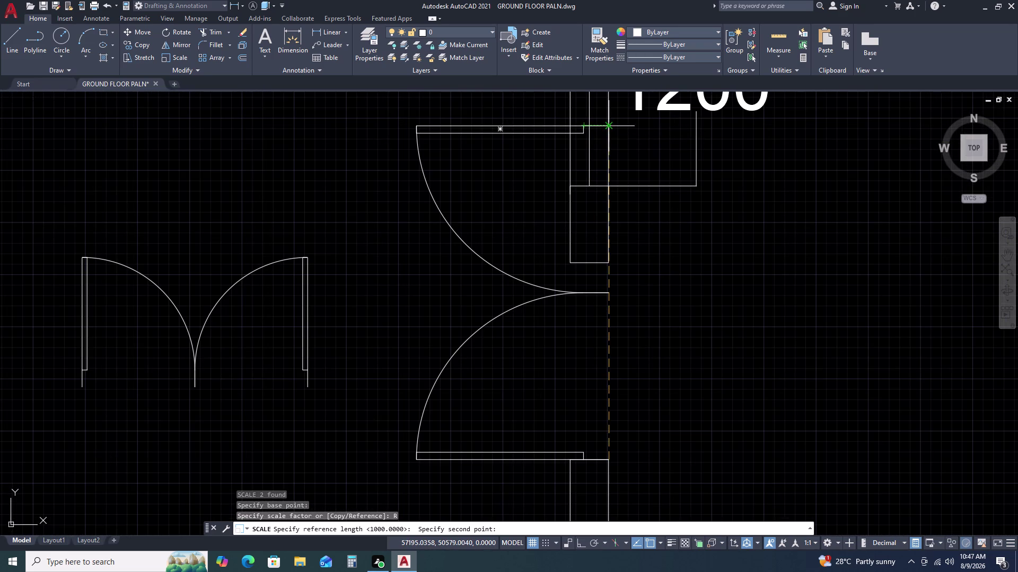
click(608, 125)
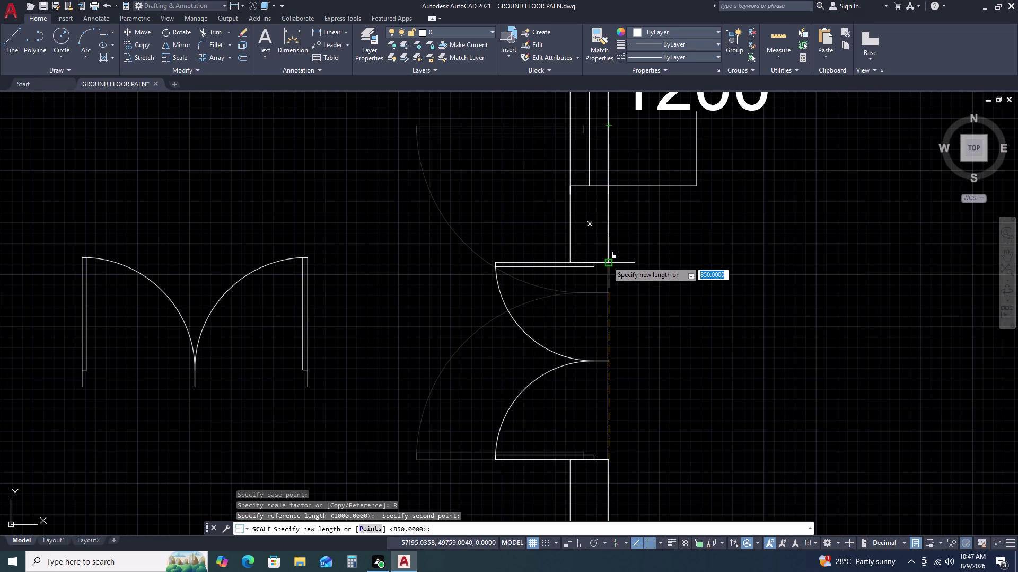
click(607, 263)
Pan to the corridor and select the lower 1200 dimension by the wall.
scroll(down, 3)
middle_drag(765, 234, 765, 233)
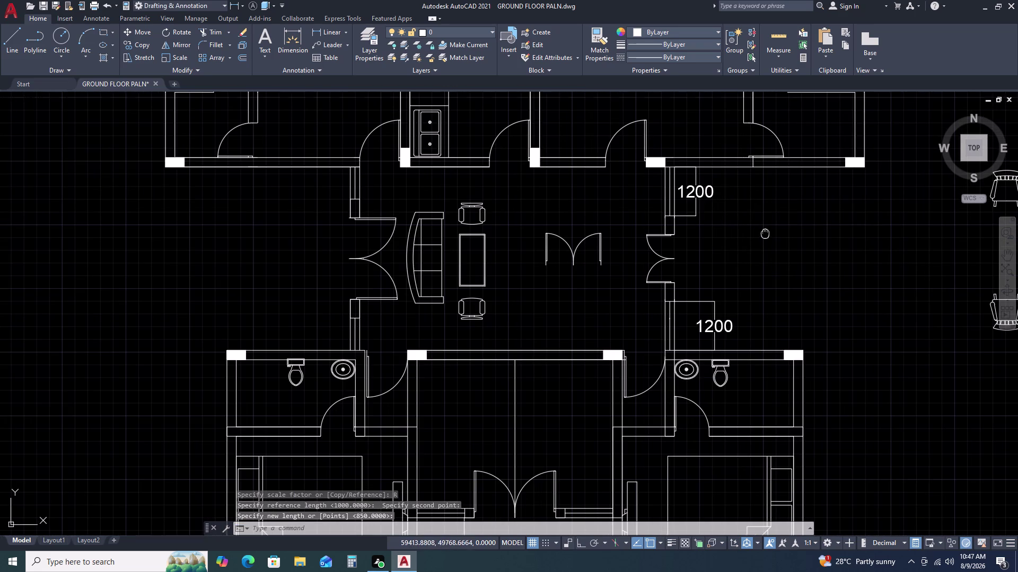
middle_drag(765, 233, 745, 177)
scroll(down, 3)
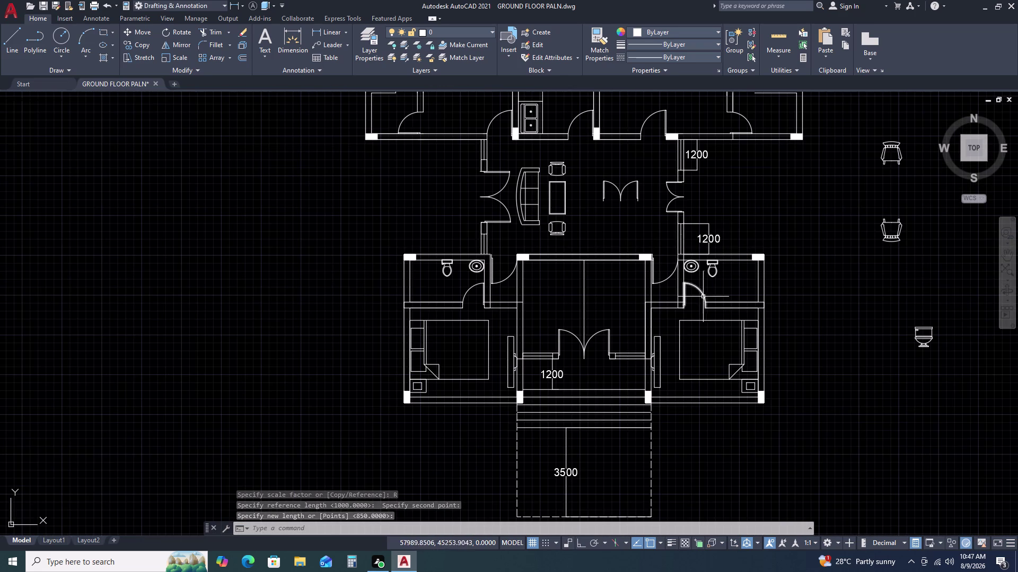
click(706, 237)
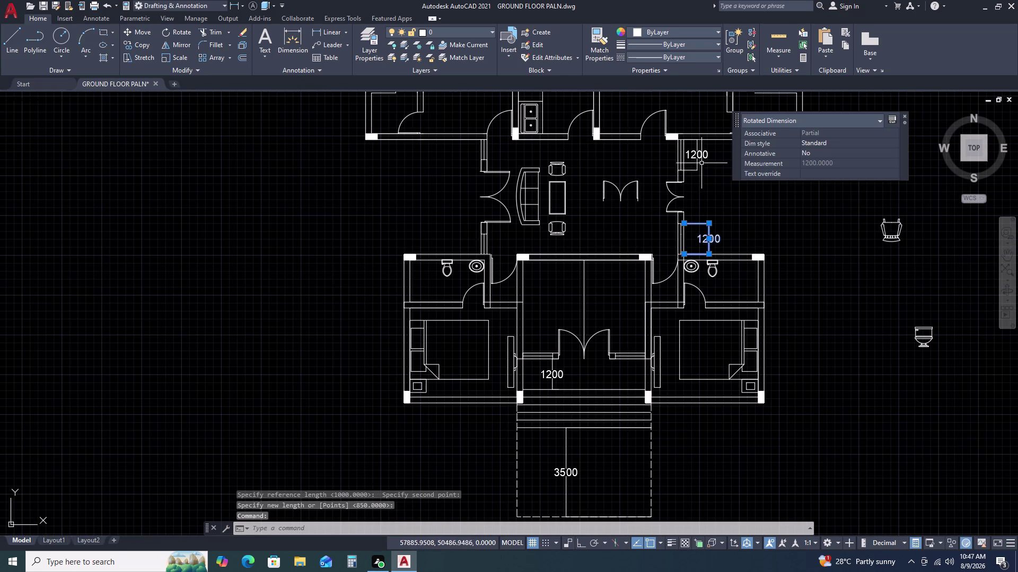
Delete both 1200 dimensions and pan toward the entrance door.
click(701, 163)
click(693, 154)
key(Delete)
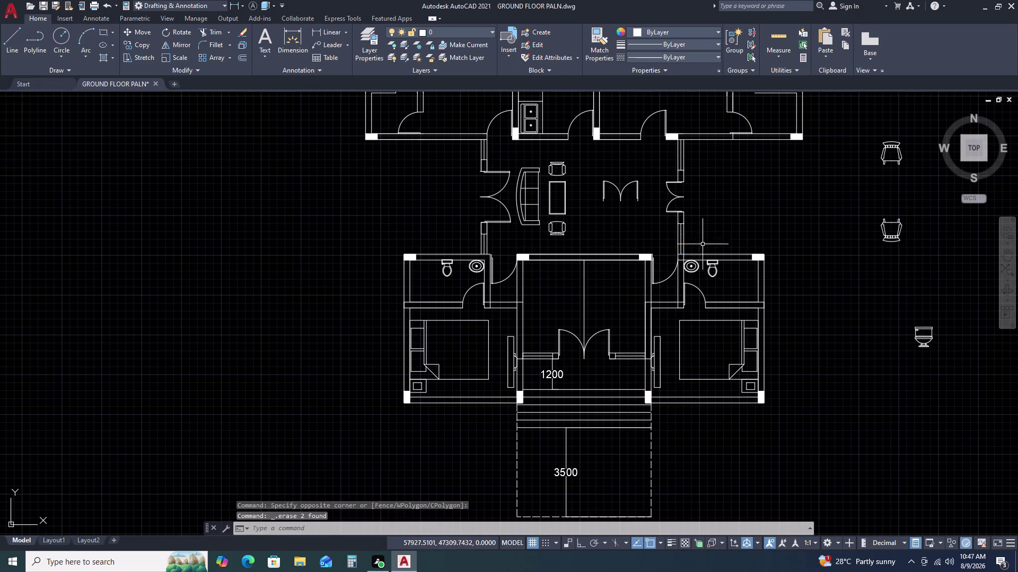
middle_drag(687, 281, 680, 162)
scroll(up, 3)
scroll(down, 3)
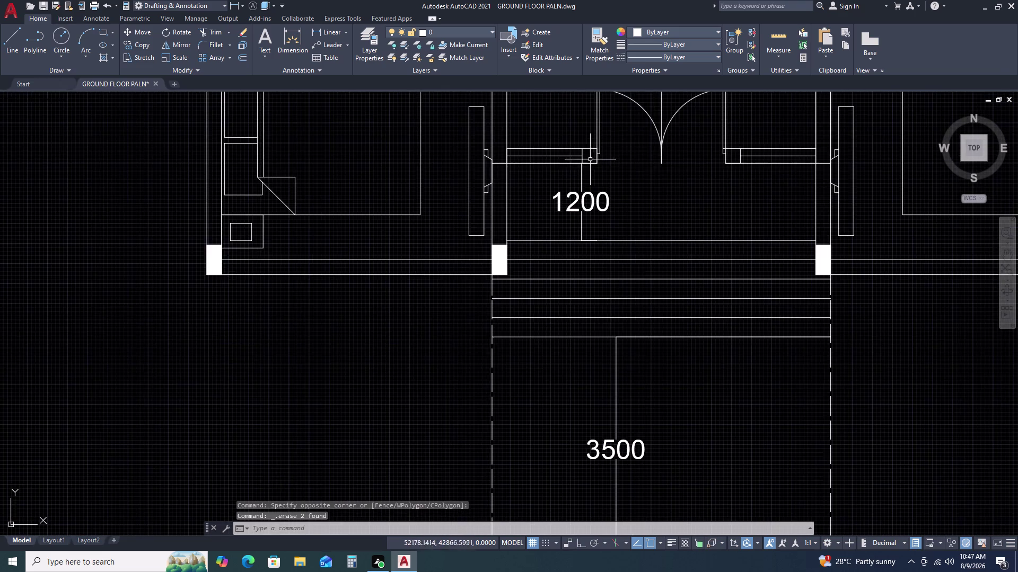
scroll(down, 3)
click(702, 135)
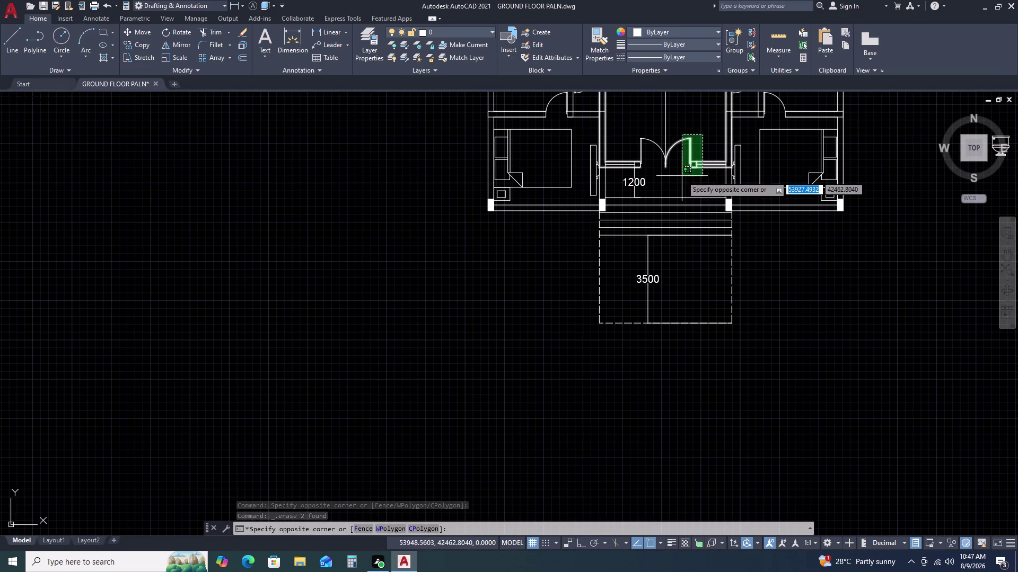
click(682, 176)
key(Escape)
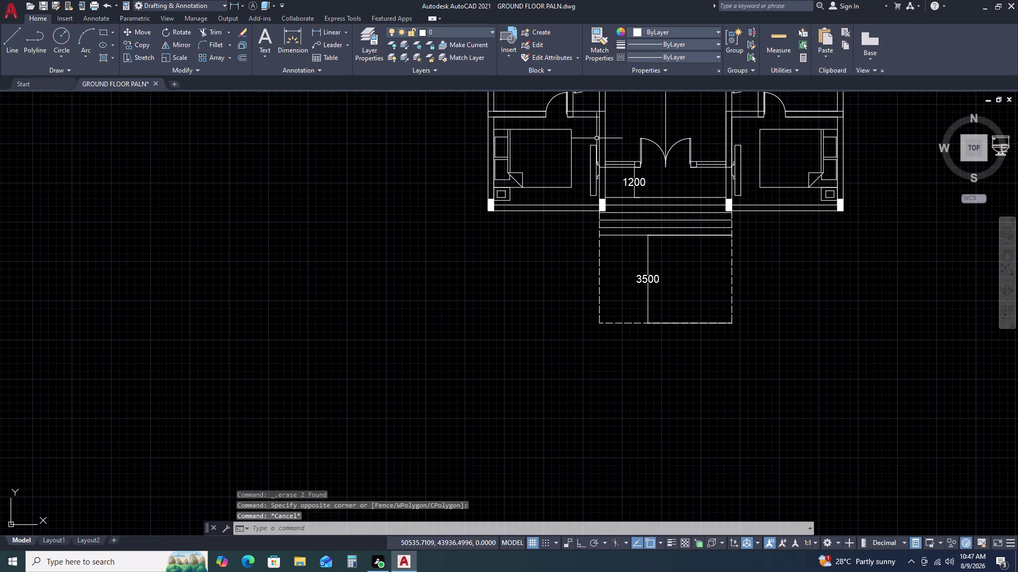
Erase the entrance double door and its adjoining wall pieces.
click(596, 138)
click(716, 169)
scroll(up, 3)
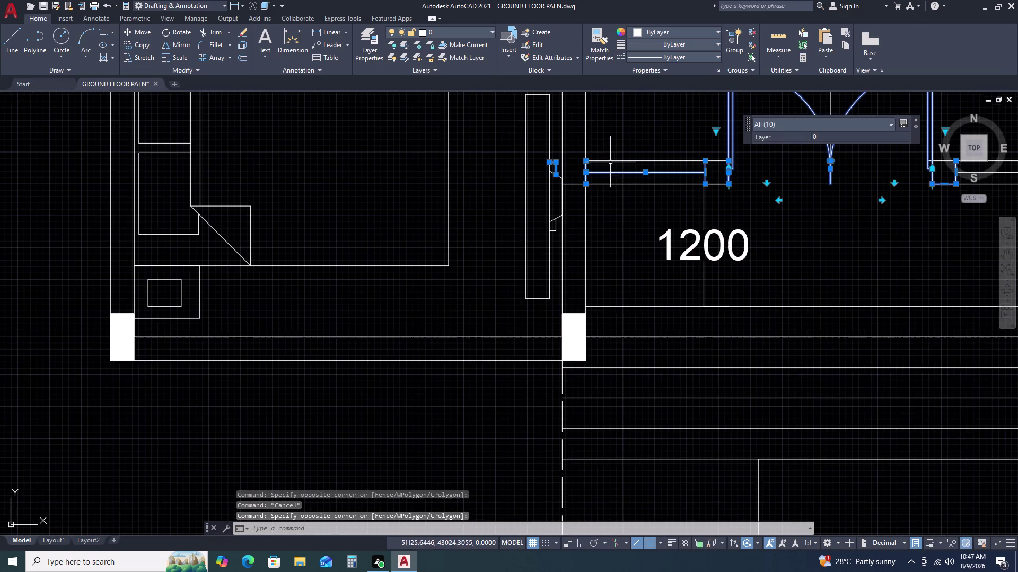
scroll(up, 3)
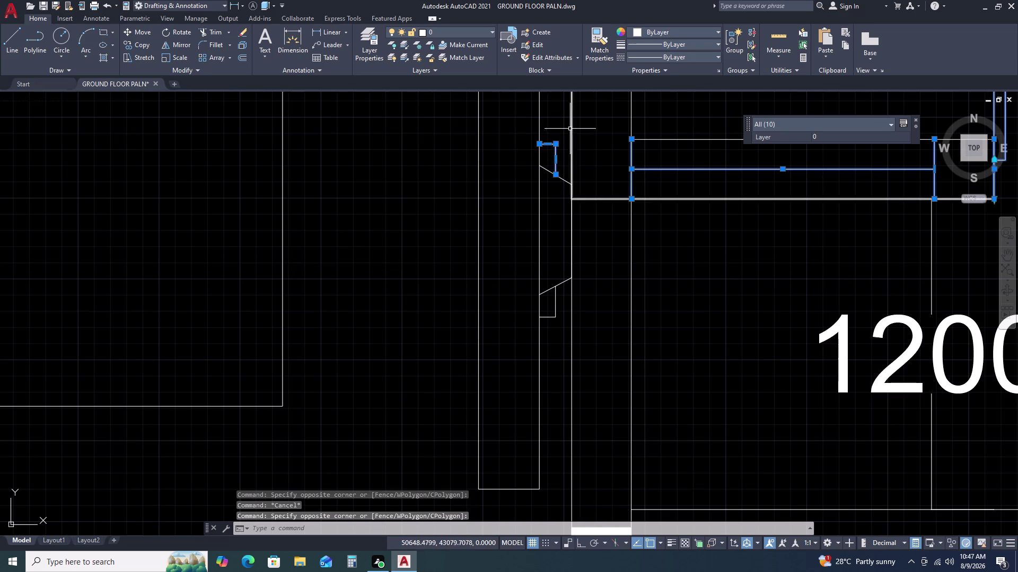
click(566, 127)
click(545, 167)
scroll(down, 3)
middle_drag(630, 227, 615, 231)
middle_click(615, 231)
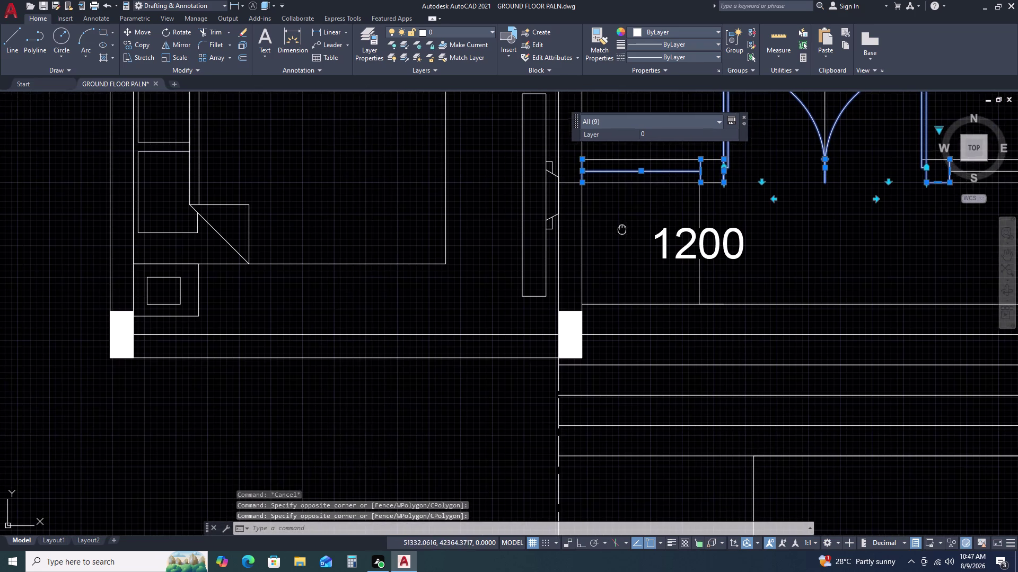
scroll(down, 3)
scroll(up, 3)
click(776, 189)
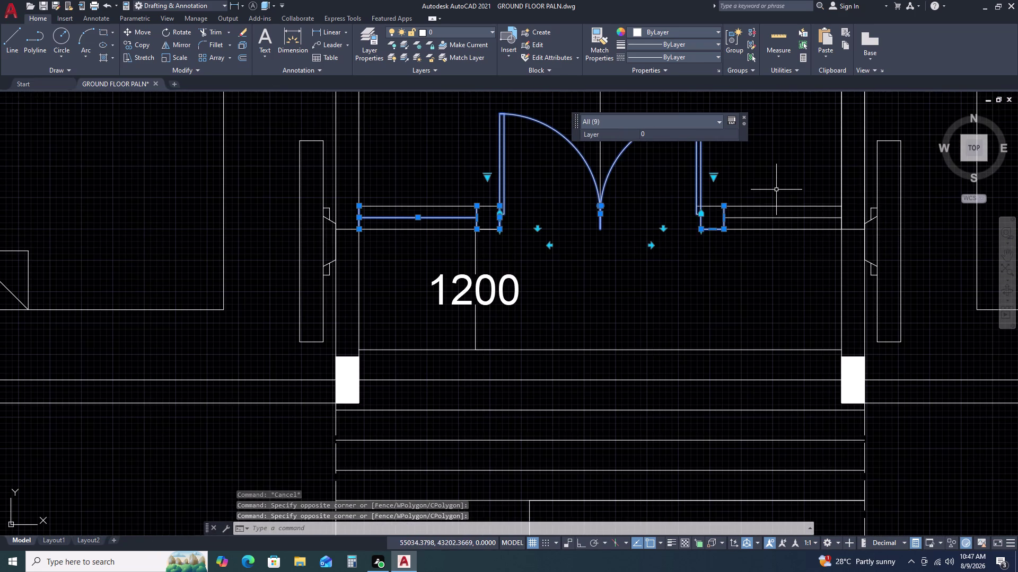
key(Escape)
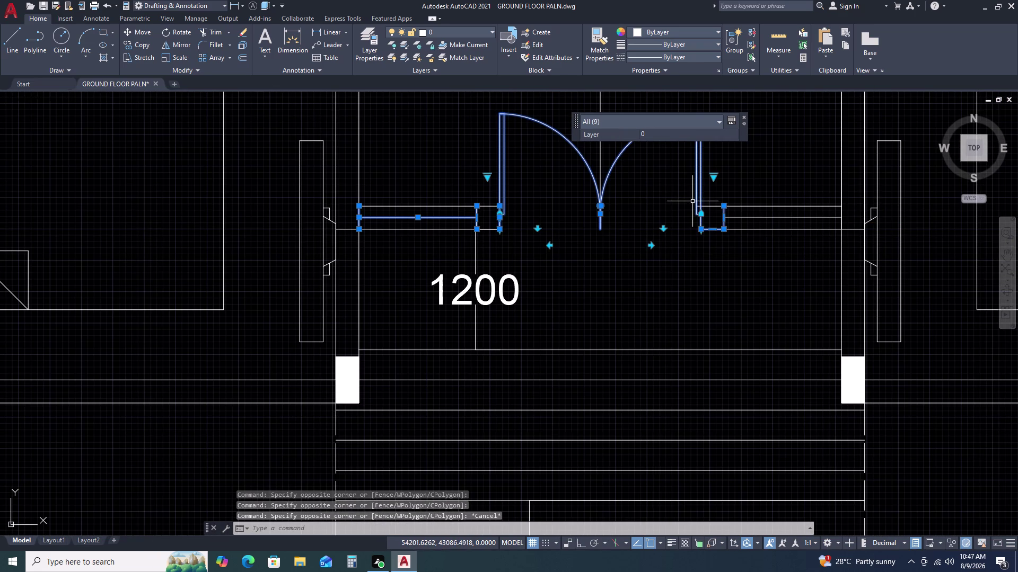
key(Delete)
Erase the leftover short wall line and begin selecting the right corridor wall pieces.
click(728, 216)
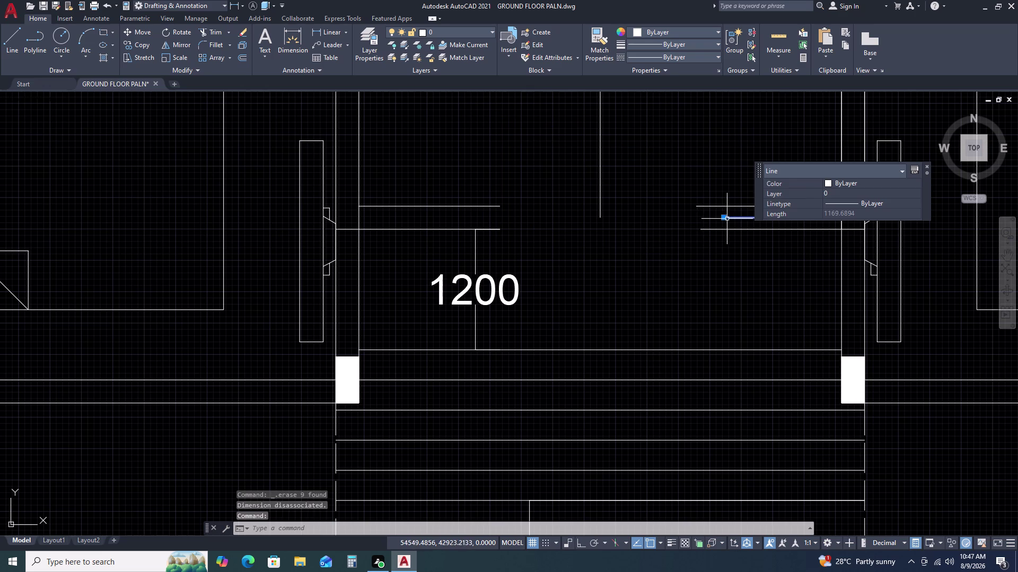
key(Delete)
scroll(down, 3)
key(Delete)
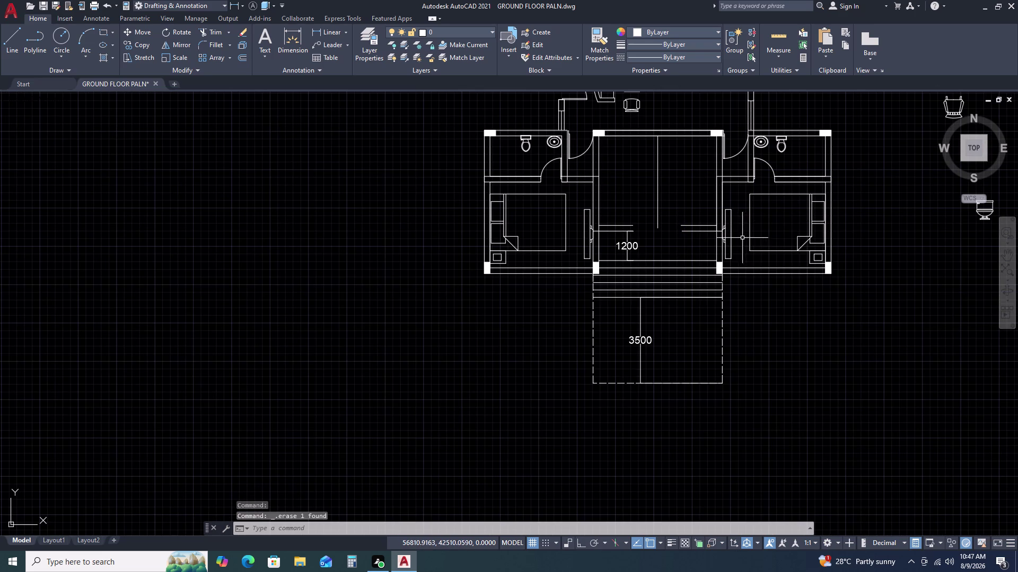
middle_drag(707, 157, 664, 245)
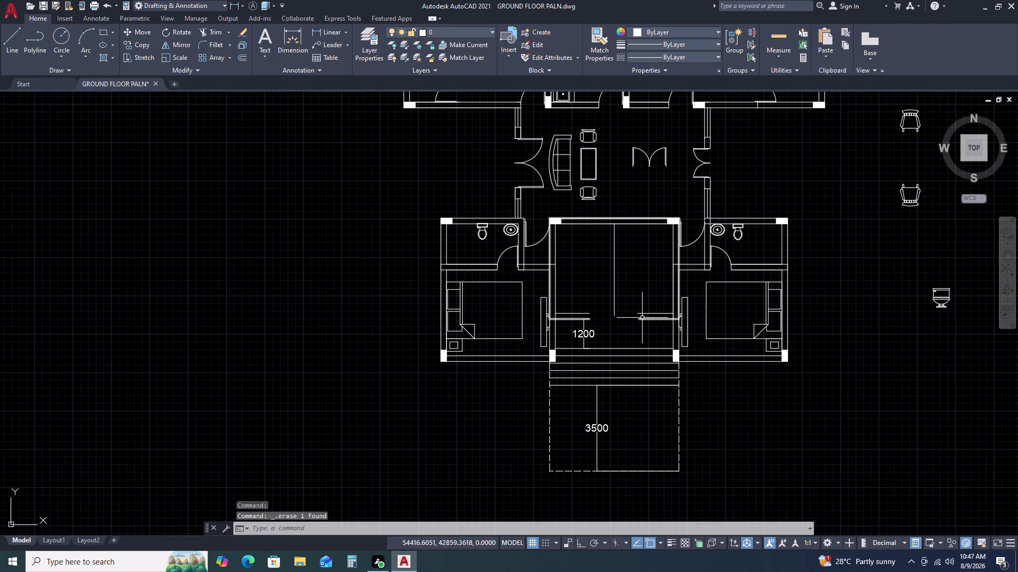
click(694, 111)
click(727, 214)
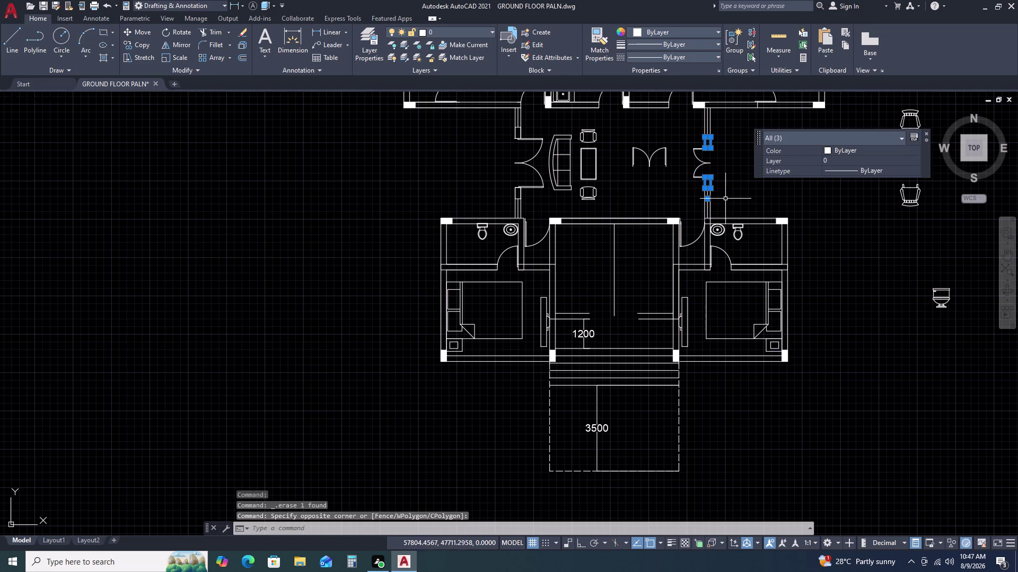
Add the corridor wall lines, double door and upper wall section to the selection.
scroll(up, 3)
drag(725, 199, 711, 199)
click(643, 198)
scroll(down, 3)
middle_drag(712, 202, 696, 269)
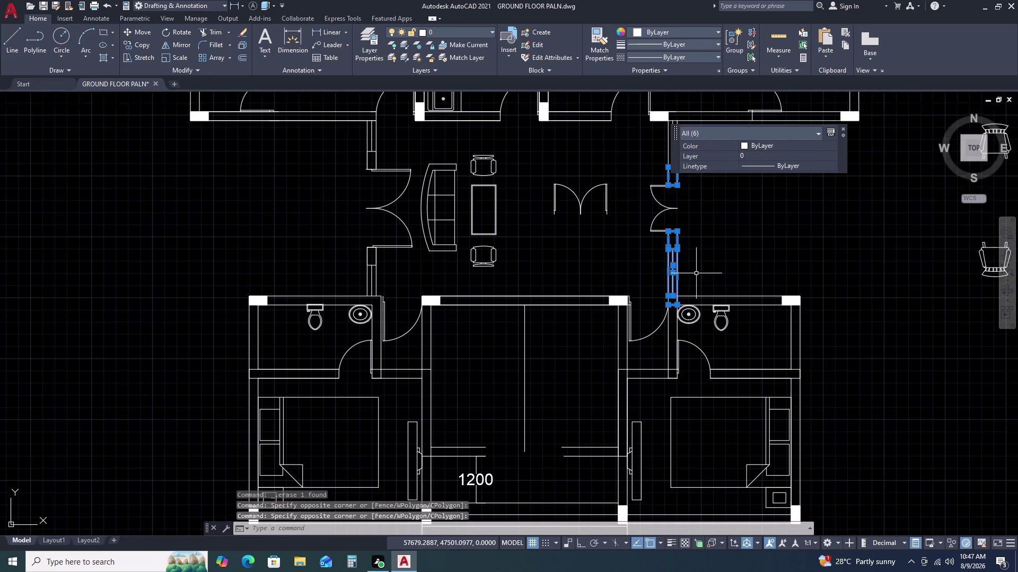
drag(695, 190, 680, 197)
click(648, 219)
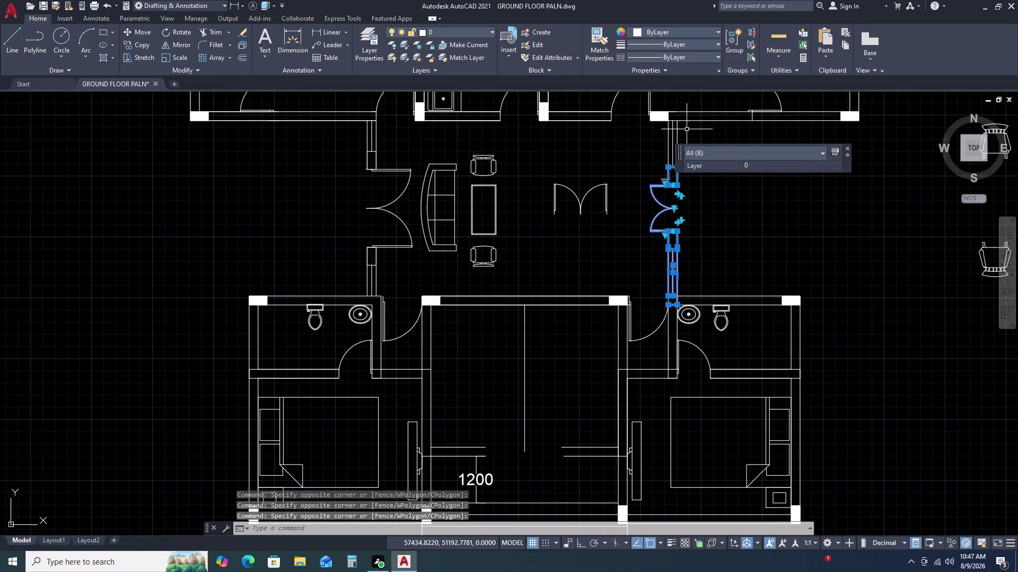
click(686, 129)
click(646, 134)
Start copying the eleven selected objects from a base point on the wall.
key(c)
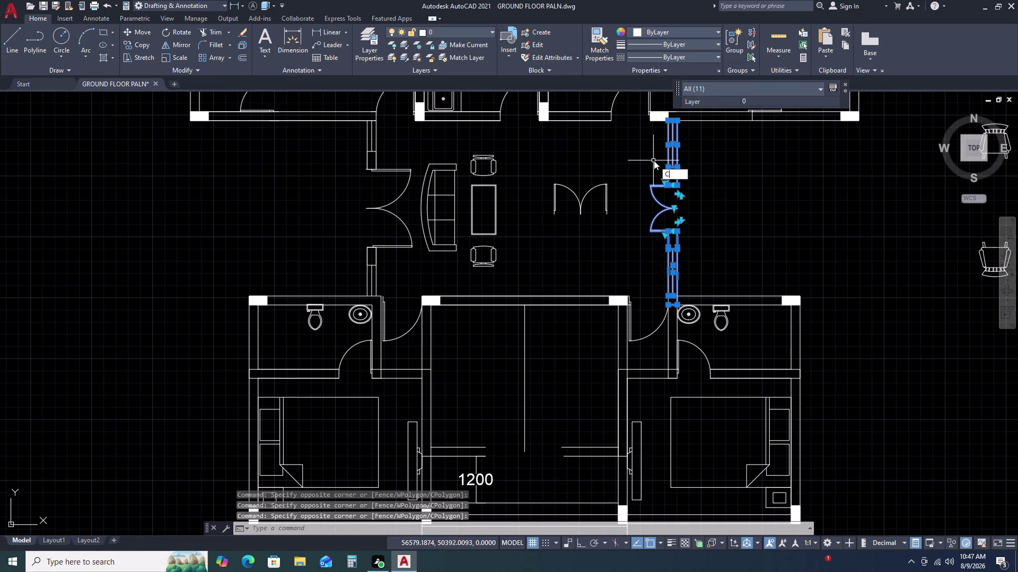
key(o)
key(space)
click(702, 166)
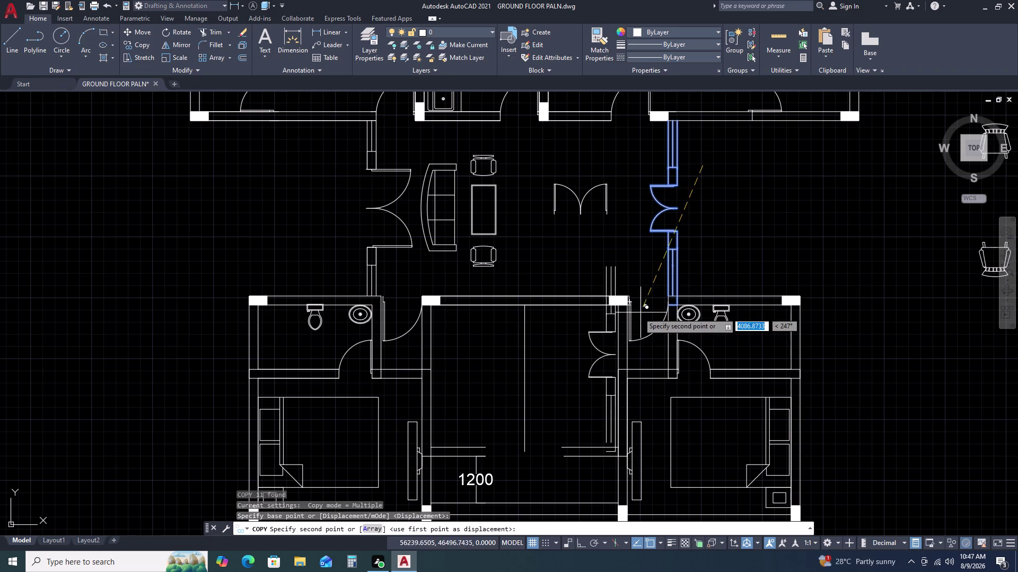
scroll(down, 3)
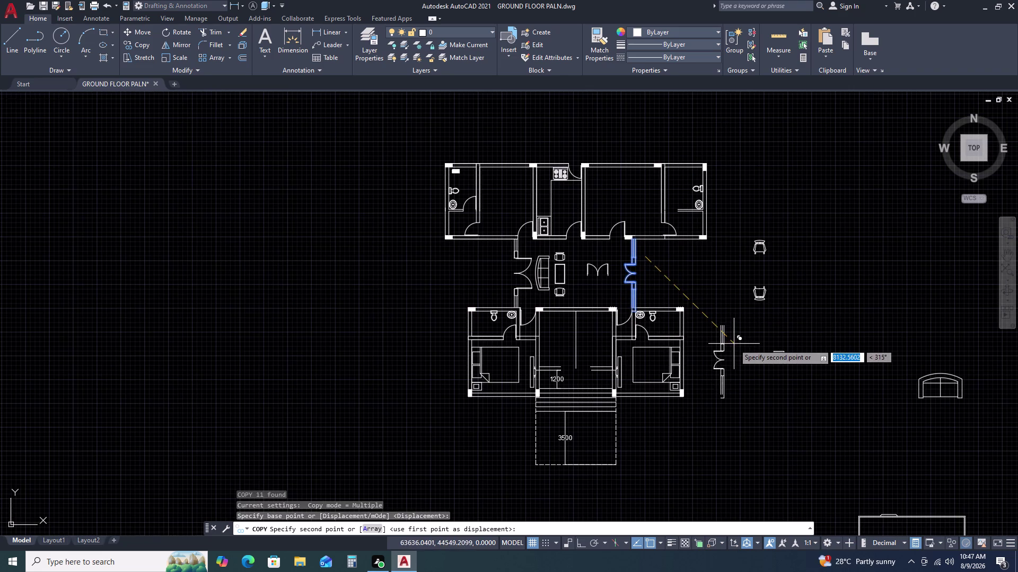
Place the wall-and-door copy to the right of the plan.
click(734, 358)
key(Escape)
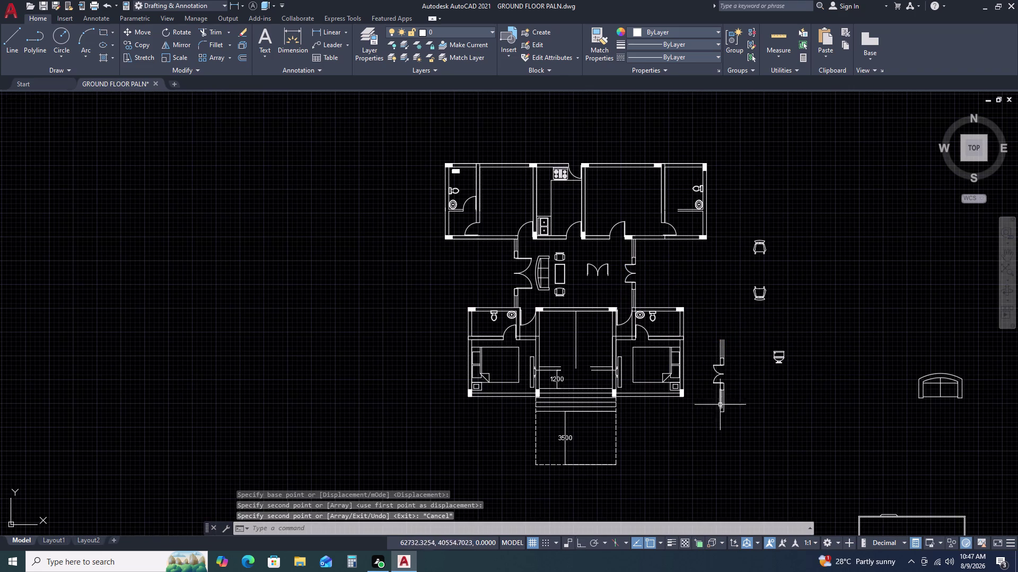
middle_drag(726, 416, 696, 329)
scroll(up, 3)
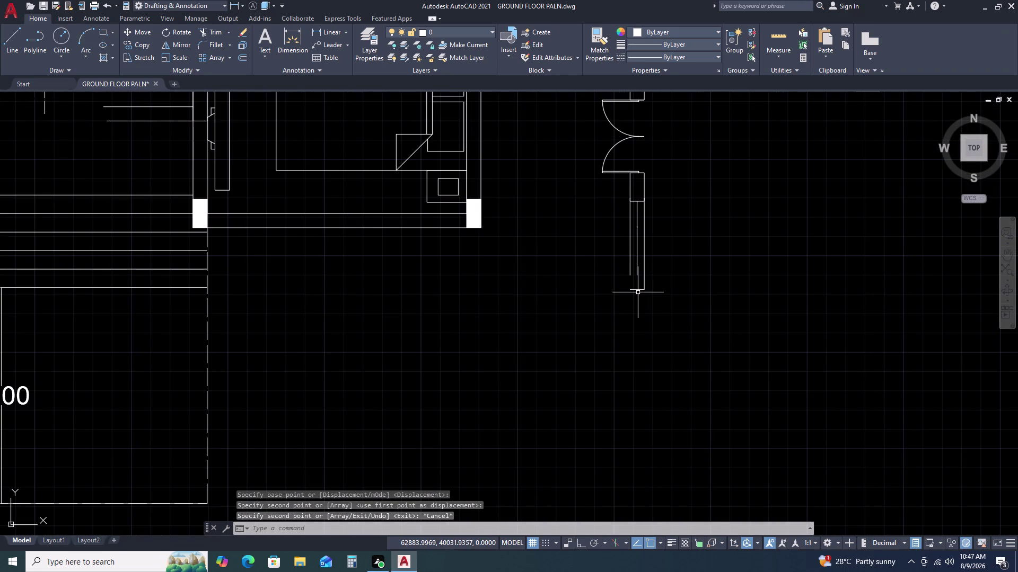
click(637, 290)
key(Escape)
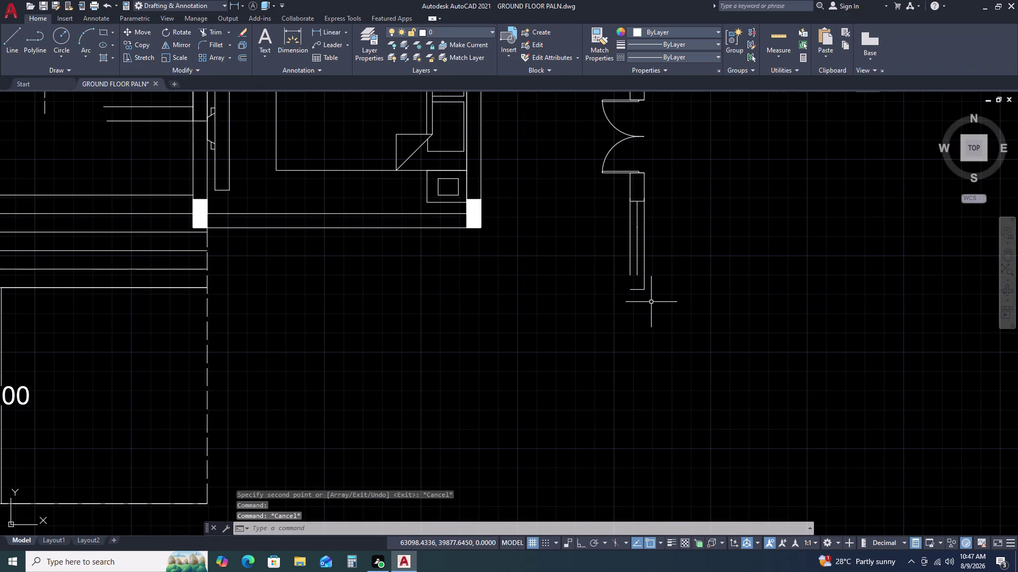
Draw a line closing the copy's bottom end.
text(L)
key(space)
click(628, 276)
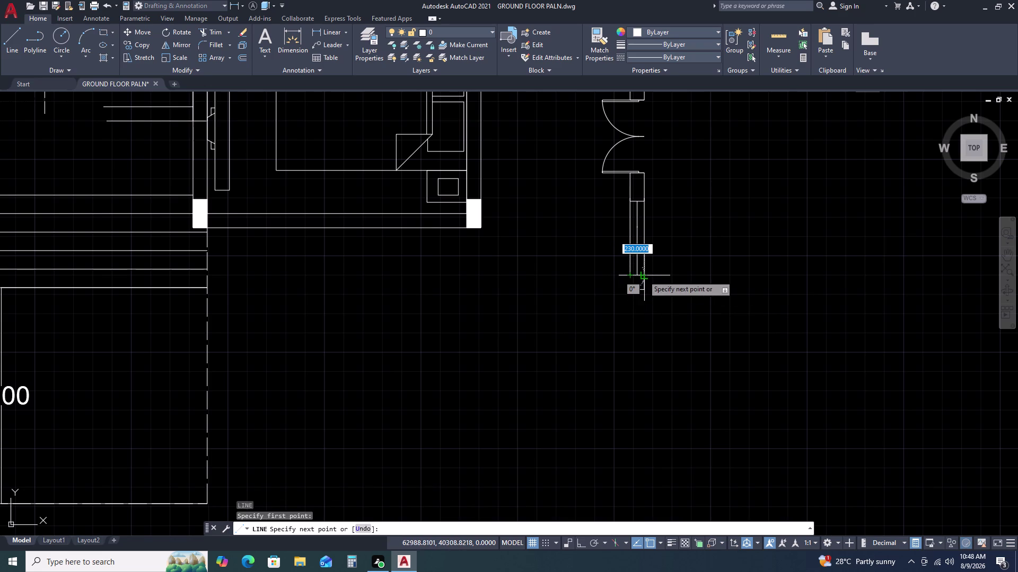
click(643, 276)
key(Escape)
Trim the excess line ends at the copy's bottom with a fence.
text(TR)
key(space)
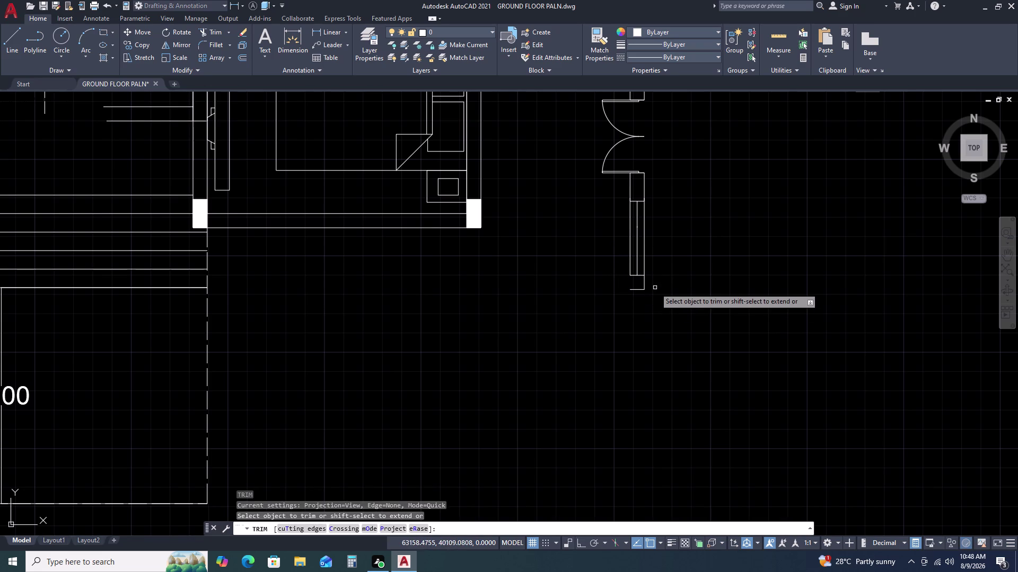
click(652, 274)
click(635, 291)
scroll(down, 3)
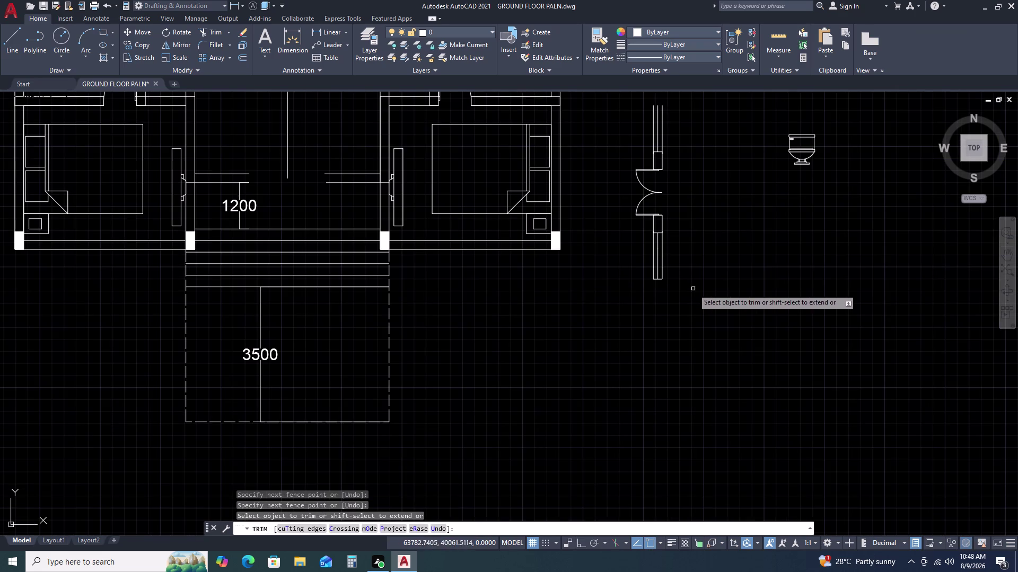
key(Escape)
Draw a line closing the copy's top end, then select the whole double-door assembly.
middle_drag(701, 174, 702, 225)
key(l)
key(space)
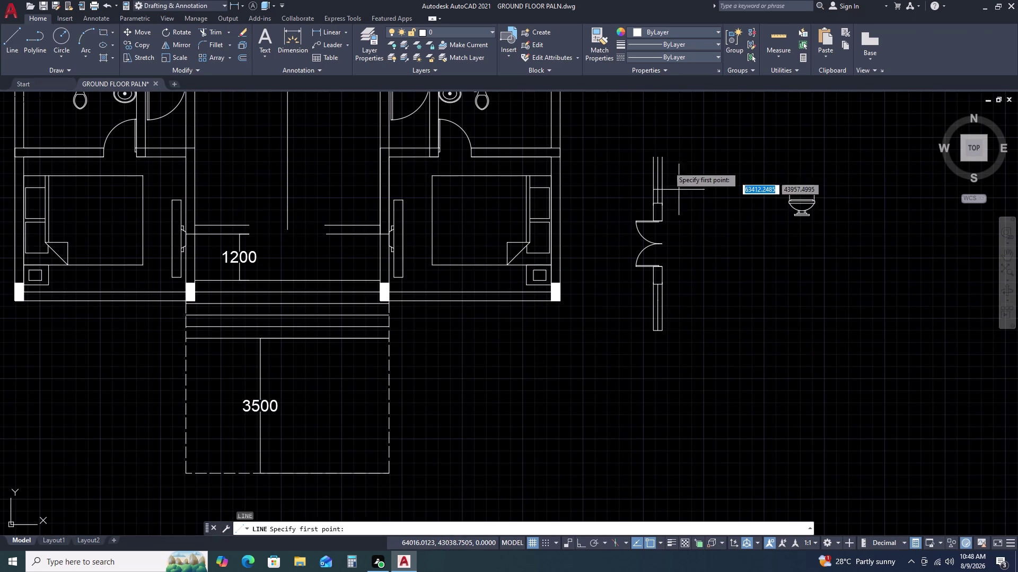
scroll(up, 3)
click(654, 202)
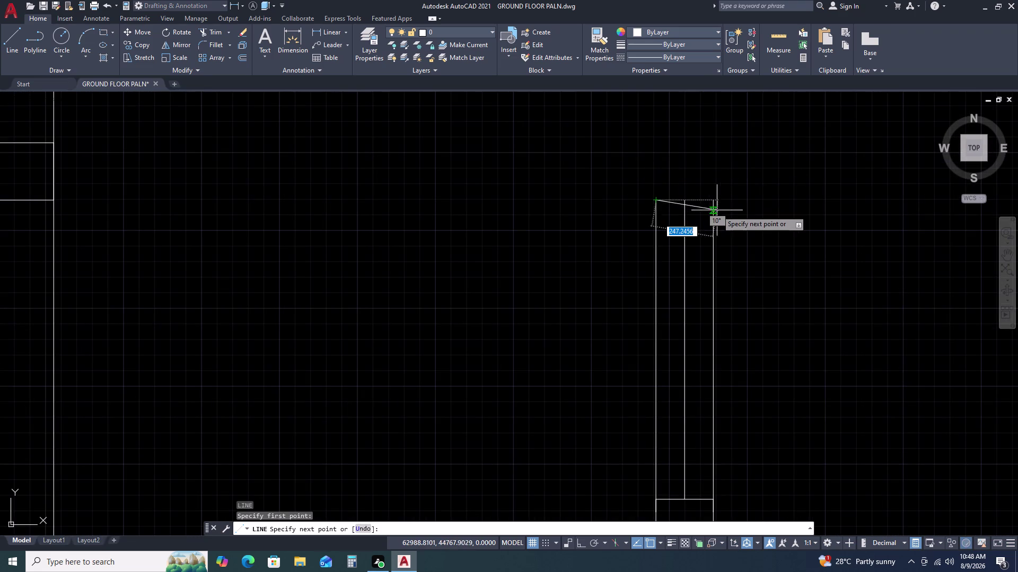
click(716, 202)
key(Escape)
scroll(down, 3)
scroll(down, 3)
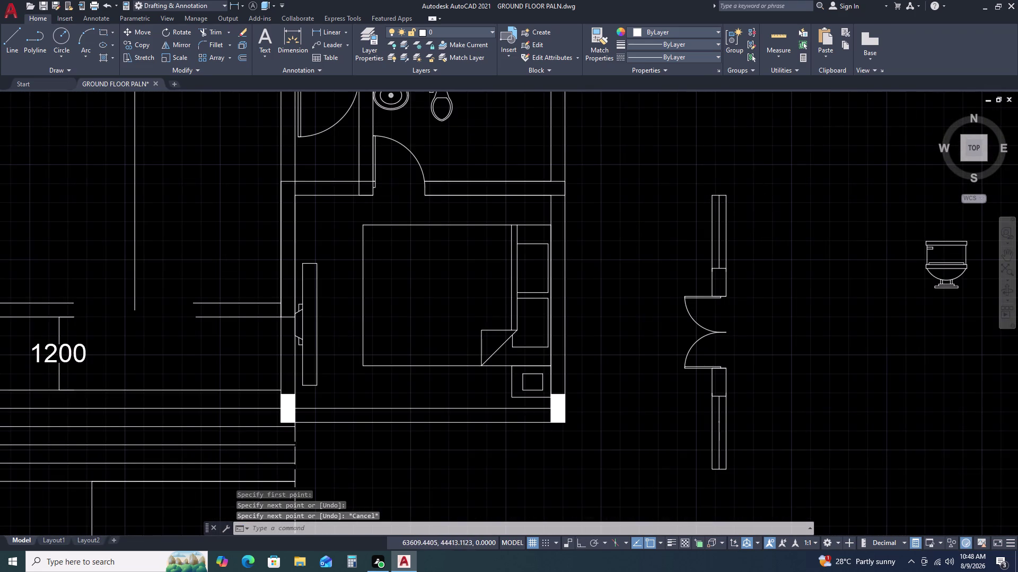
drag(770, 398, 759, 387)
Select the door and wall pieces and try a rotation, then cancel it.
click(725, 204)
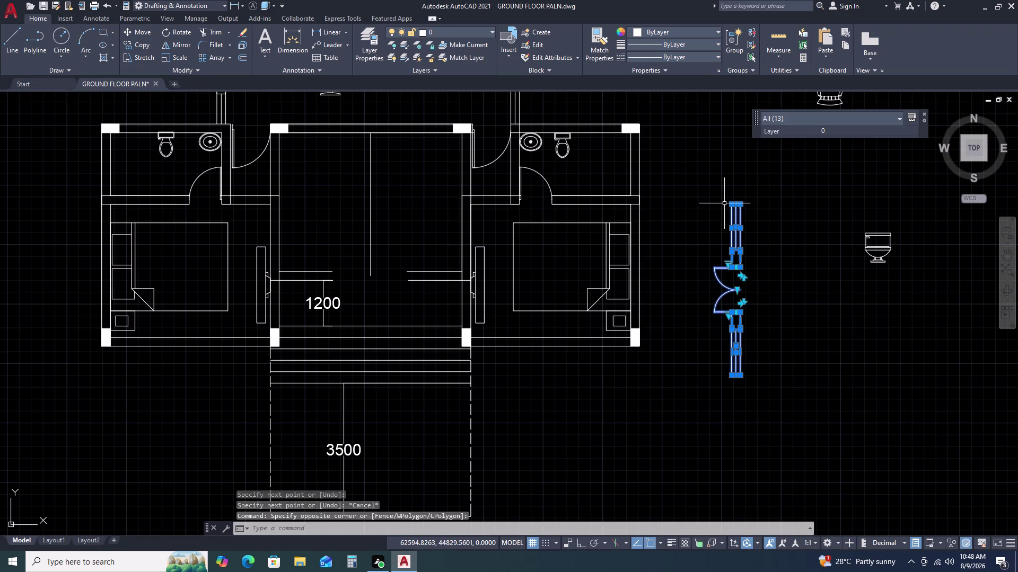
key(r)
text(O)
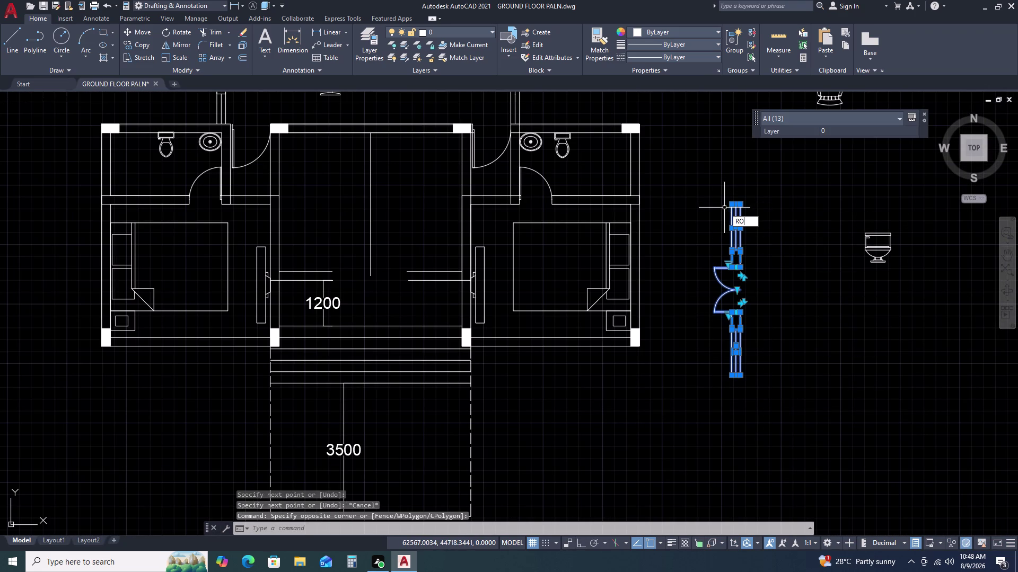
key(space)
click(733, 225)
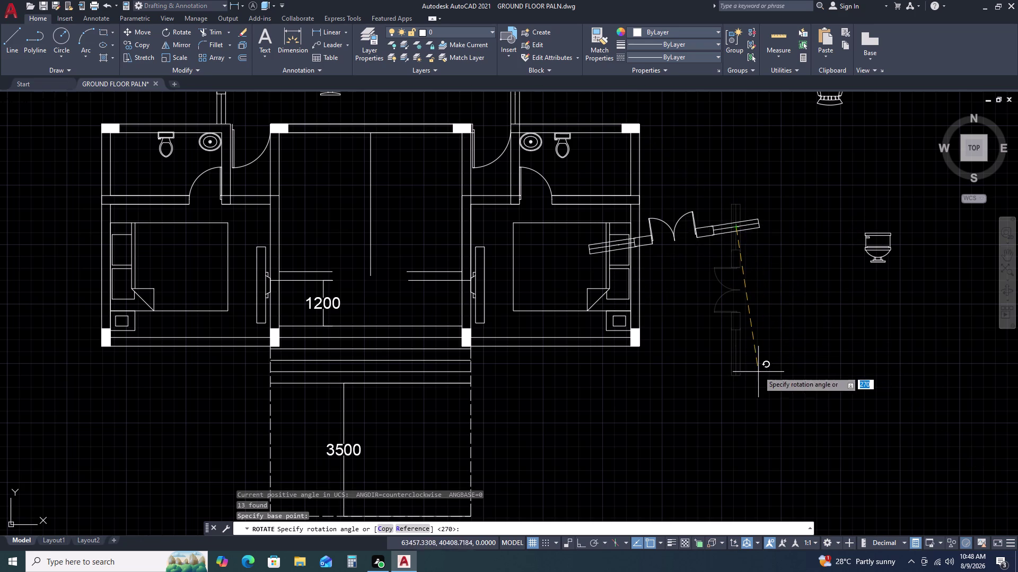
key(Escape)
click(773, 289)
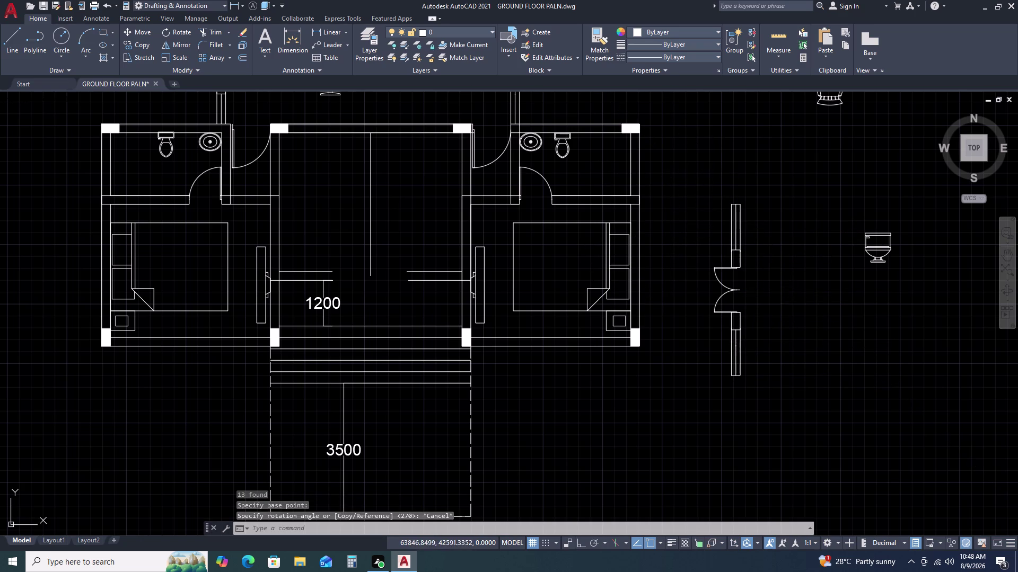
key(Escape)
Rotate the door assembly 90° about its lower end with Ortho on, laying it horizontal.
double_click(711, 174)
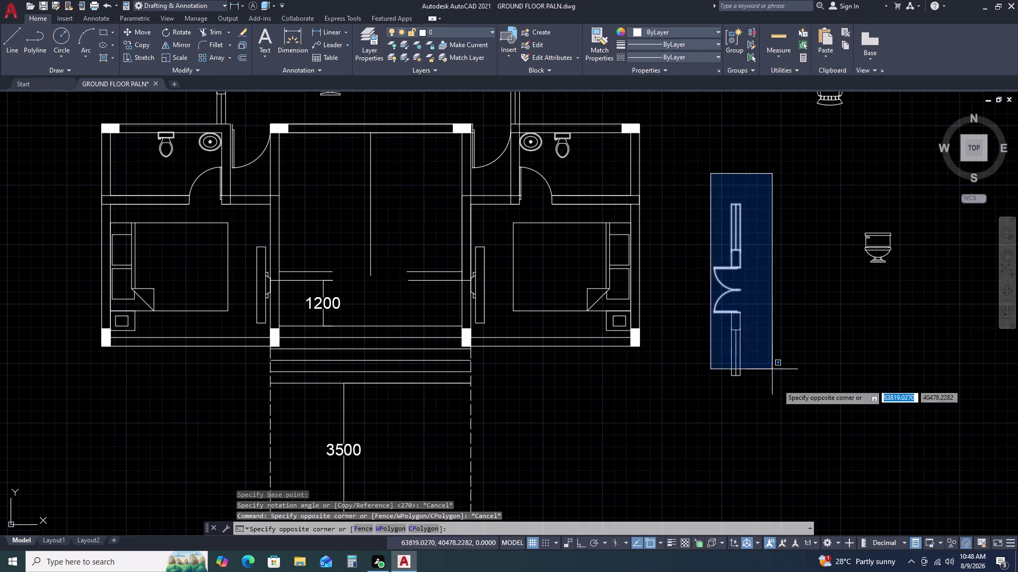
click(790, 412)
text(RO)
key(space)
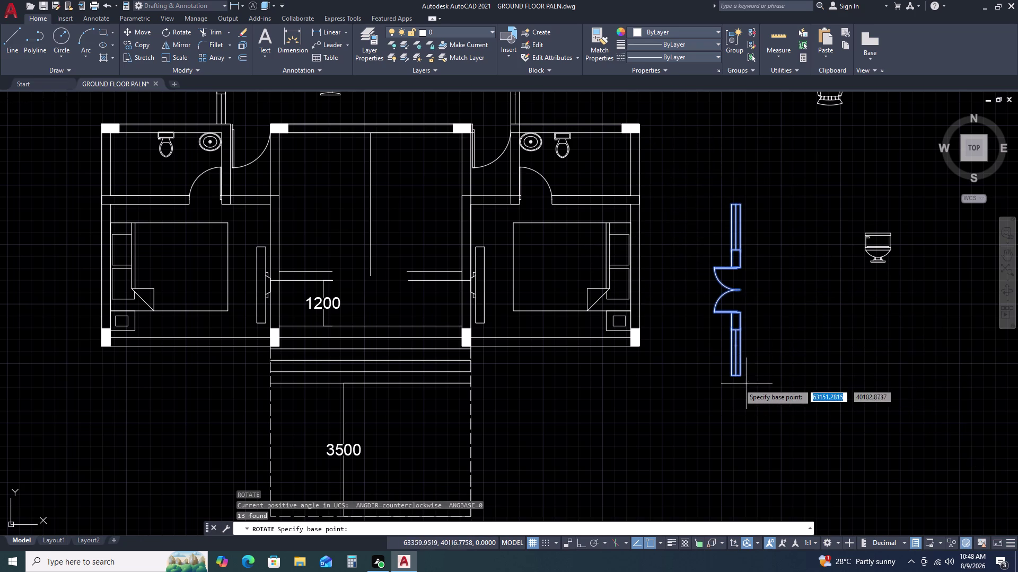
click(731, 379)
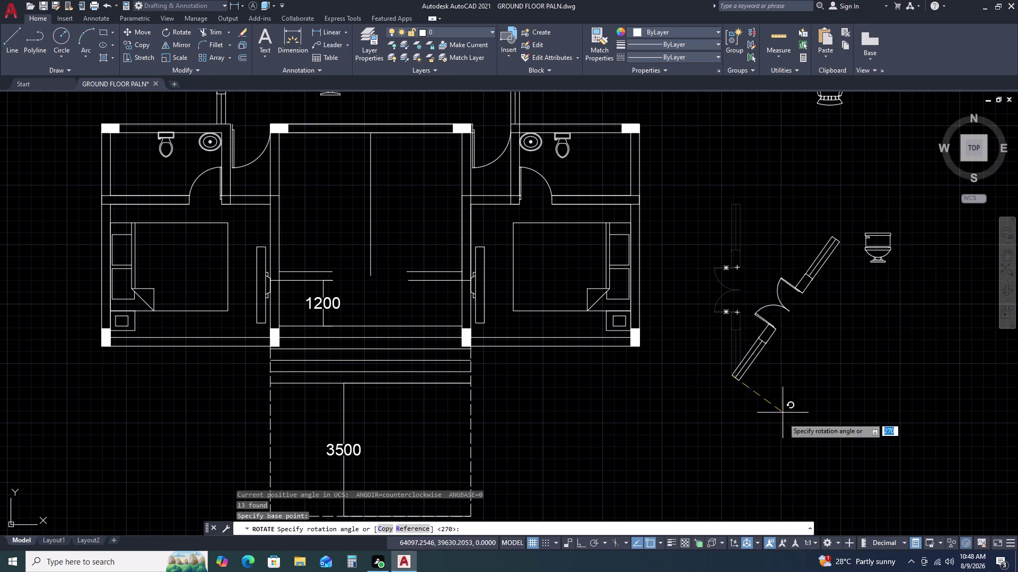
key(F8)
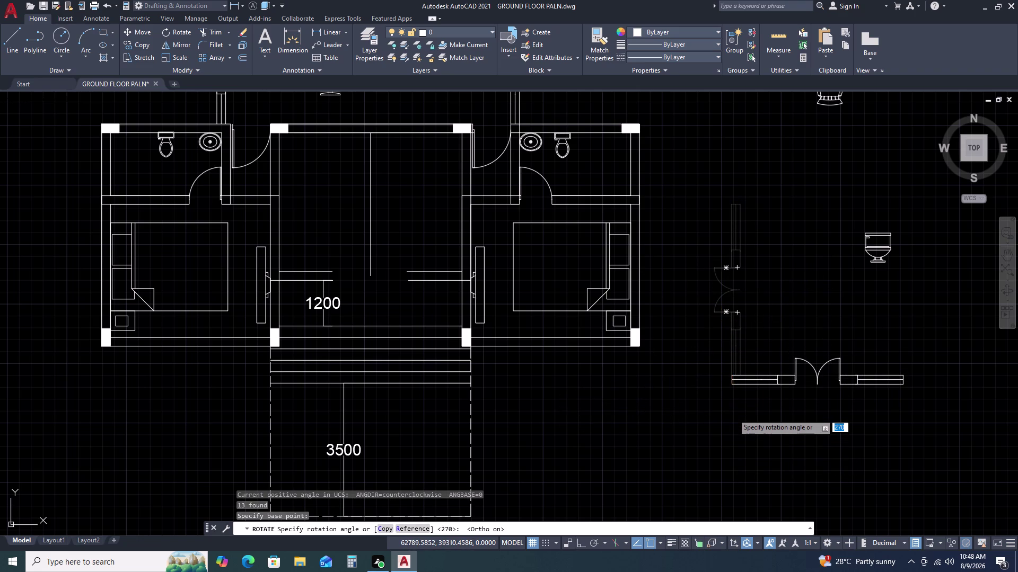
click(733, 413)
Move the rotated assembly by its right end into the front wall above the 1200 dimension.
click(947, 354)
click(705, 426)
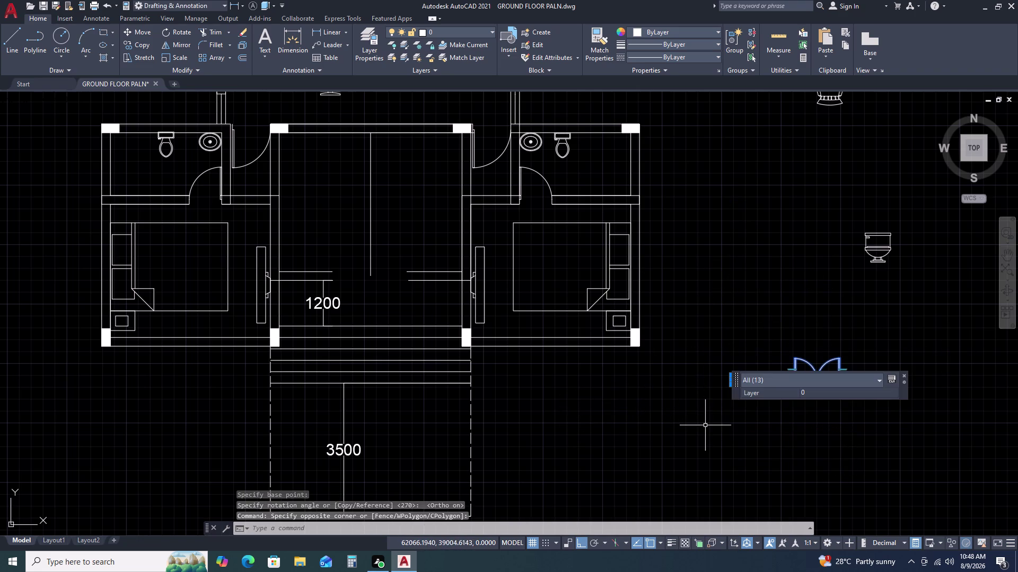
key(m)
key(space)
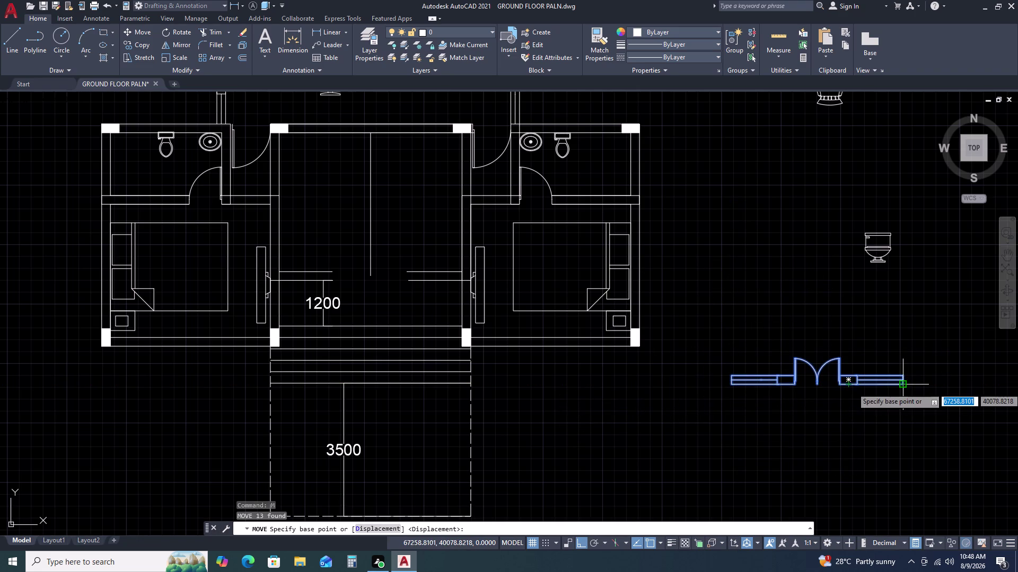
click(904, 388)
key(F8)
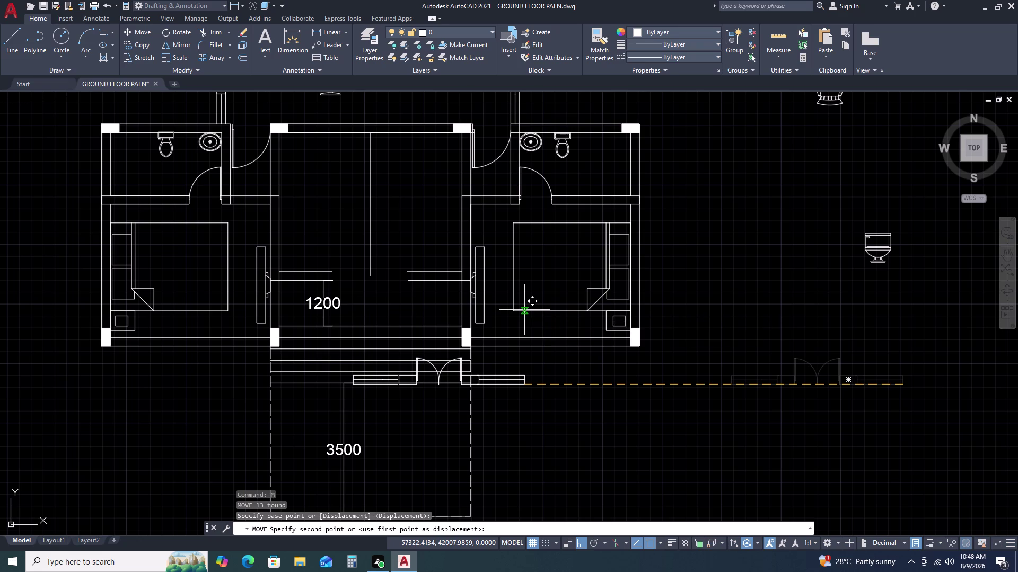
scroll(up, 3)
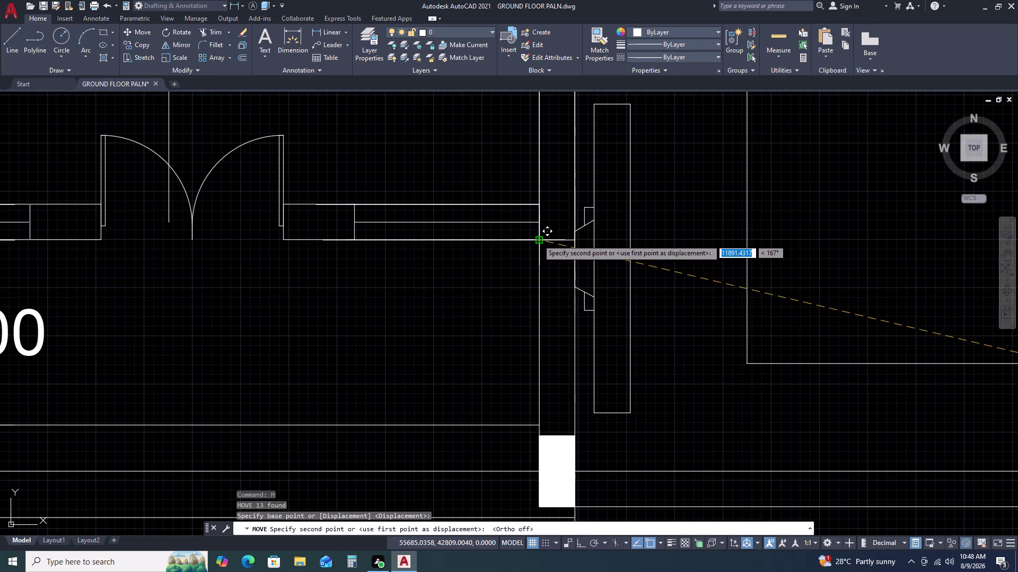
click(537, 240)
scroll(down, 3)
middle_drag(361, 280, 393, 288)
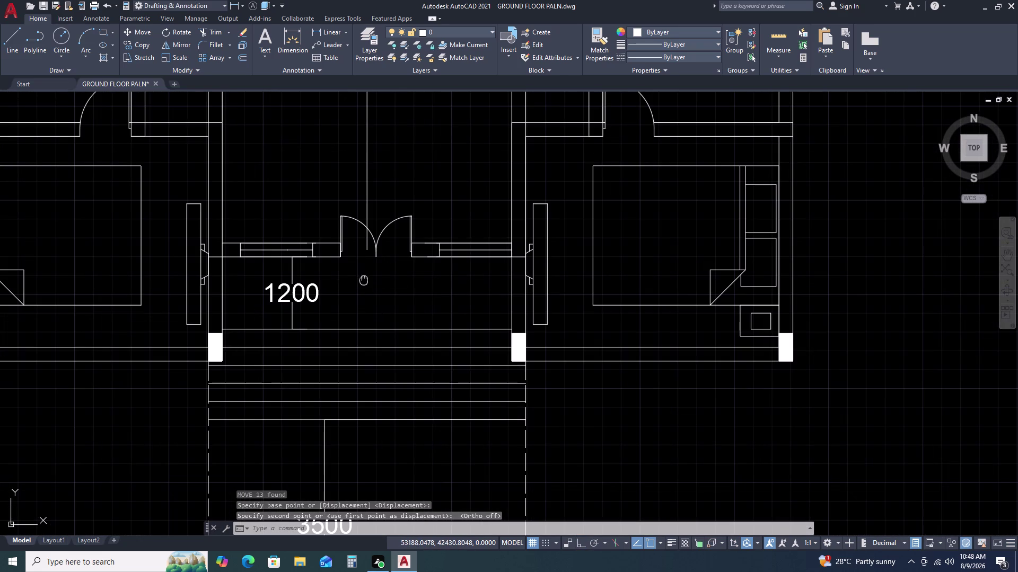
middle_drag(393, 288, 425, 291)
middle_drag(450, 295, 568, 304)
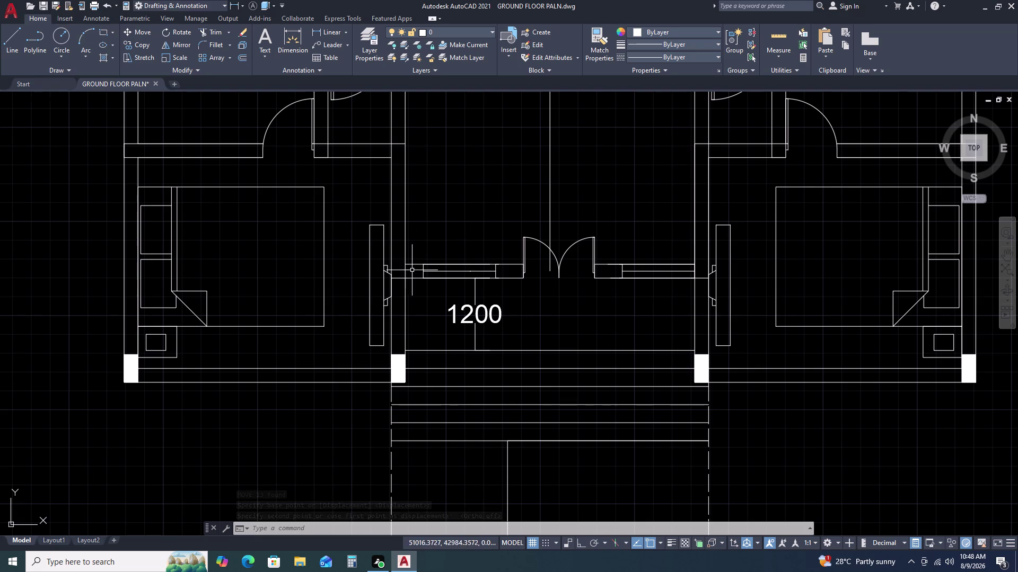
key(Escape)
text(T)
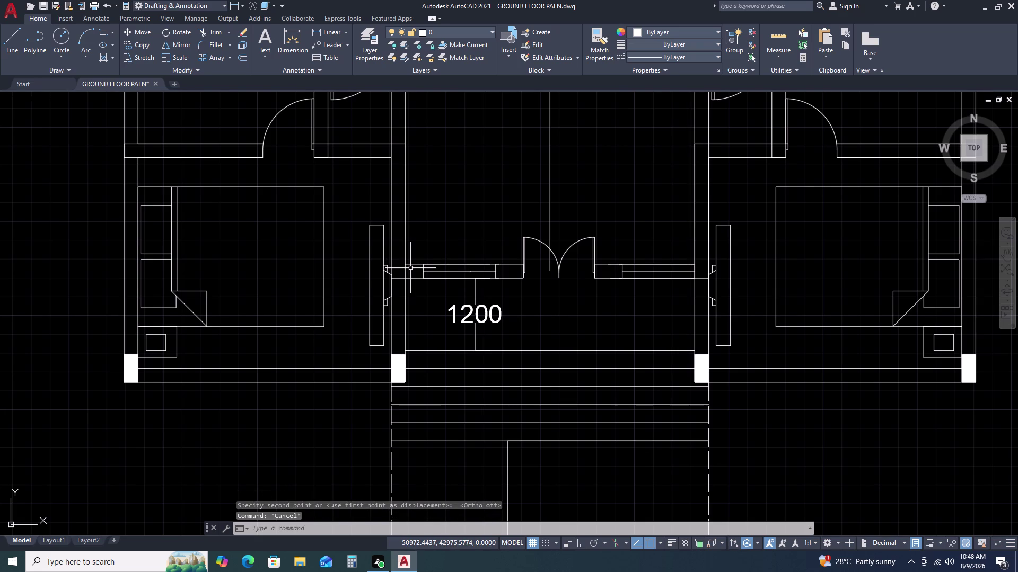
text(R)
key(space)
click(411, 289)
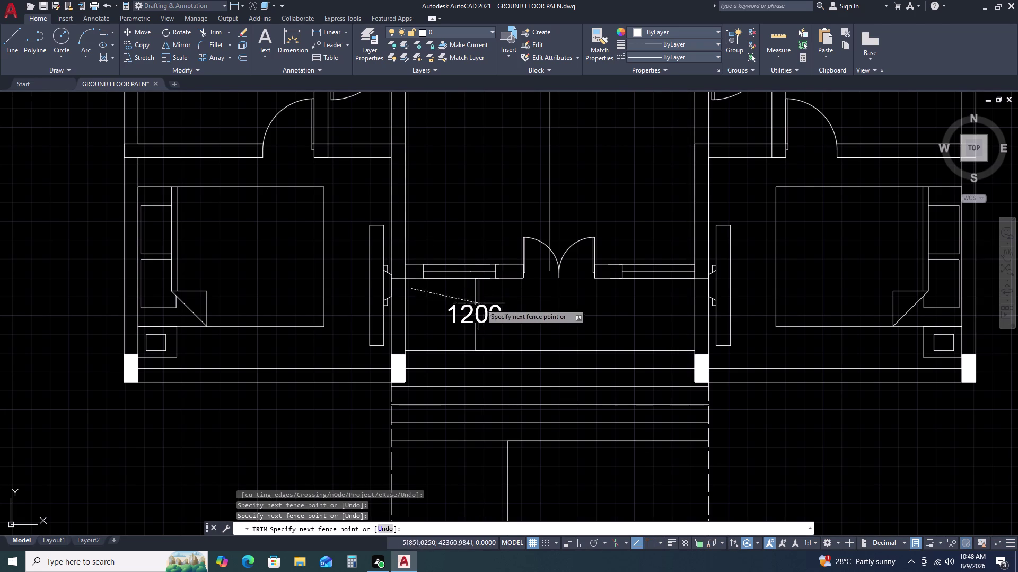
click(411, 244)
click(505, 264)
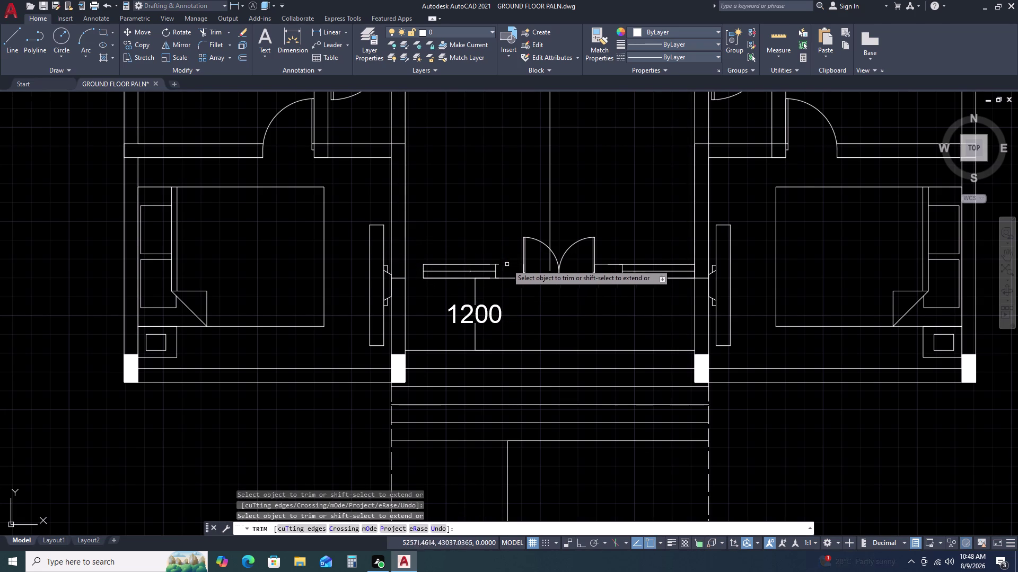
key(ctrl+z)
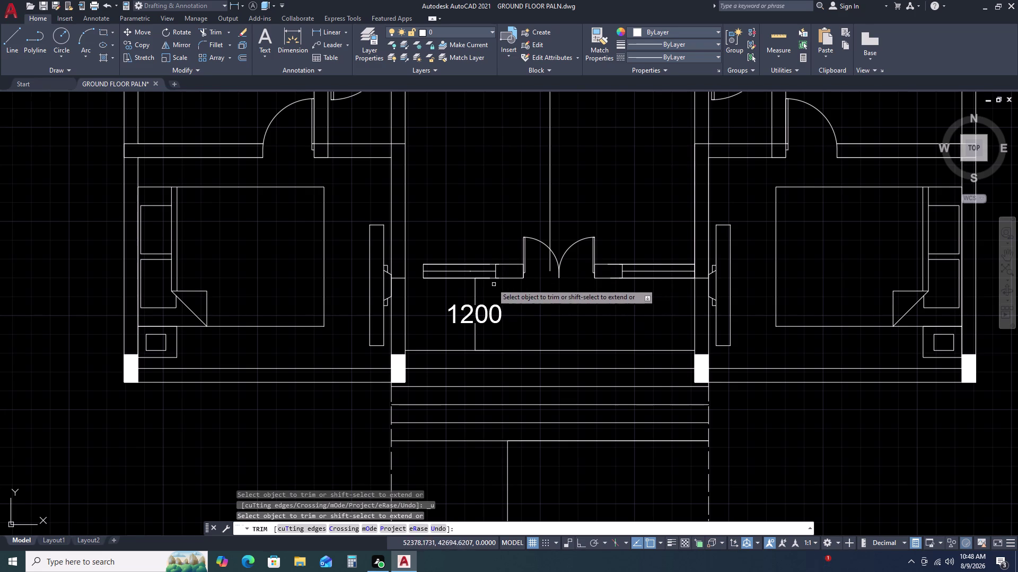
click(474, 262)
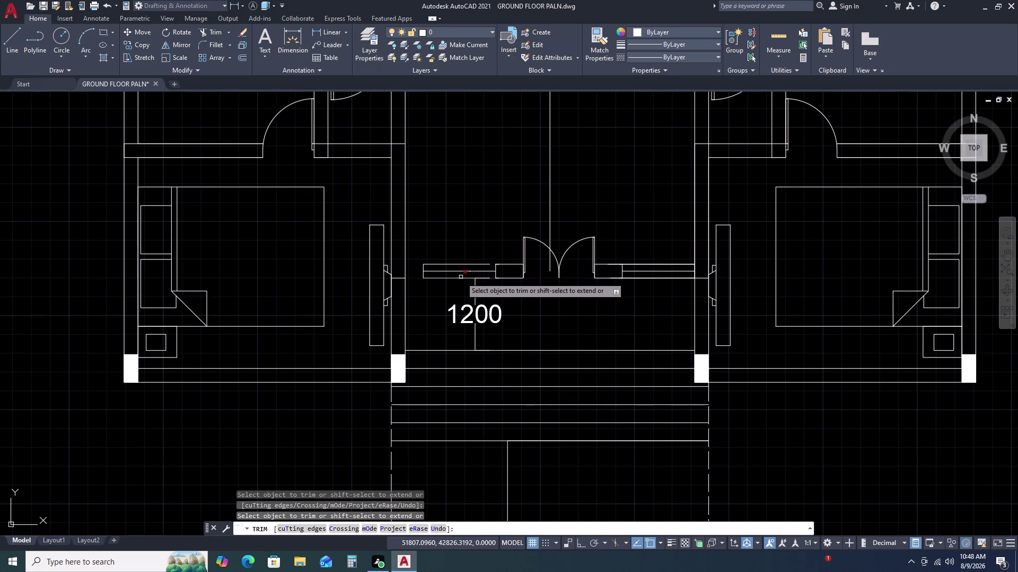
click(461, 277)
click(633, 268)
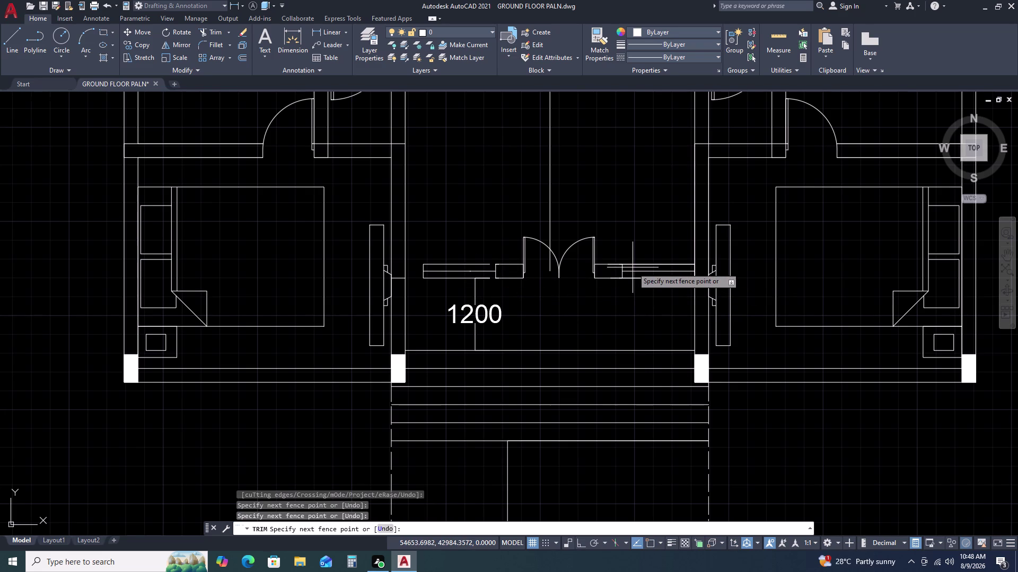
click(634, 263)
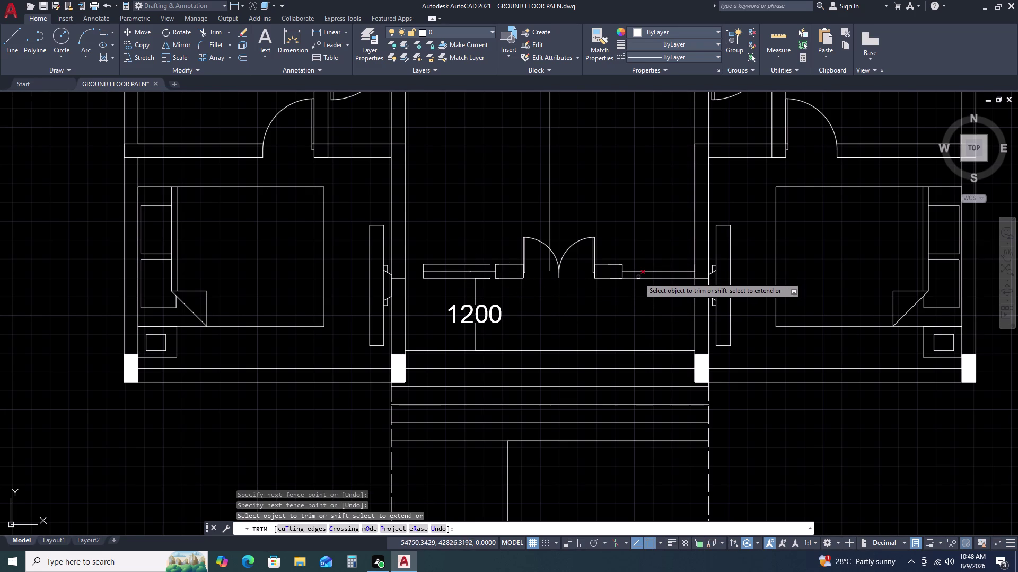
click(638, 277)
click(614, 262)
click(613, 267)
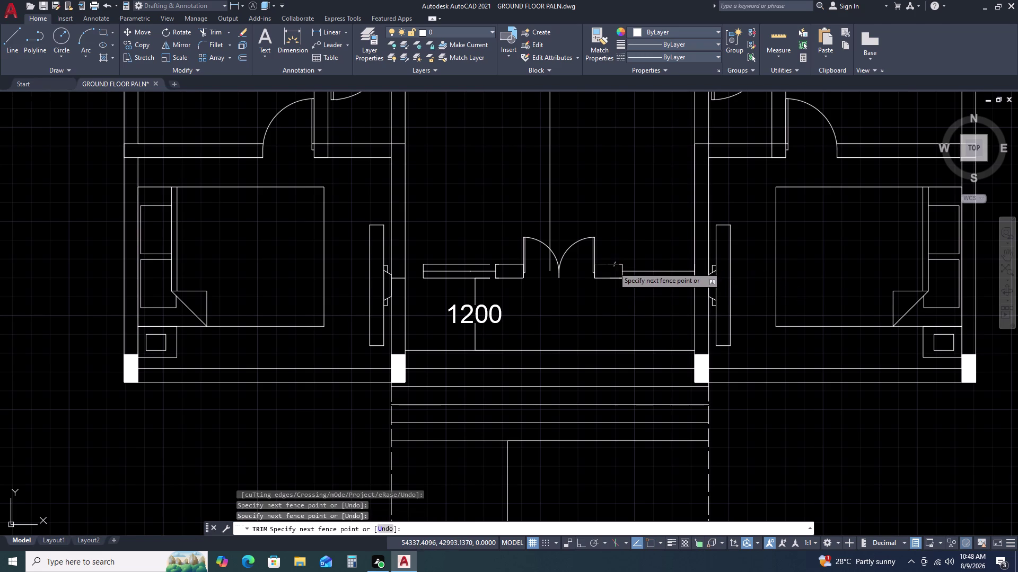
click(615, 279)
key(Escape)
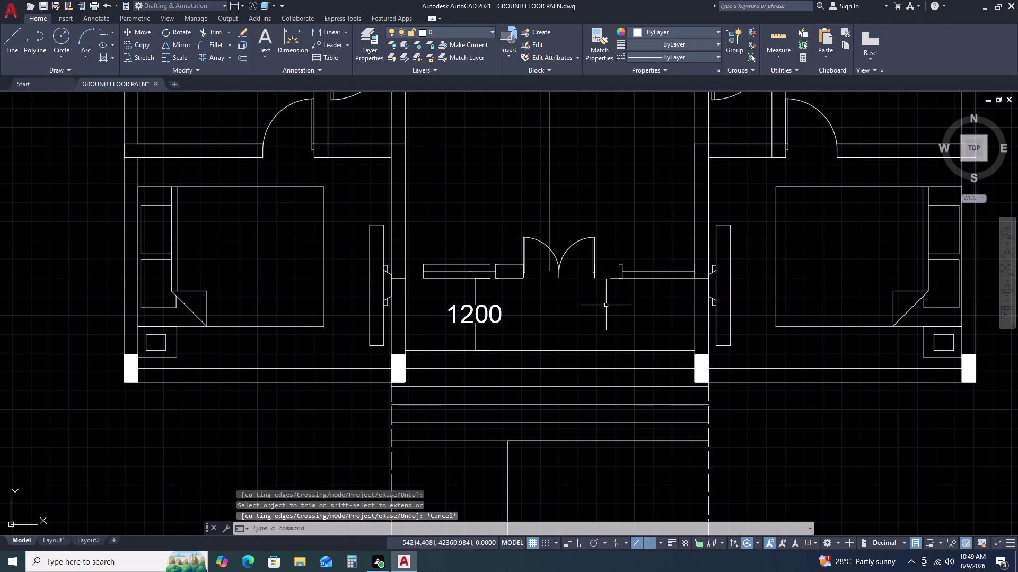
scroll(down, 3)
scroll(up, 3)
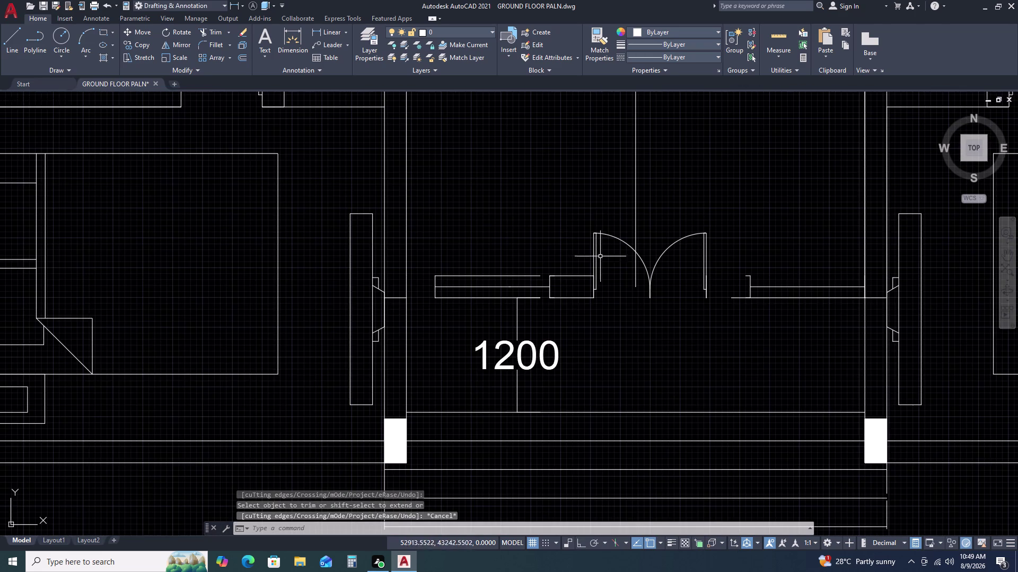
key(ctrl+z)
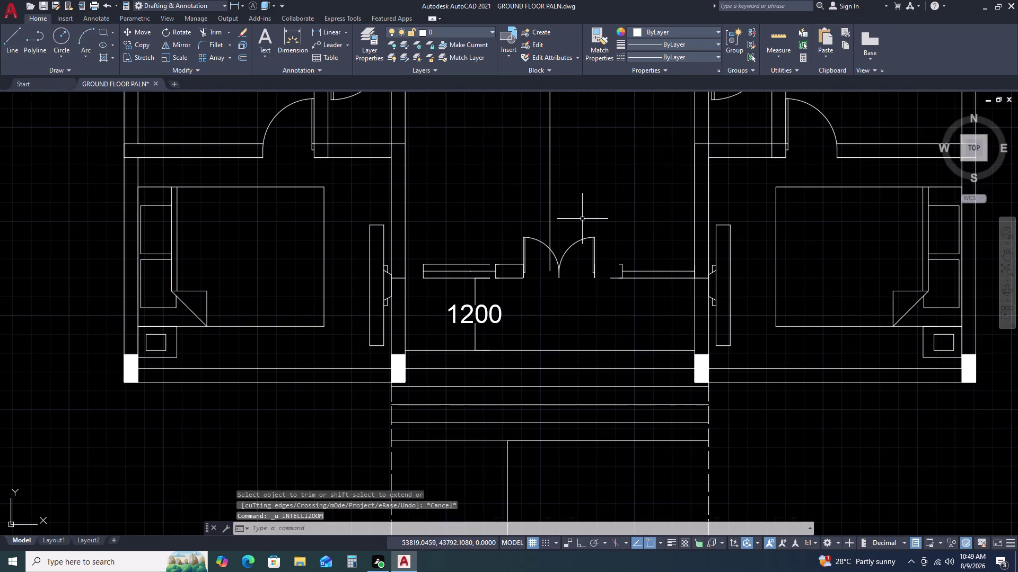
key(ctrl+z)
key(ctrl+z)
scroll(down, 3)
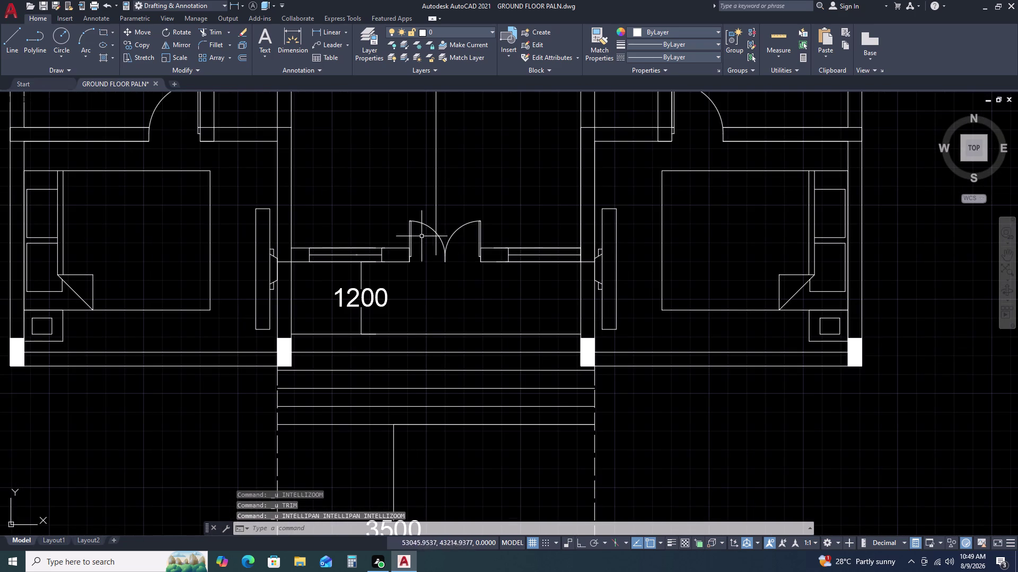
click(396, 203)
click(493, 280)
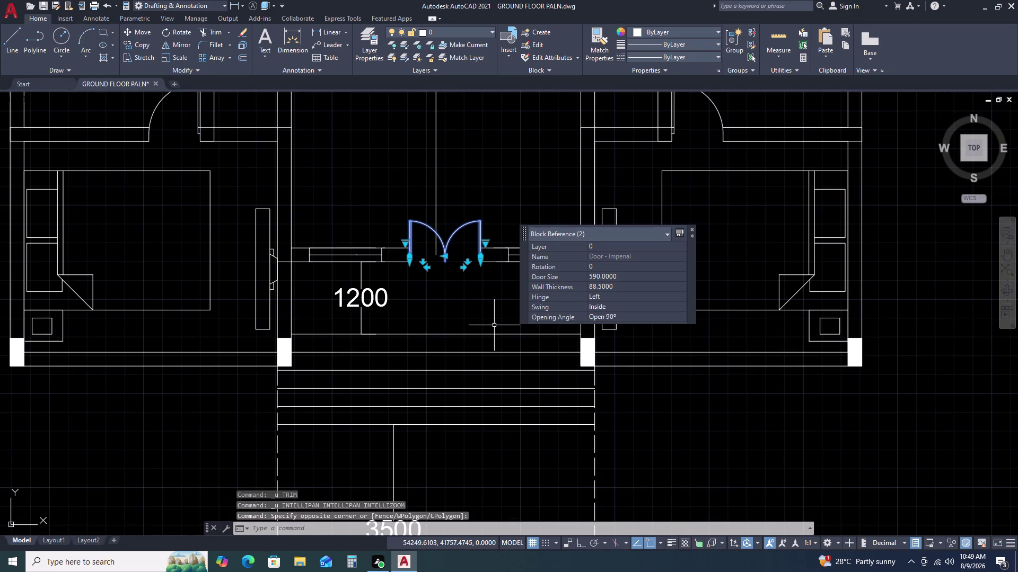
scroll(down, 3)
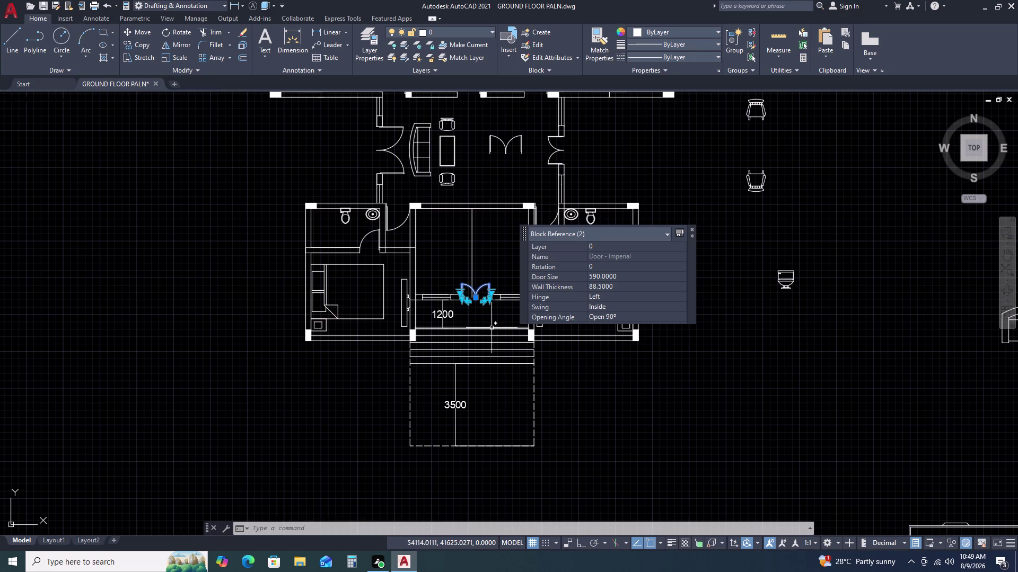
scroll(up, 3)
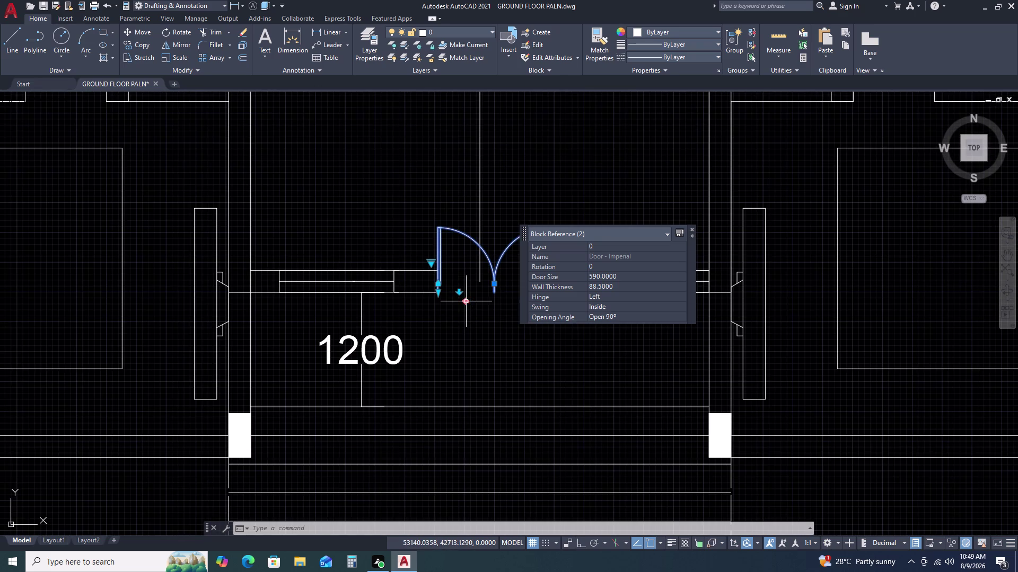
middle_drag(465, 303, 465, 336)
middle_drag(597, 391, 601, 422)
scroll(down, 3)
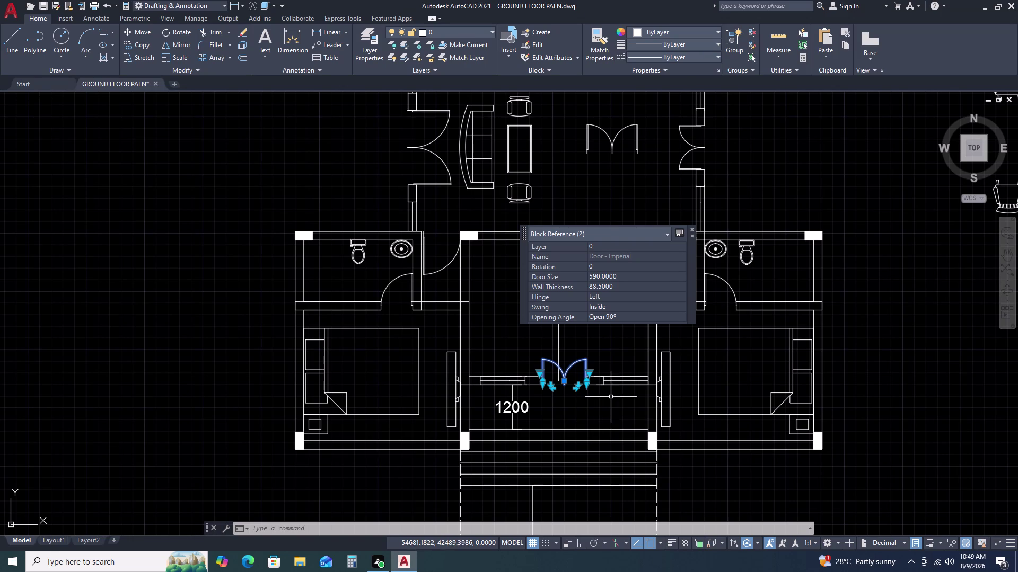
key(Escape)
key(Escape)
key(Escape)
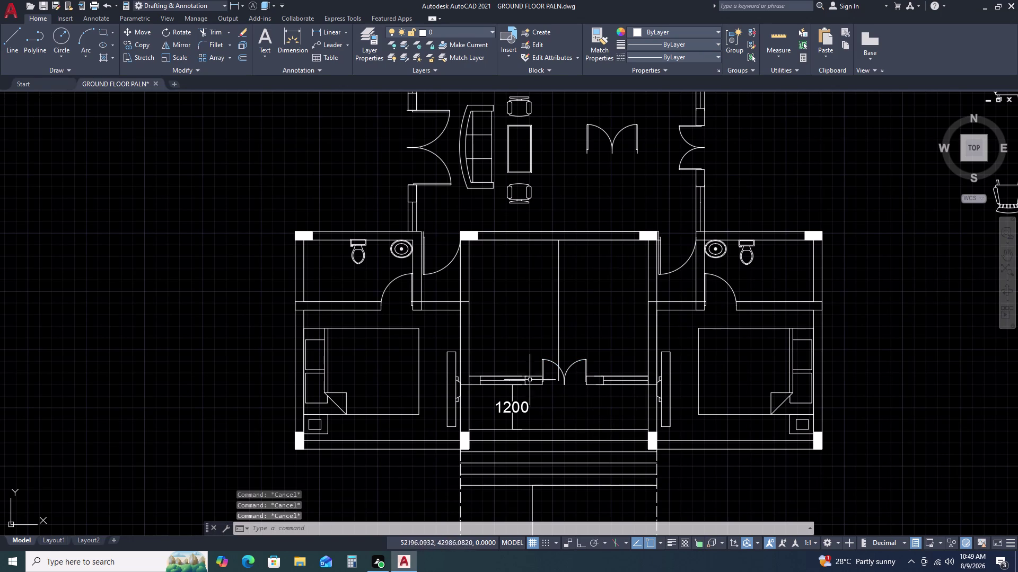
Move the double door into the central room's front-wall opening.
scroll(up, 3)
click(525, 336)
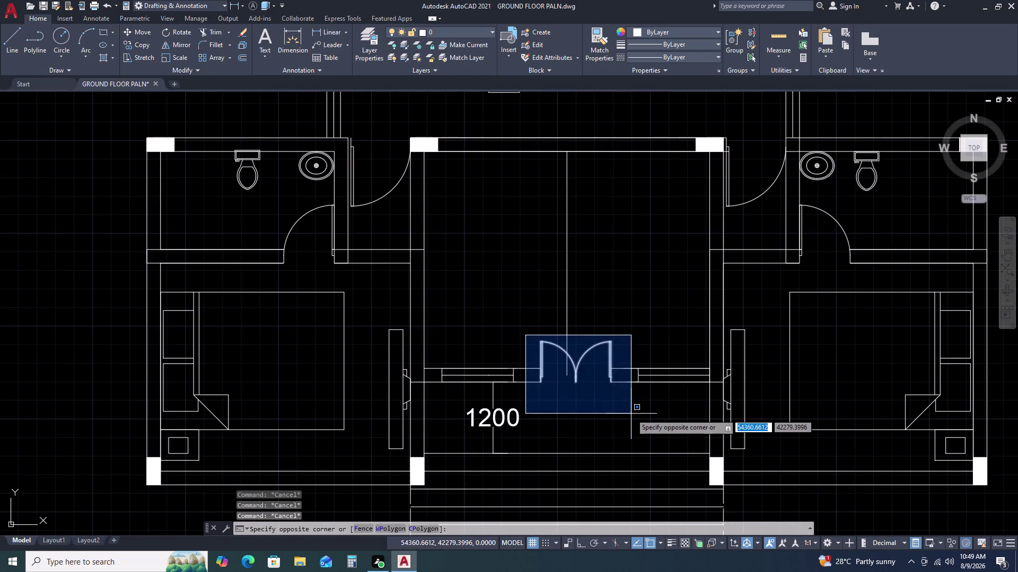
click(631, 414)
key(m)
key(space)
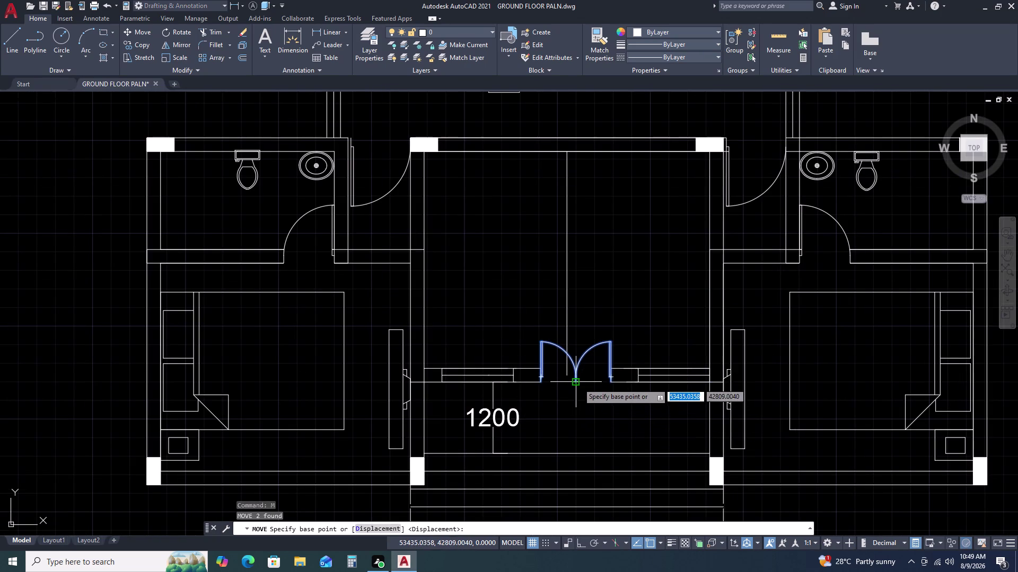
click(578, 384)
click(565, 379)
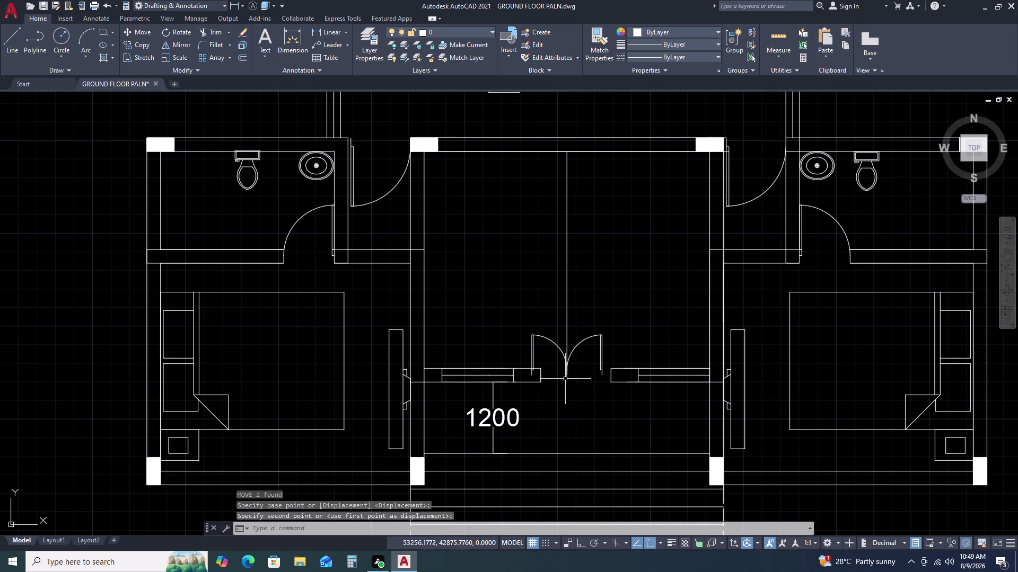
click(668, 341)
click(613, 417)
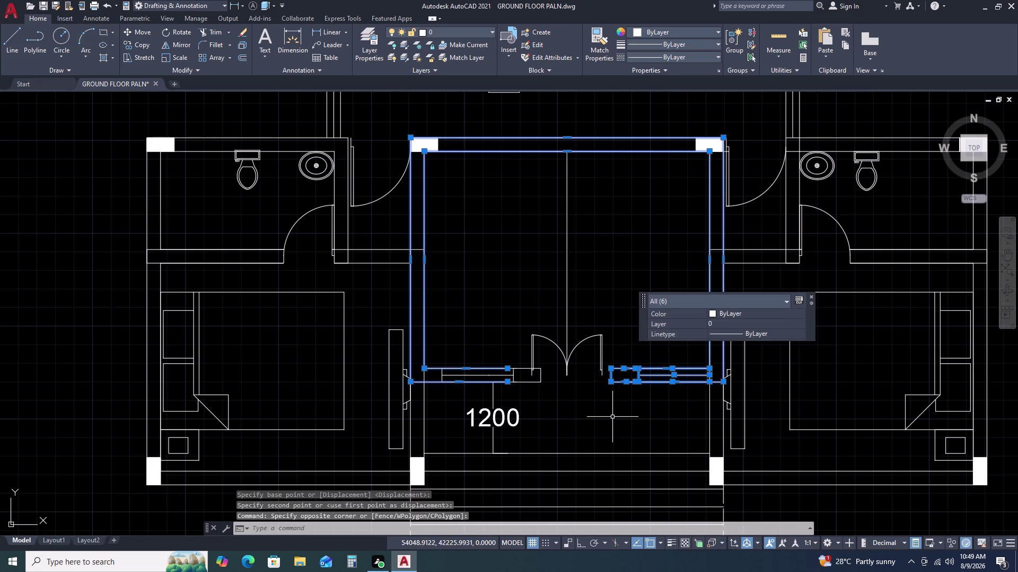
key(Escape)
Trim the wall lines crossing the door opening and those right of the door.
text(TR)
key(space)
drag(647, 352, 610, 396)
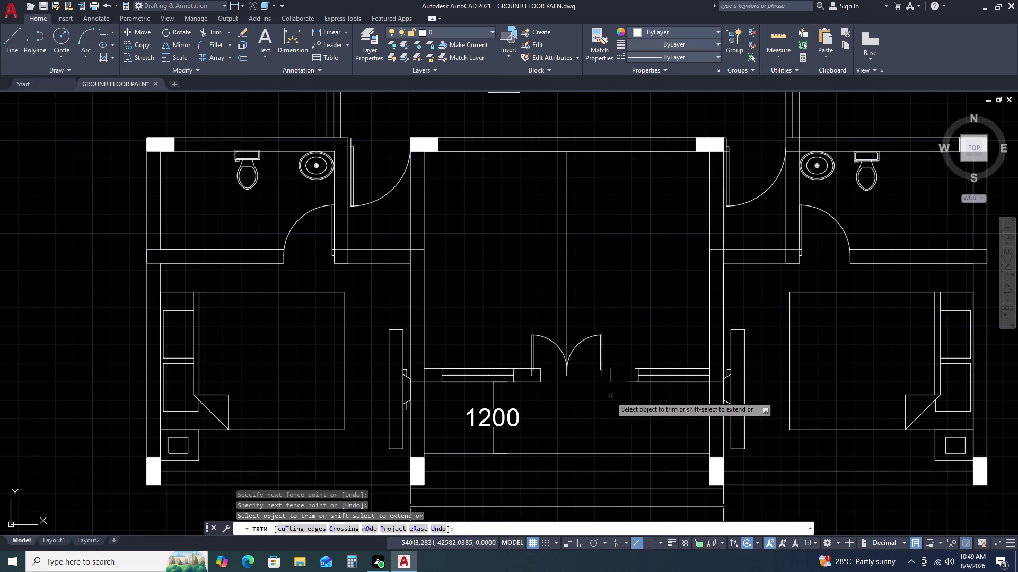
click(610, 396)
click(658, 346)
click(667, 357)
double_click(645, 390)
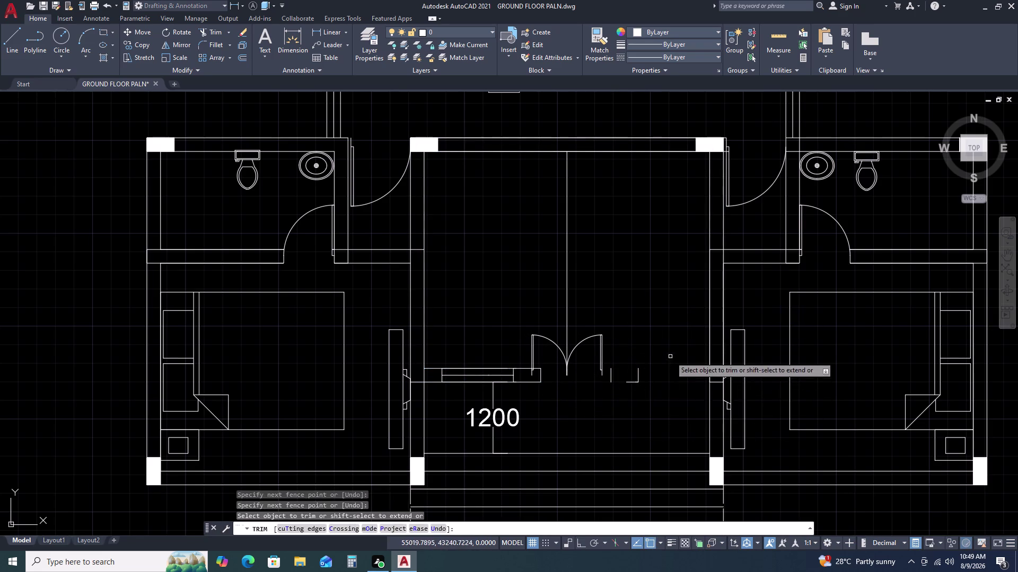
click(670, 357)
click(624, 383)
click(633, 383)
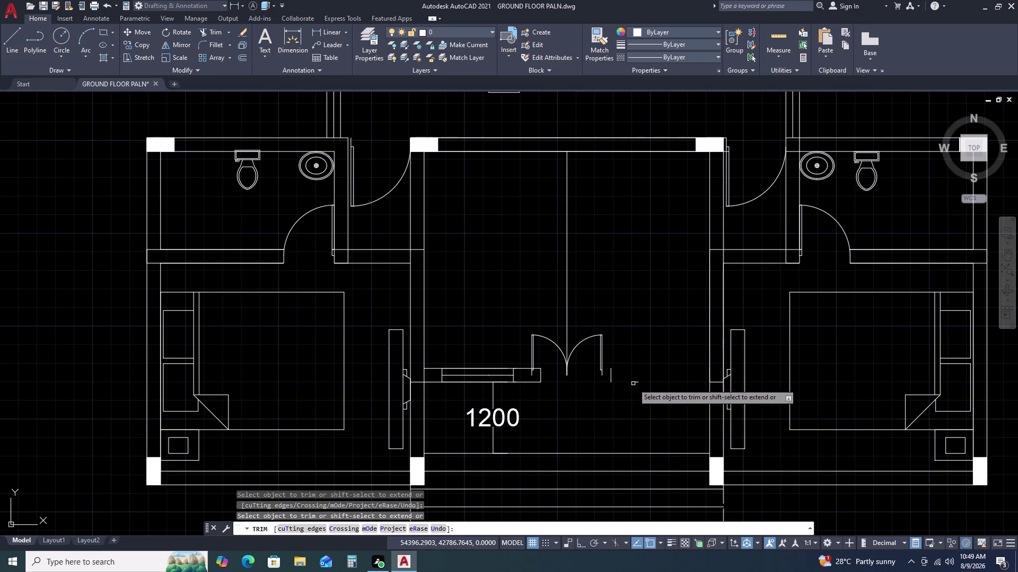
click(639, 384)
click(615, 362)
click(606, 379)
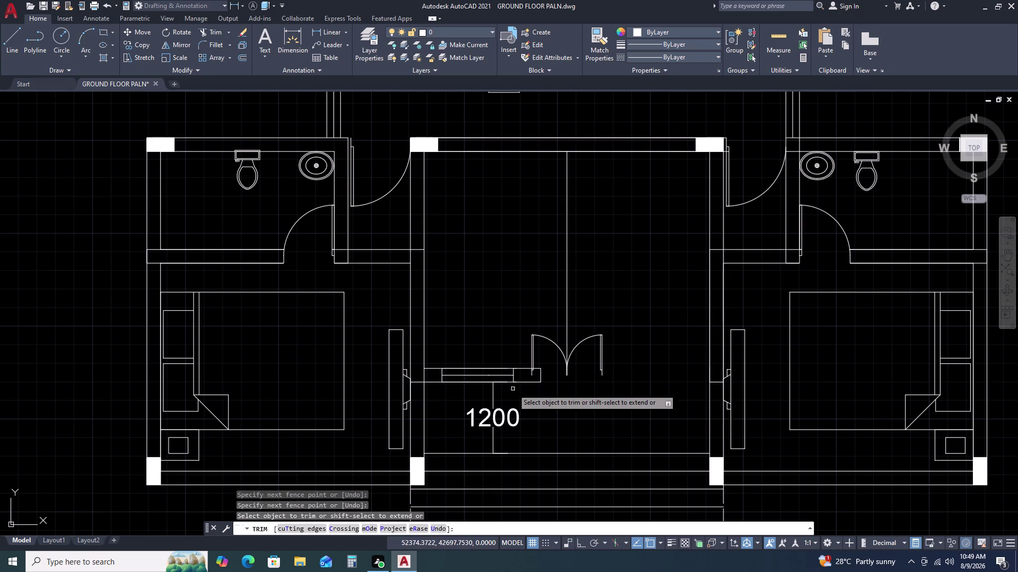
Trim the wall lines left of the opening and near the left jamb.
drag(513, 388, 509, 367)
click(499, 332)
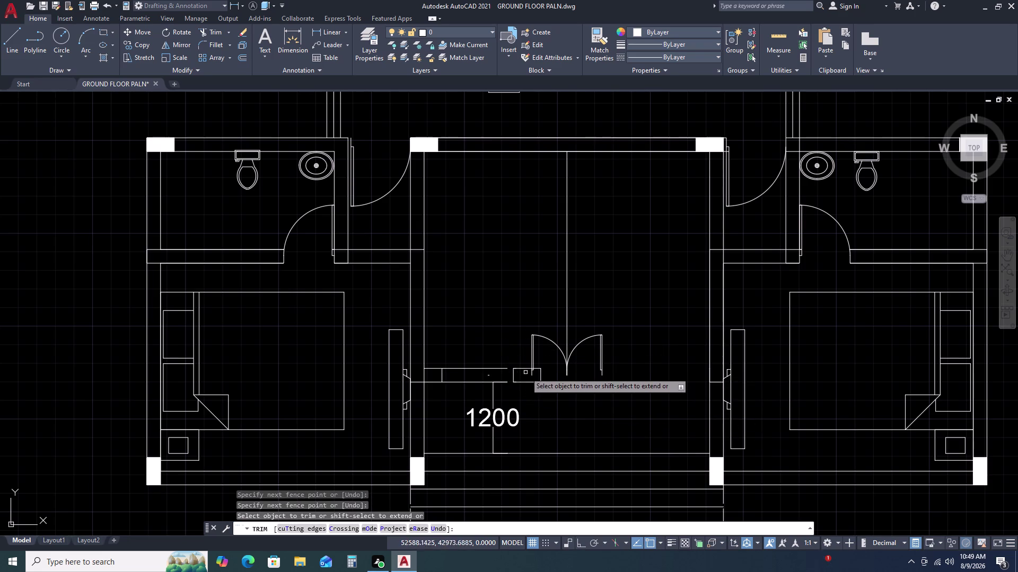
click(525, 368)
drag(445, 372, 440, 380)
click(440, 382)
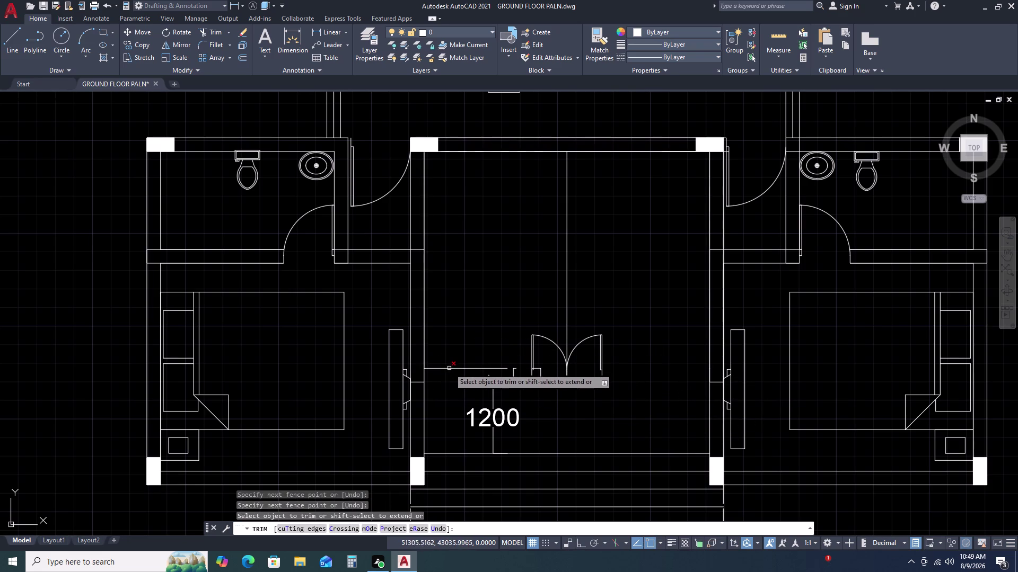
click(449, 366)
click(454, 376)
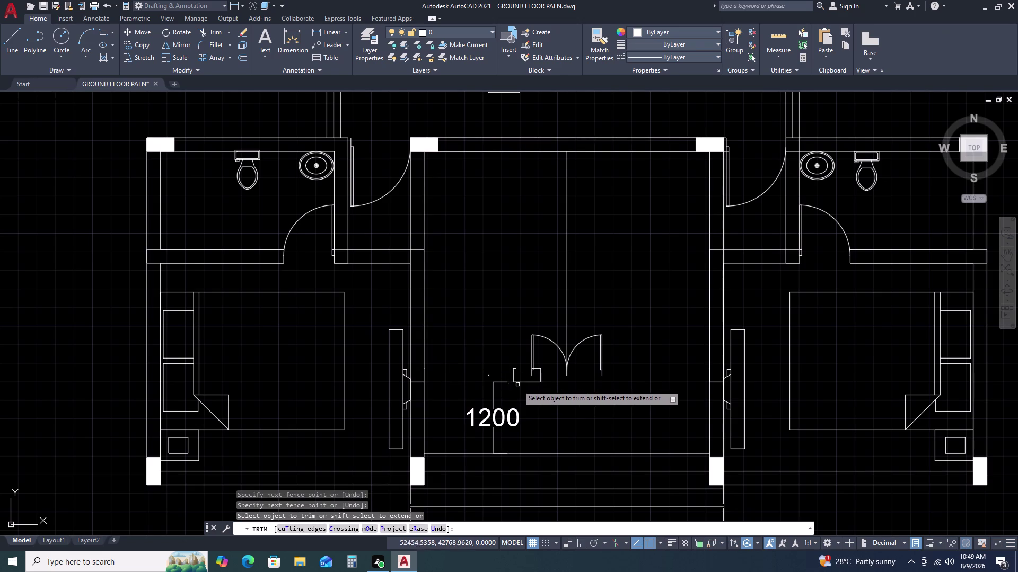
Trim the remaining stubs and short ticks around the door jambs, then end trimming.
scroll(up, 3)
click(530, 385)
click(491, 351)
click(506, 380)
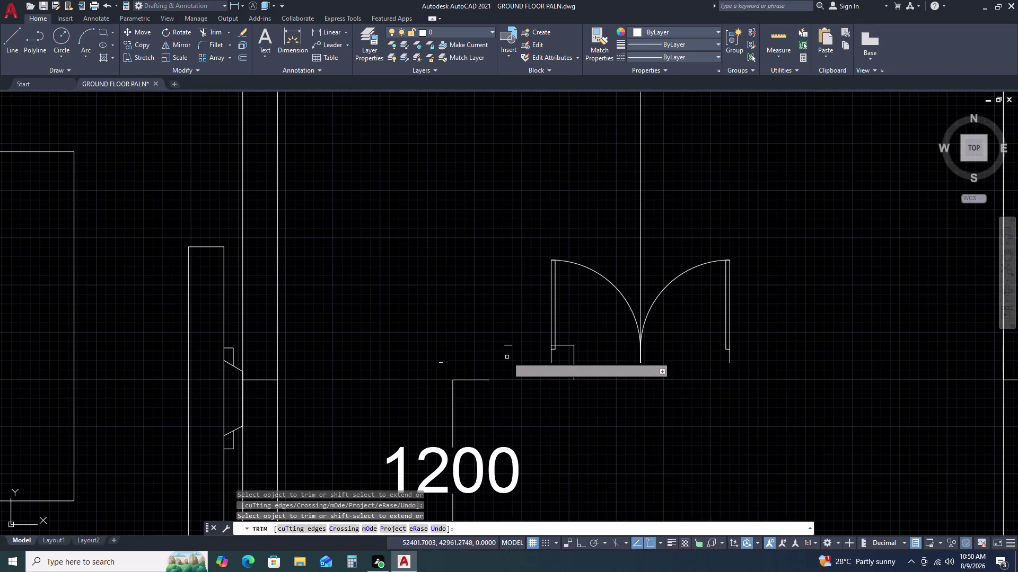
click(511, 348)
click(510, 342)
click(441, 362)
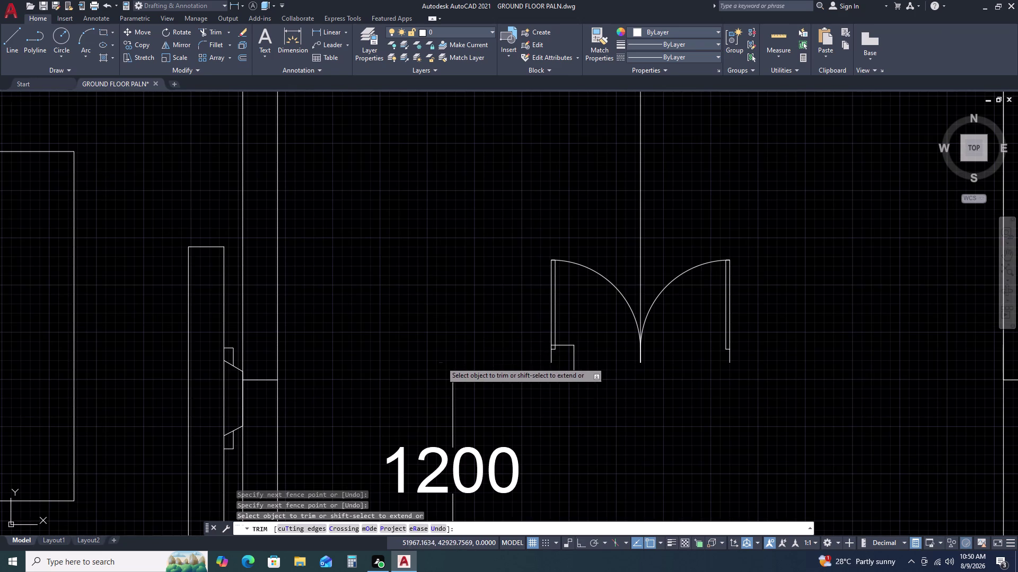
click(578, 339)
click(559, 380)
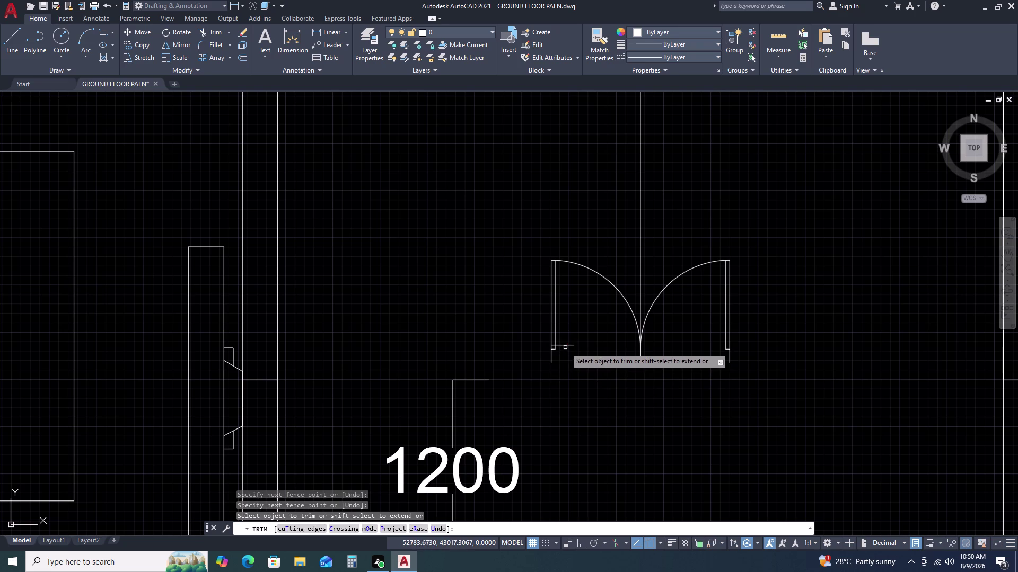
click(566, 347)
scroll(up, 3)
click(490, 325)
drag(490, 326, 490, 339)
double_click(491, 339)
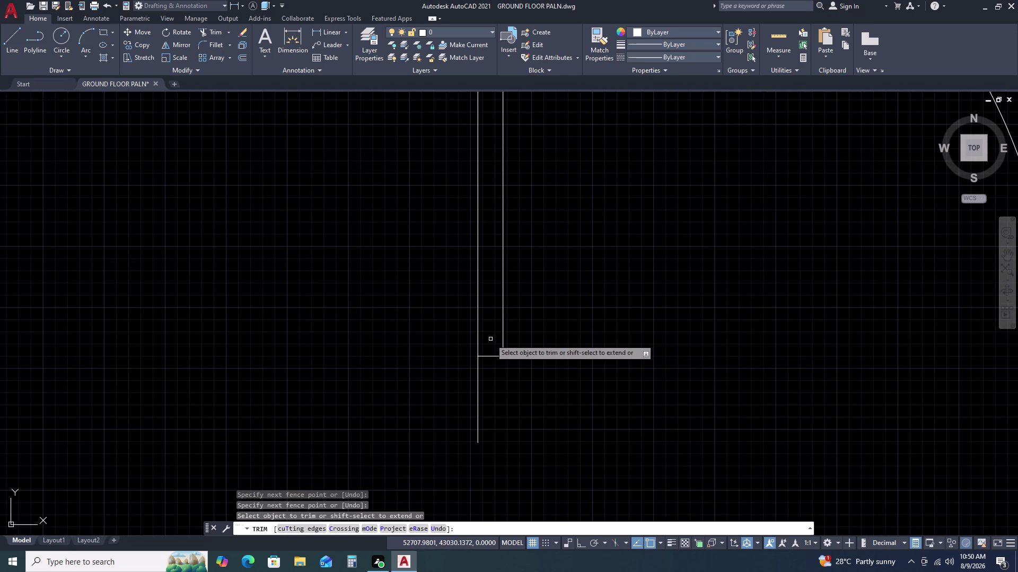
scroll(down, 3)
key(Escape)
scroll(down, 3)
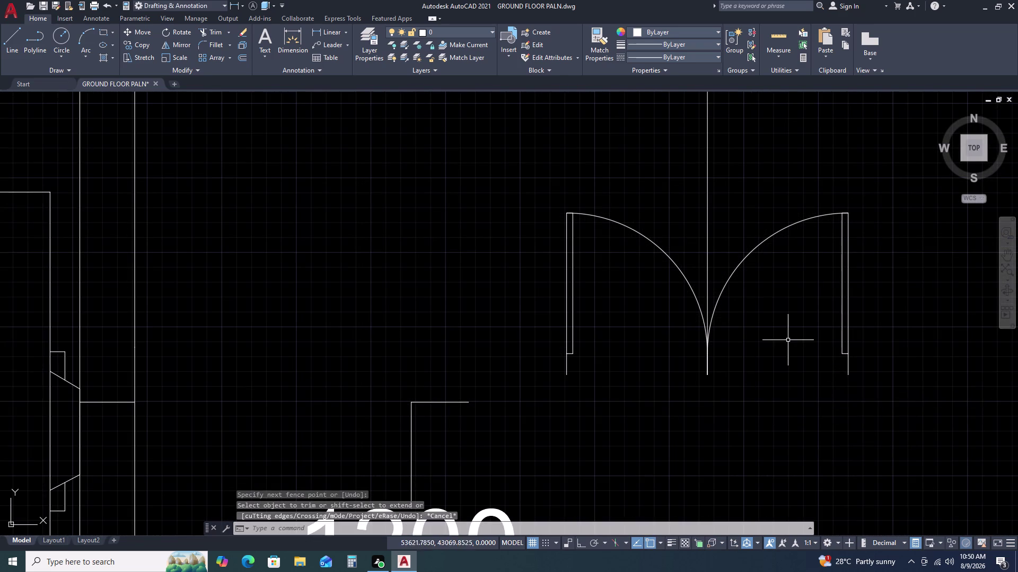
Select the stray line crossing the left side window, then clear the selection.
scroll(down, 3)
middle_drag(811, 393, 729, 377)
scroll(up, 3)
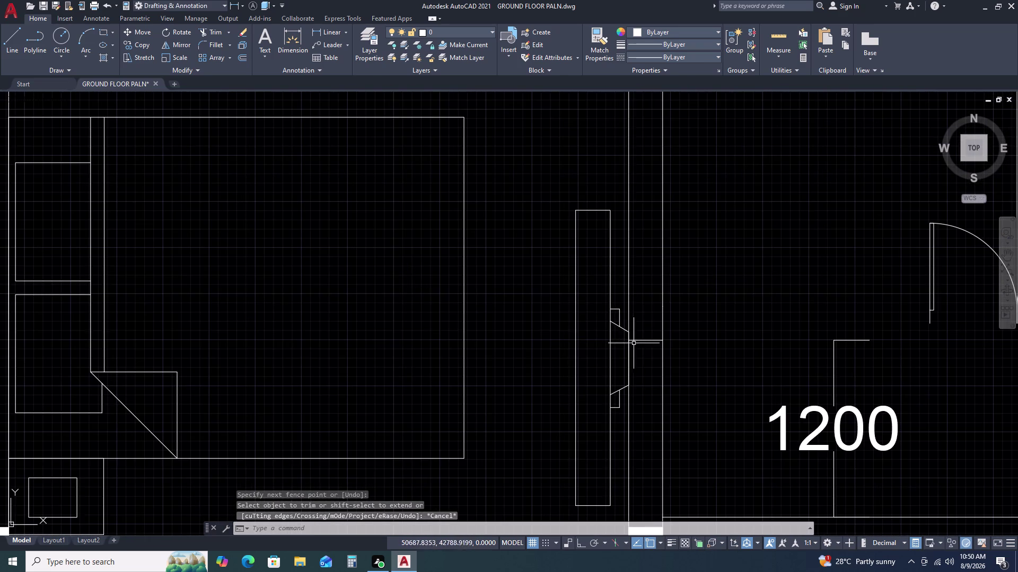
click(651, 333)
click(647, 352)
scroll(down, 3)
scroll(down, 3)
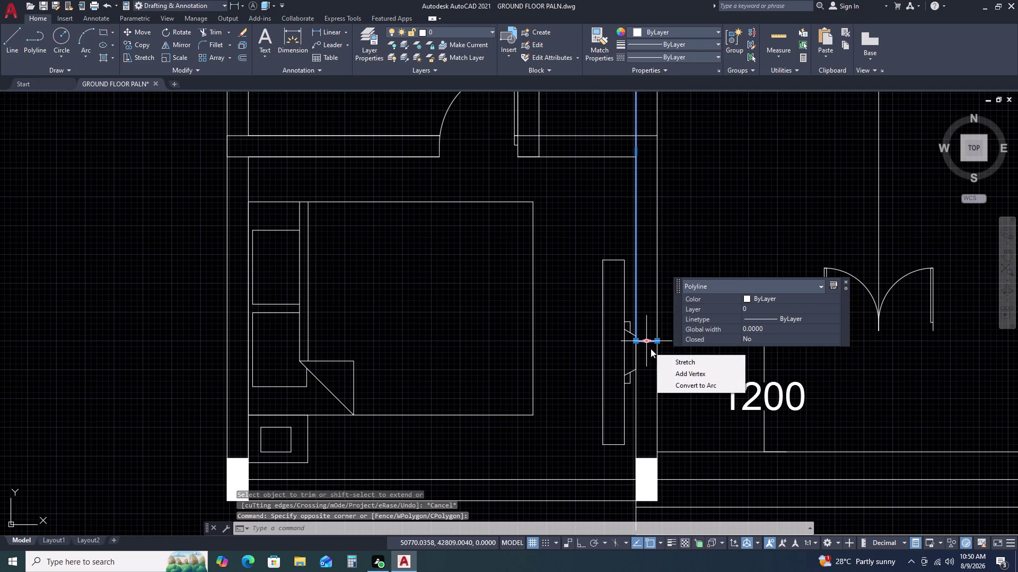
key(Escape)
key(Escape)
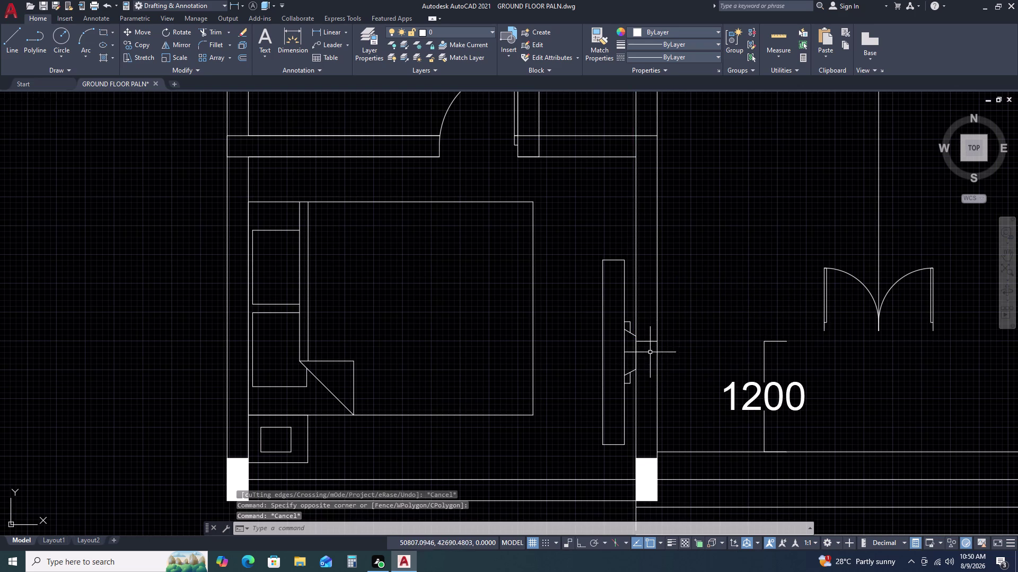
Explode the stray polyline at the left window and delete its loose segment, then undo.
double_click(647, 342)
key(x)
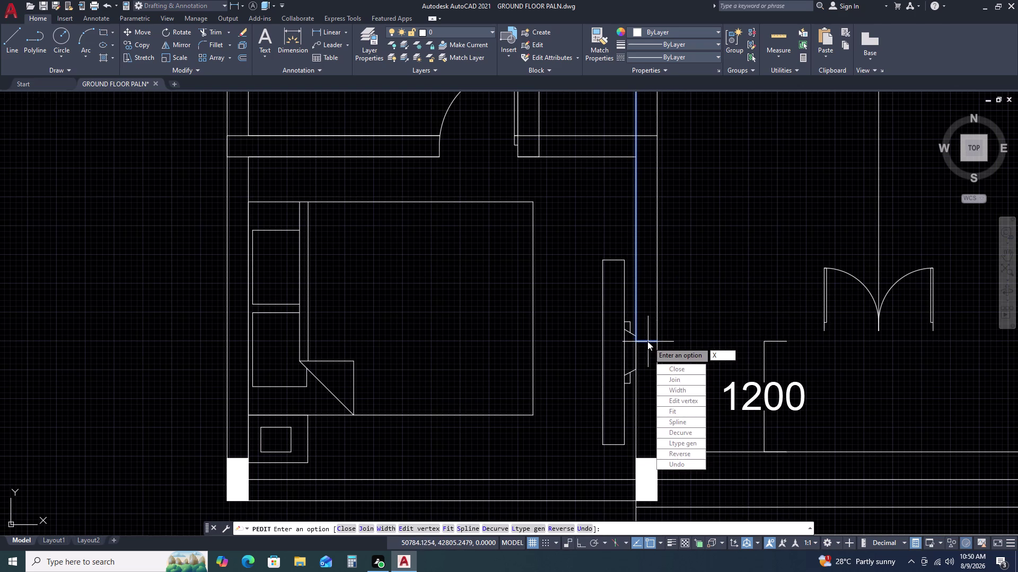
key(space)
click(648, 344)
click(648, 337)
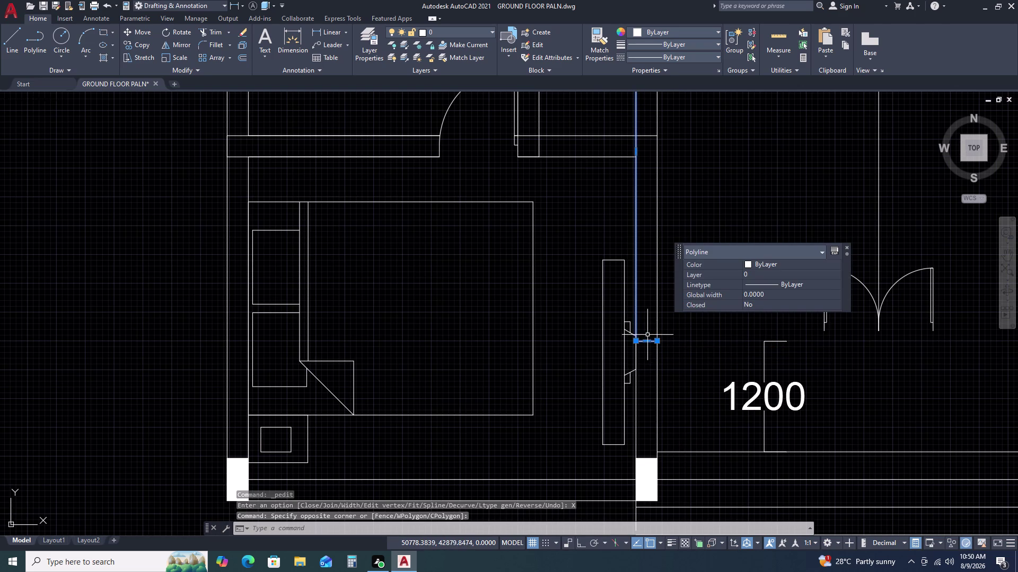
key(Delete)
scroll(down, 3)
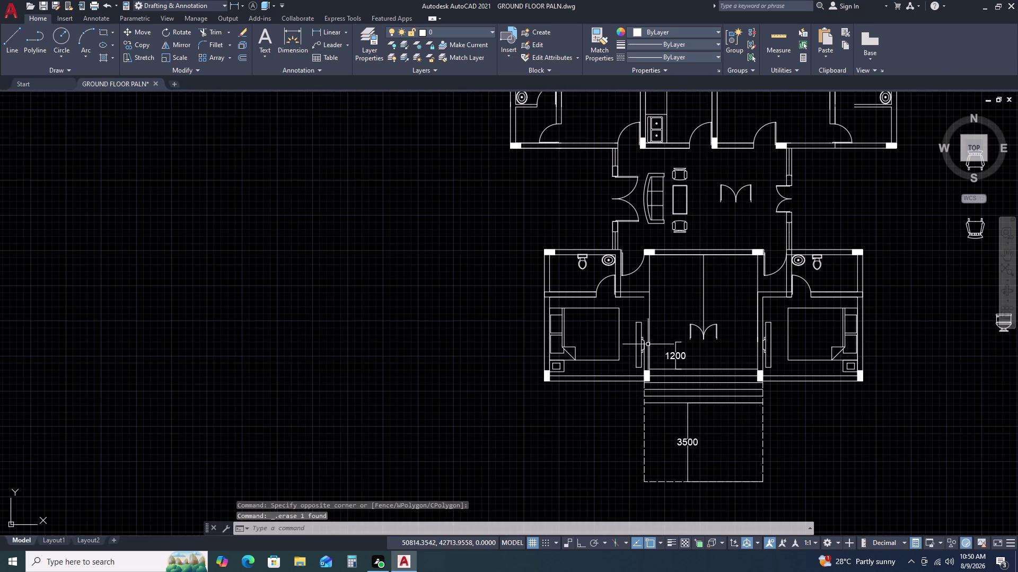
key(ctrl+z)
key(ctrl+z)
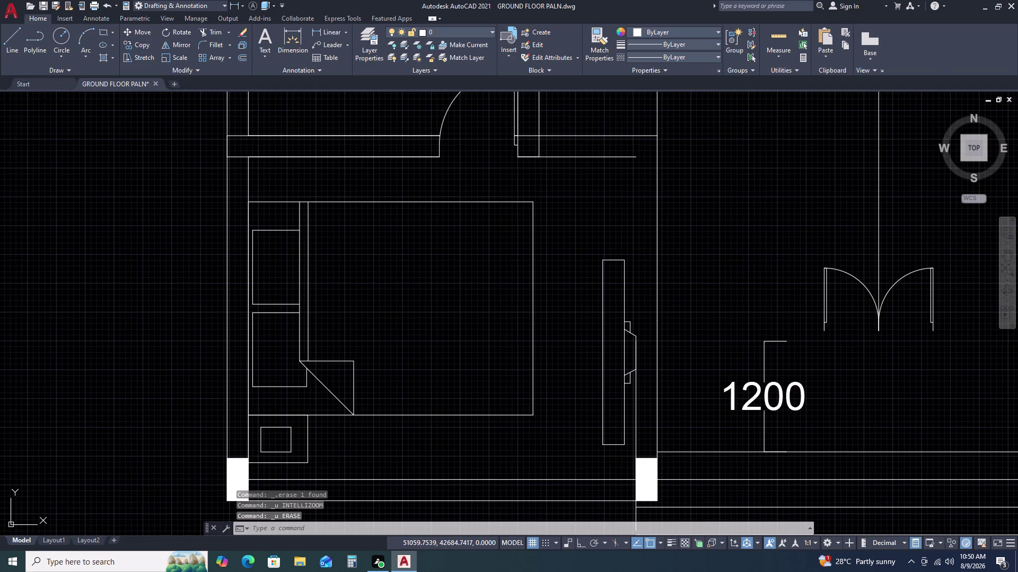
Trim away the stray line pieces at the left window.
text(TR)
key(space)
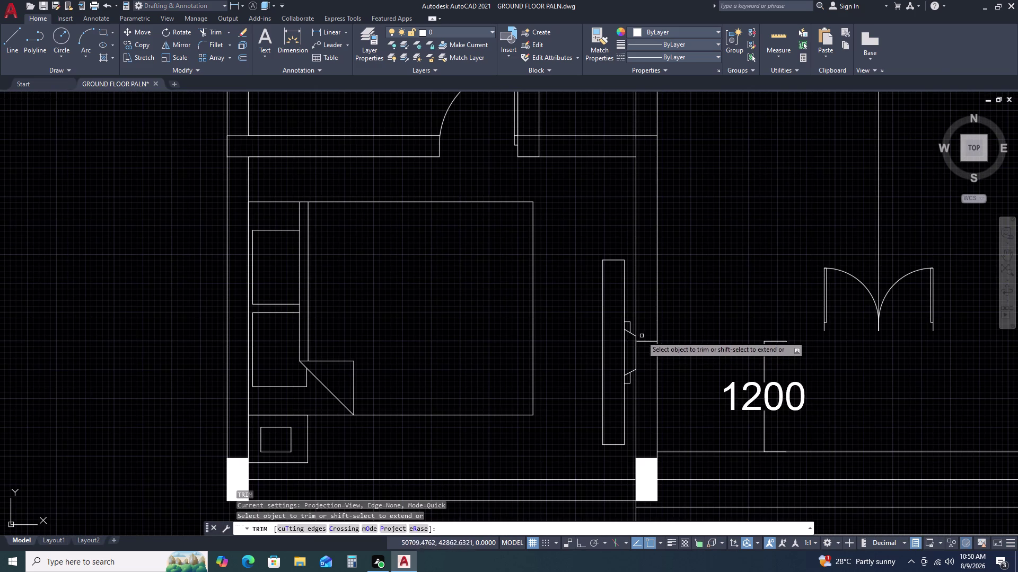
click(645, 330)
double_click(642, 366)
key(Escape)
Erase the two stray short lines at the right side window.
scroll(down, 3)
middle_drag(768, 363, 759, 369)
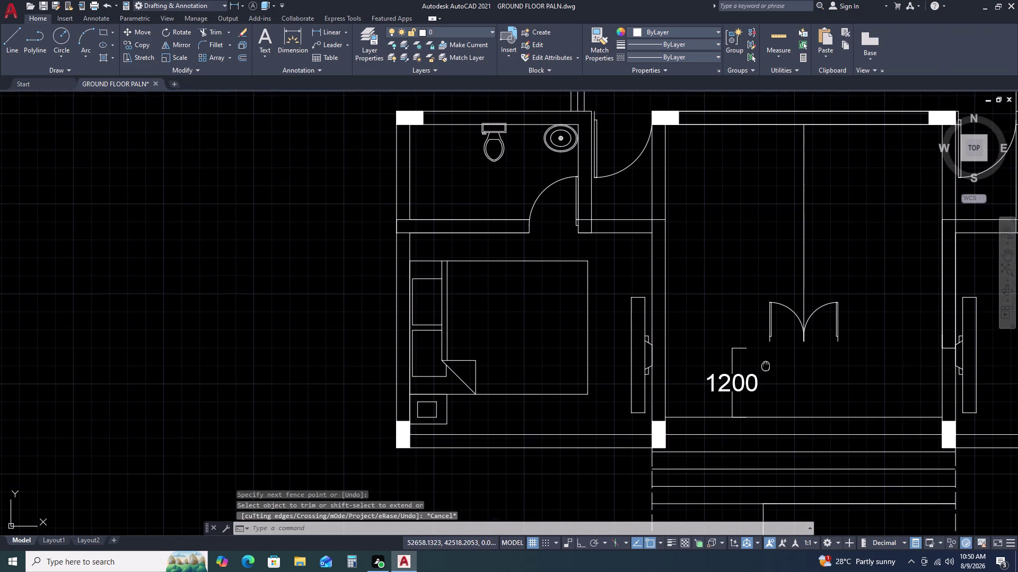
middle_drag(759, 369, 726, 372)
middle_drag(922, 361, 761, 368)
scroll(up, 3)
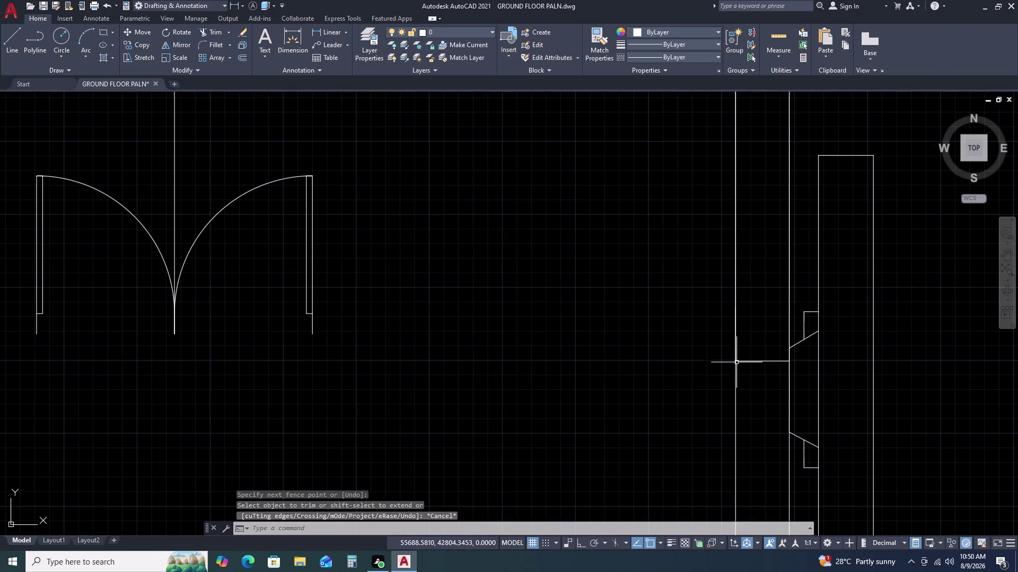
click(753, 362)
key(Delete)
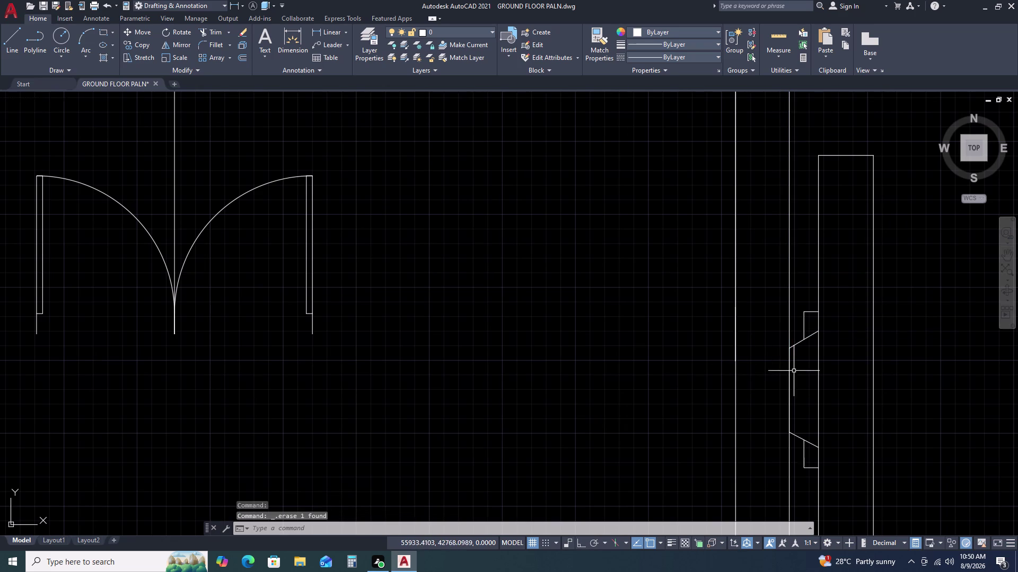
double_click(737, 338)
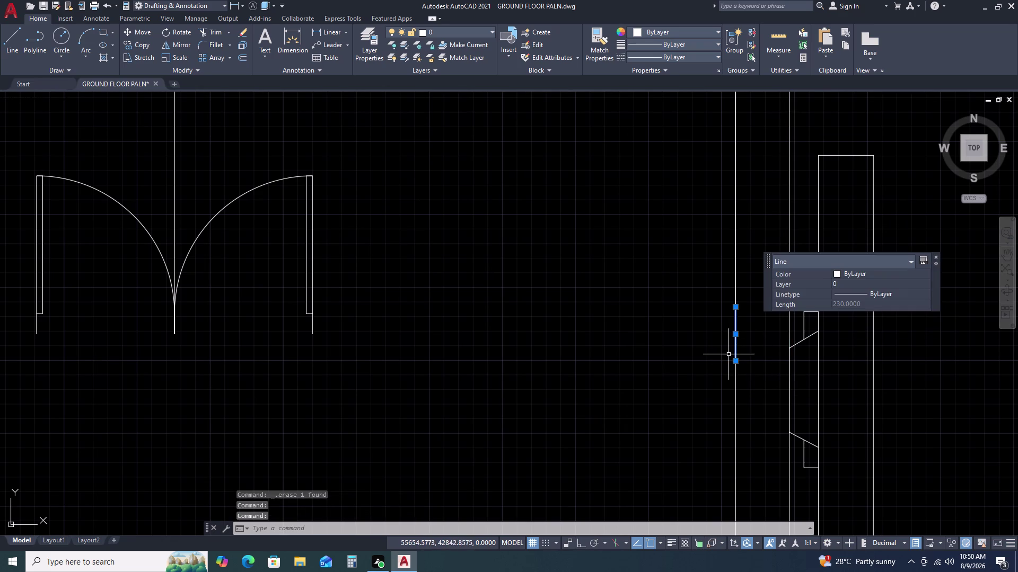
key(Delete)
scroll(down, 3)
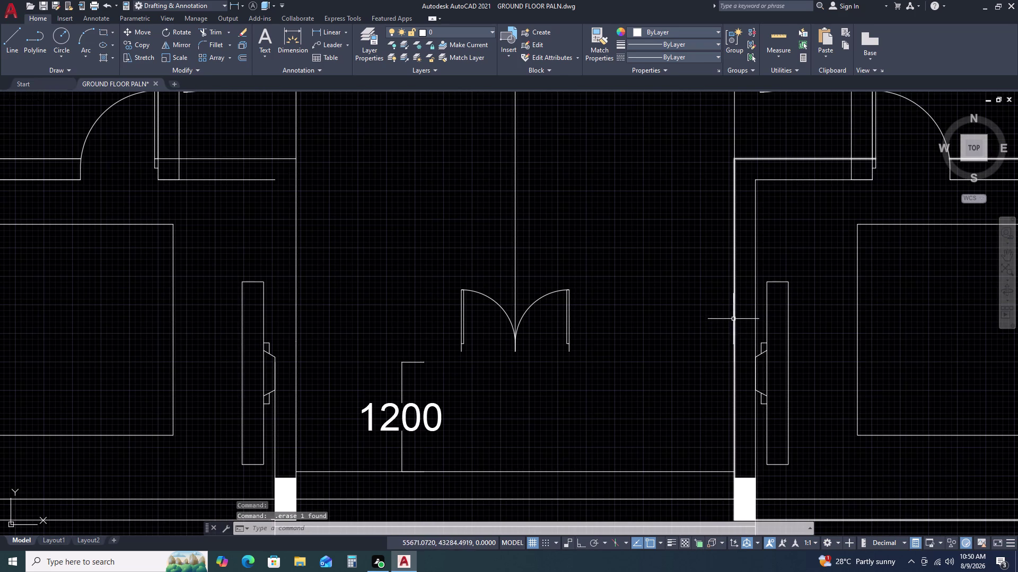
click(735, 318)
scroll(down, 3)
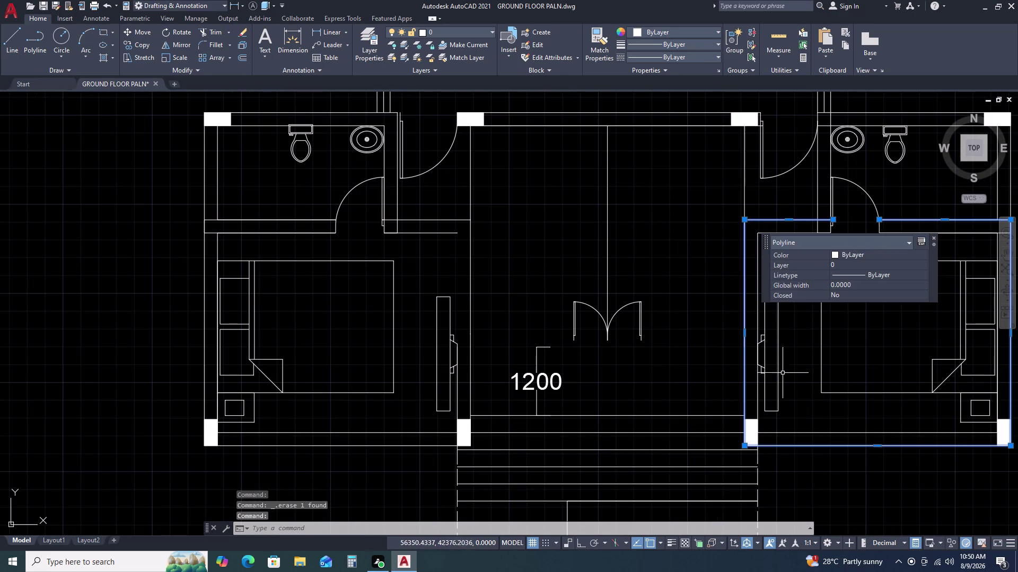
key(Escape)
scroll(up, 3)
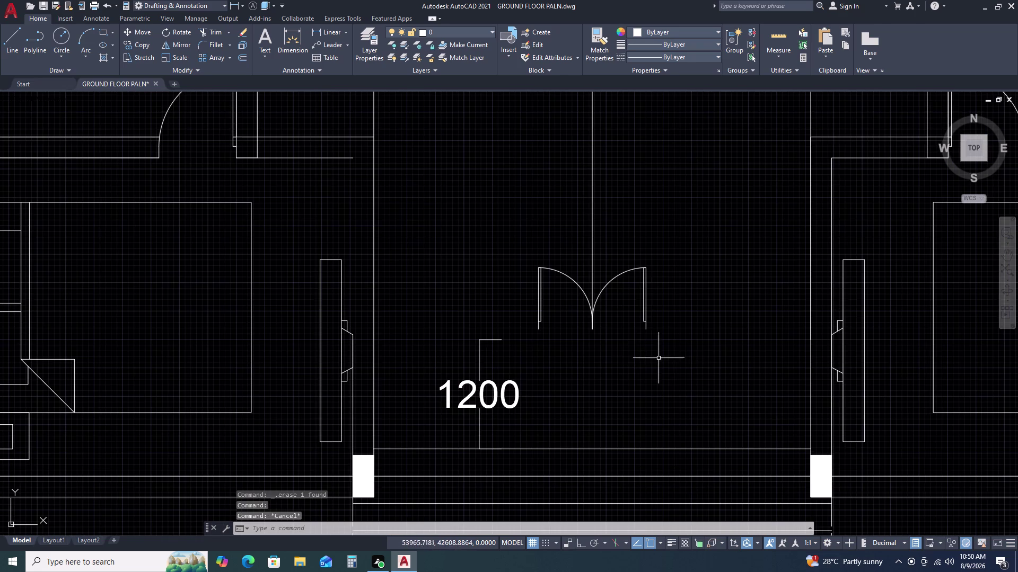
Draw a horizontal wall line from the door's right jamb to the right wall.
text(L)
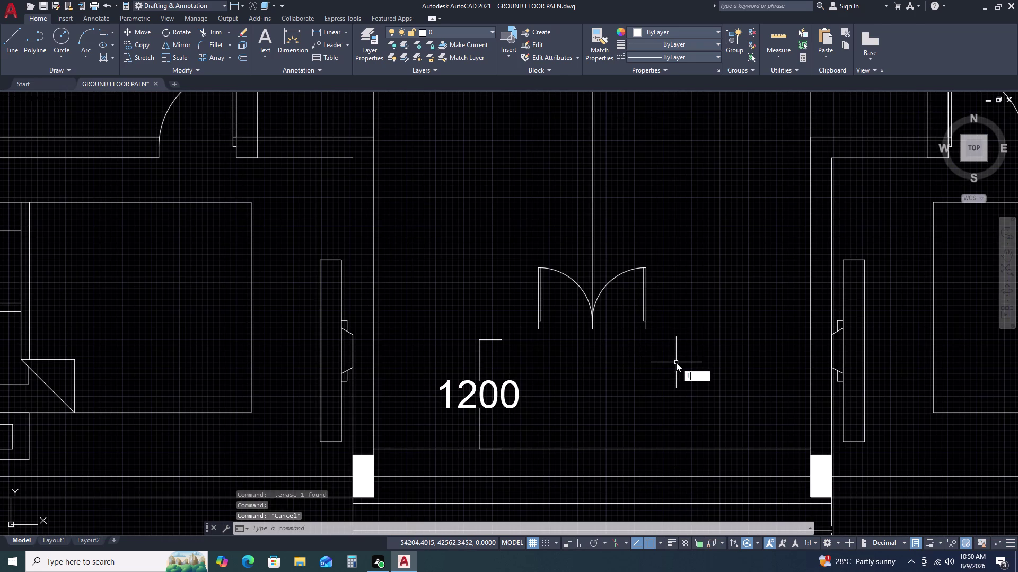
key(space)
click(647, 330)
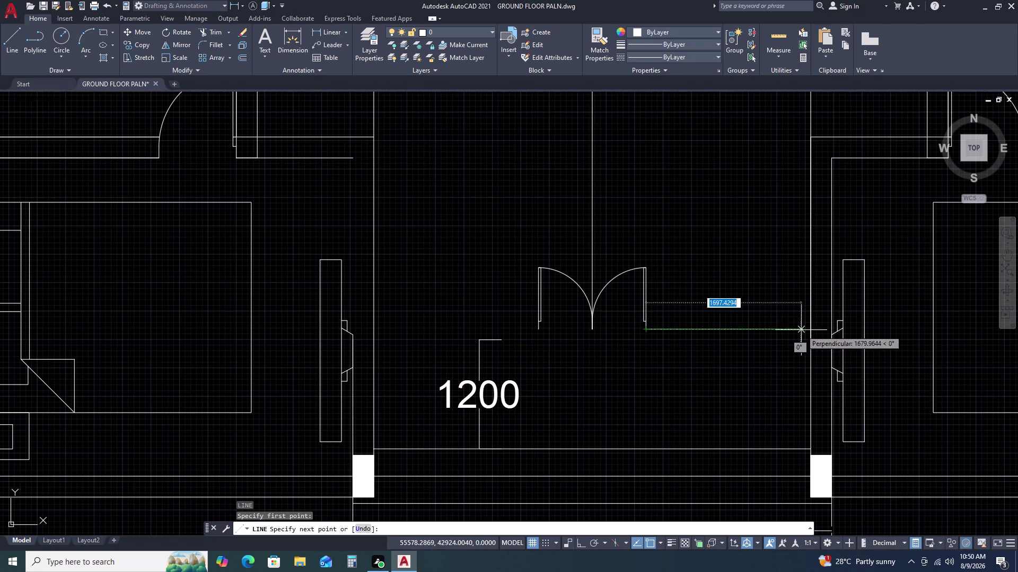
key(F8)
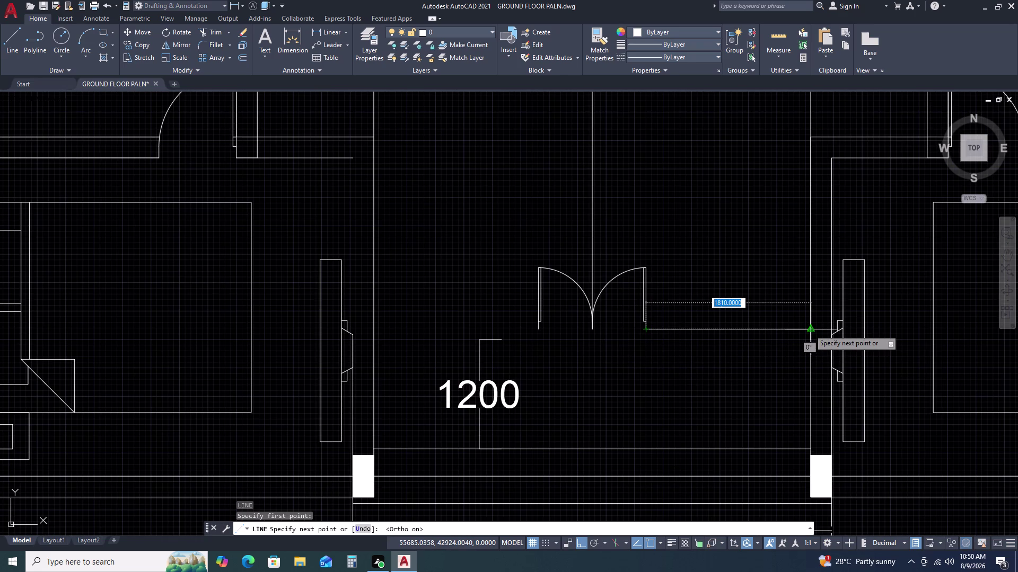
click(809, 330)
key(Escape)
Draw a wall line from the left door jamb to the left wall.
key(space)
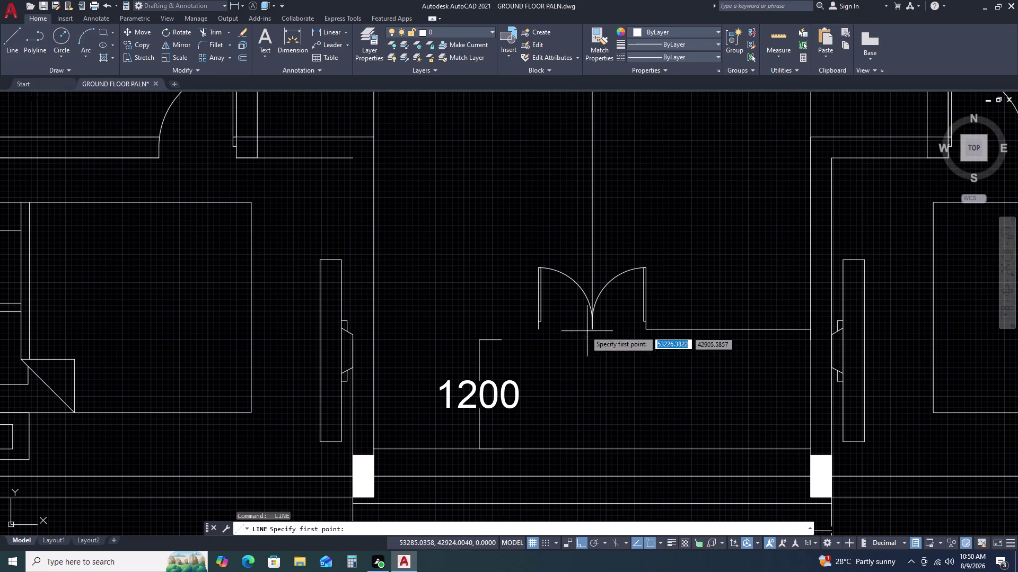
click(539, 331)
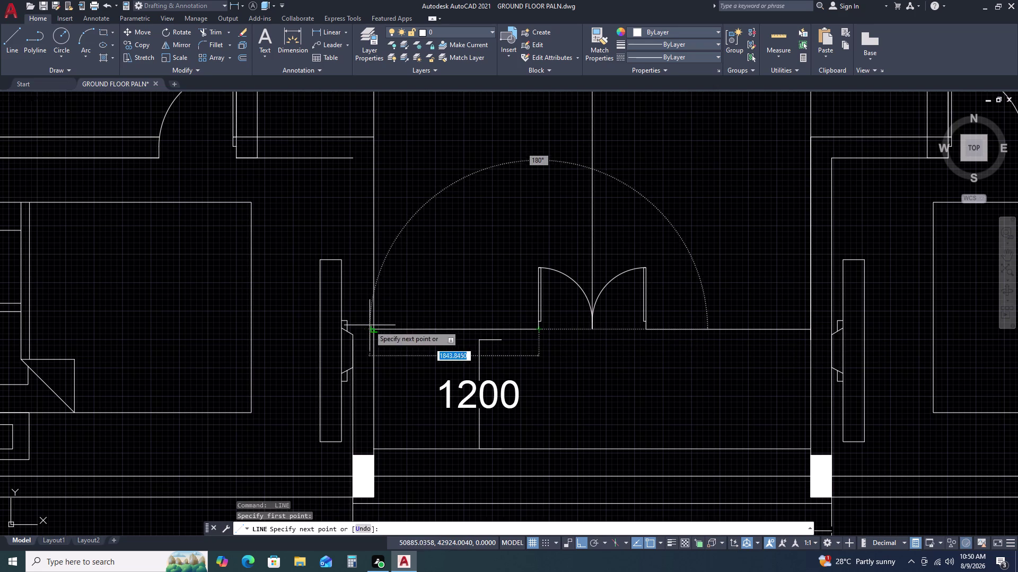
click(376, 328)
key(grave)
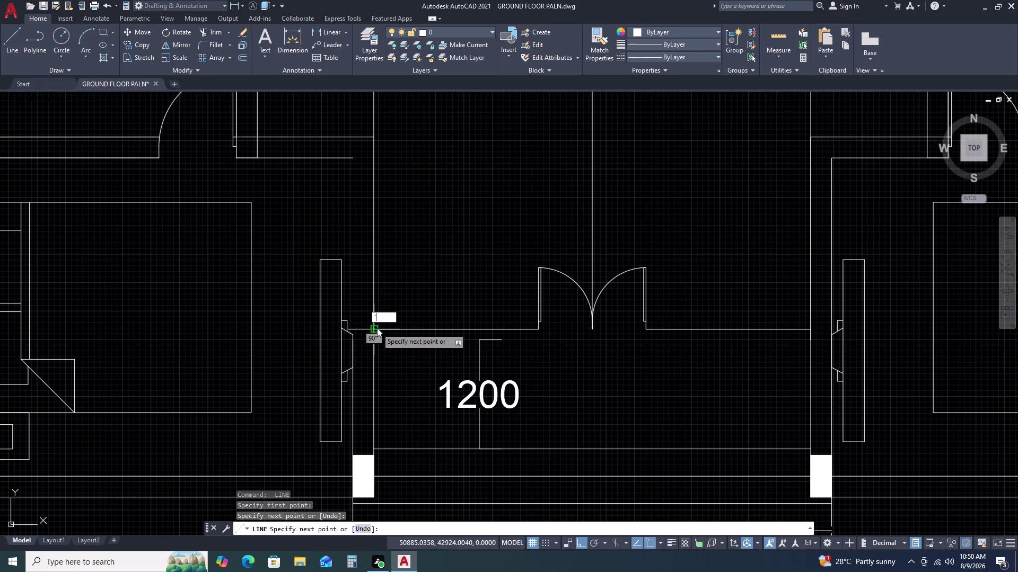
middle_drag(553, 348, 545, 313)
key(grave)
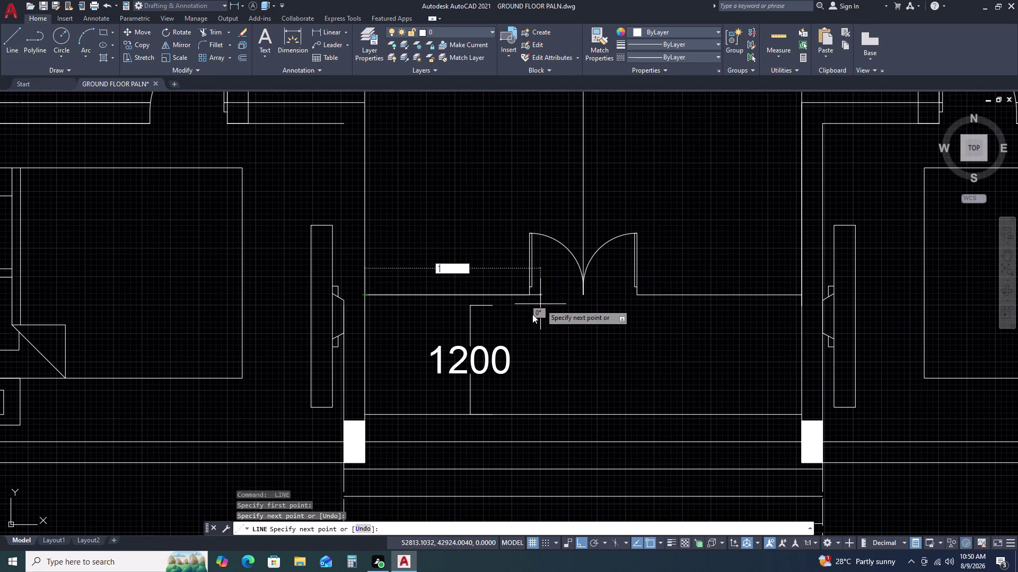
key(Escape)
key(Escape)
key(Escape)
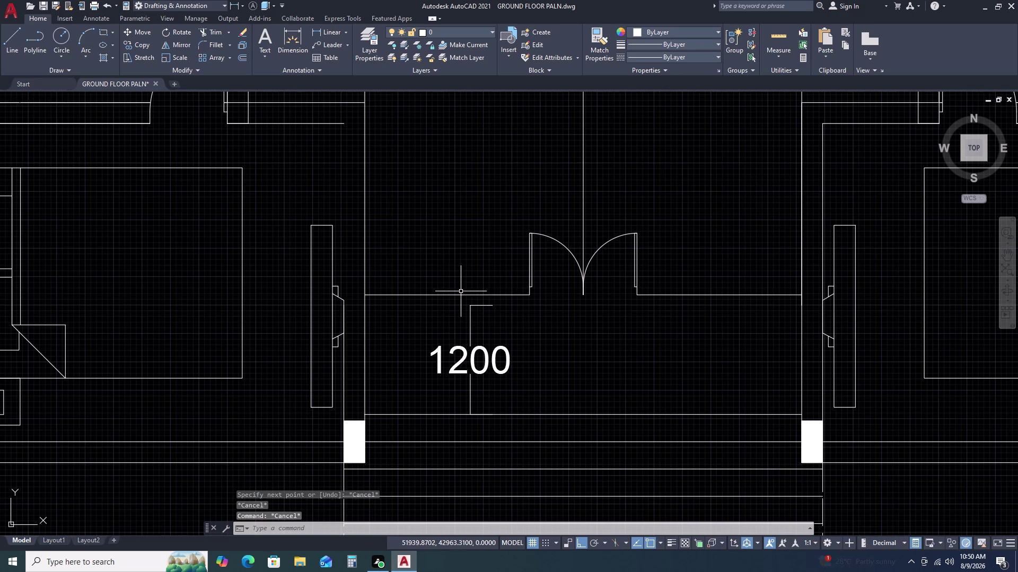
double_click(460, 295)
text(O)
key(space)
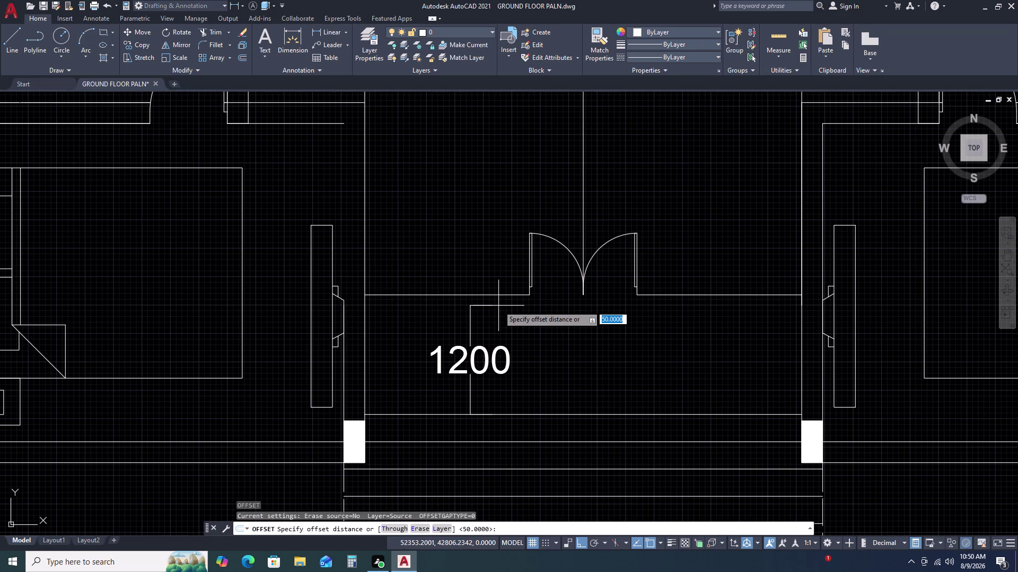
Offset the front wall lines on both sides of the double door upward by 115.
text(11)
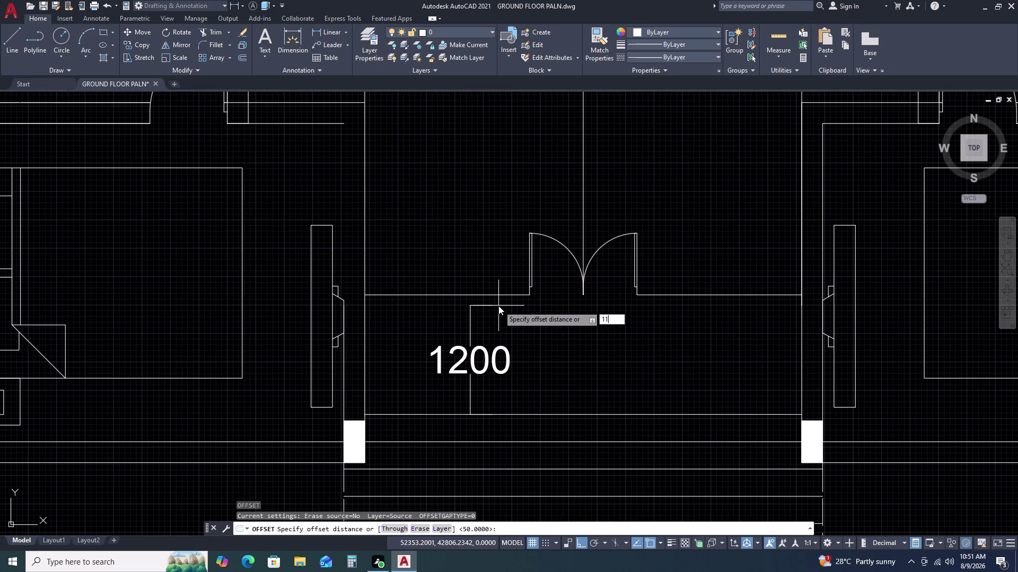
key(5)
key(space)
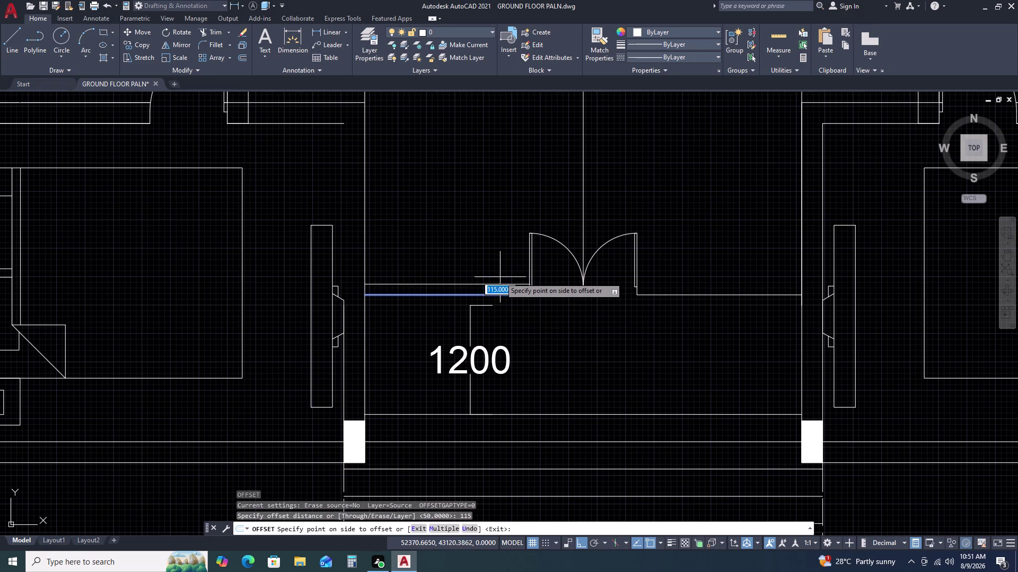
click(500, 277)
click(505, 297)
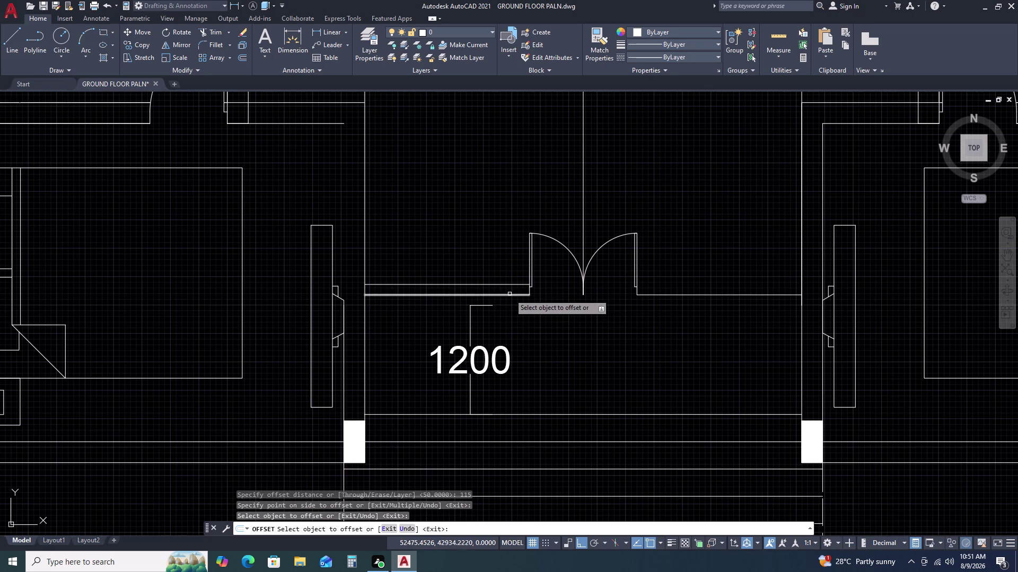
click(509, 294)
click(511, 307)
click(667, 295)
double_click(668, 277)
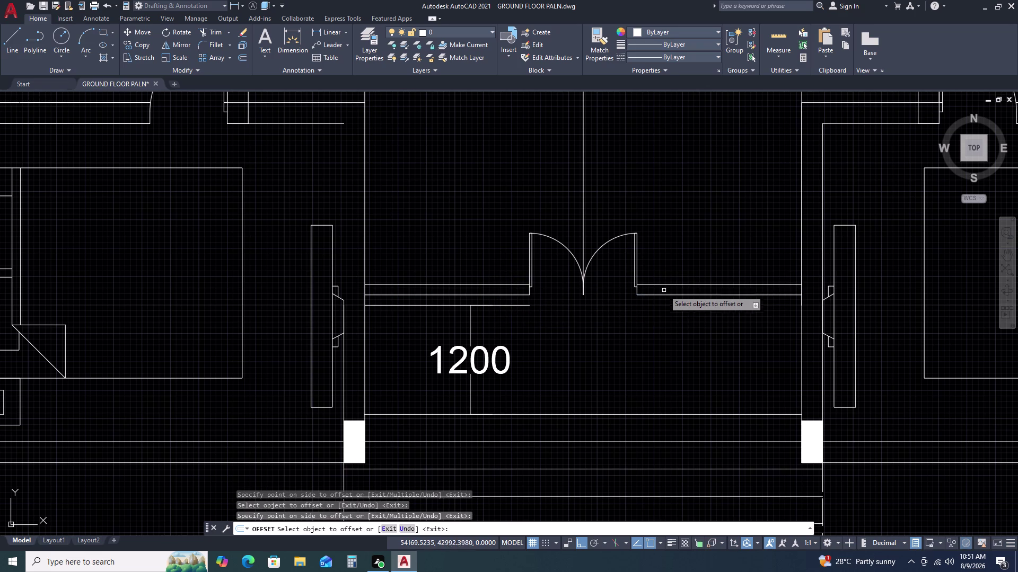
click(665, 295)
click(665, 316)
key(Escape)
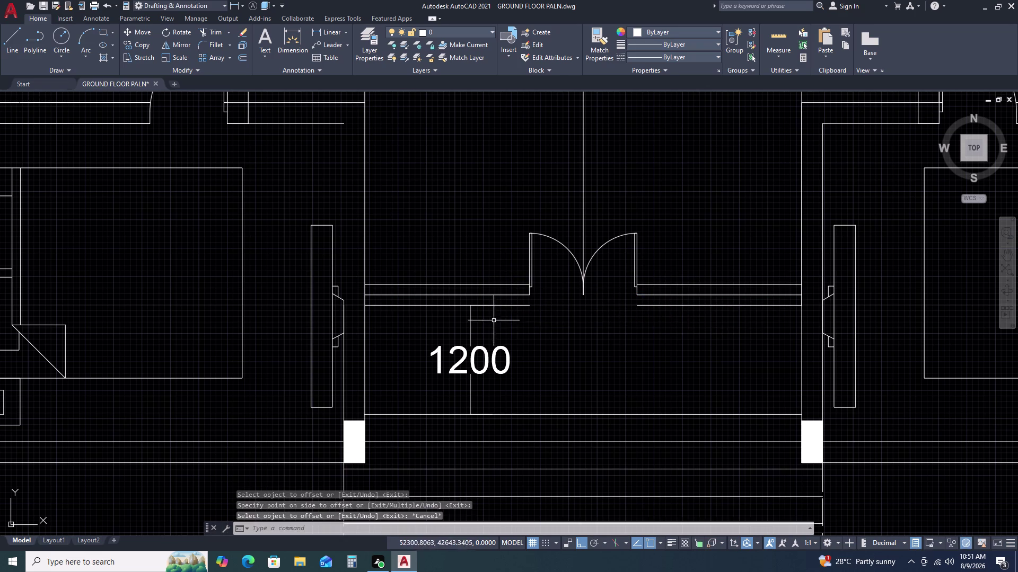
Window-select the double door and start moving it with M.
scroll(up, 3)
scroll(up, 3)
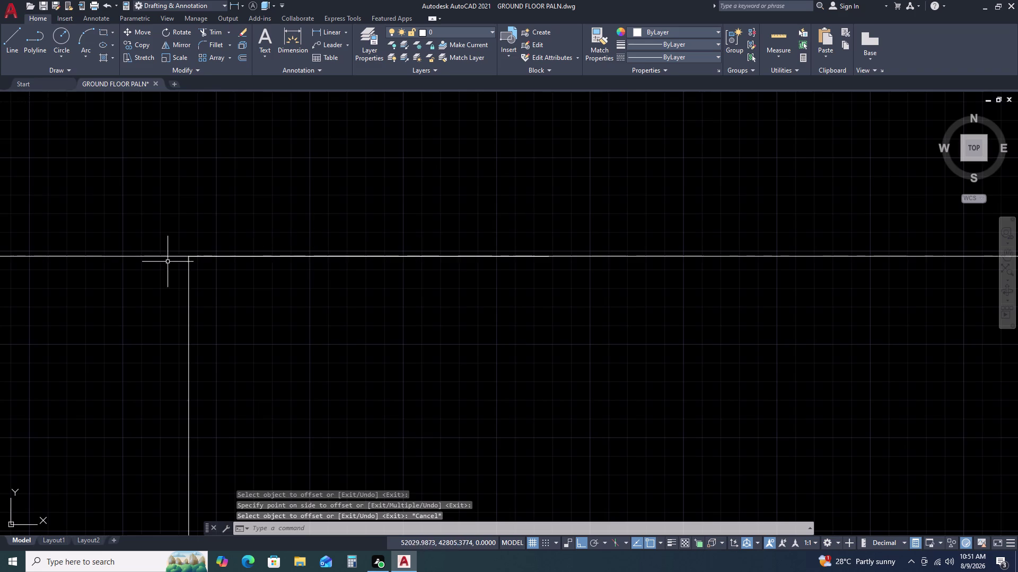
scroll(up, 3)
scroll(up, 3)
scroll(up, 3)
scroll(down, 3)
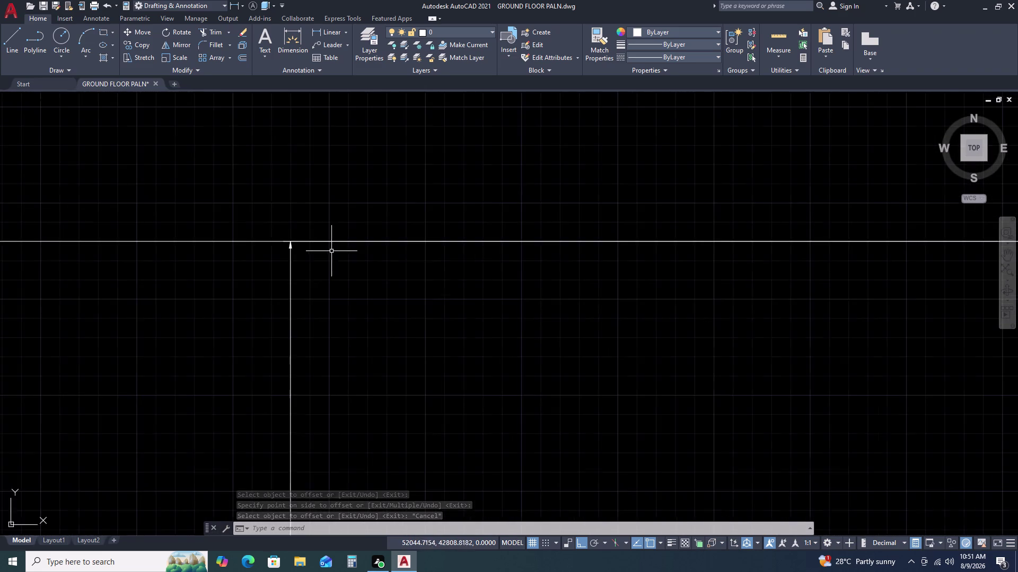
scroll(down, 3)
middle_drag(635, 282, 608, 303)
scroll(up, 3)
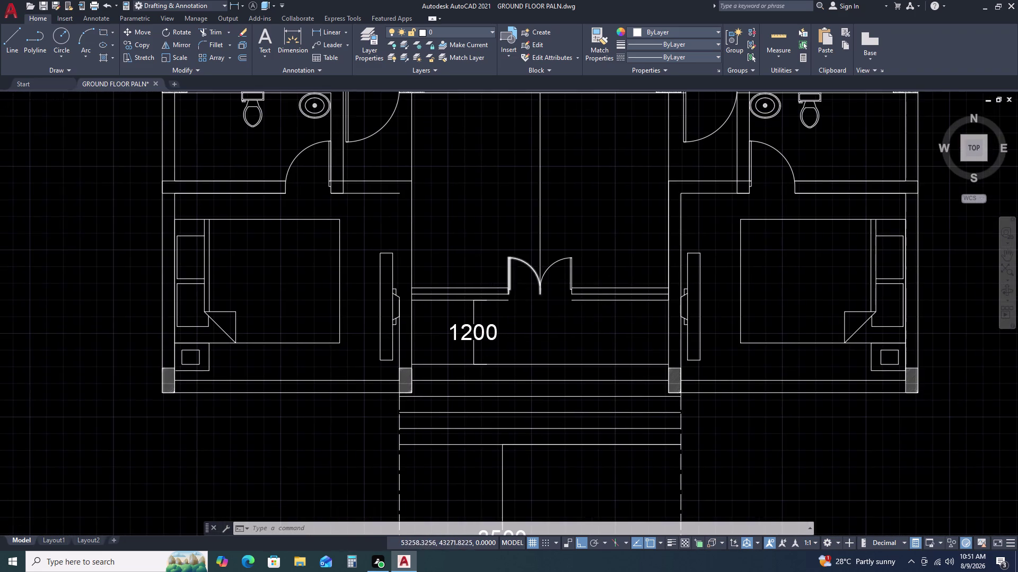
scroll(up, 3)
double_click(681, 245)
double_click(618, 243)
drag(519, 206, 402, 244)
click(403, 244)
key(m)
key(space)
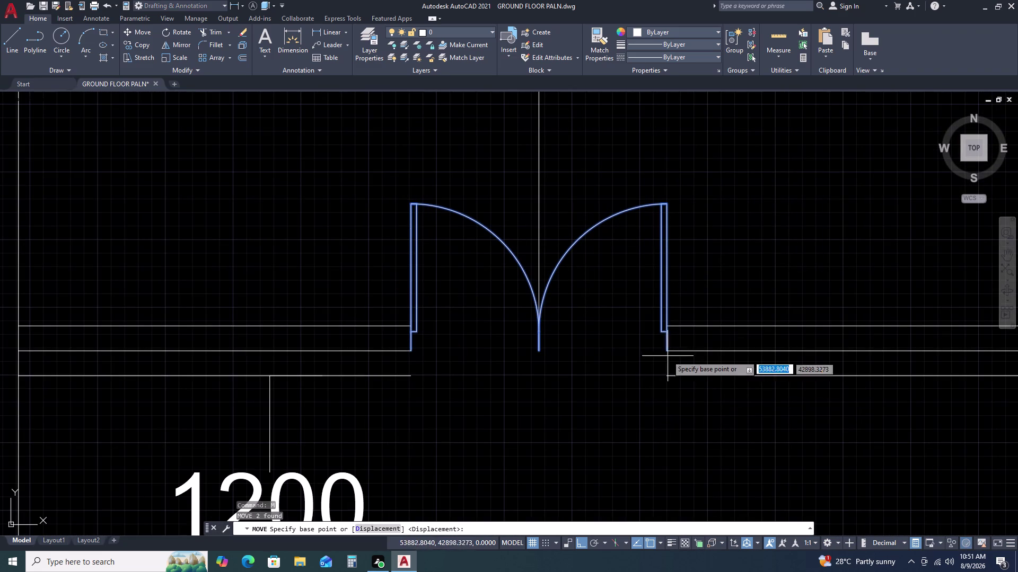
Move the double door by its jamb corner so it sits between the doubled wall lines.
double_click(668, 353)
click(667, 379)
scroll(down, 3)
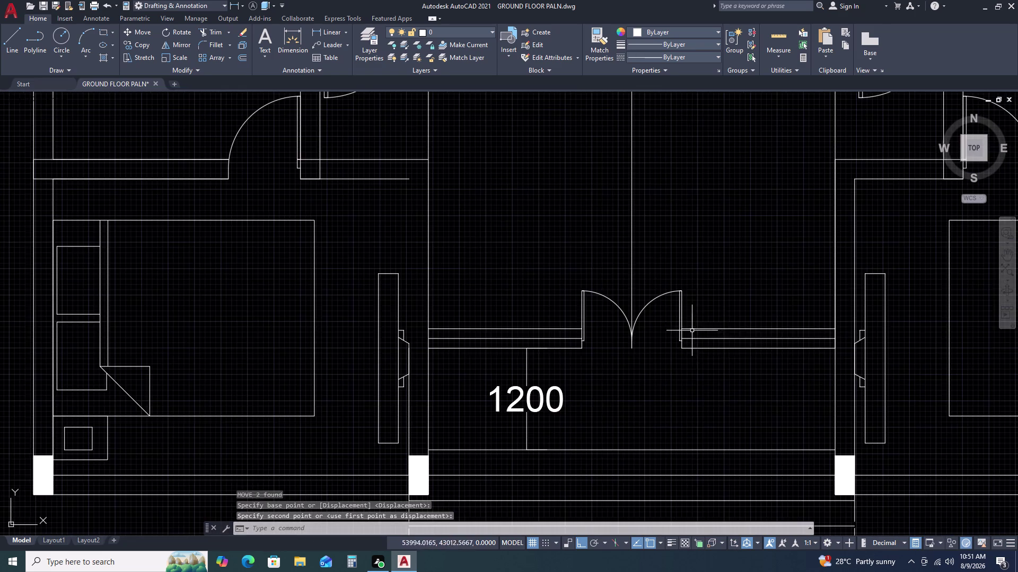
middle_drag(691, 351, 627, 358)
scroll(down, 3)
scroll(down, 3)
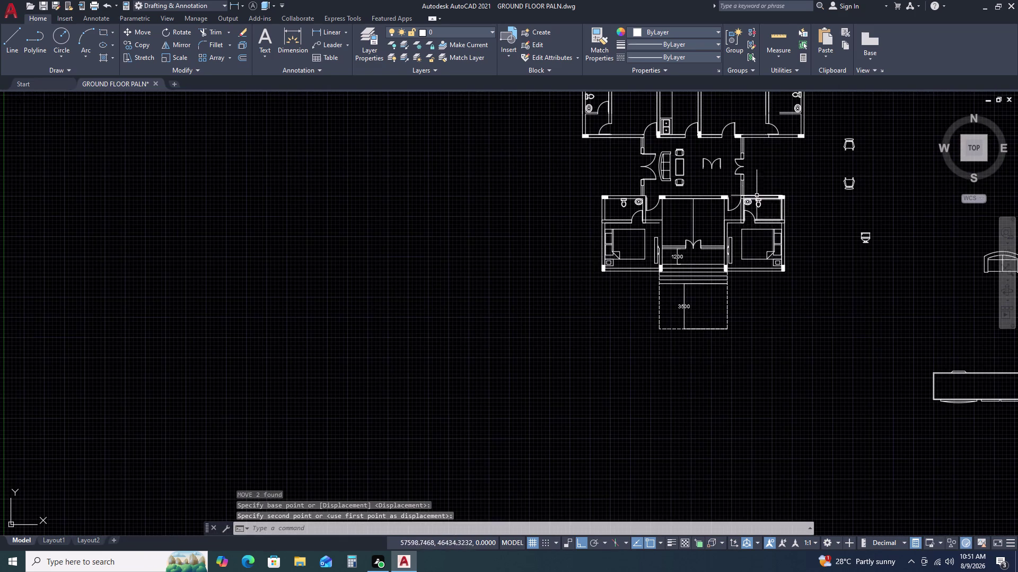
scroll(up, 3)
scroll(down, 3)
scroll(down, 3)
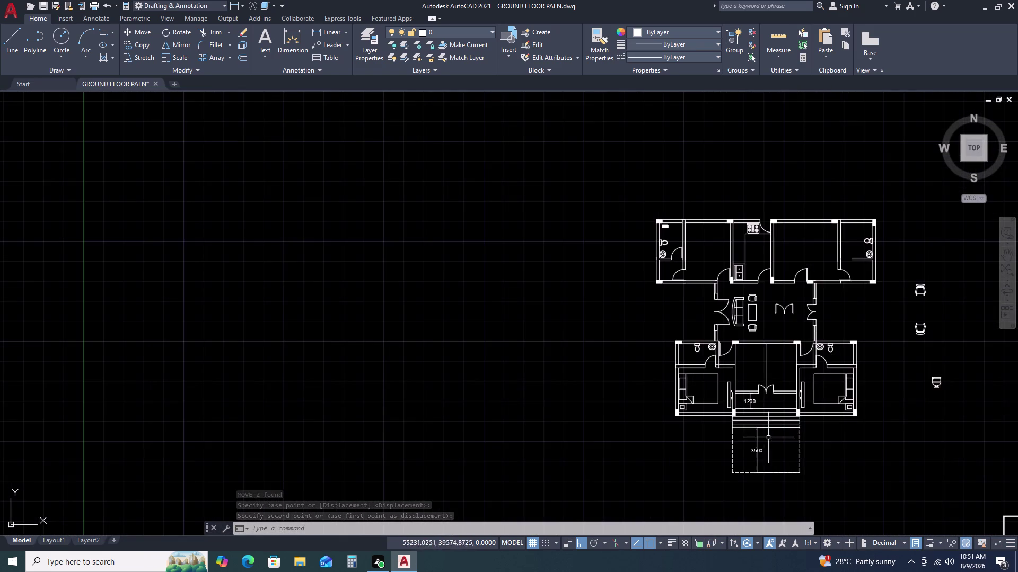
scroll(up, 3)
middle_drag(781, 399, 762, 352)
scroll(up, 3)
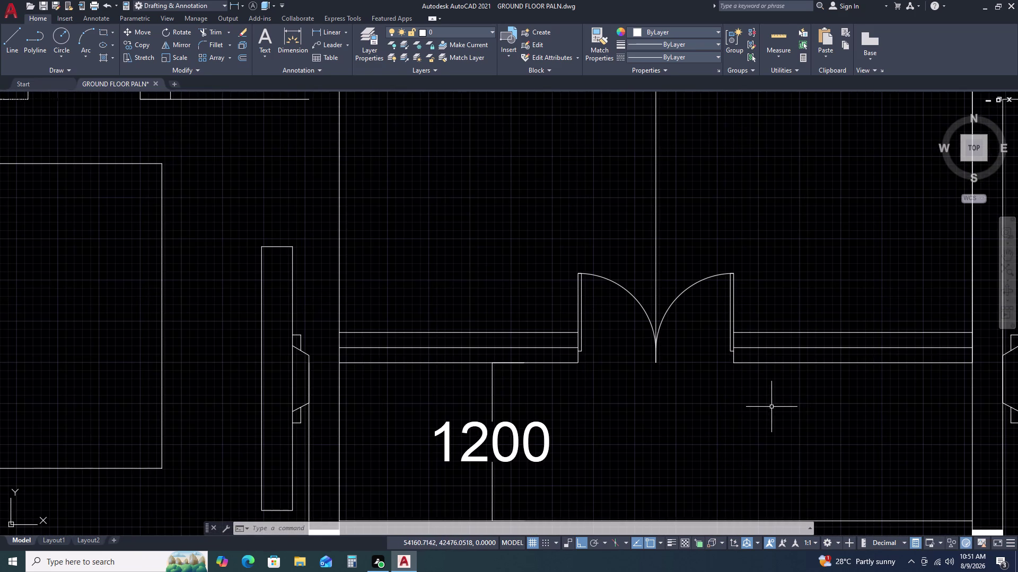
middle_drag(771, 407, 760, 375)
Draw a 230 by 250 rectangle below the door.
text(REC)
key(space)
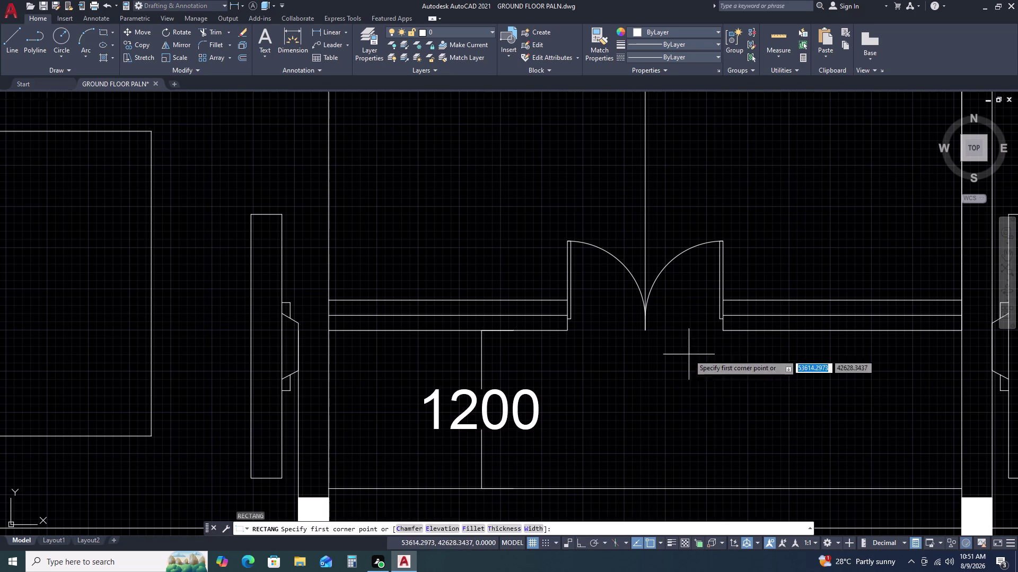
click(688, 354)
text(D 2)
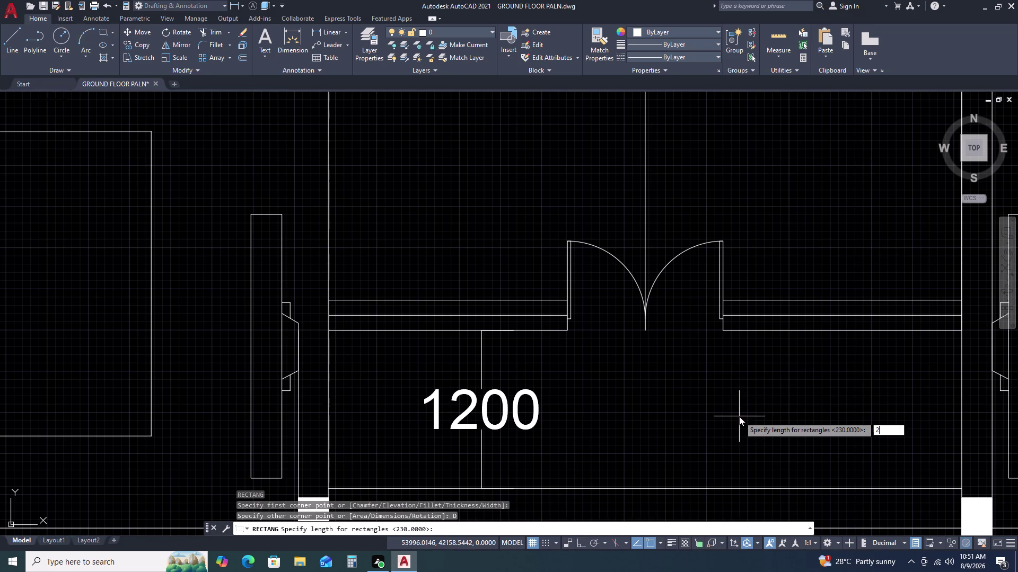
text(30 25)
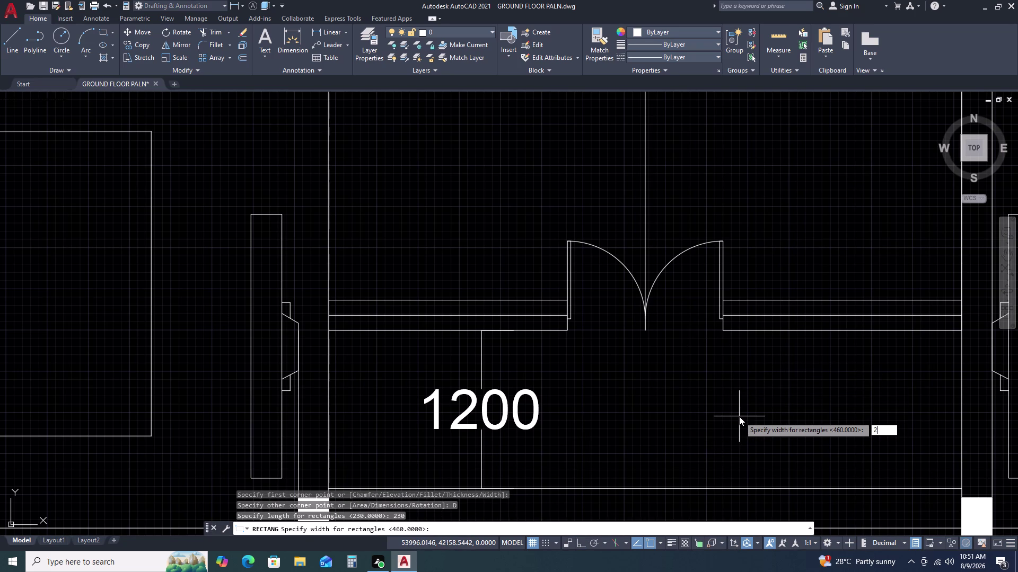
text(0)
key(space)
click(738, 417)
click(727, 385)
click(696, 343)
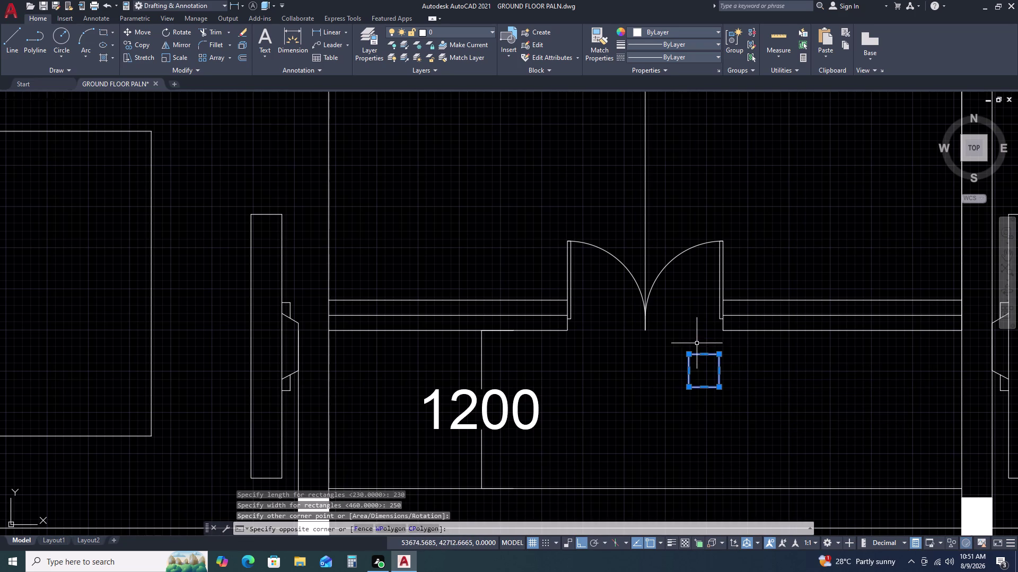
Rotate the new rectangle about its corner.
text(RO)
key(space)
double_click(706, 351)
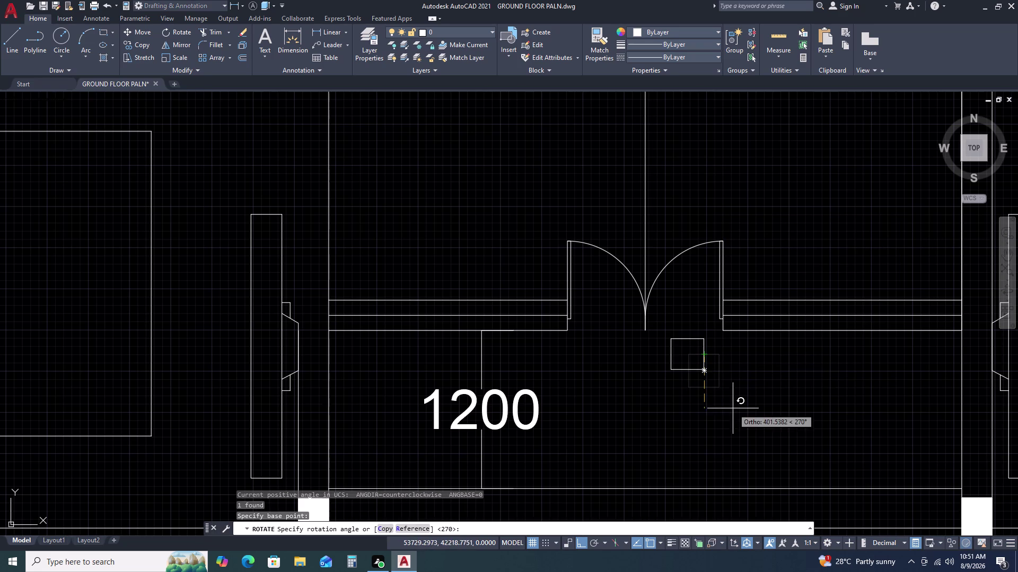
click(728, 411)
click(700, 358)
Move the rectangle into the wall beside the right door jamb.
double_click(691, 332)
key(m)
key(space)
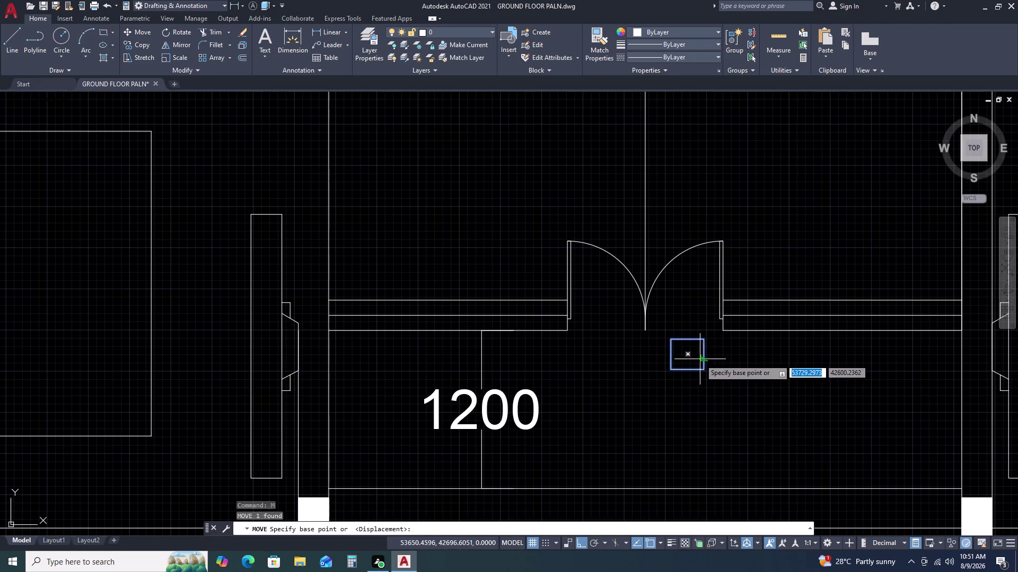
double_click(666, 340)
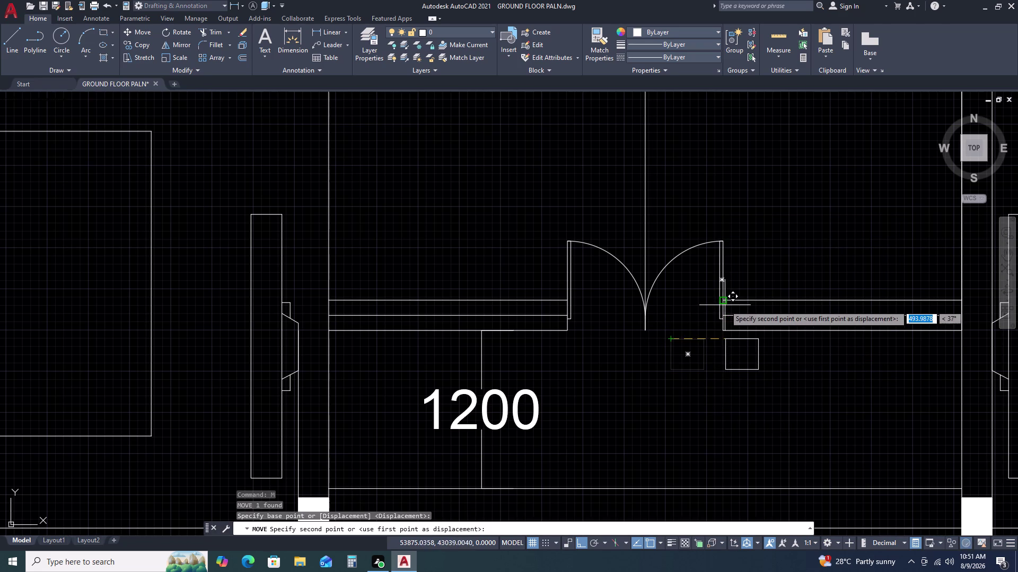
click(721, 301)
scroll(down, 3)
scroll(up, 3)
click(771, 308)
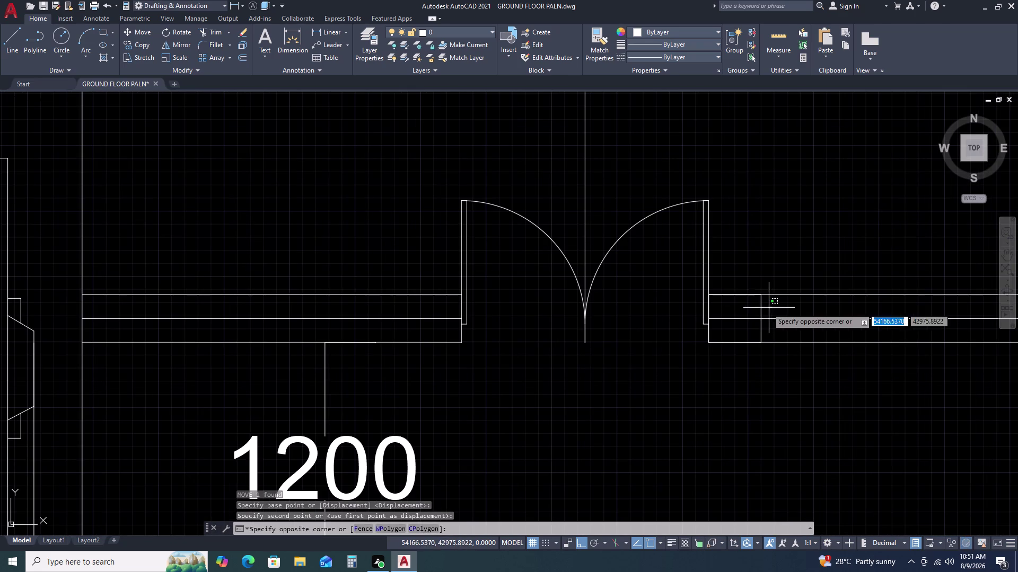
click(749, 303)
Mirror the rectangle about the door centre, keeping the original.
text(MI)
key(space)
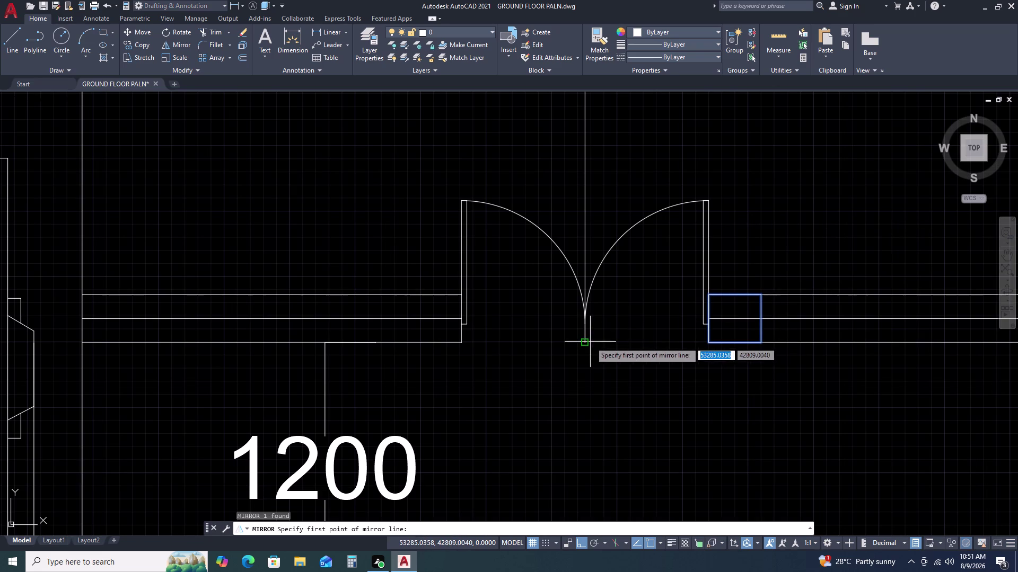
drag(584, 341, 584, 319)
click(573, 204)
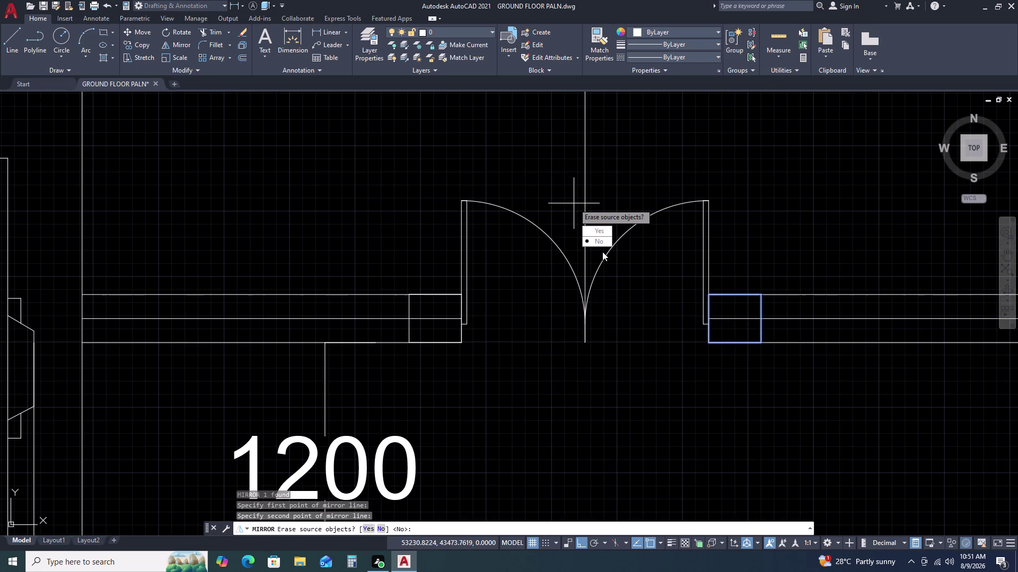
drag(602, 243, 574, 204)
Trim the wall line pieces running through the left and right door posts.
text(TR)
key(space)
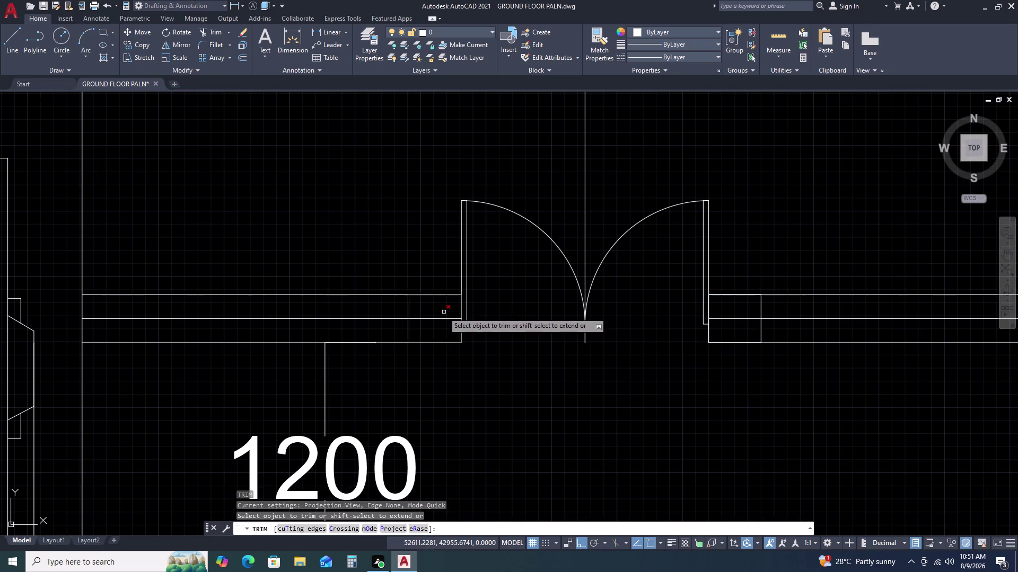
click(443, 312)
click(436, 323)
click(730, 317)
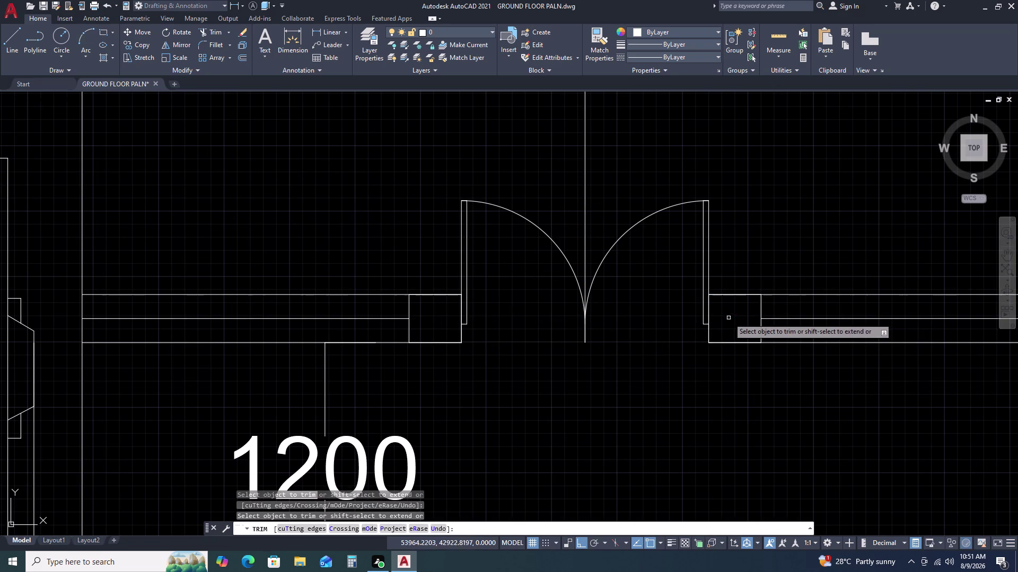
click(736, 296)
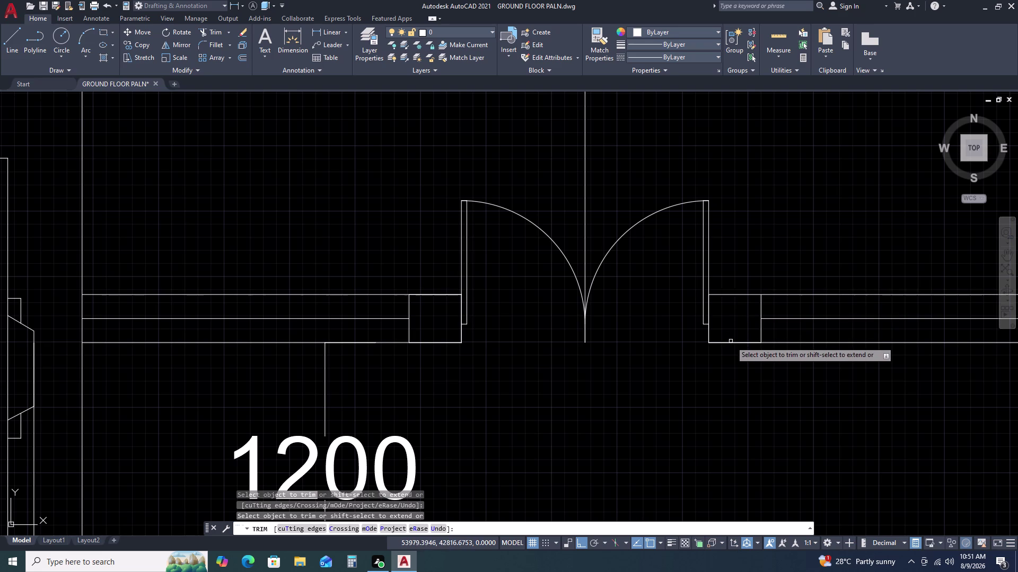
click(732, 344)
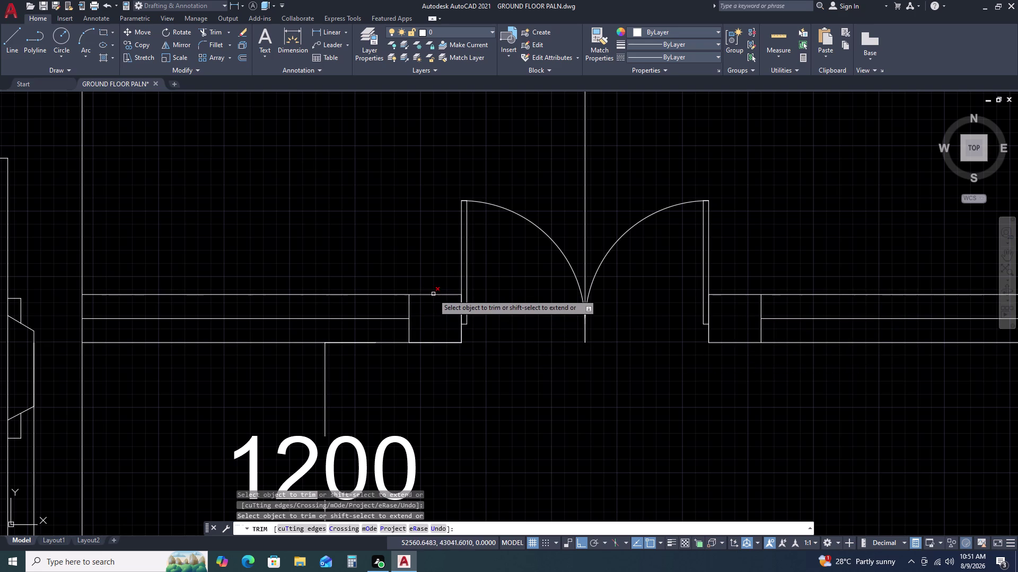
click(433, 294)
click(439, 343)
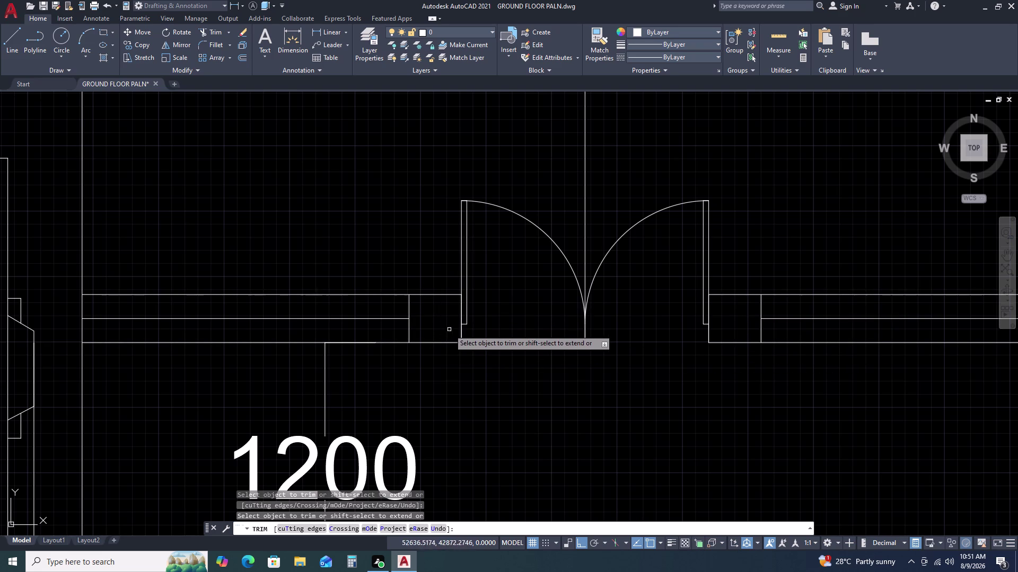
click(462, 321)
click(462, 331)
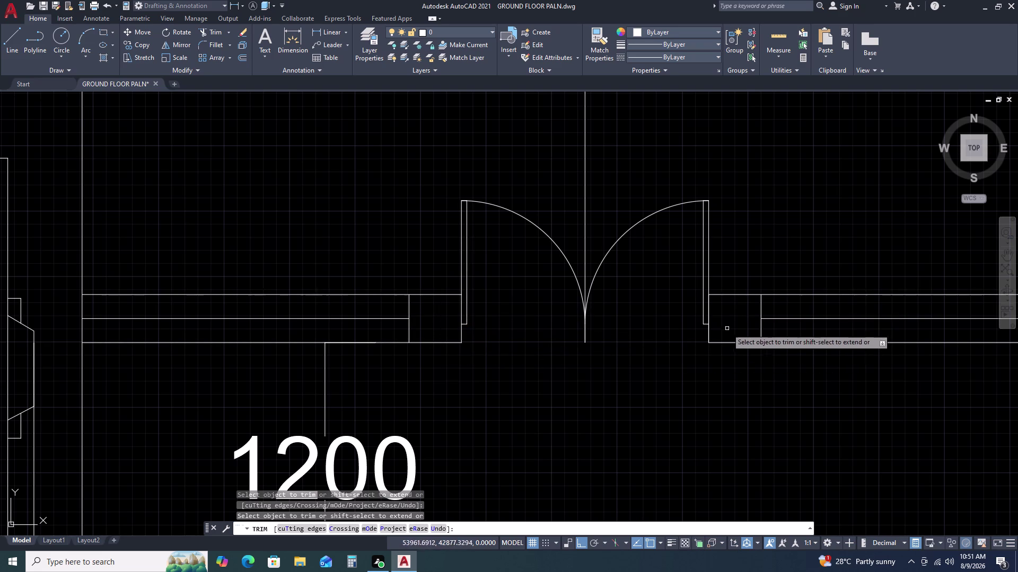
click(709, 308)
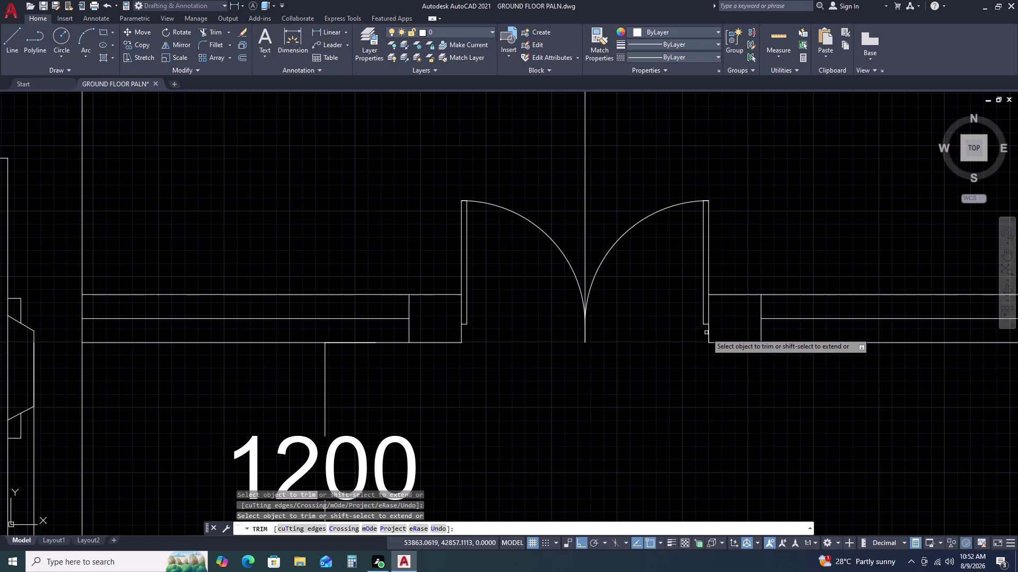
click(708, 332)
scroll(down, 3)
scroll(down, 3)
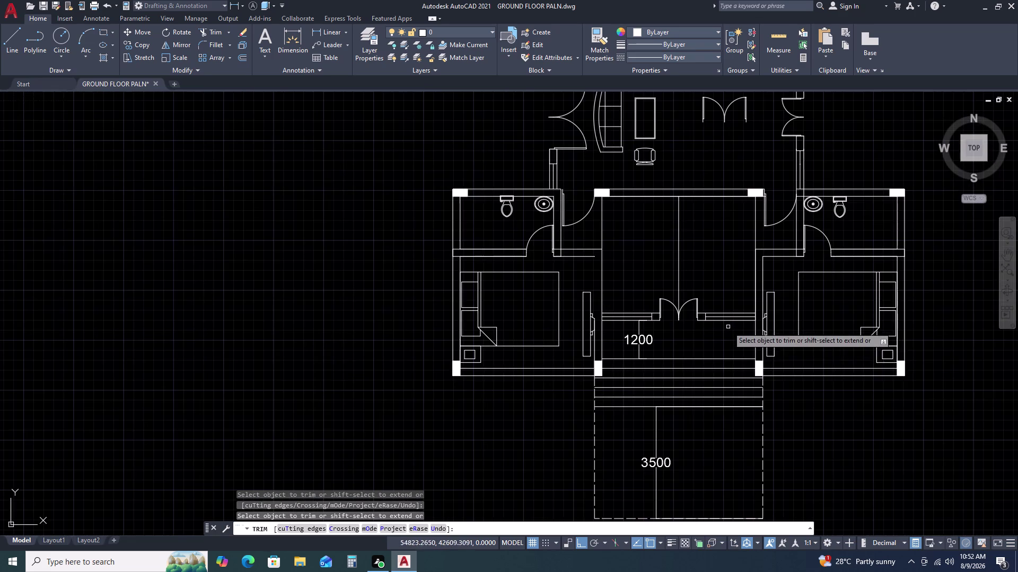
key(Escape)
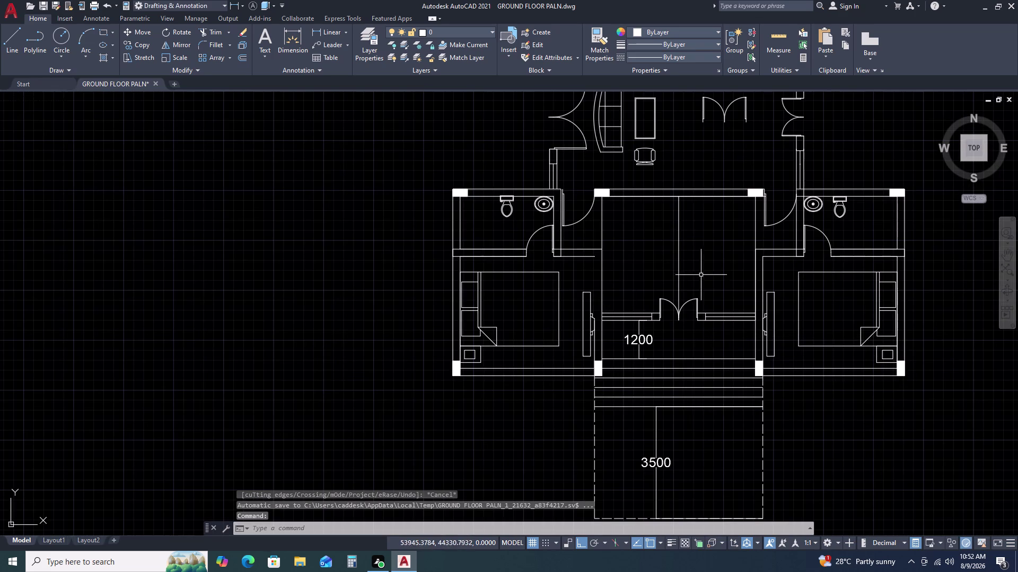
middle_drag(685, 201, 708, 312)
Erase the double door and wall lines on the living room's left wall.
middle_click(712, 323)
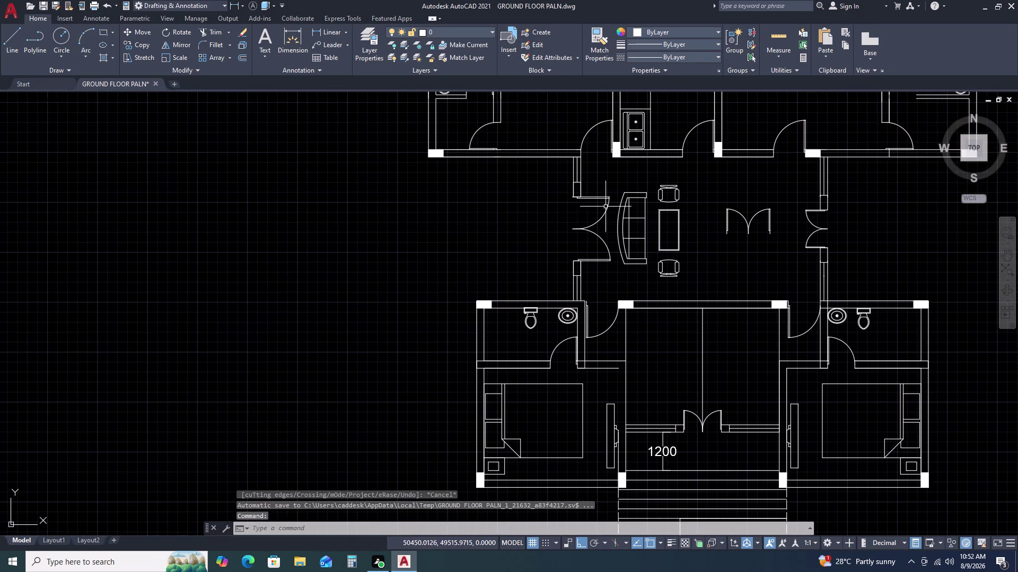
click(557, 148)
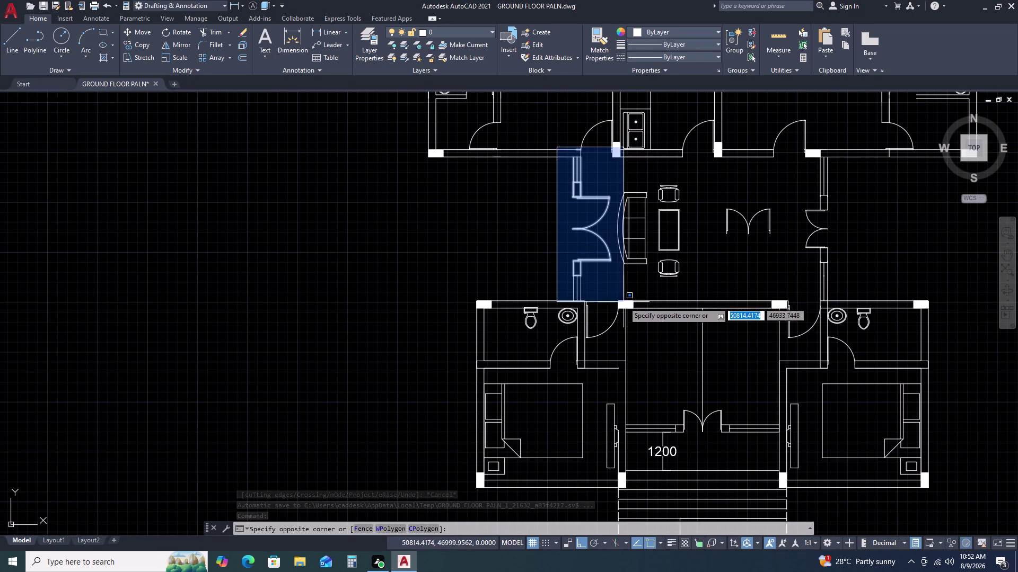
click(614, 304)
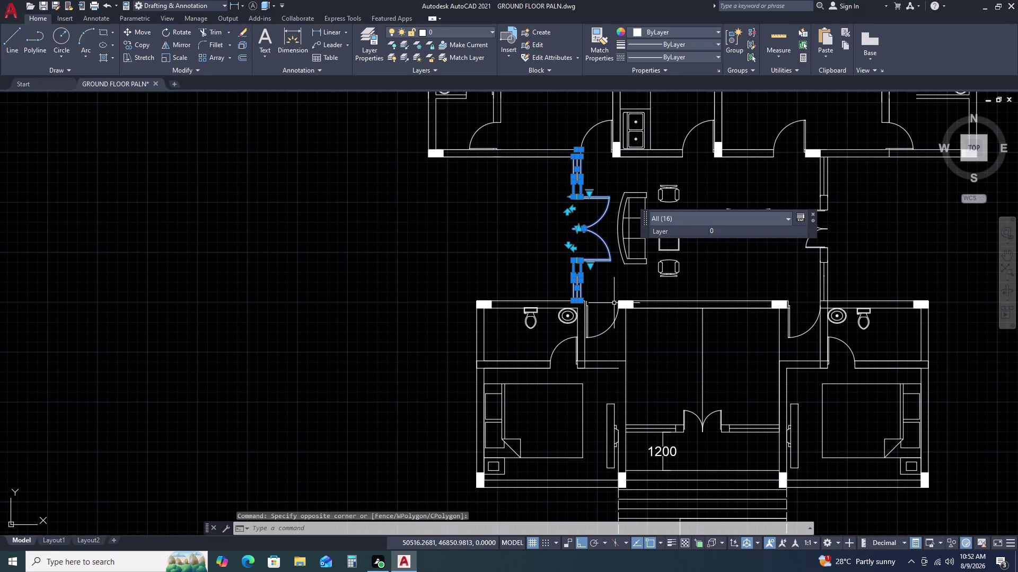
key(Delete)
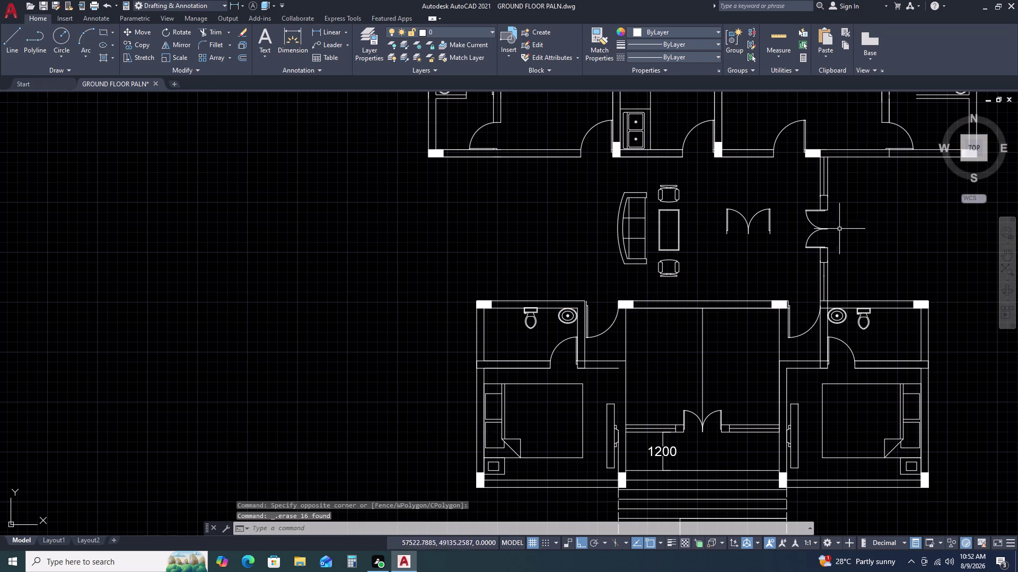
Select the right wall's double door and wall lines and start MIRROR.
double_click(812, 162)
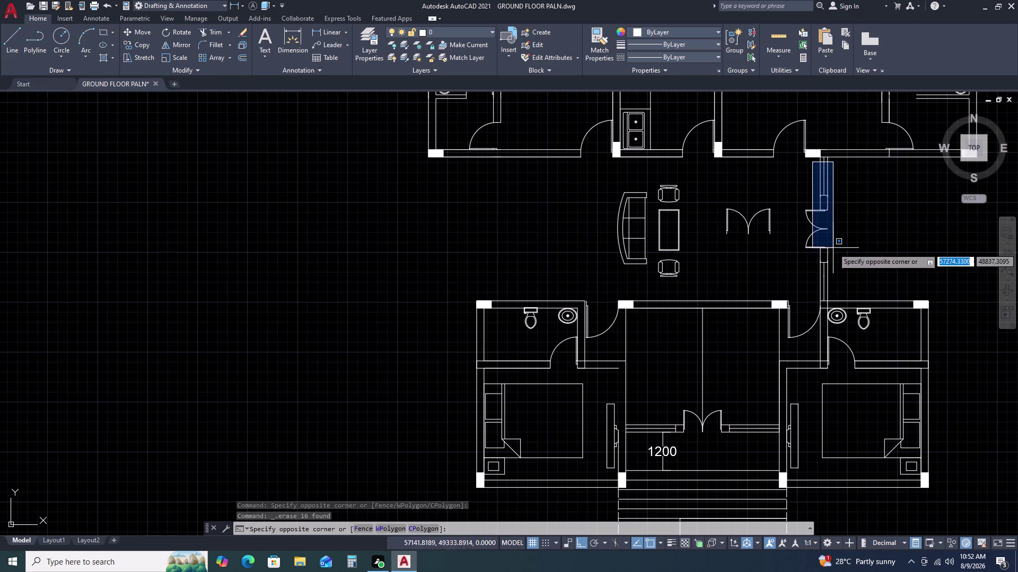
click(844, 282)
middle_drag(827, 236, 781, 251)
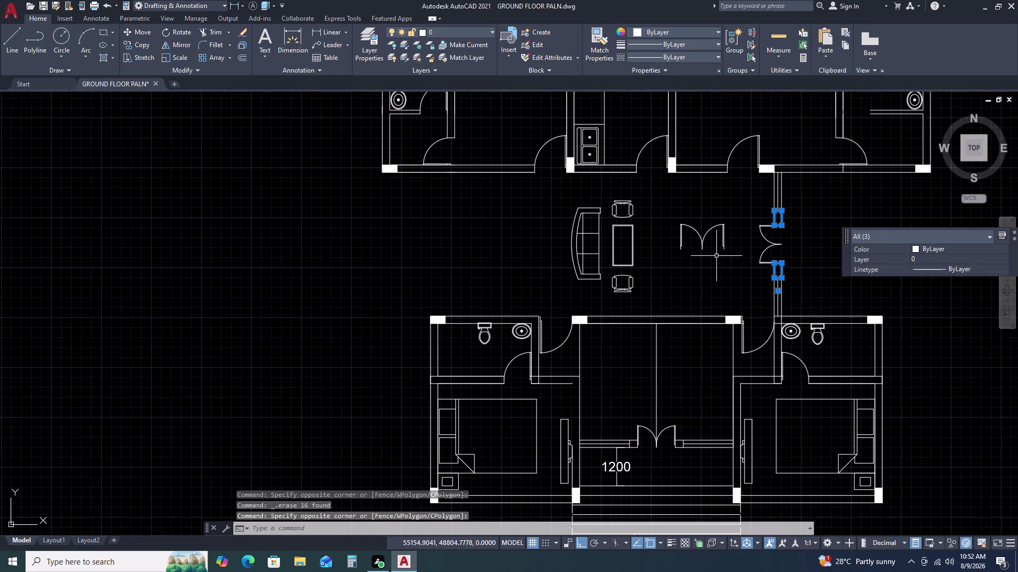
scroll(up, 3)
middle_drag(815, 237, 584, 251)
click(650, 226)
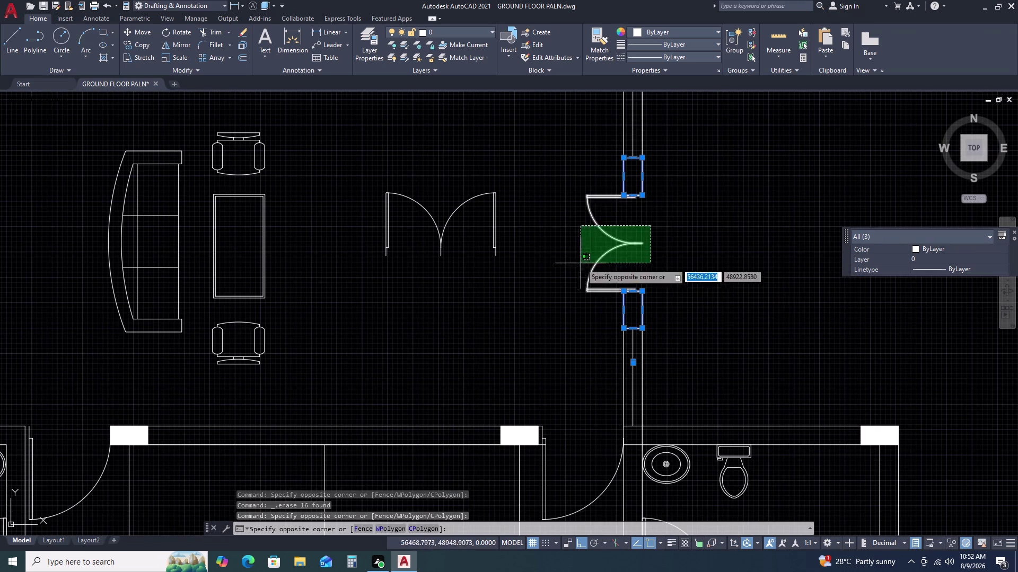
double_click(573, 270)
double_click(679, 348)
double_click(601, 349)
middle_drag(683, 327, 685, 335)
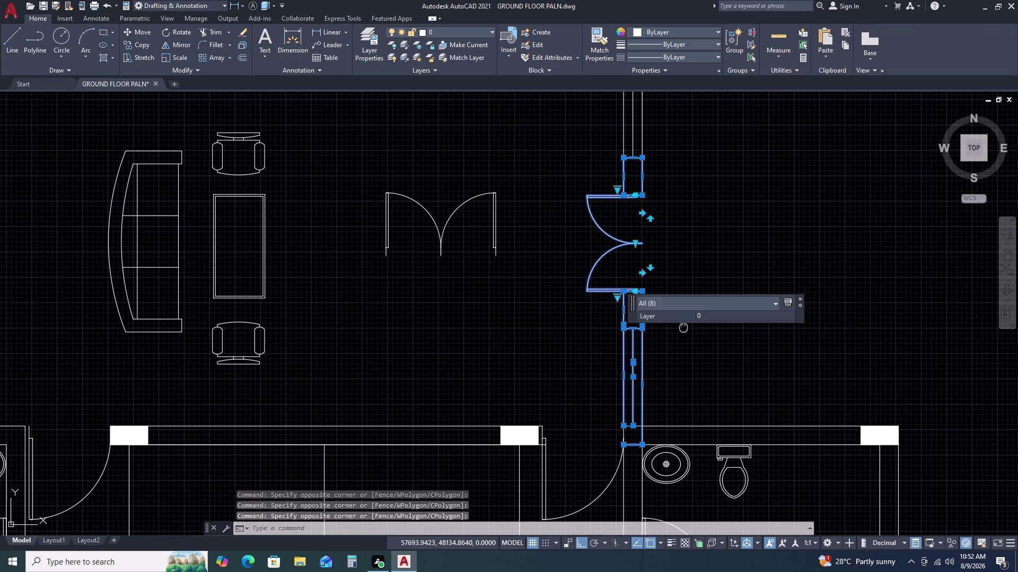
middle_drag(684, 335, 673, 408)
double_click(659, 192)
double_click(576, 187)
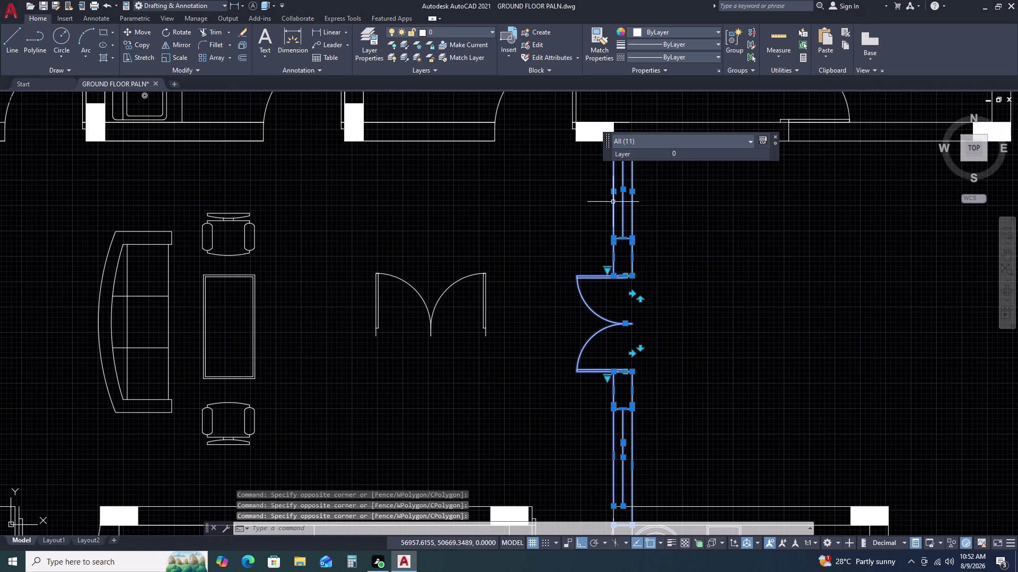
text(MI)
key(space)
scroll(down, 3)
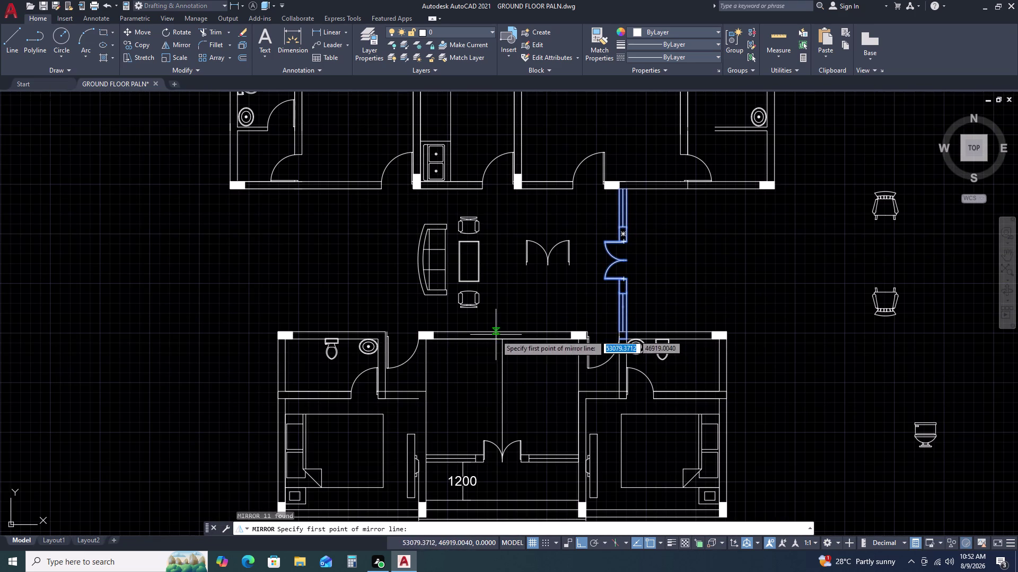
Mirror the selection along a short line, then undo the misplaced copy.
click(501, 331)
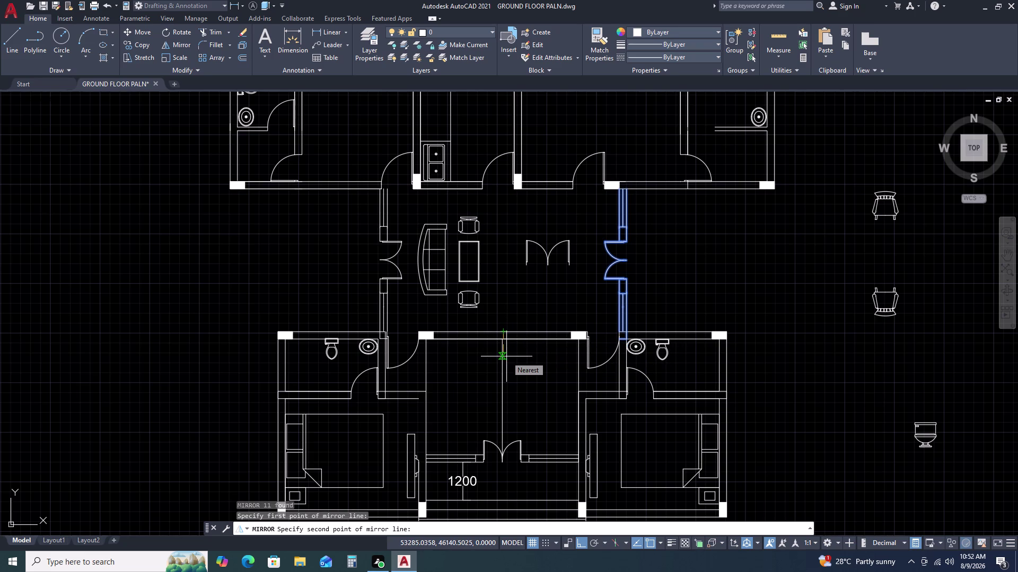
click(506, 357)
drag(536, 394, 506, 357)
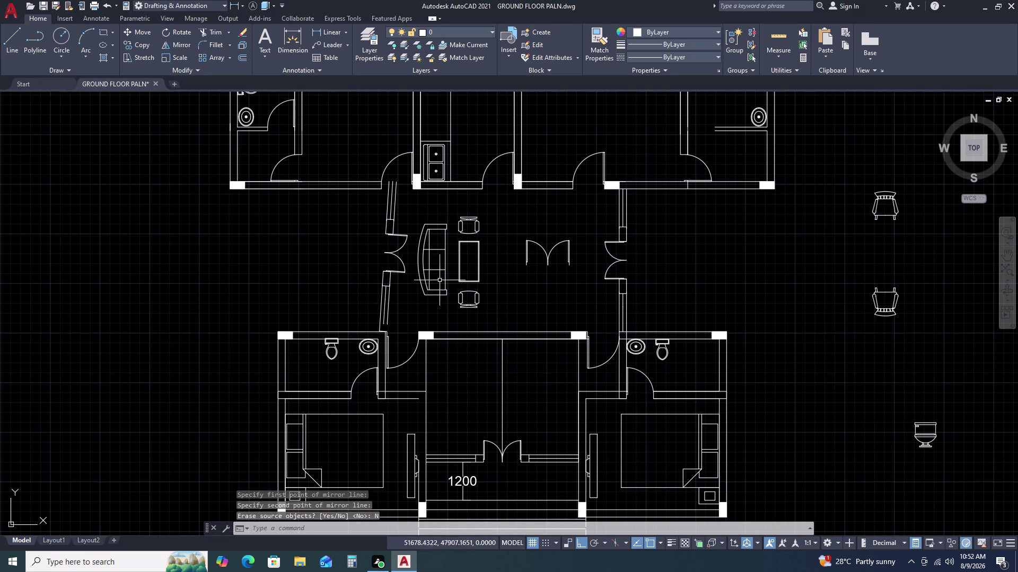
key(ctrl+z)
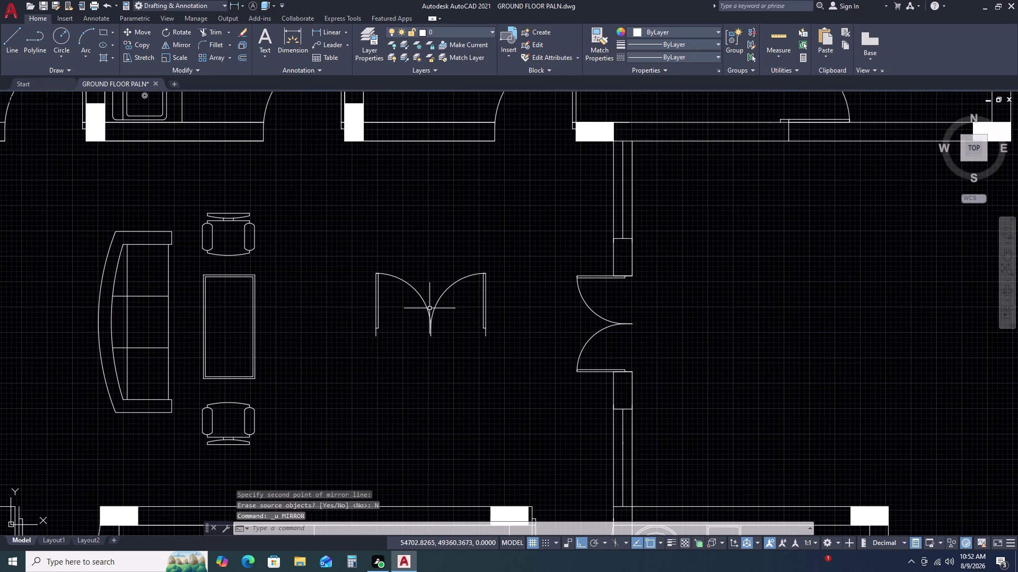
Reselect the right wall and door and mirror them onto the left wall, keeping originals.
double_click(549, 114)
scroll(down, 3)
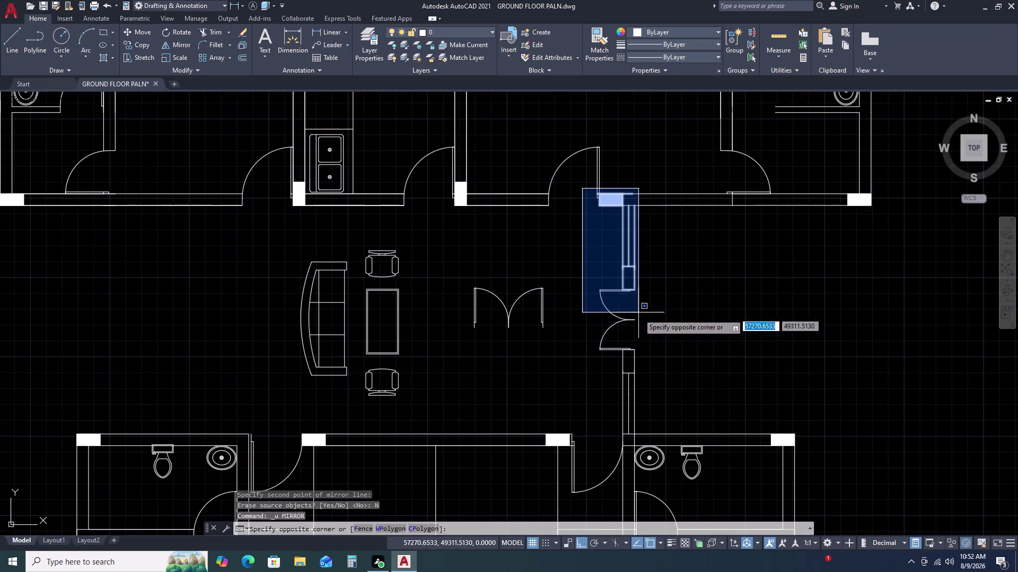
click(663, 449)
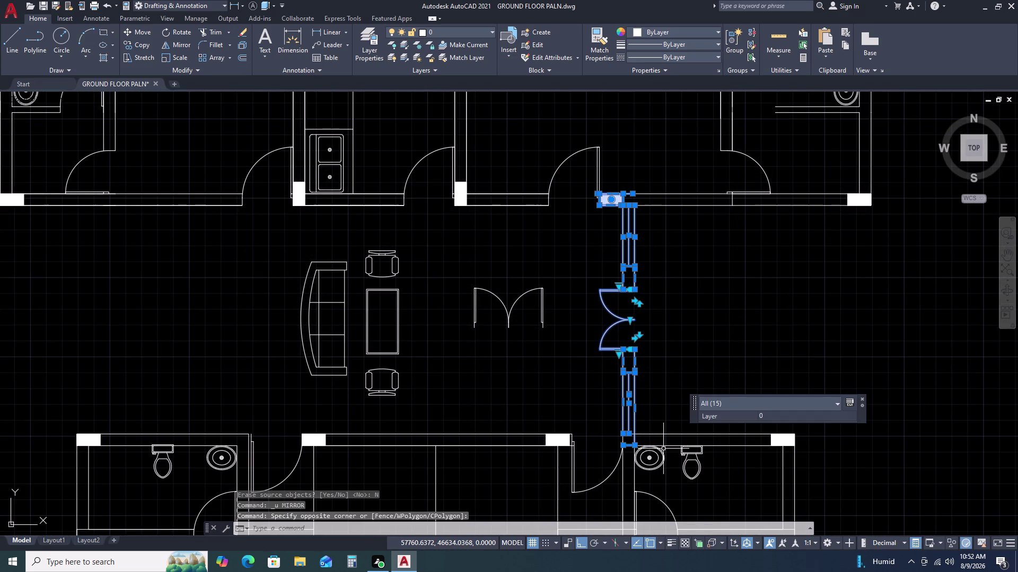
key(m)
key(i)
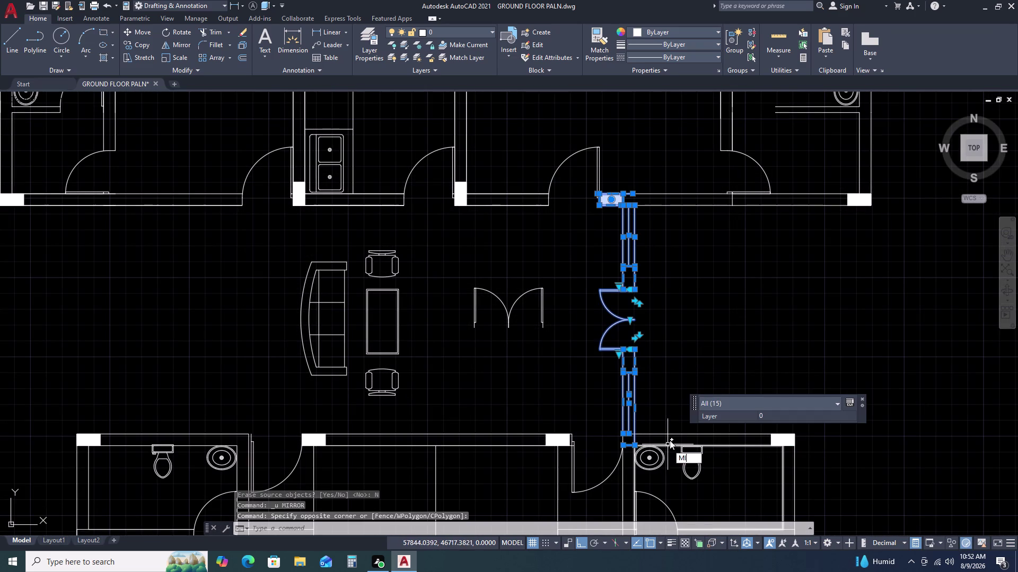
key(space)
click(436, 436)
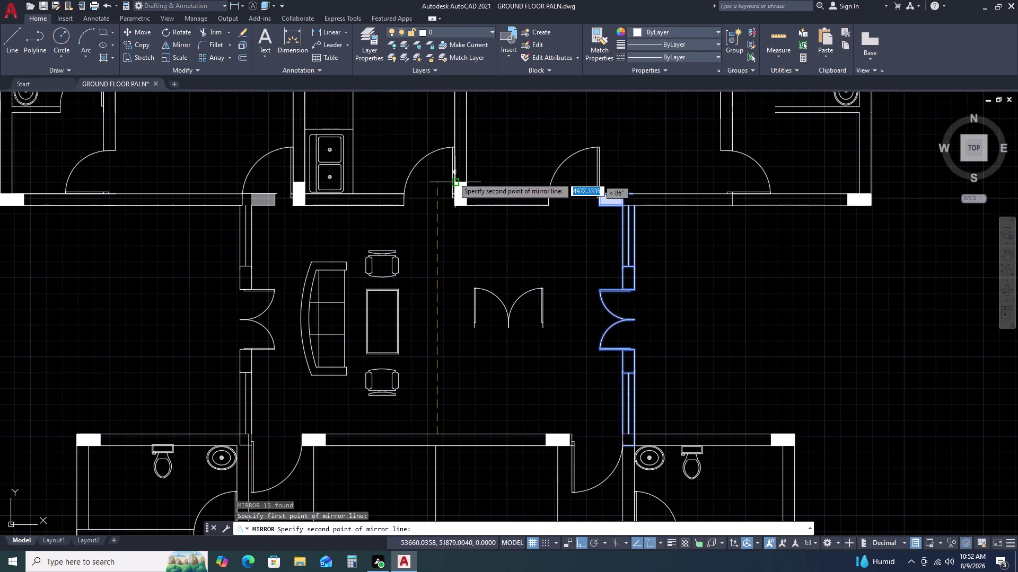
double_click(431, 112)
click(454, 150)
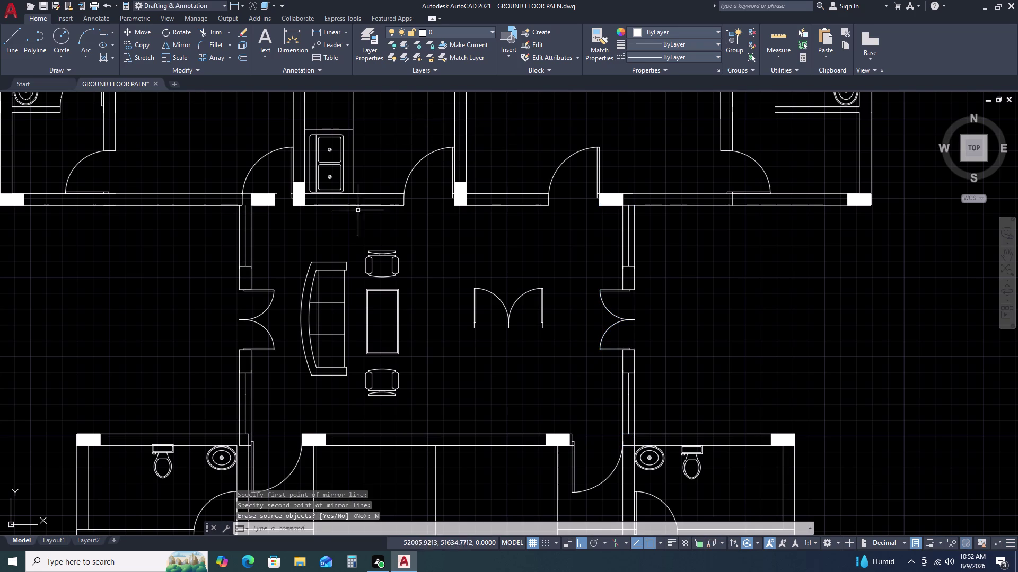
middle_drag(245, 285, 428, 243)
middle_click(447, 243)
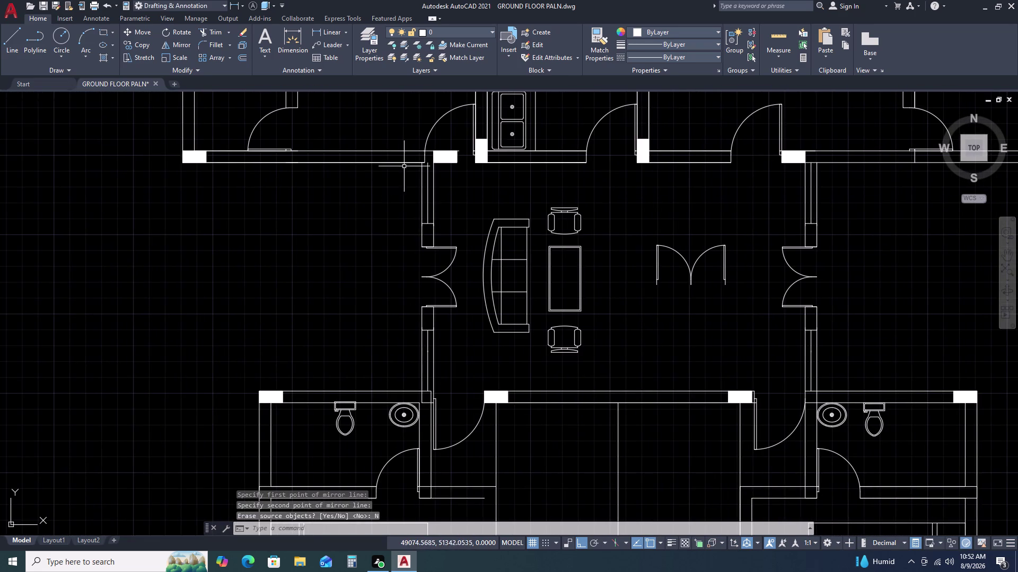
click(403, 153)
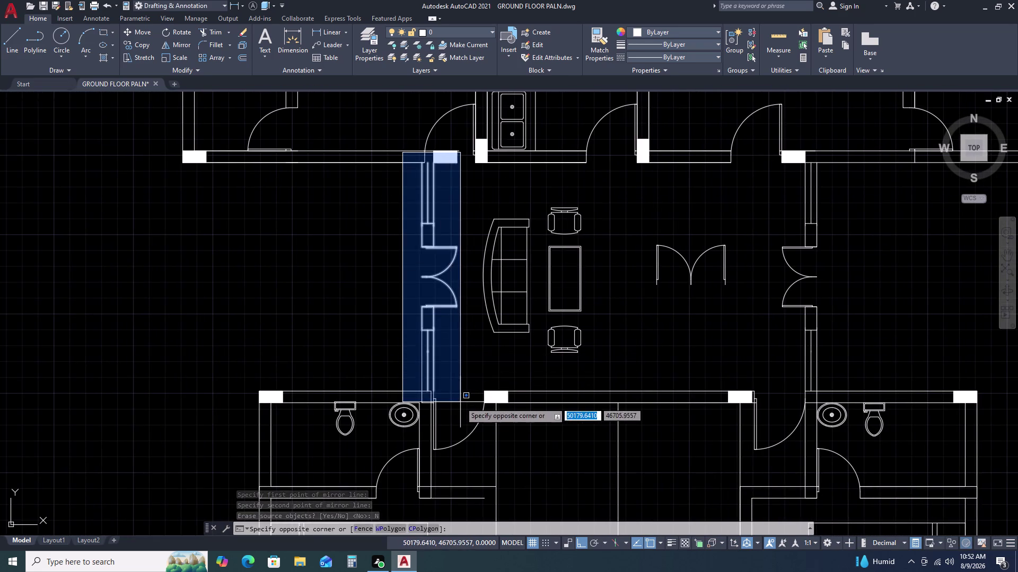
Cancel the selection and undo the mirrored left wall.
click(460, 402)
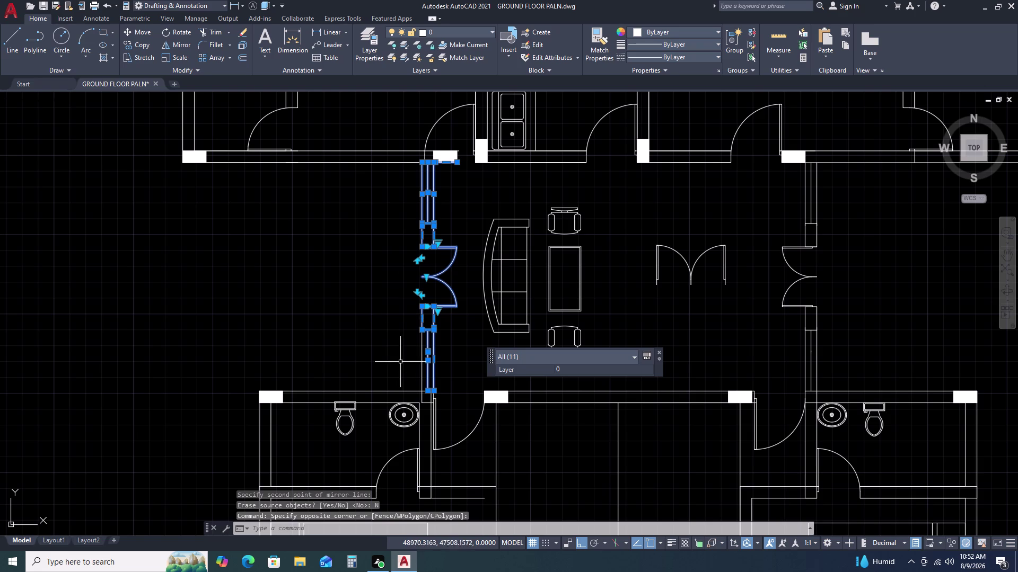
key(Escape)
key(ctrl+z)
key(ctrl+z)
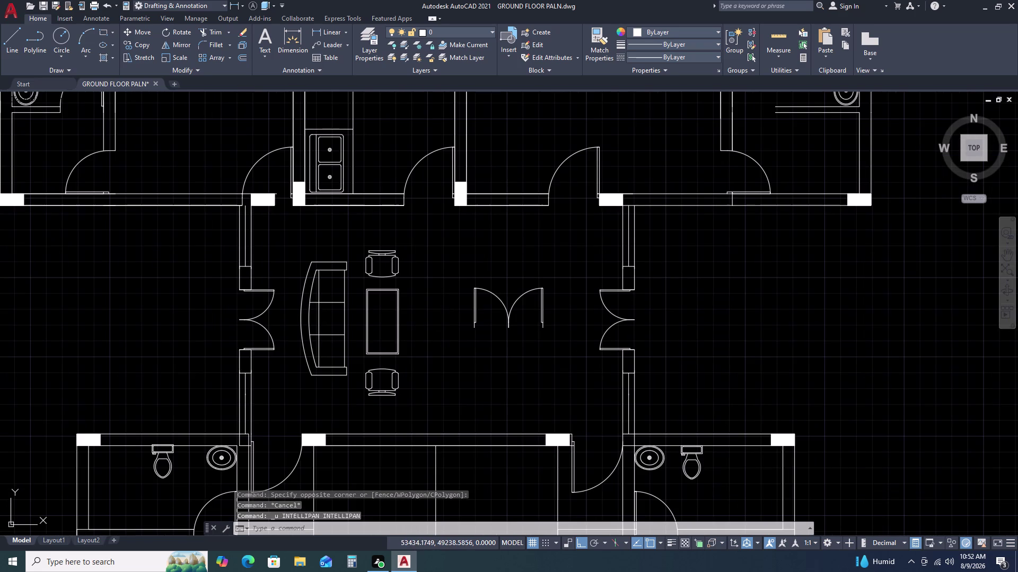
scroll(down, 3)
scroll(up, 3)
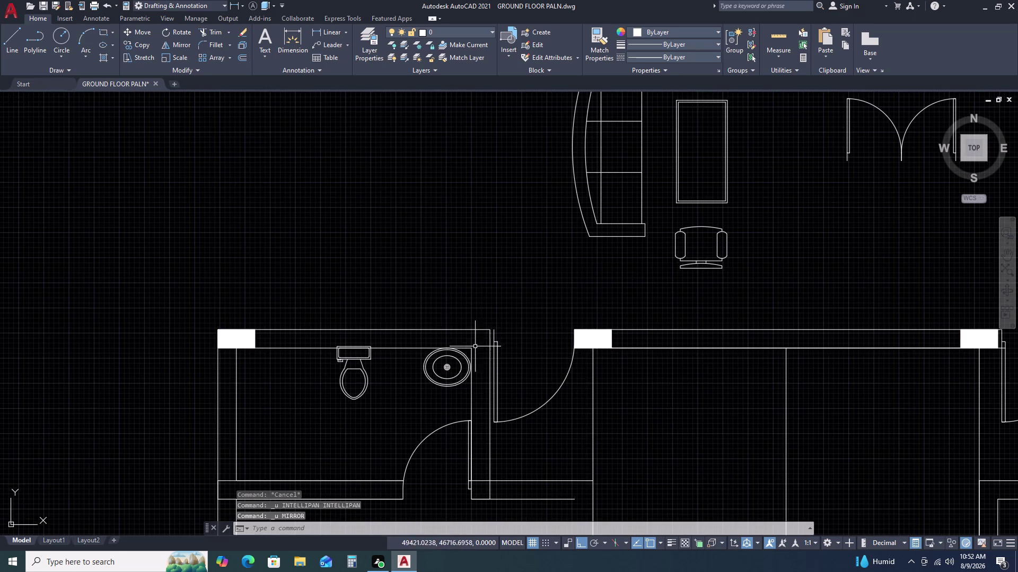
scroll(up, 3)
middle_drag(468, 321, 494, 370)
scroll(down, 3)
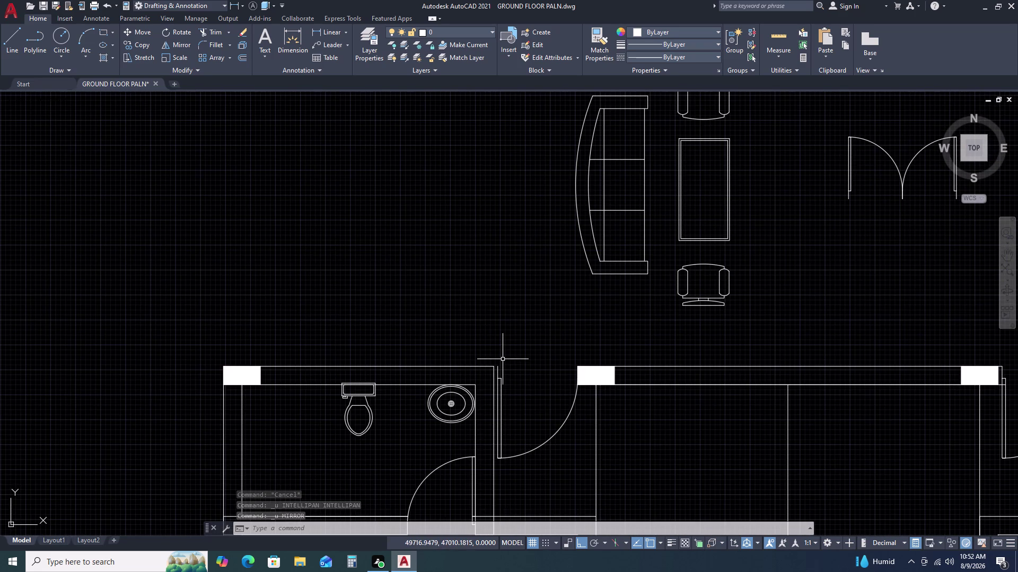
Draw a 4500-long vertical wall line from the upper wall to the lower rooms' wall.
text(L)
key(space)
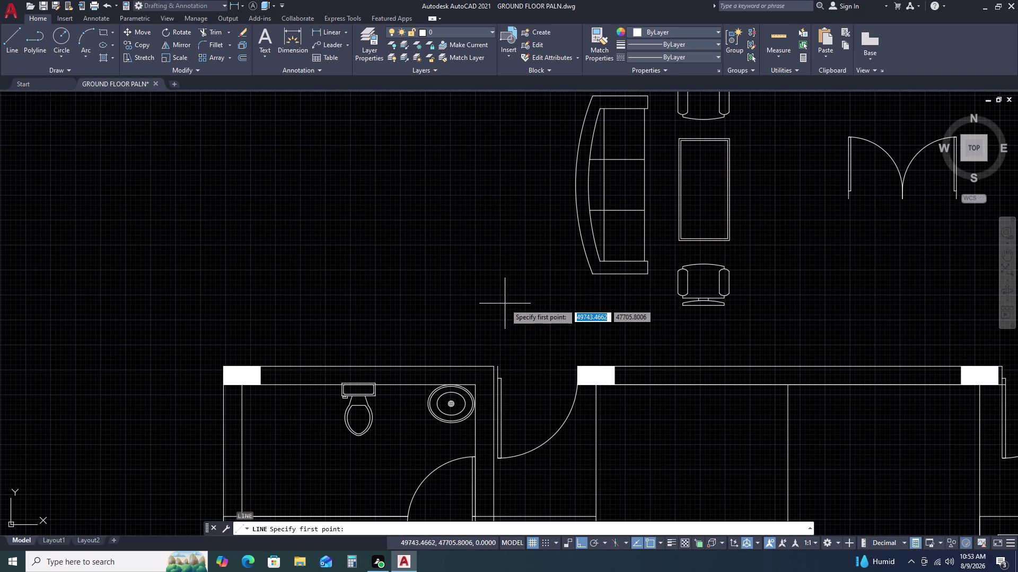
scroll(down, 3)
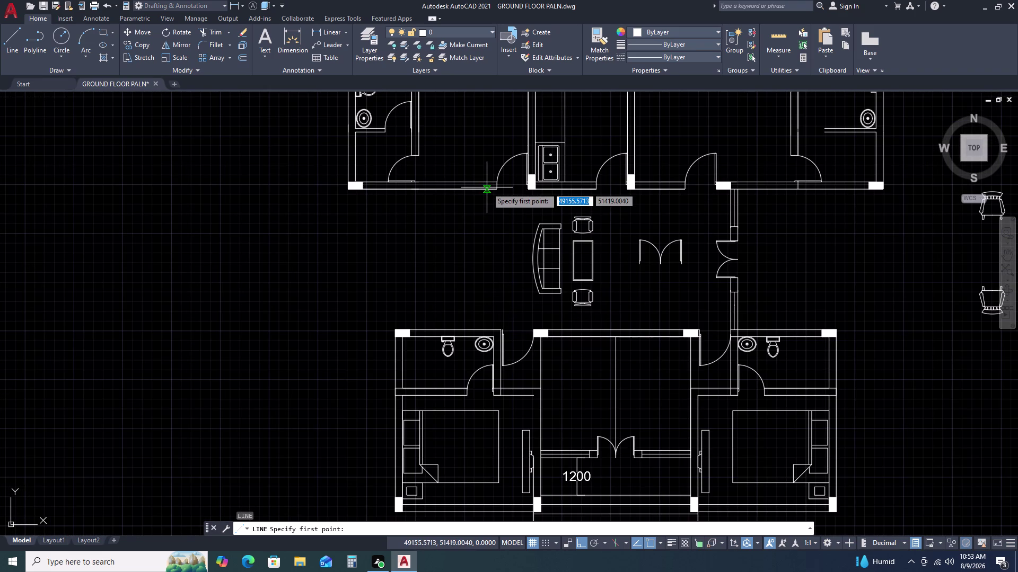
double_click(496, 191)
scroll(up, 3)
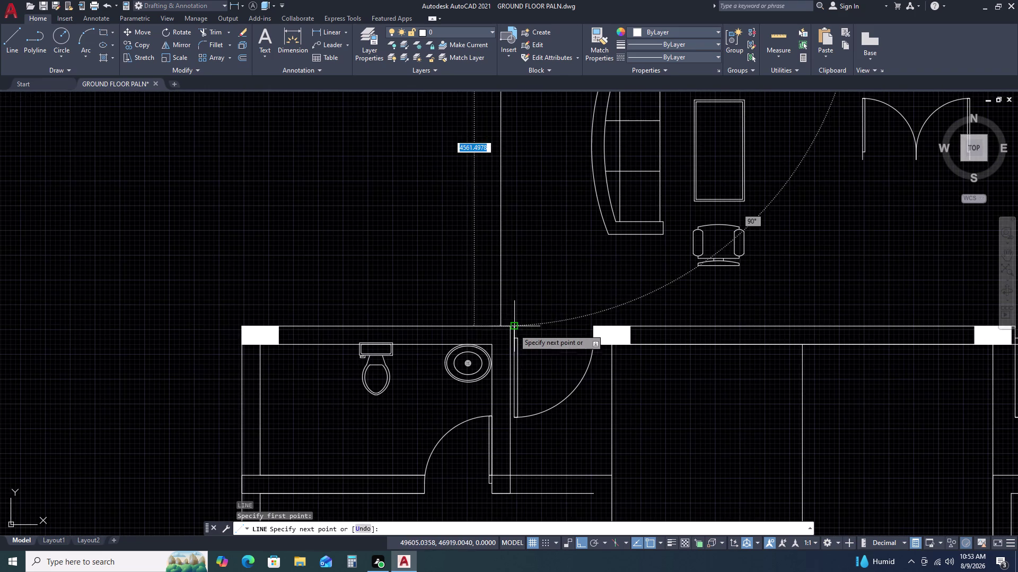
click(501, 327)
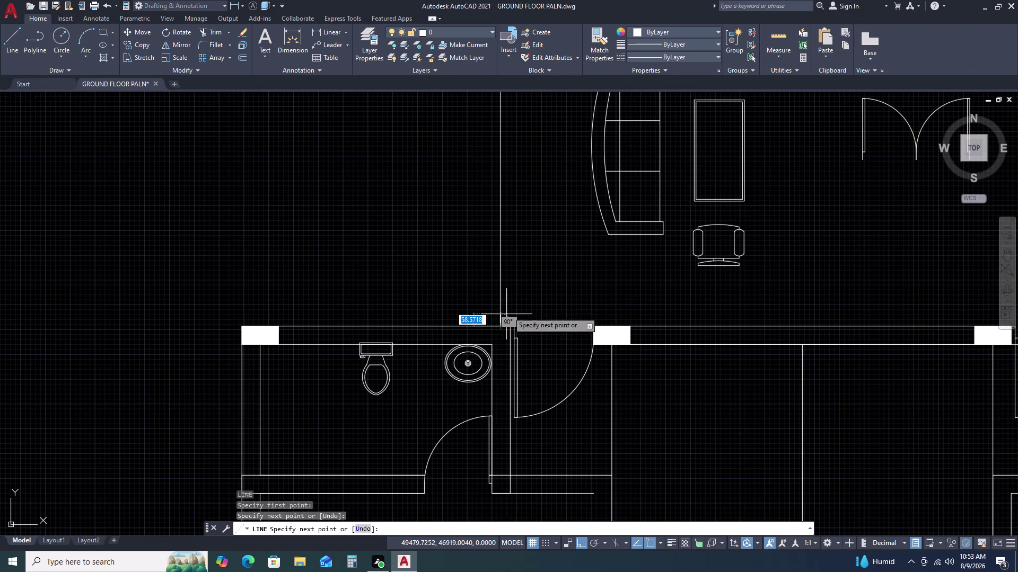
scroll(down, 3)
key(Escape)
Offset the new wall line 115 to the left.
click(523, 248)
click(490, 261)
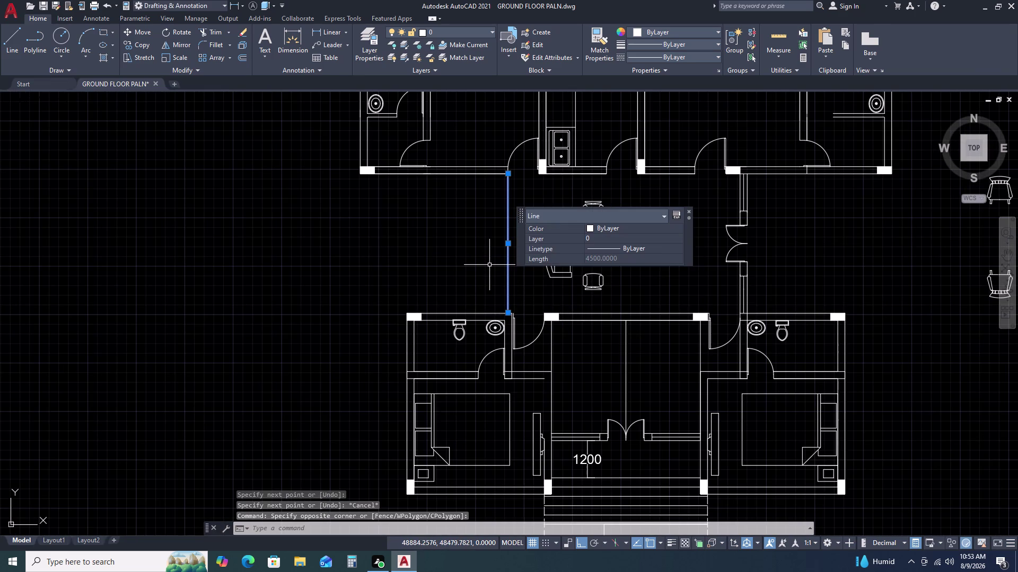
text(O 115)
key(space)
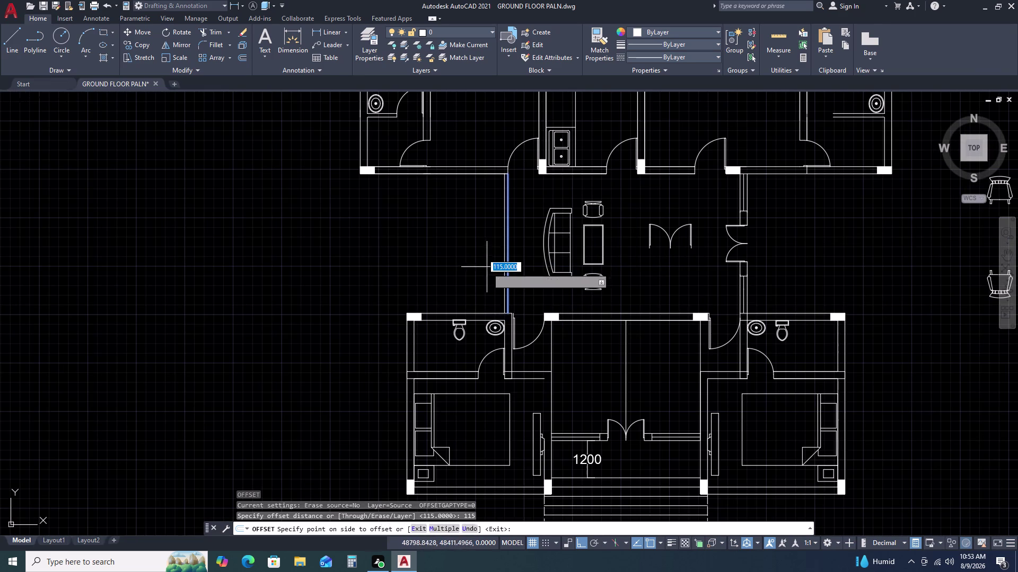
click(482, 270)
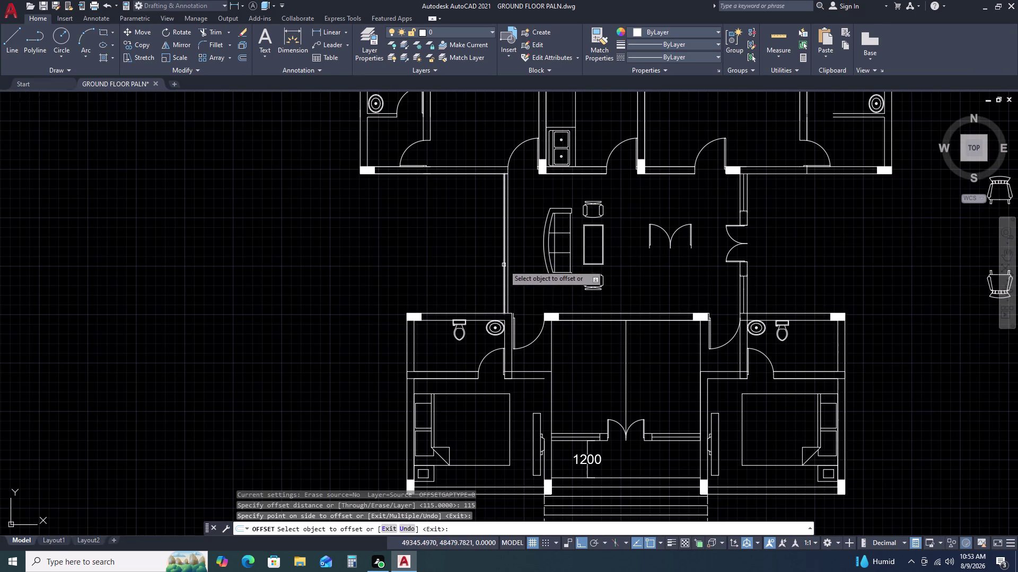
double_click(503, 265)
click(495, 271)
key(Escape)
scroll(up, 3)
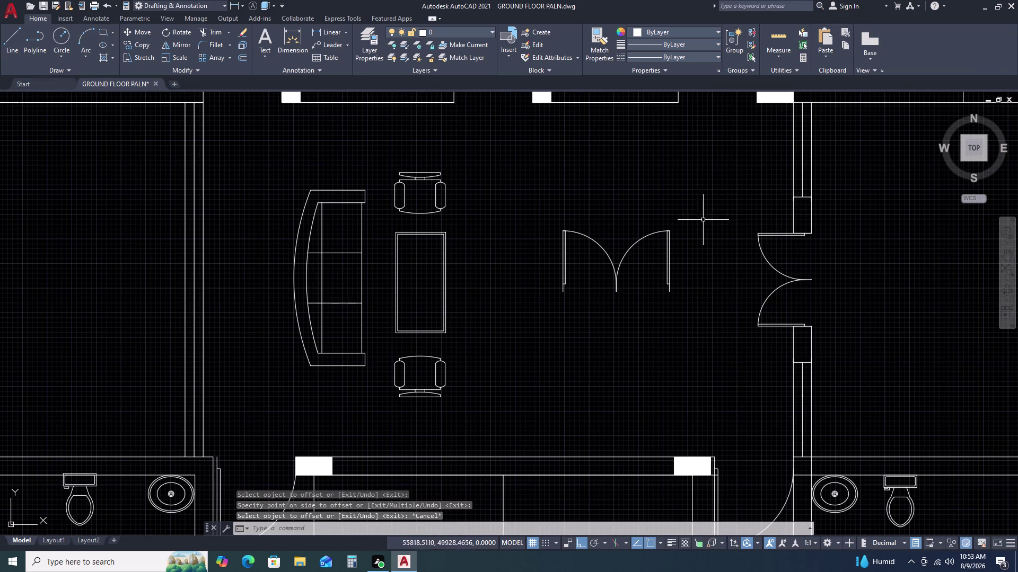
Mirror the right-wall double door across a vertical axis through the room centre, keeping the original.
click(729, 181)
click(847, 383)
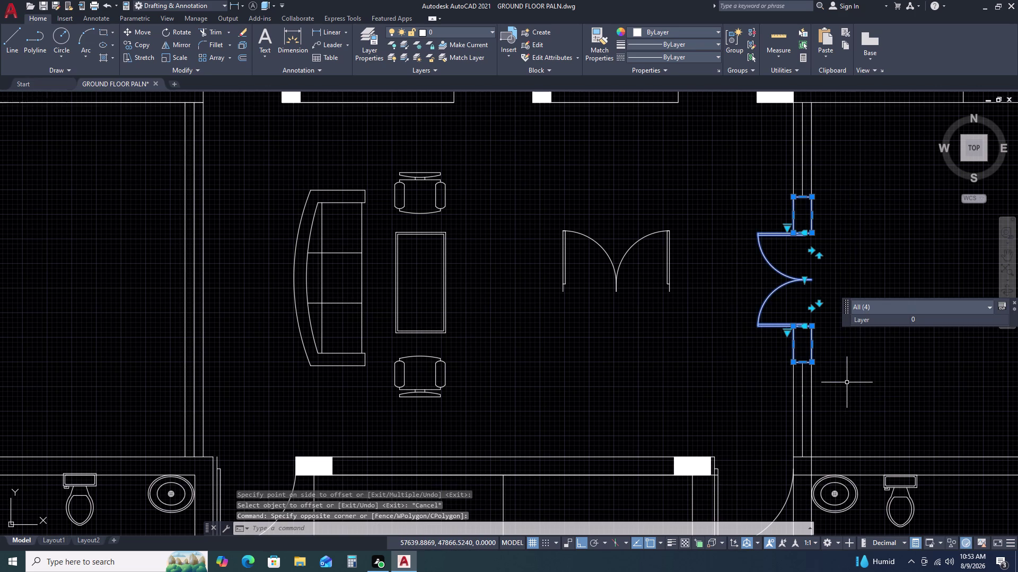
text(MI)
key(space)
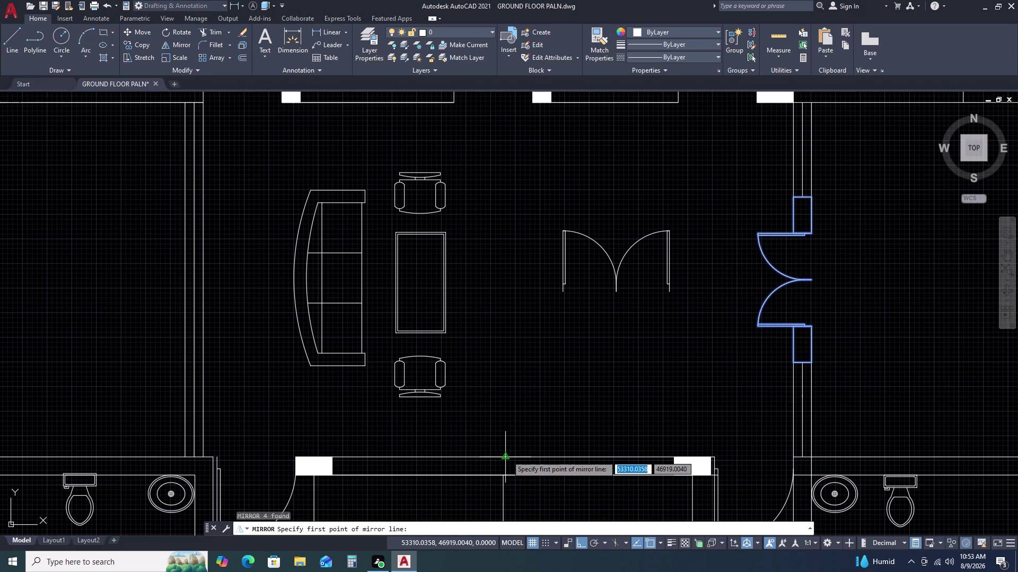
drag(504, 449, 494, 382)
click(490, 259)
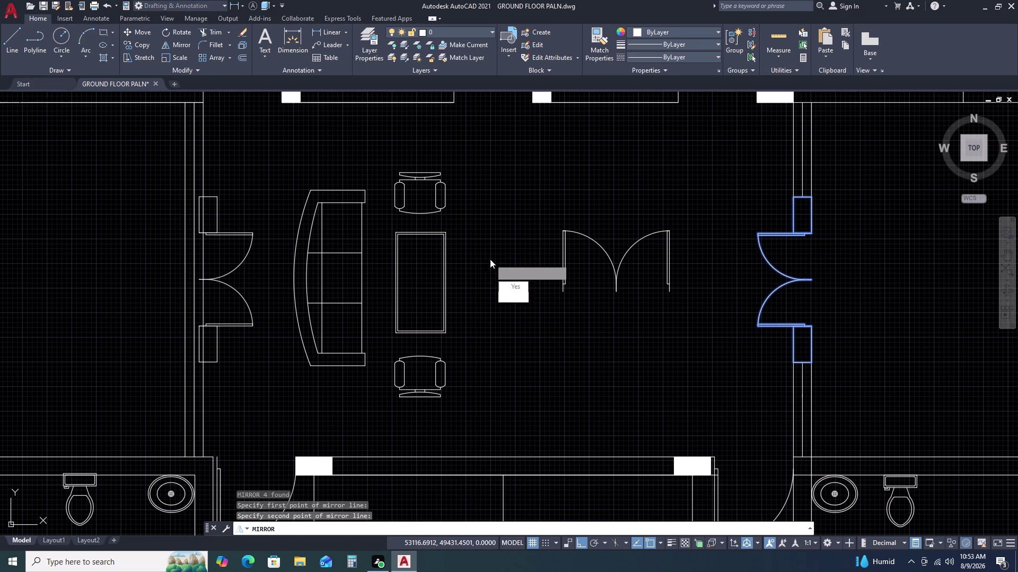
drag(515, 298, 489, 260)
scroll(down, 3)
scroll(up, 3)
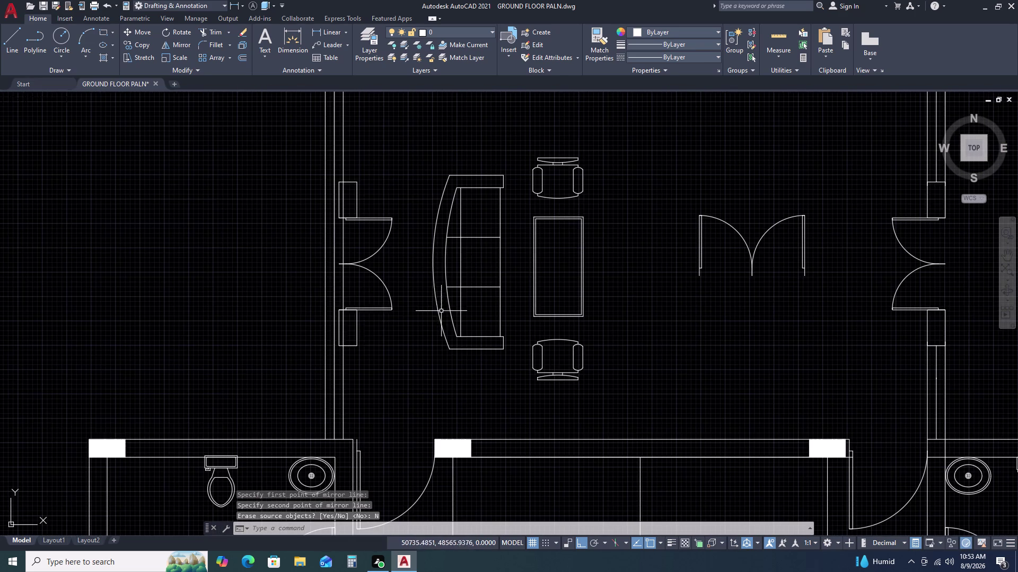
scroll(down, 3)
Select the mirrored double door's parts on the left side for moving.
click(309, 196)
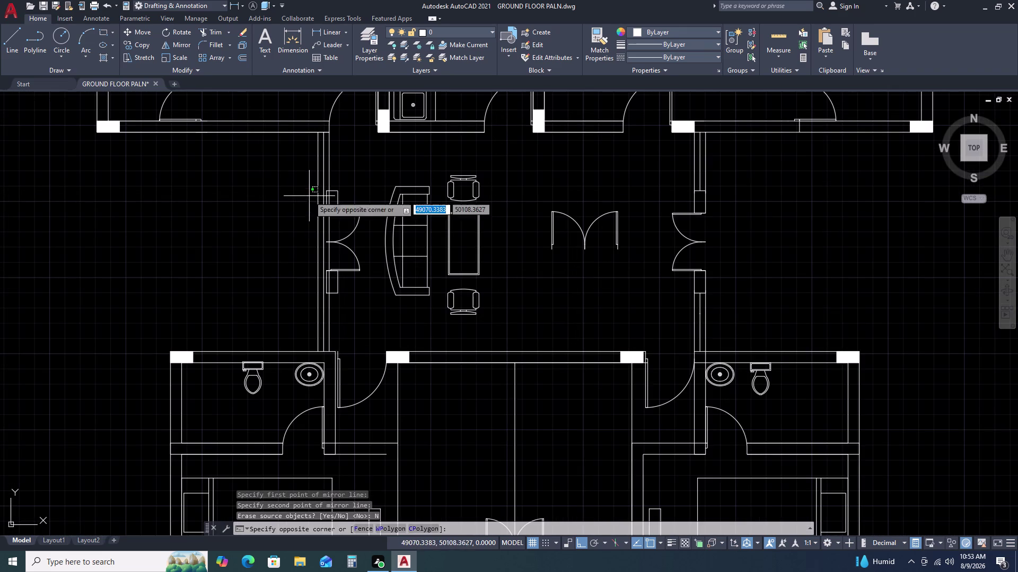
click(352, 300)
drag(355, 184, 355, 190)
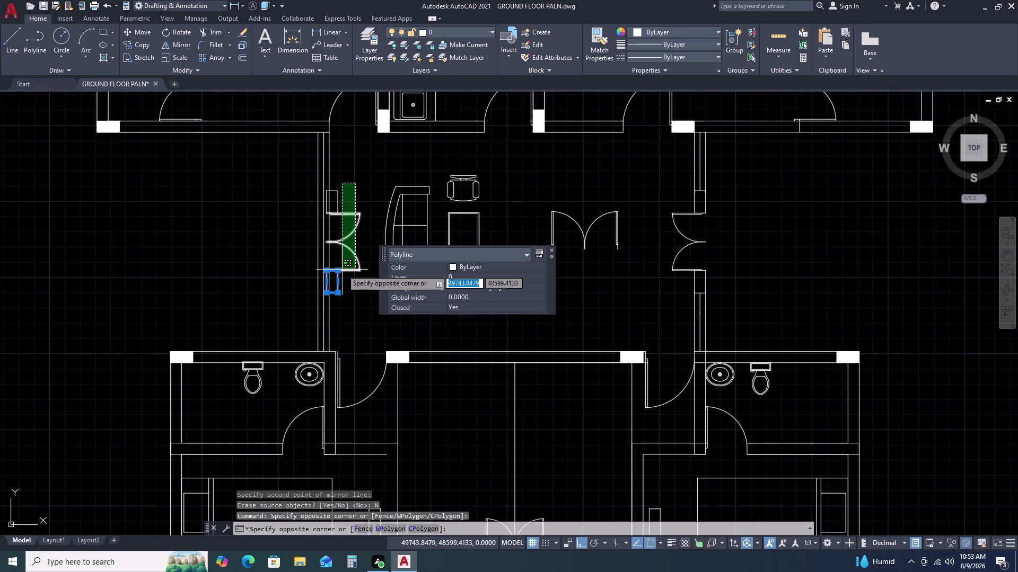
double_click(337, 284)
text(M)
key(space)
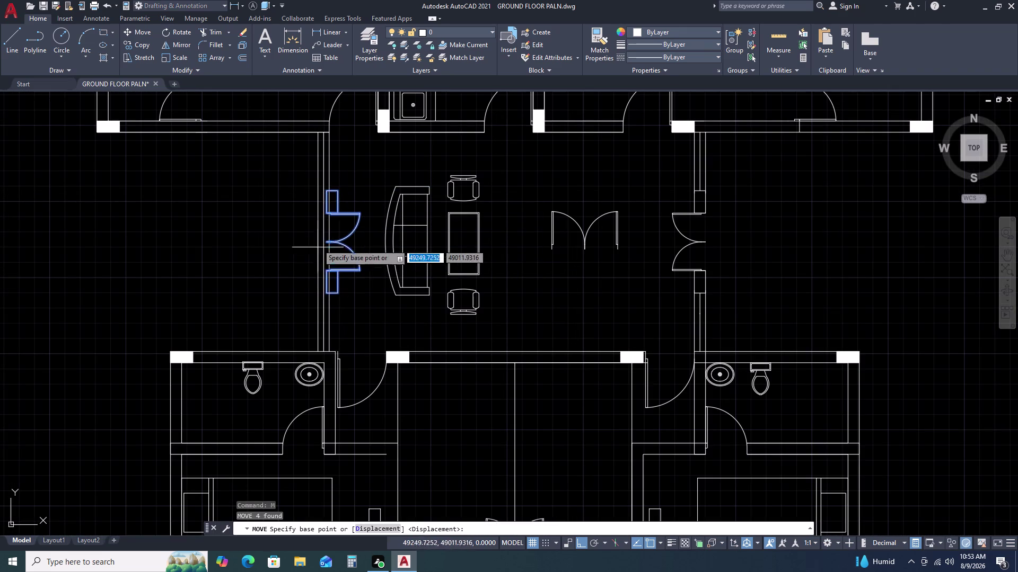
Reselect the mirrored door parts after two cancelled move attempts.
scroll(up, 3)
click(341, 255)
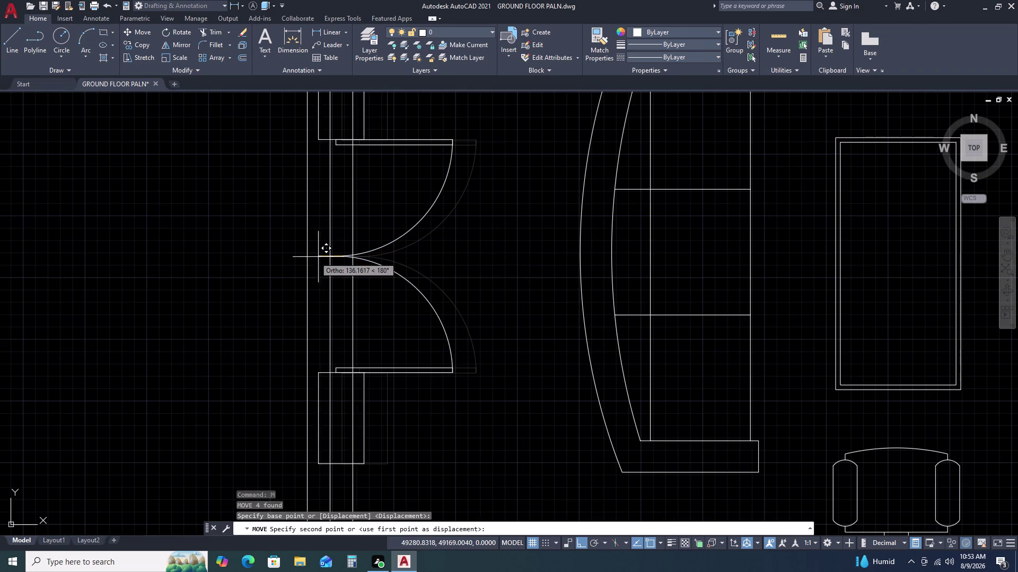
key(Escape)
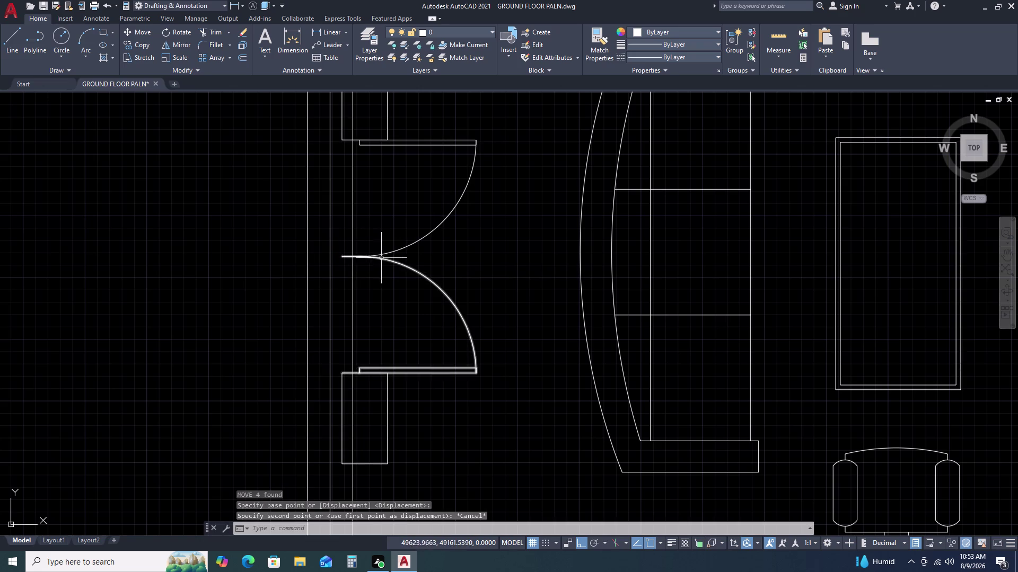
scroll(down, 3)
drag(360, 182, 385, 215)
click(441, 370)
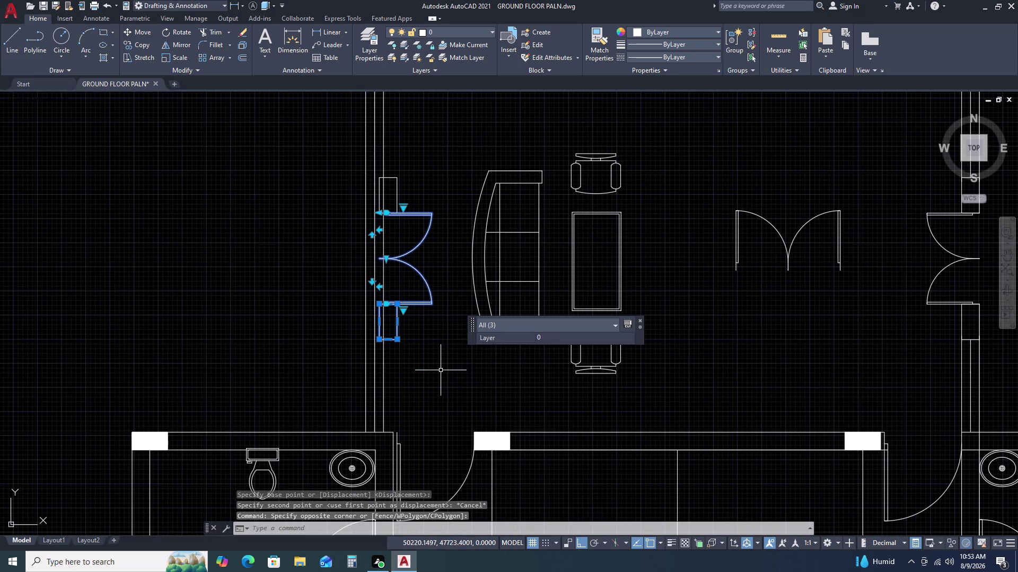
text(M)
key(space)
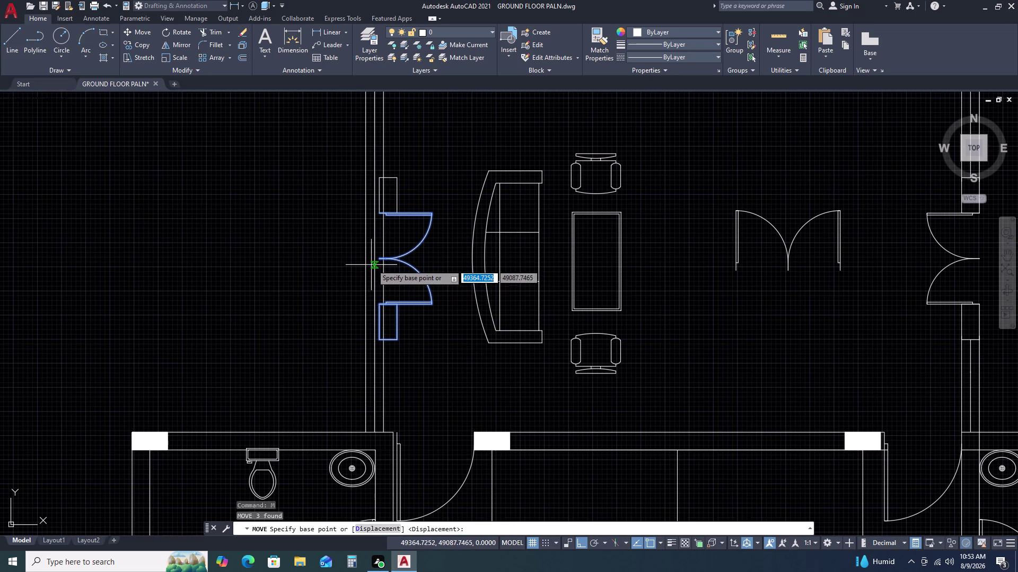
click(377, 260)
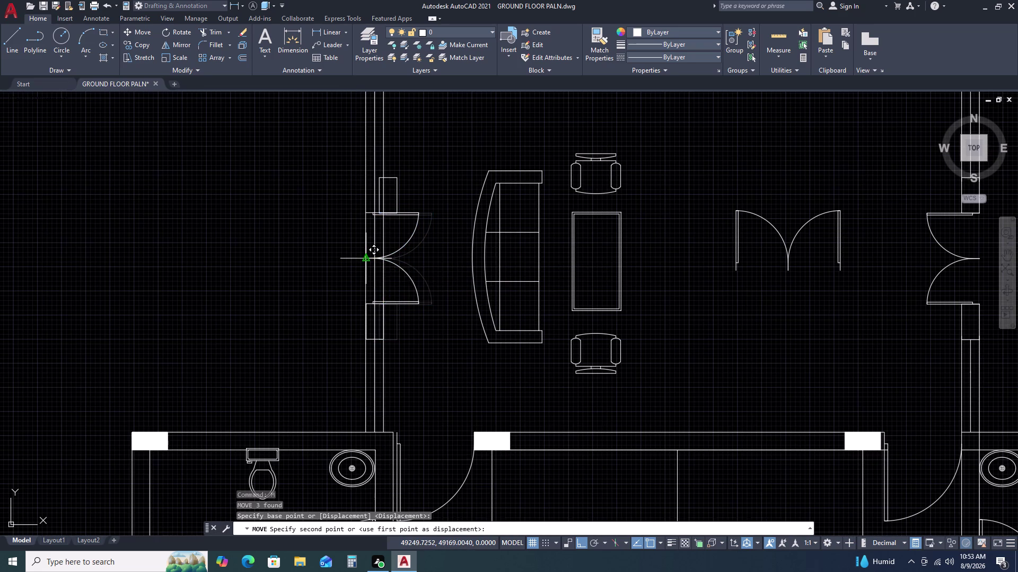
key(Escape)
Move all four mirrored door parts from their centre onto the new wall line.
click(337, 159)
click(434, 377)
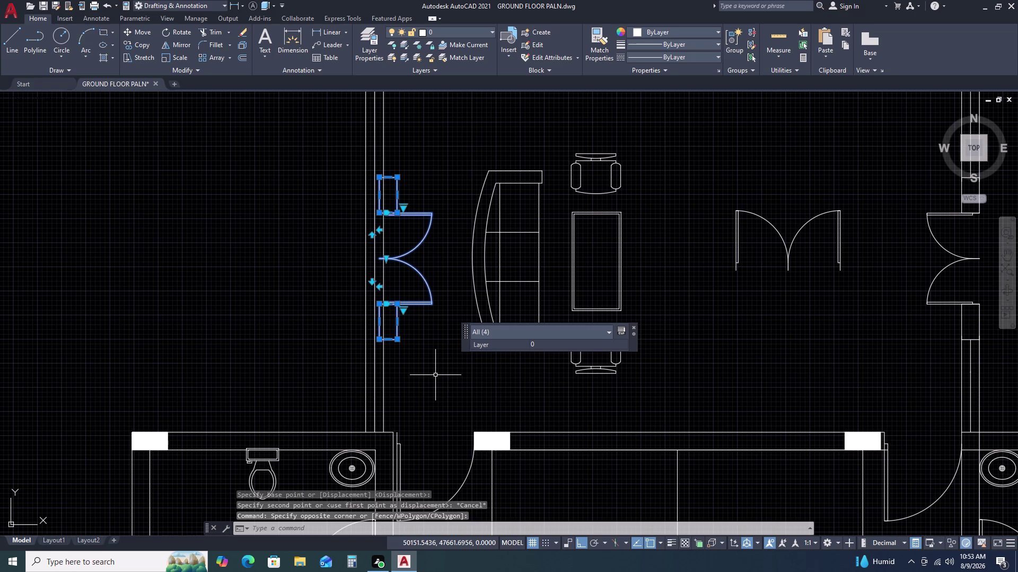
text(M)
key(space)
click(380, 262)
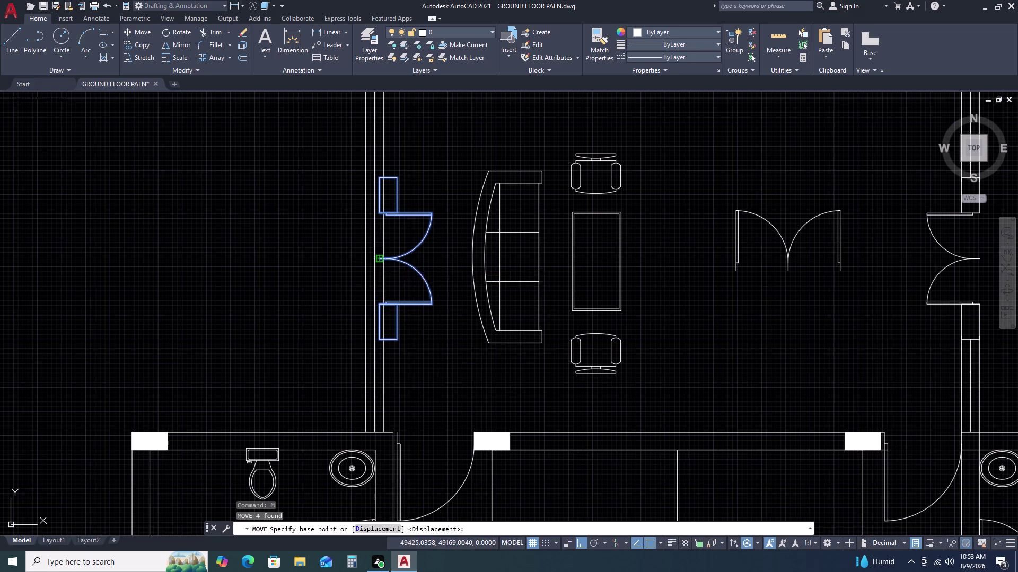
click(367, 263)
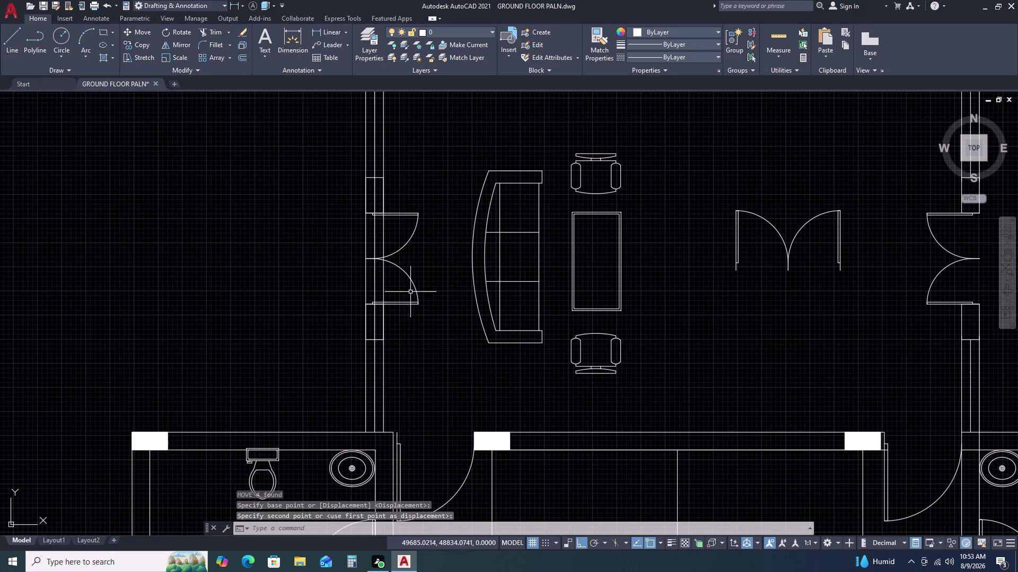
Trim the wall lines inside the left double-door opening and the stub between the arcs.
text(TR)
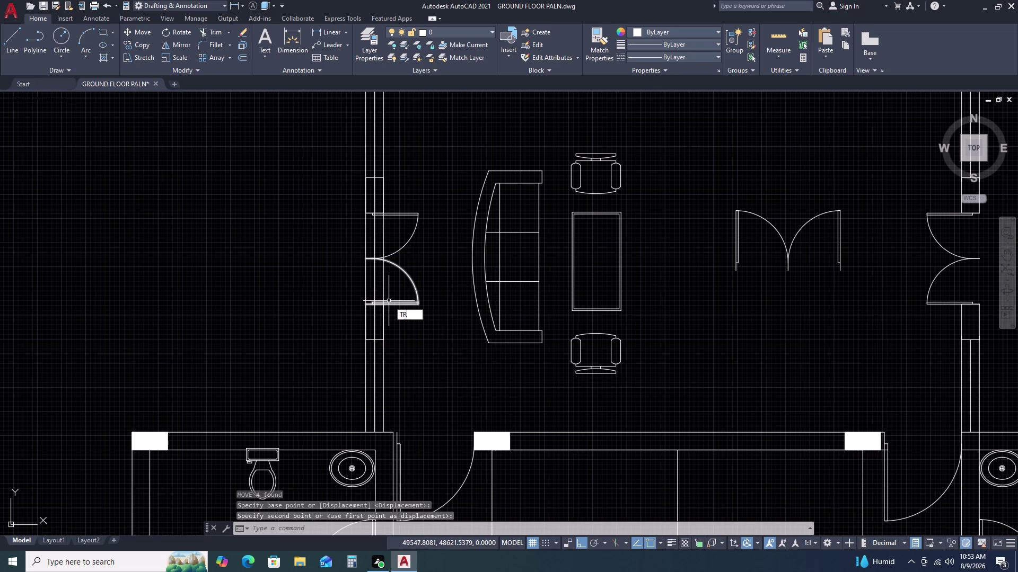
key(space)
scroll(down, 3)
scroll(up, 3)
click(396, 283)
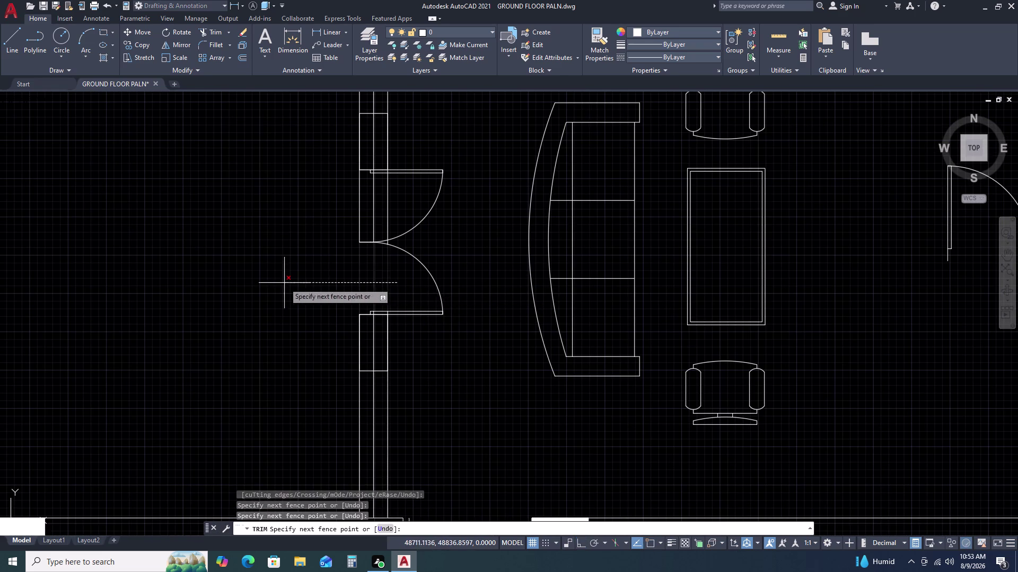
click(285, 283)
click(408, 196)
click(313, 203)
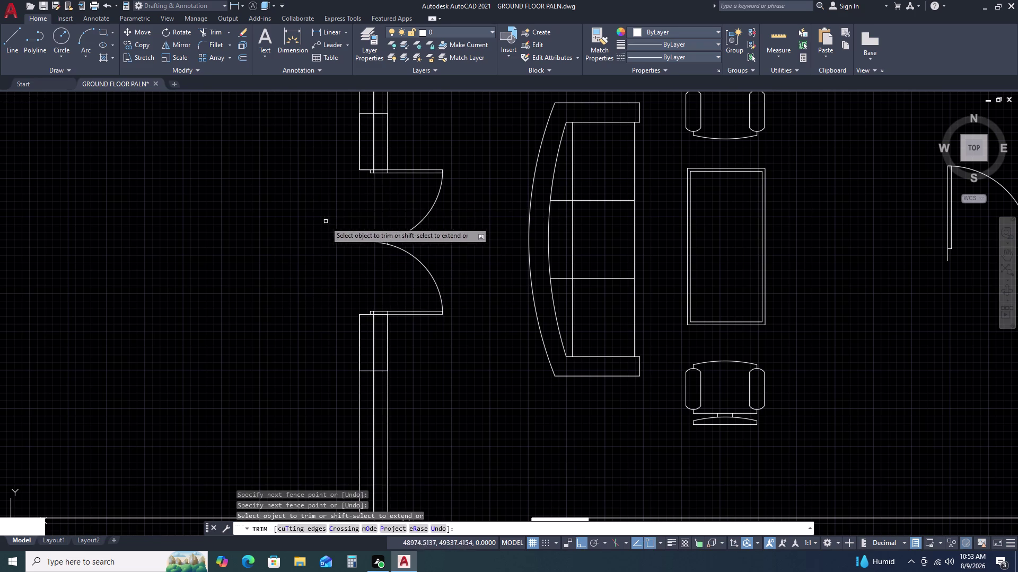
scroll(down, 3)
scroll(up, 3)
scroll(up, 3)
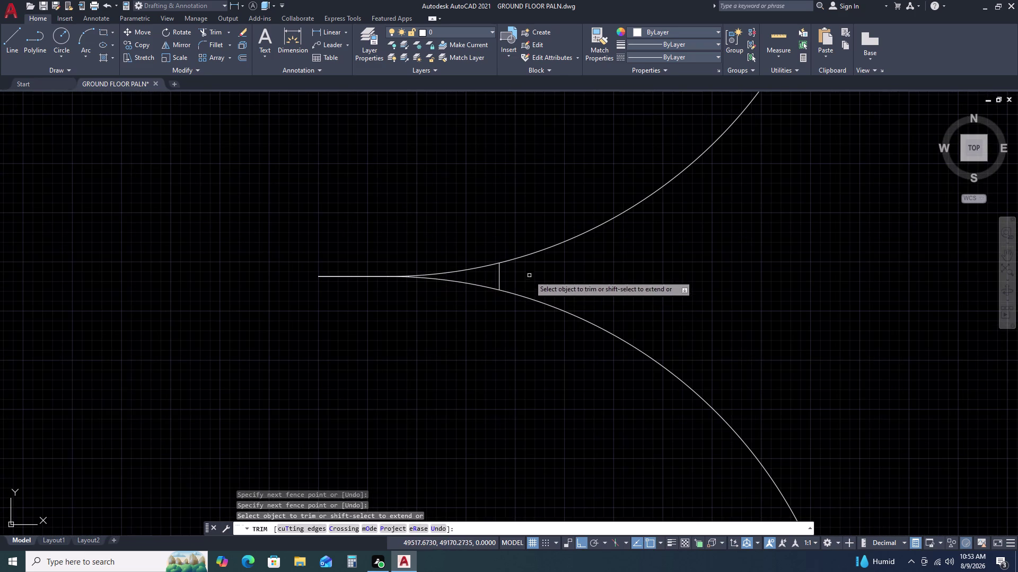
double_click(528, 275)
click(493, 278)
Trim the leftover wall line at the lower door jamb.
scroll(down, 3)
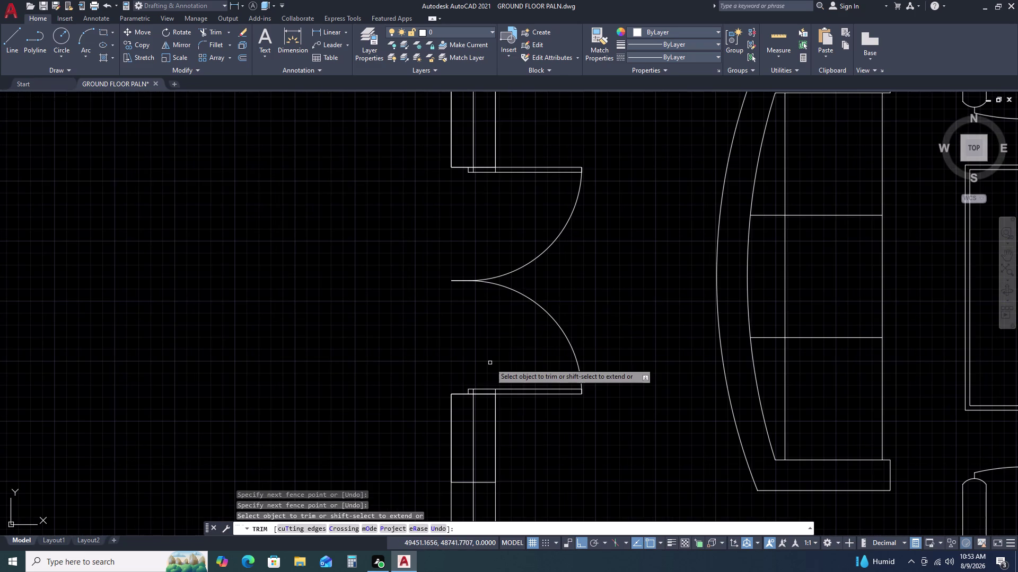
scroll(down, 3)
scroll(down, 3)
scroll(up, 3)
click(500, 373)
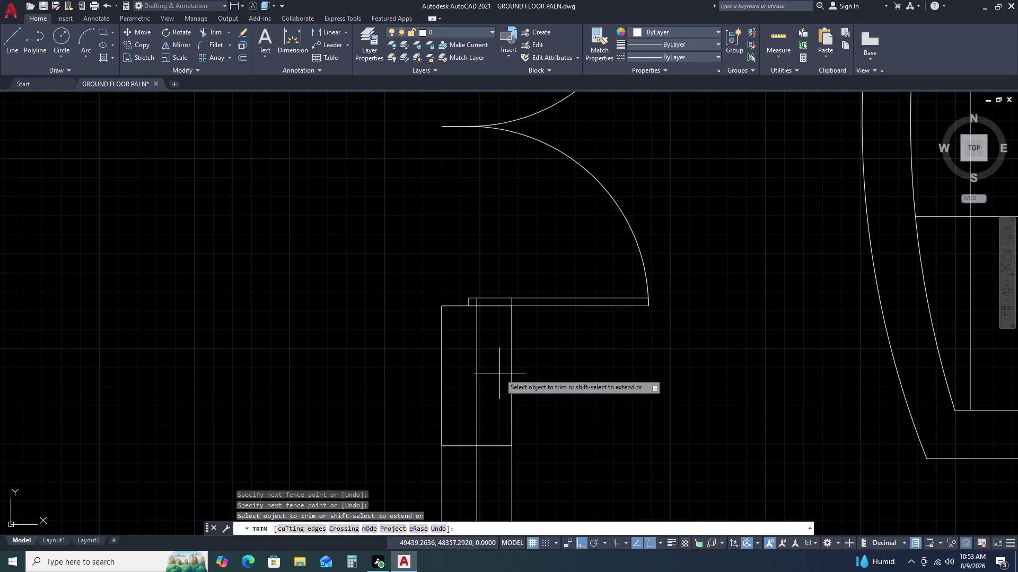
double_click(464, 396)
scroll(up, 3)
click(495, 309)
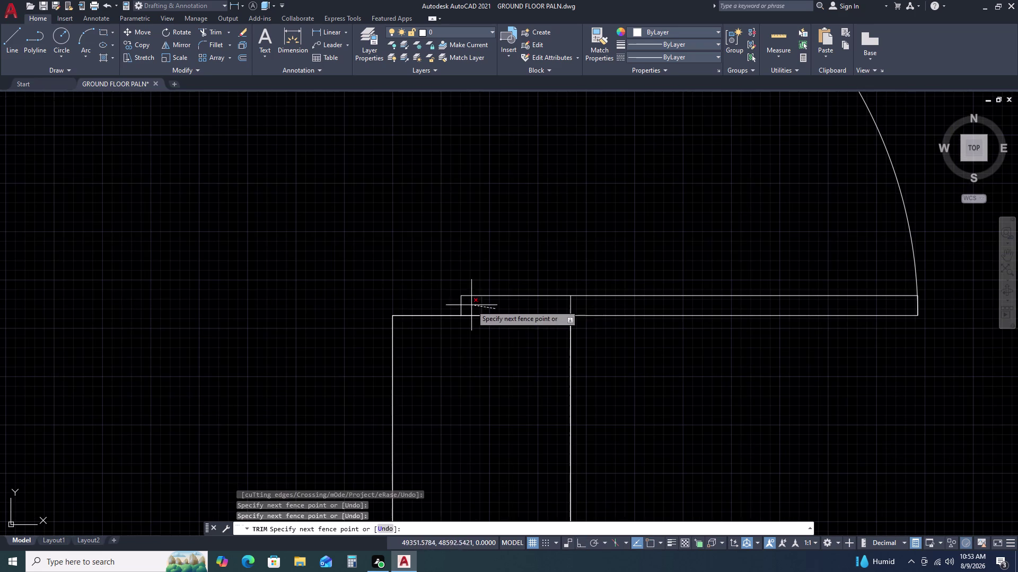
click(471, 306)
click(576, 303)
click(553, 307)
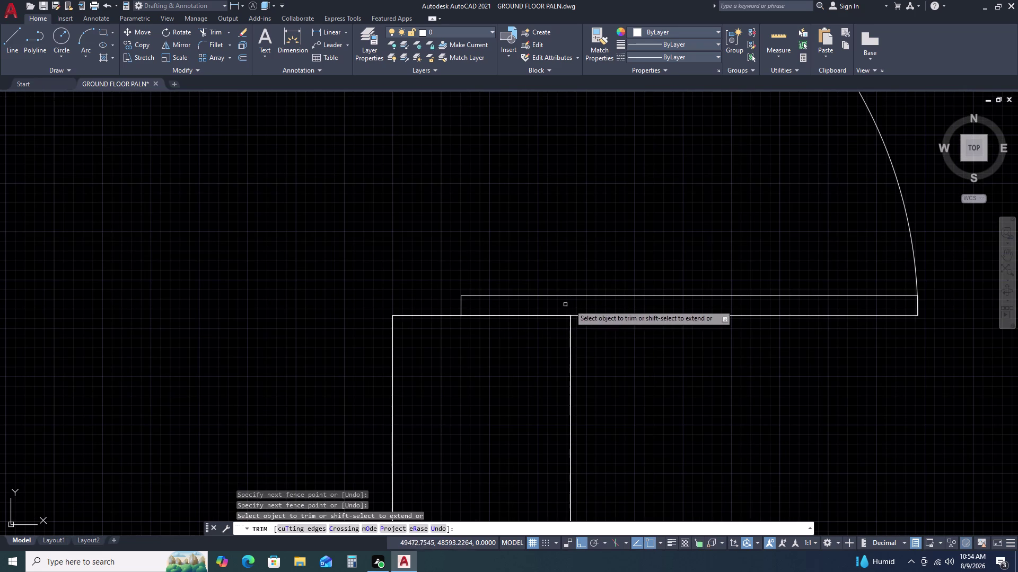
Cut the wall line stubs inside the lower opening and fence-trim the crossed lines.
scroll(down, 3)
double_click(606, 360)
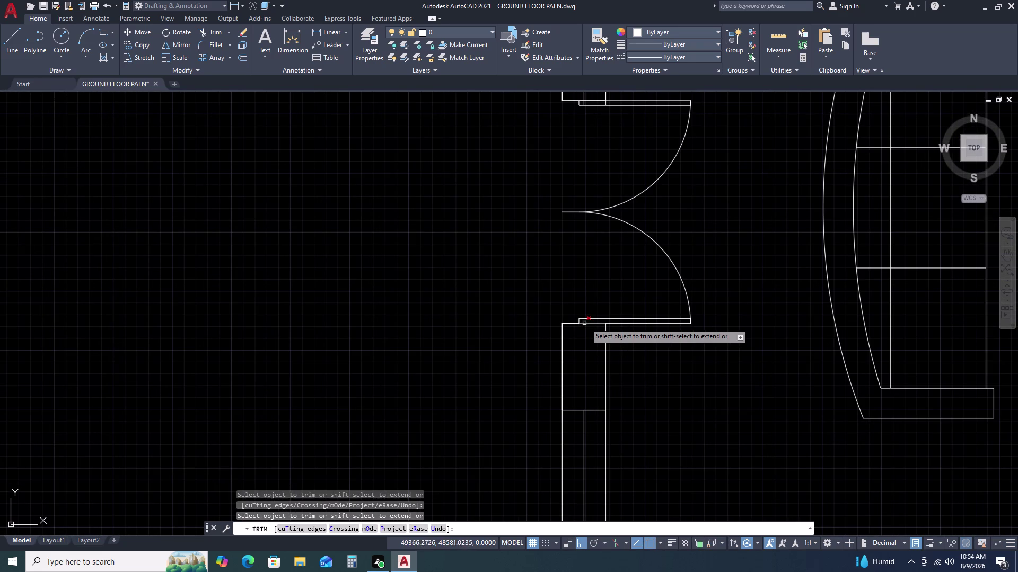
click(585, 322)
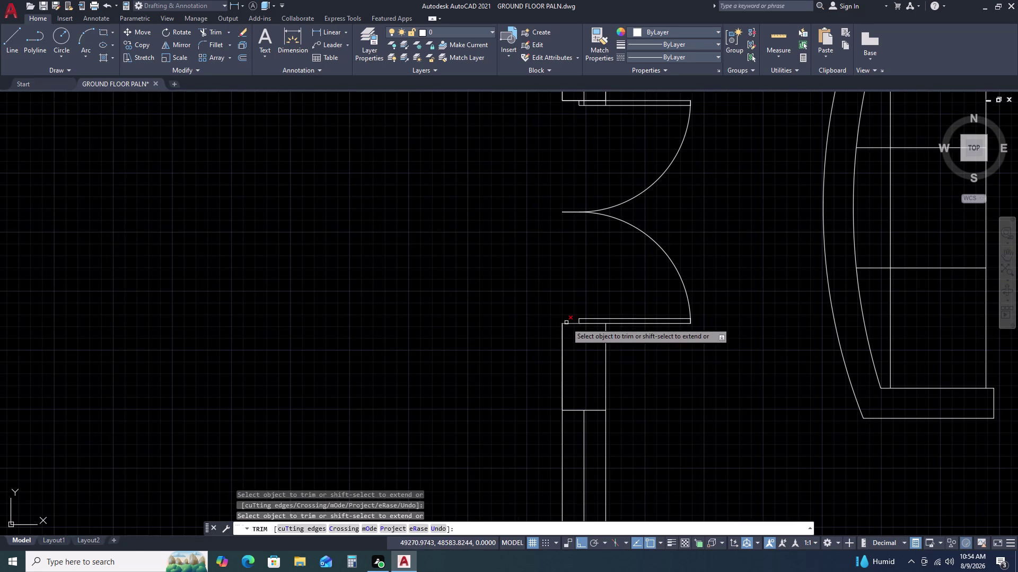
click(566, 323)
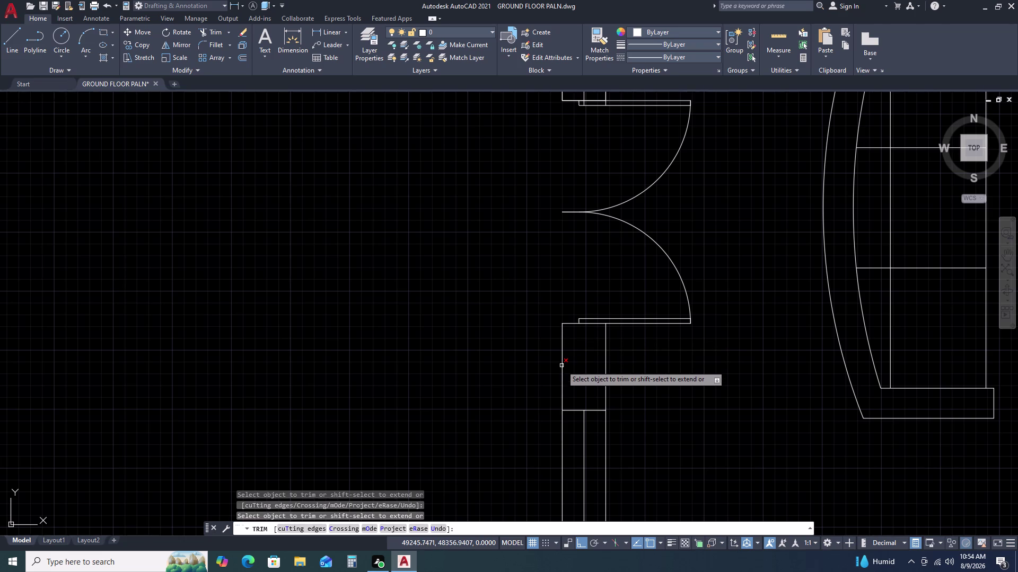
click(562, 365)
scroll(down, 3)
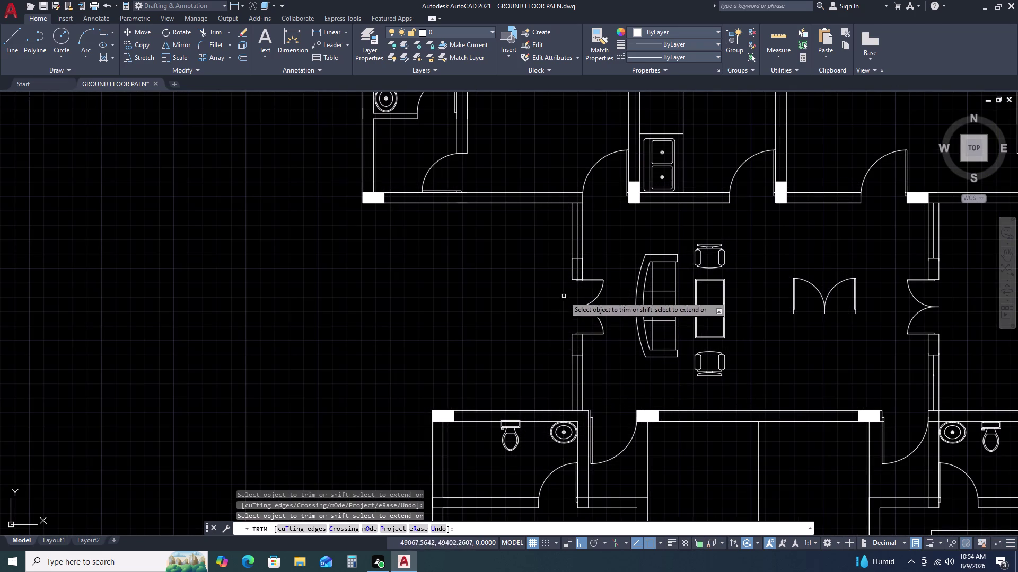
scroll(up, 3)
scroll(up, 3)
click(557, 260)
click(475, 347)
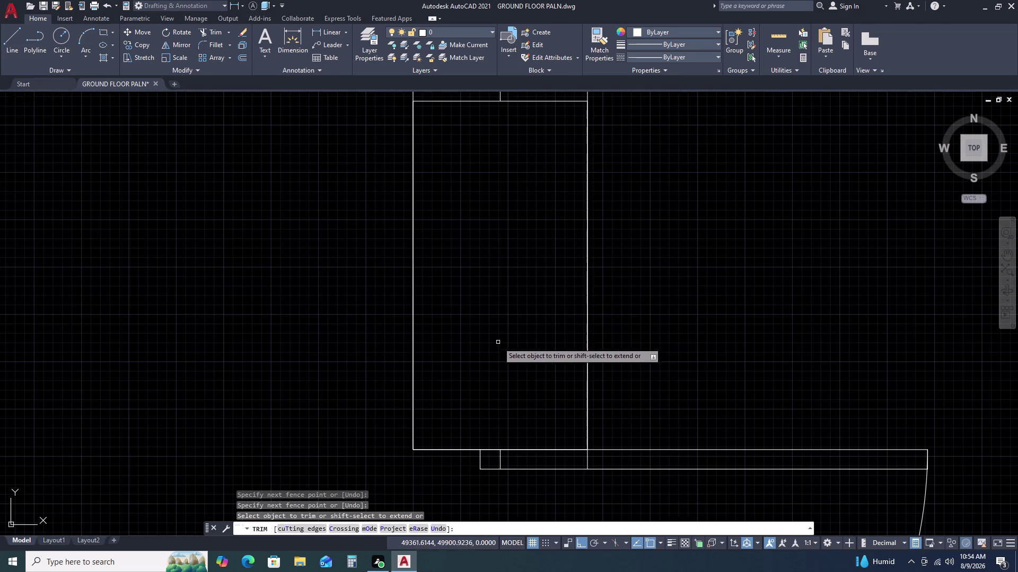
Trim the wall line pieces at the wall's bottom corner and the short wall lines.
scroll(down, 3)
double_click(535, 333)
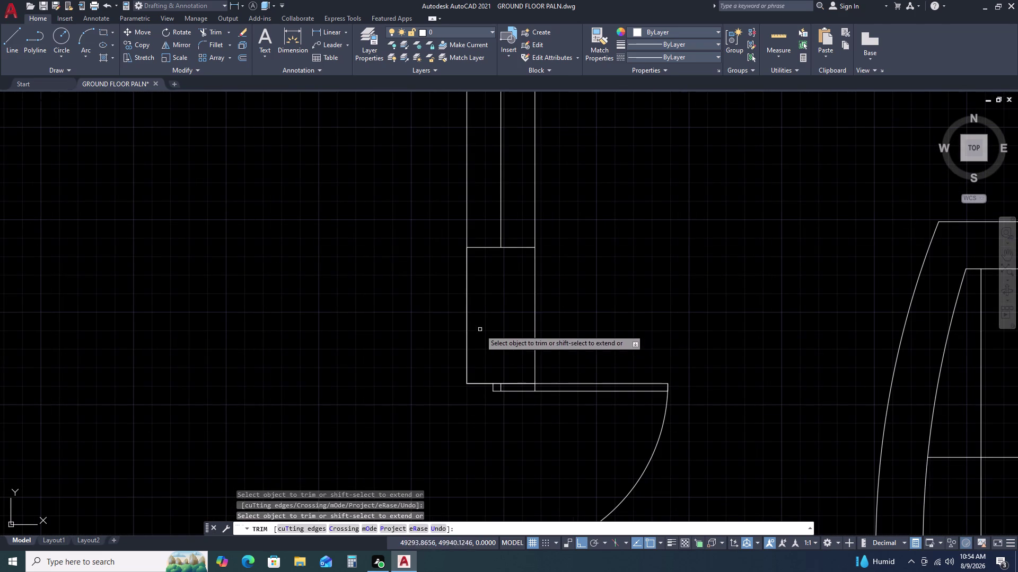
click(465, 338)
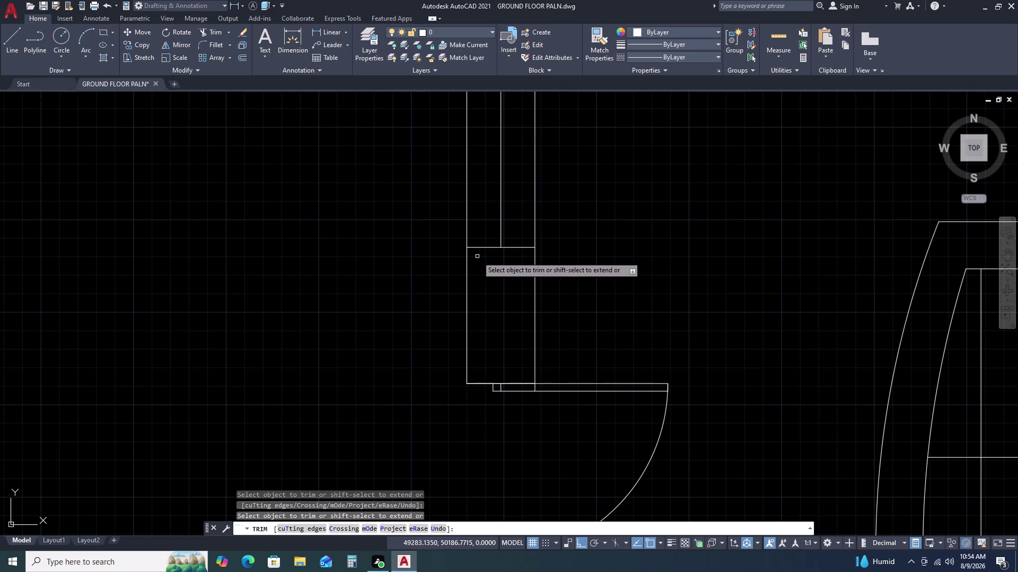
click(524, 385)
click(480, 385)
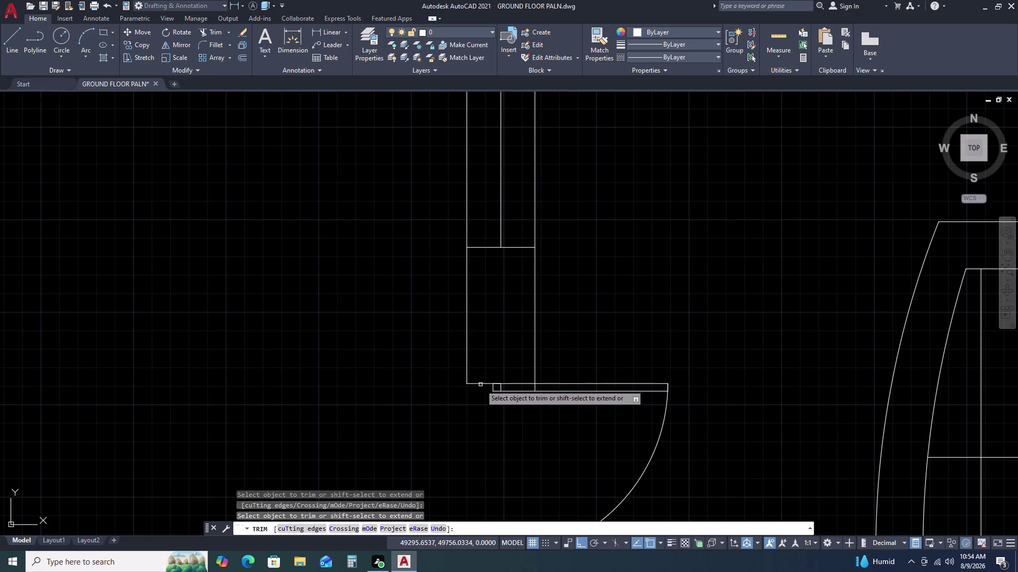
click(499, 388)
scroll(up, 3)
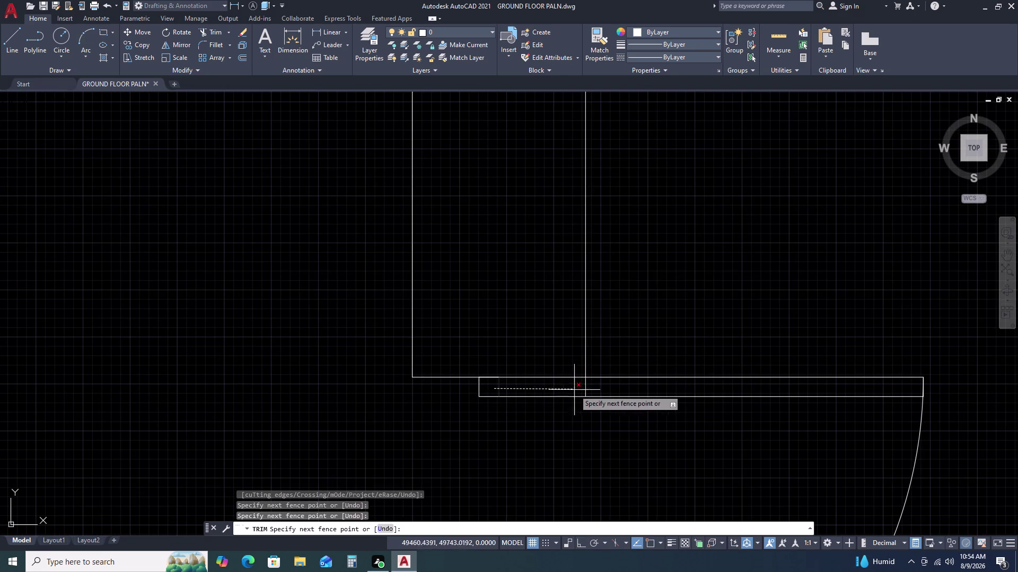
click(593, 391)
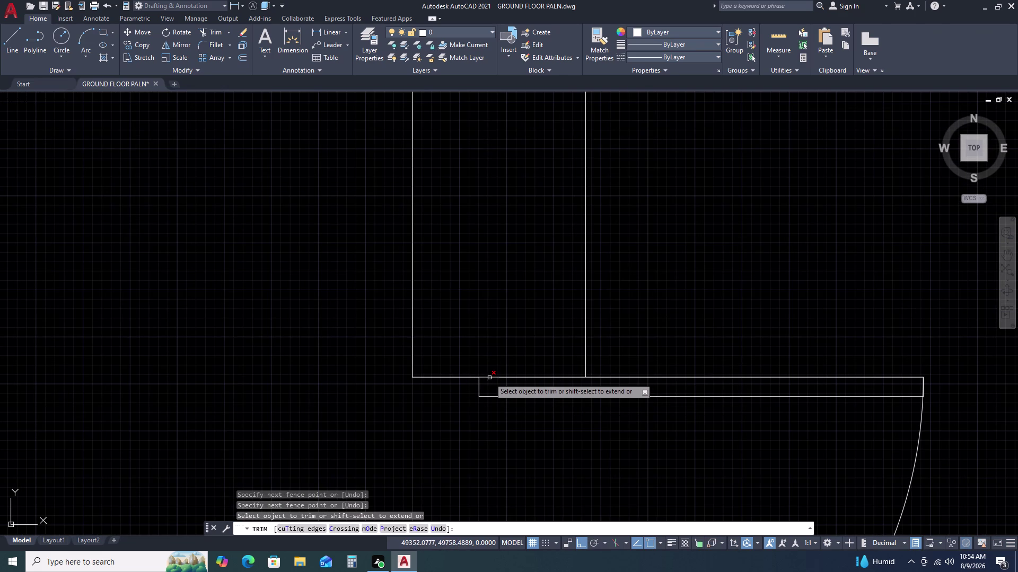
click(489, 378)
scroll(down, 3)
scroll(down, 3)
Trim the wall line stubs near the bathroom and living room corner, then end Trim.
middle_drag(603, 425, 539, 385)
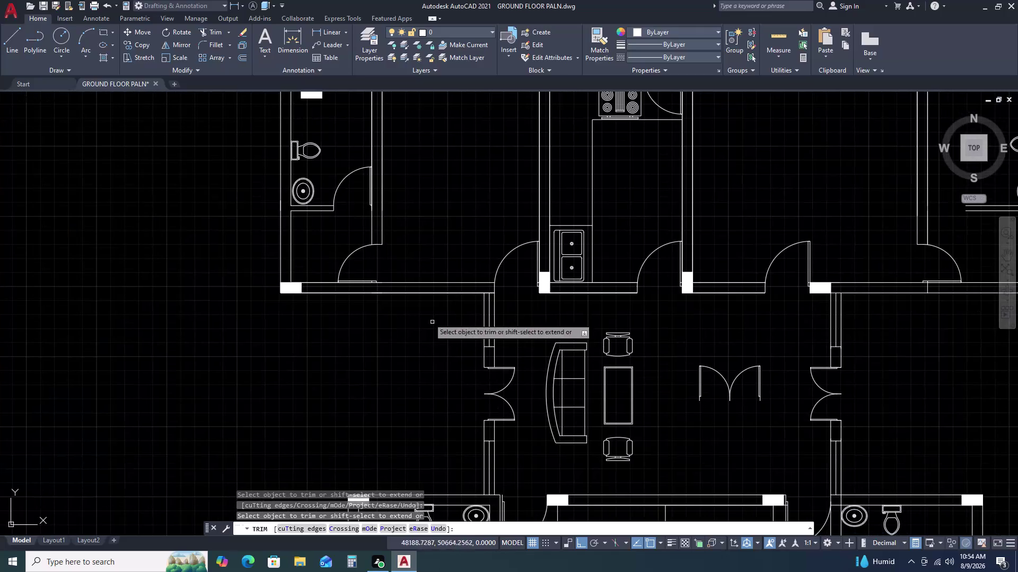
click(412, 293)
click(379, 293)
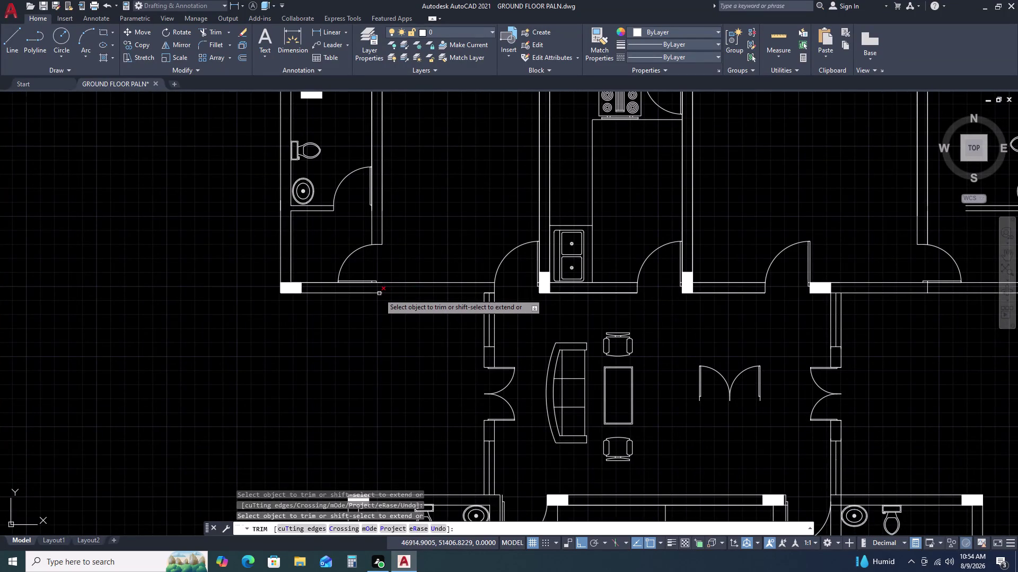
click(486, 293)
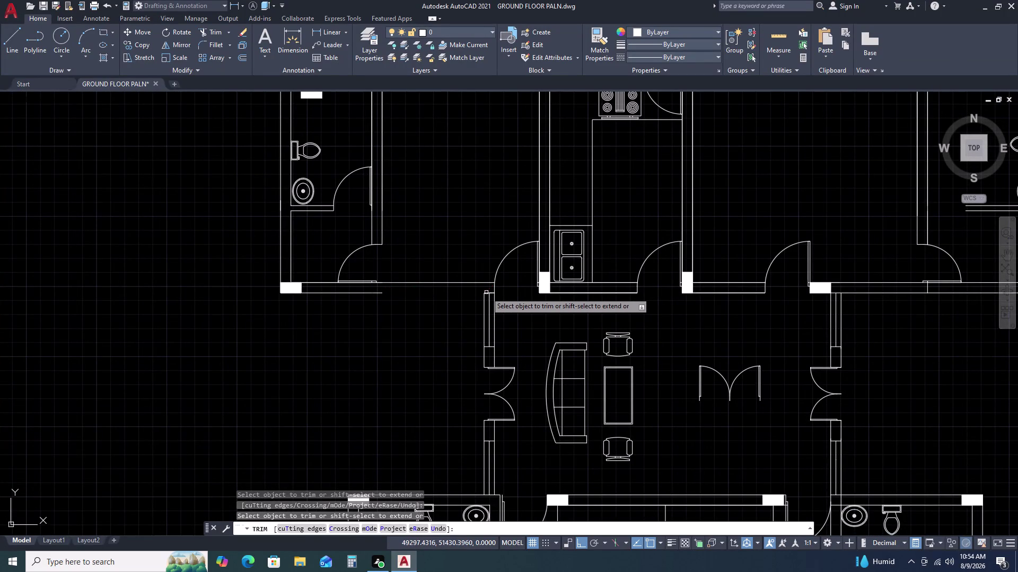
scroll(up, 3)
click(501, 295)
key(Escape)
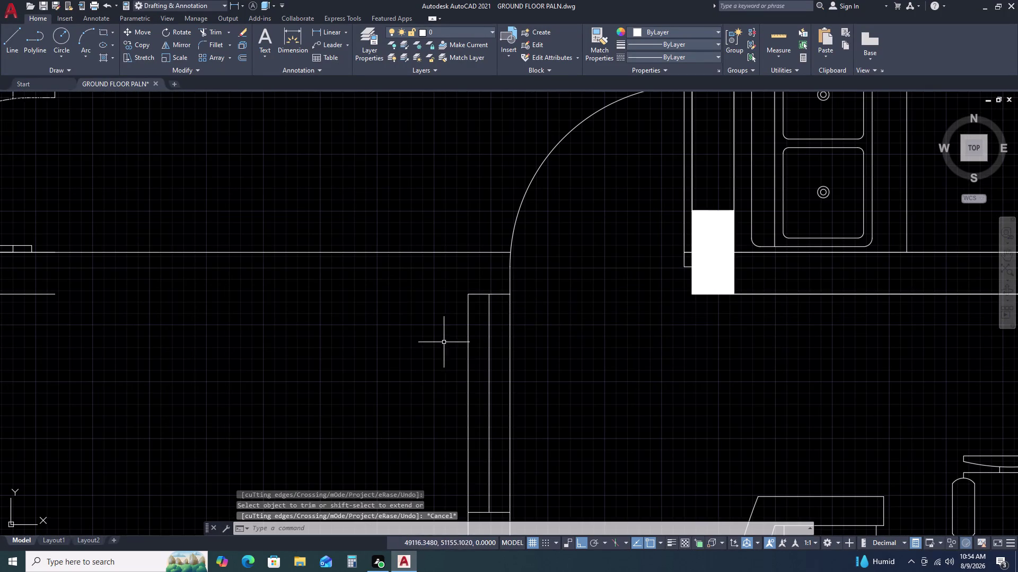
scroll(down, 3)
Try extending the bathroom wall line with EXTEND, then cancel.
key(e)
key(x)
key(space)
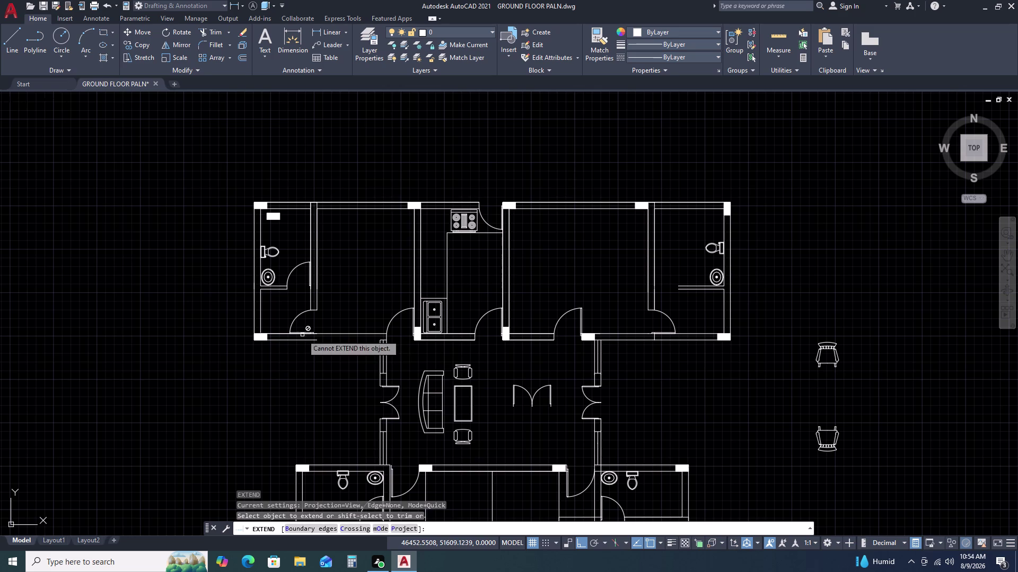
click(314, 339)
key(Escape)
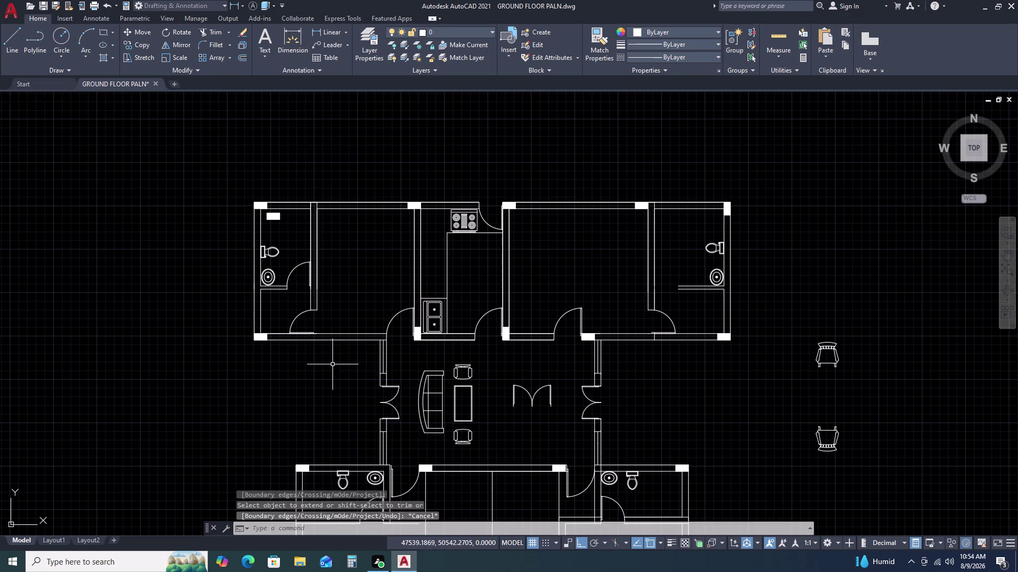
Erase the stray wall line near the living room.
scroll(up, 3)
scroll(up, 3)
scroll(up, 3)
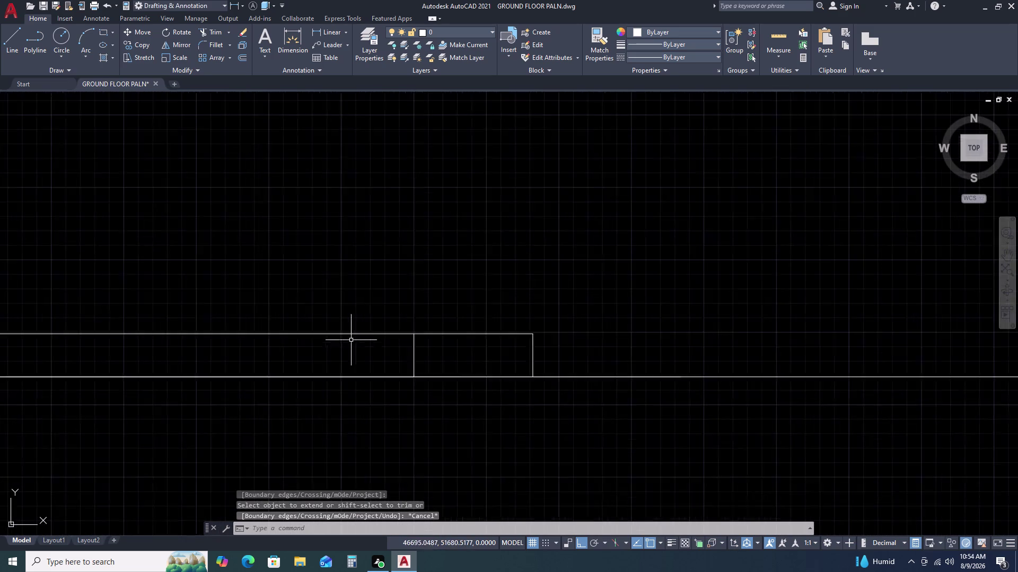
scroll(up, 3)
click(471, 358)
click(387, 364)
key(Delete)
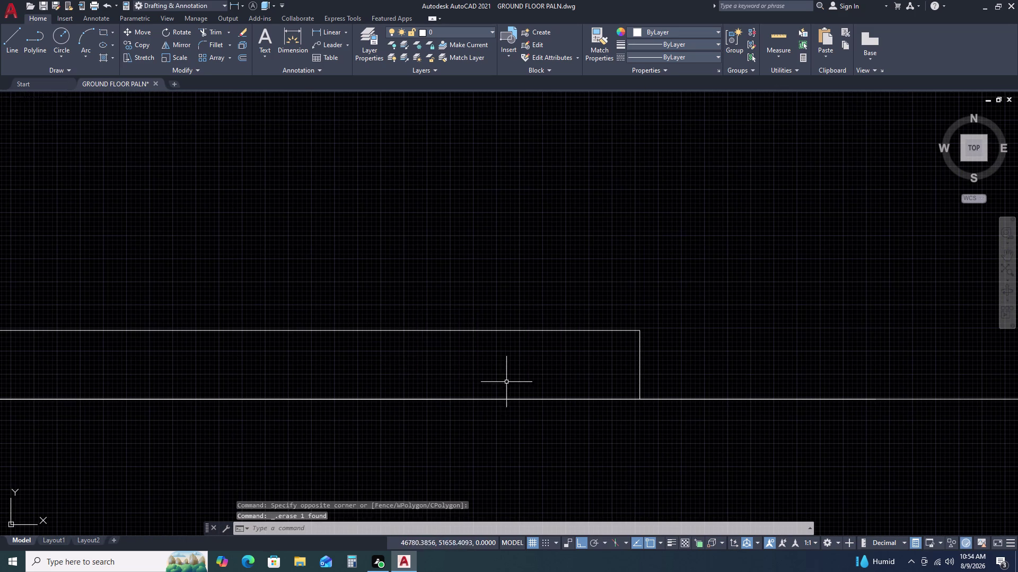
Fence-trim the door sill and wall lines with TR, then undo the trim.
scroll(down, 3)
scroll(down, 3)
text(TR)
key(space)
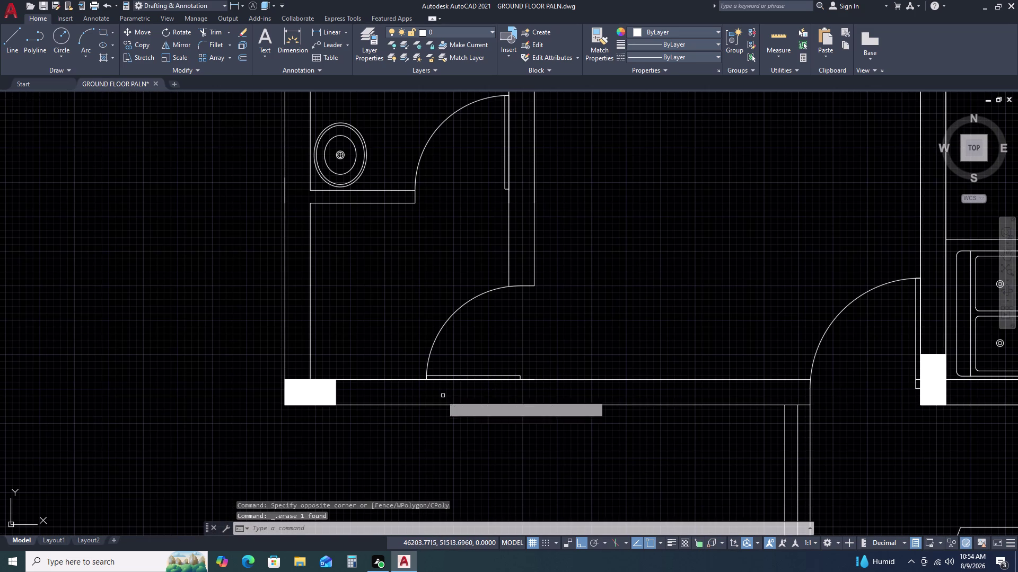
click(440, 380)
click(455, 380)
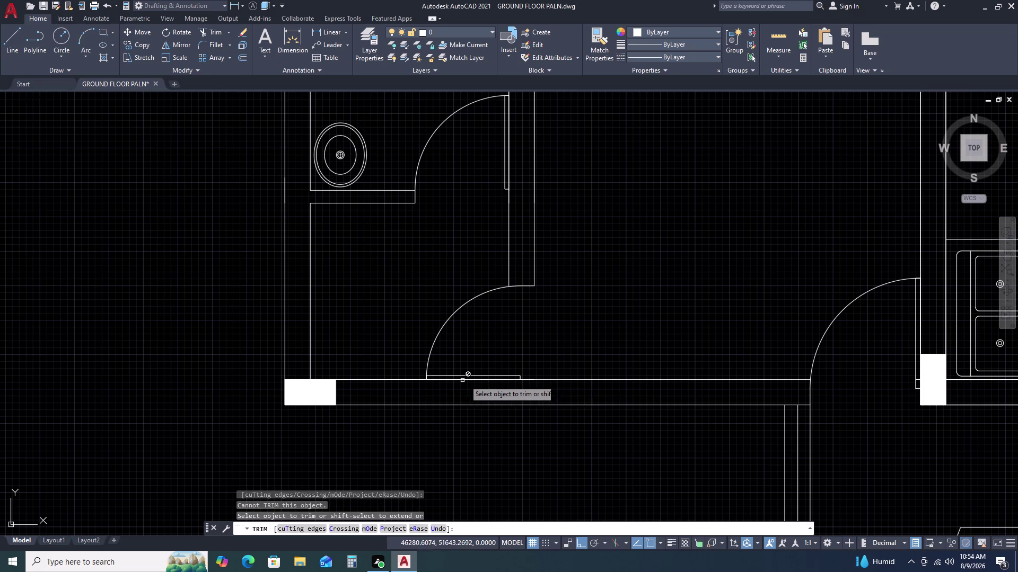
click(500, 382)
click(534, 379)
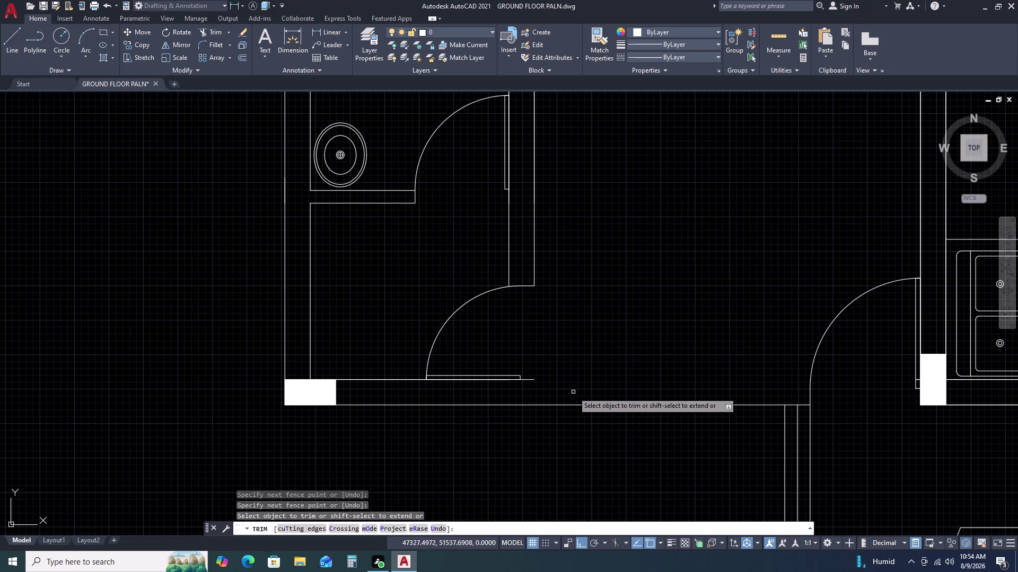
key(Escape)
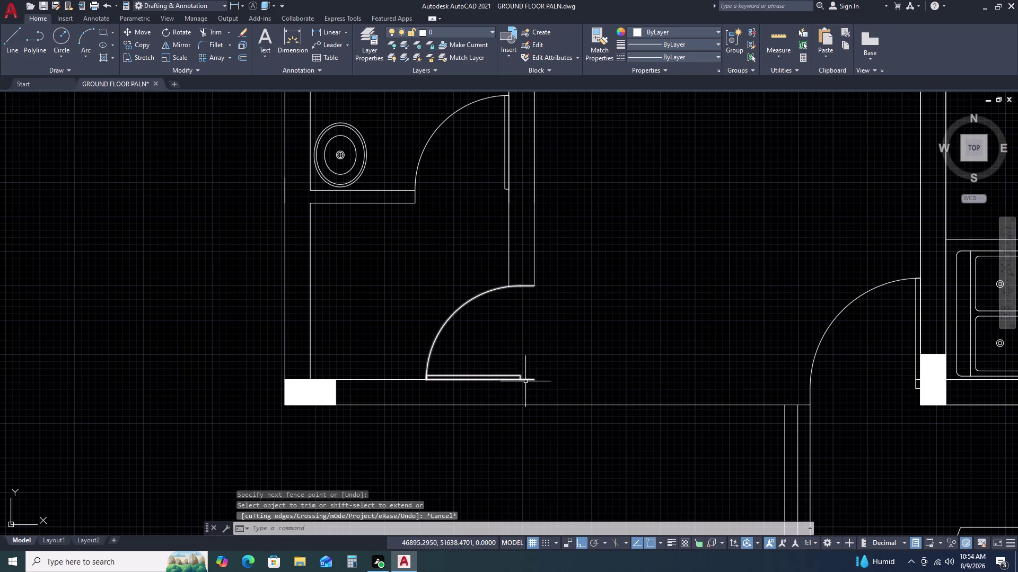
key(ctrl+z)
Delete the two redundant 675-size door blocks in the hall.
scroll(down, 3)
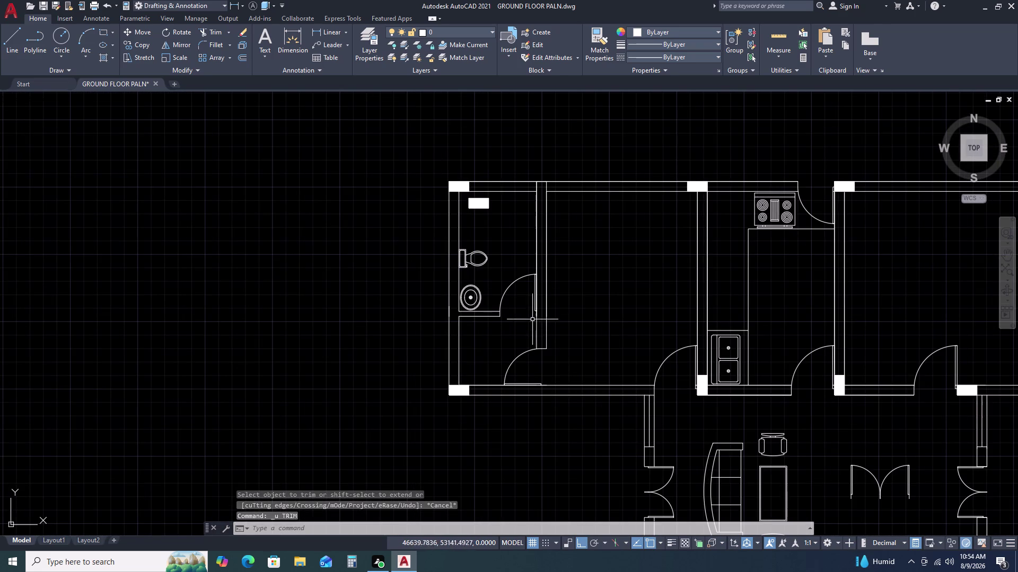
middle_drag(578, 304, 409, 297)
scroll(down, 3)
middle_drag(720, 410, 580, 322)
scroll(up, 3)
click(586, 260)
double_click(429, 318)
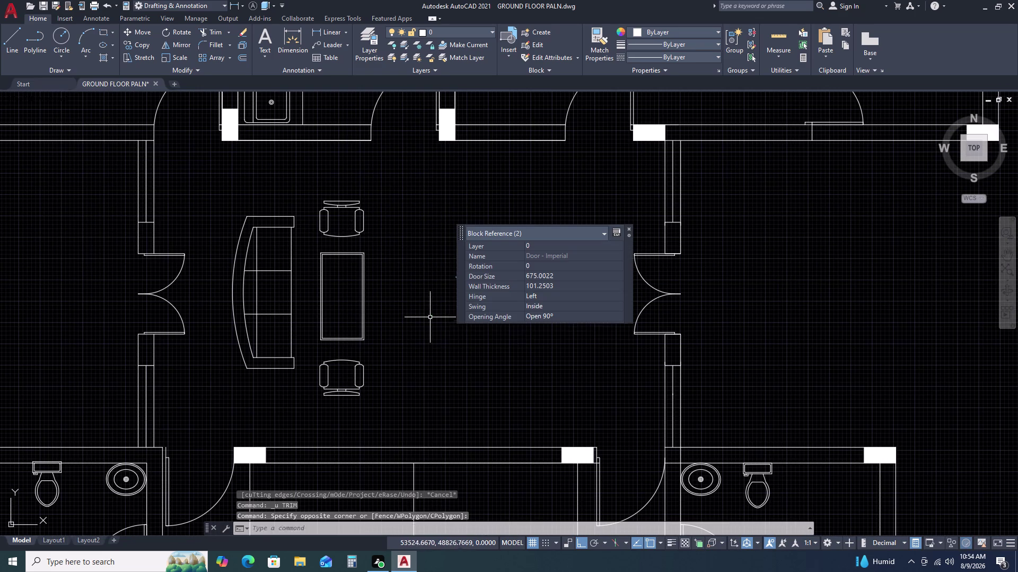
key(Delete)
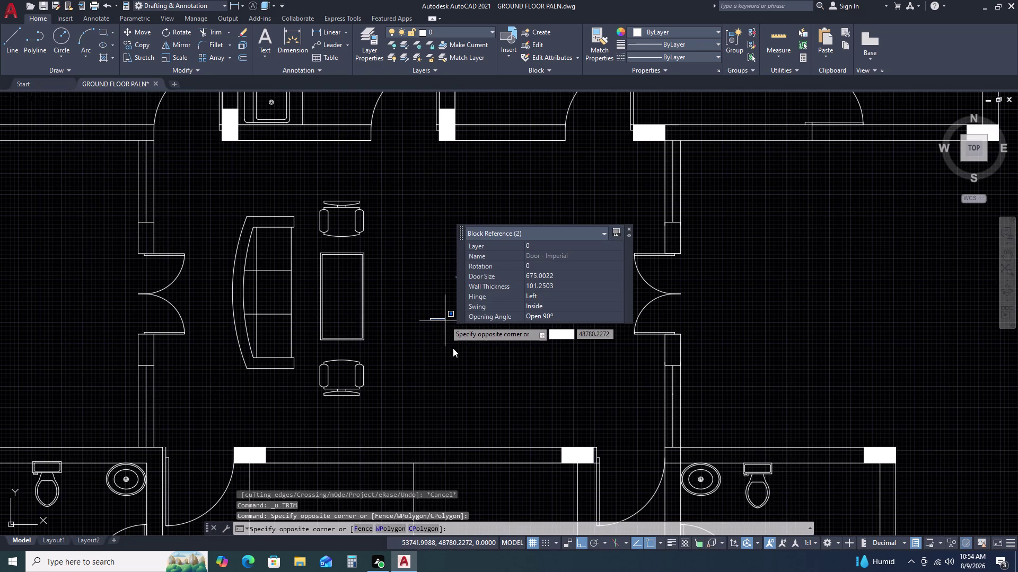
key(Escape)
key(Delete)
Inspect the left wall door block, then select the inner partition wall line by the kitchen.
scroll(down, 3)
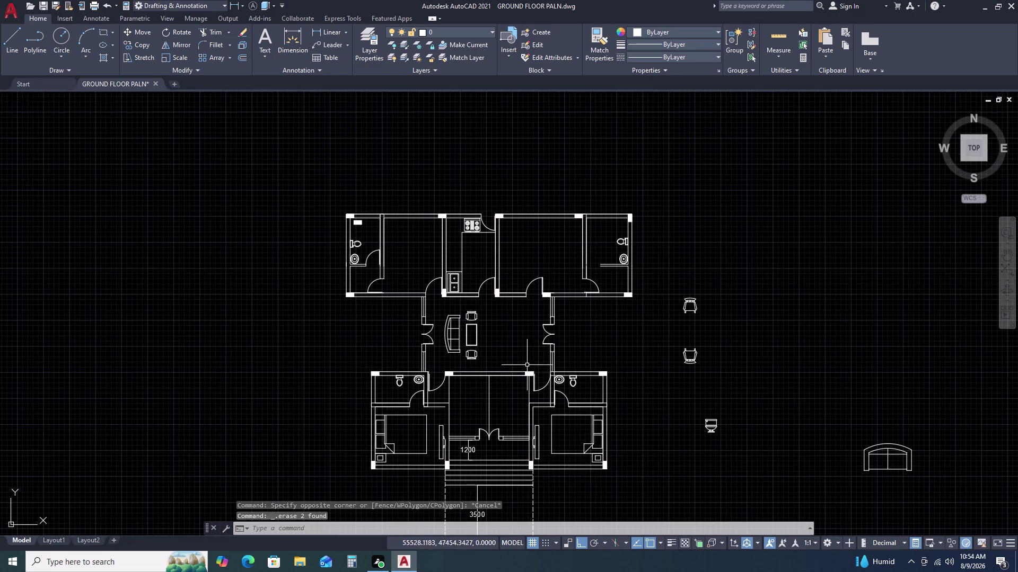
scroll(up, 3)
scroll(up, 3)
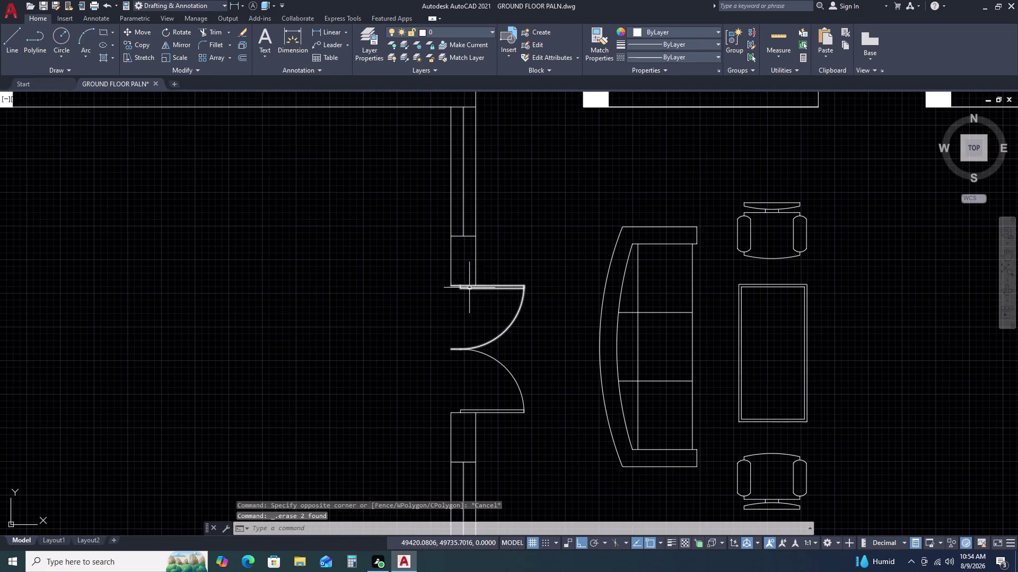
click(498, 287)
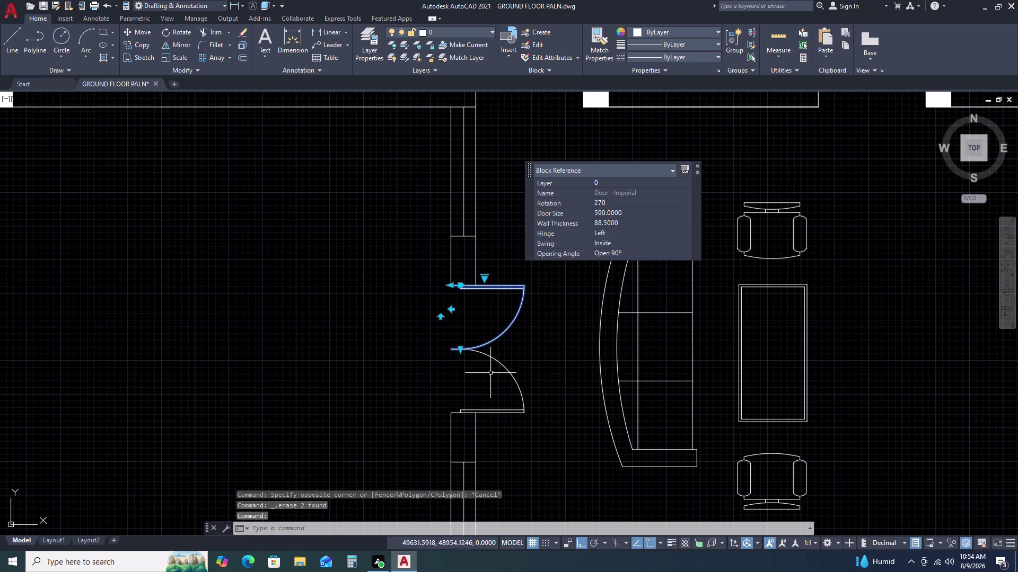
key(Escape)
scroll(down, 3)
middle_drag(441, 396, 414, 367)
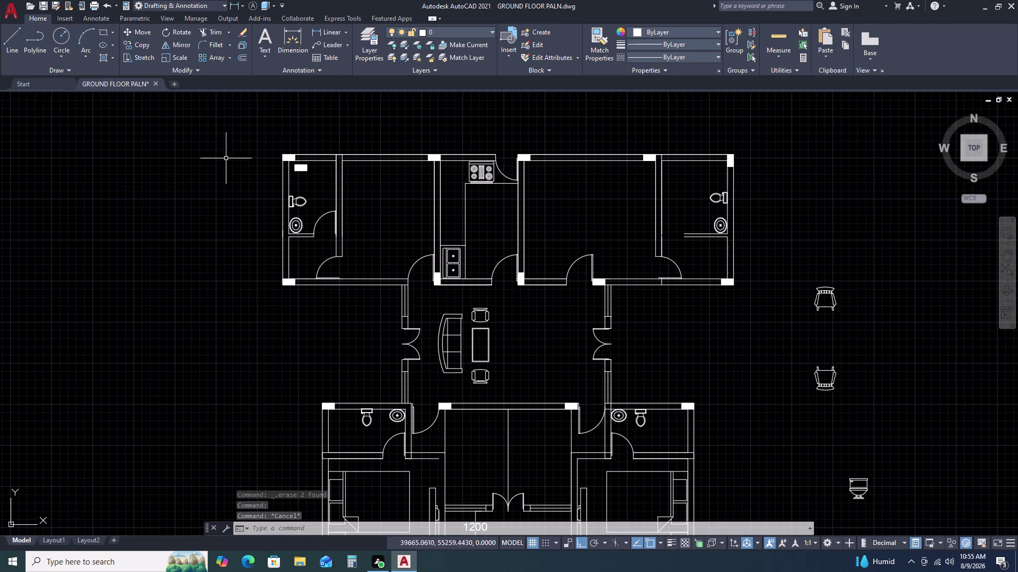
scroll(up, 3)
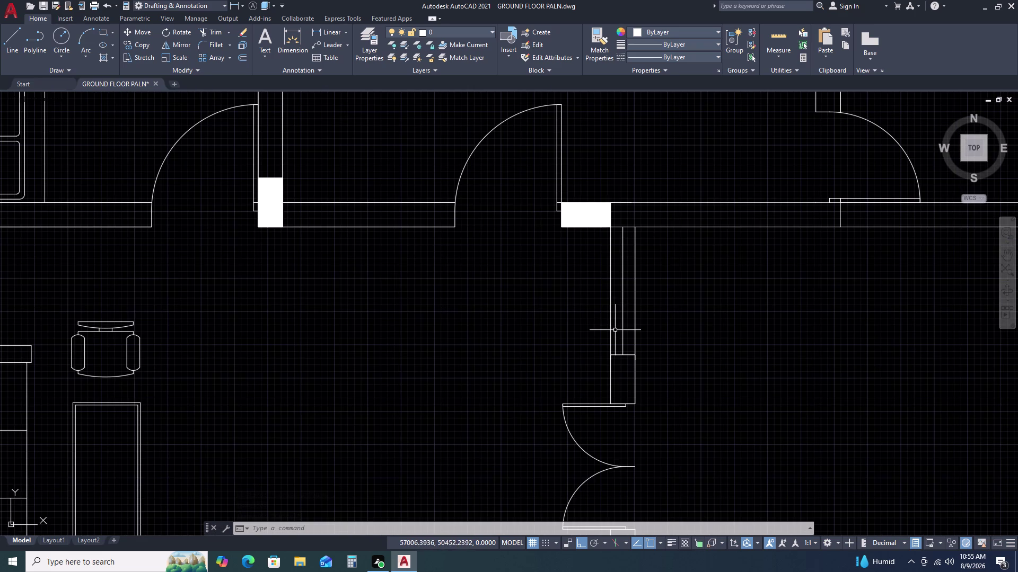
click(622, 313)
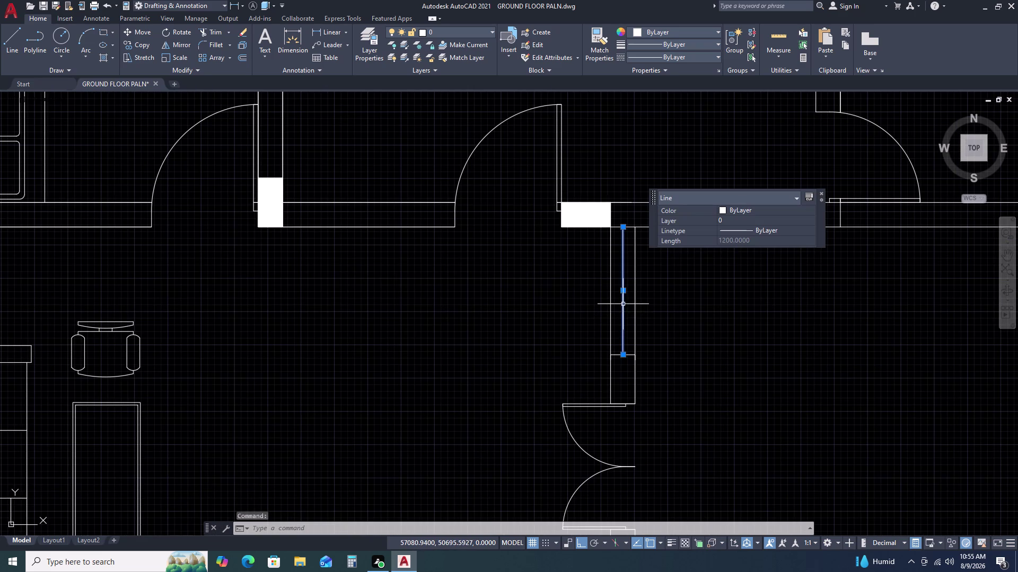
Start an offset of 75, cancel it, and select the wall line below the window.
text(O)
key(space)
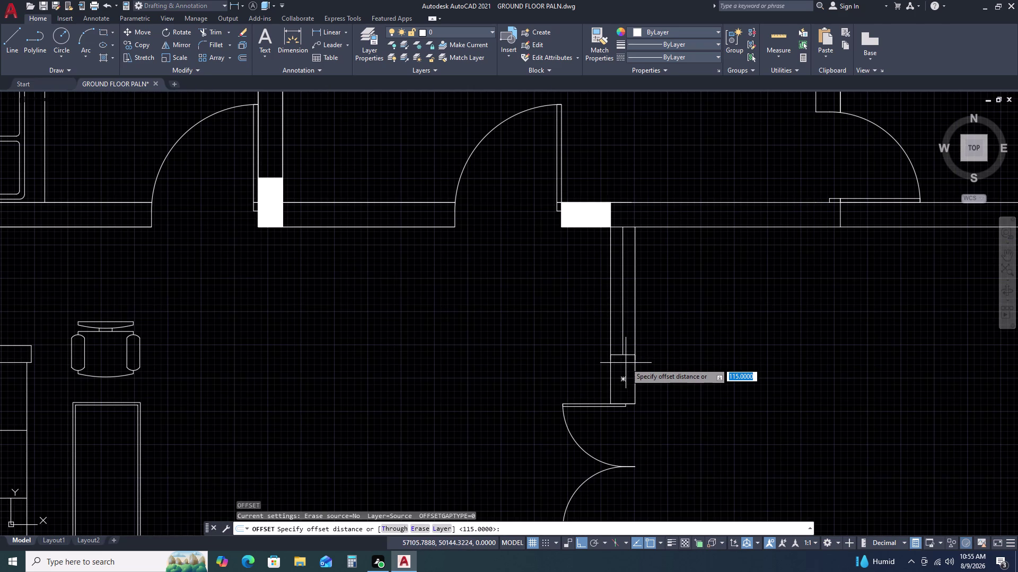
text(75)
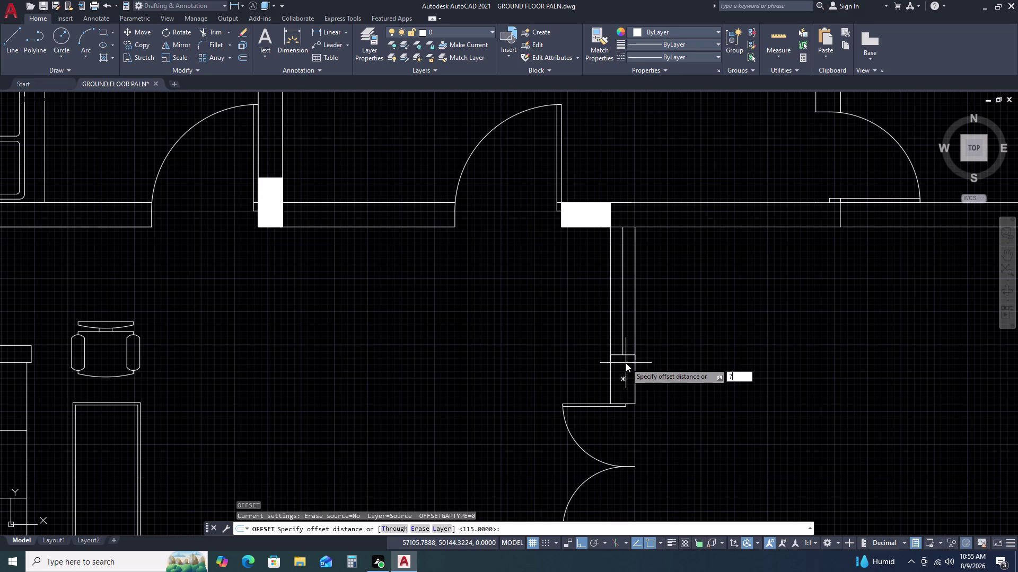
key(space)
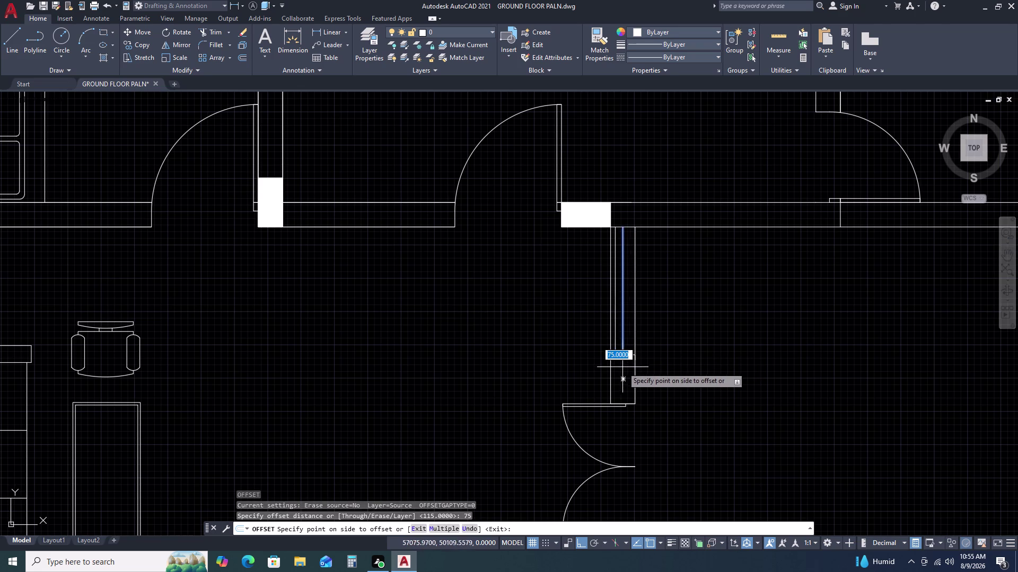
key(Escape)
double_click(635, 335)
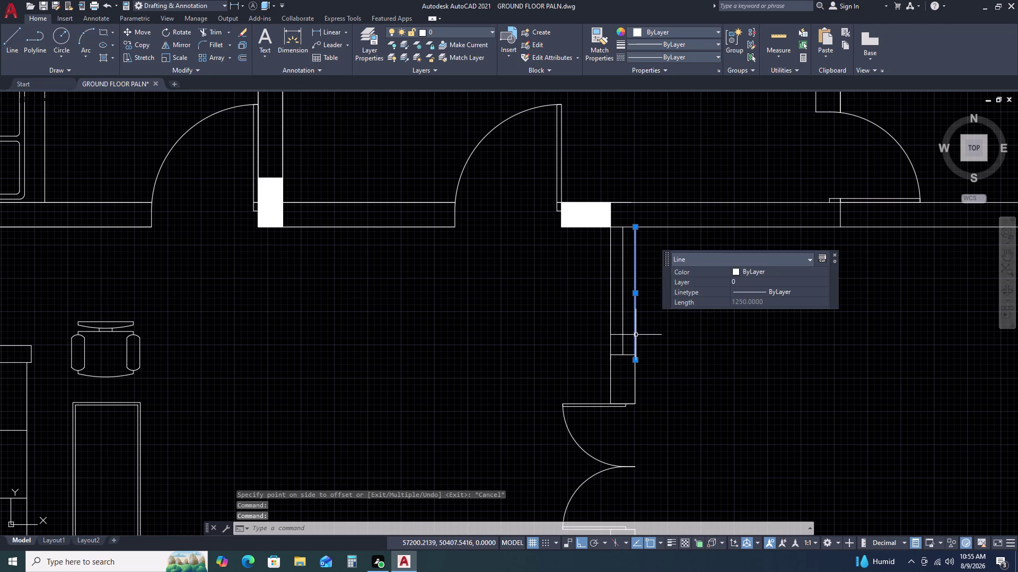
Offset the wall lines below the window by 57.
text(O)
key(space)
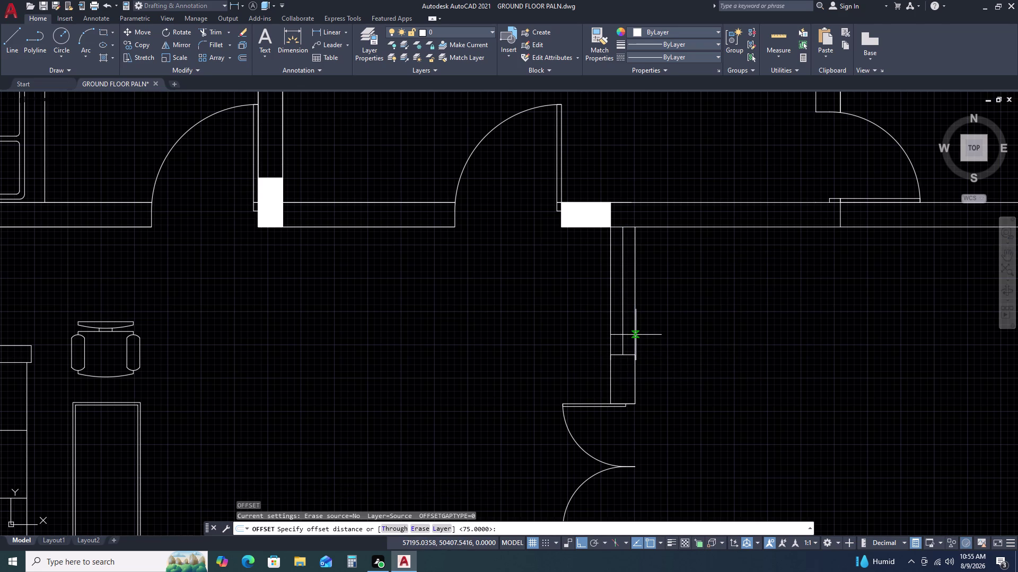
text(57)
key(space)
click(629, 336)
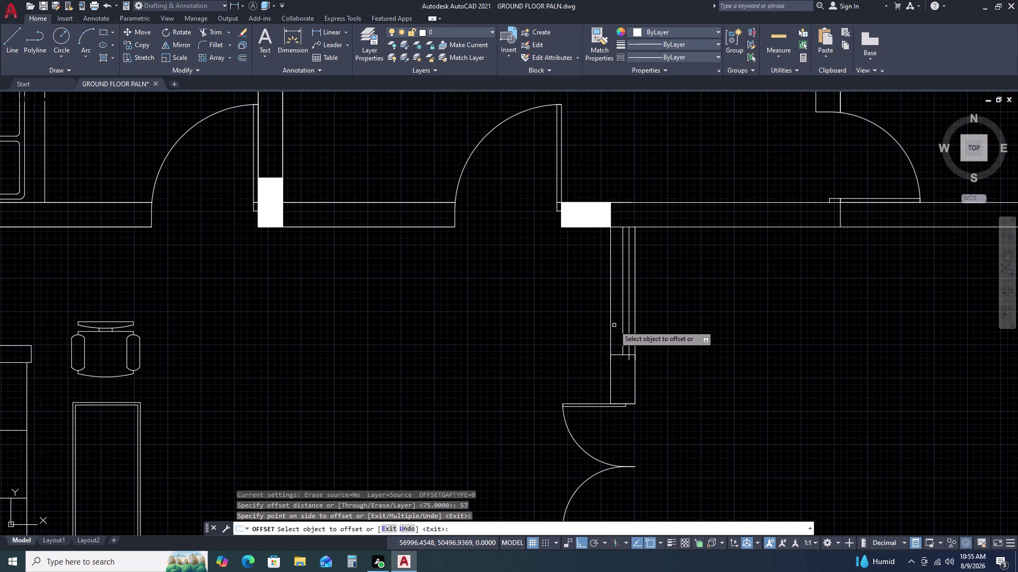
click(610, 326)
click(620, 331)
key(Escape)
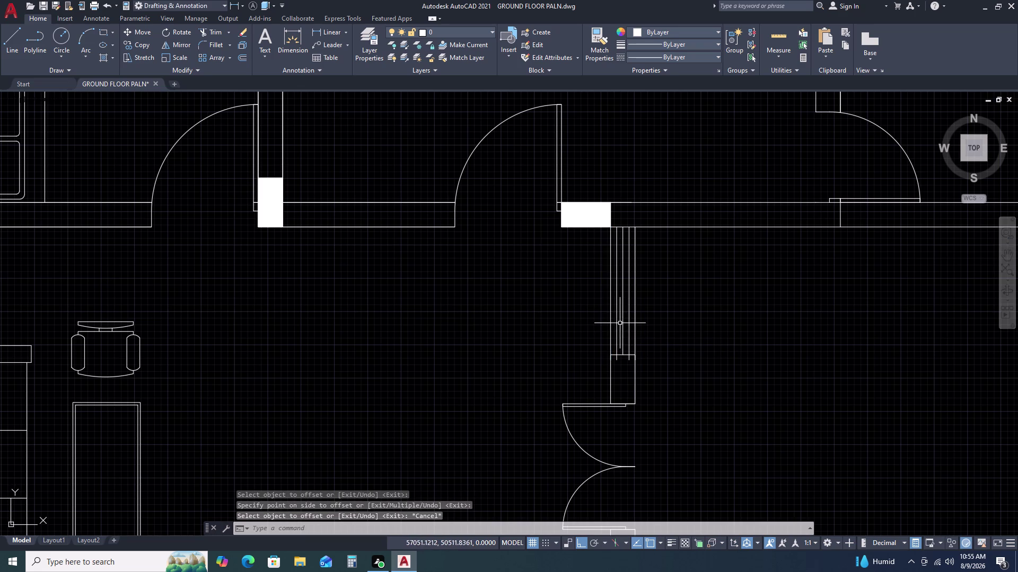
Erase the stray offset line and the two extra lines inside the wall.
click(621, 322)
key(Delete)
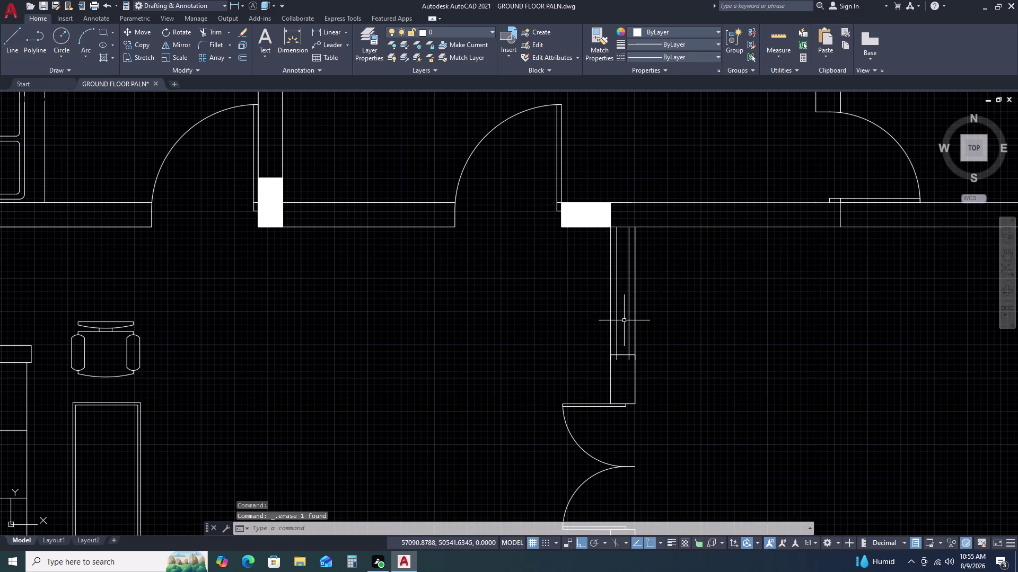
scroll(up, 3)
scroll(down, 3)
scroll(down, 3)
middle_drag(627, 379, 639, 282)
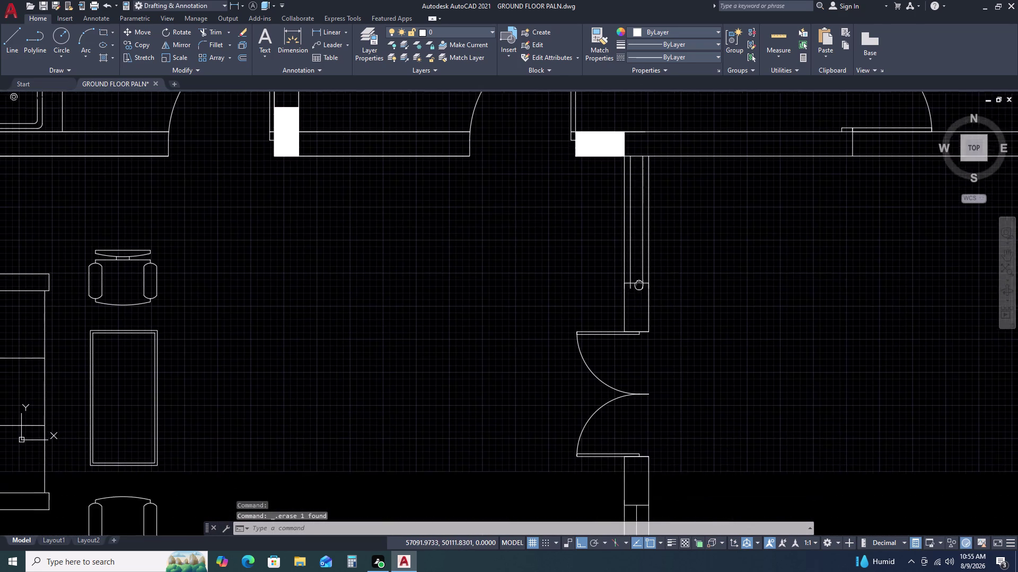
scroll(up, 3)
middle_drag(652, 242, 675, 330)
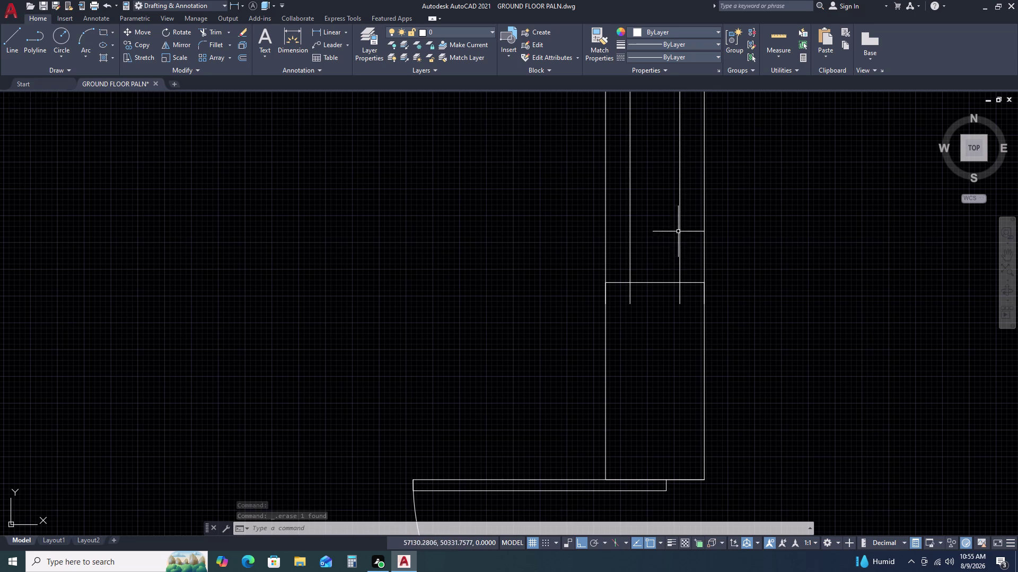
double_click(685, 225)
click(624, 233)
key(Delete)
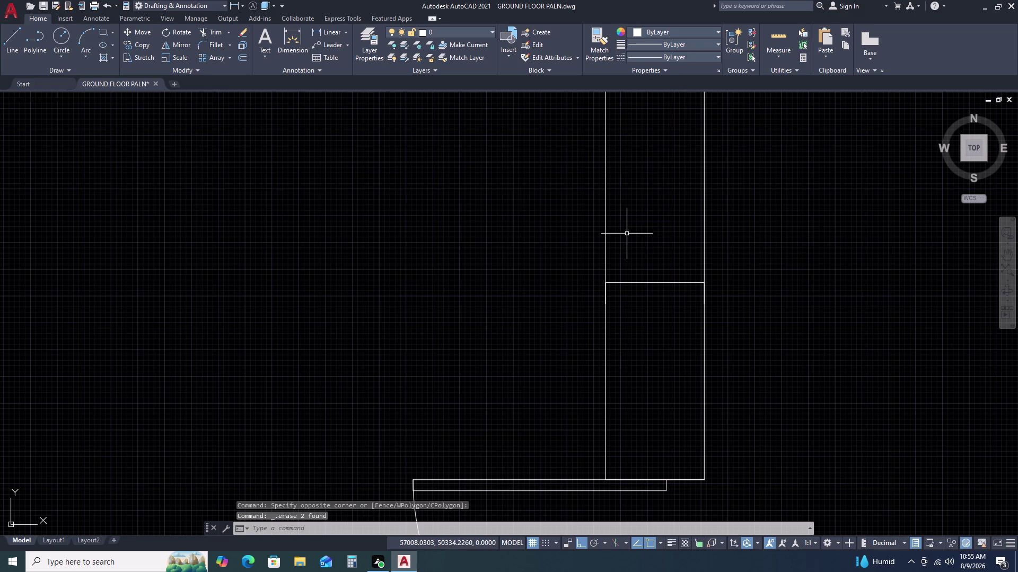
Attempt a fence trim on the wall segment, then cancel it.
scroll(down, 3)
click(694, 221)
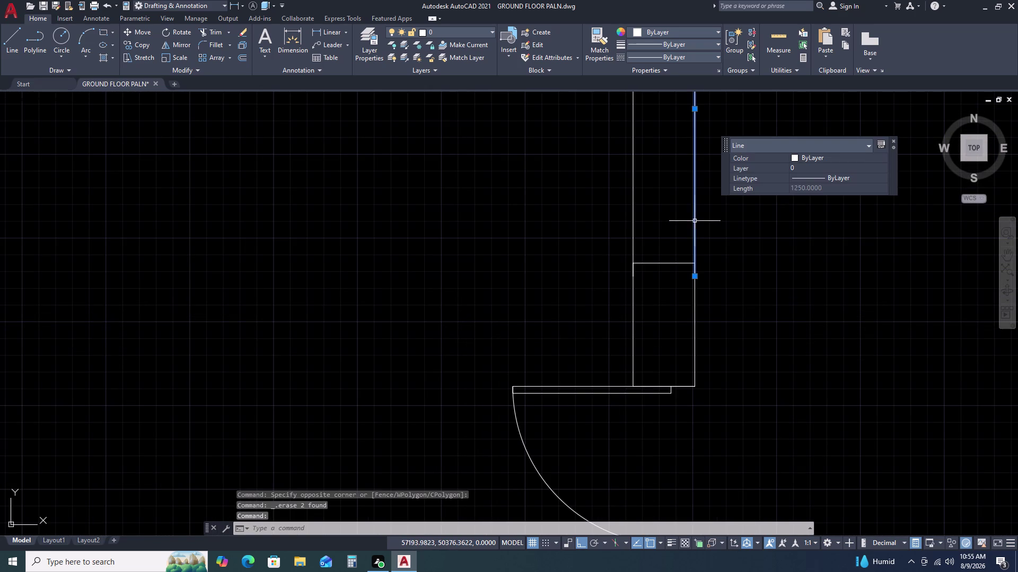
key(Escape)
text(TR)
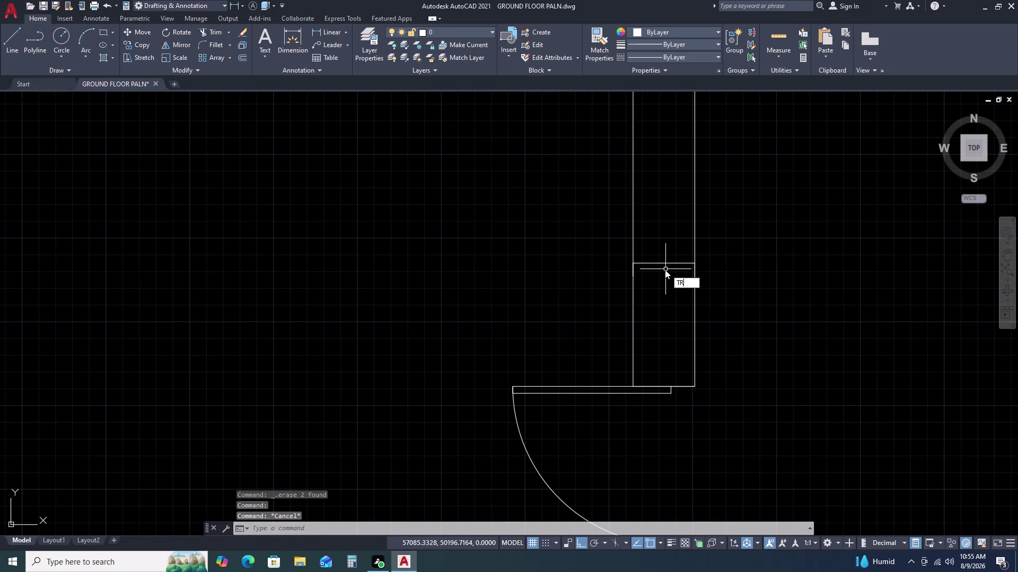
key(space)
click(695, 272)
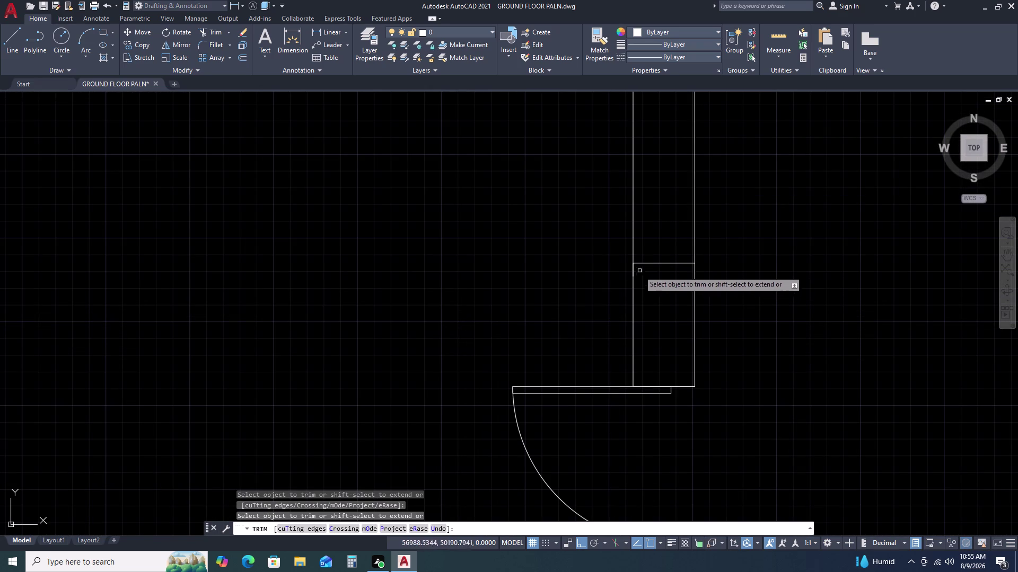
click(632, 269)
double_click(631, 276)
key(Escape)
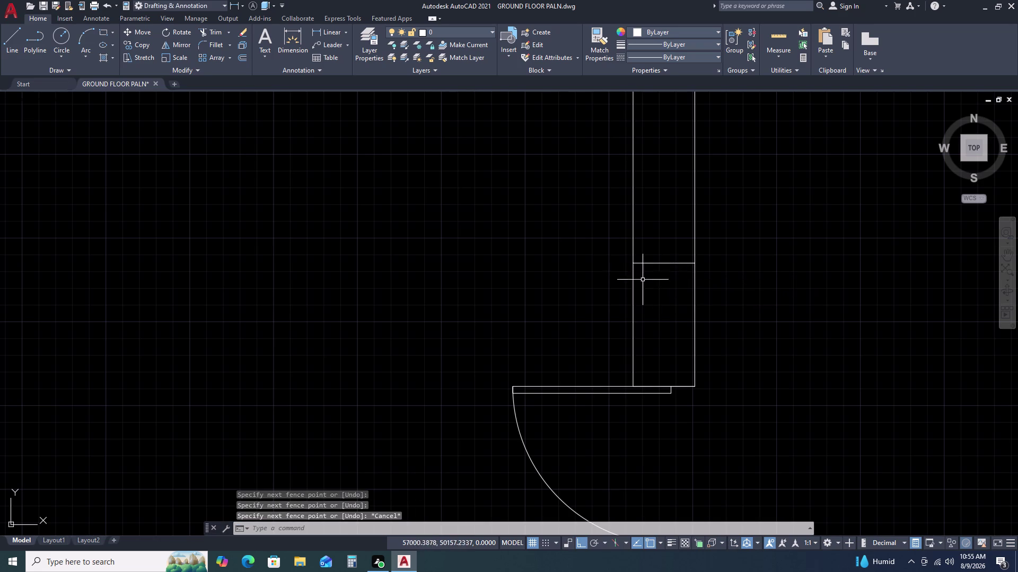
Zoom out to view the surrounding rooms.
scroll(down, 3)
click(669, 256)
double_click(726, 290)
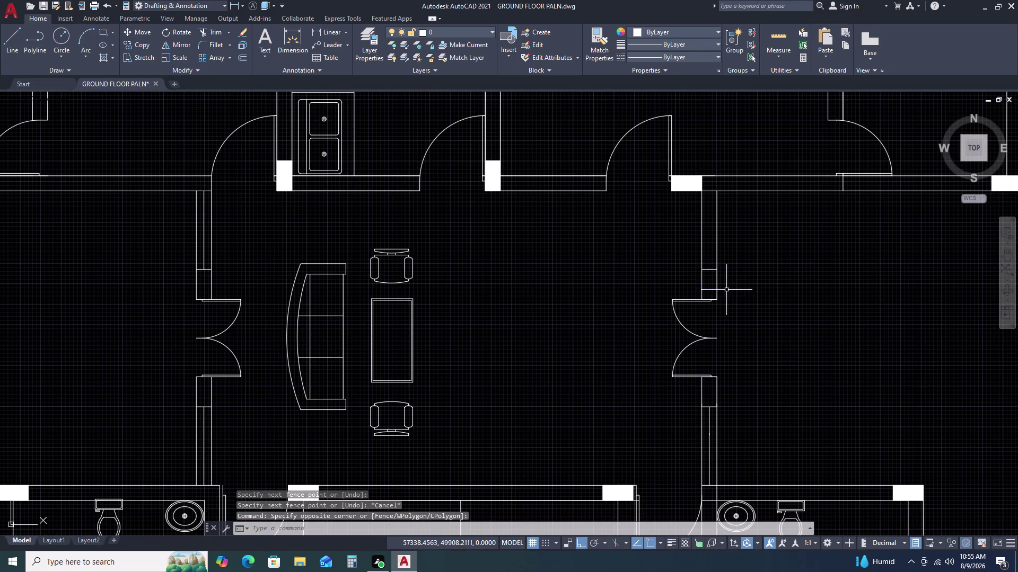
Offset the living room's right wall line 50 units into the wall.
key(Escape)
middle_drag(750, 353, 733, 289)
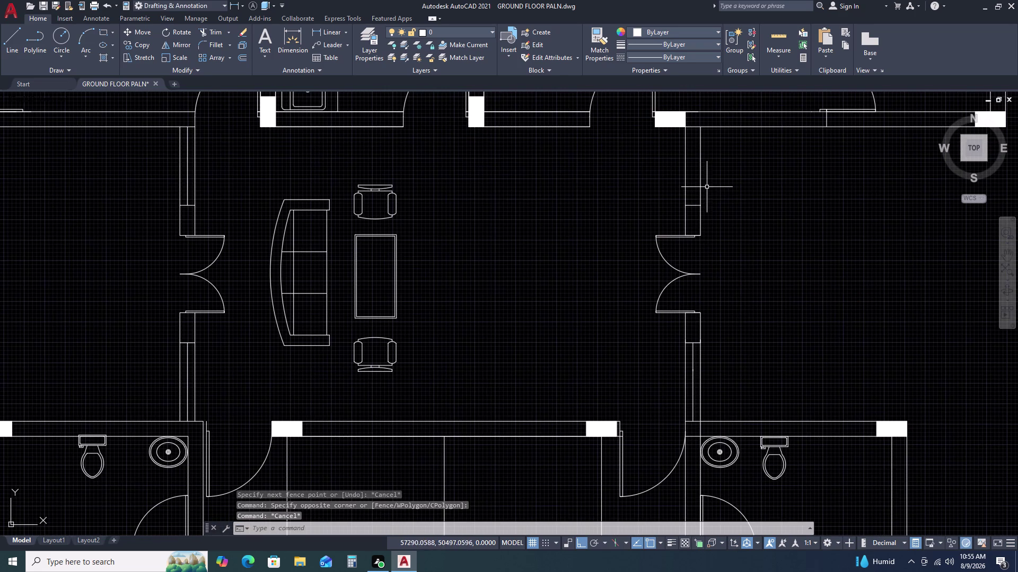
click(700, 191)
text(O)
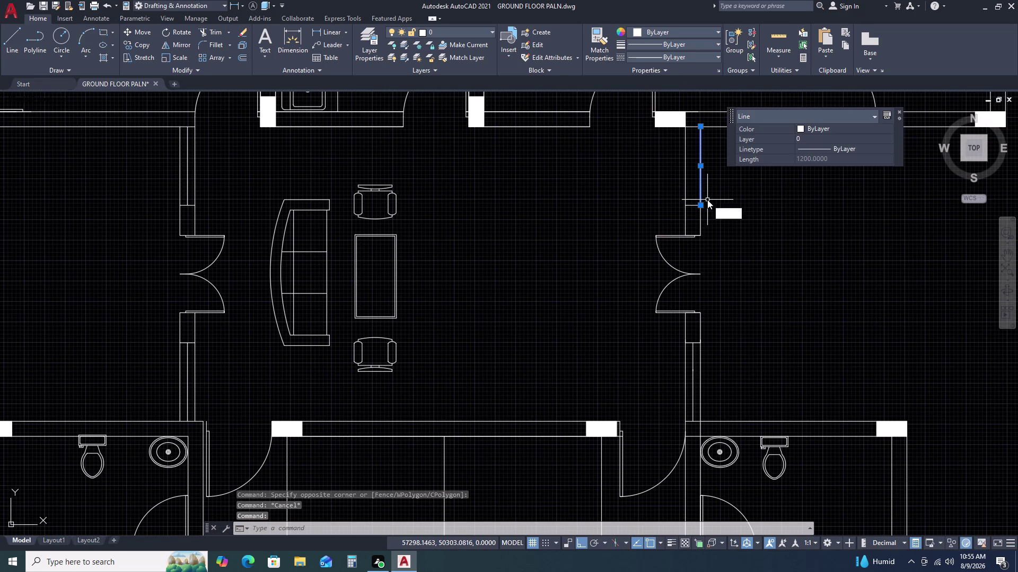
key(space)
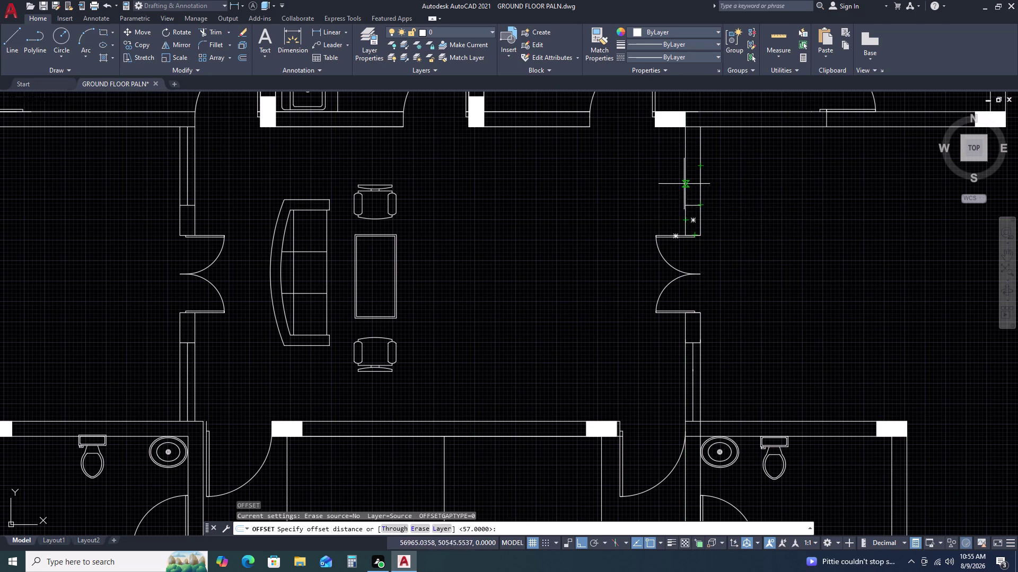
middle_drag(696, 162, 695, 232)
scroll(up, 3)
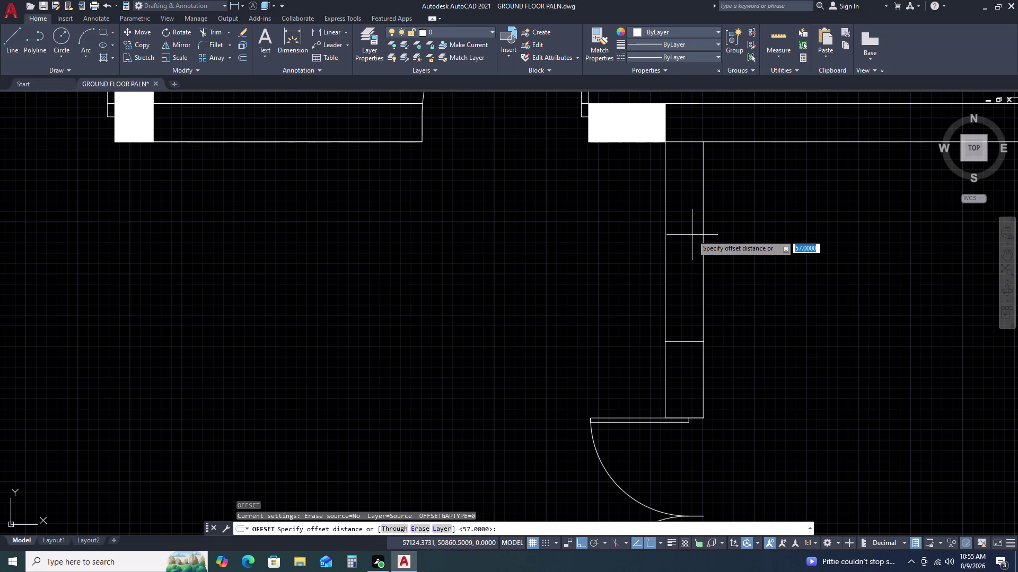
key(5)
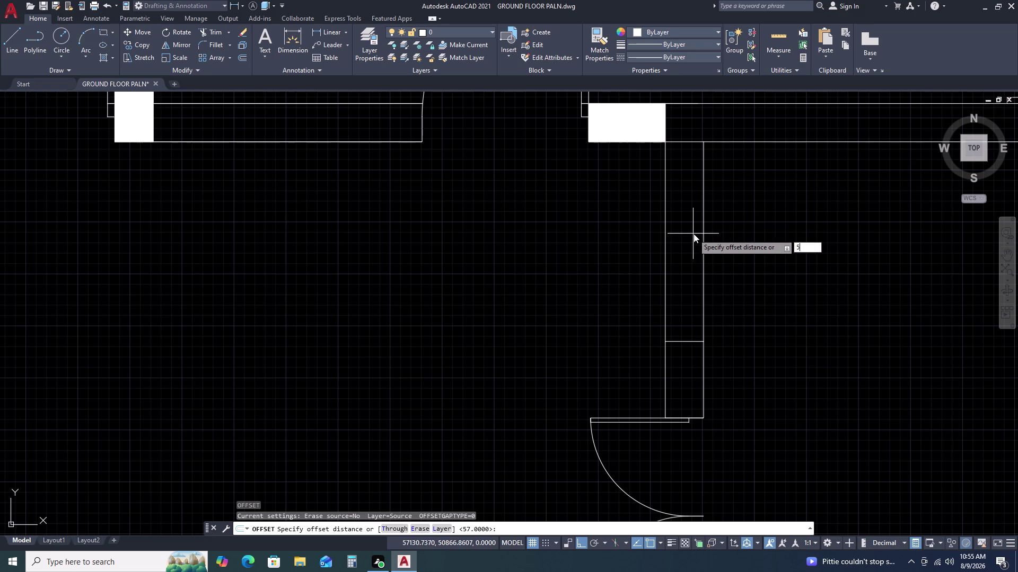
text(0)
key(space)
click(683, 251)
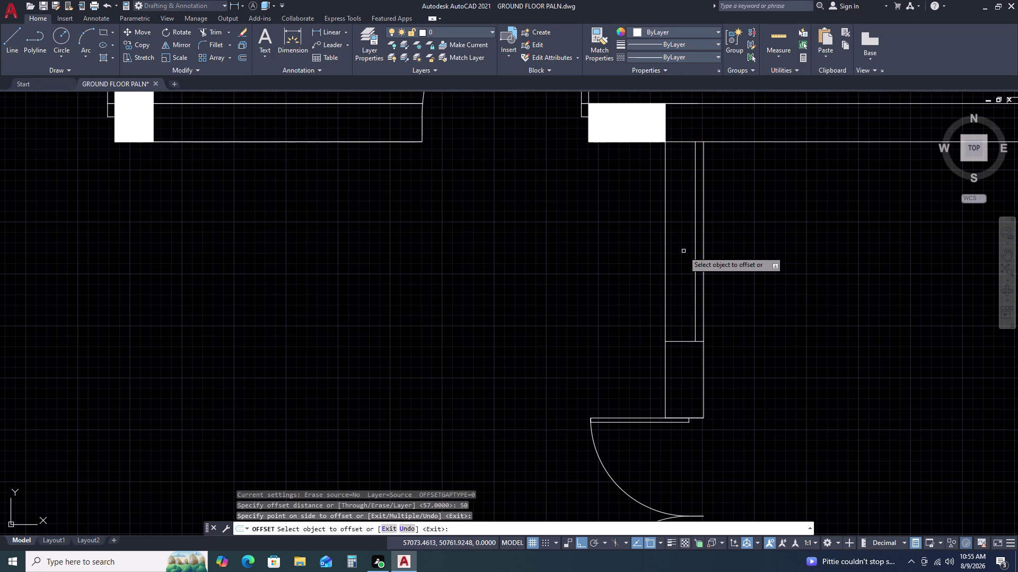
click(665, 267)
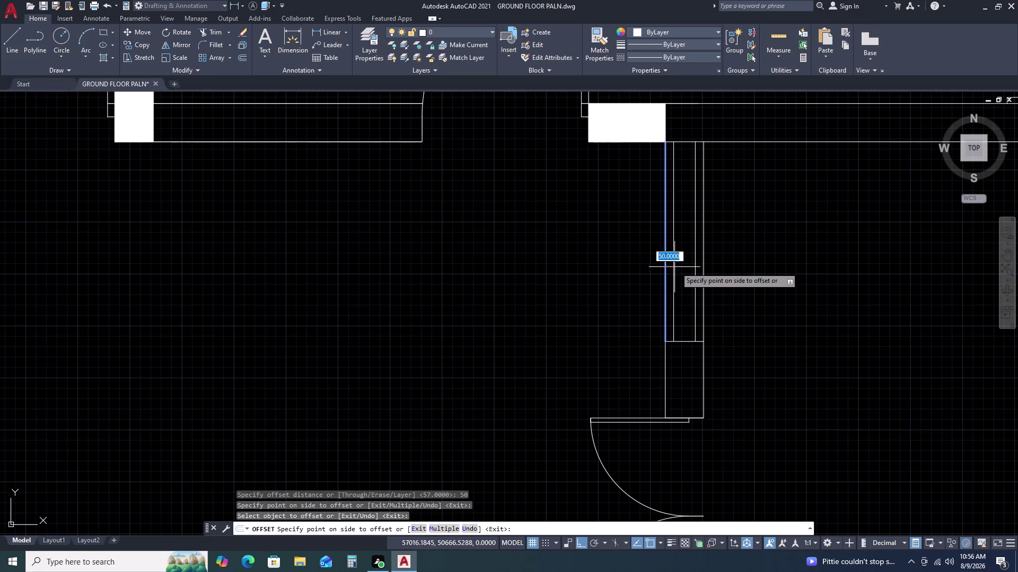
click(682, 267)
Make a second offset copy, then delete both new offset lines.
scroll(down, 3)
middle_drag(780, 312, 757, 239)
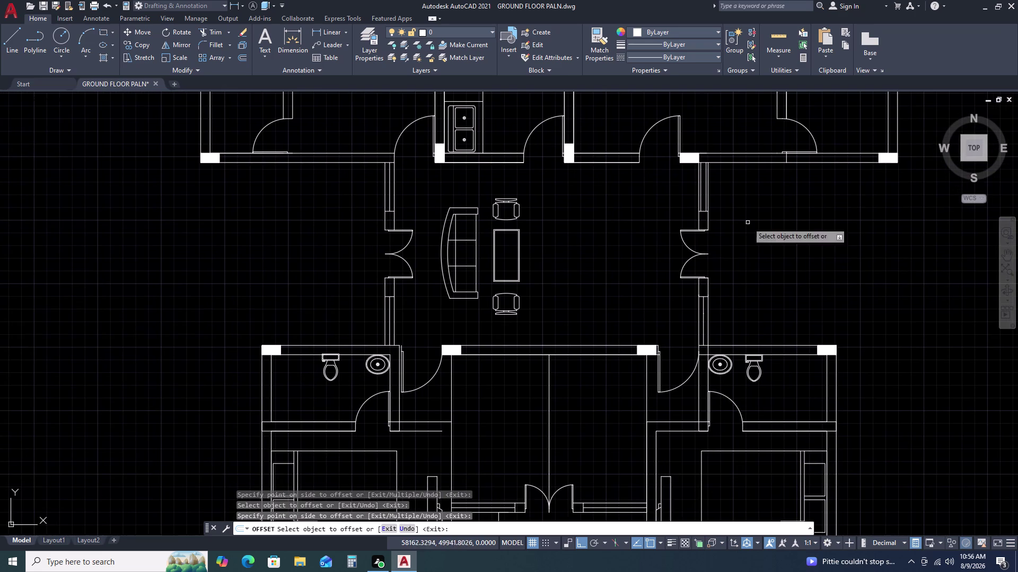
scroll(up, 3)
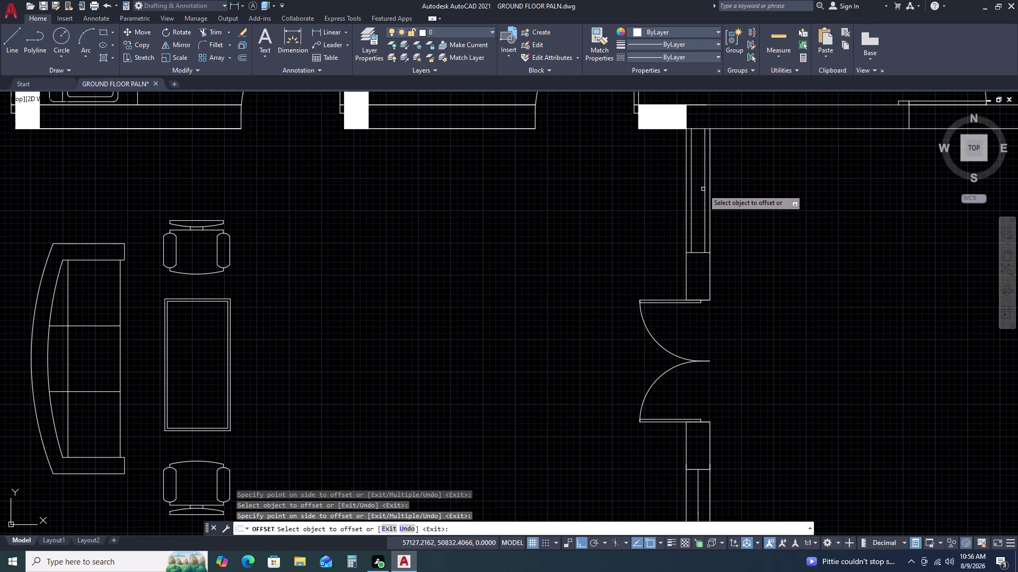
click(702, 189)
key(Escape)
click(709, 184)
key(Escape)
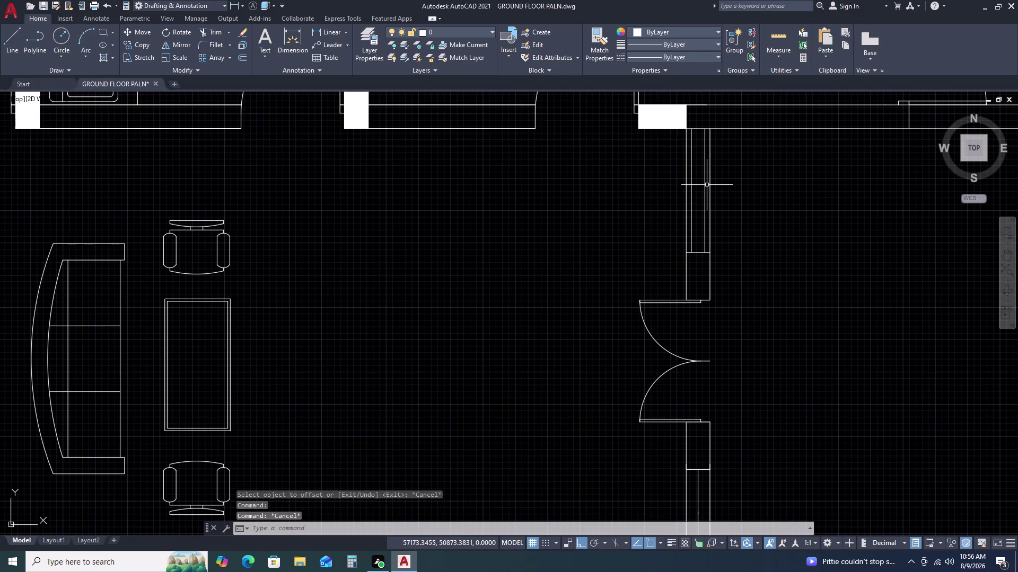
double_click(706, 185)
click(688, 196)
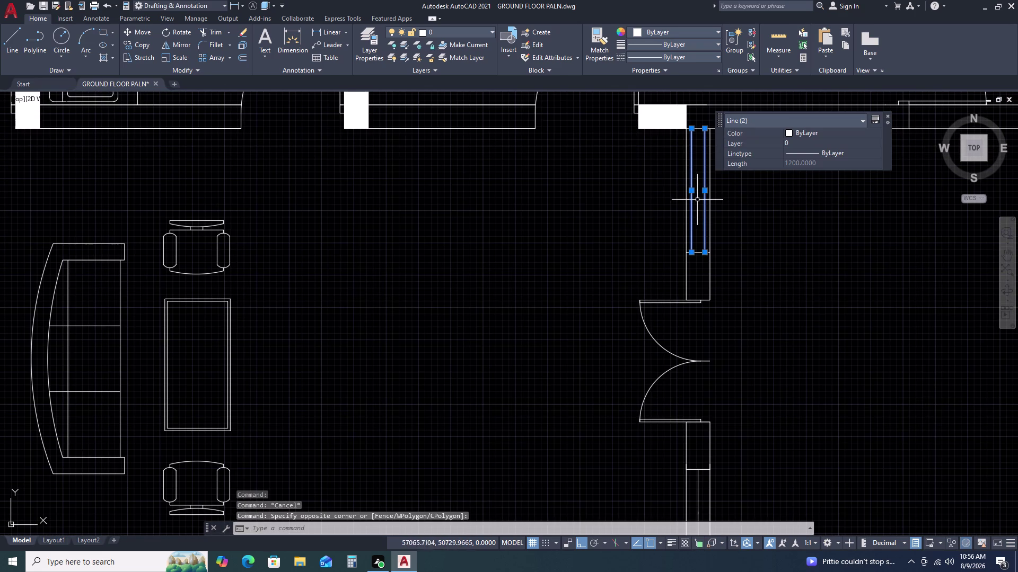
key(Delete)
Begin a line across the wall with L, then cancel it.
key(l)
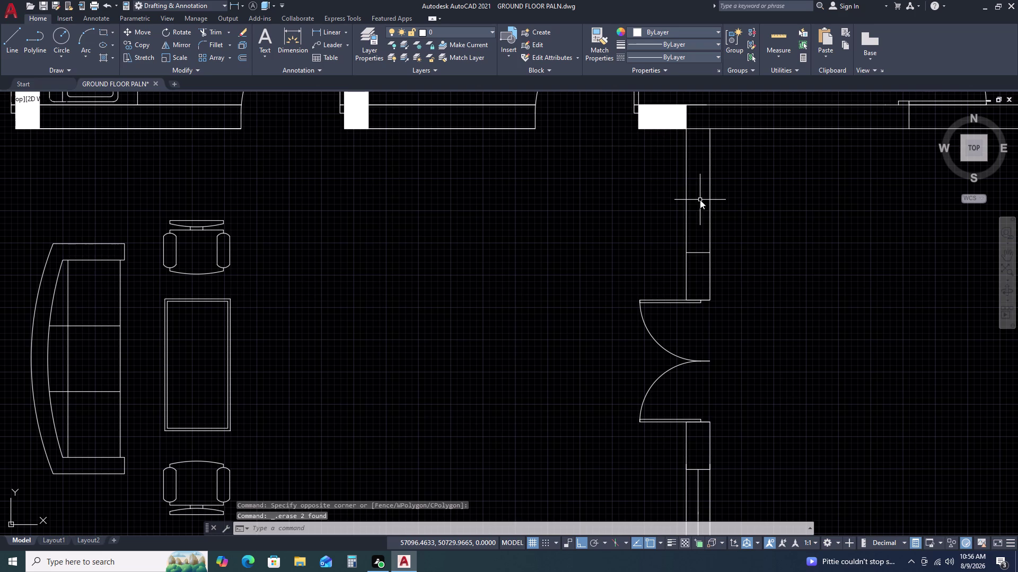
key(space)
scroll(up, 3)
click(630, 260)
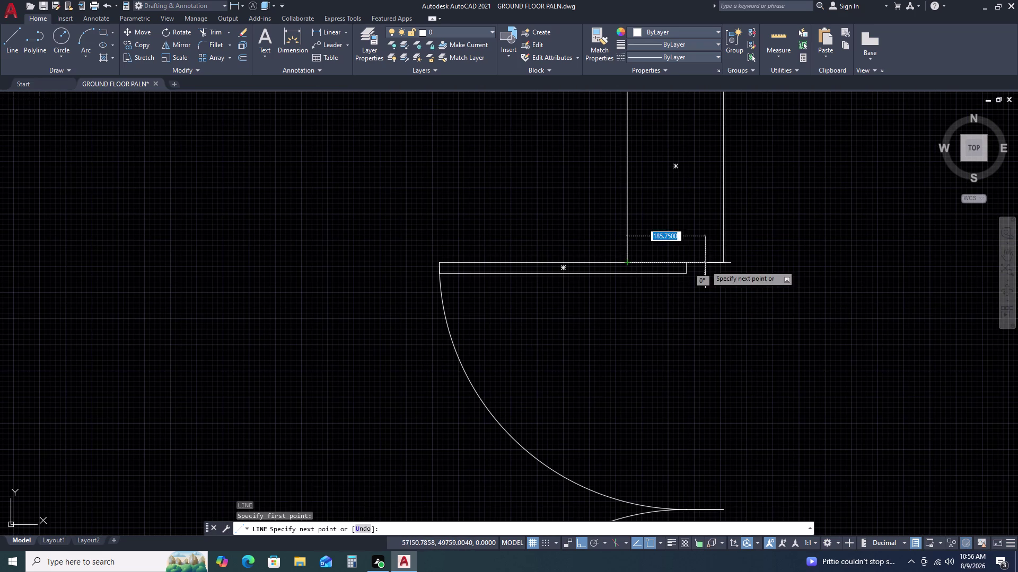
click(724, 264)
key(Escape)
Abandon an unfinished line at the wall corner and delete the short stray line.
text(L)
key(space)
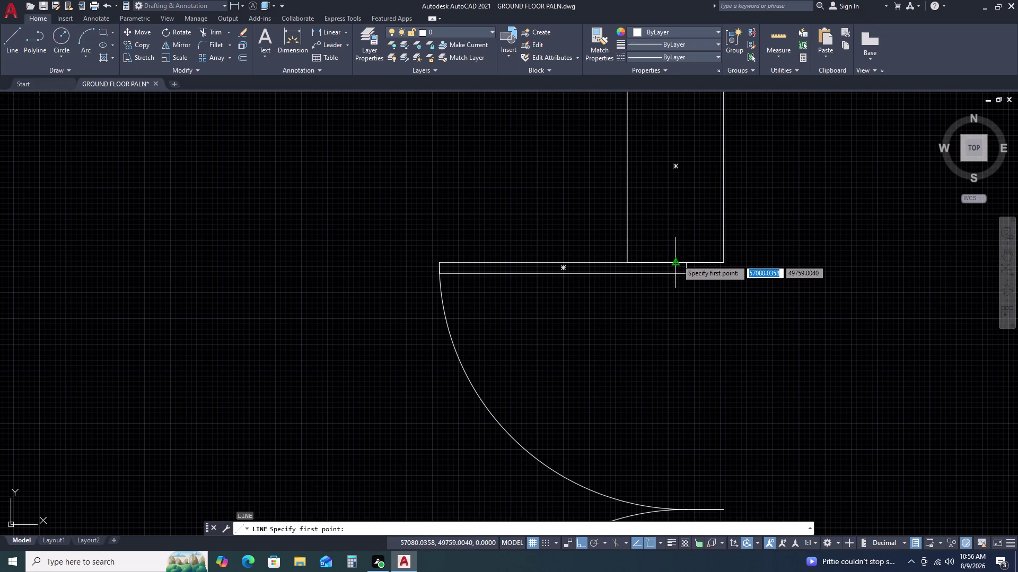
drag(677, 259, 676, 249)
middle_drag(681, 175, 690, 342)
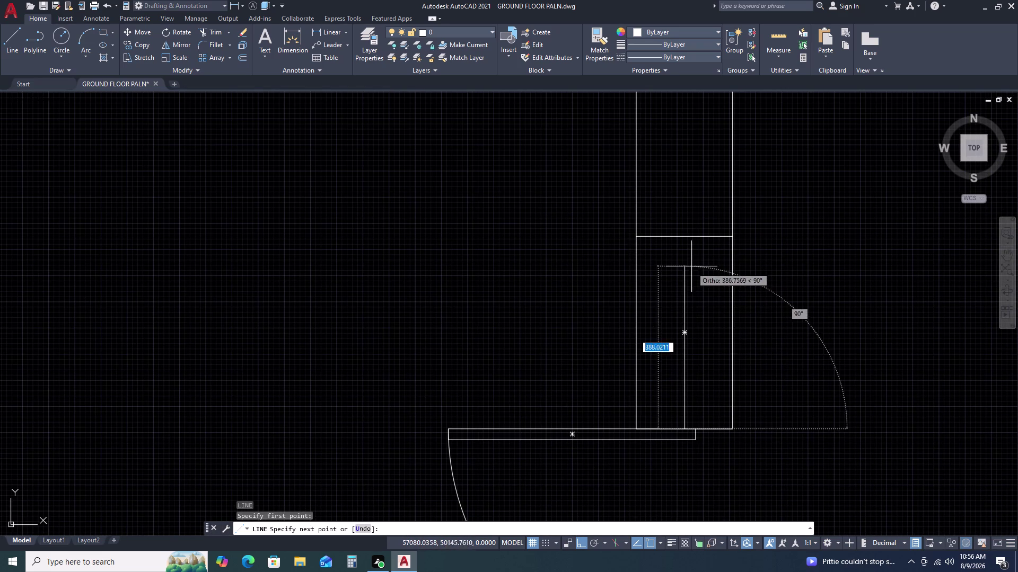
key(Escape)
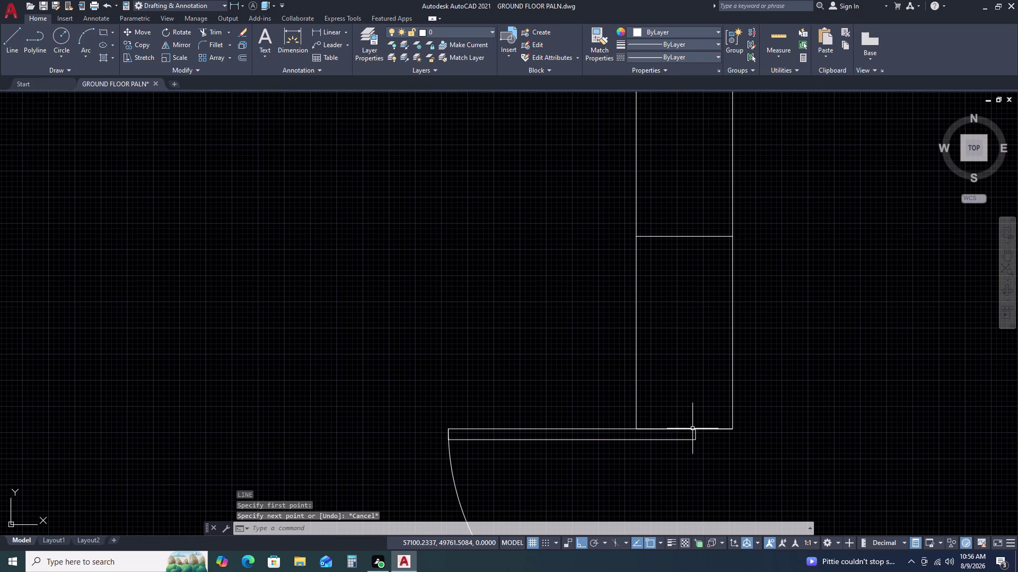
click(690, 430)
key(Delete)
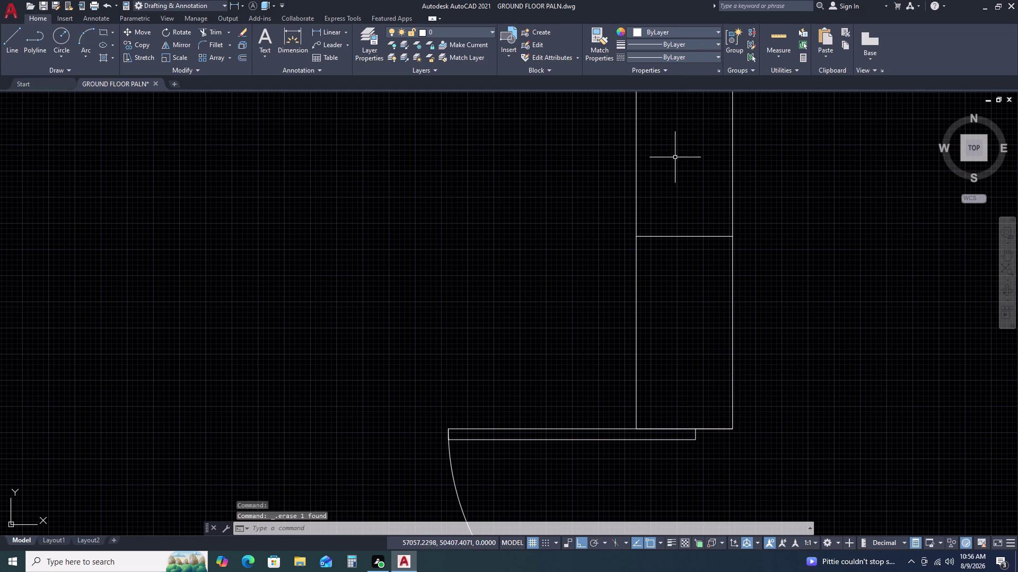
Draw a vertical line from the wall edge up to the window block, then select it.
scroll(down, 3)
middle_drag(686, 213, 694, 328)
key(l)
key(space)
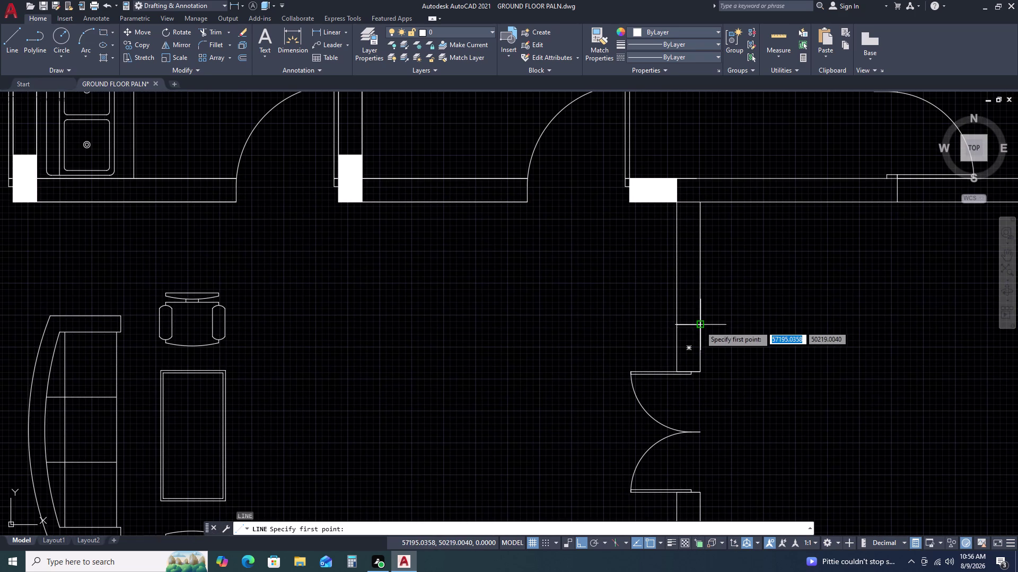
click(688, 324)
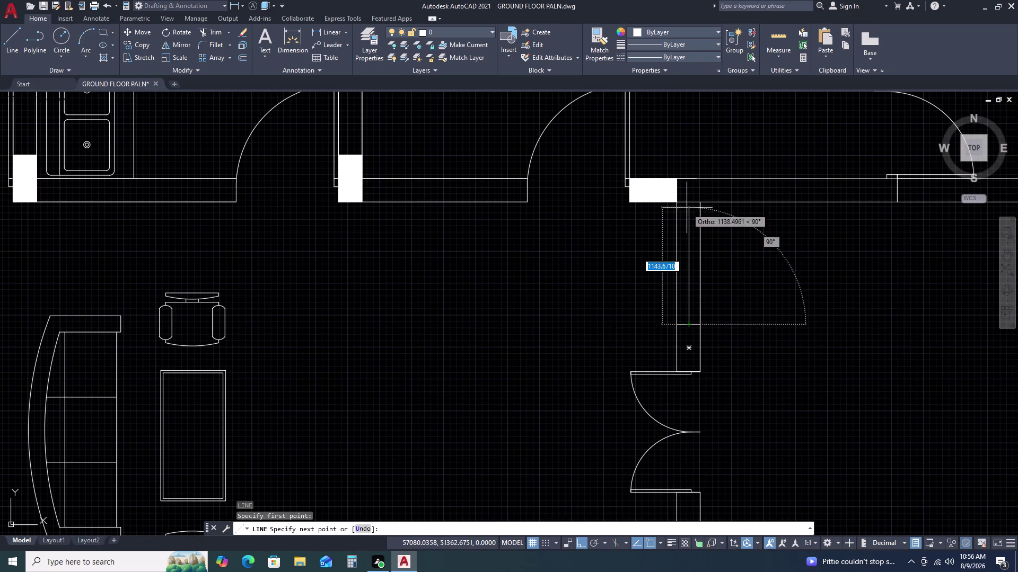
click(689, 203)
key(Escape)
click(690, 216)
click(686, 226)
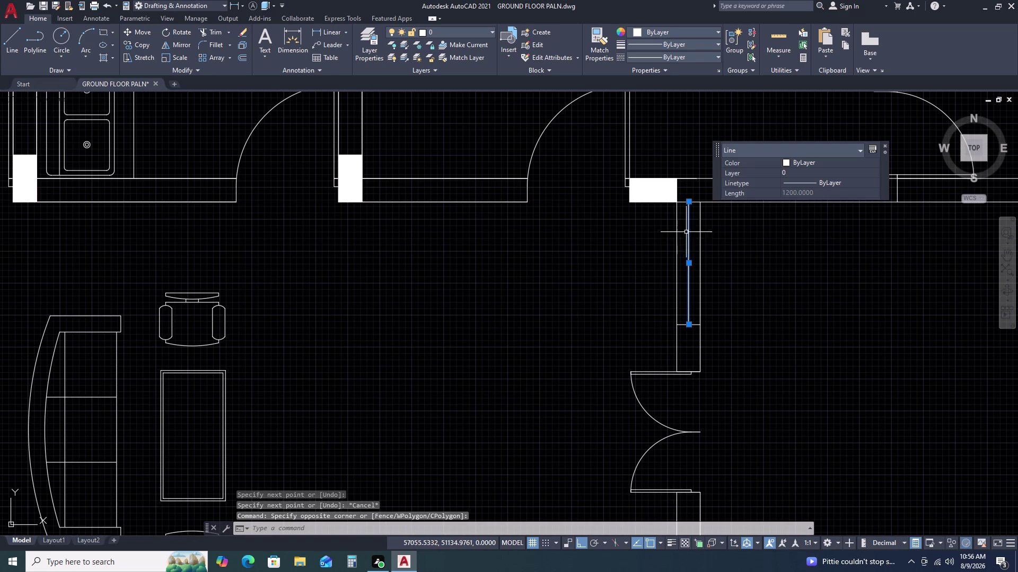
Offset the vertical wall line 25 units toward the inner side.
text(O)
key(space)
text(2)
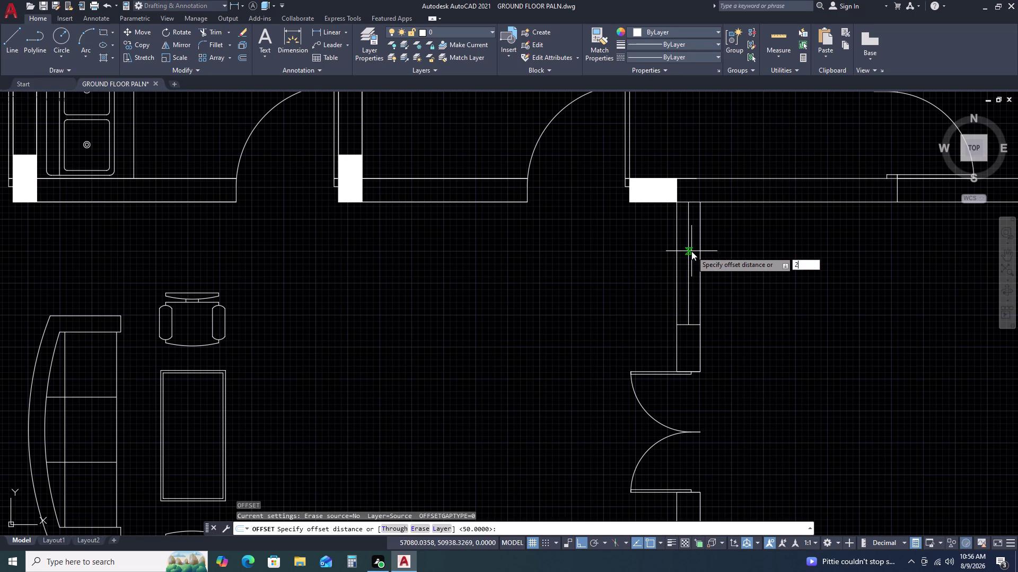
text(5)
key(space)
click(692, 250)
click(689, 260)
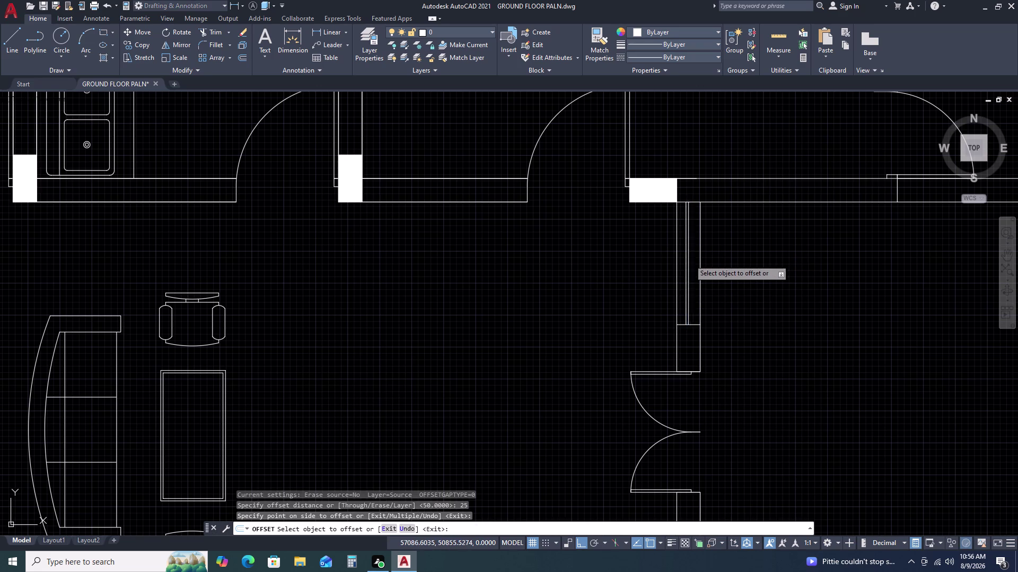
click(694, 261)
key(Escape)
Delete the extra offset line and select both window lines.
scroll(up, 3)
click(689, 290)
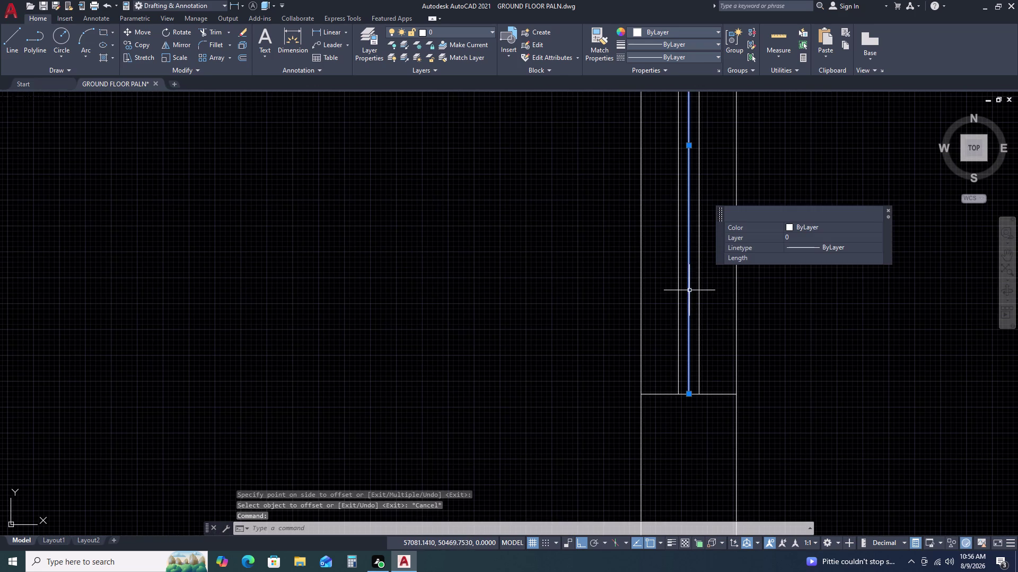
key(Delete)
scroll(down, 3)
scroll(up, 3)
click(736, 235)
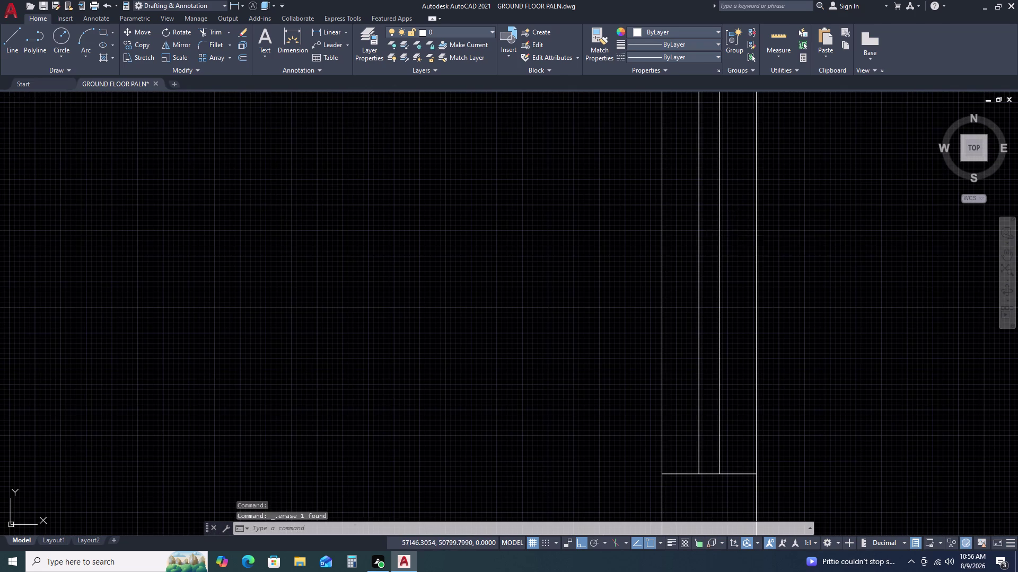
click(691, 275)
Begin a COPY of the two window lines, then cancel the unfinished copy.
text(CO)
key(space)
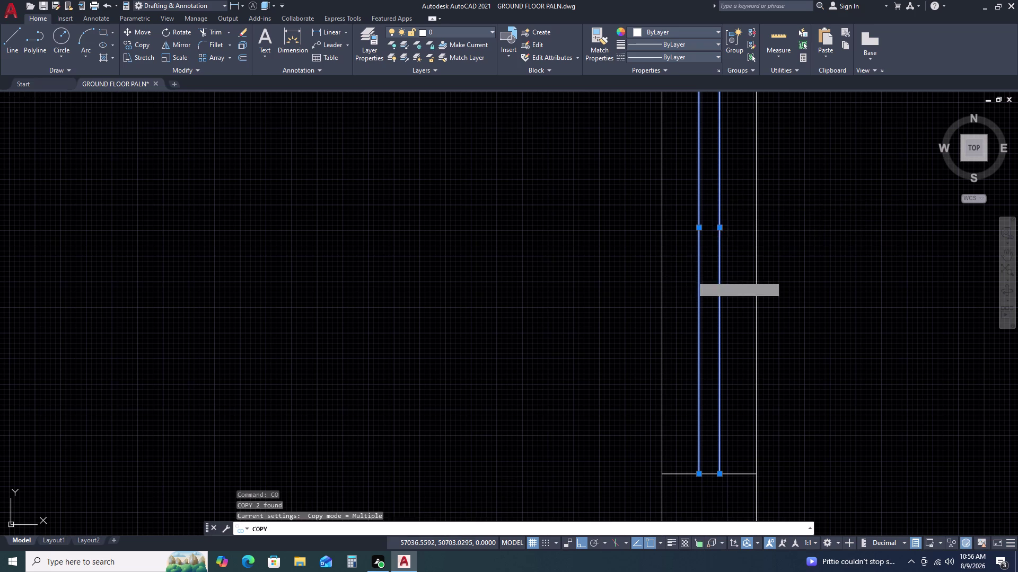
double_click(698, 471)
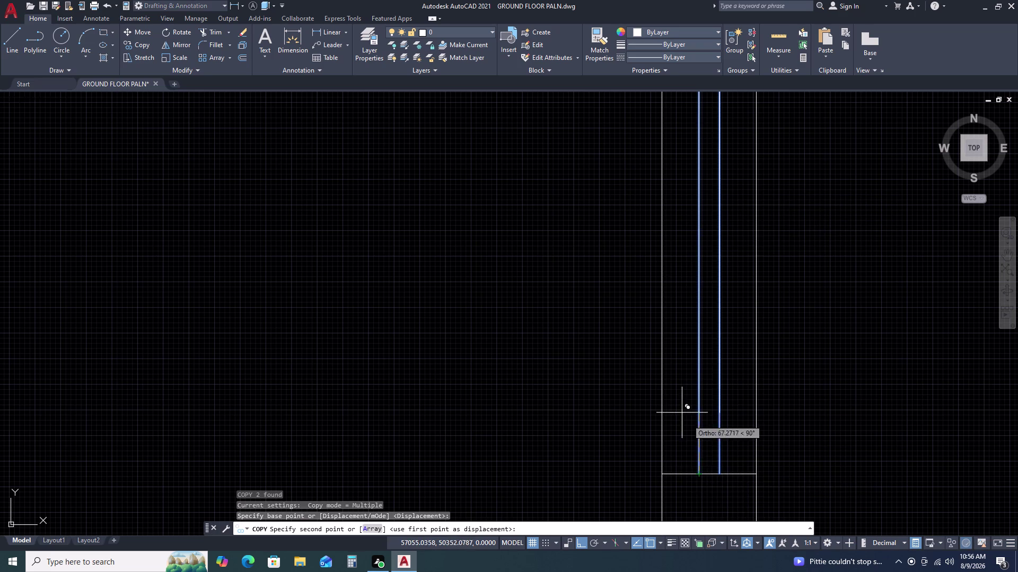
scroll(down, 3)
scroll(down, 3)
middle_drag(157, 349, 158, 348)
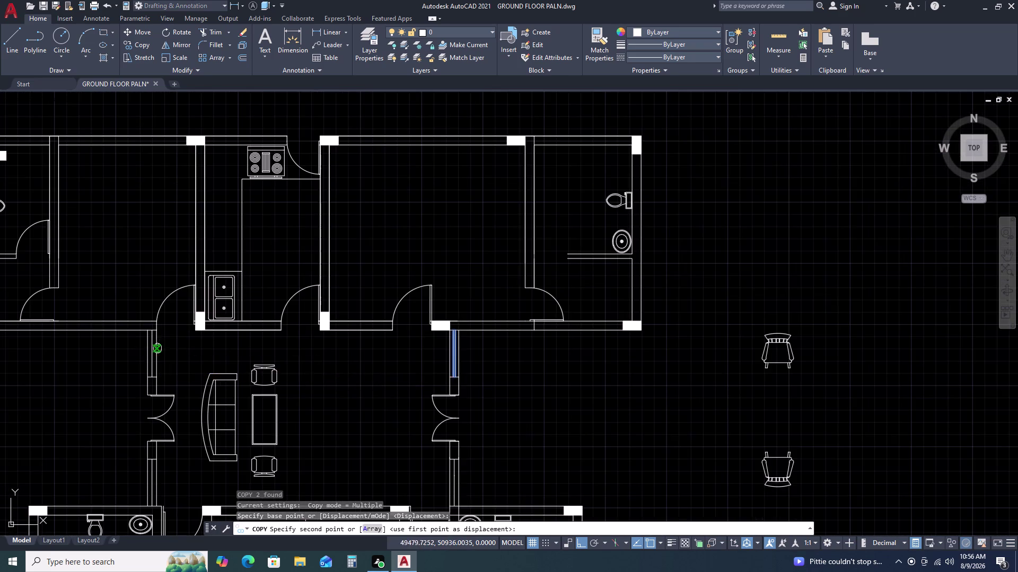
middle_drag(159, 347, 203, 340)
middle_drag(332, 340, 441, 349)
middle_click(464, 352)
scroll(up, 3)
click(194, 354)
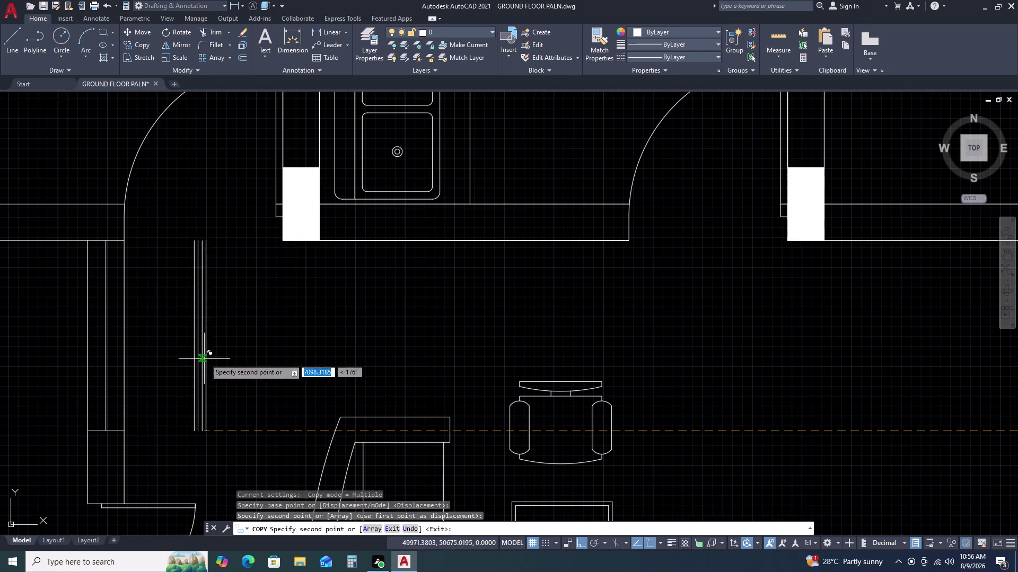
key(Escape)
Delete a stray line near the copied window lines.
middle_drag(210, 360, 682, 325)
scroll(up, 3)
click(618, 328)
double_click(585, 344)
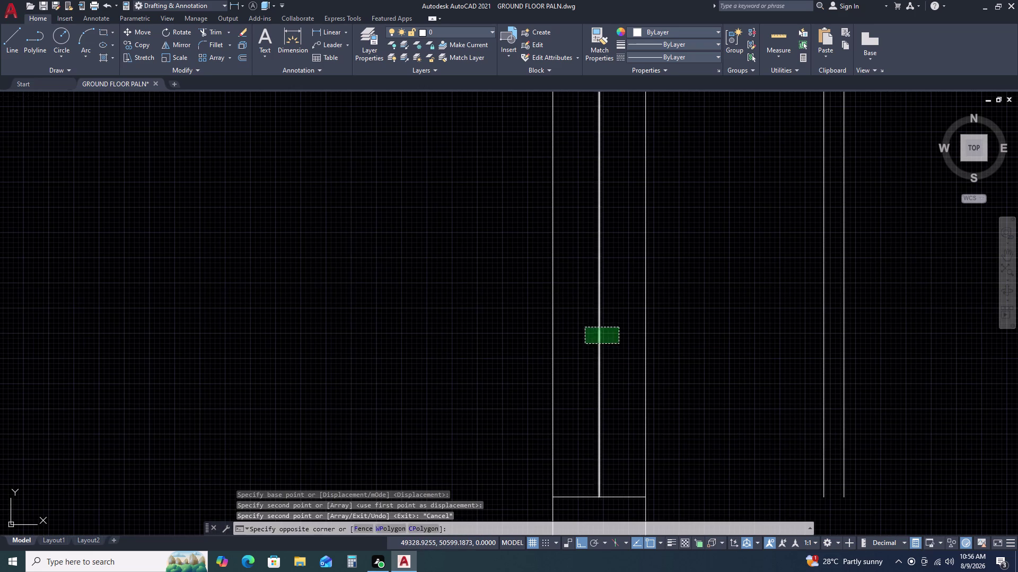
key(Delete)
Copy the two window lines from their bottom end into the neighbouring vertical wall.
scroll(down, 3)
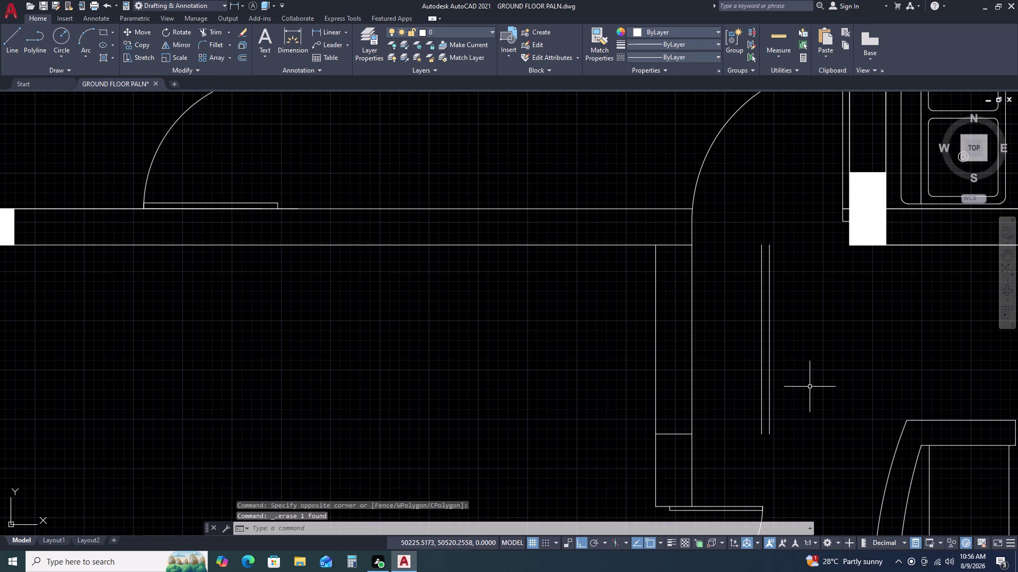
click(811, 386)
click(748, 364)
text(CO)
key(space)
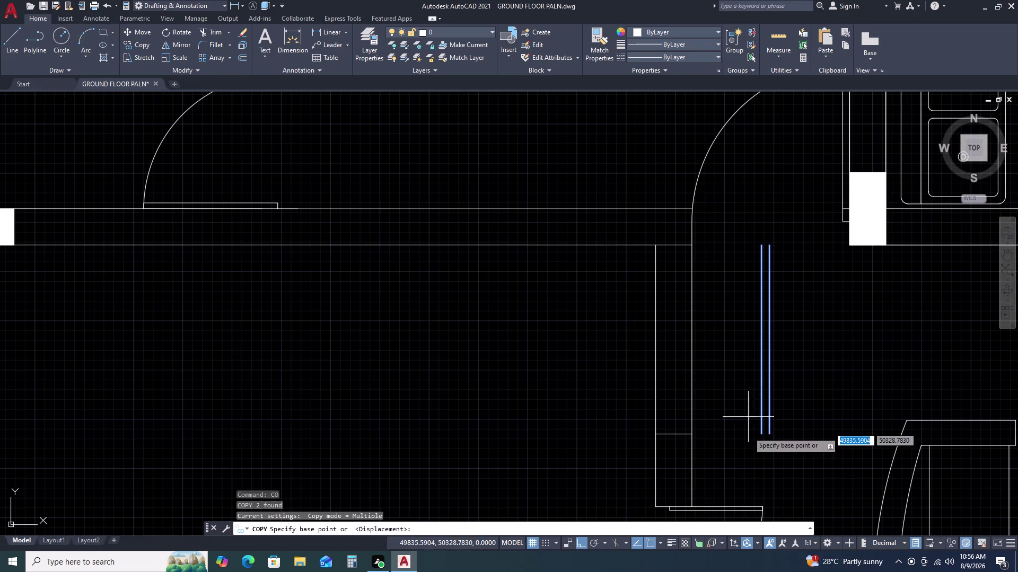
click(762, 435)
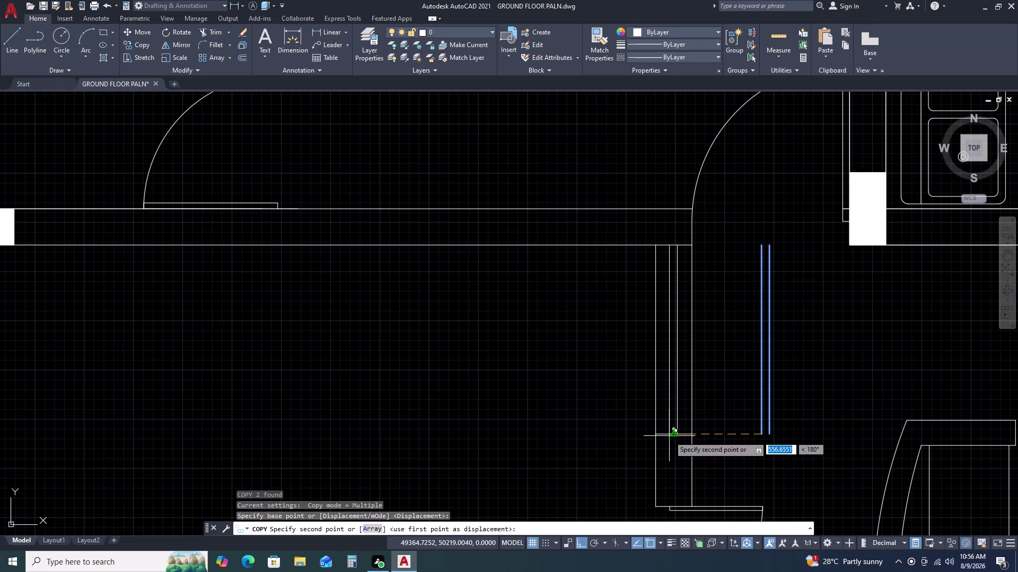
scroll(up, 3)
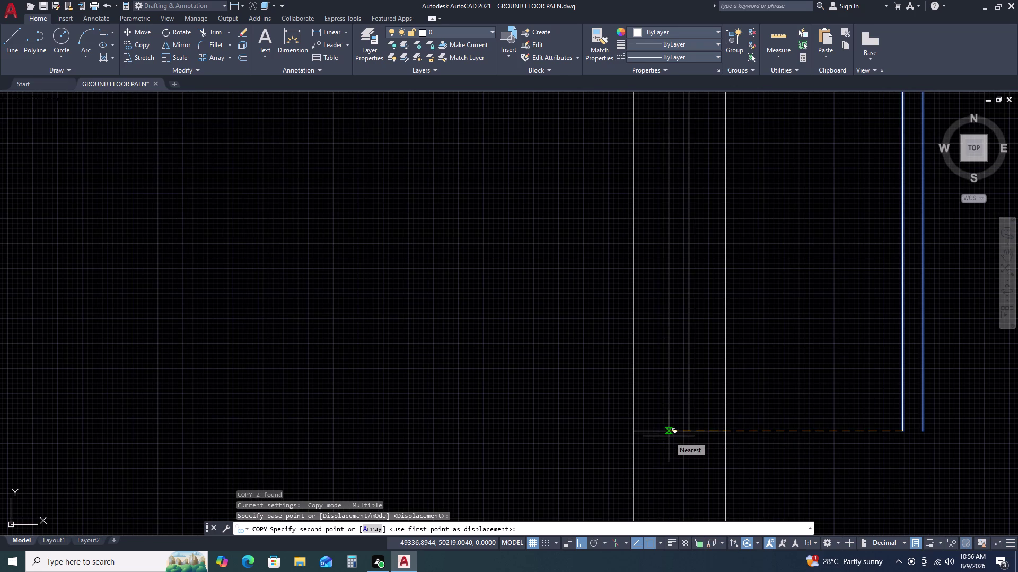
double_click(668, 436)
scroll(down, 3)
key(Escape)
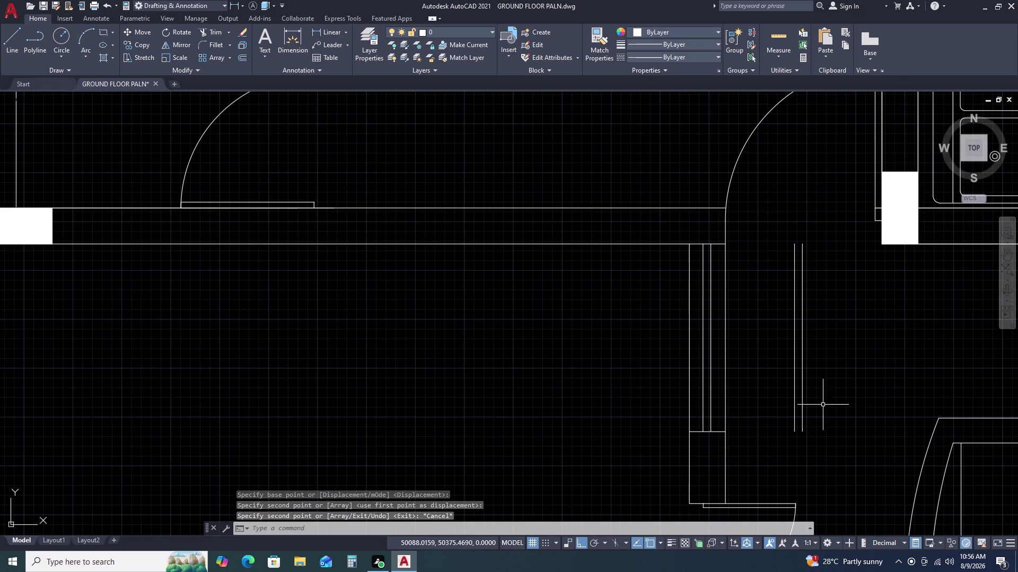
Erase a leftover line near the walls.
scroll(down, 3)
middle_drag(836, 428, 732, 237)
scroll(up, 3)
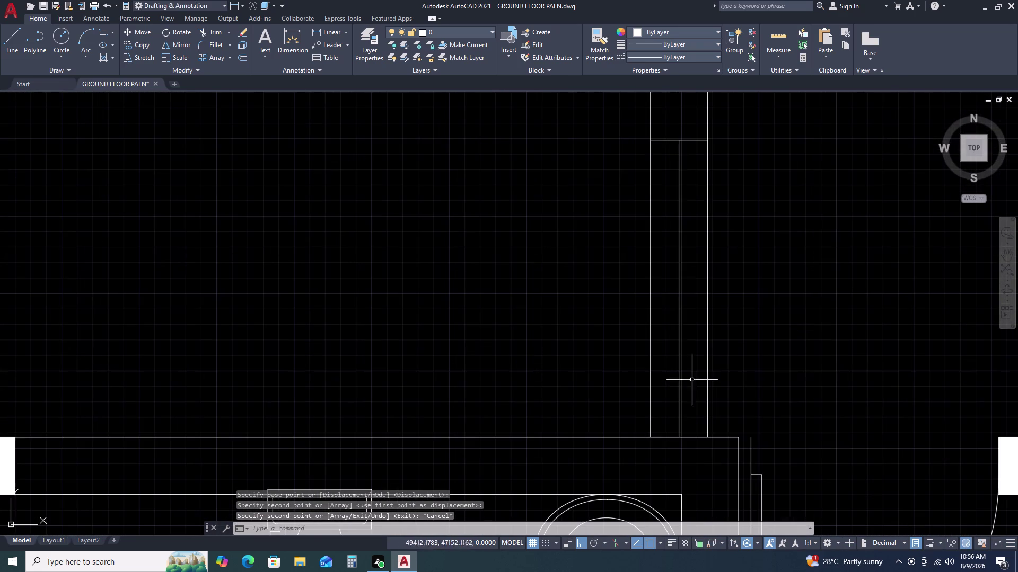
click(696, 361)
click(654, 282)
key(Delete)
scroll(down, 3)
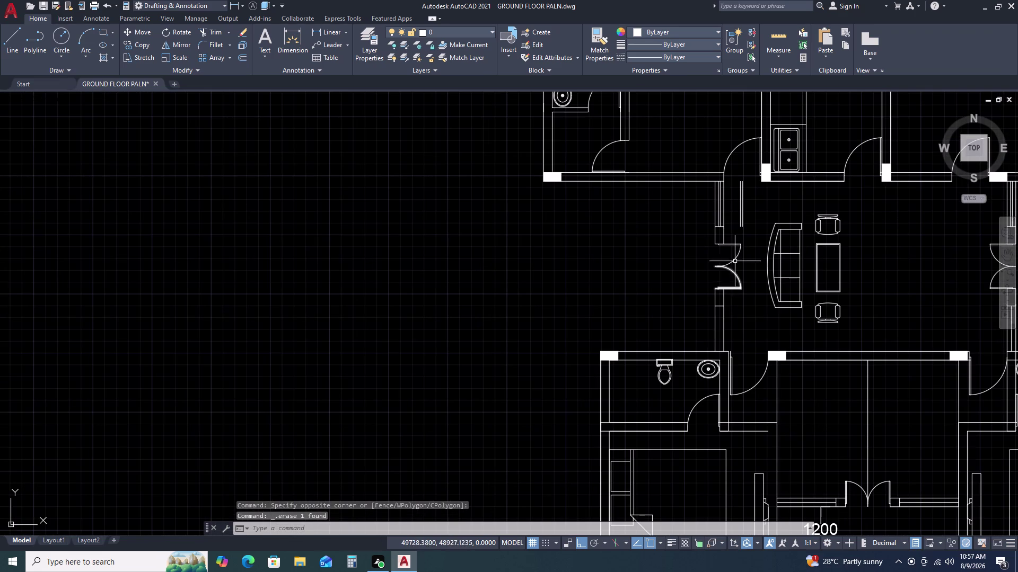
Move the two window lines to the wall corner.
click(761, 200)
click(732, 216)
text(M)
key(space)
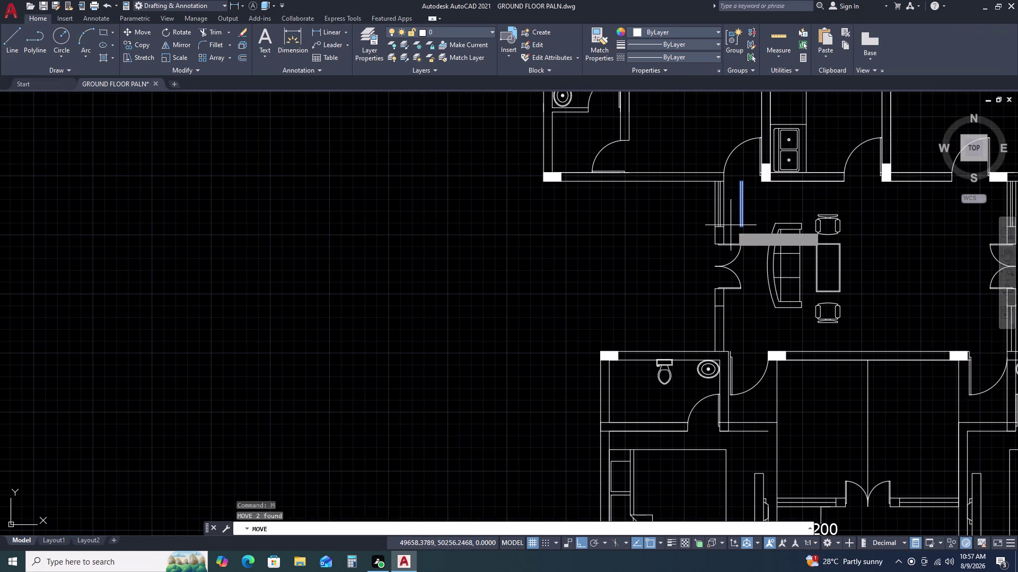
scroll(up, 3)
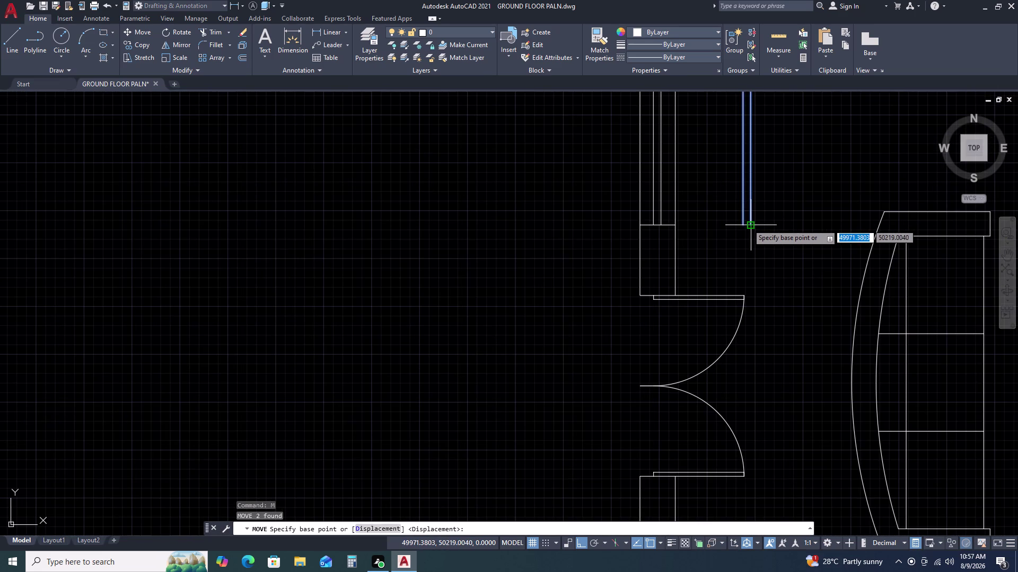
scroll(up, 3)
click(742, 224)
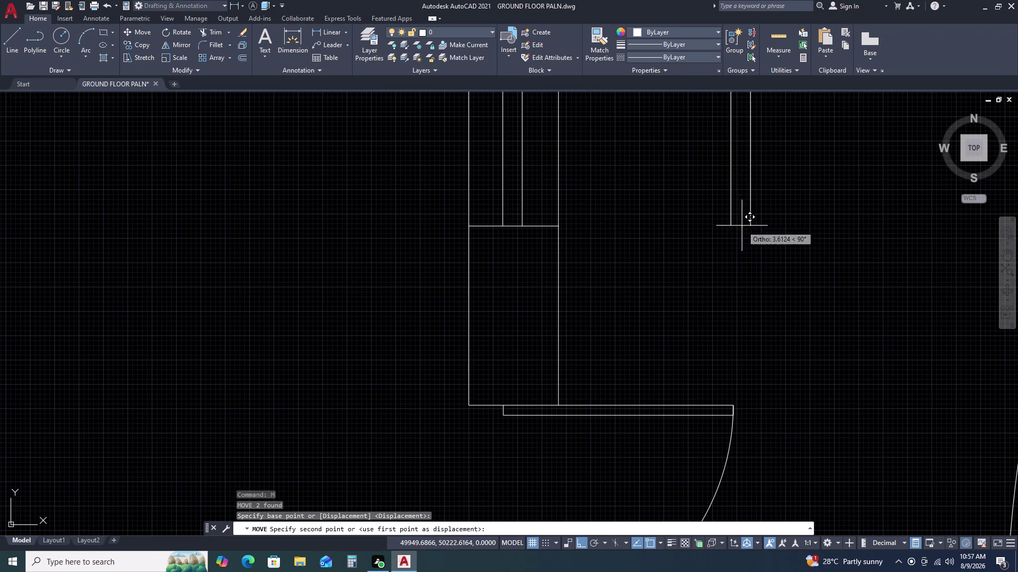
scroll(down, 3)
scroll(up, 3)
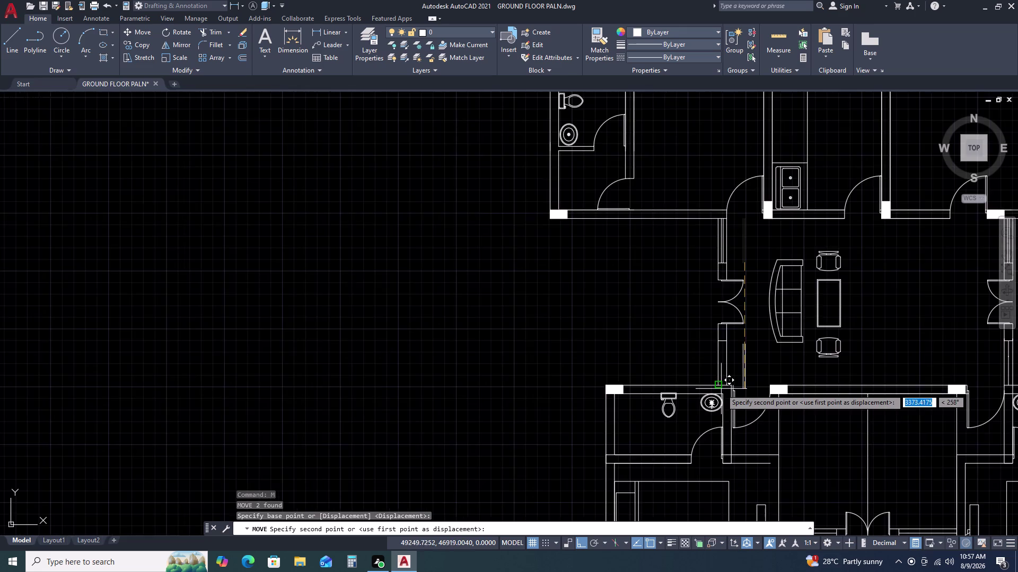
scroll(up, 3)
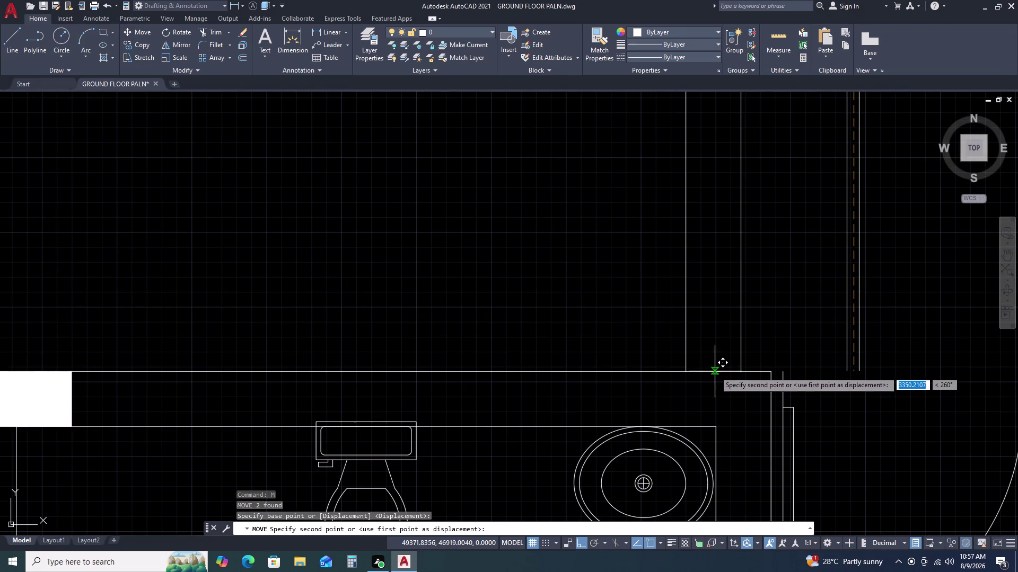
click(717, 373)
scroll(down, 3)
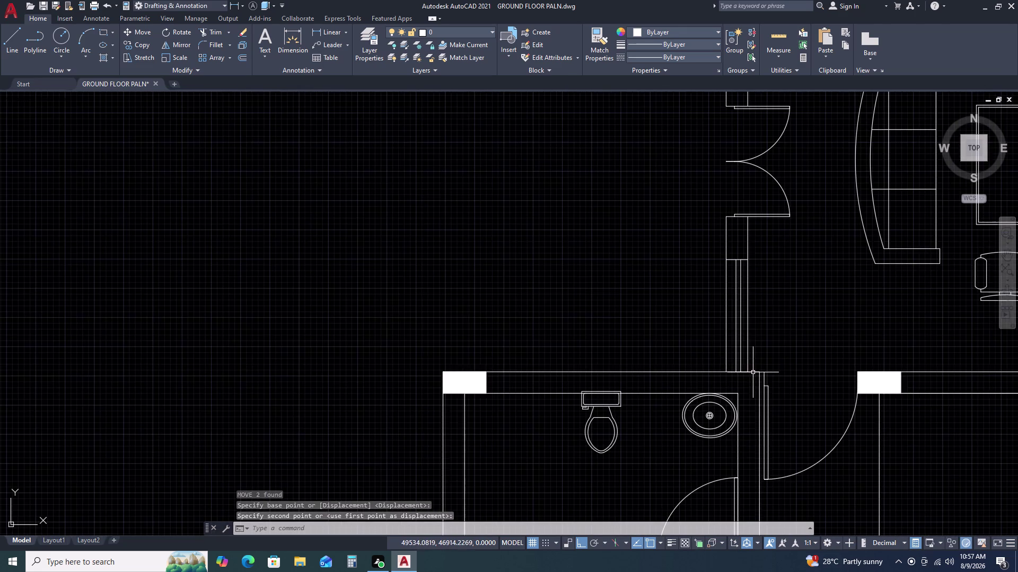
scroll(up, 3)
Move another pair of window lines against the wall end.
click(756, 298)
click(709, 309)
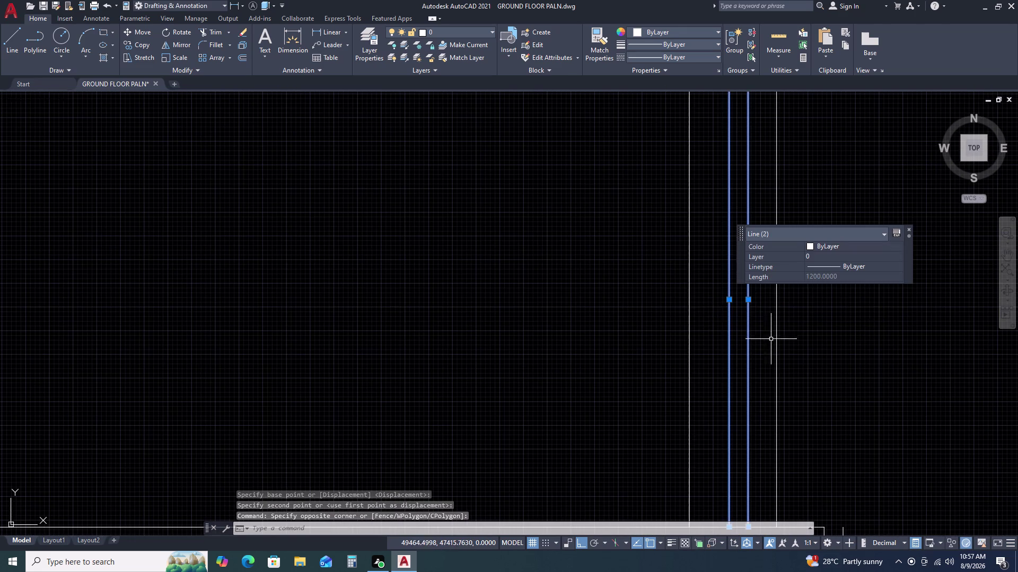
middle_drag(771, 339, 746, 371)
scroll(down, 3)
key(m)
key(space)
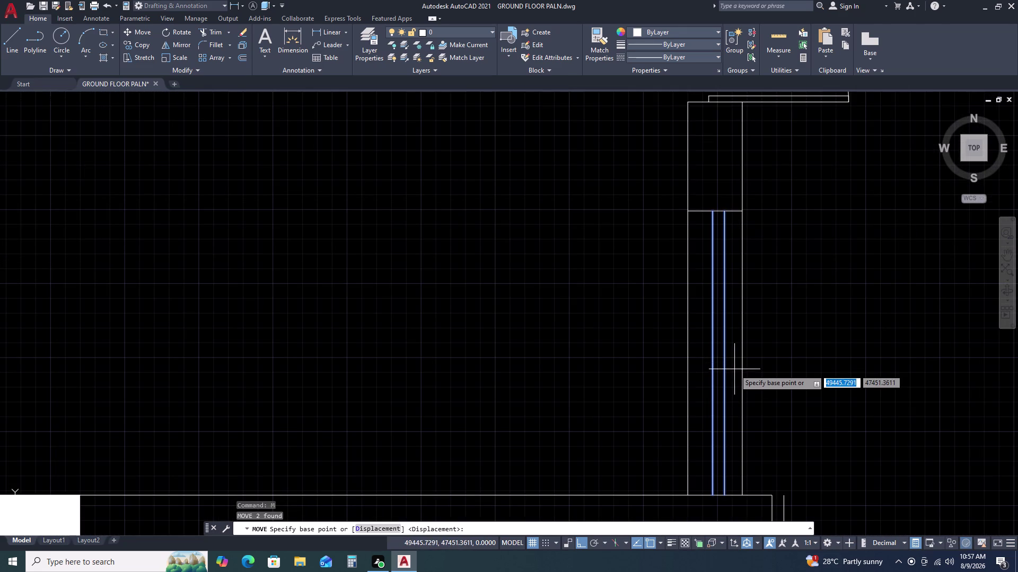
scroll(up, 3)
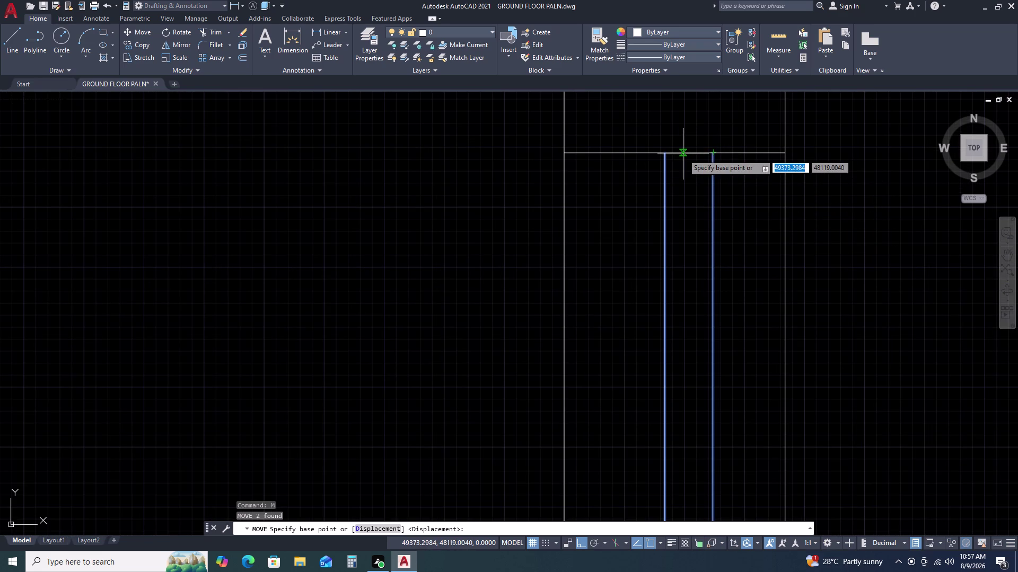
click(685, 153)
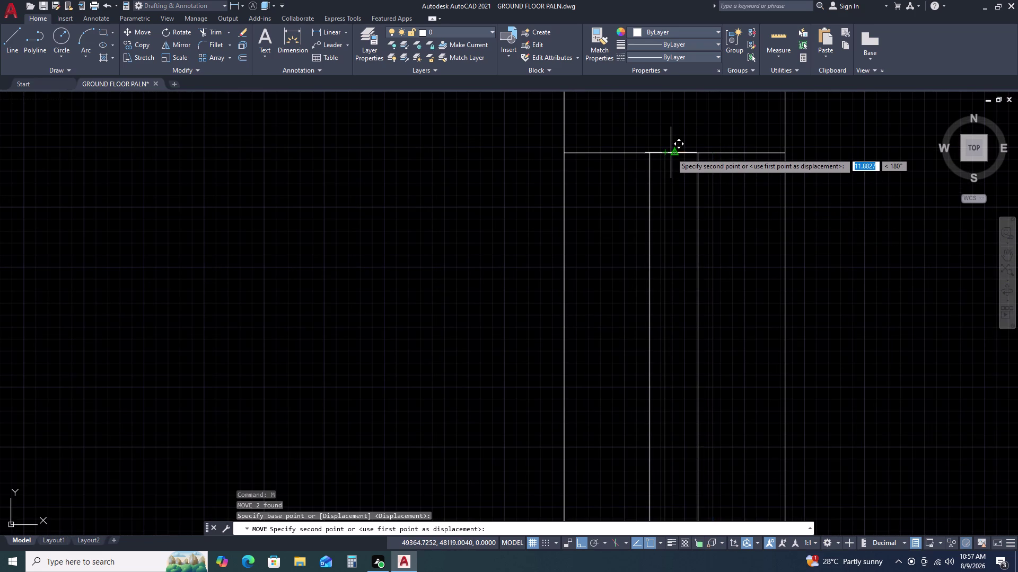
click(667, 153)
scroll(down, 3)
scroll(down, 3)
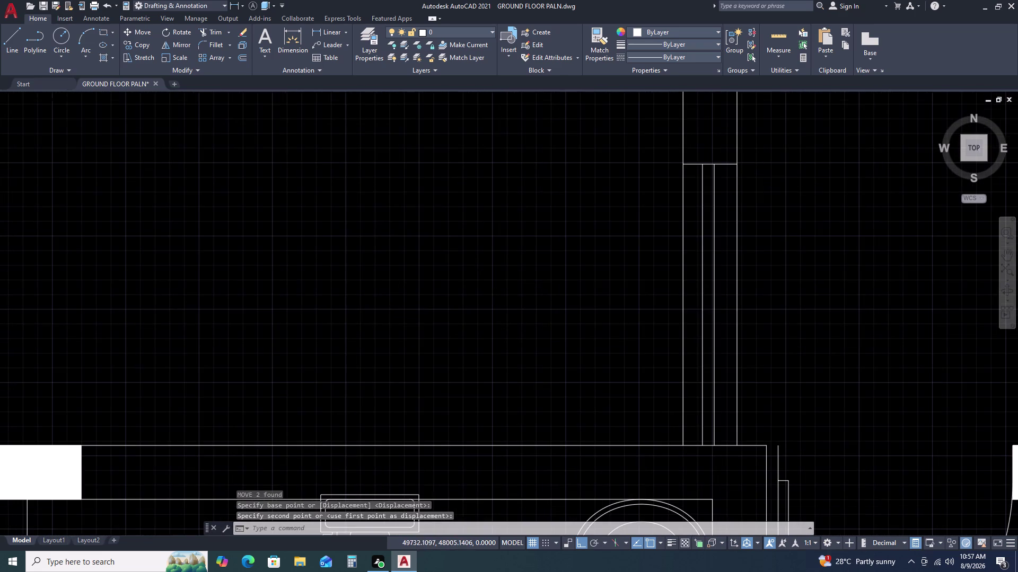
Delete two stray lines in the lower walls.
middle_drag(837, 238, 648, 230)
scroll(down, 3)
scroll(up, 3)
scroll(up, 3)
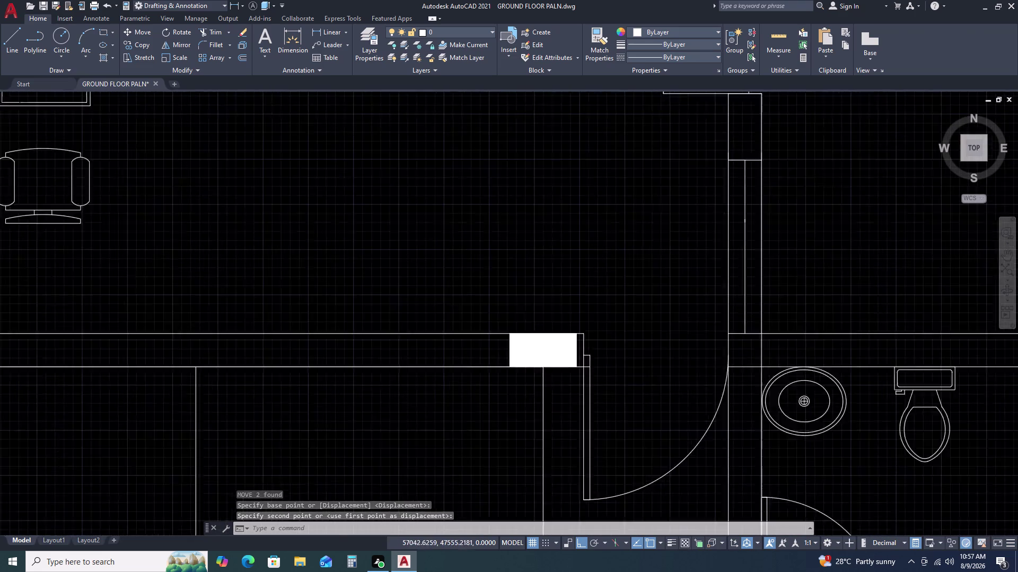
click(763, 221)
click(738, 237)
key(Delete)
scroll(down, 3)
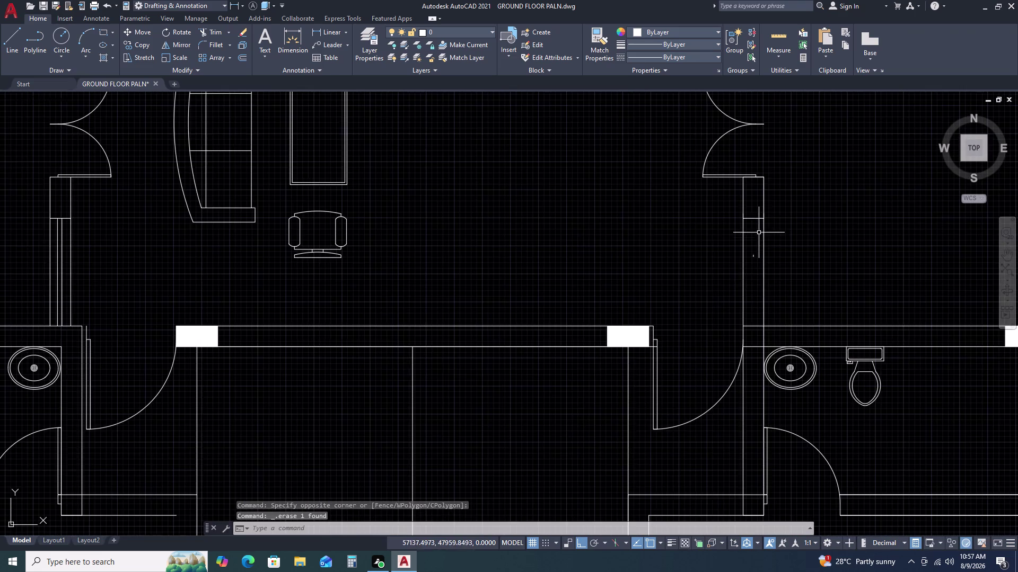
scroll(up, 3)
click(758, 256)
click(709, 362)
key(Delete)
scroll(down, 3)
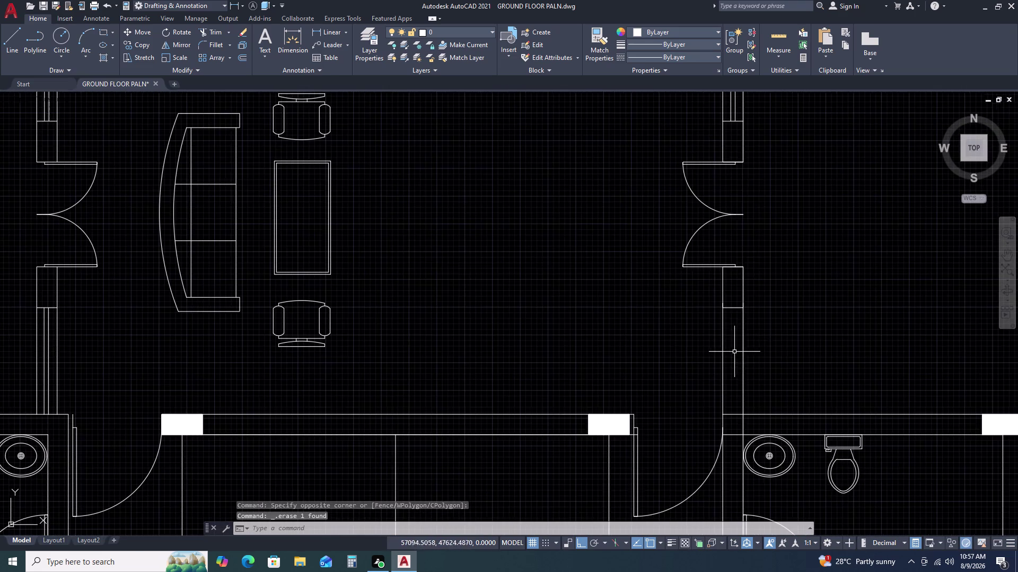
scroll(down, 3)
scroll(up, 3)
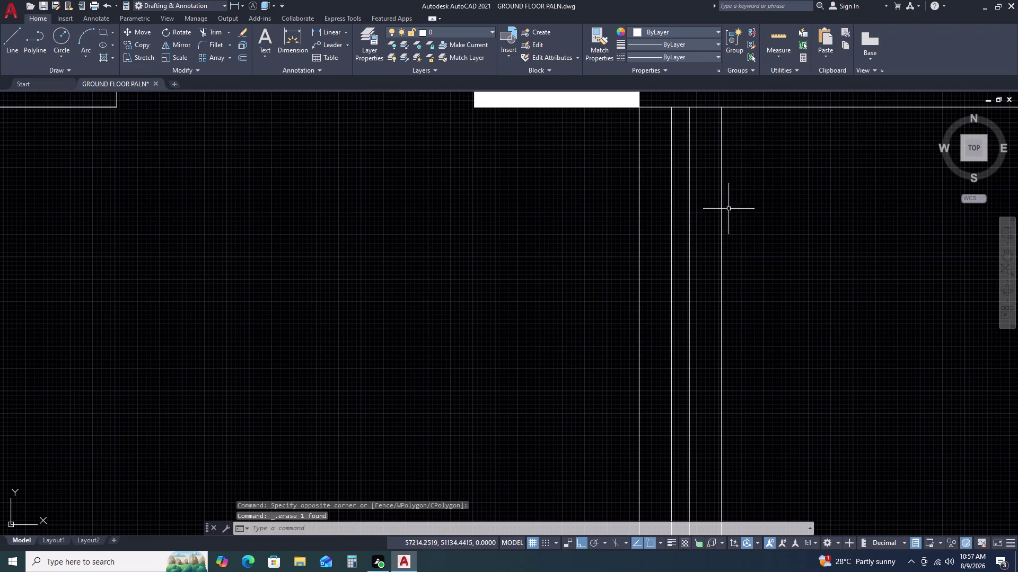
Copy the 1200-long window line pair into the wall beside the bathroom door.
click(709, 213)
click(651, 245)
text(CO)
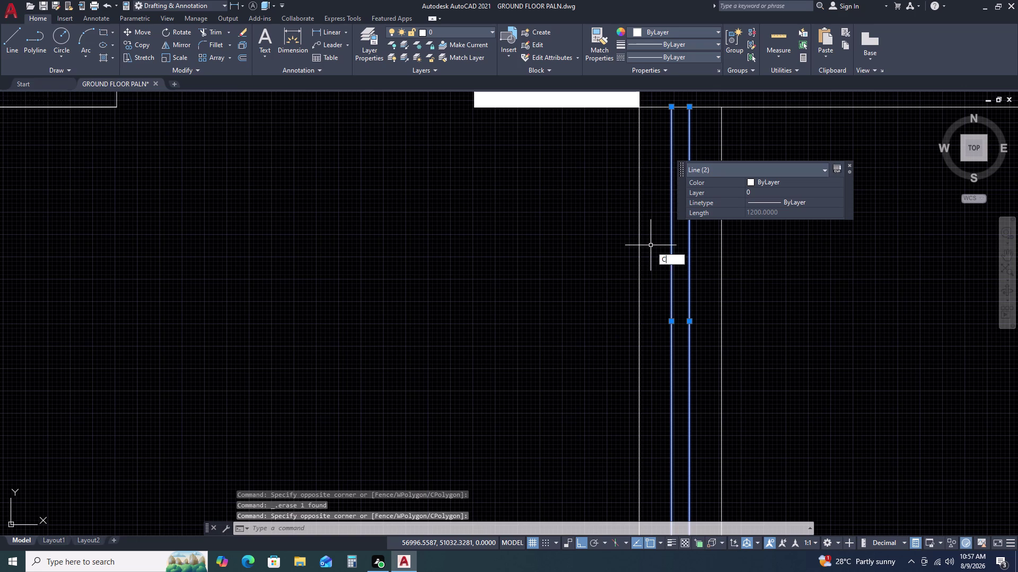
key(space)
scroll(down, 3)
scroll(up, 3)
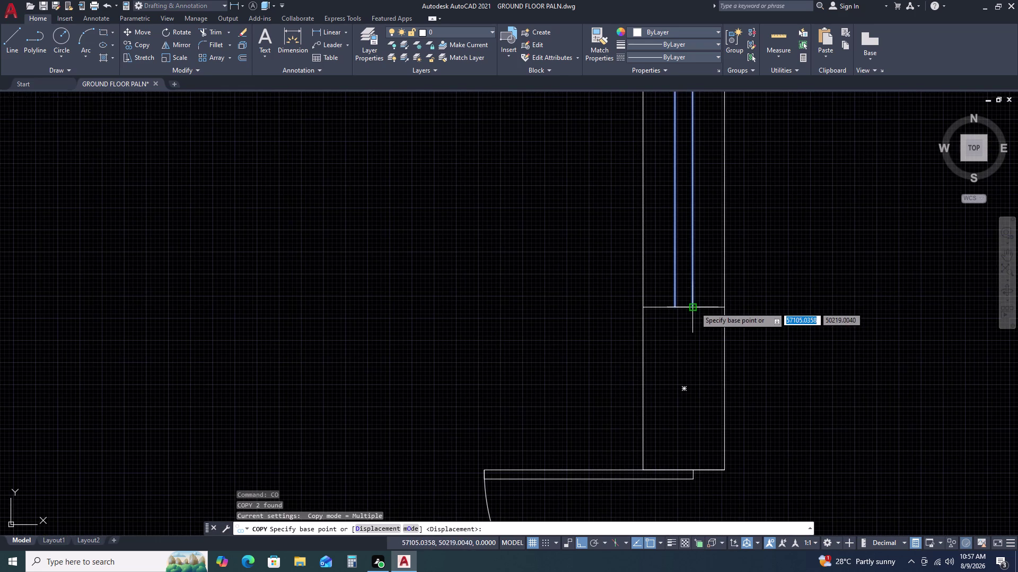
click(695, 307)
scroll(down, 3)
scroll(down, 3)
scroll(up, 3)
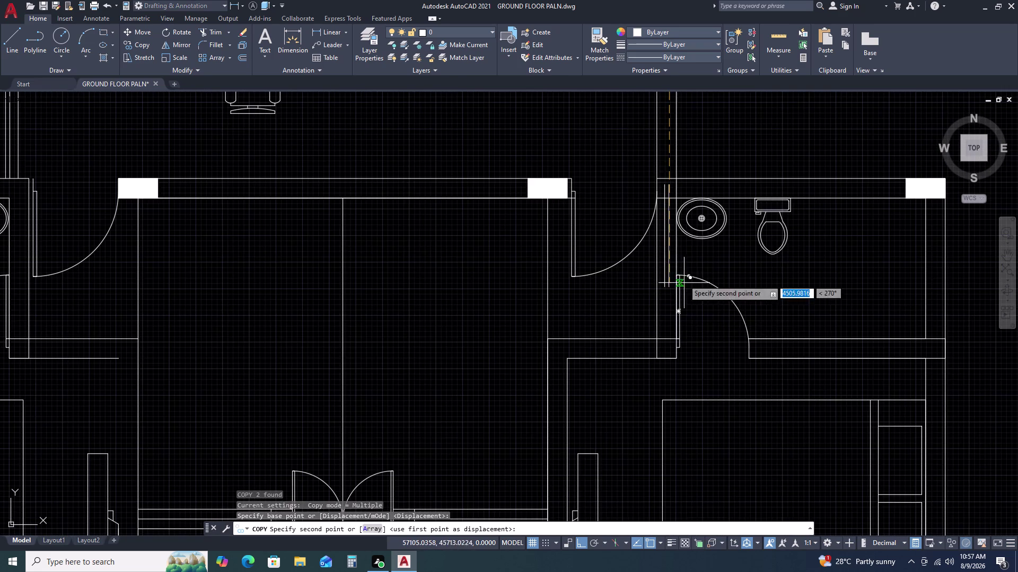
scroll(up, 3)
click(652, 121)
key(Escape)
scroll(down, 3)
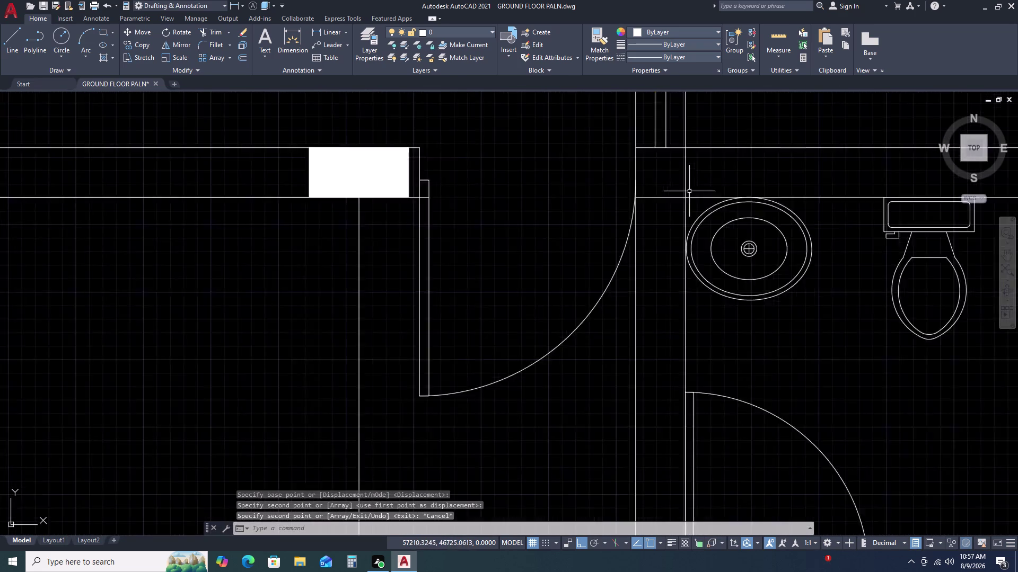
scroll(down, 3)
scroll(down, 3)
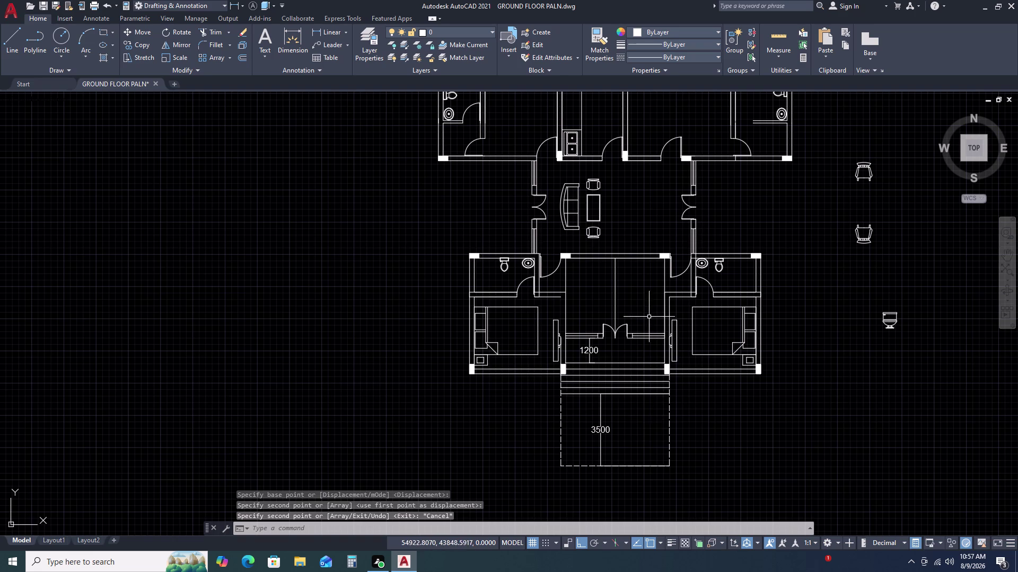
scroll(up, 3)
middle_drag(636, 400, 632, 309)
scroll(up, 3)
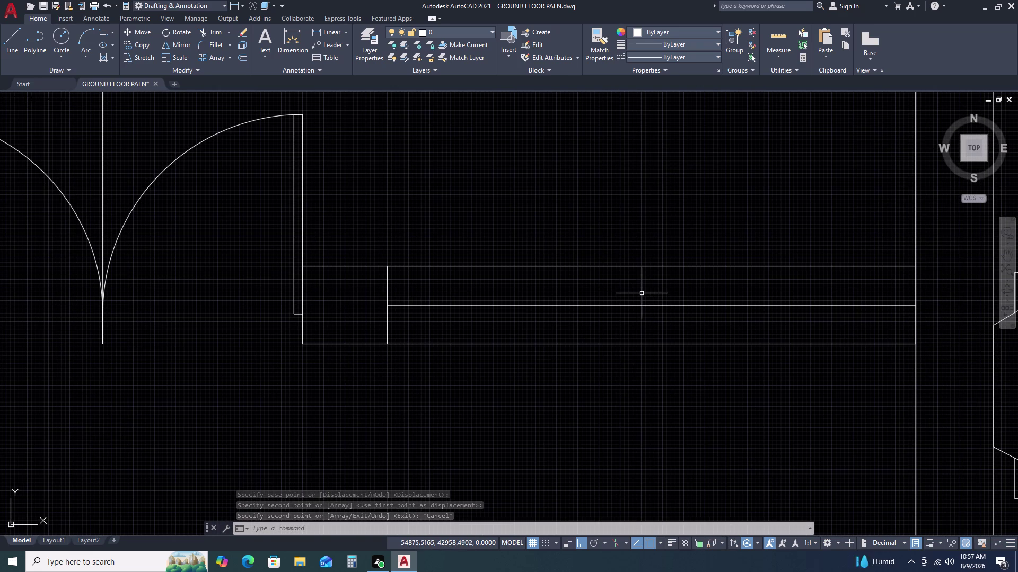
Offset the wall lines 25 inward on both sides of the double entrance door.
click(621, 306)
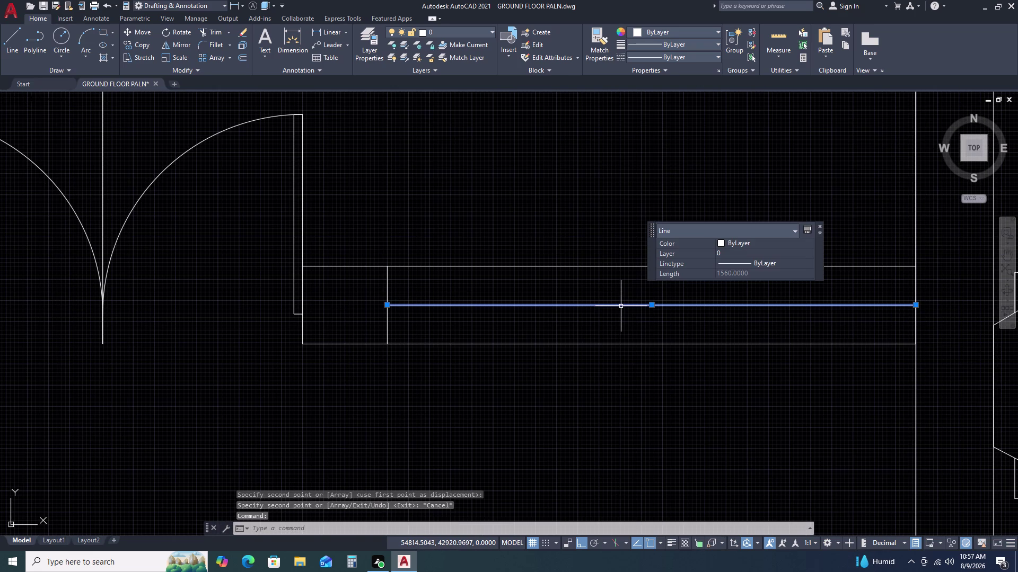
text(O 25)
key(space)
double_click(624, 270)
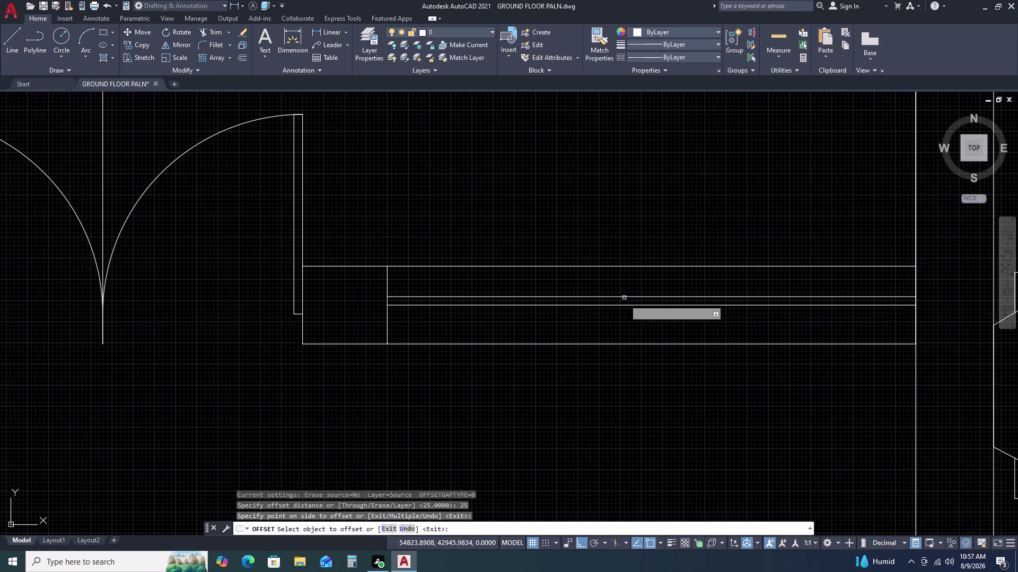
click(625, 305)
click(622, 328)
scroll(down, 3)
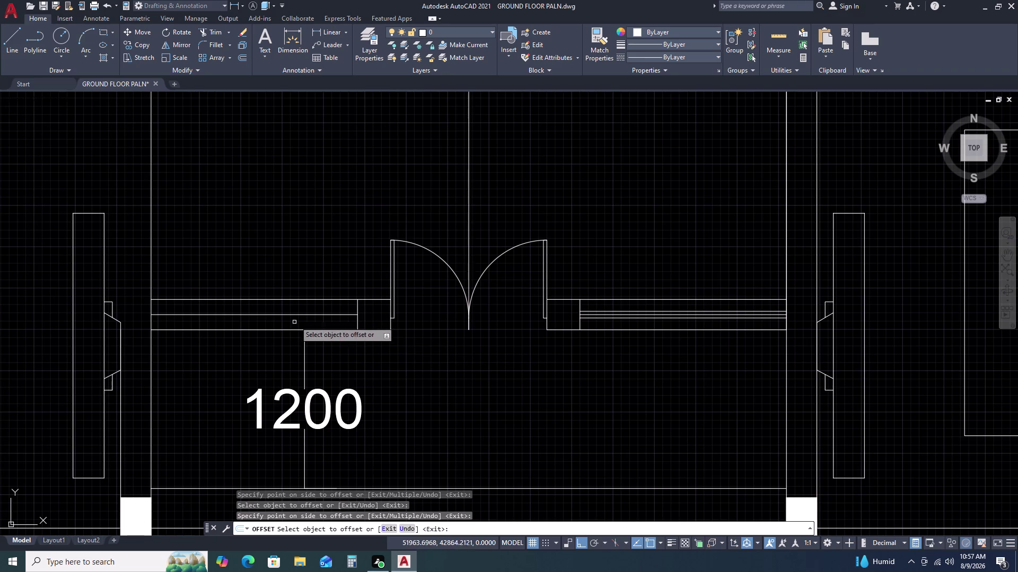
click(302, 314)
click(308, 302)
click(310, 315)
double_click(309, 324)
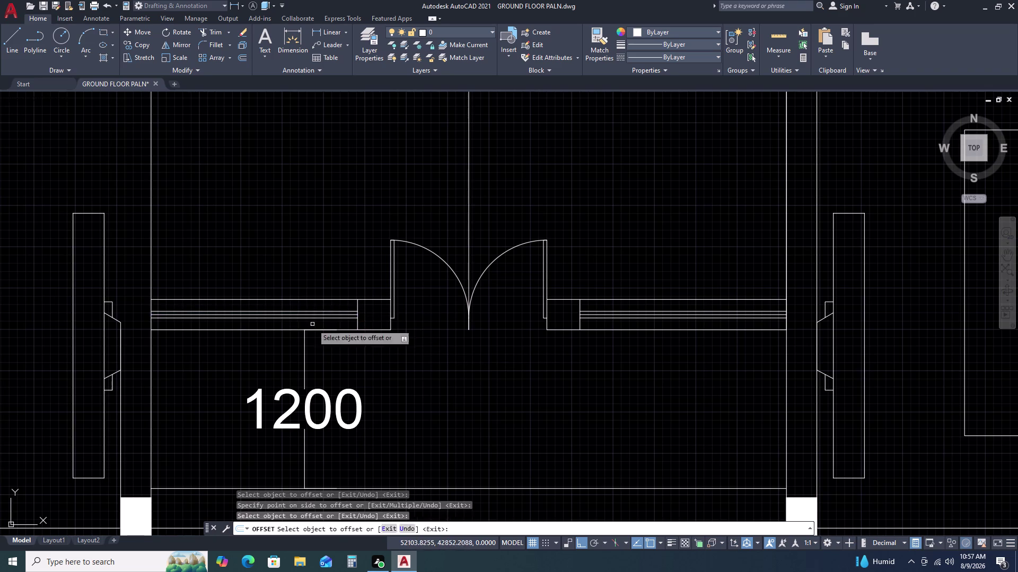
key(Escape)
Delete two stray extra lines beside the double door.
scroll(up, 3)
click(347, 327)
key(Delete)
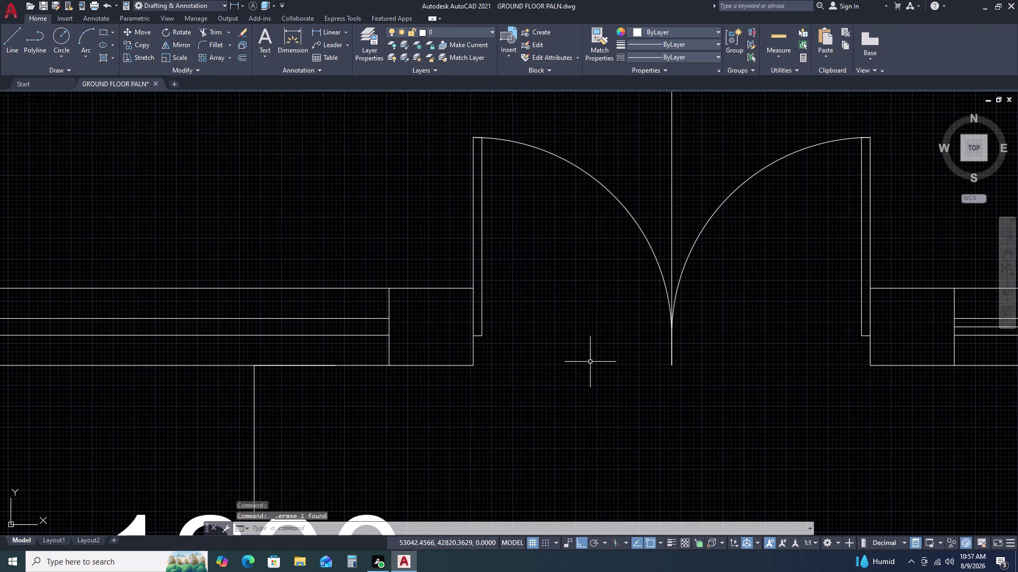
middle_drag(695, 318, 409, 321)
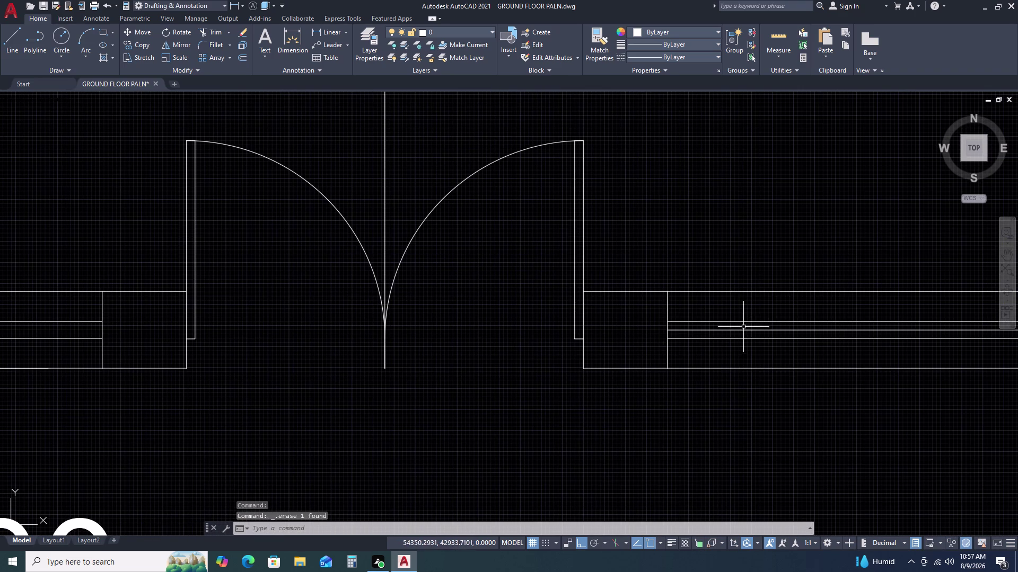
click(743, 329)
key(Delete)
scroll(down, 3)
scroll(down, 3)
Select the right-hand room outline over the door area, then clear the selection.
middle_drag(830, 430, 785, 372)
middle_click(785, 372)
scroll(up, 3)
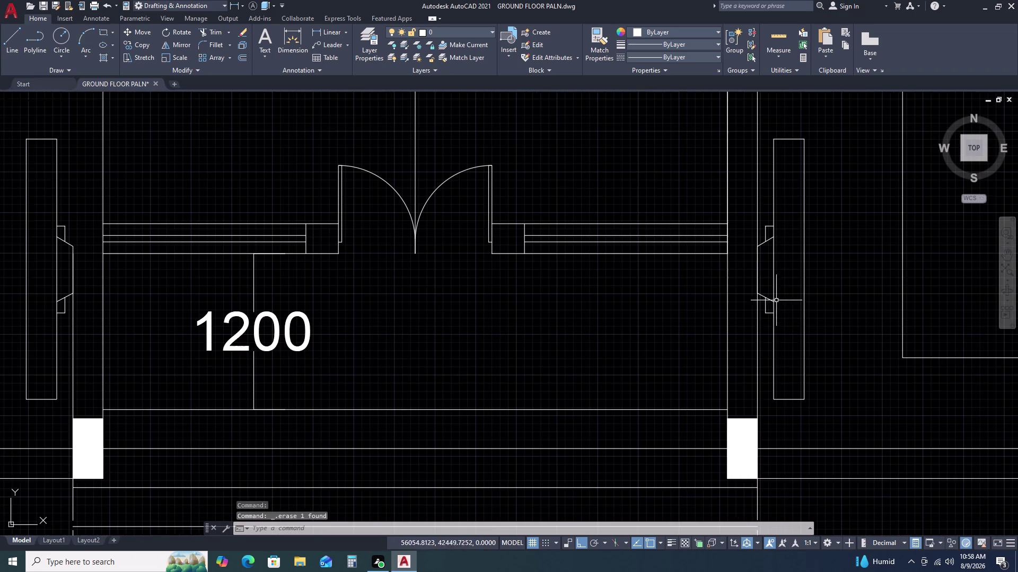
scroll(down, 3)
scroll(up, 3)
click(753, 274)
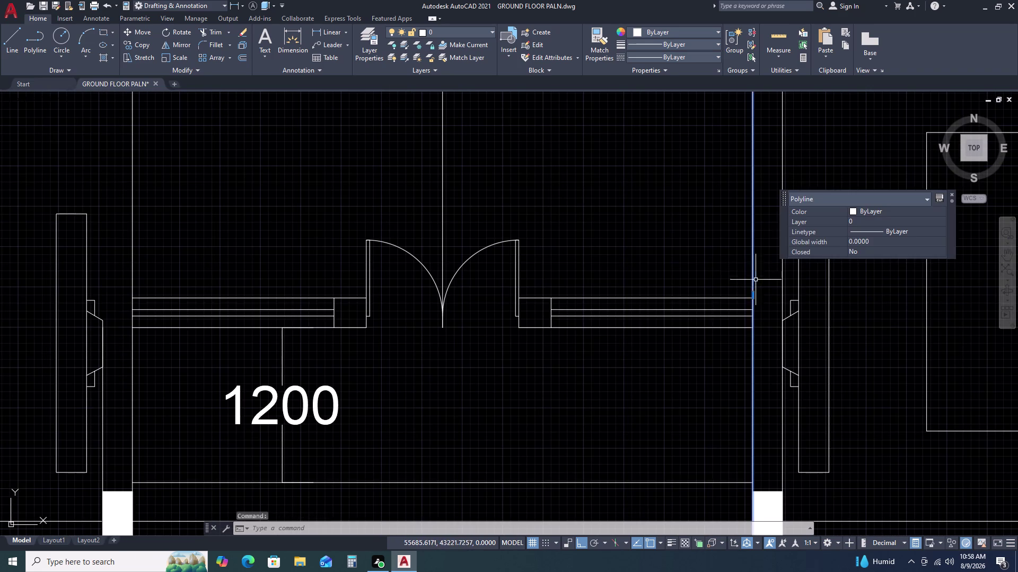
scroll(down, 3)
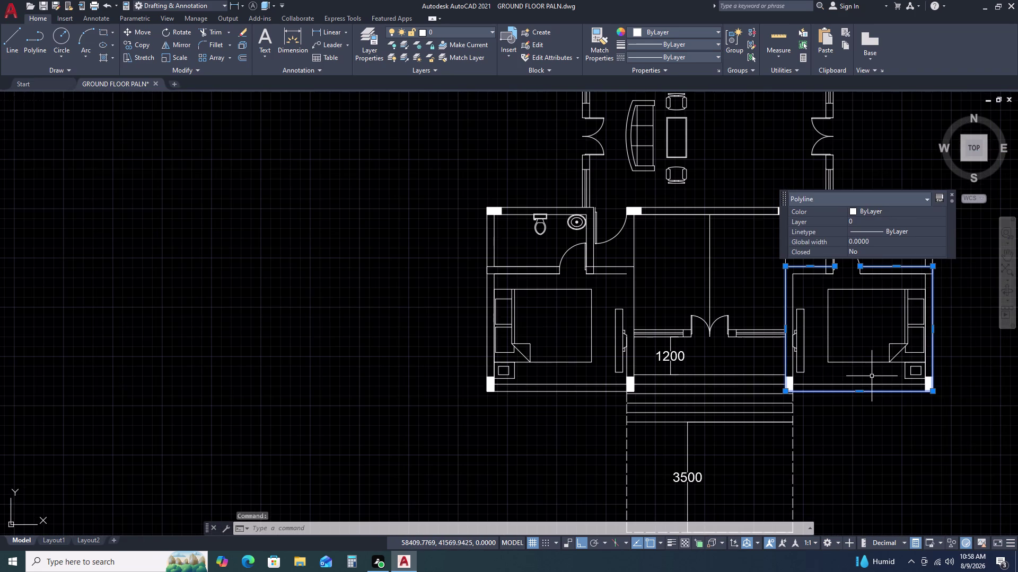
key(Escape)
key(Escape)
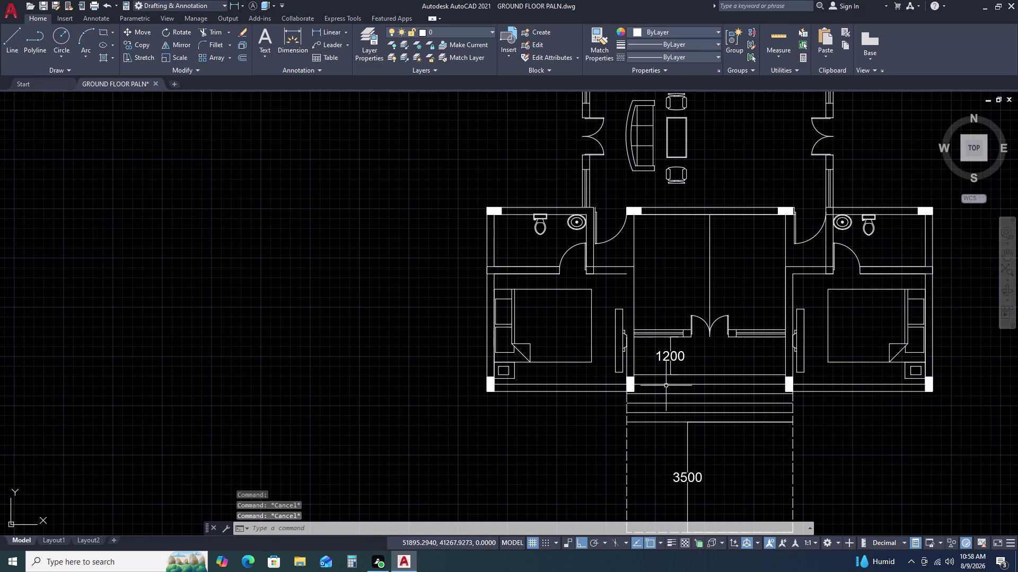
scroll(up, 3)
Save the ground floor plan drawing with Ctrl+S.
scroll(down, 3)
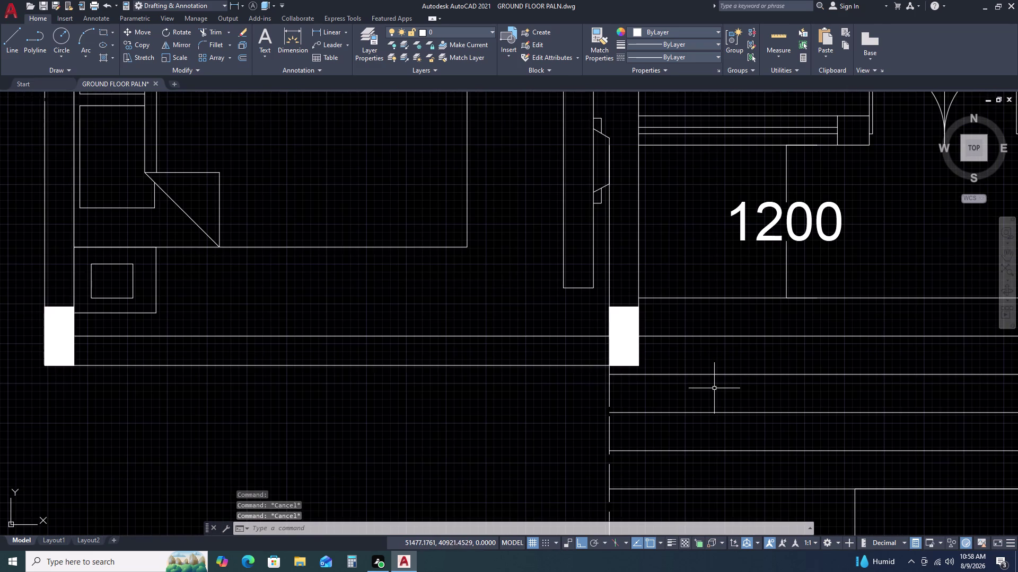
key(ctrl+s)
key(ctrl+s)
key(ctrl+s)
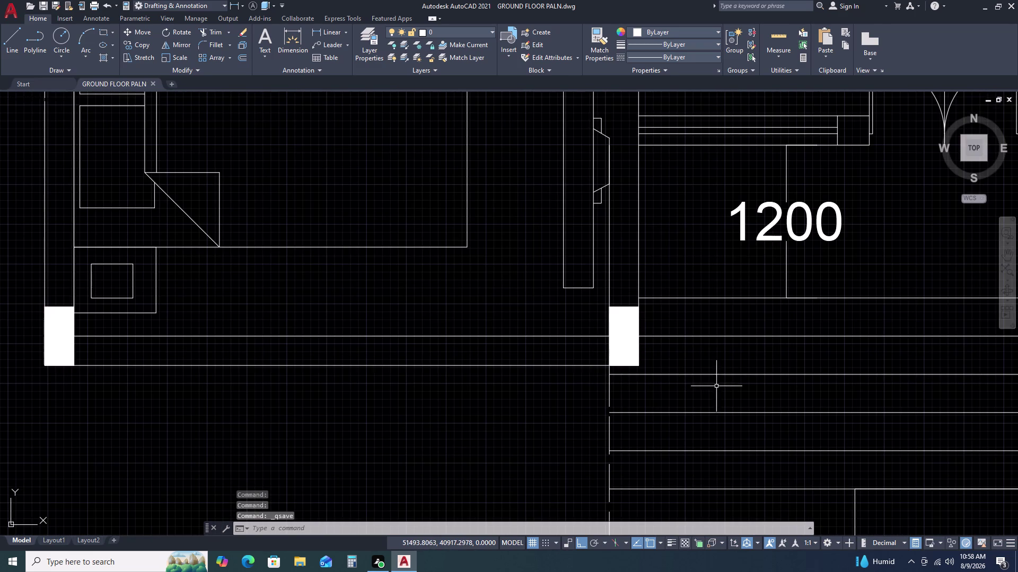
scroll(down, 3)
scroll(down, 3)
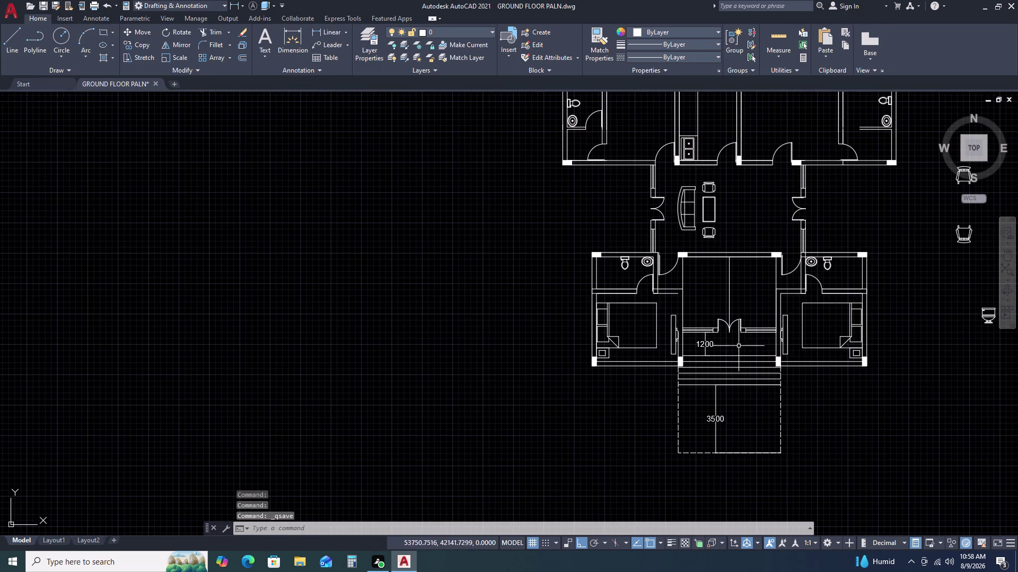
Pan to the area below the left bedroom and start a new line there.
middle_drag(782, 299, 687, 348)
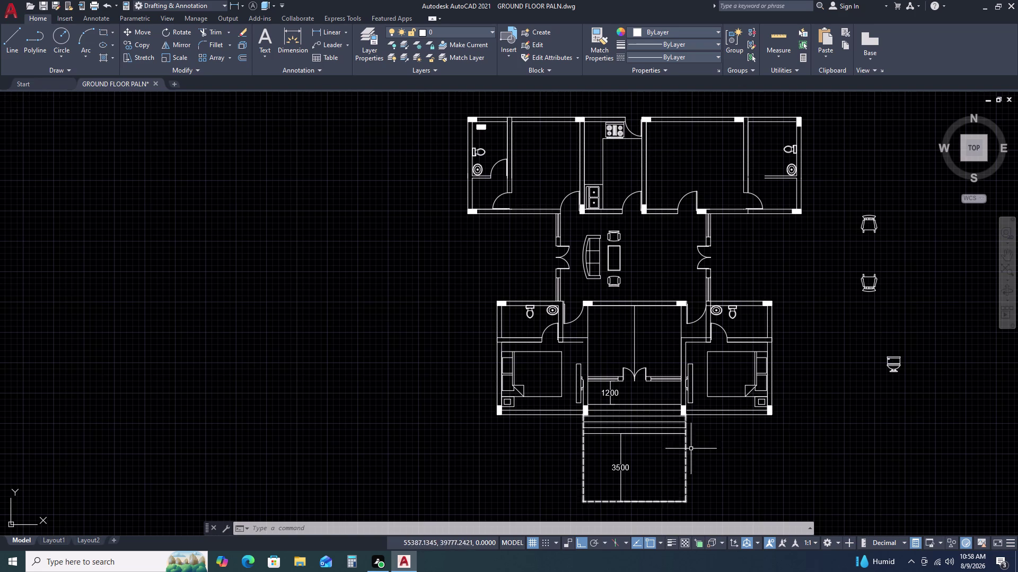
middle_drag(538, 408, 555, 352)
scroll(up, 3)
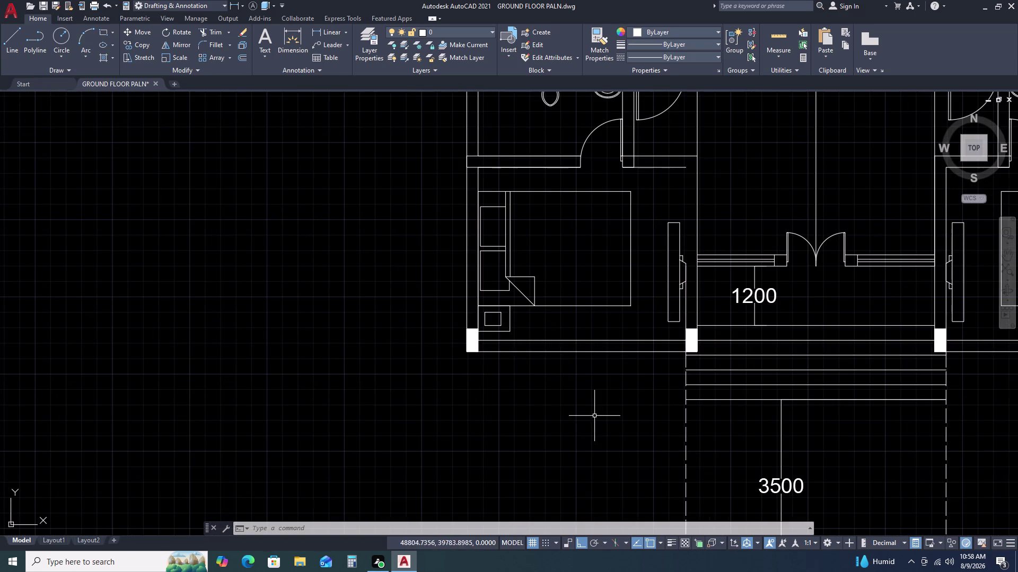
middle_drag(593, 406, 603, 365)
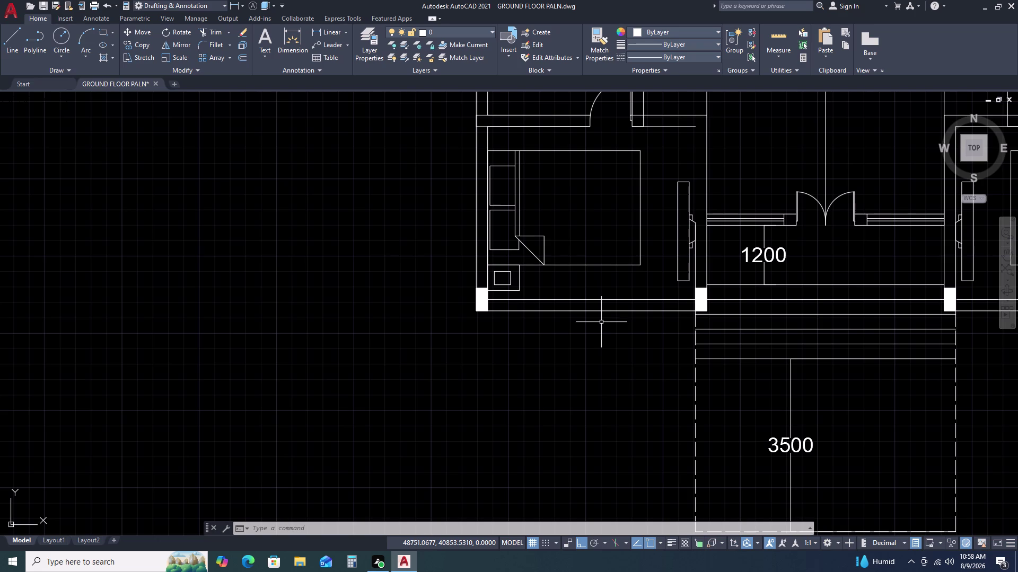
text(L)
key(space)
Draw a 1200-long horizontal line below the bedroom, then erase it.
double_click(483, 369)
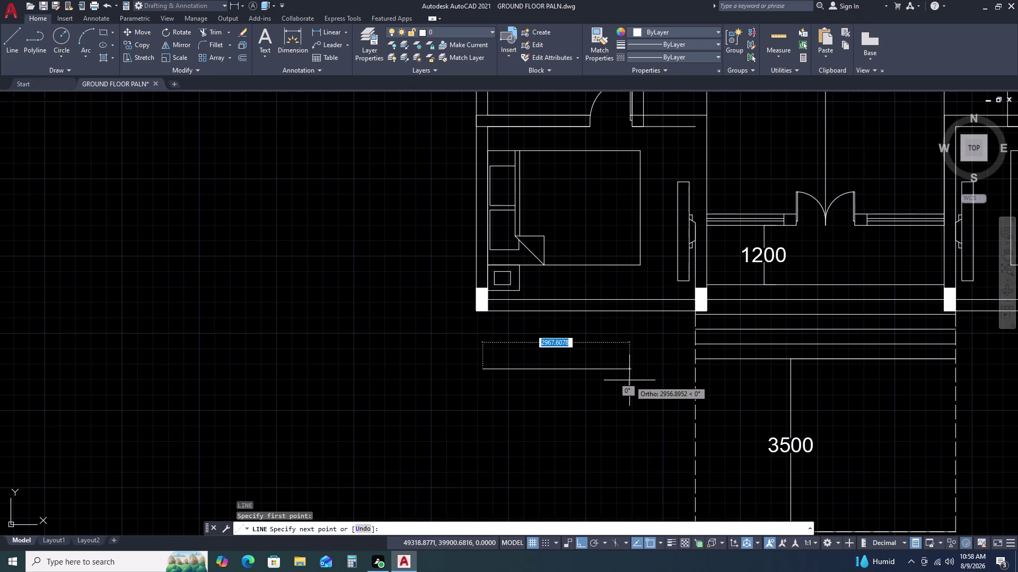
text(120)
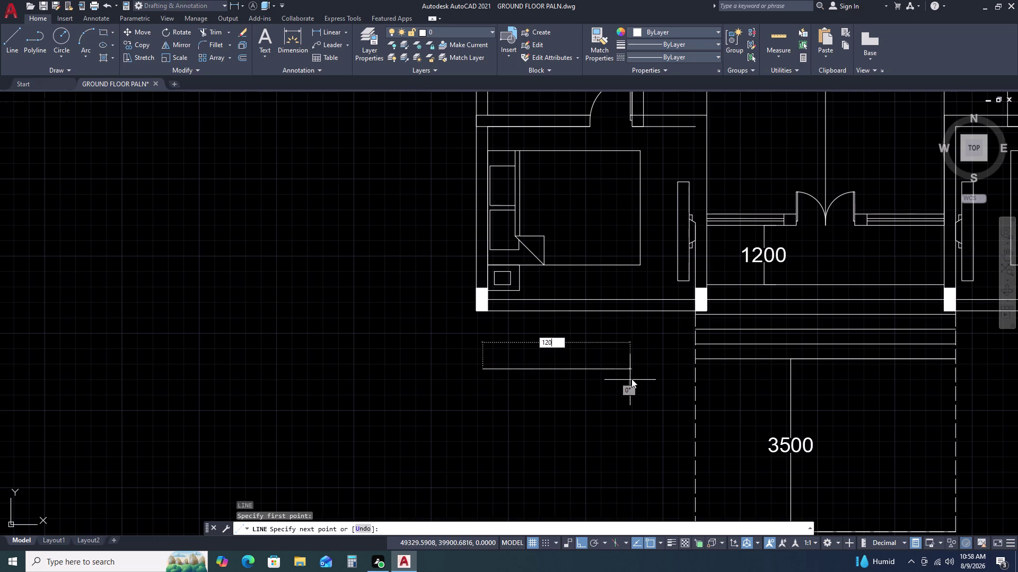
text(0)
key(space)
key(Escape)
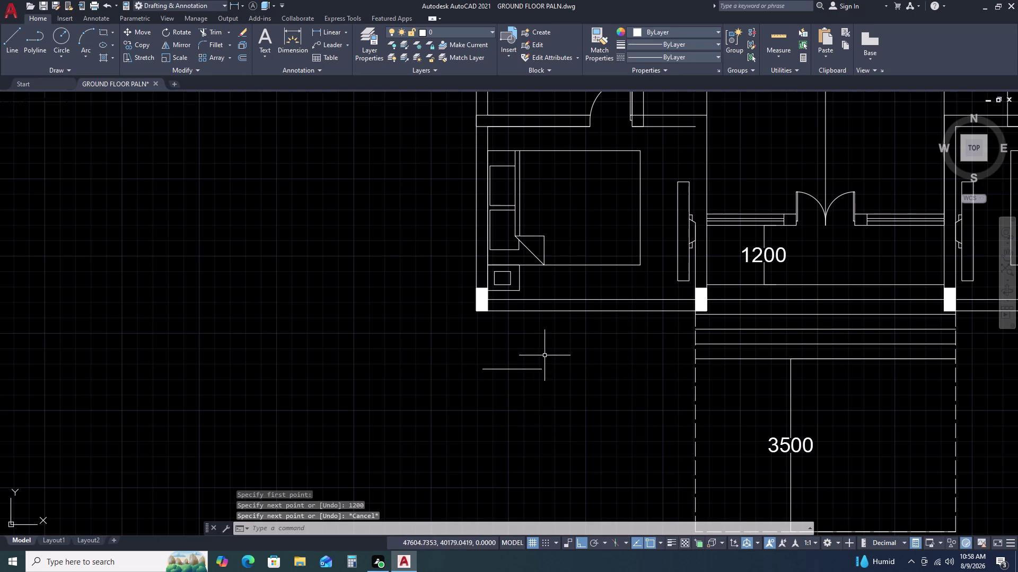
drag(545, 355, 536, 362)
click(519, 402)
key(Escape)
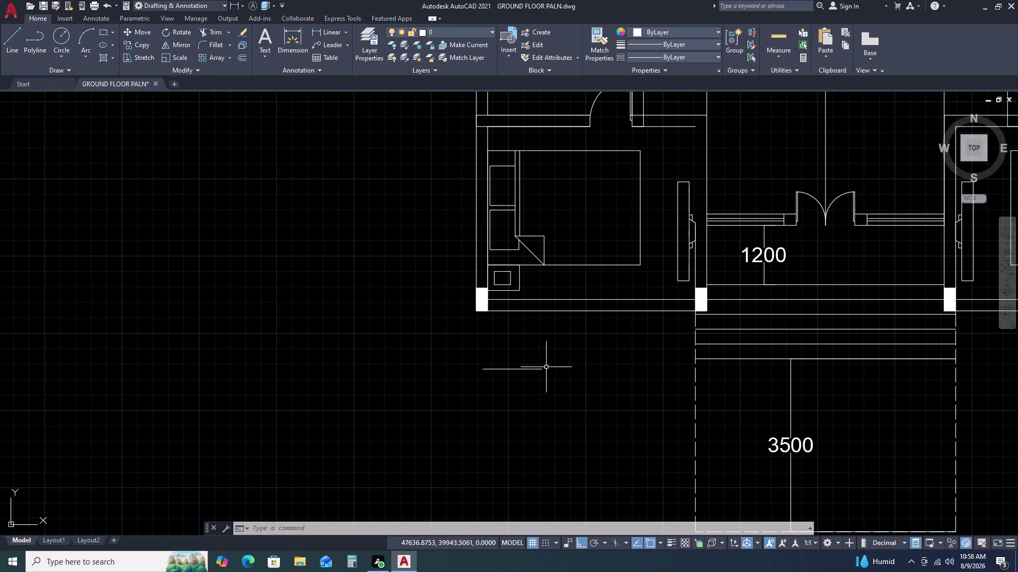
click(548, 363)
click(526, 381)
key(Delete)
Draw a new 2000-long horizontal line below the bedroom and check its length.
text(L)
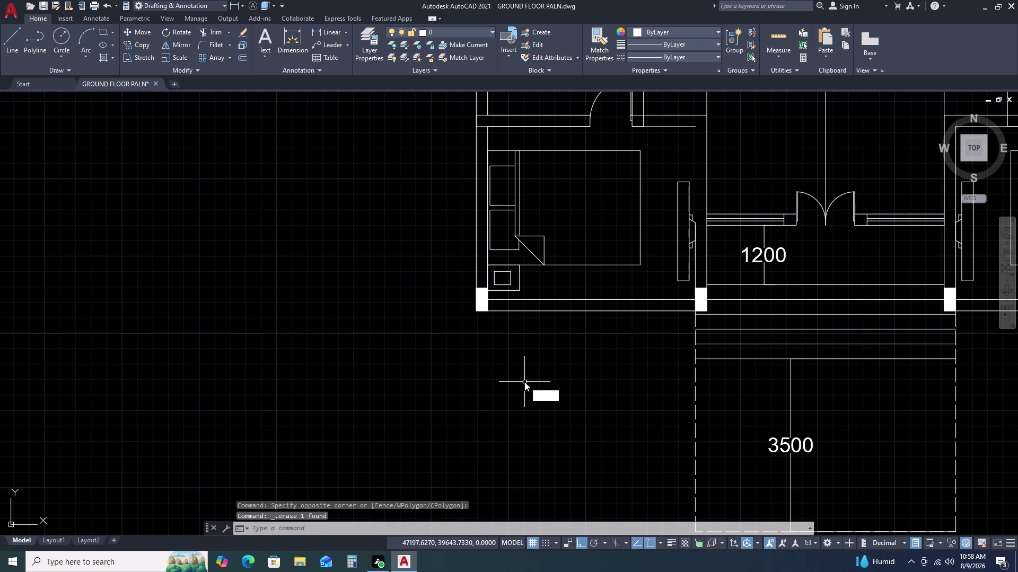
key(space)
drag(470, 378, 493, 378)
text(20)
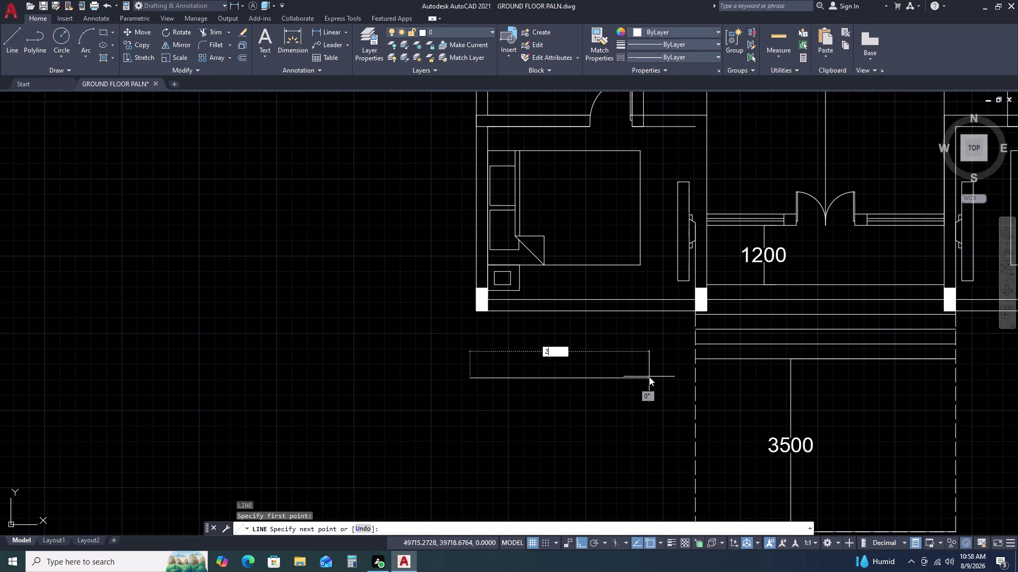
text(0)
text(0)
key(space)
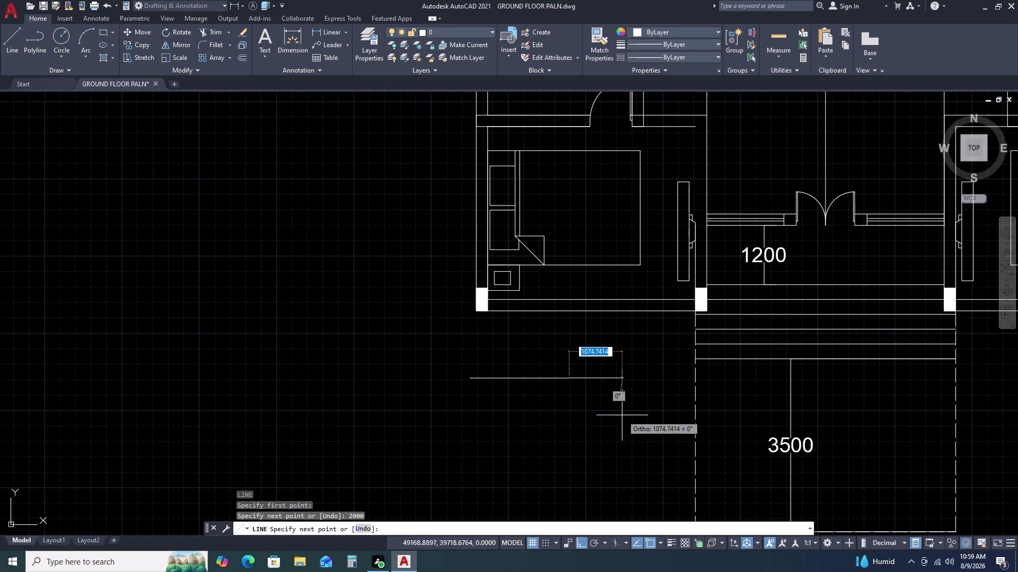
key(Escape)
click(583, 369)
click(548, 398)
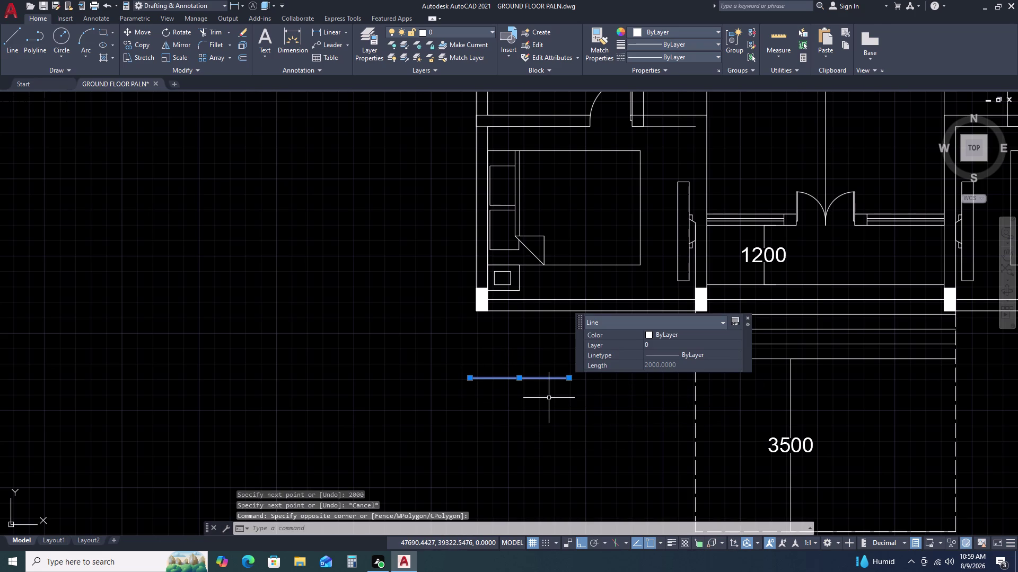
text(O)
key(space)
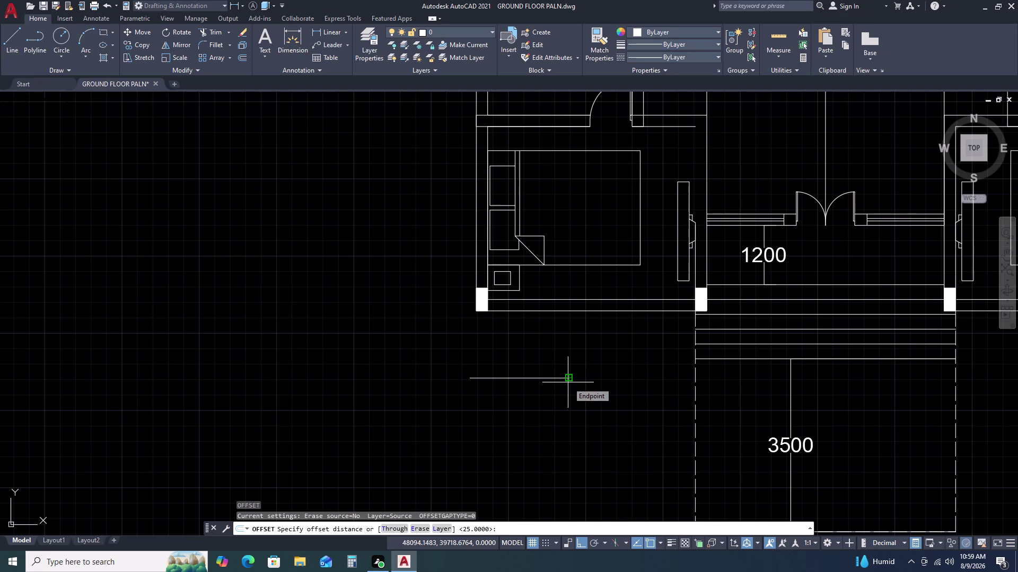
Offset a copy of the 2000 line at the default distance of 25.
key(space)
click(576, 369)
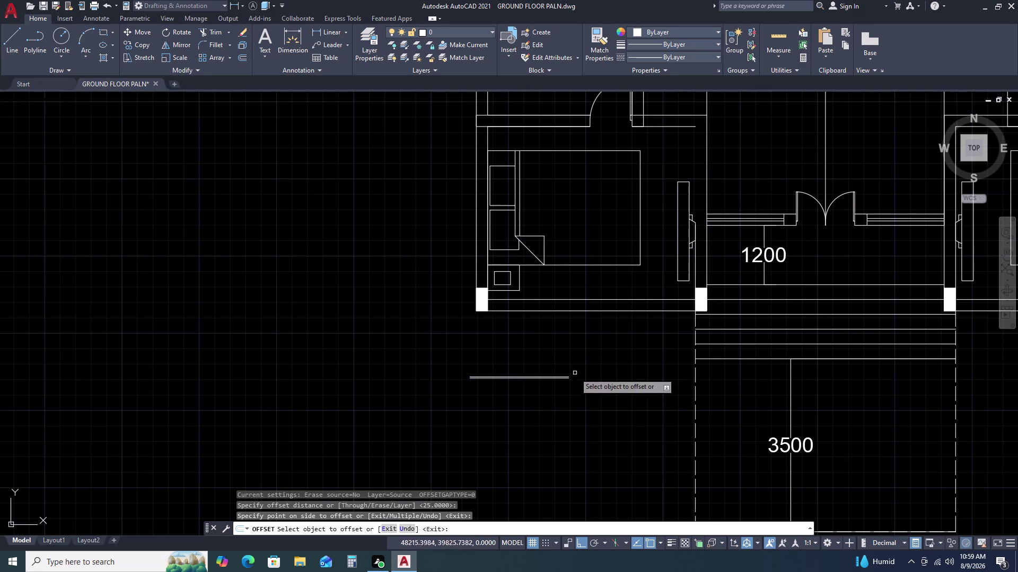
scroll(up, 3)
click(555, 384)
click(550, 414)
key(Escape)
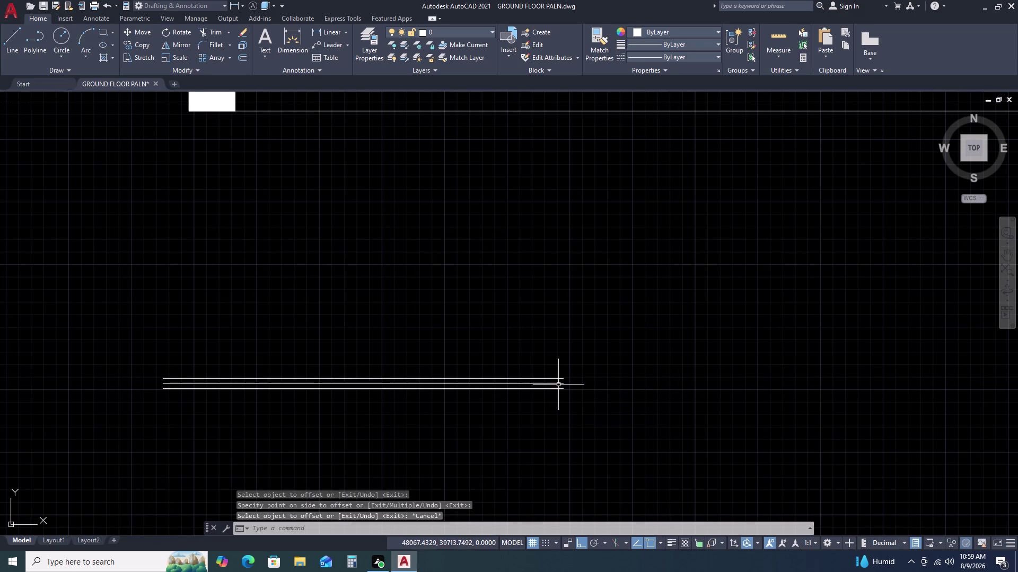
click(560, 383)
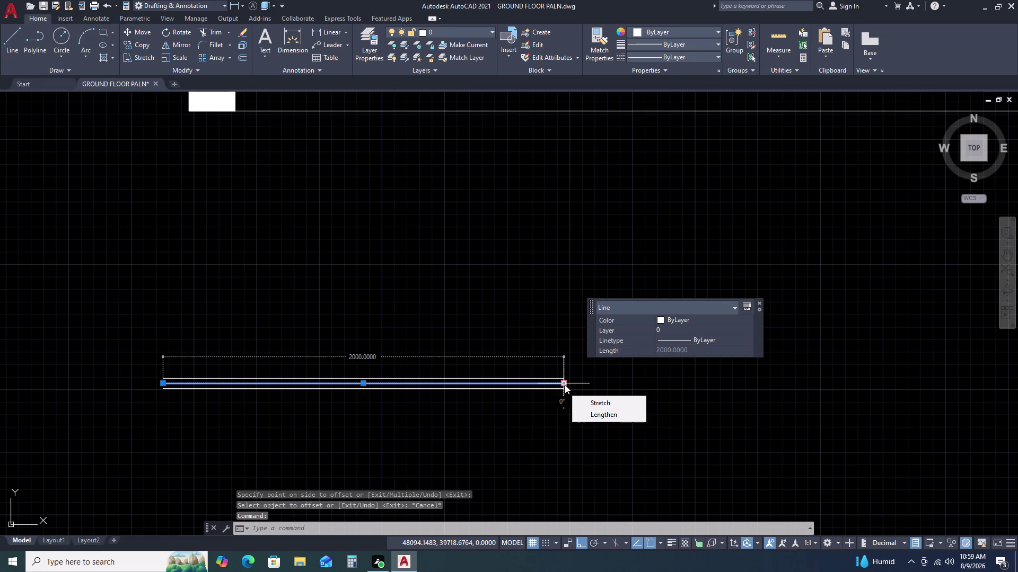
key(0)
key(BackSpace)
Offset the lower line 115 to both sides, below and above the others.
text(O)
key(space)
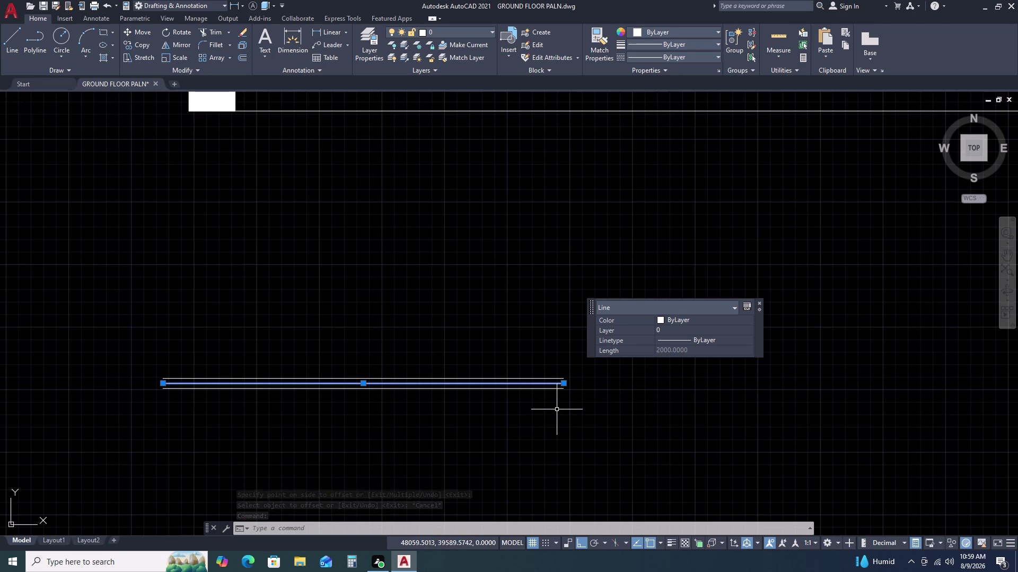
key(o)
key(space)
text(23)
key(BackSpace)
key(BackSpace)
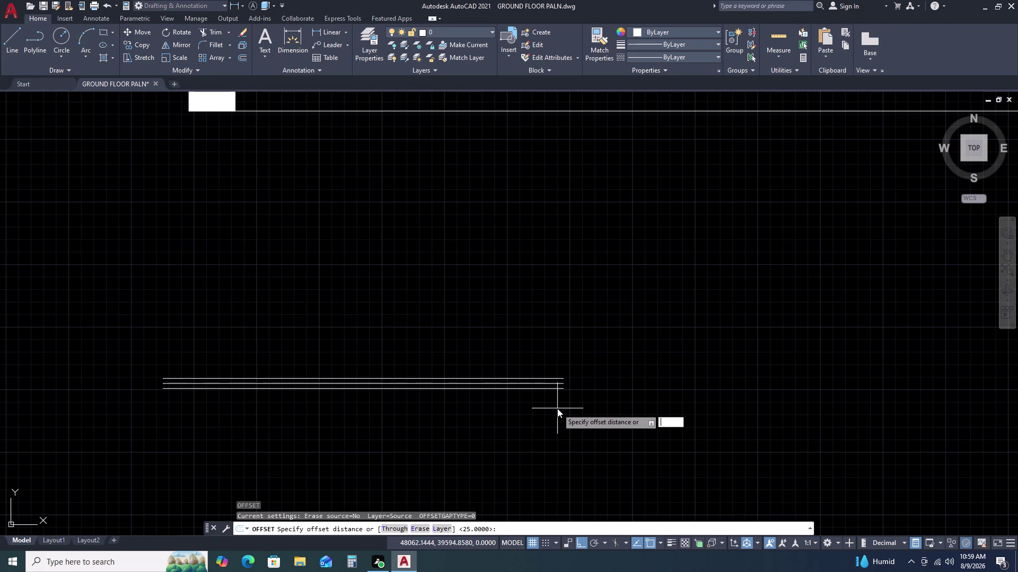
text(115)
key(space)
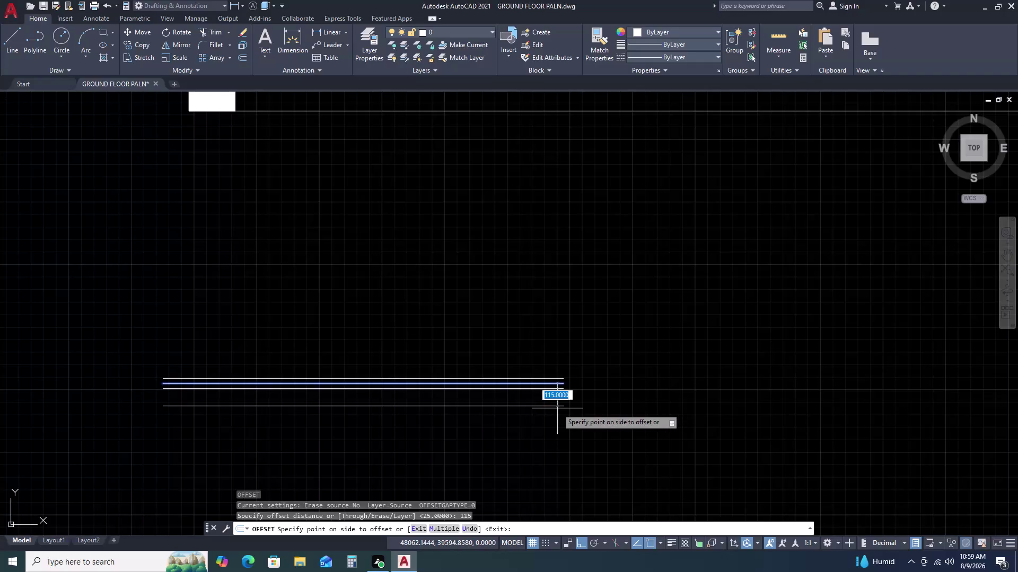
click(561, 429)
click(563, 384)
click(568, 353)
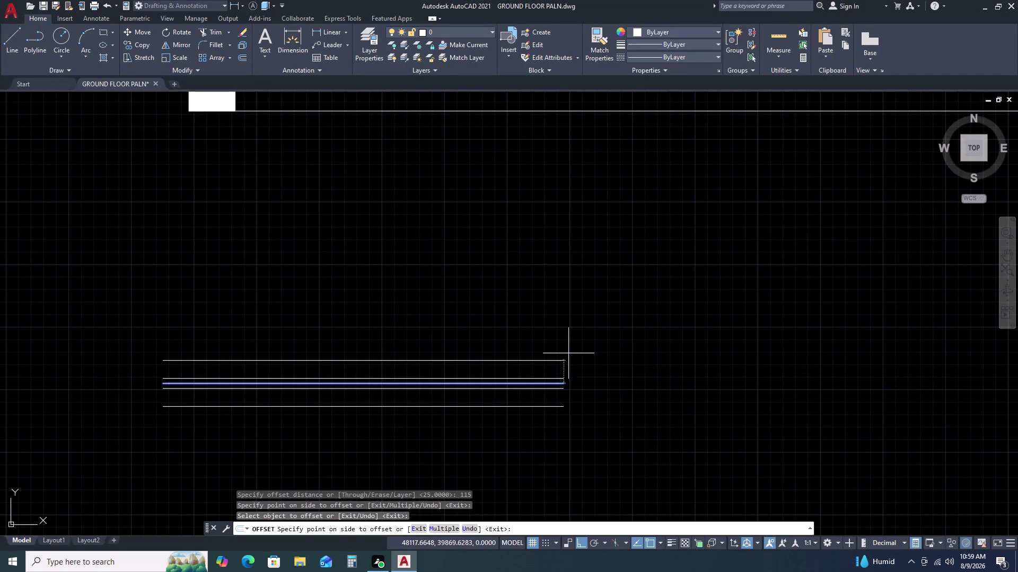
key(Escape)
scroll(down, 3)
Draw a line spanning between the two wall columns.
key(l)
key(space)
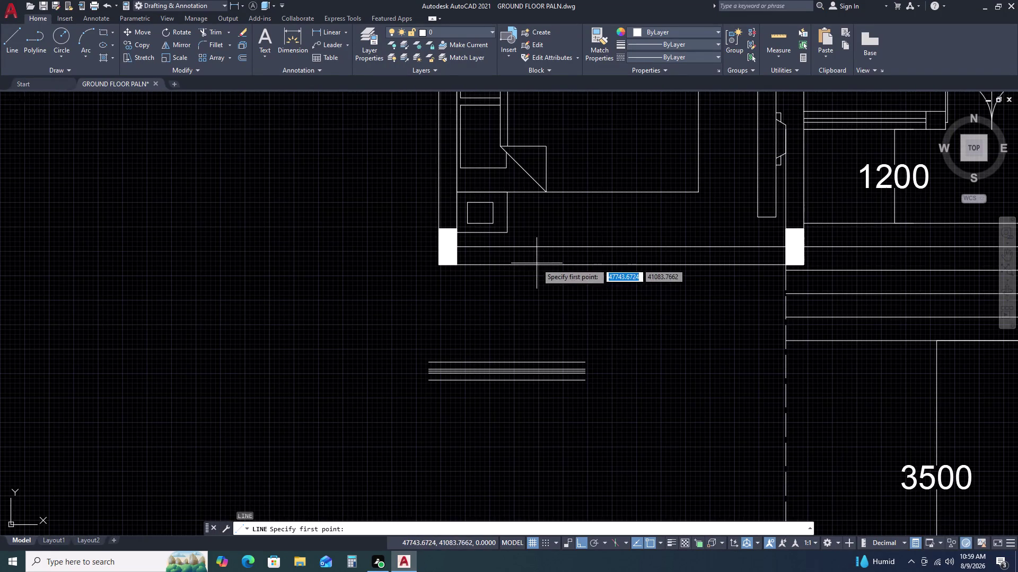
click(458, 264)
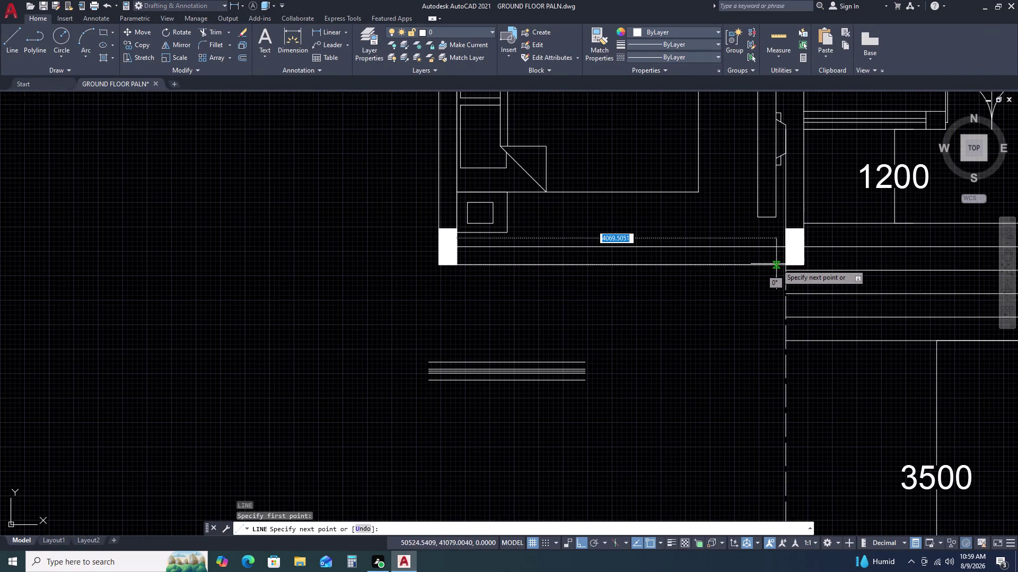
click(789, 265)
key(Escape)
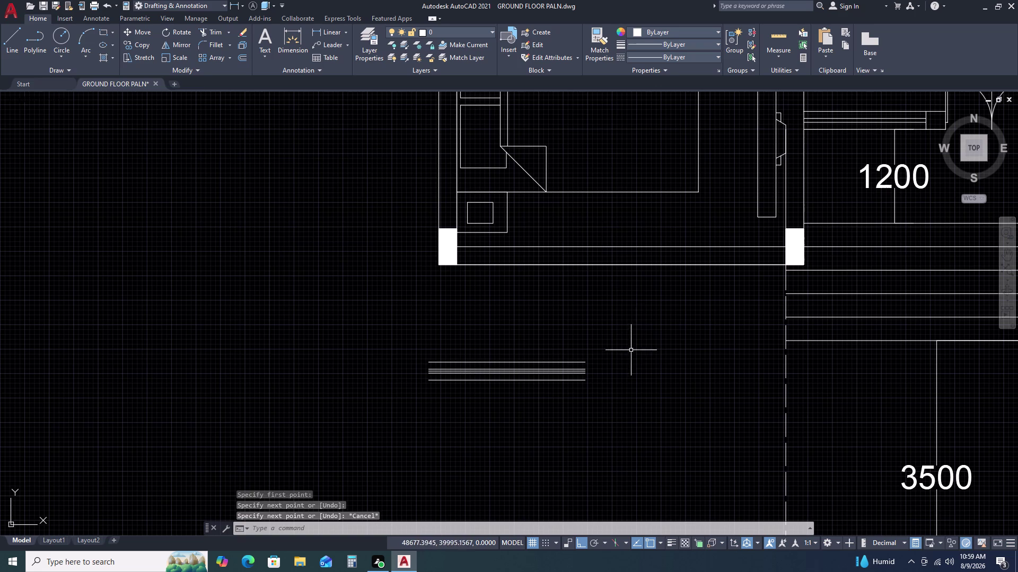
Close the window symbol's right and left ends with short lines and erase the stray line.
key(l)
key(space)
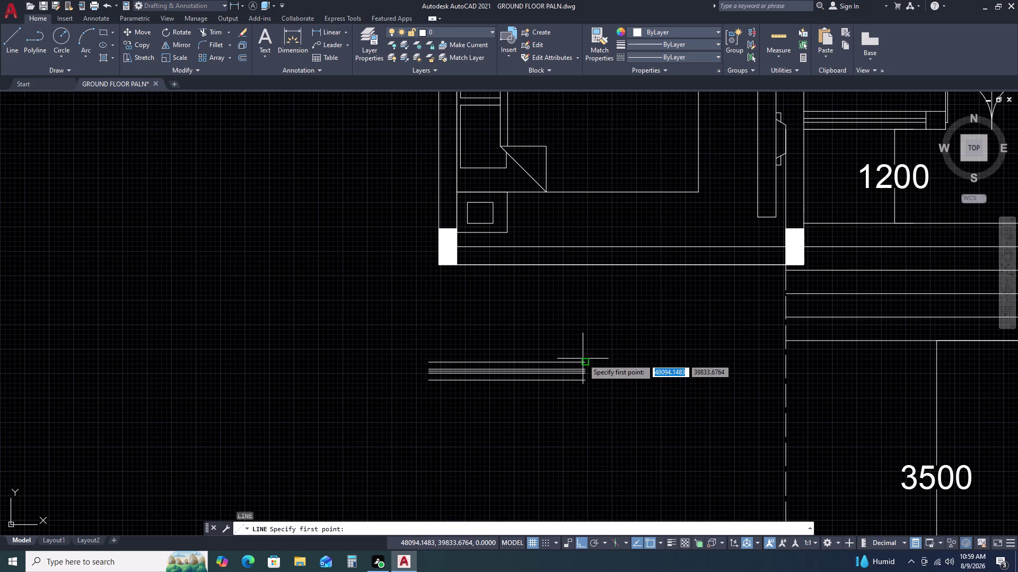
click(585, 361)
click(585, 381)
key(Escape)
key(space)
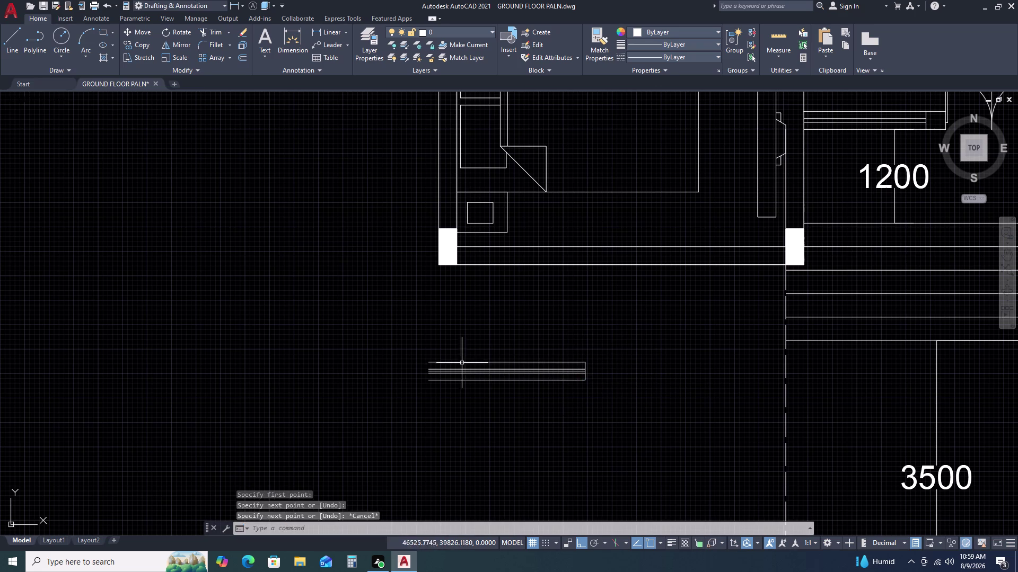
click(425, 361)
click(429, 382)
key(Escape)
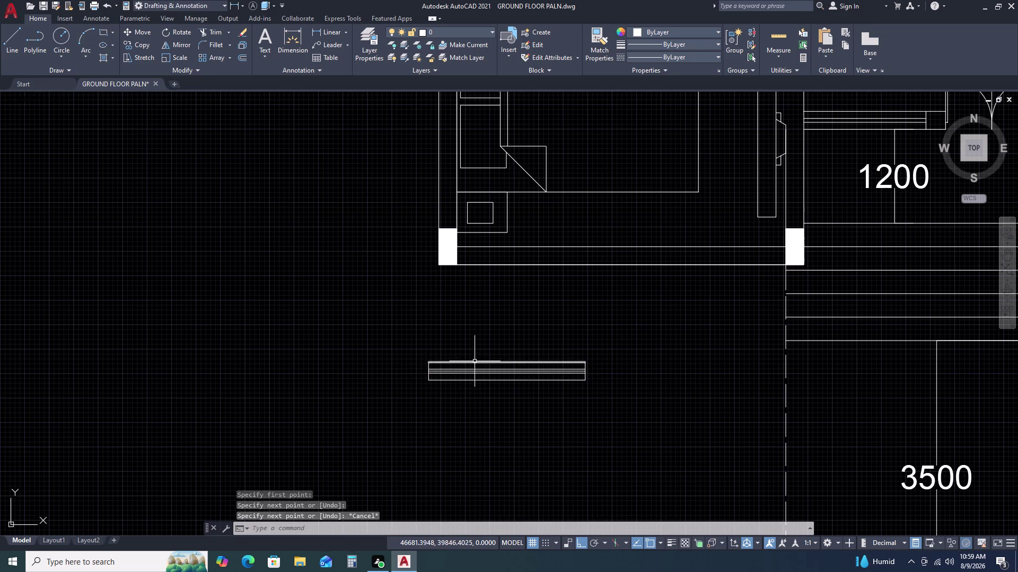
scroll(up, 3)
click(490, 375)
key(Delete)
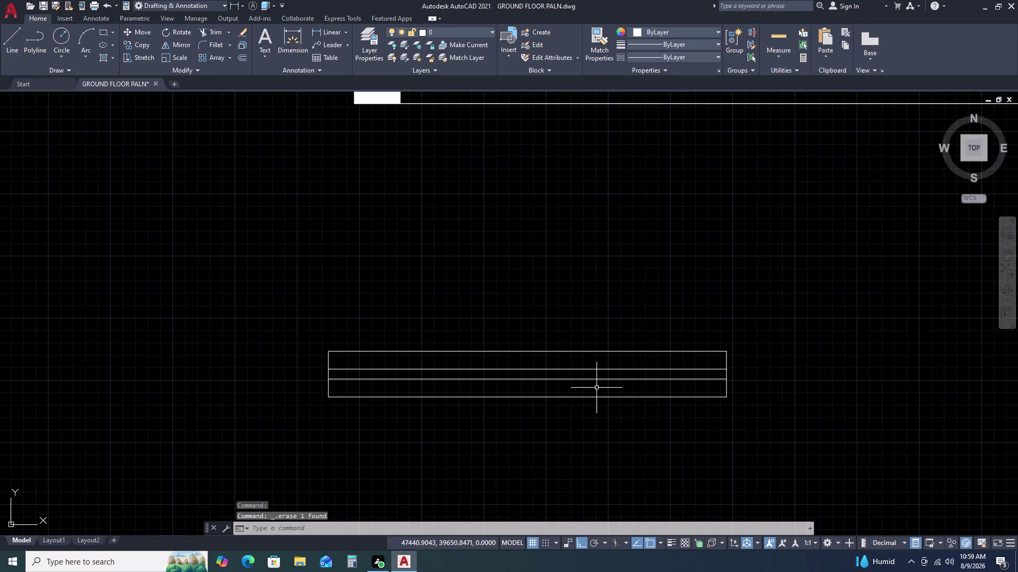
Select the window symbol lines, reselecting the whole symbol after a cancelled move.
scroll(down, 3)
click(681, 353)
click(612, 414)
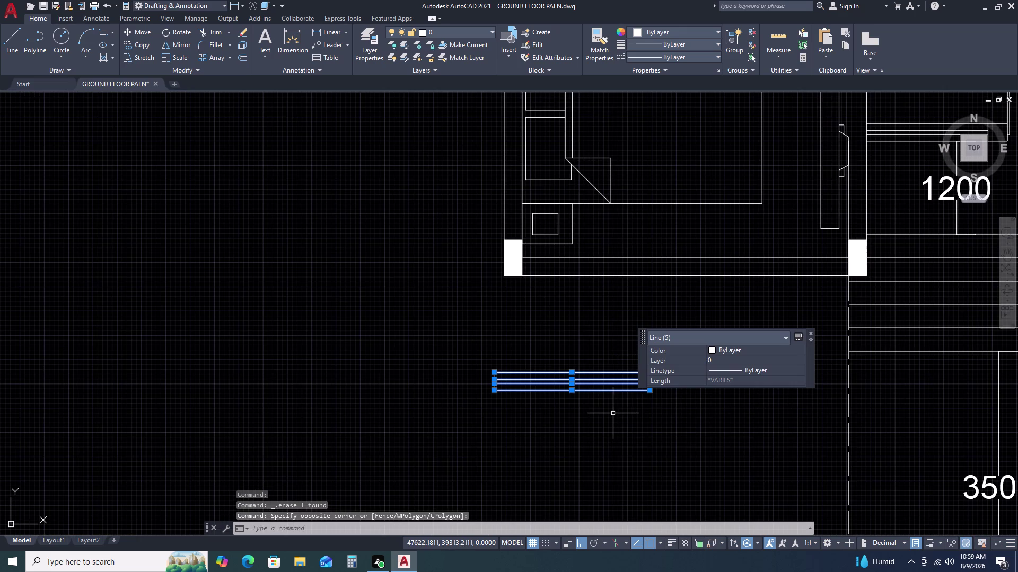
text(M)
key(space)
scroll(up, 3)
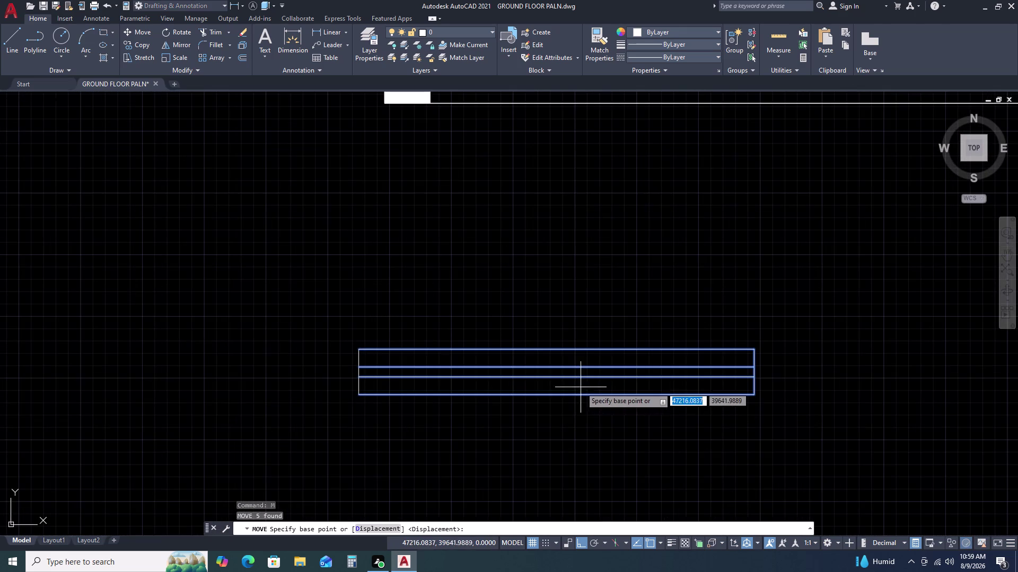
key(Escape)
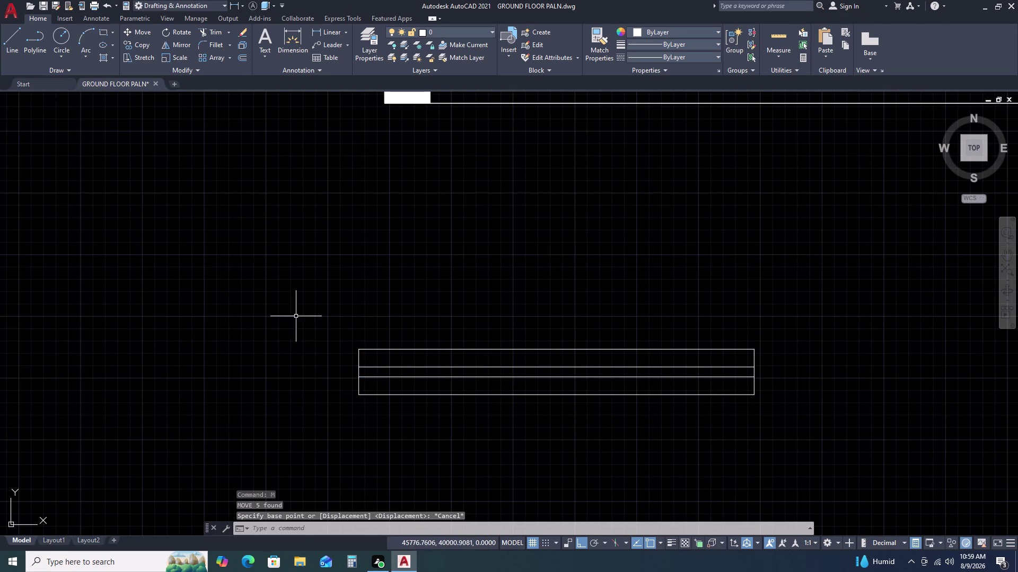
drag(304, 318, 318, 321)
click(812, 438)
Move the window symbol into the left bedroom's bottom wall with Ortho off.
text(M)
key(space)
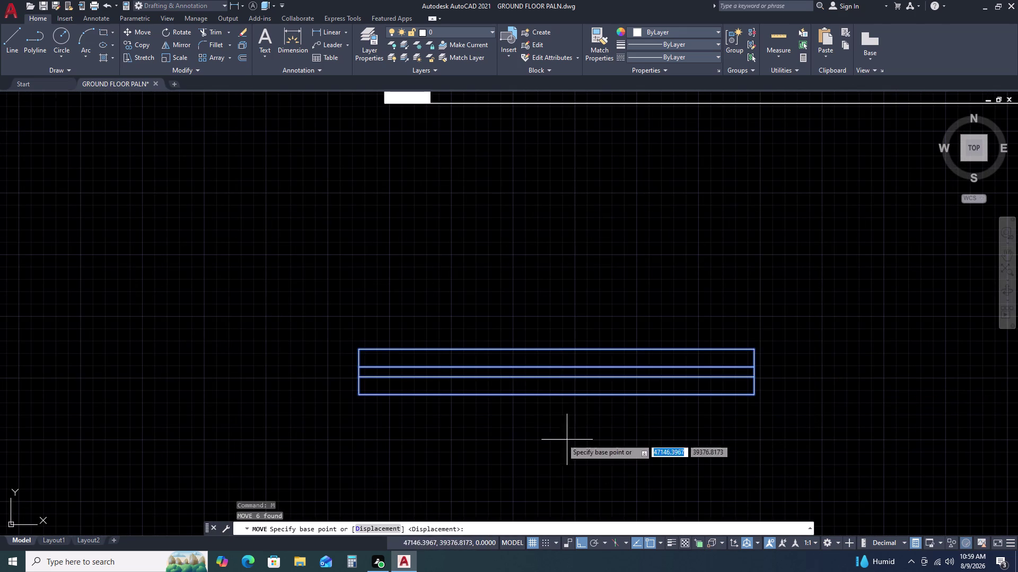
click(555, 394)
scroll(down, 3)
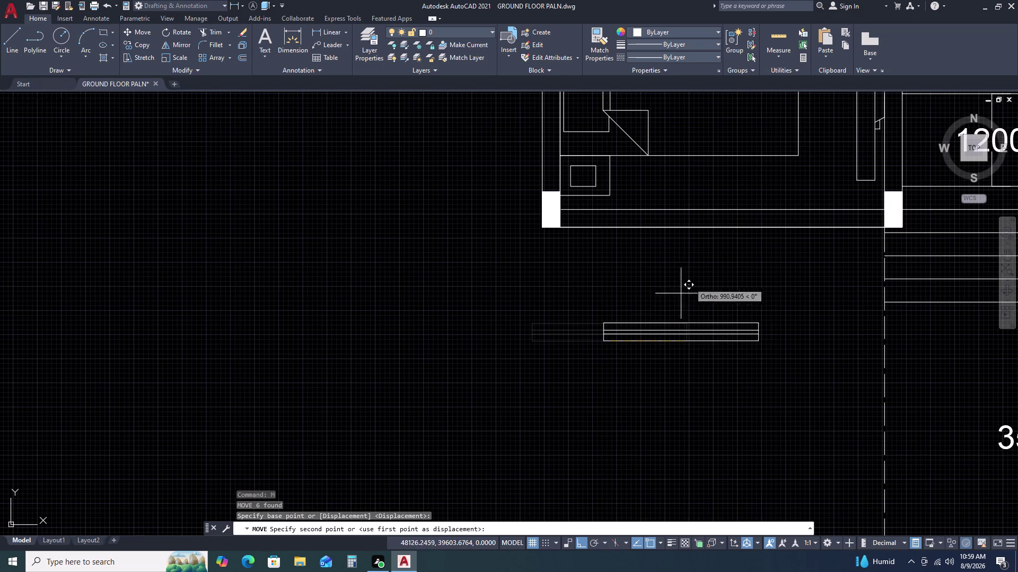
key(F8)
scroll(up, 3)
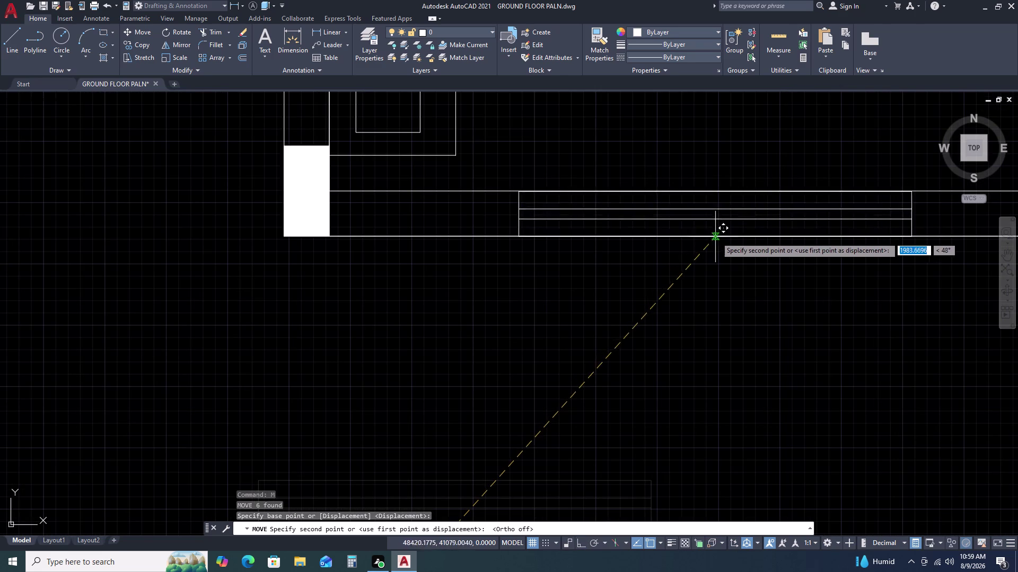
click(740, 236)
scroll(down, 3)
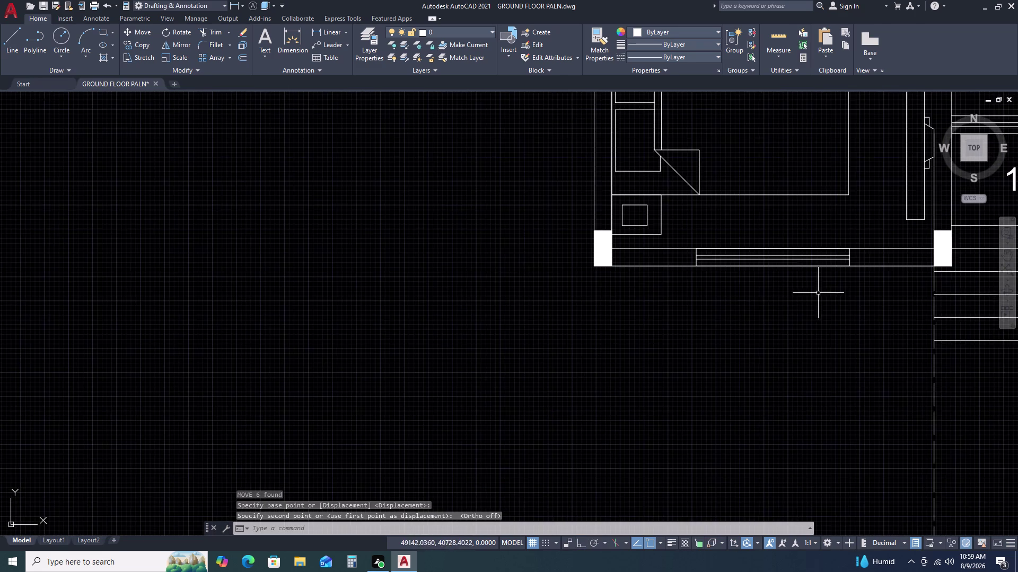
middle_drag(811, 298, 542, 317)
scroll(down, 3)
middle_drag(884, 362, 770, 350)
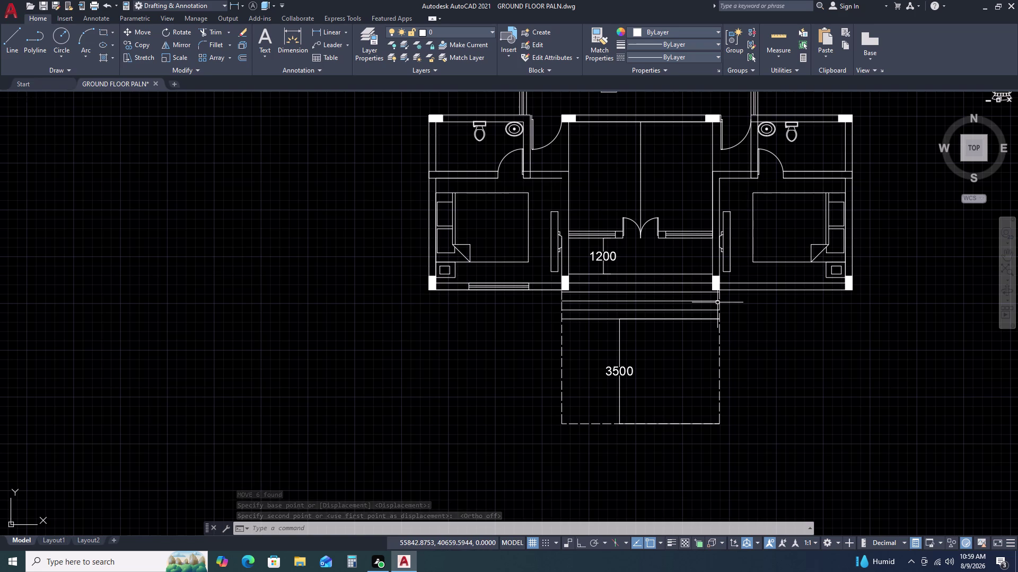
key(l)
key(space)
scroll(up, 3)
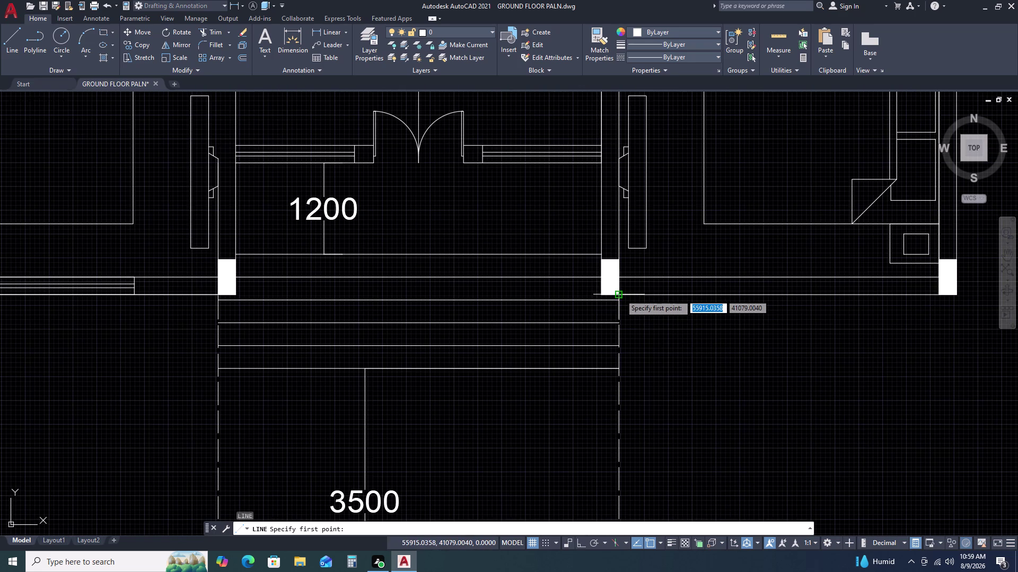
Draw a wall line between the two columns.
click(620, 295)
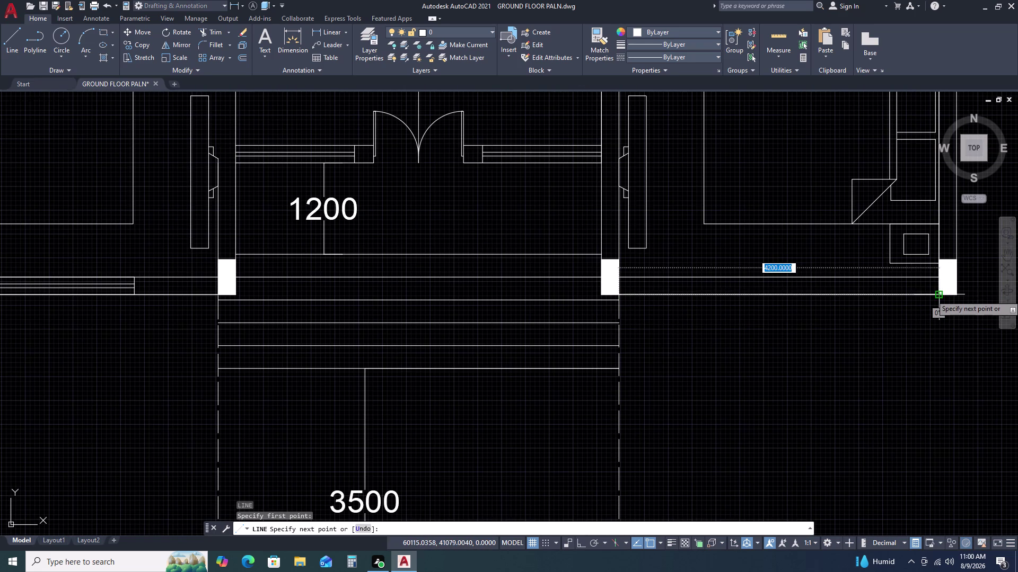
click(941, 295)
key(Escape)
scroll(down, 3)
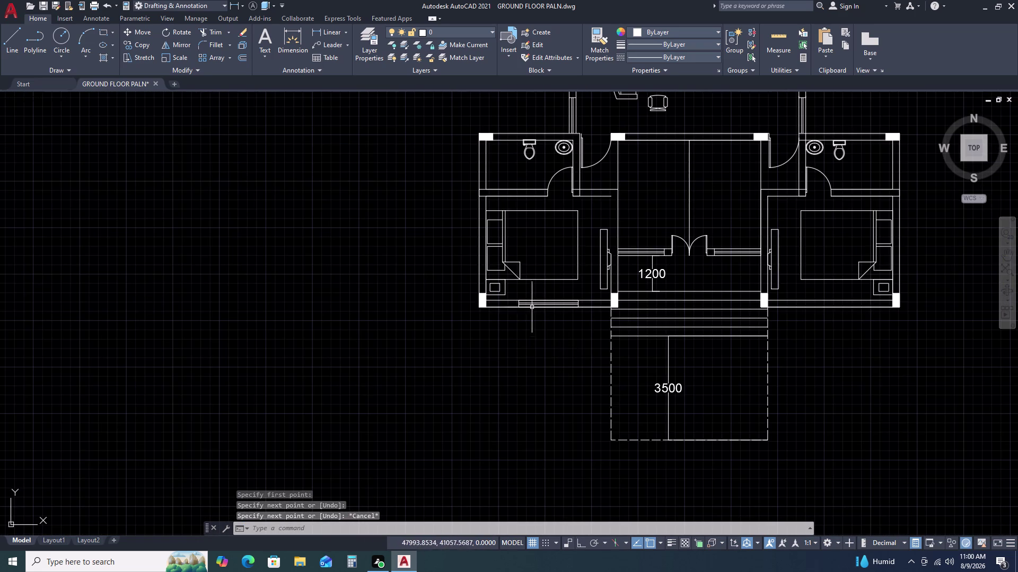
scroll(up, 3)
Copy the window symbol into the right bedroom's wall and into the upper room.
click(479, 281)
click(691, 329)
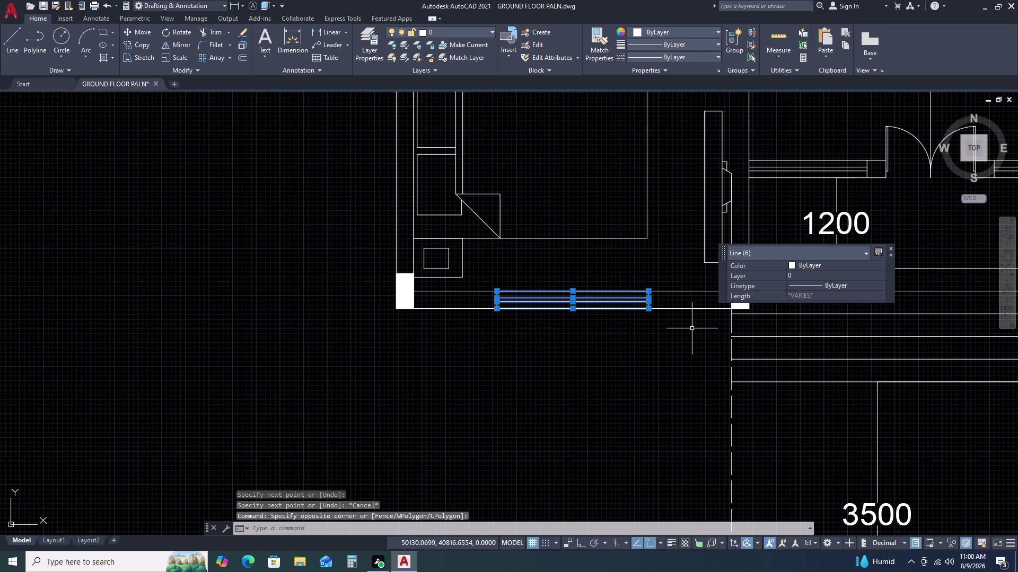
text(CO)
key(space)
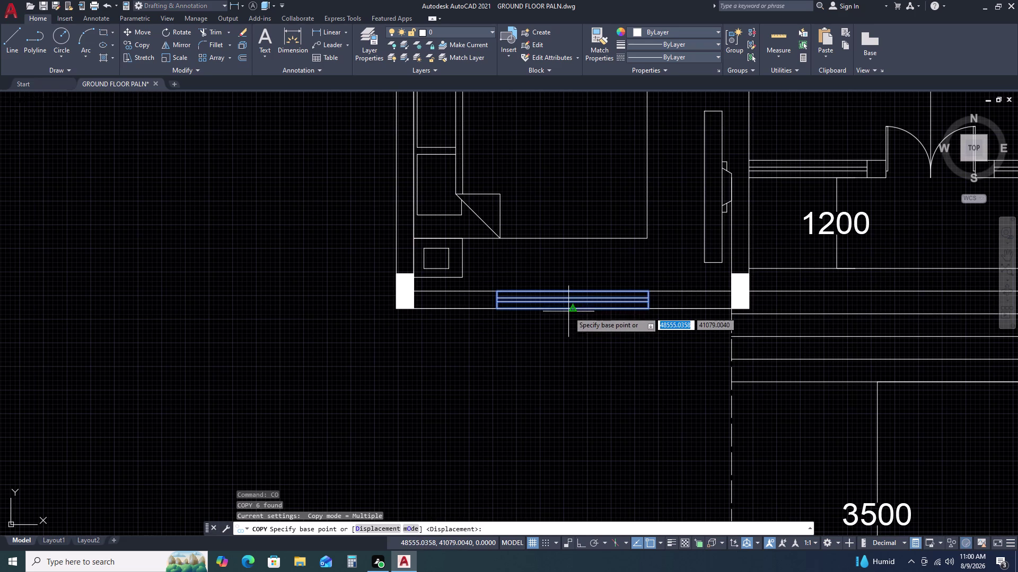
click(572, 309)
scroll(down, 3)
middle_drag(887, 324, 466, 342)
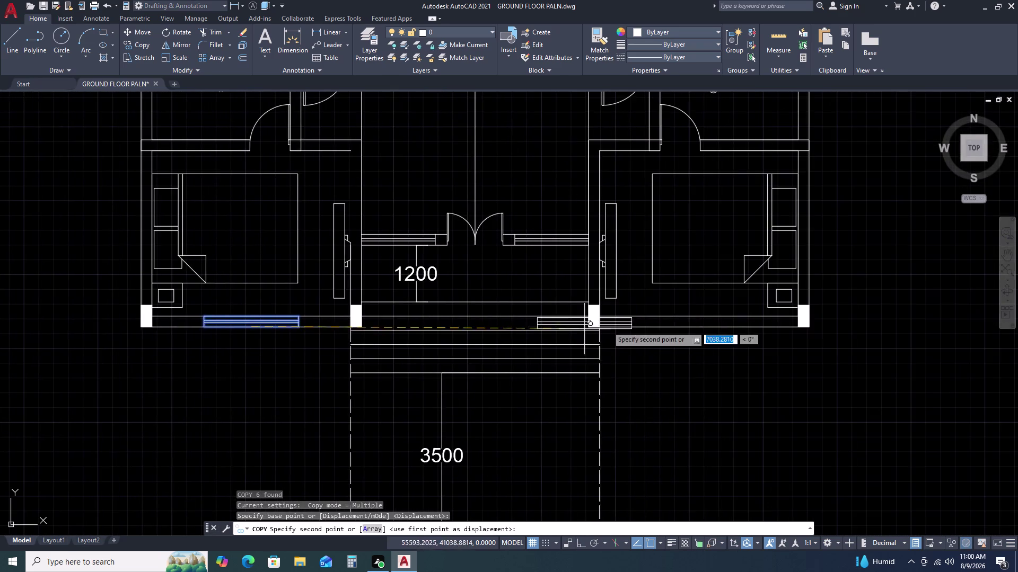
scroll(up, 3)
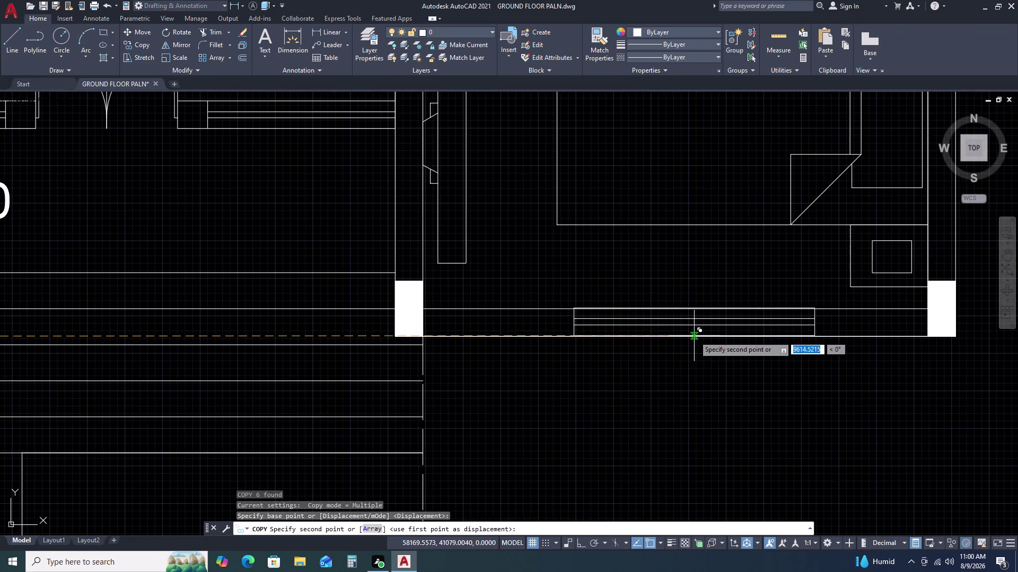
click(674, 336)
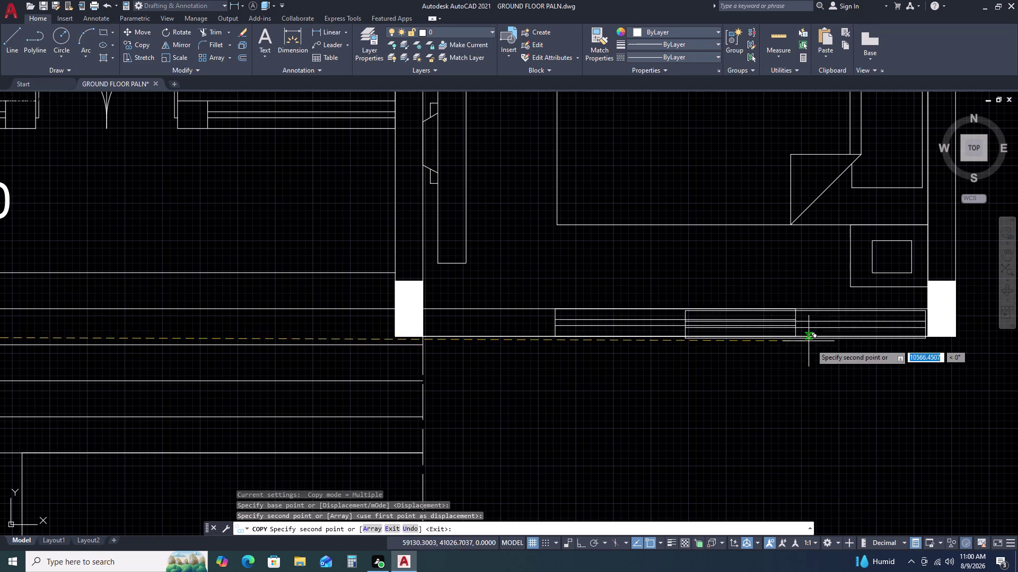
scroll(down, 3)
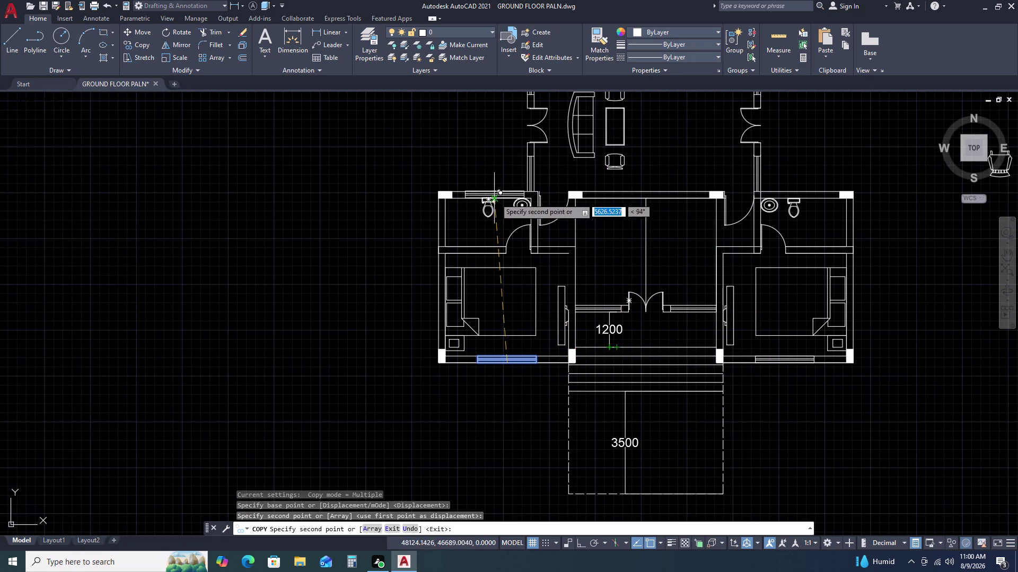
scroll(down, 3)
scroll(up, 3)
scroll(up, 3)
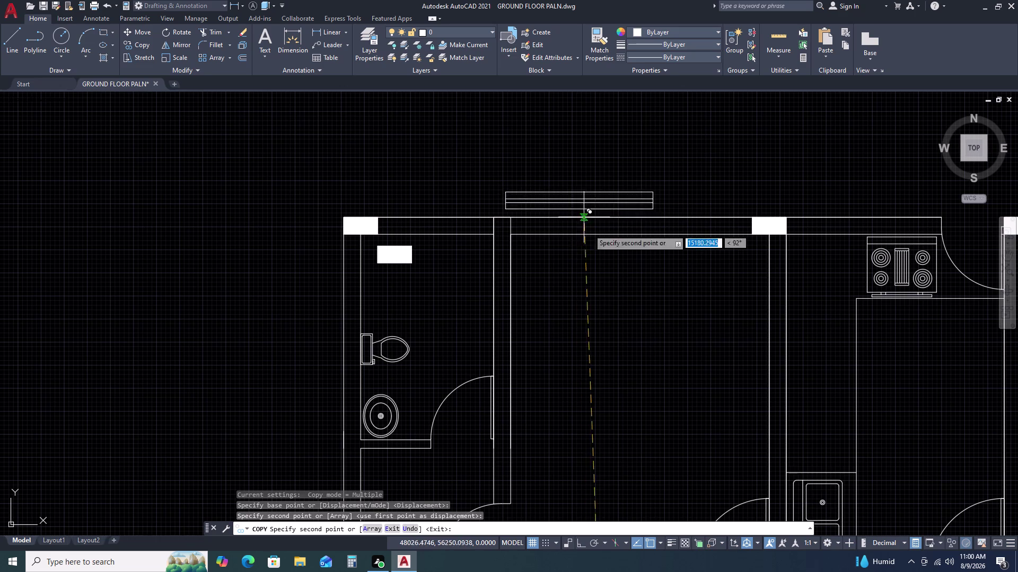
click(613, 327)
End the copy, then abandon an unwanted line drawn between the posts.
key(Escape)
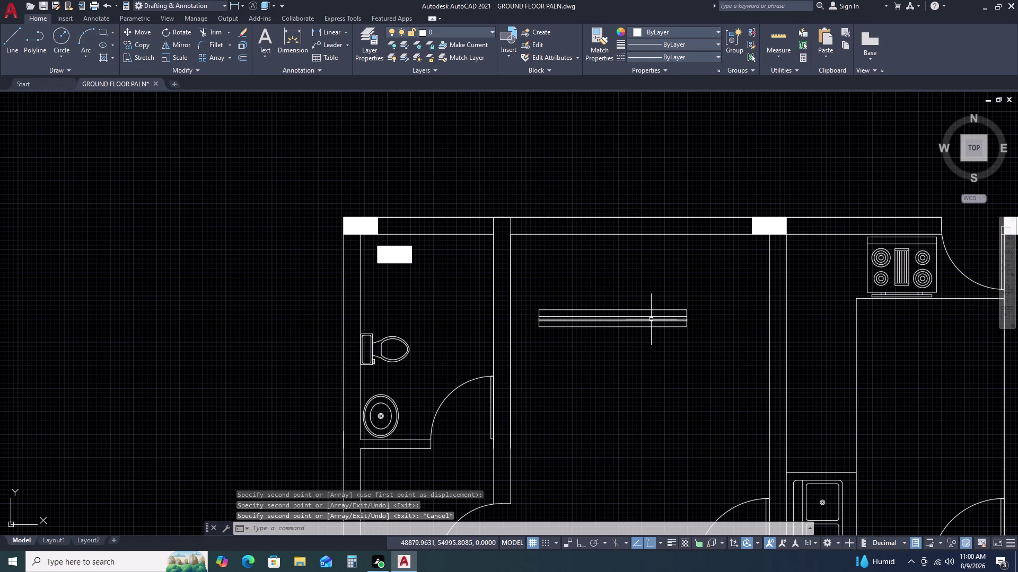
text(L)
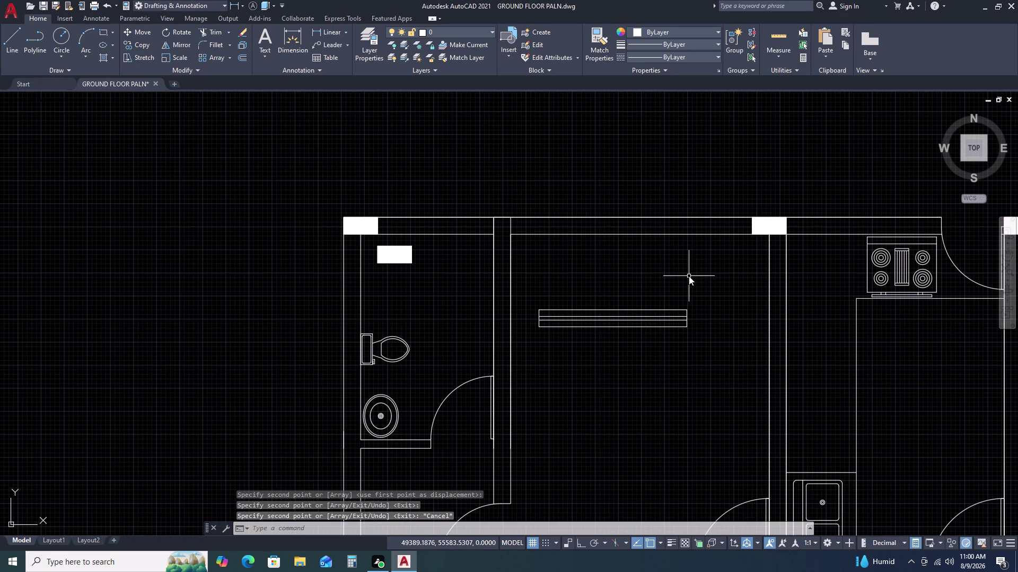
key(space)
click(768, 236)
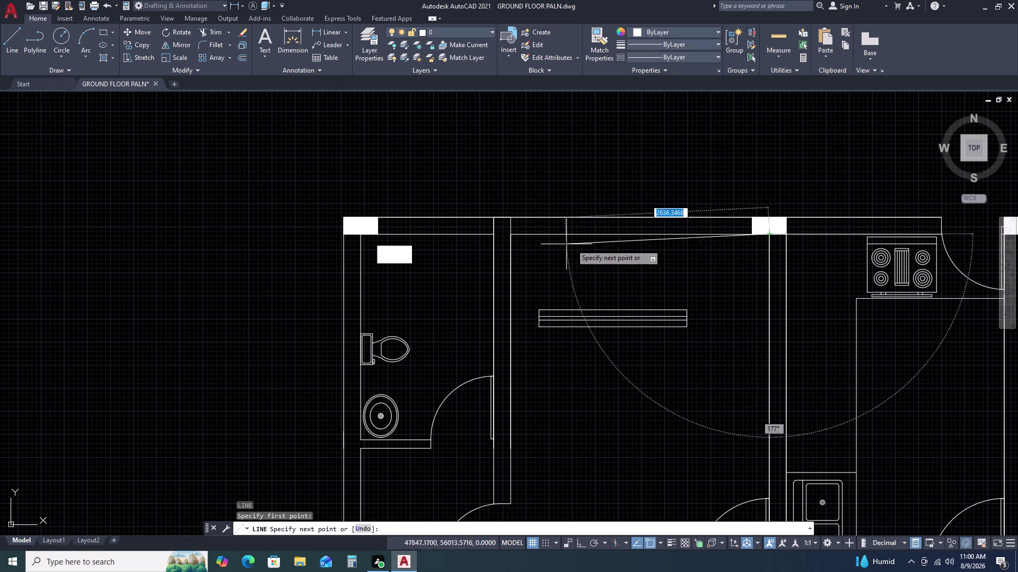
click(512, 236)
key(Escape)
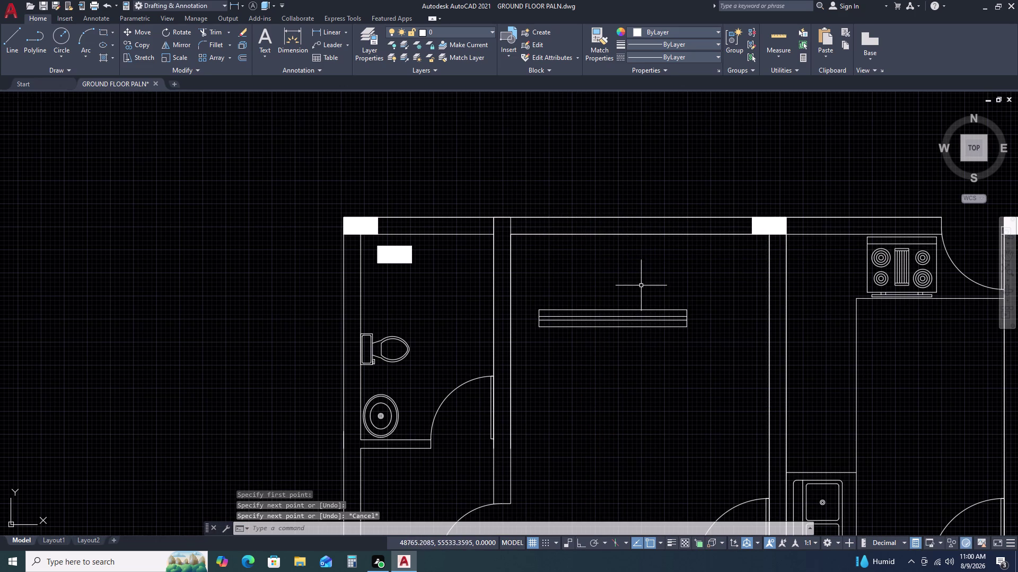
key(m)
key(Escape)
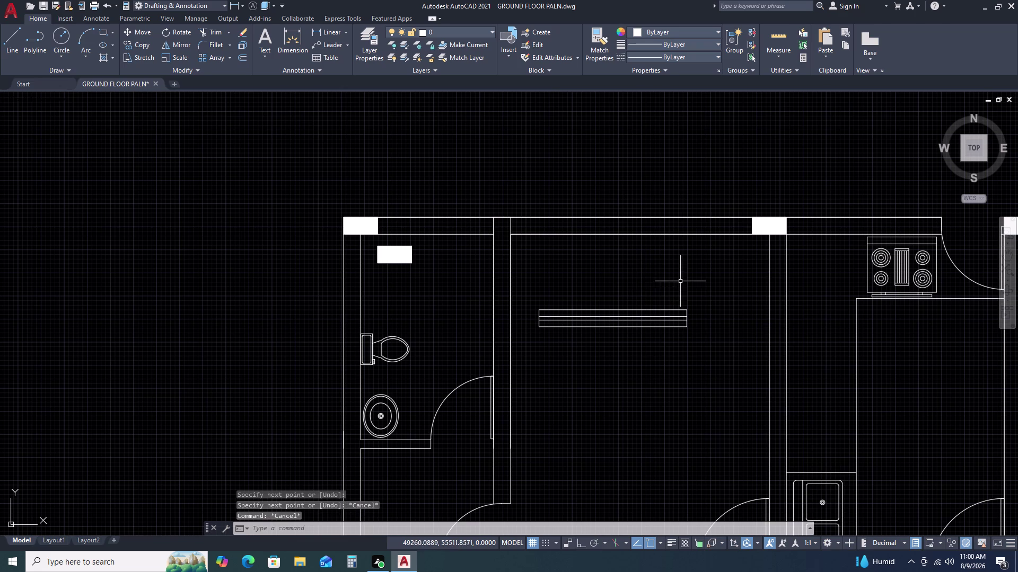
Move the six loose window lines up into the upper room's top wall.
drag(704, 293, 701, 302)
click(525, 340)
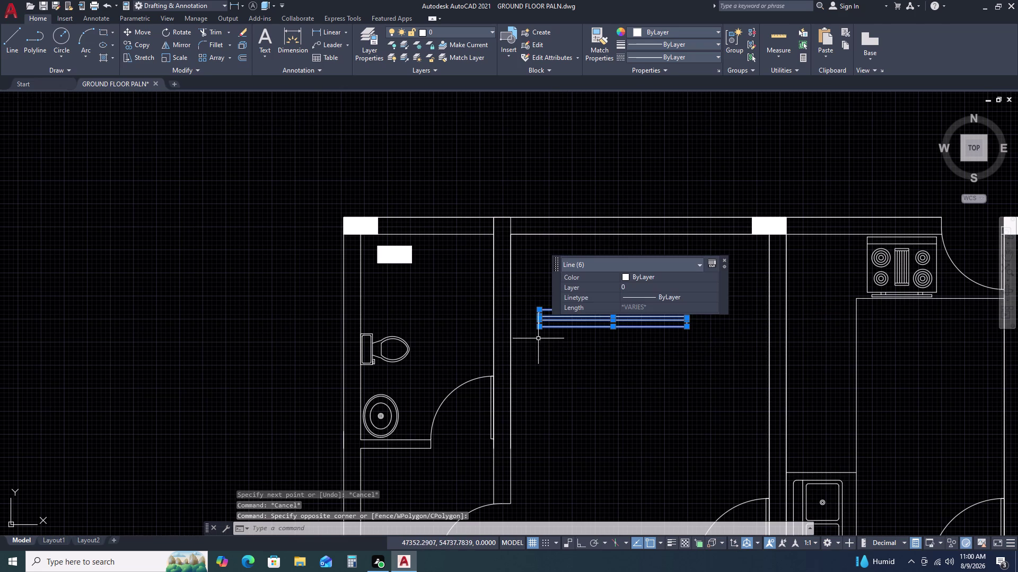
text(M)
key(space)
click(616, 327)
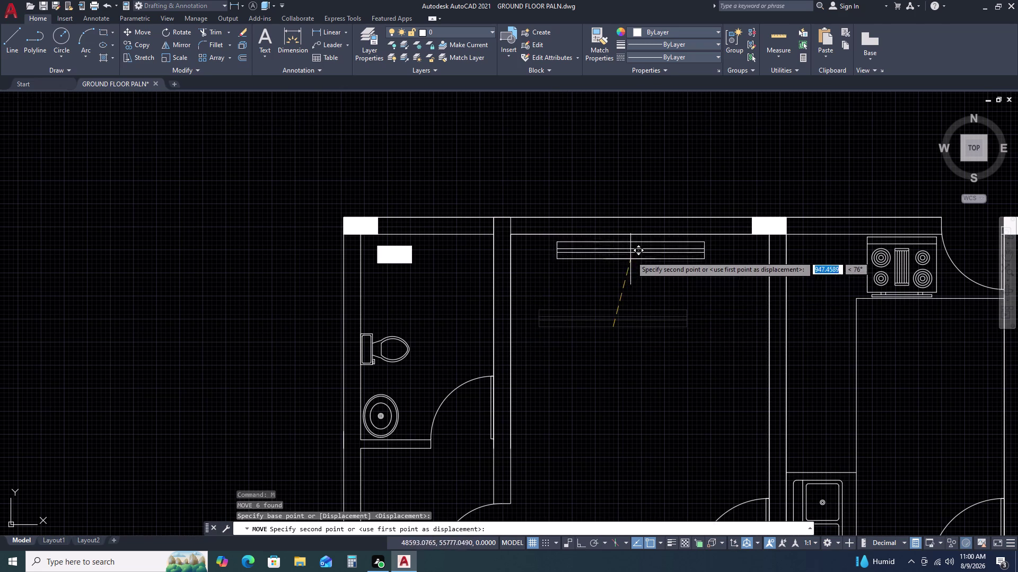
click(640, 235)
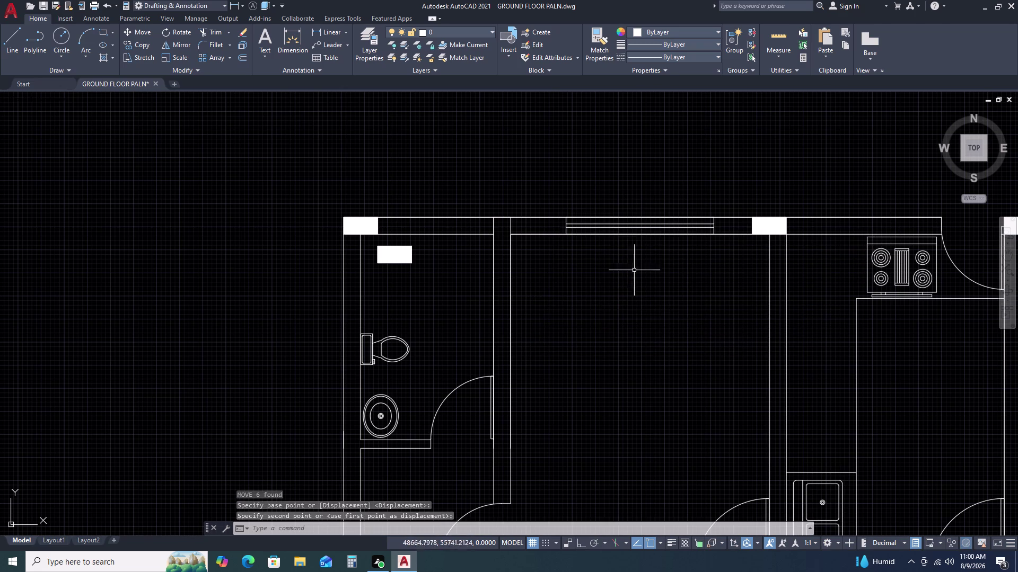
scroll(down, 3)
middle_drag(729, 351, 612, 290)
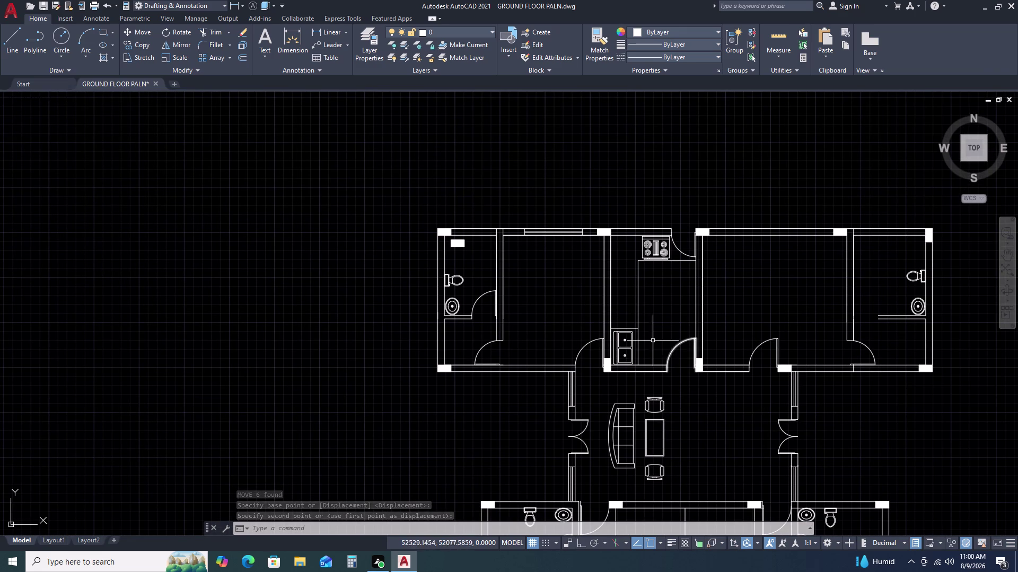
Try selecting the moved window symbol, then cancel the selection and re-centre the plan.
scroll(up, 3)
click(451, 195)
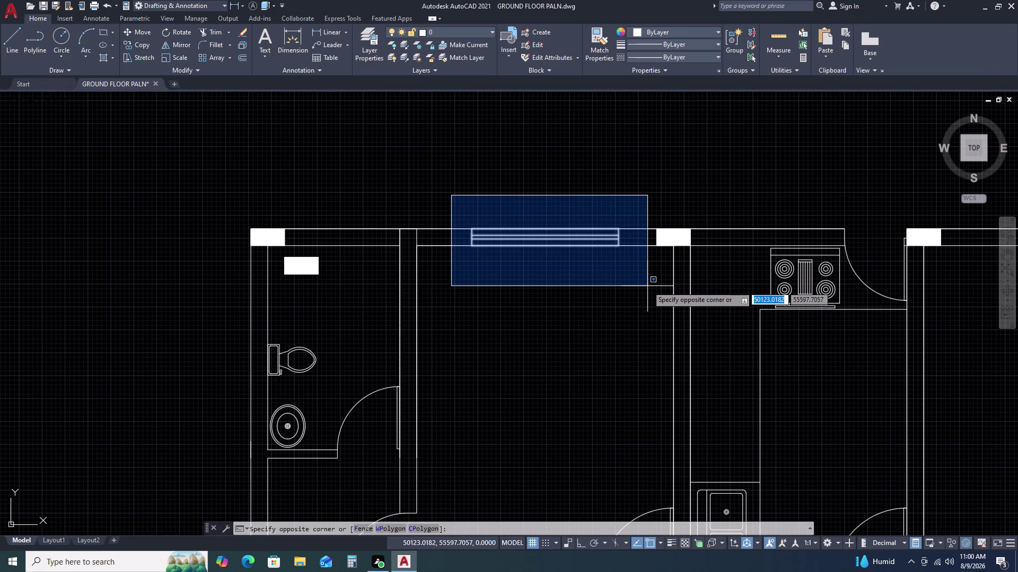
click(647, 286)
middle_drag(667, 320, 479, 306)
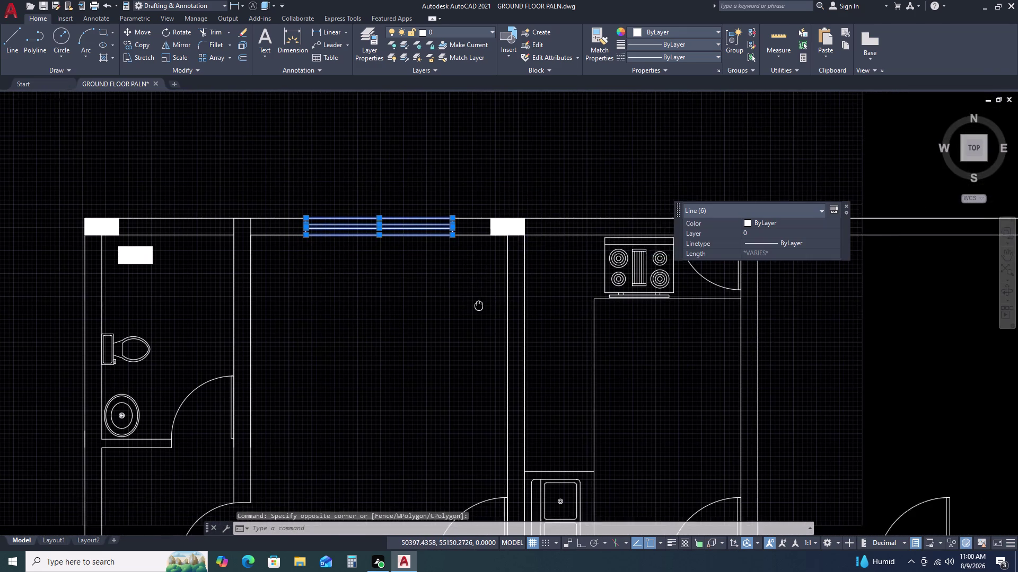
key(Escape)
middle_drag(678, 318, 466, 312)
scroll(down, 3)
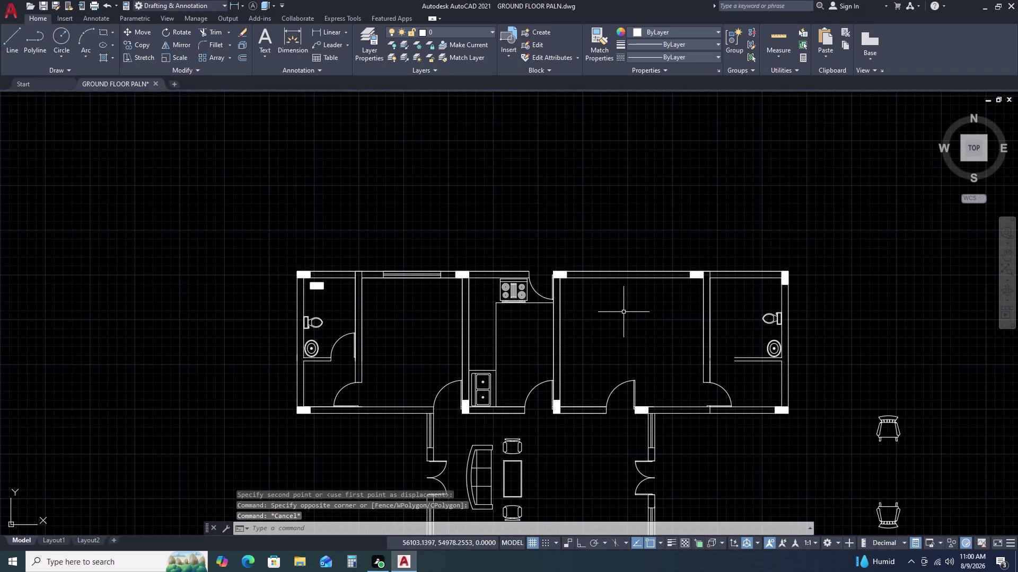
Draw a line along the top wall from the wall corner to the next column.
key(l)
key(space)
scroll(up, 3)
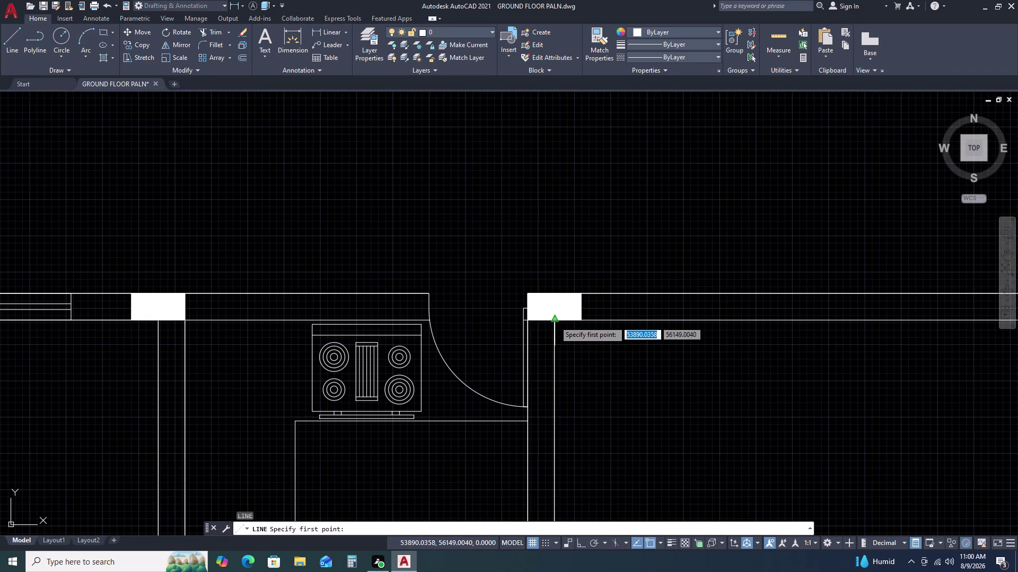
click(554, 321)
middle_drag(786, 334, 586, 338)
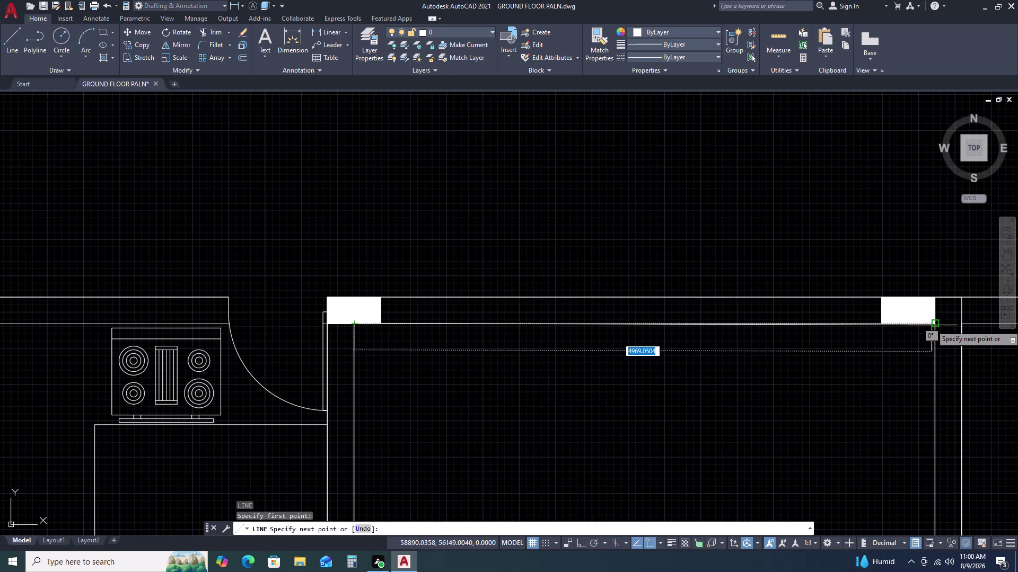
click(933, 322)
key(Escape)
scroll(down, 3)
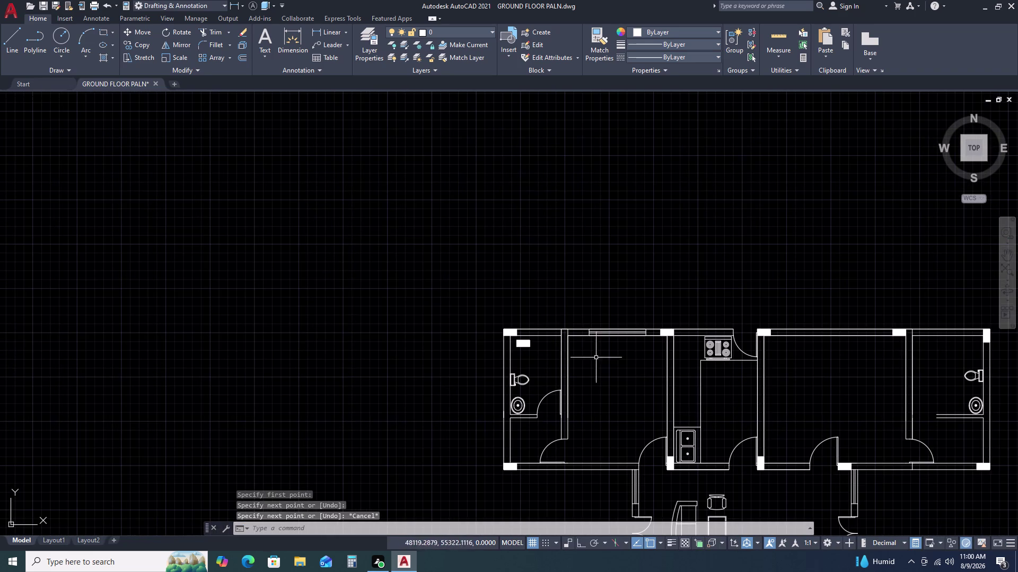
Select the window symbol lines and start a COPY from a base point on the symbol.
click(572, 312)
click(656, 354)
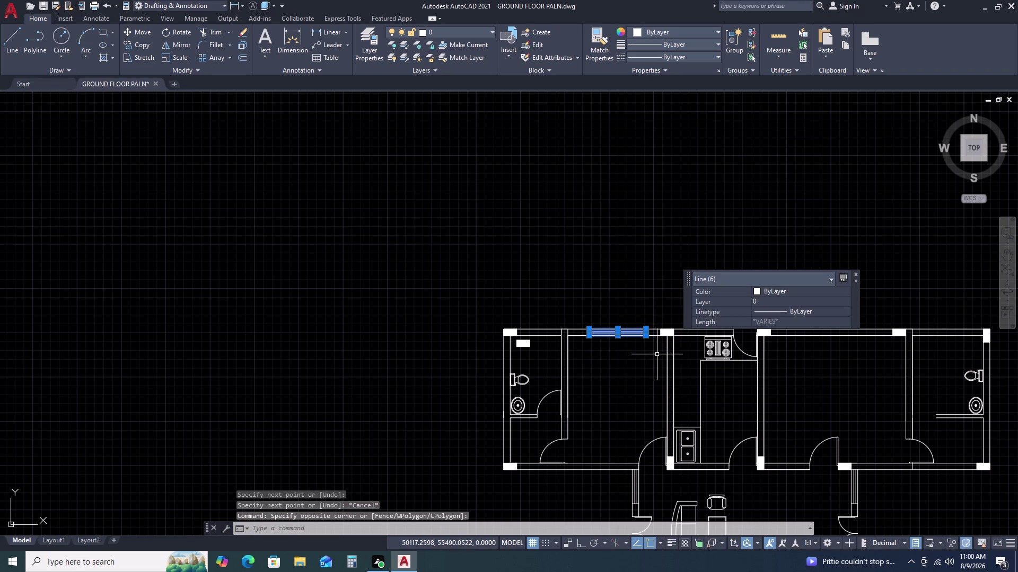
key(c)
key(o)
key(space)
scroll(up, 3)
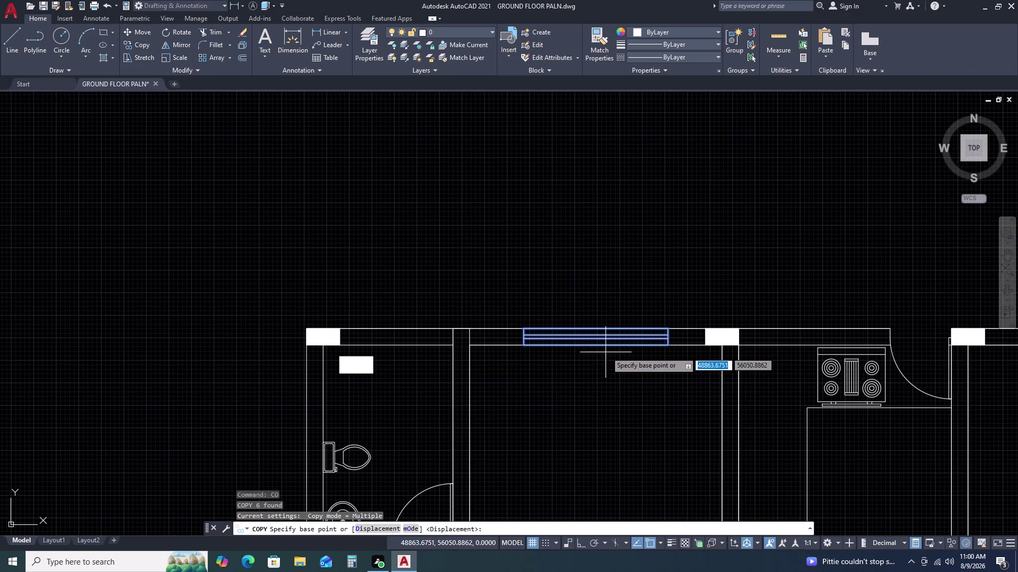
click(598, 347)
scroll(down, 3)
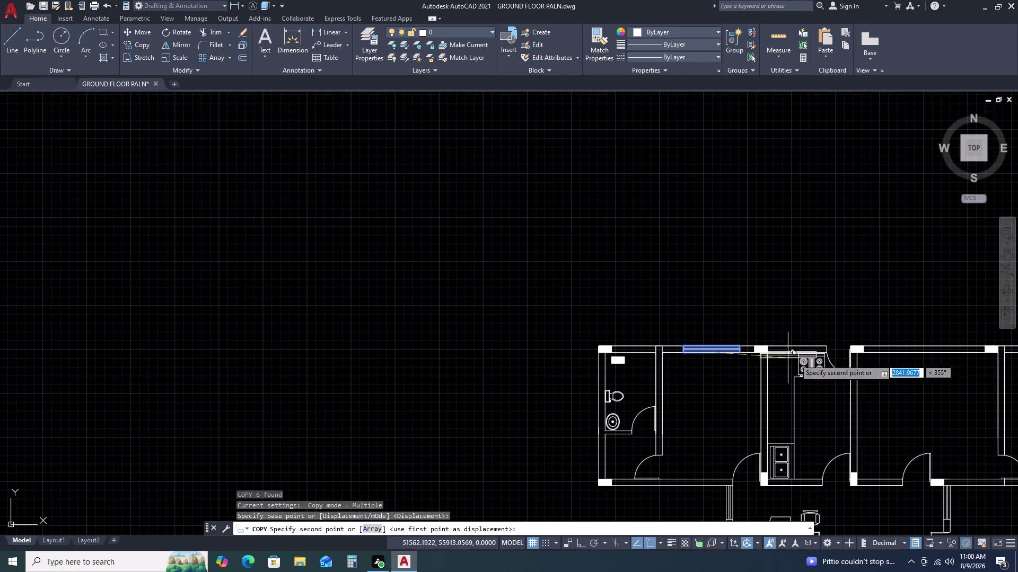
Place the window copy in the front wall above the entrance room.
middle_drag(815, 359, 585, 340)
scroll(down, 3)
scroll(up, 3)
scroll(up, 3)
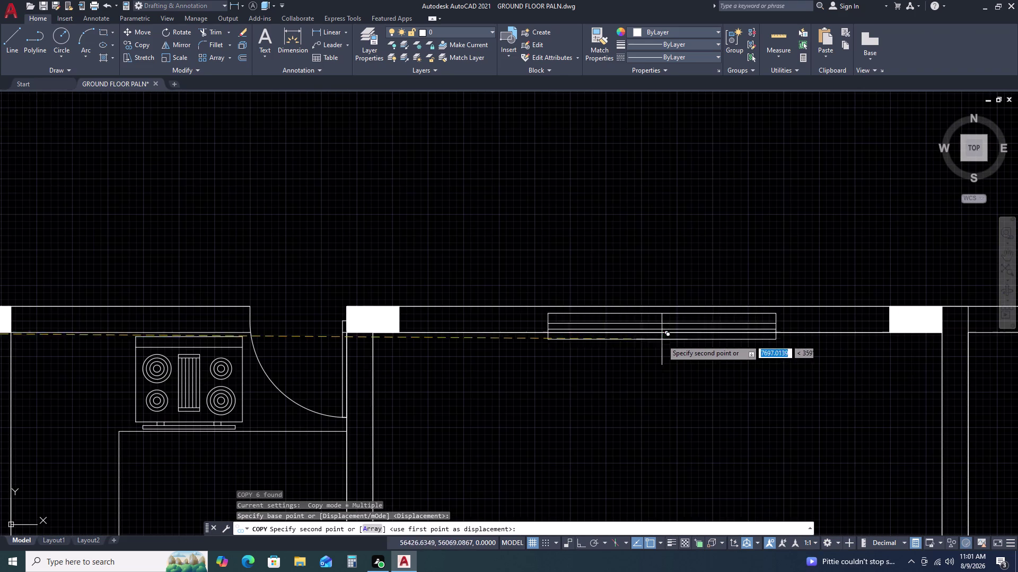
click(654, 331)
scroll(down, 3)
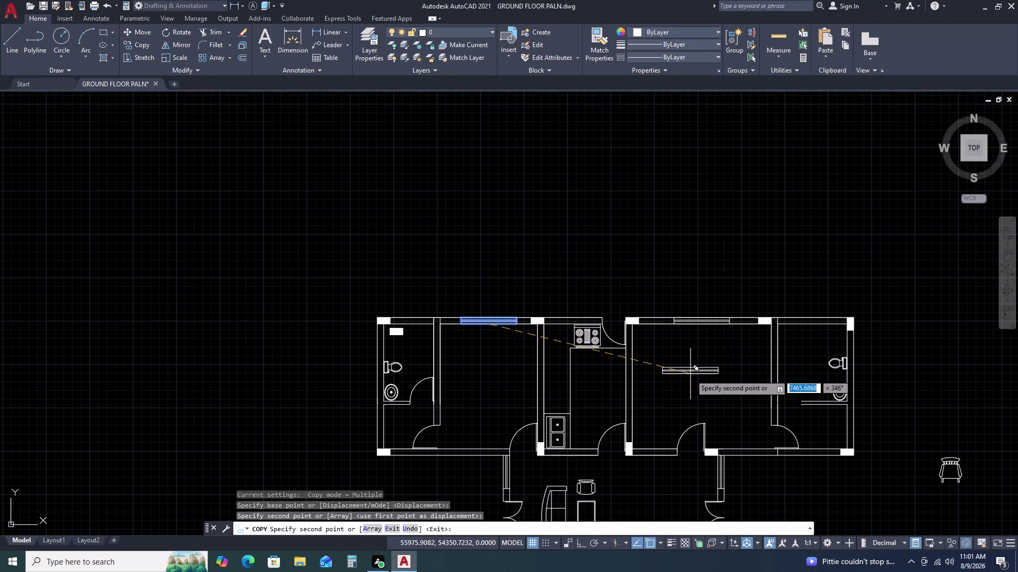
middle_drag(668, 440, 636, 261)
scroll(down, 3)
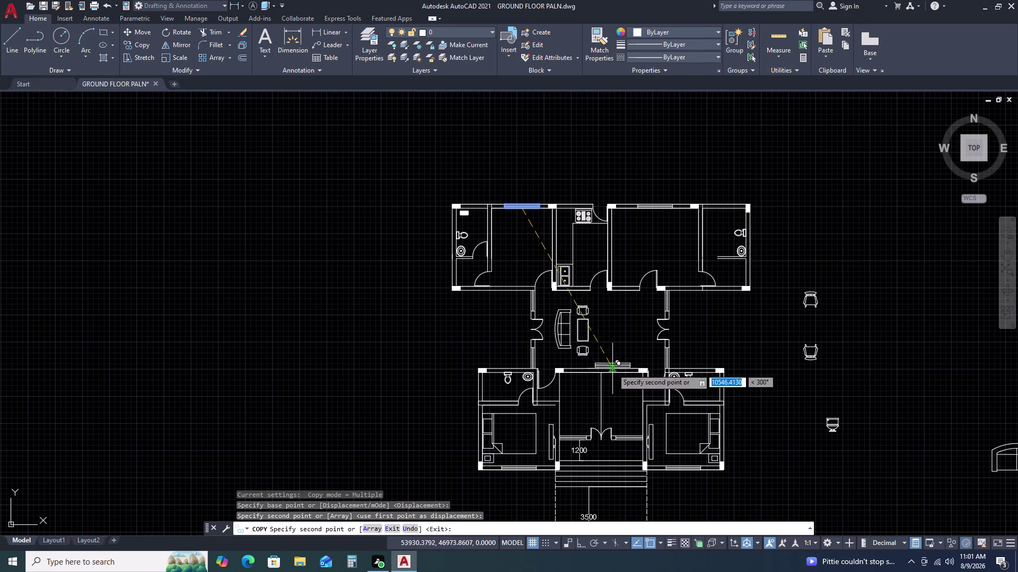
scroll(up, 3)
scroll(up, 3)
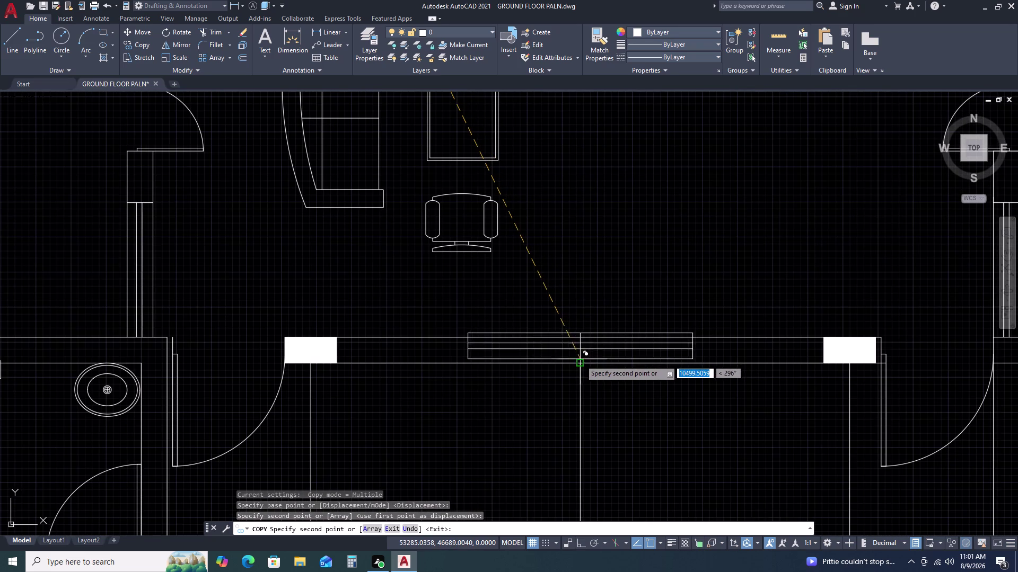
double_click(580, 363)
scroll(down, 3)
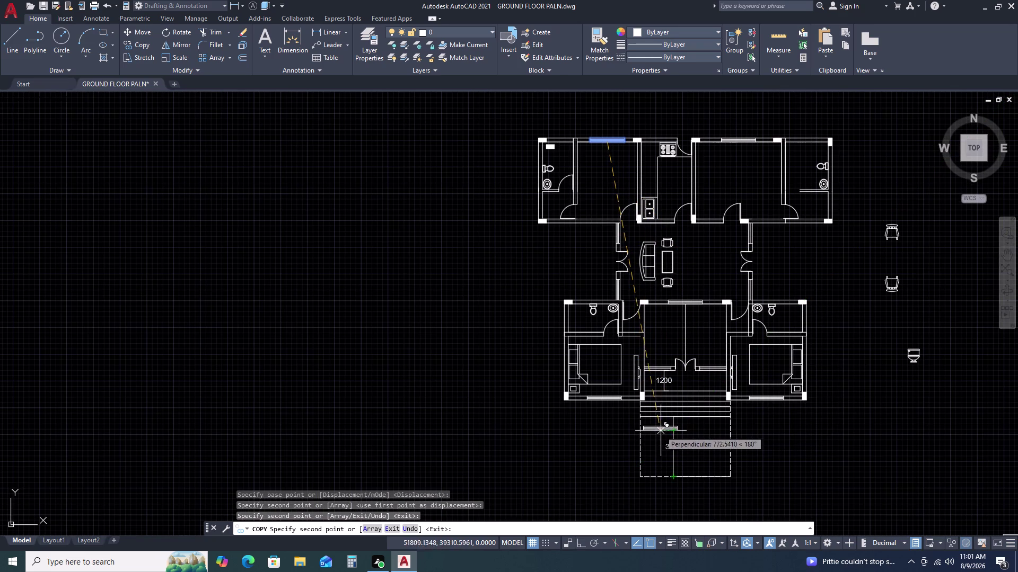
key(Escape)
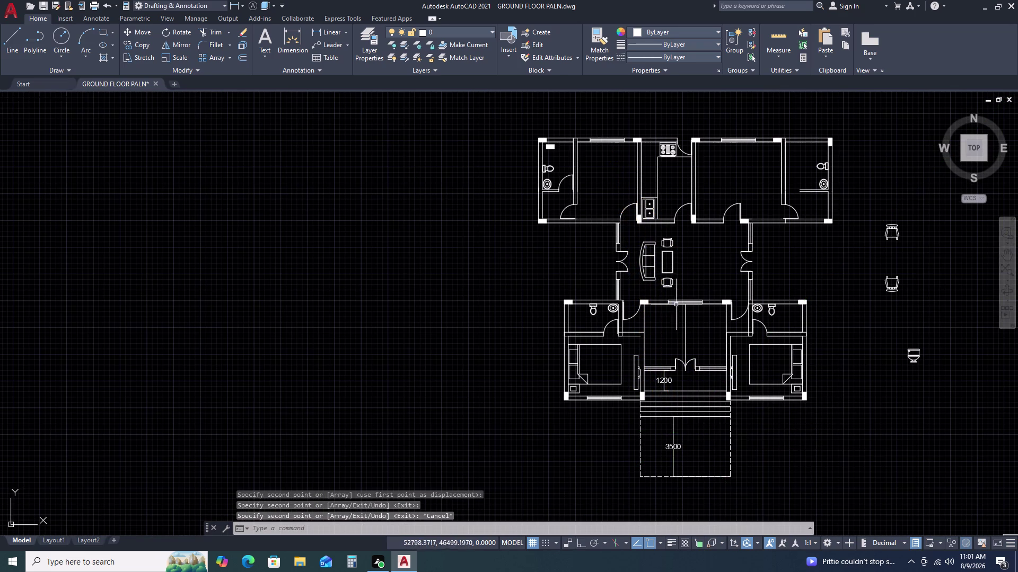
scroll(up, 3)
middle_drag(709, 364, 697, 308)
scroll(up, 3)
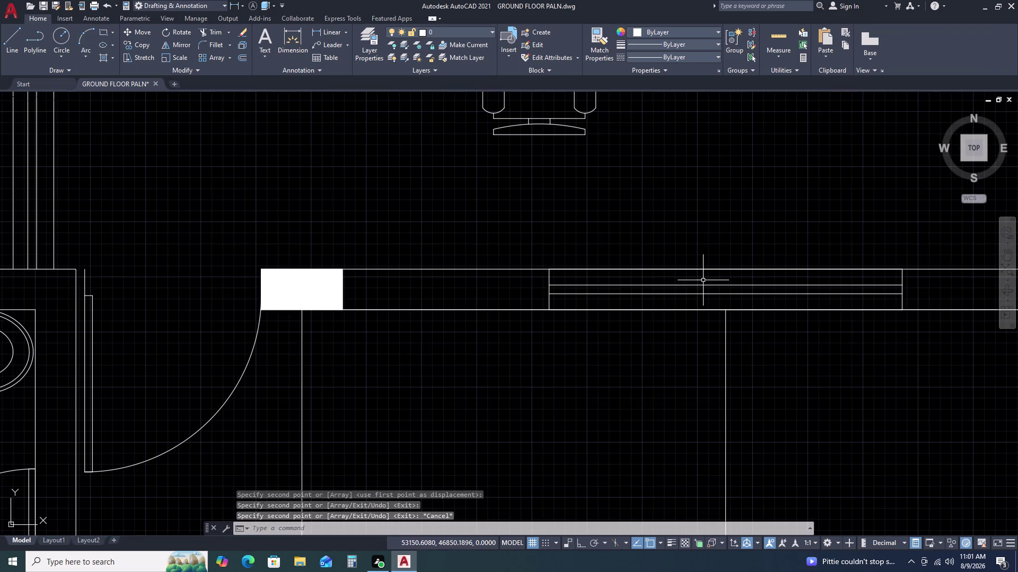
Delete the copy's two inner lines and draw both corner-to-corner diagonals to form an X.
click(703, 279)
click(684, 296)
key(Delete)
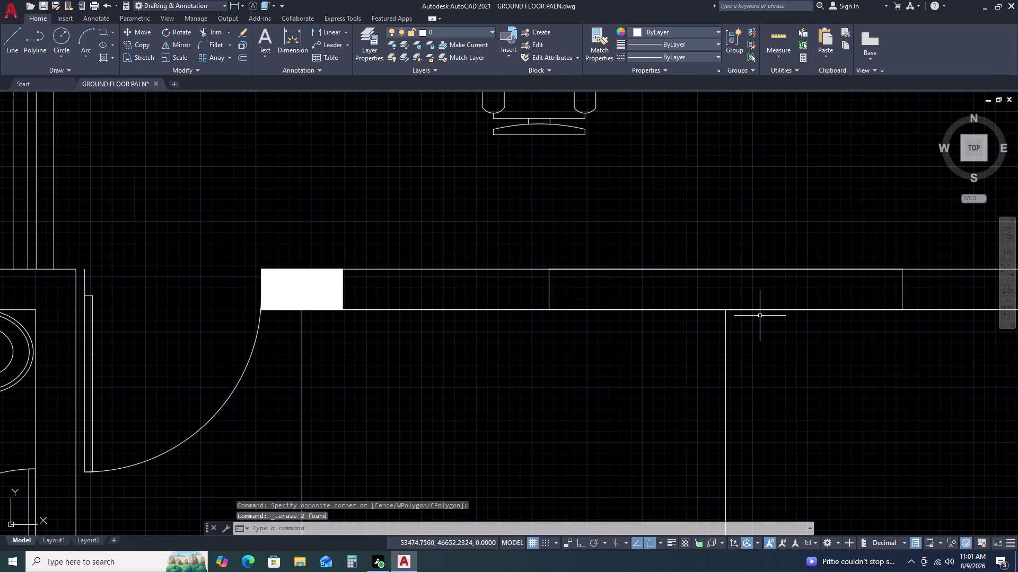
text(L)
key(space)
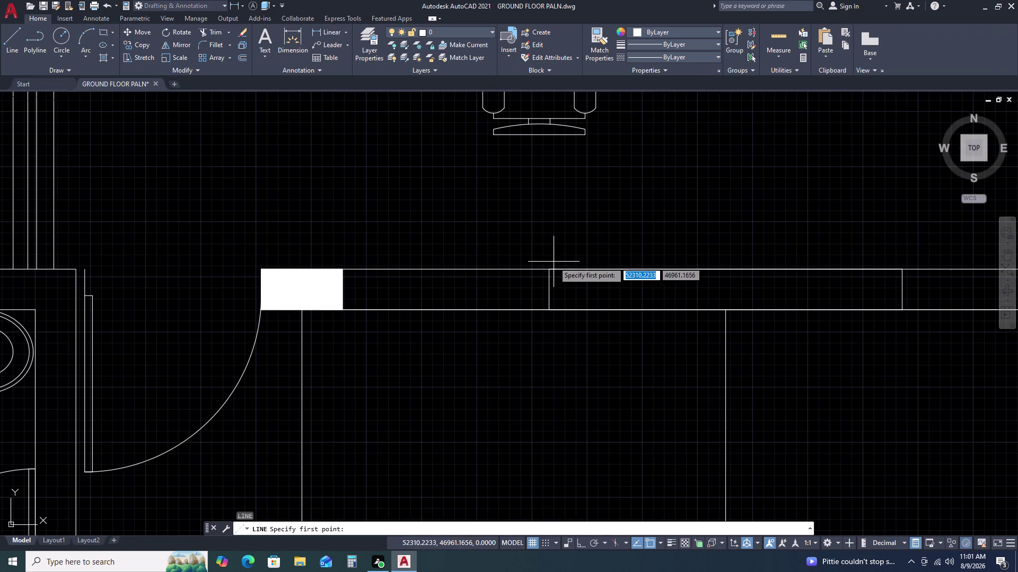
click(549, 270)
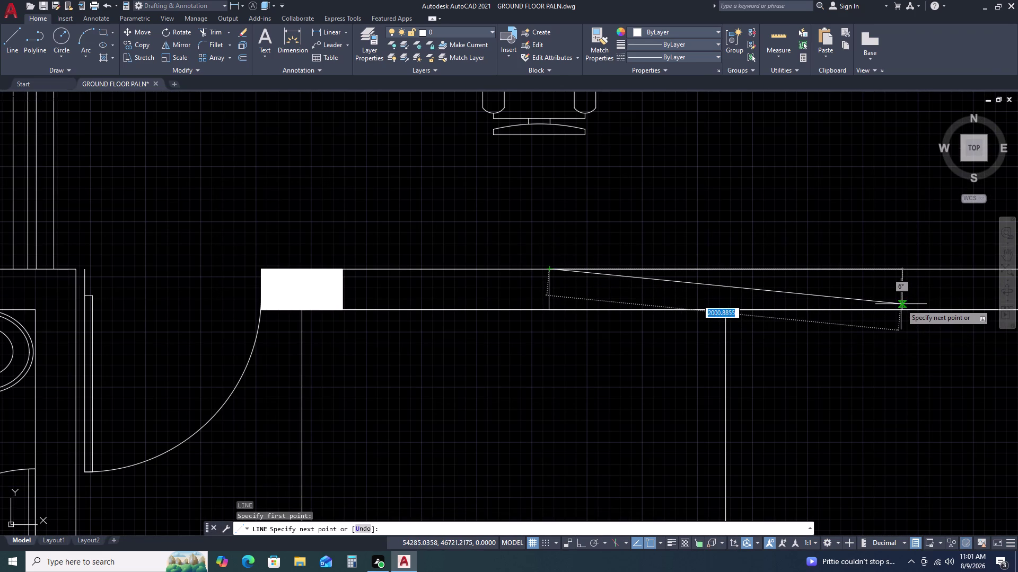
click(901, 307)
key(Escape)
key(space)
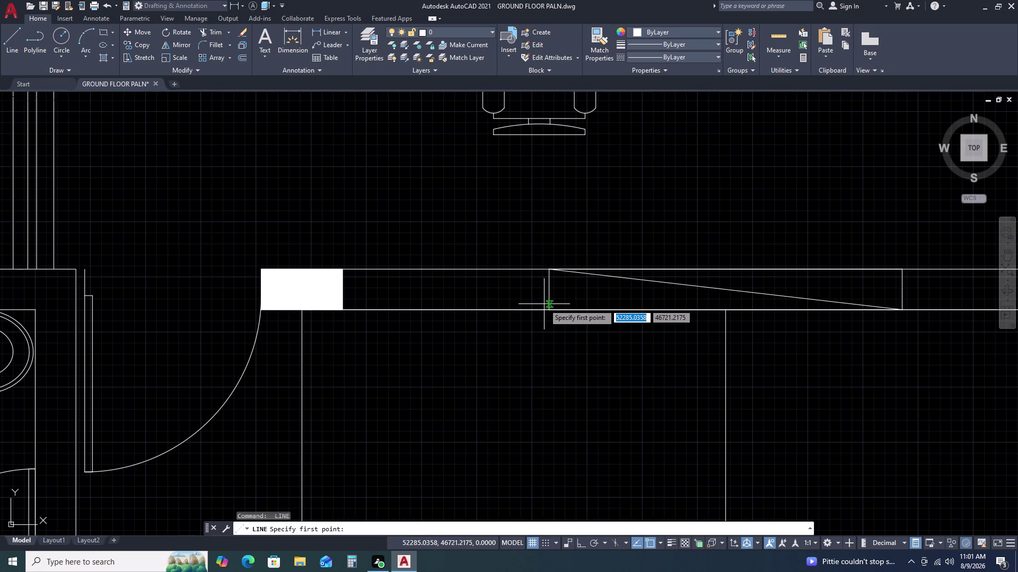
drag(549, 308, 554, 309)
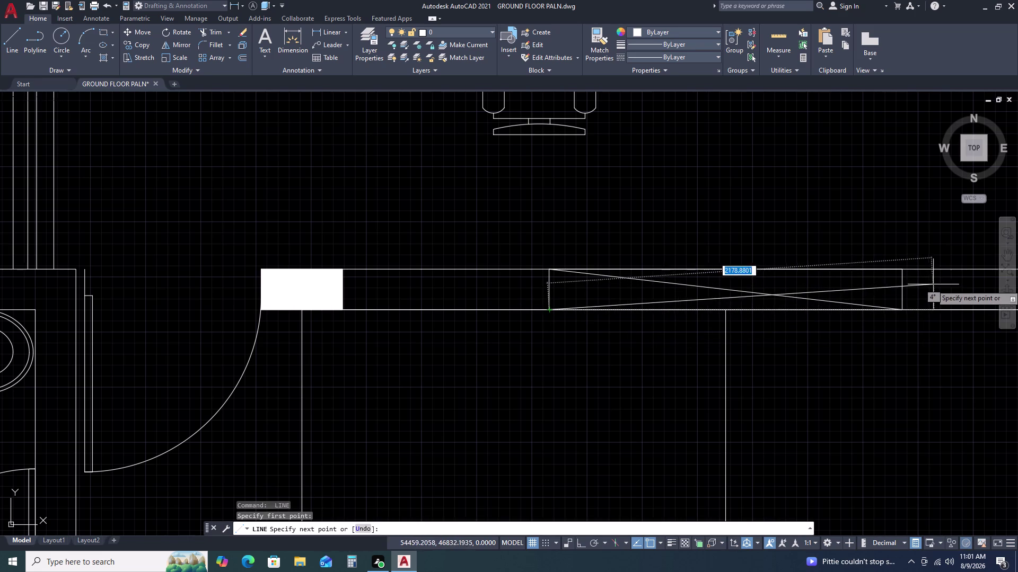
click(901, 272)
key(Escape)
Erase the stray short line beside the opening.
drag(799, 342, 793, 344)
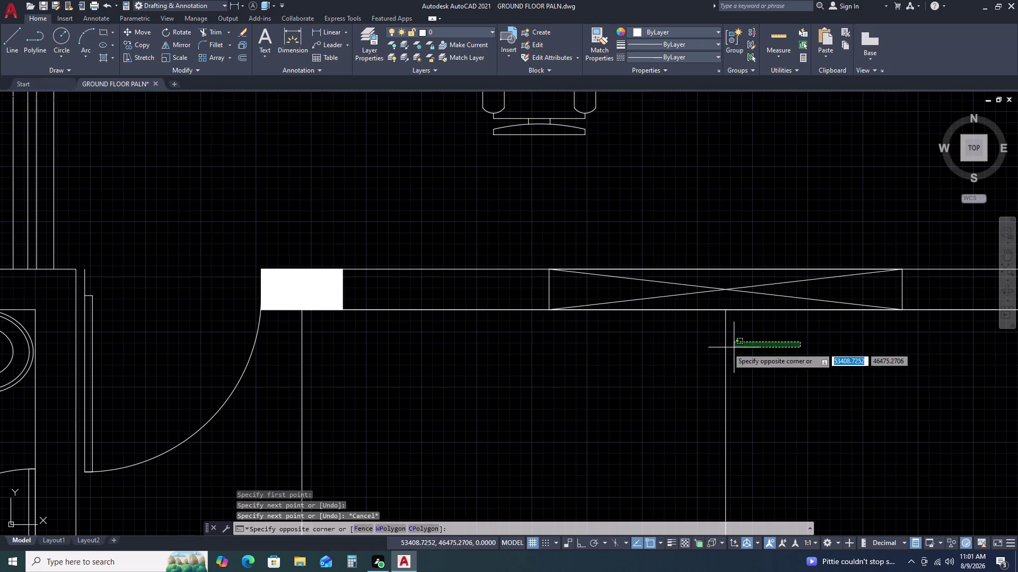
click(678, 357)
key(Delete)
scroll(down, 3)
middle_drag(846, 398, 791, 300)
scroll(down, 3)
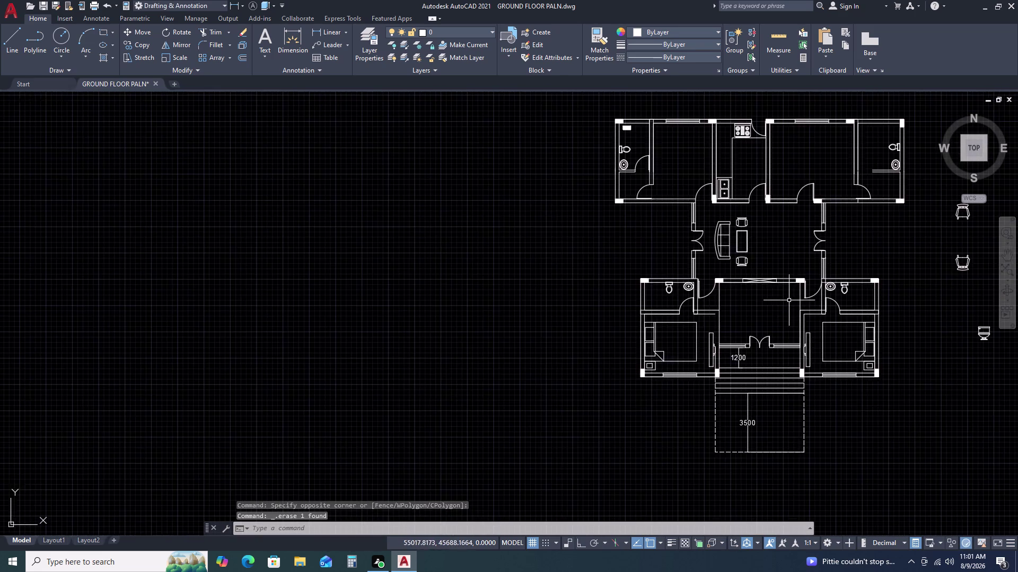
scroll(up, 3)
text(TR)
key(space)
scroll(up, 3)
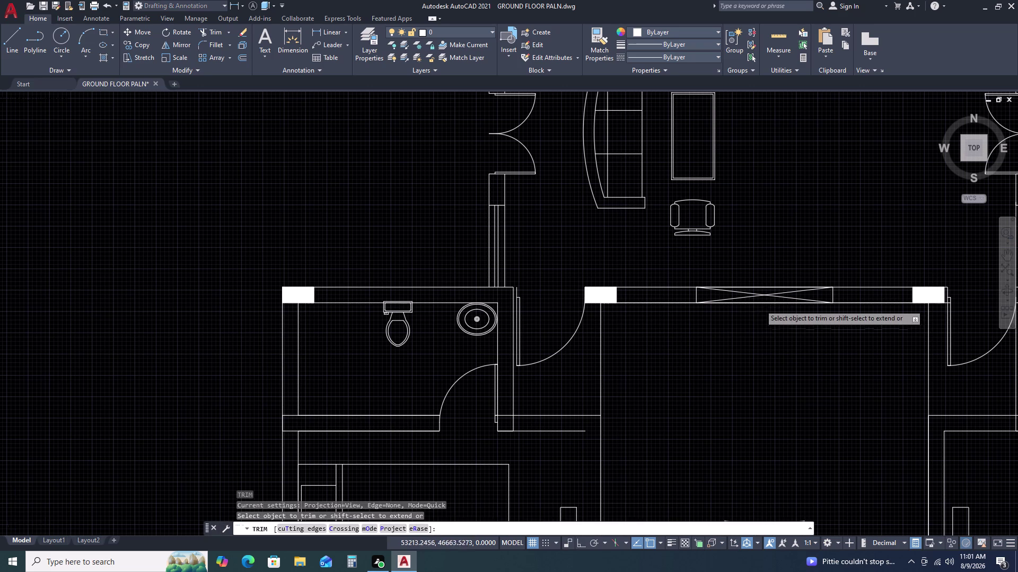
Trim the wall lines crossing the X-marked opening and beside the nearby window.
click(719, 296)
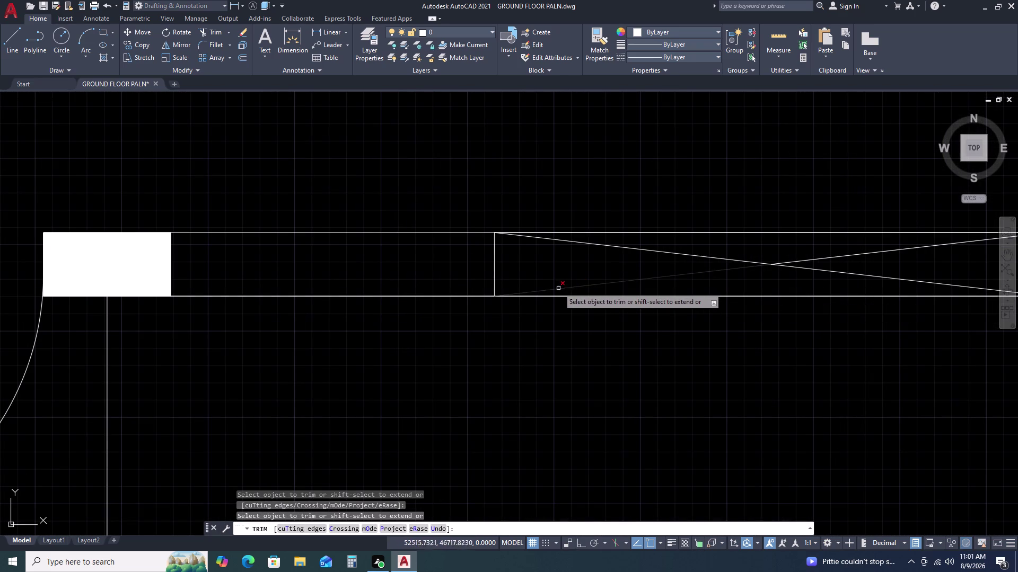
click(546, 295)
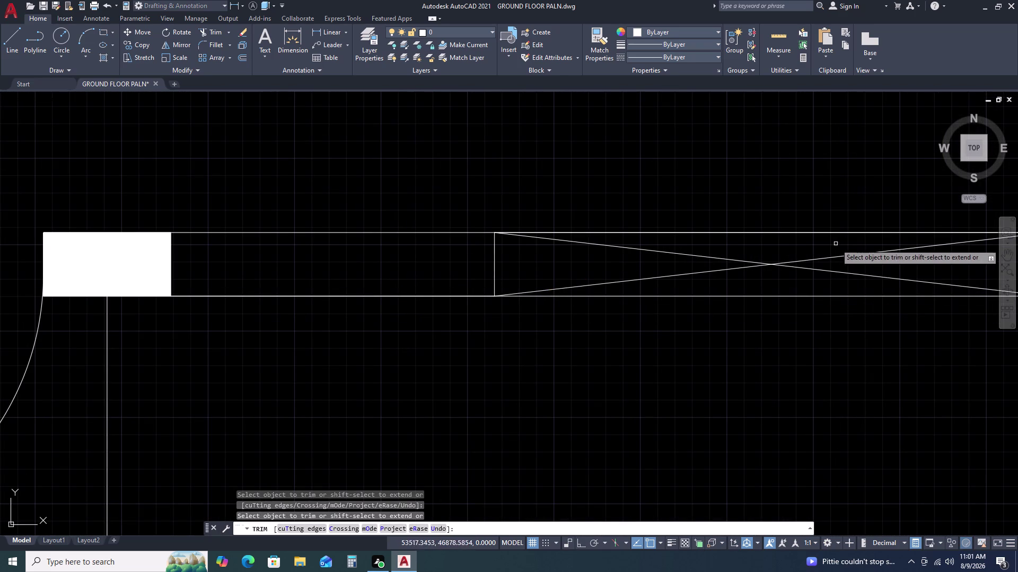
click(826, 233)
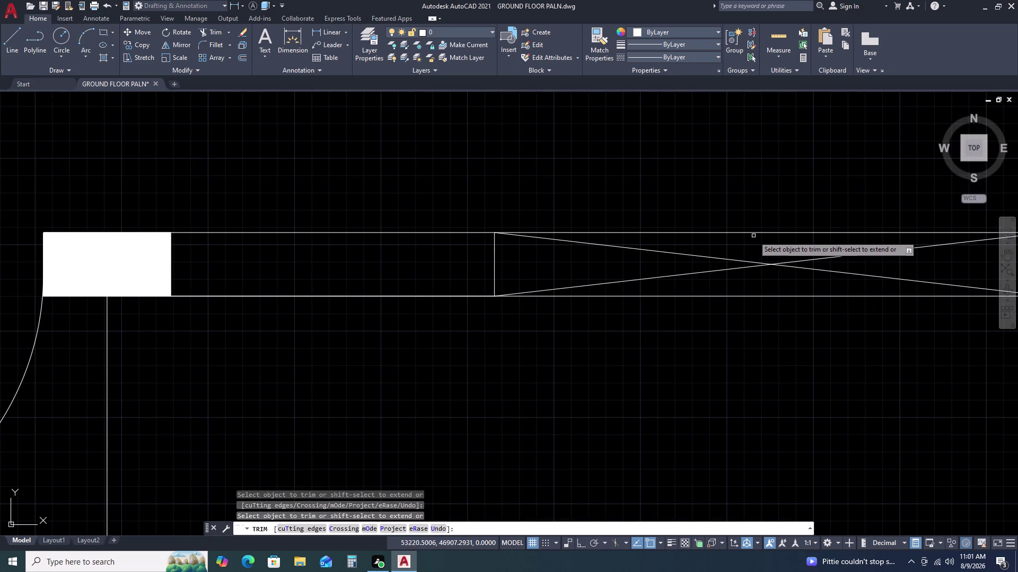
scroll(down, 3)
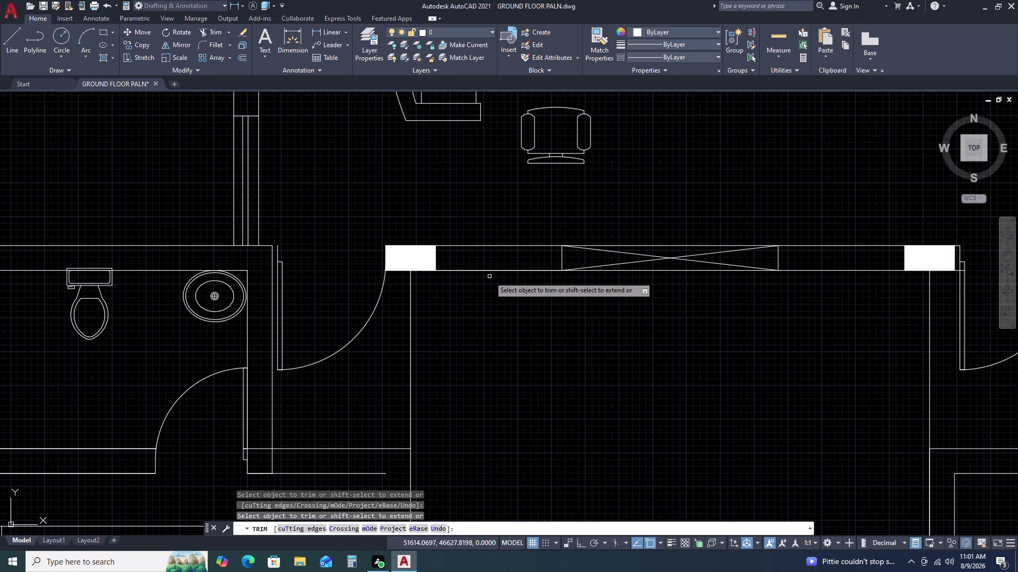
click(495, 272)
scroll(down, 3)
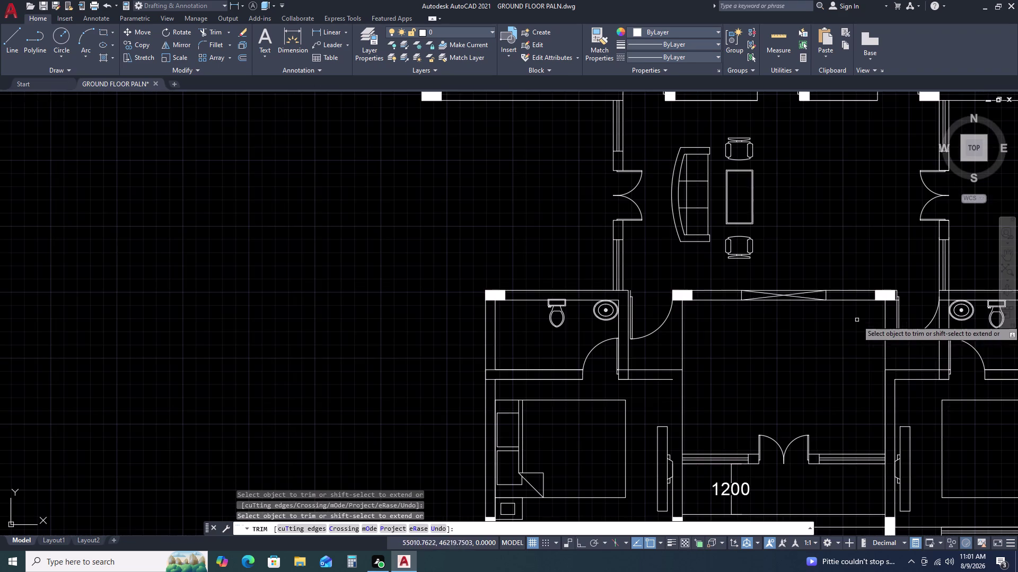
Trim the leftover lines in the bedroom wing, near the wardrobe and bathroom partition.
middle_drag(832, 367, 829, 211)
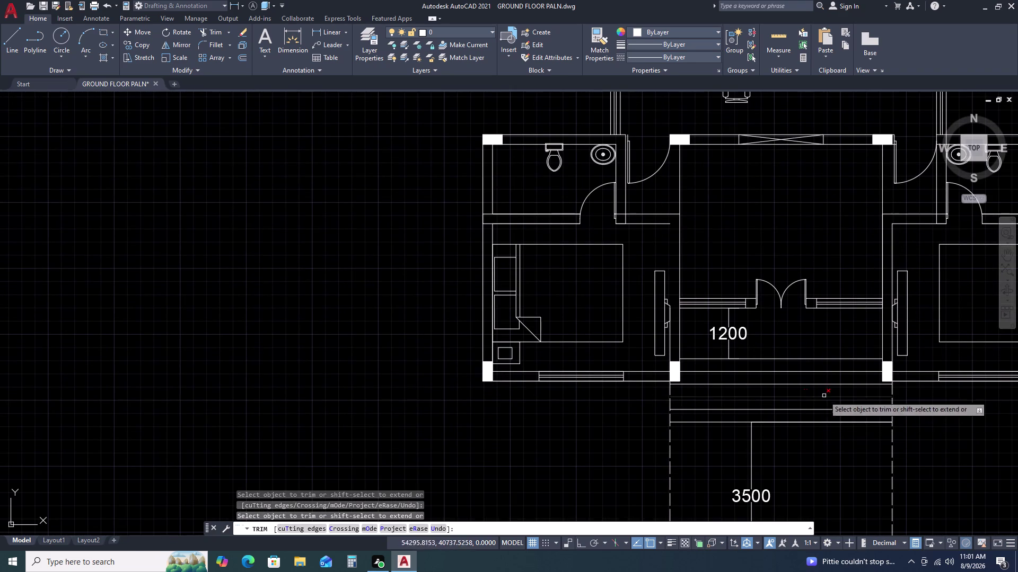
scroll(down, 3)
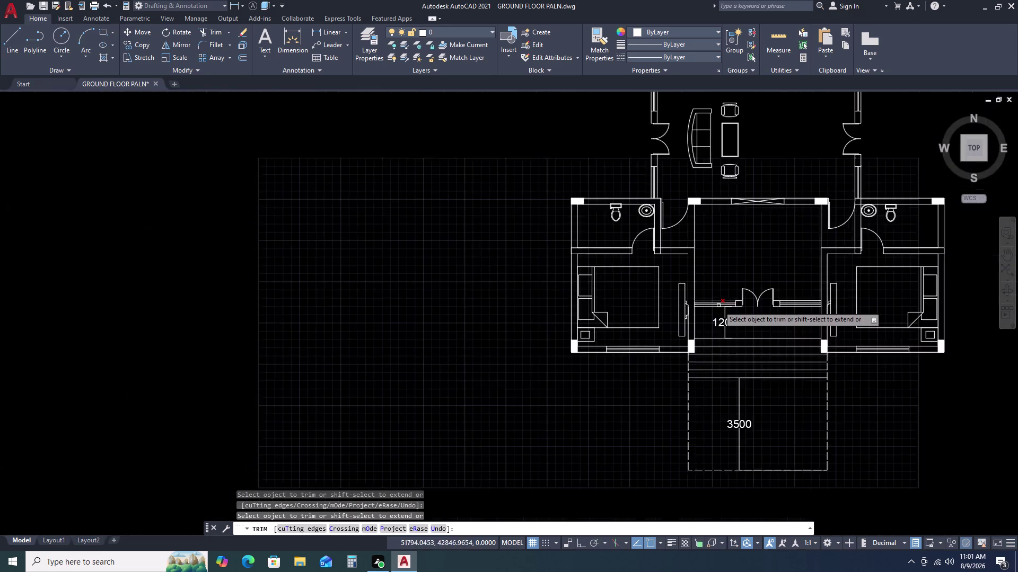
scroll(up, 3)
scroll(up, 3)
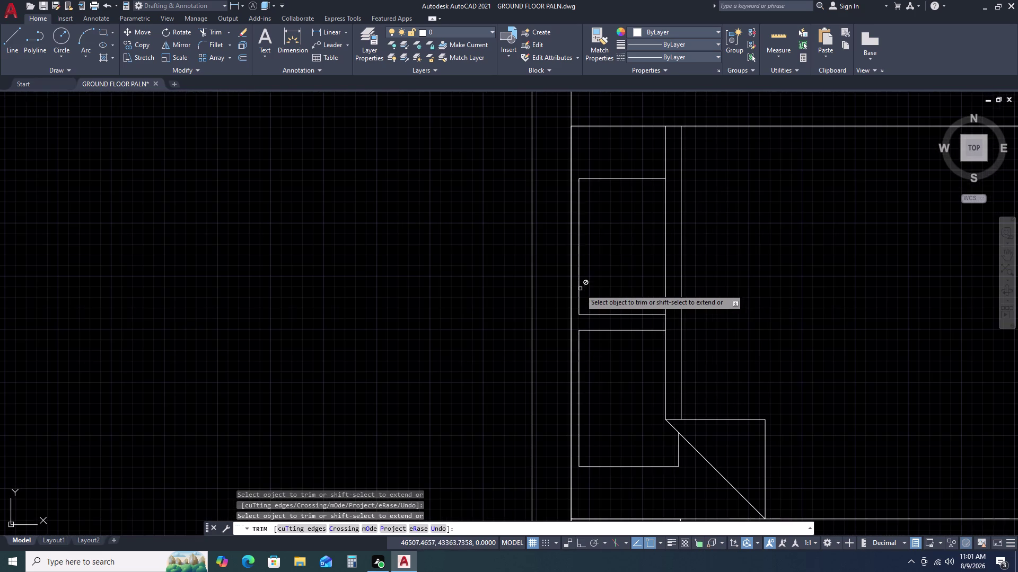
click(571, 297)
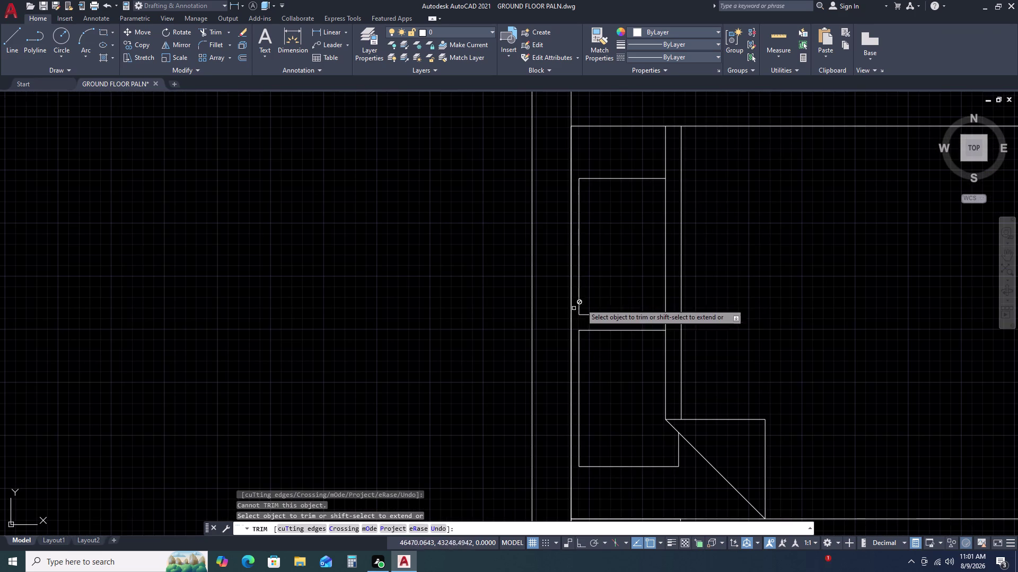
scroll(down, 3)
scroll(down, 3)
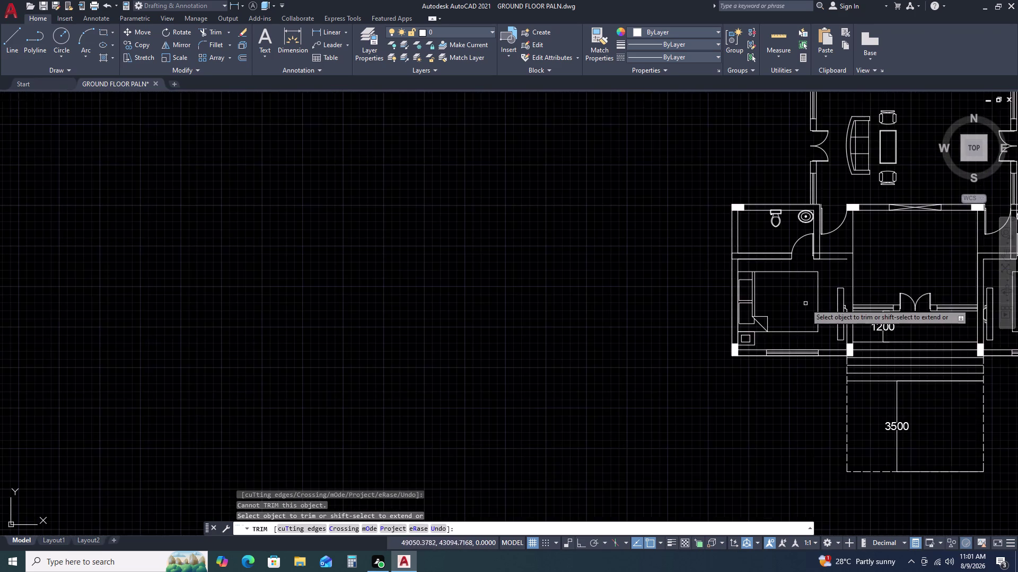
scroll(up, 3)
click(772, 245)
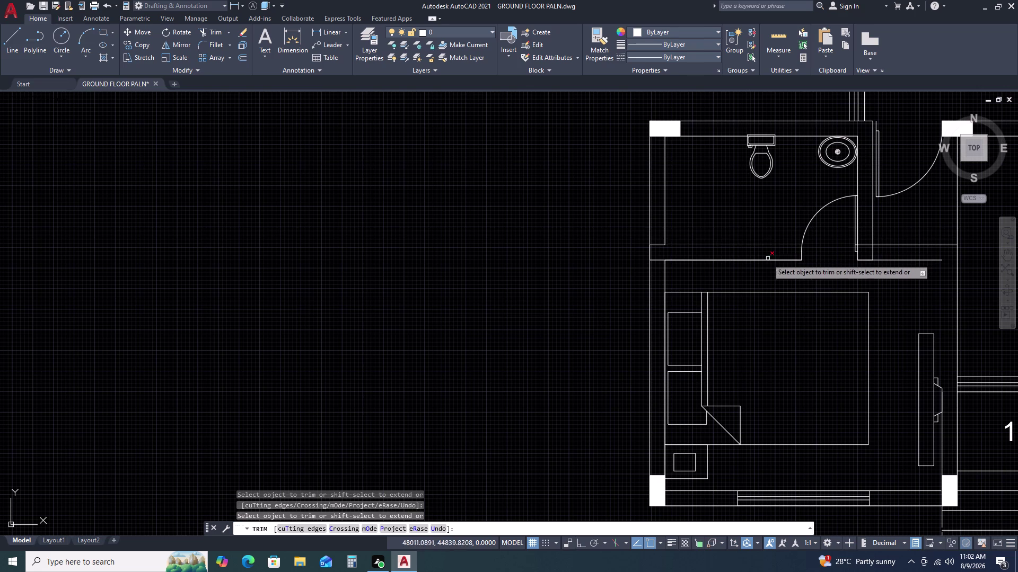
click(765, 262)
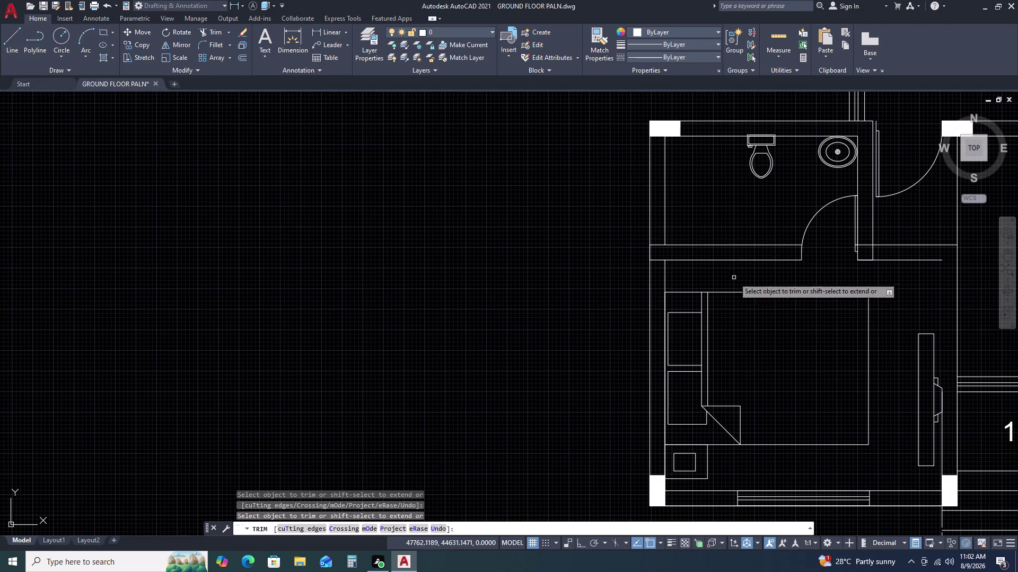
Trim the three wall lines crossing the upper-room window opening by the kitchen.
scroll(down, 3)
middle_drag(921, 244, 658, 252)
middle_drag(647, 252, 600, 252)
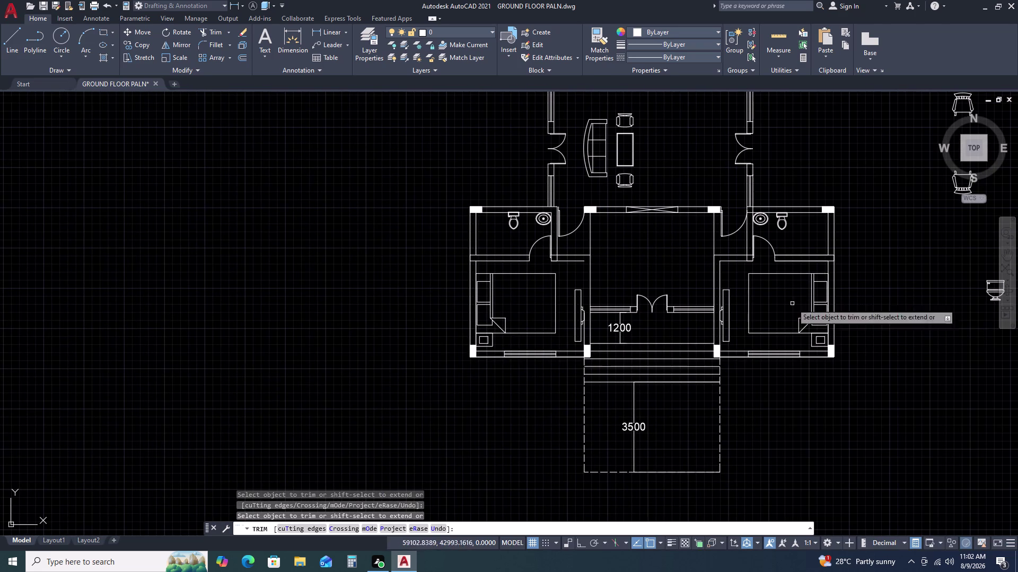
scroll(up, 3)
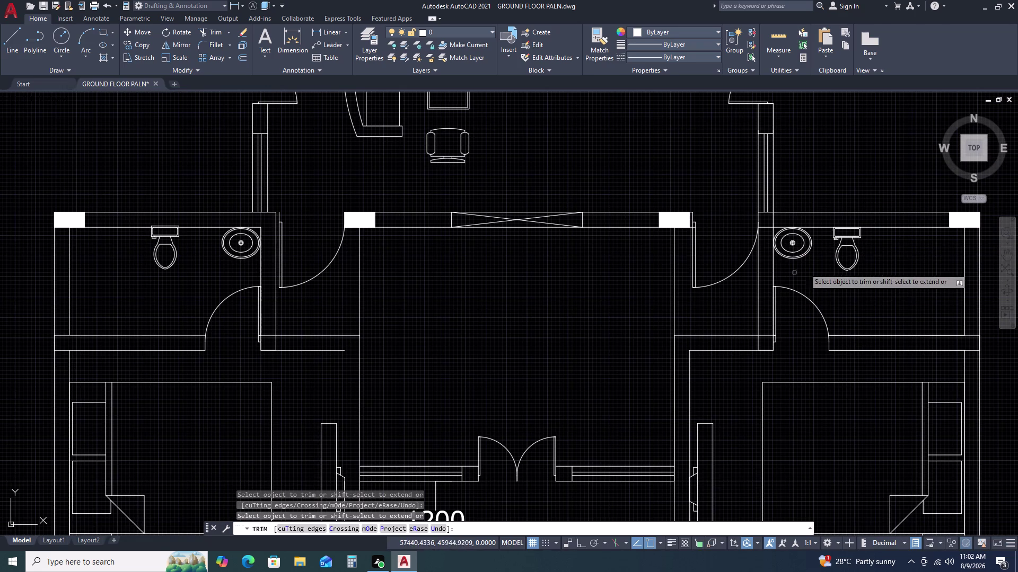
scroll(down, 3)
middle_drag(820, 196, 808, 307)
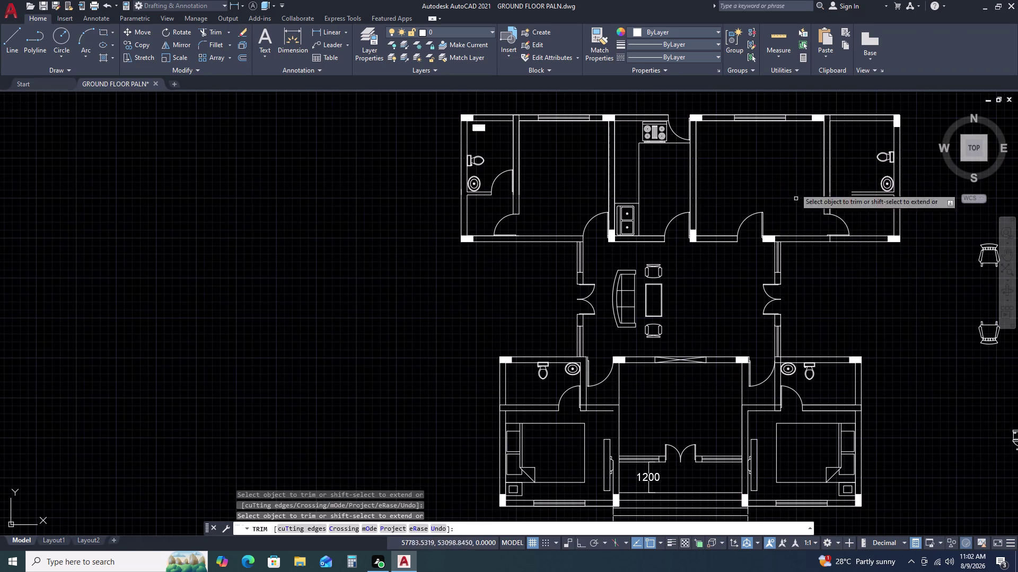
scroll(up, 3)
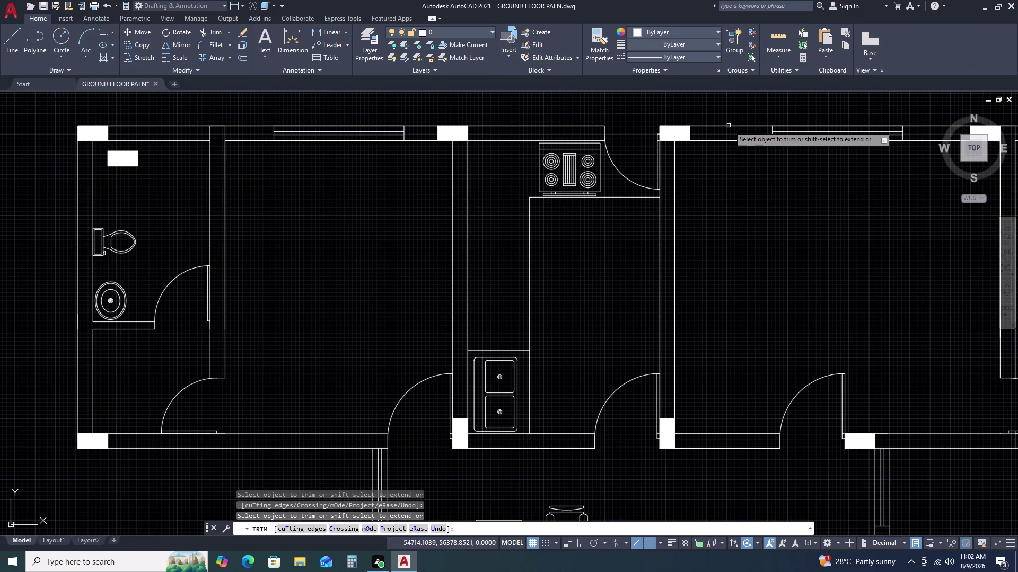
click(729, 125)
click(729, 140)
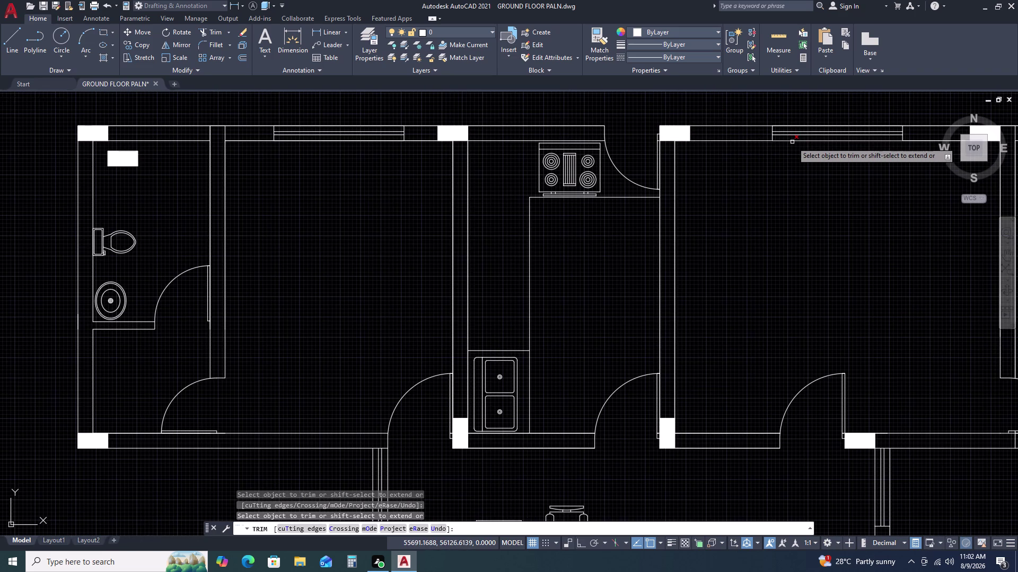
click(793, 140)
scroll(down, 3)
scroll(up, 3)
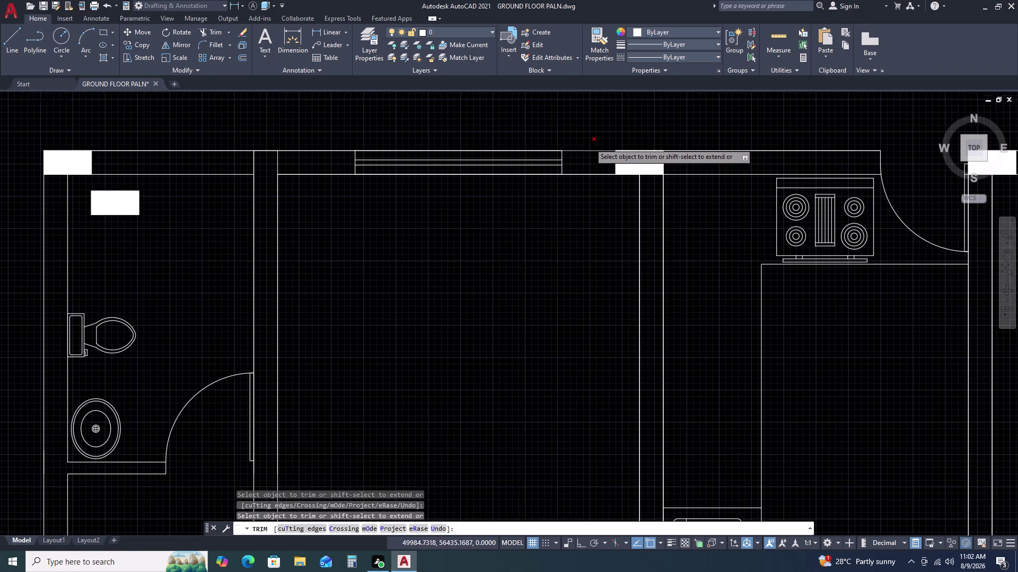
Trim the inner and outer wall lines across the bathroom and kitchen-area windows.
click(580, 150)
click(551, 149)
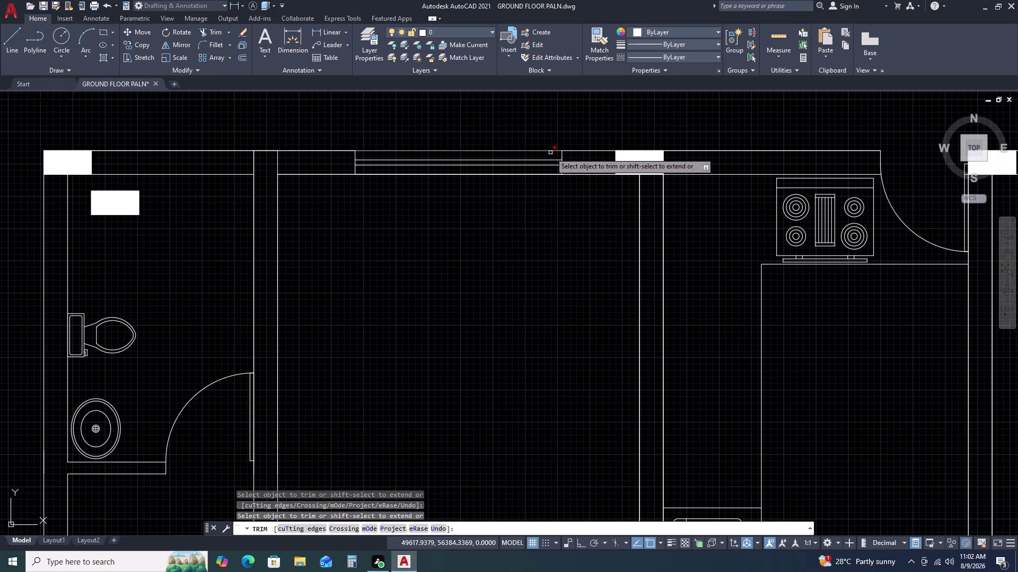
click(545, 174)
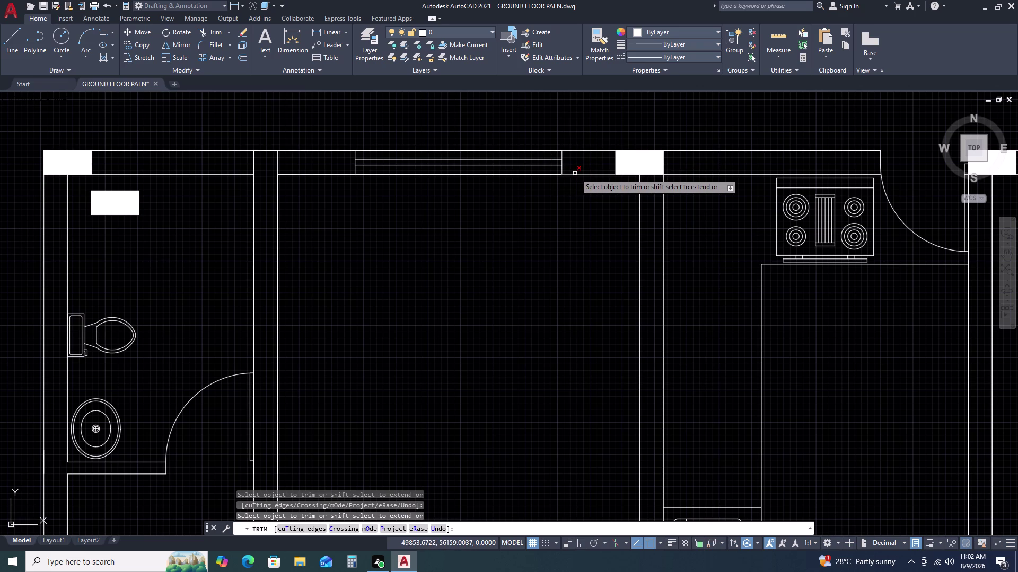
click(574, 174)
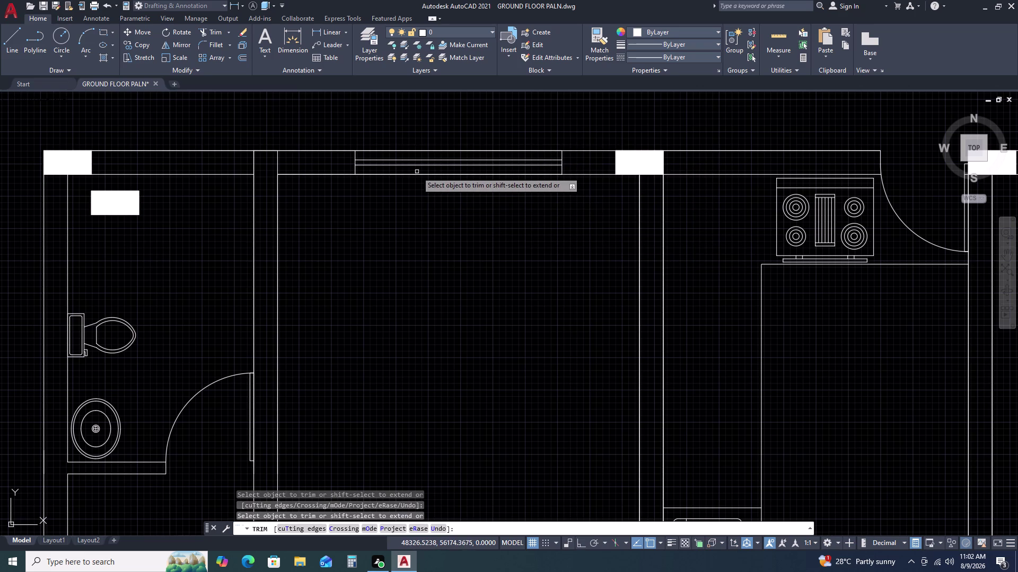
click(416, 175)
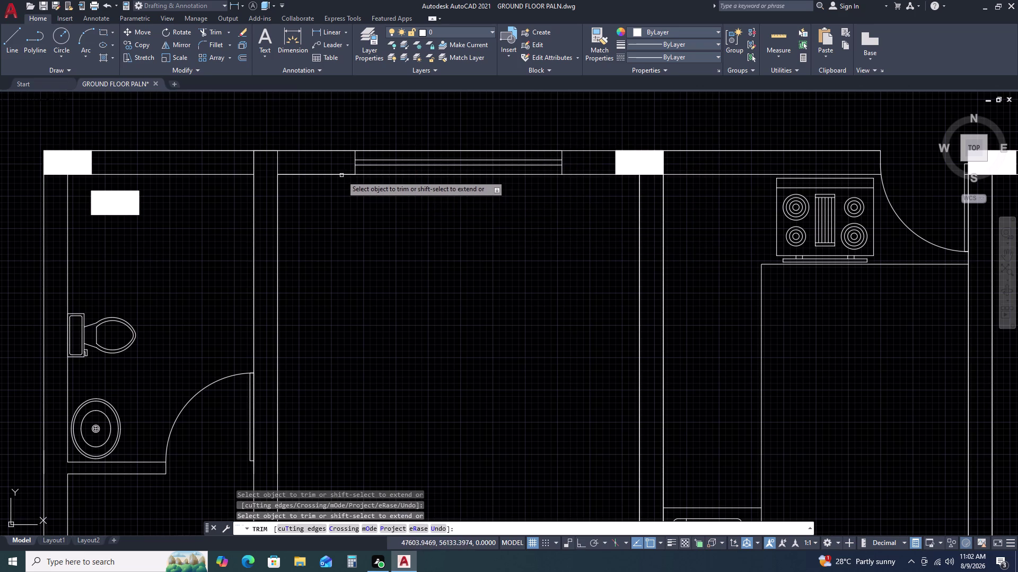
click(341, 175)
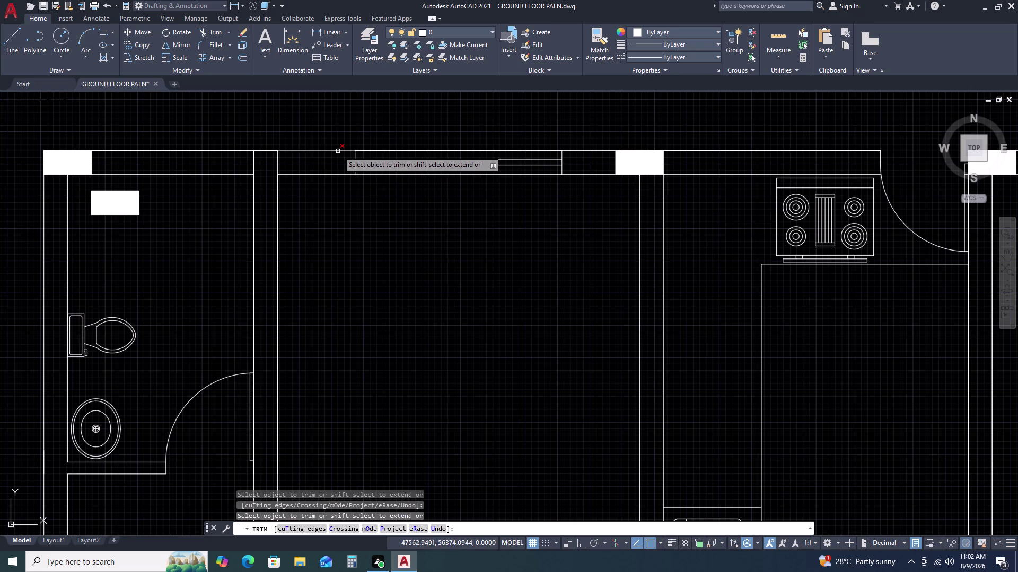
click(337, 151)
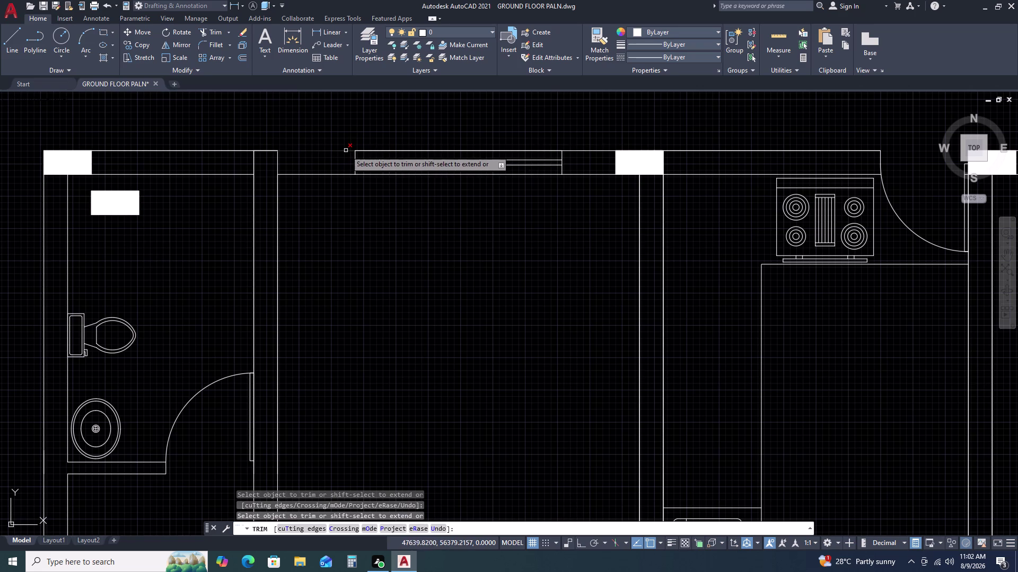
click(745, 150)
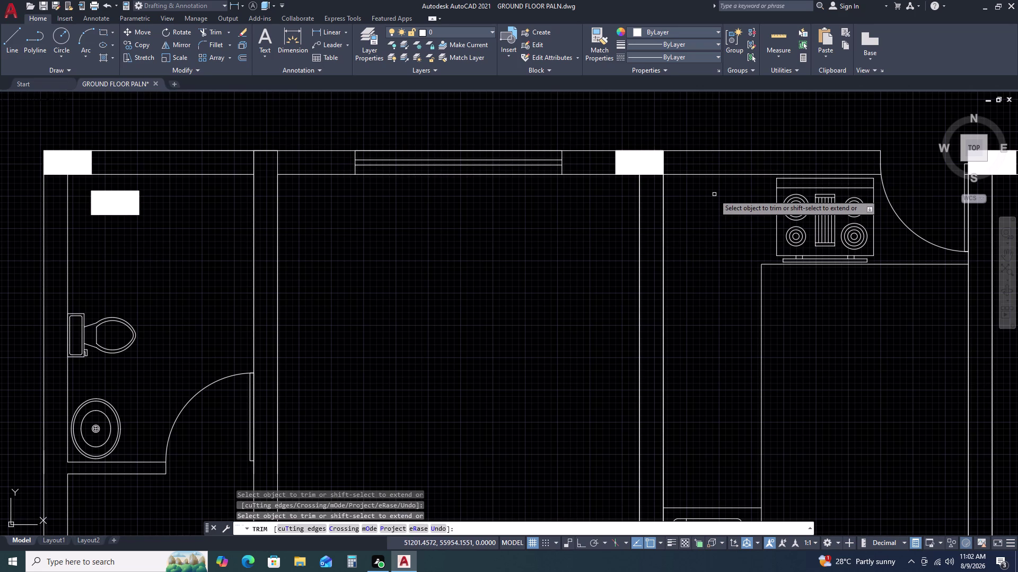
click(484, 151)
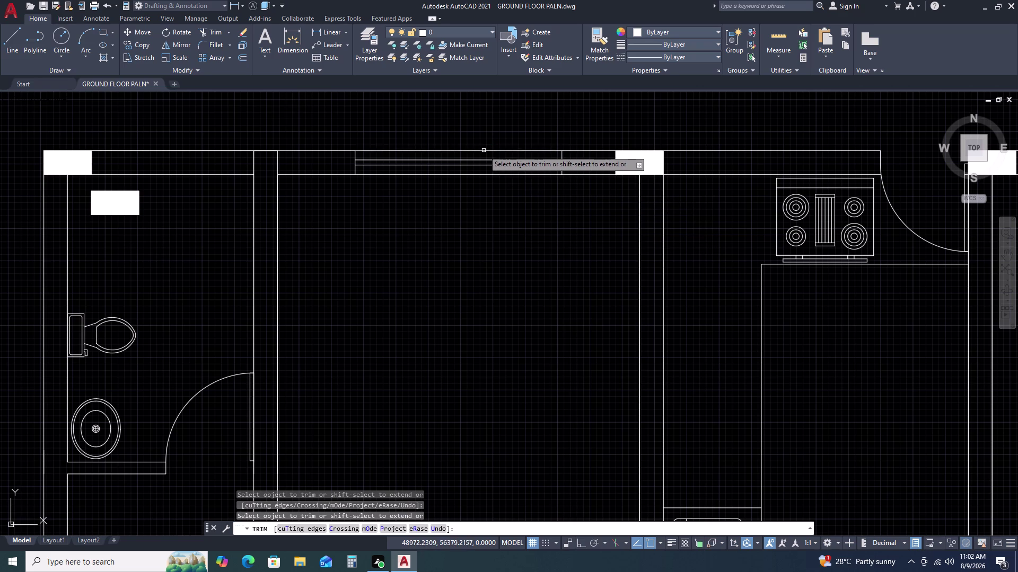
Trim the remaining kitchen wall segments and the right-hand room's wall line.
scroll(down, 3)
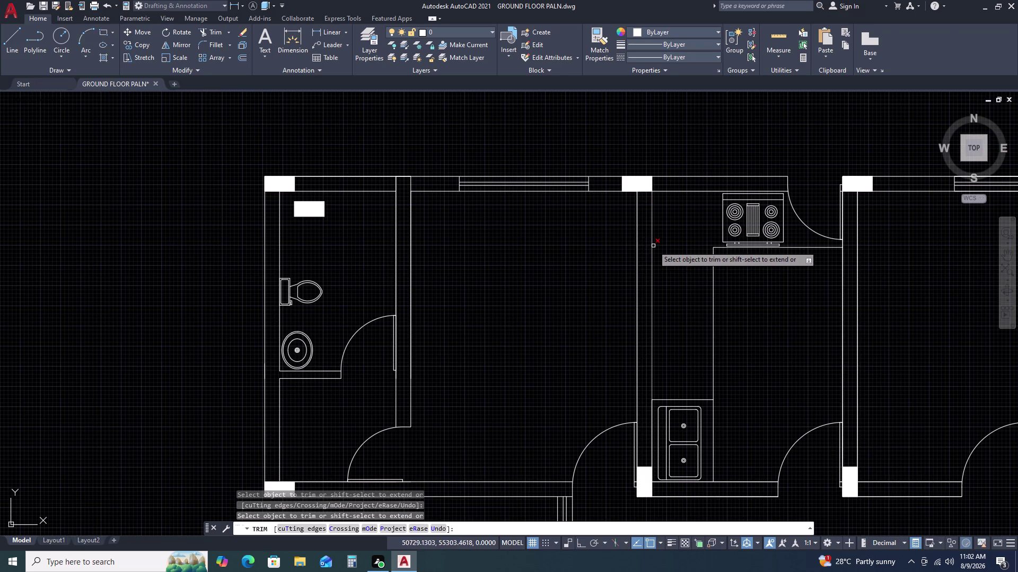
click(653, 246)
click(636, 265)
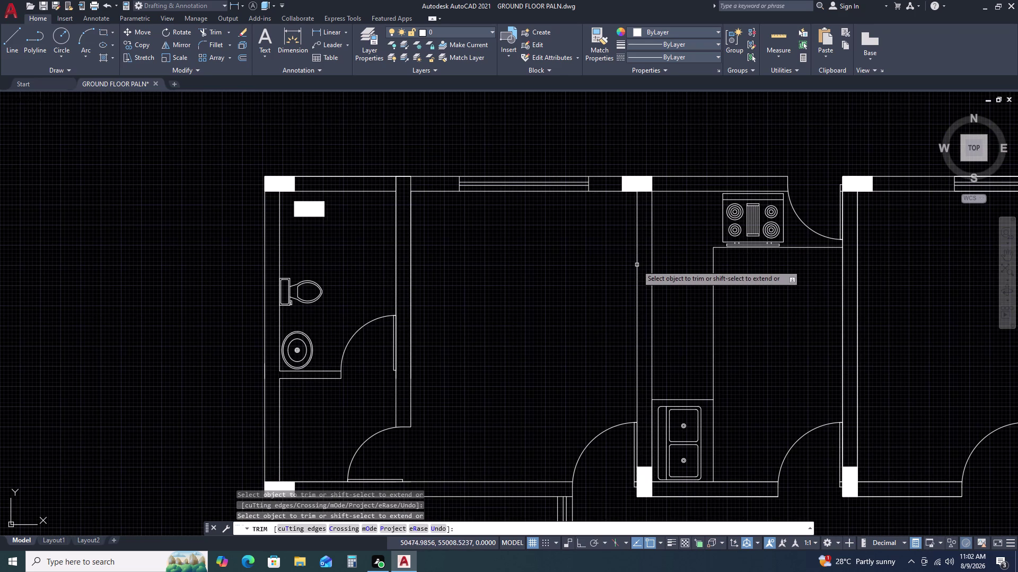
click(858, 317)
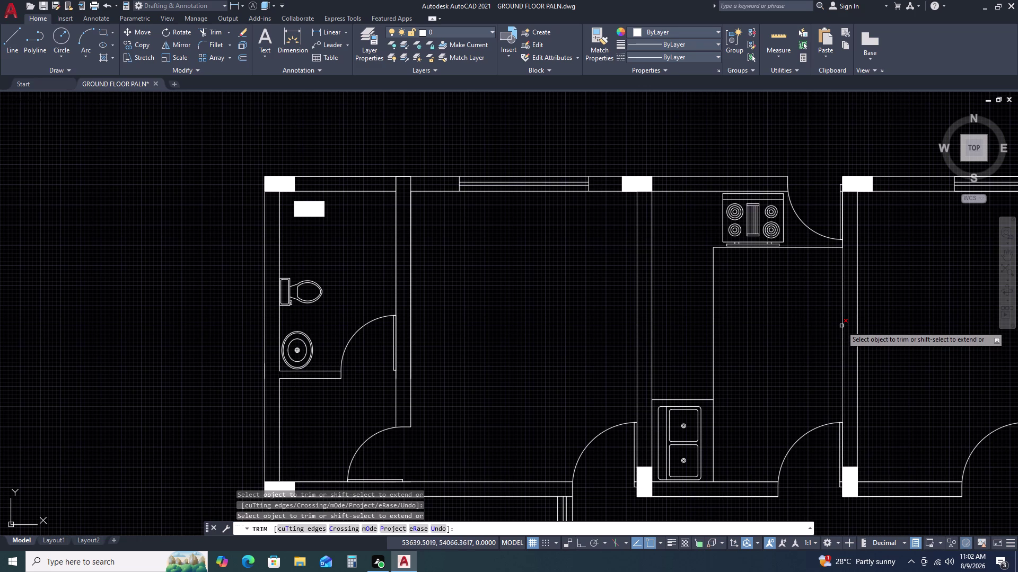
click(842, 324)
Trim a leftover wall line piece in the upper rooms near the kitchen.
middle_drag(902, 260, 883, 262)
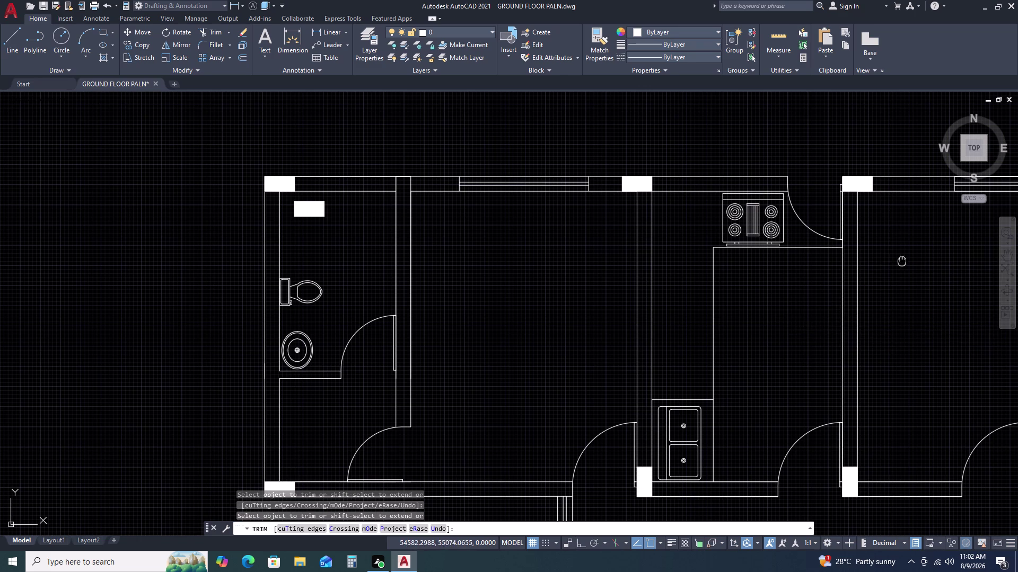
middle_drag(883, 261, 832, 254)
scroll(down, 3)
scroll(up, 3)
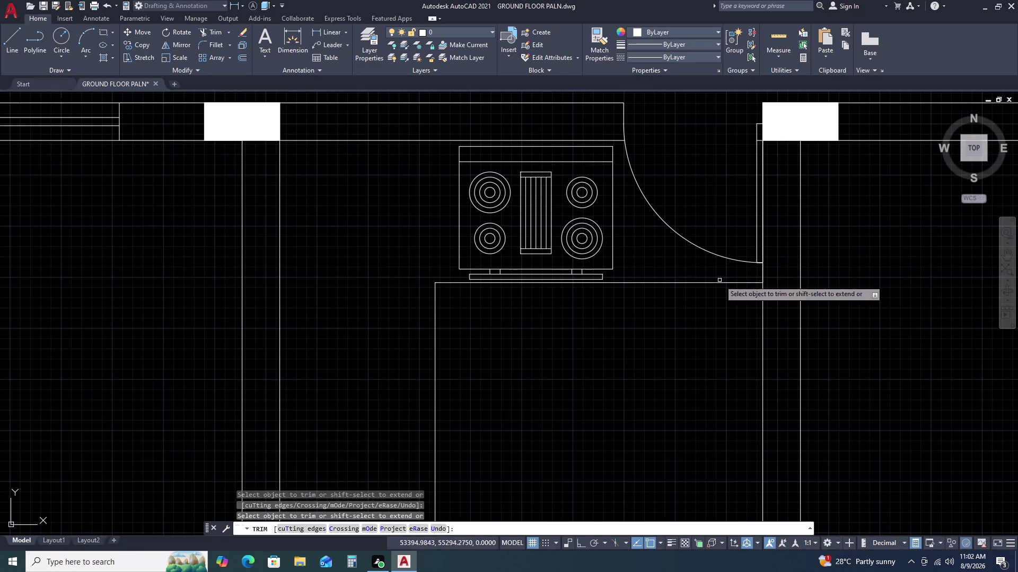
scroll(down, 3)
middle_drag(851, 291, 715, 283)
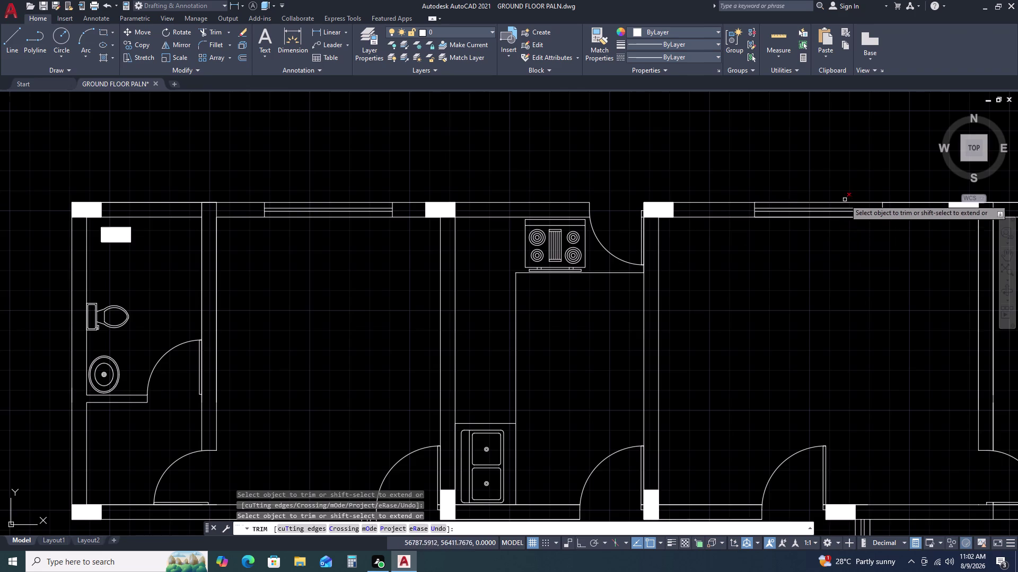
scroll(up, 3)
click(841, 204)
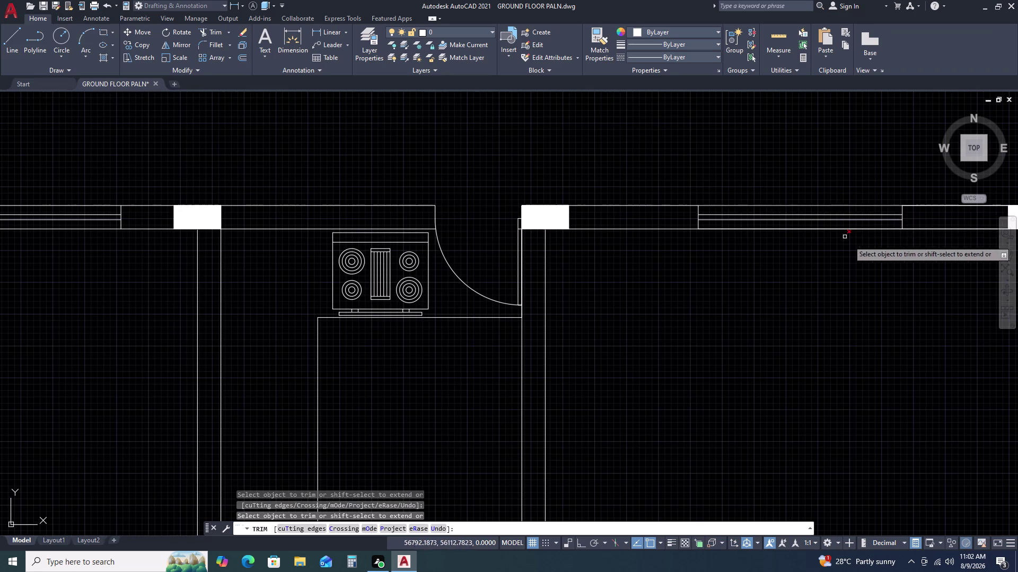
Trim the excess wall line pieces beside the next top-wall window and column.
middle_drag(872, 256, 637, 227)
click(726, 175)
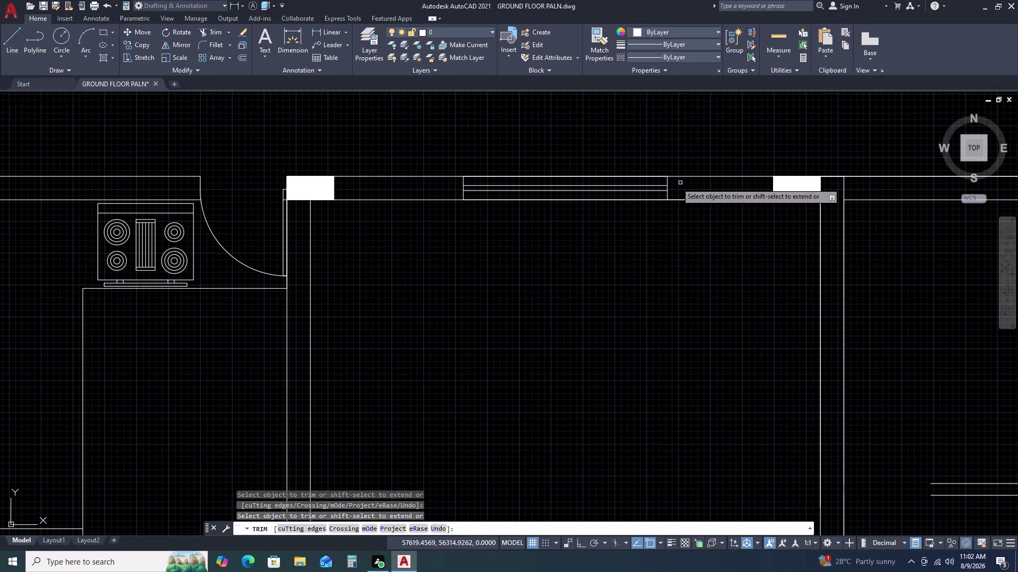
click(650, 176)
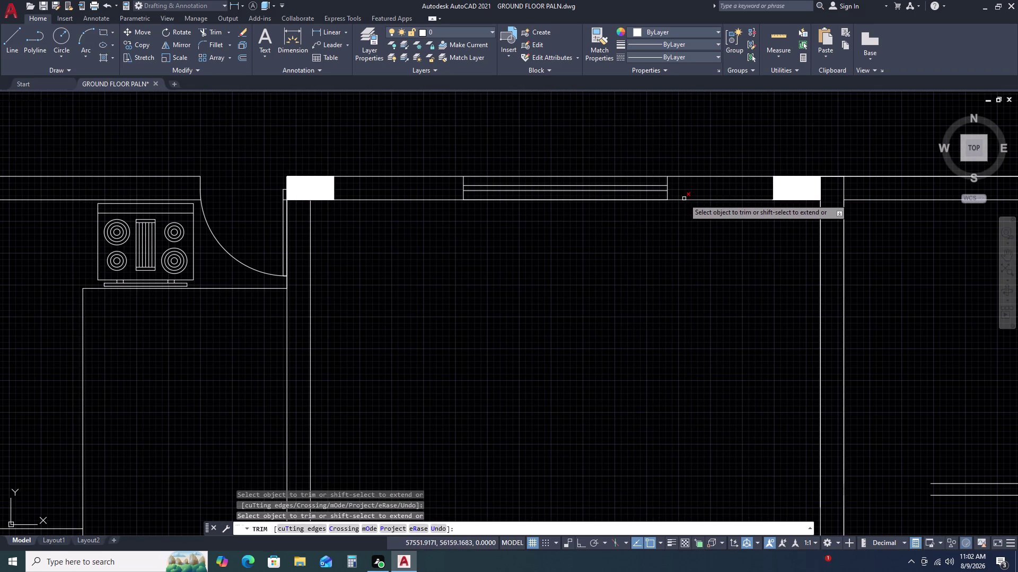
click(684, 199)
click(656, 200)
scroll(down, 3)
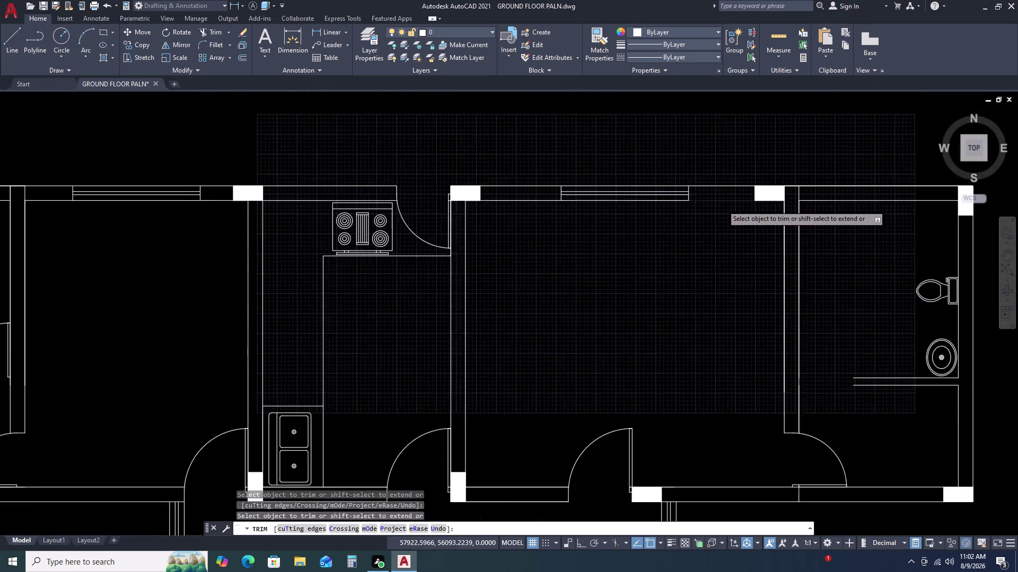
click(796, 193)
scroll(up, 3)
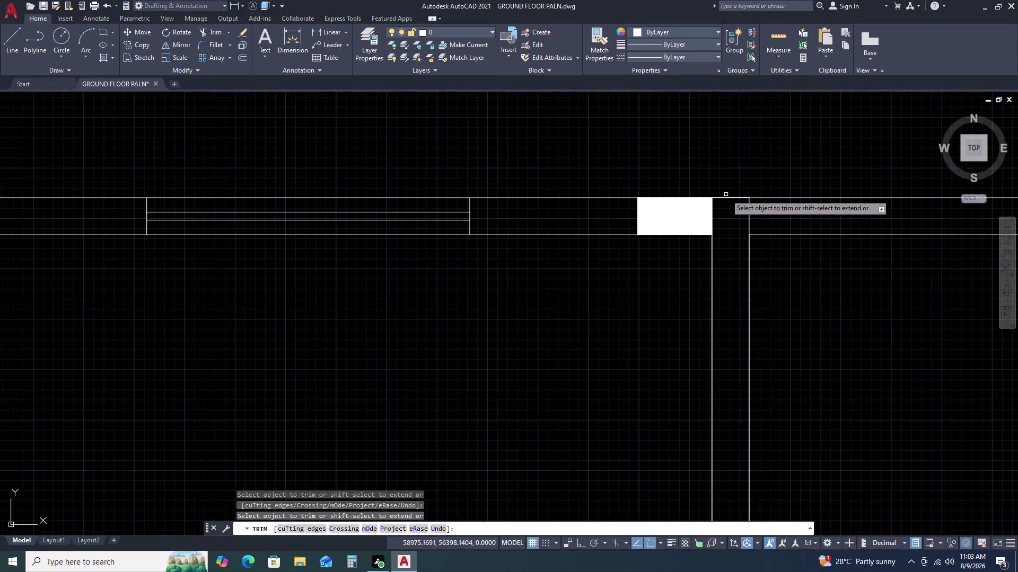
click(725, 197)
Trim further wall line pieces lower in the plan.
scroll(down, 3)
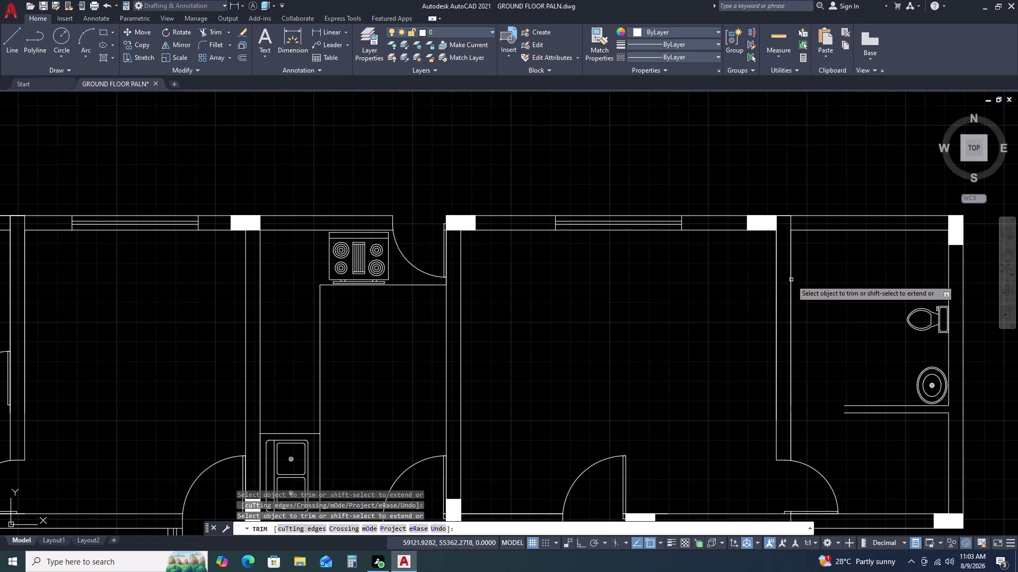
click(792, 278)
click(775, 287)
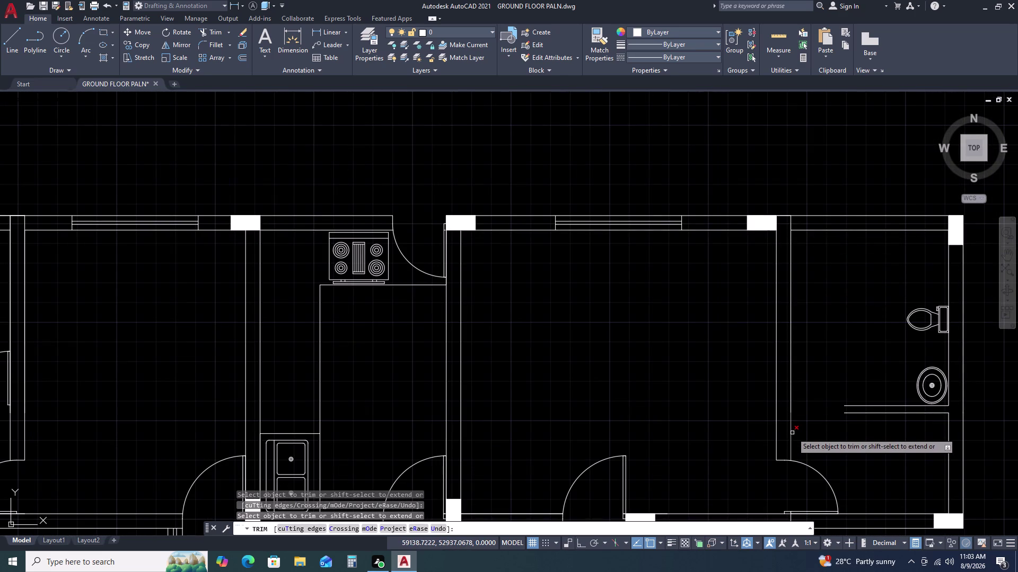
click(792, 433)
Trim the excess wall line pieces on the rooms' bottom wall beside the door.
middle_drag(883, 266, 826, 244)
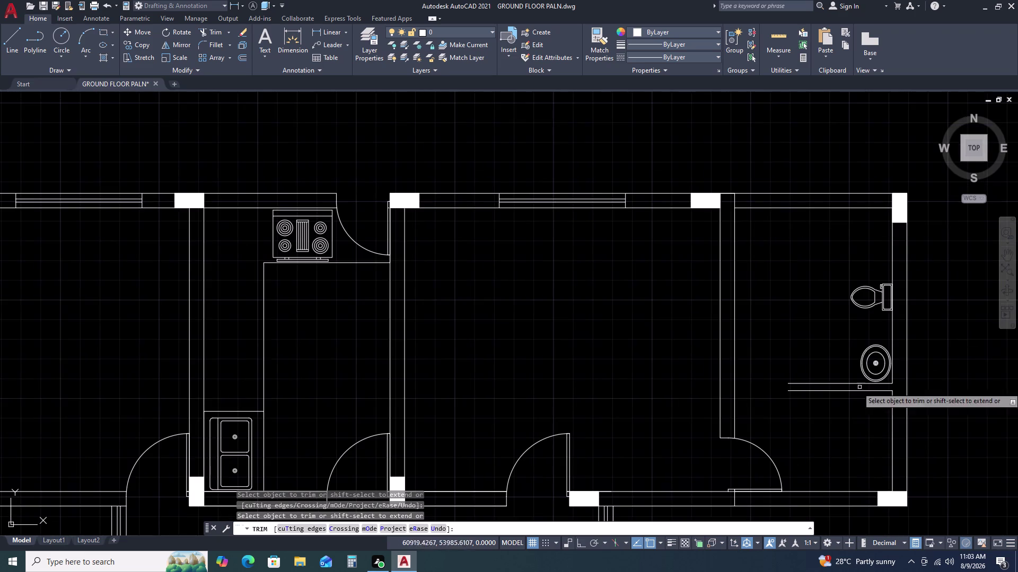
middle_drag(840, 454, 838, 334)
scroll(down, 3)
scroll(up, 3)
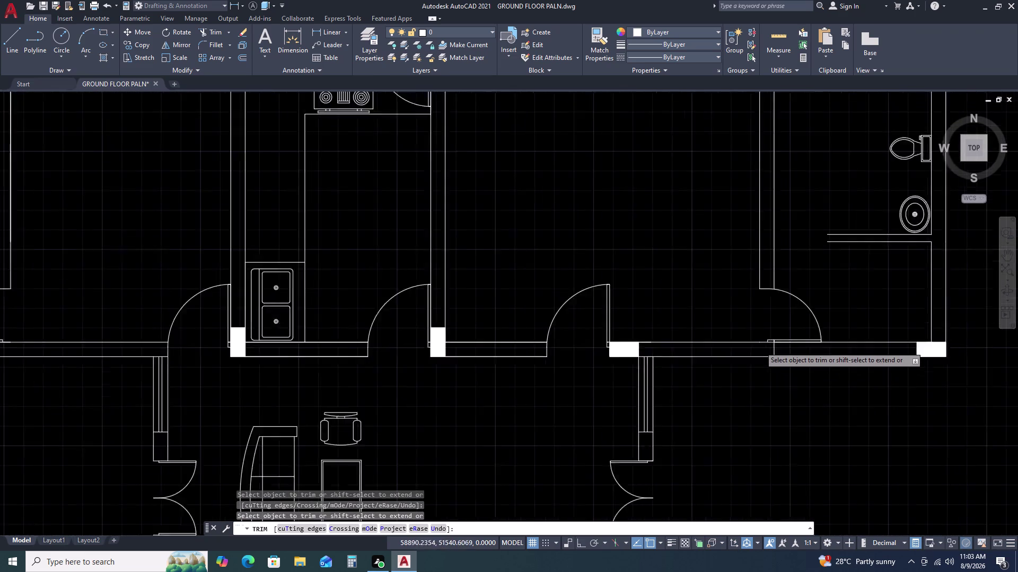
scroll(up, 3)
scroll(down, 3)
scroll(up, 3)
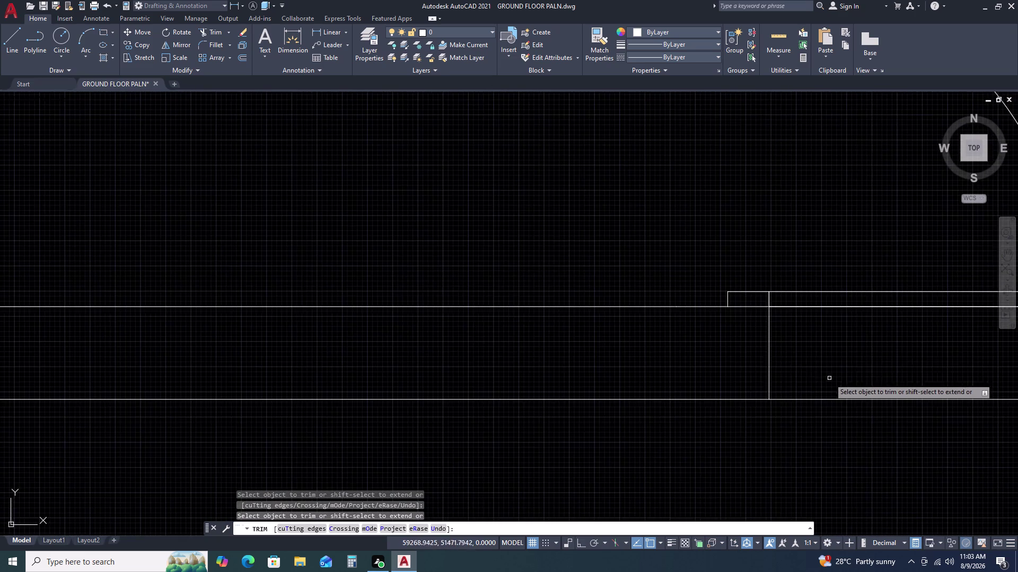
scroll(down, 3)
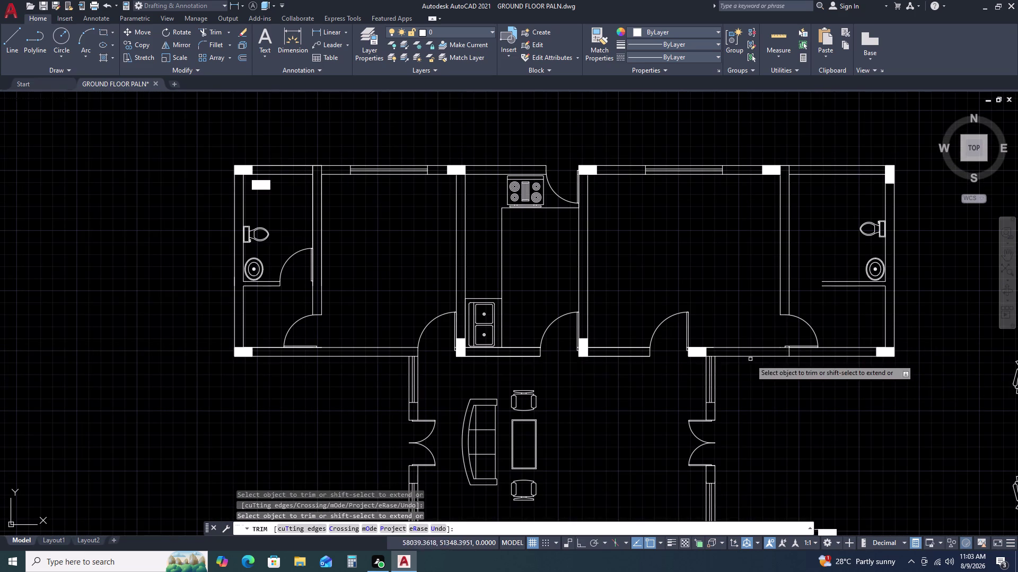
click(638, 346)
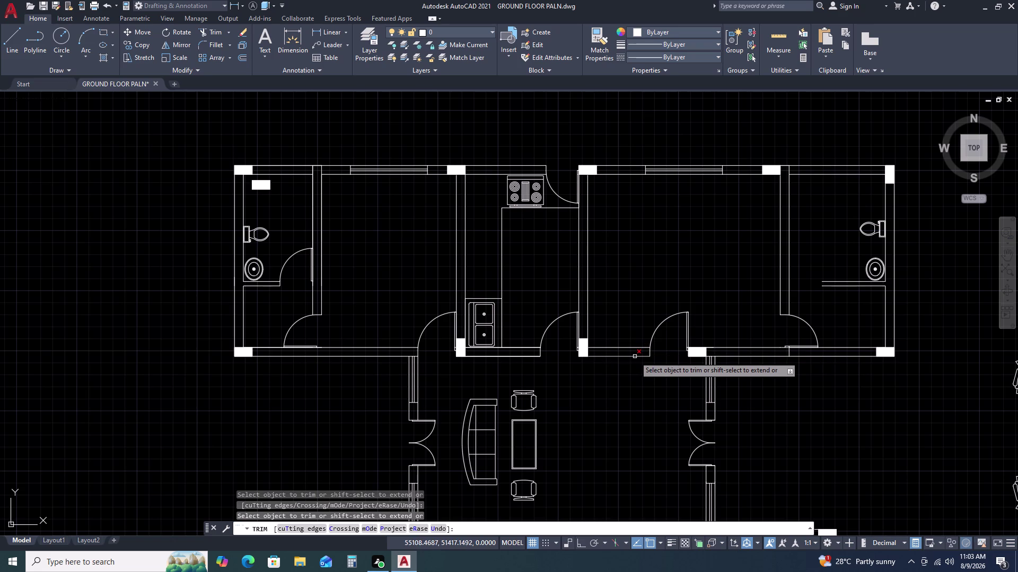
click(634, 357)
double_click(512, 356)
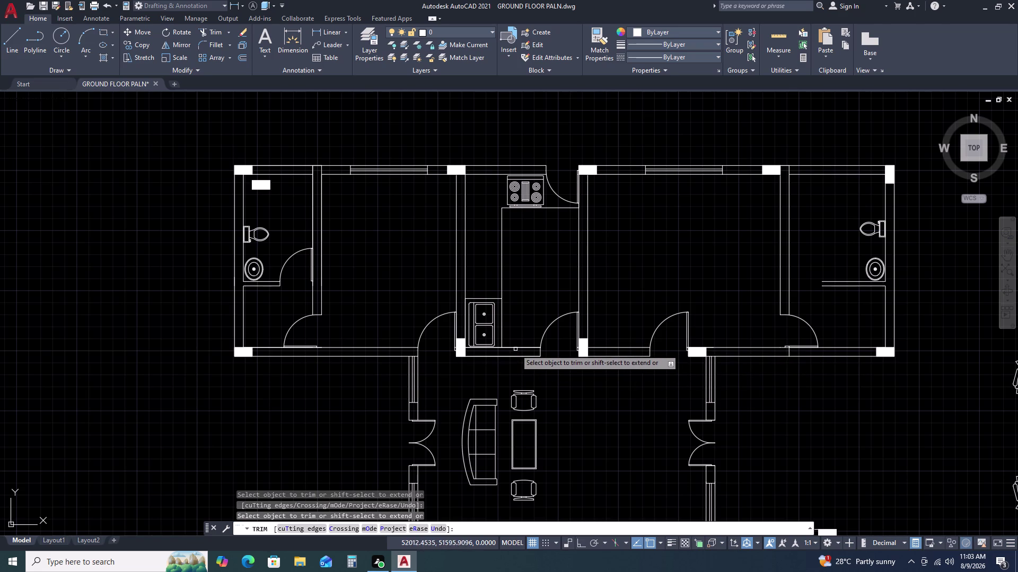
Trim the leftover bottom wall lines near the kitchen and the sink unit.
click(517, 348)
scroll(up, 3)
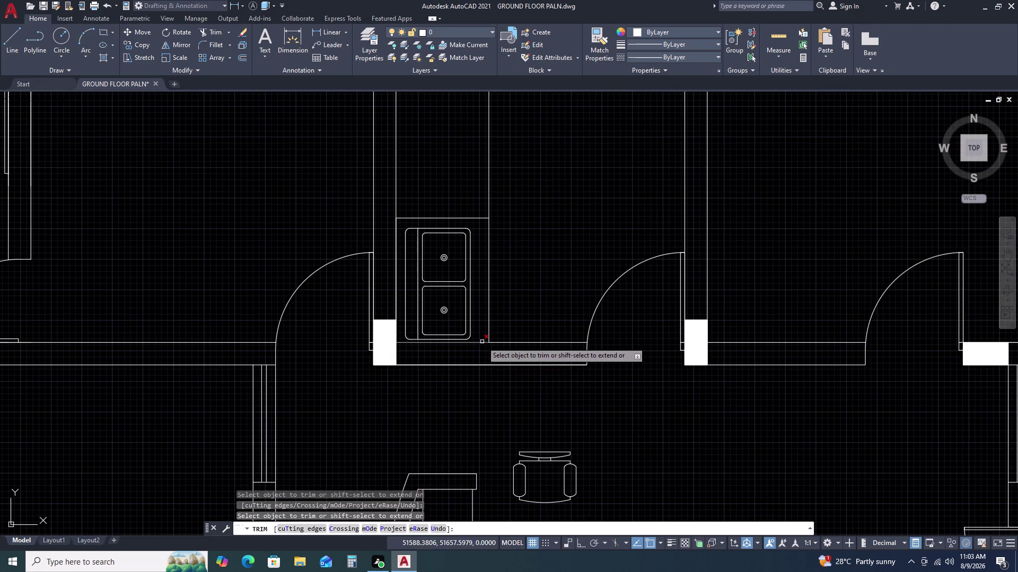
click(482, 341)
scroll(down, 3)
click(540, 354)
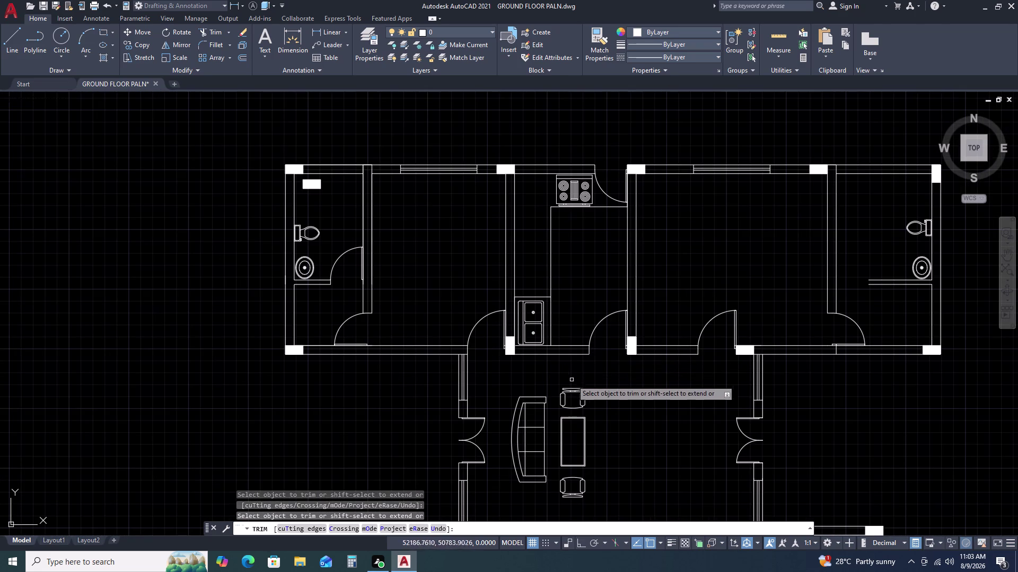
Pan down to bring the lower bedrooms into view.
middle_drag(631, 383, 749, 290)
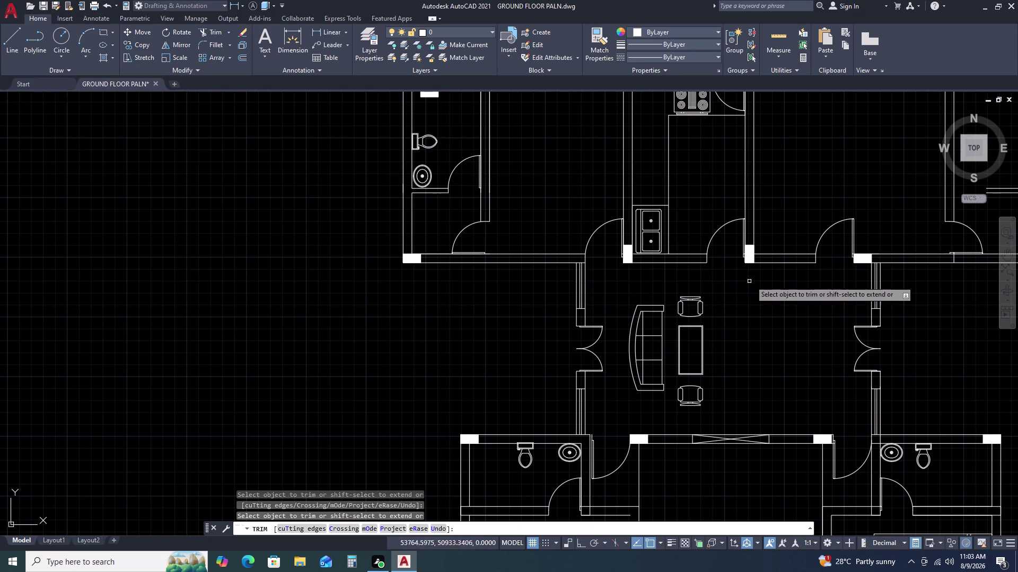
scroll(down, 3)
middle_drag(802, 398, 804, 324)
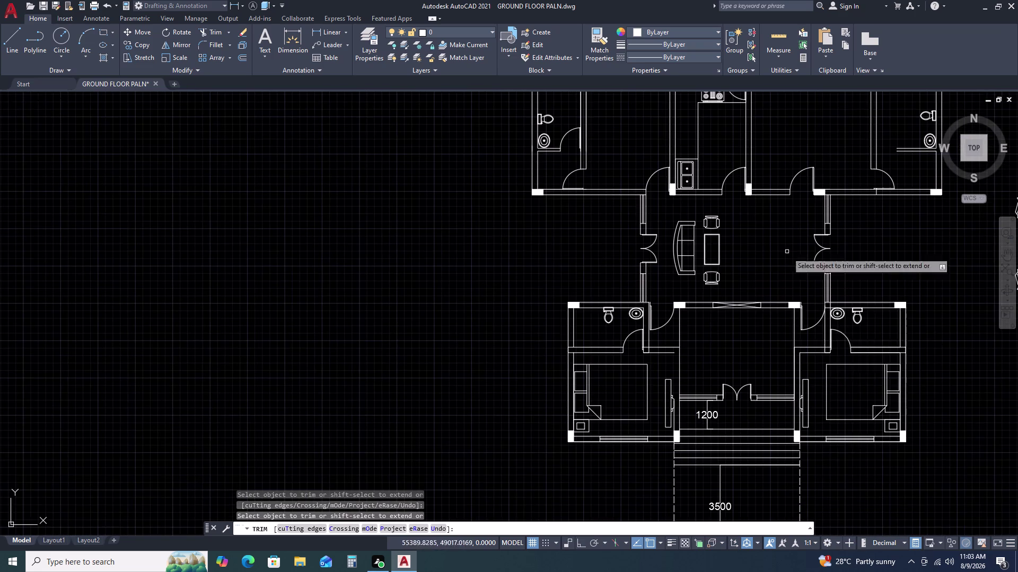
middle_click(802, 311)
middle_click(802, 310)
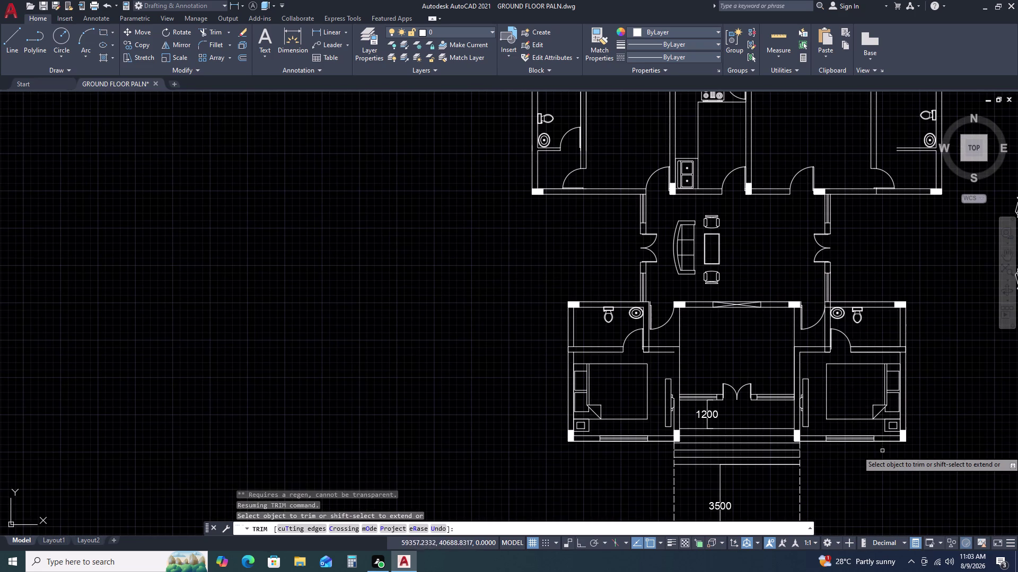